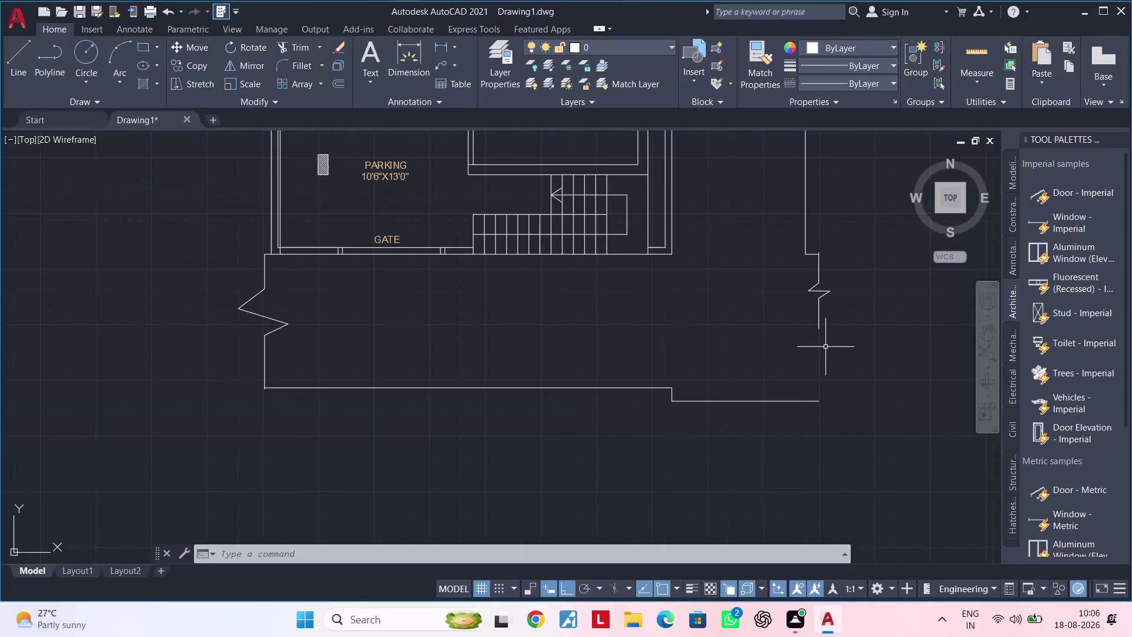
Trim a line near the plot boundary's break symbol.
middle_drag(791, 361, 698, 383)
scroll(up, 3)
middle_drag(704, 371, 660, 495)
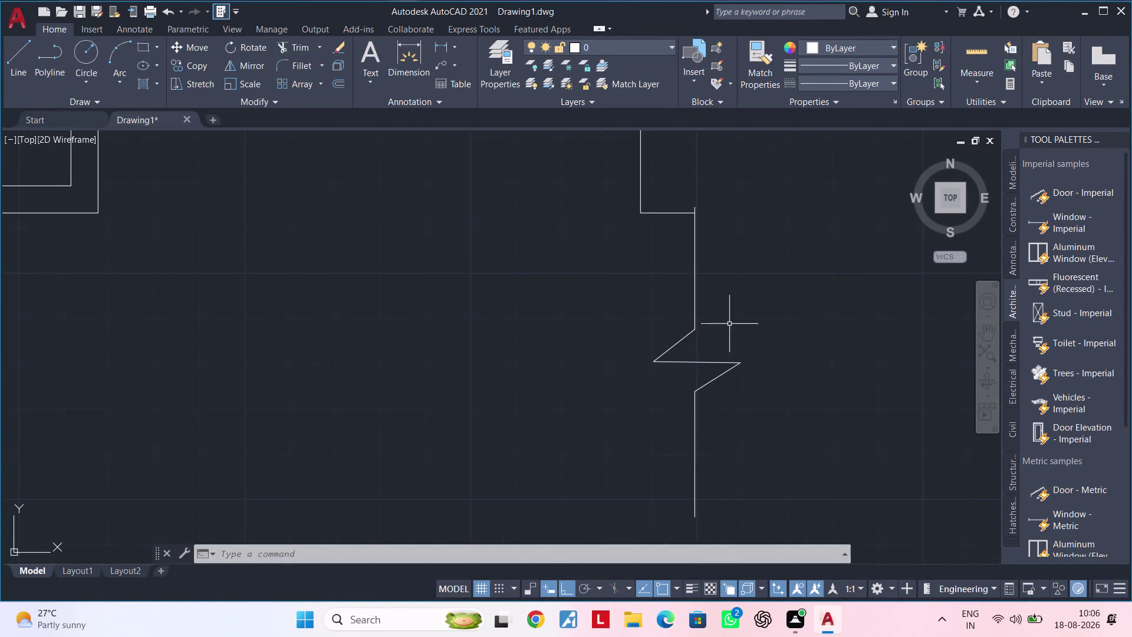
scroll(up, 3)
middle_drag(687, 217, 655, 305)
key(Escape)
key(Escape)
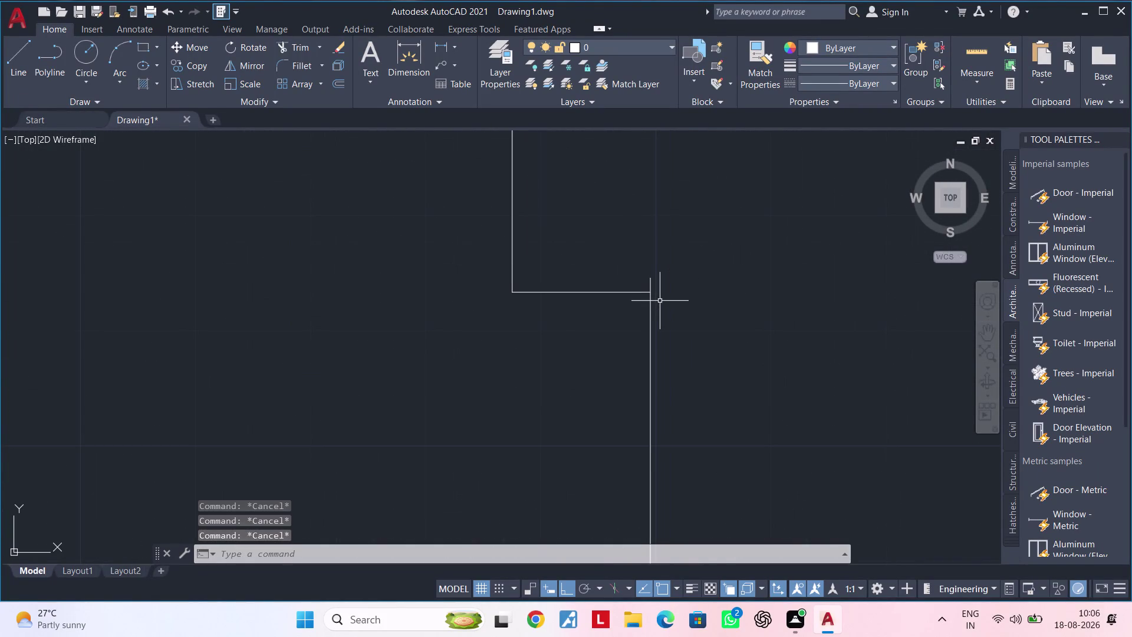
key(t)
text(R)
key(space)
click(650, 281)
scroll(down, 3)
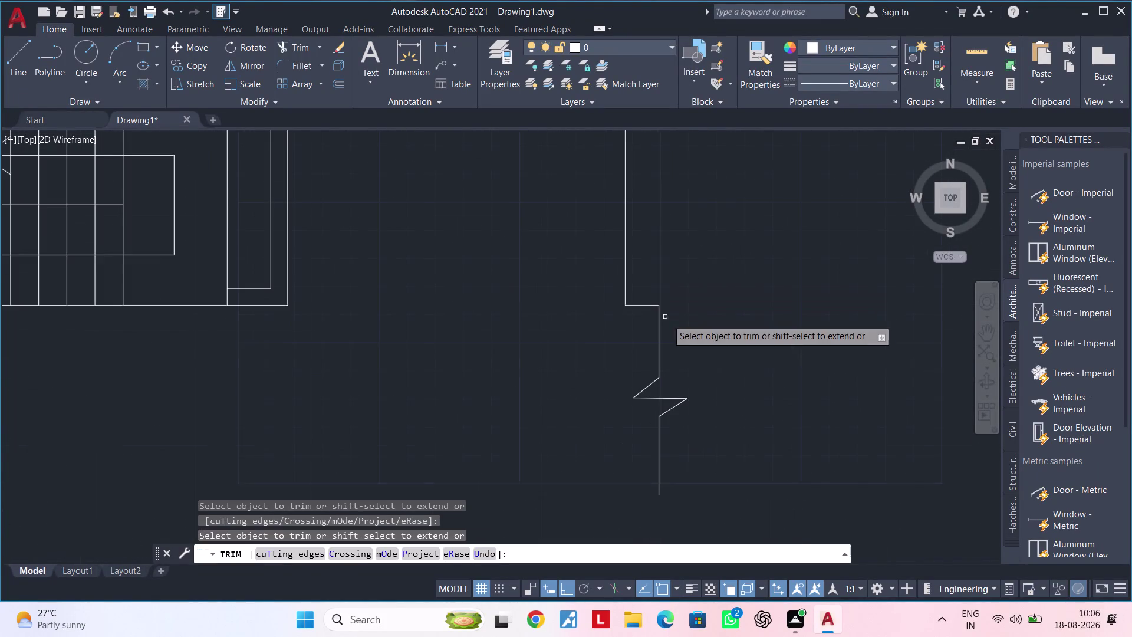
middle_drag(702, 365, 660, 382)
key(Escape)
key(Escape)
key(Escape)
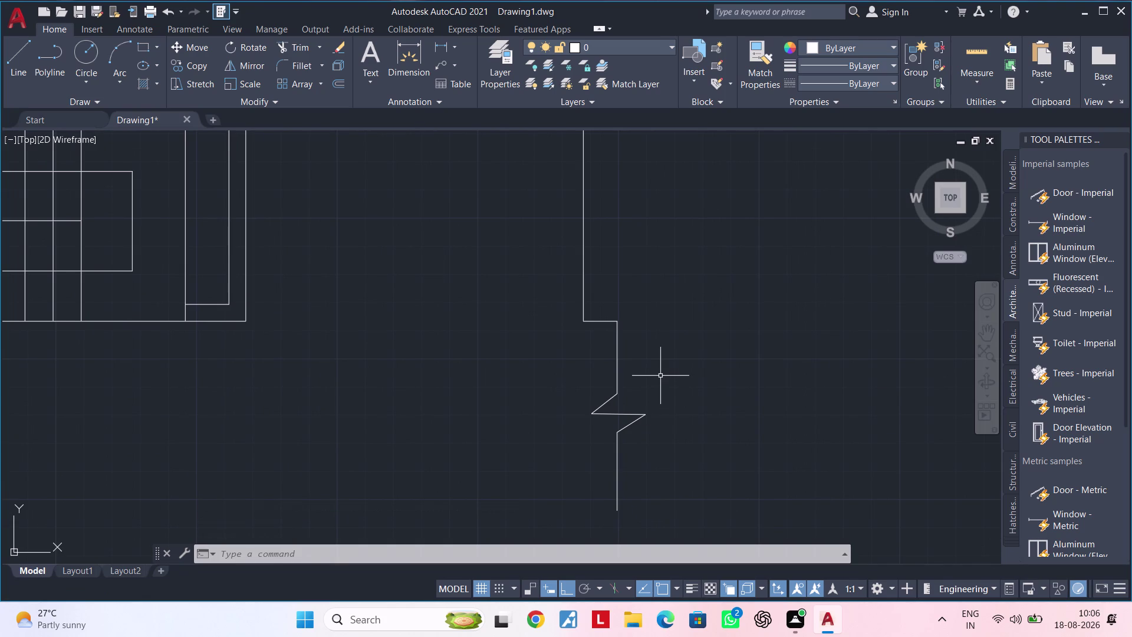
Pan across the plan to the boundary's bottom right corner.
scroll(down, 3)
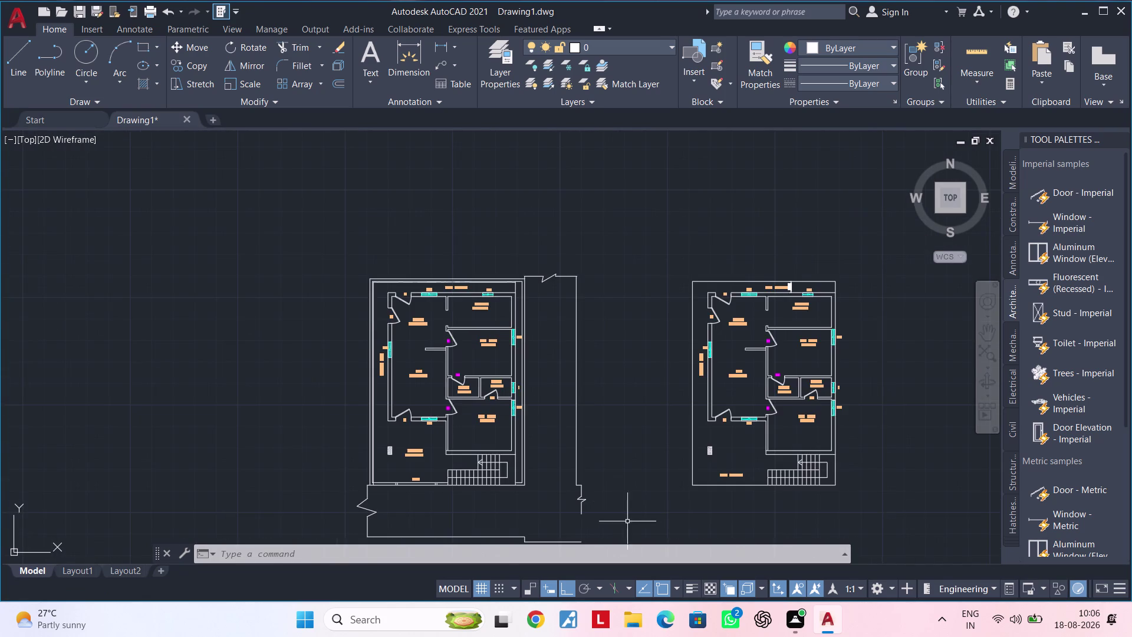
middle_drag(622, 512, 593, 417)
middle_click(595, 384)
scroll(up, 3)
middle_drag(565, 440, 576, 376)
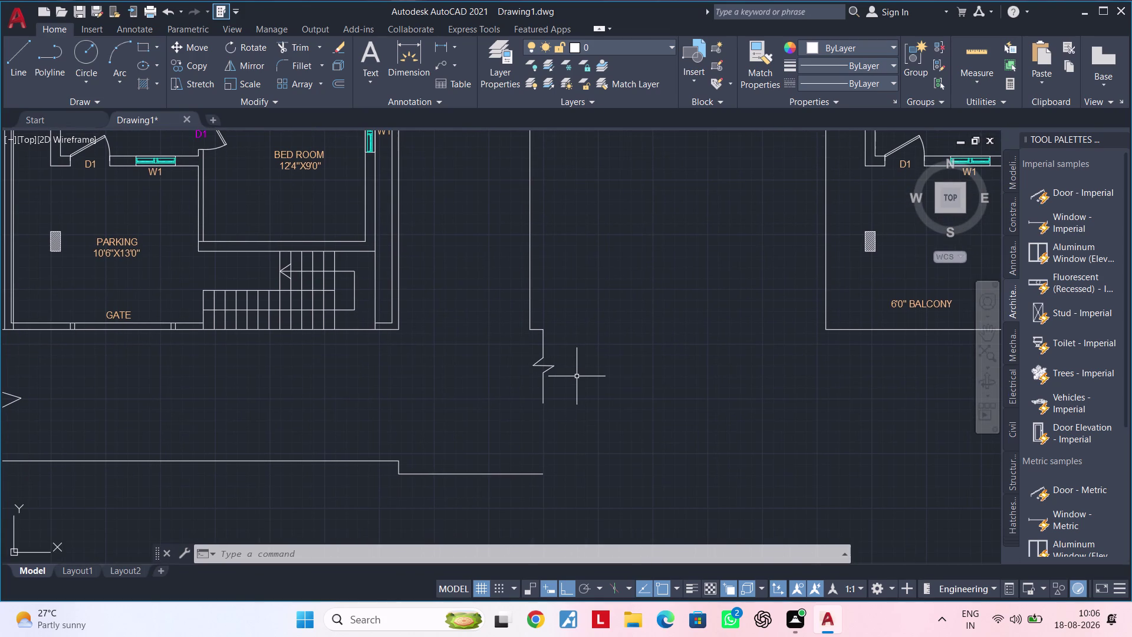
middle_drag(594, 465, 605, 368)
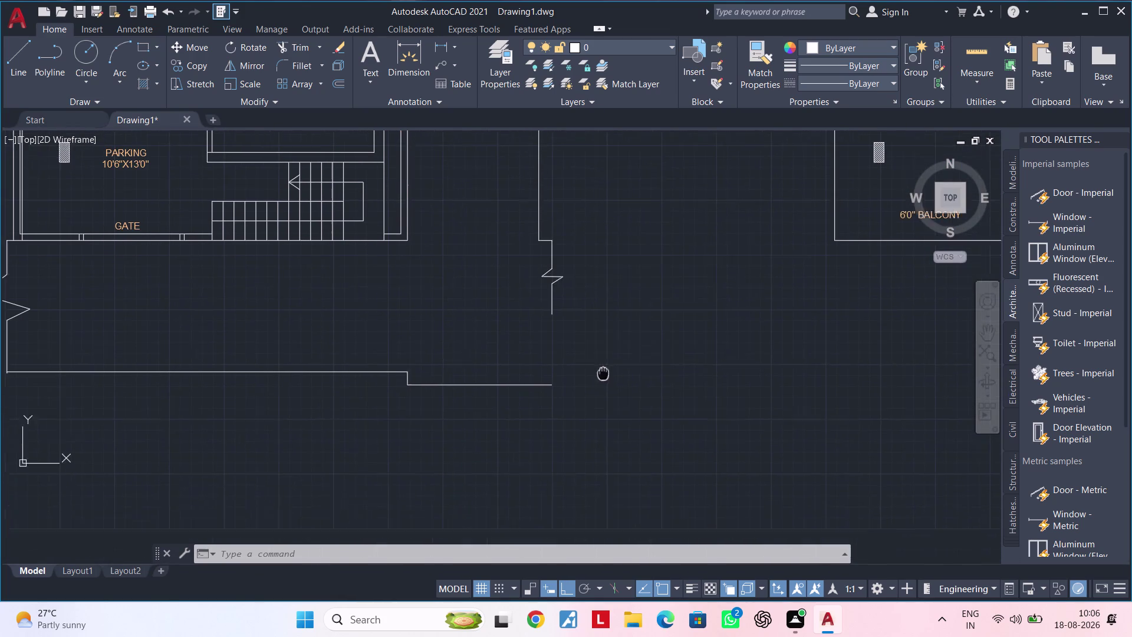
middle_drag(606, 368, 607, 364)
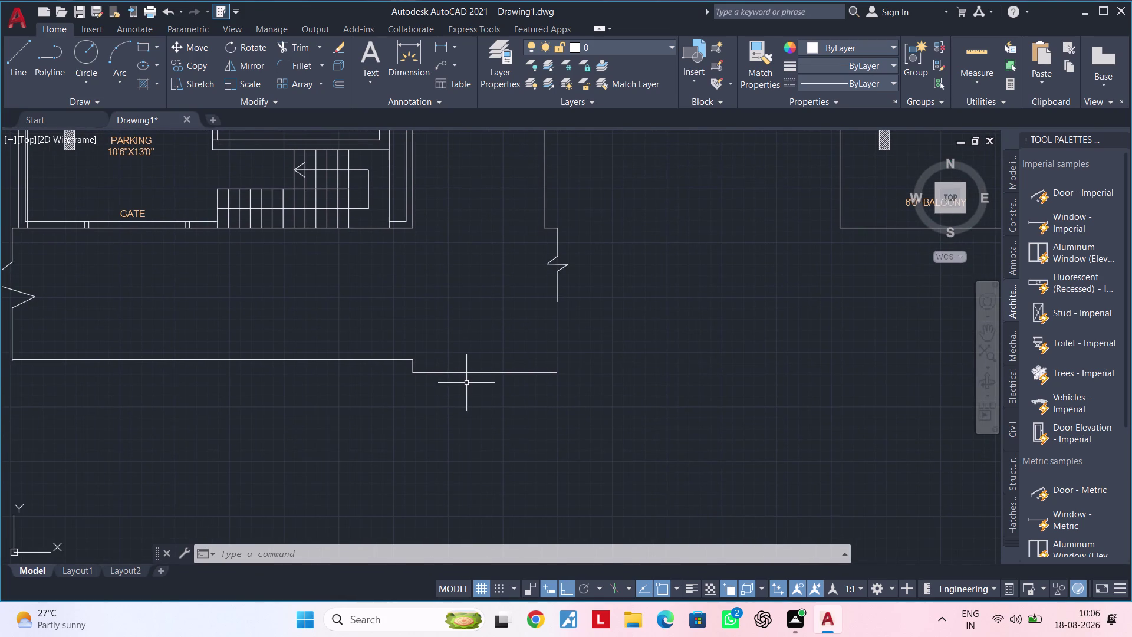
scroll(up, 3)
key(Escape)
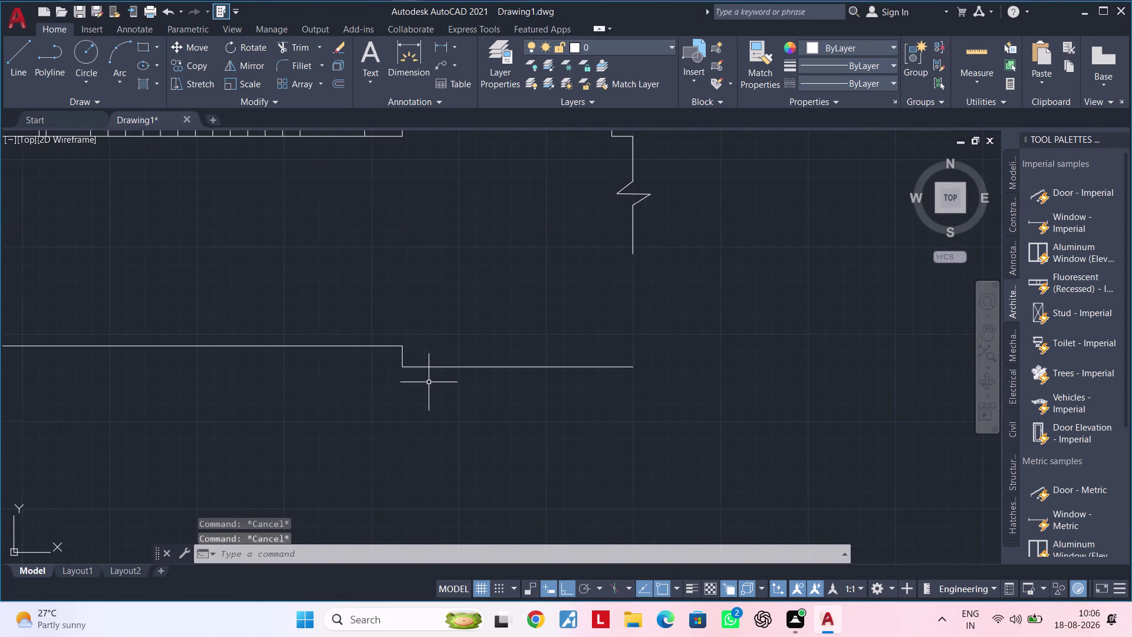
key(Escape)
key(Escape)
key(Escape)
key(Escape)
key(Escape)
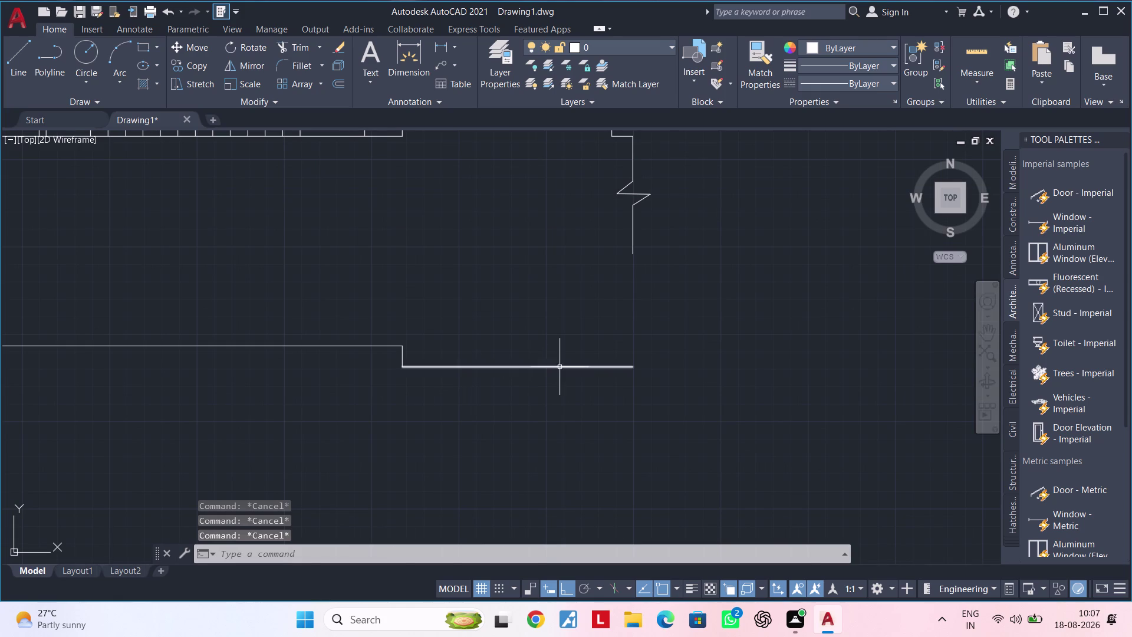
middle_drag(569, 351, 559, 381)
middle_drag(572, 373, 570, 382)
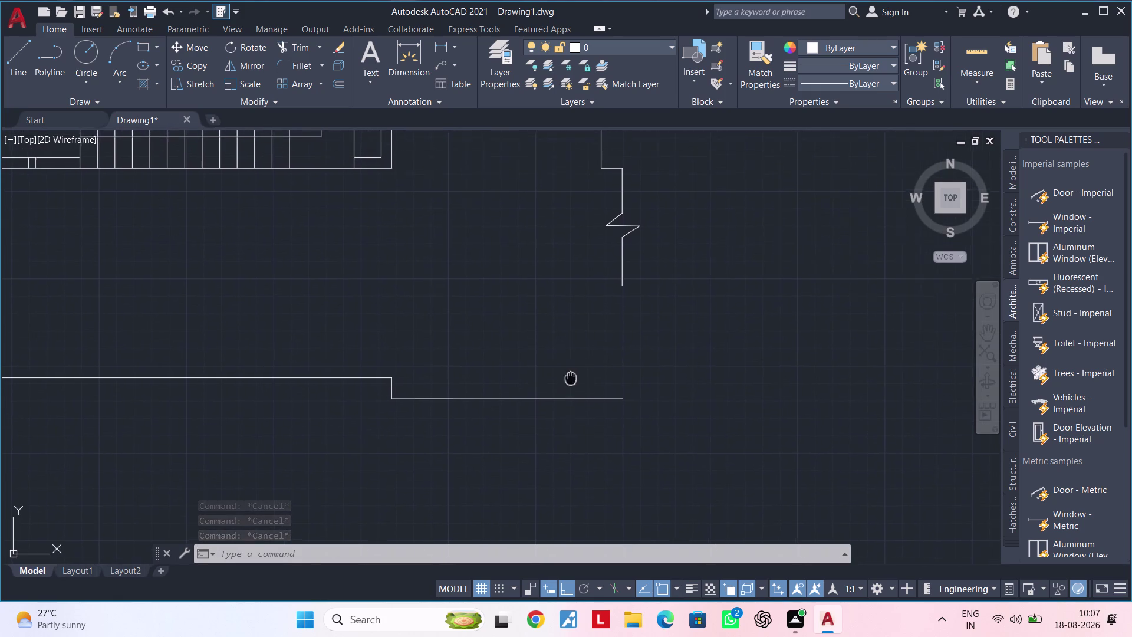
middle_drag(570, 382, 568, 392)
Draw the stepped edge as a horizontal line with a short downward segment.
text(L)
key(space)
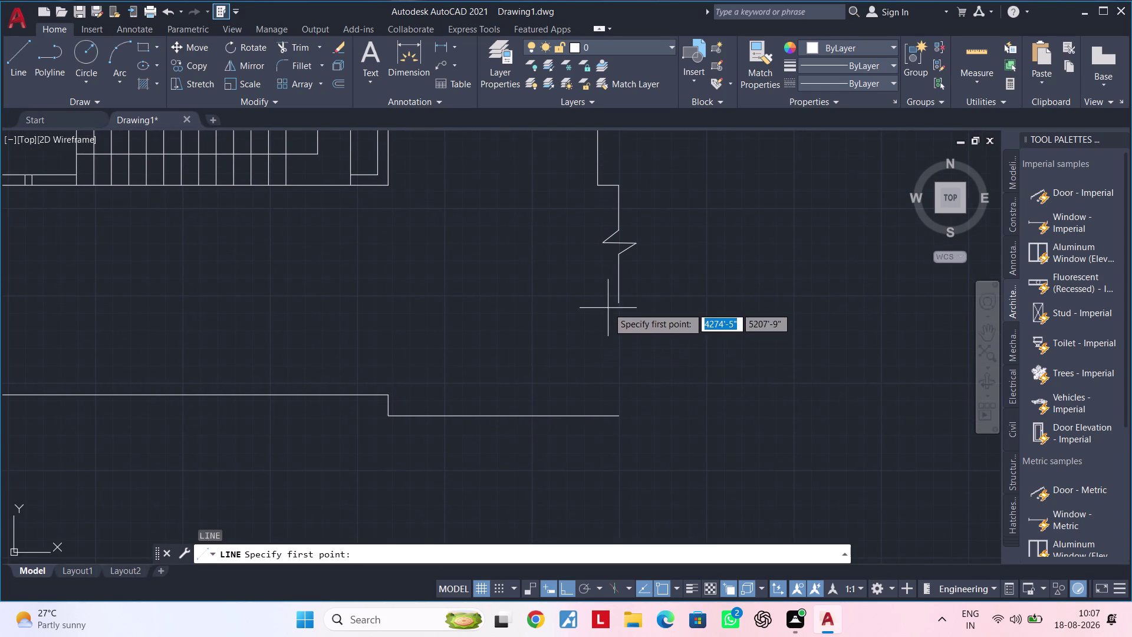
click(623, 303)
click(564, 303)
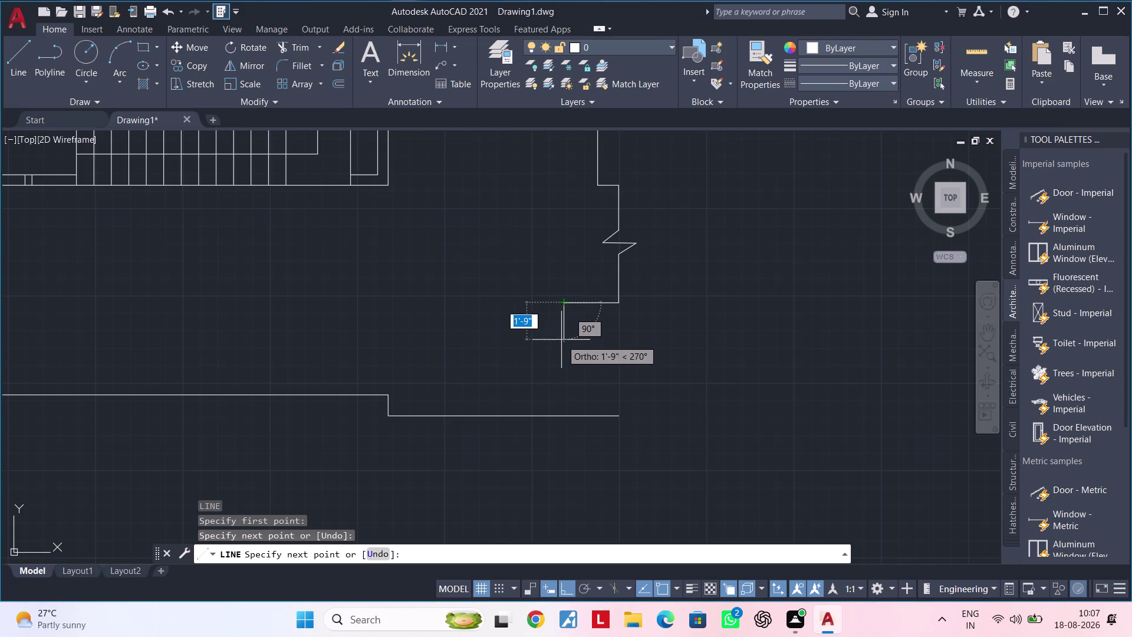
click(561, 342)
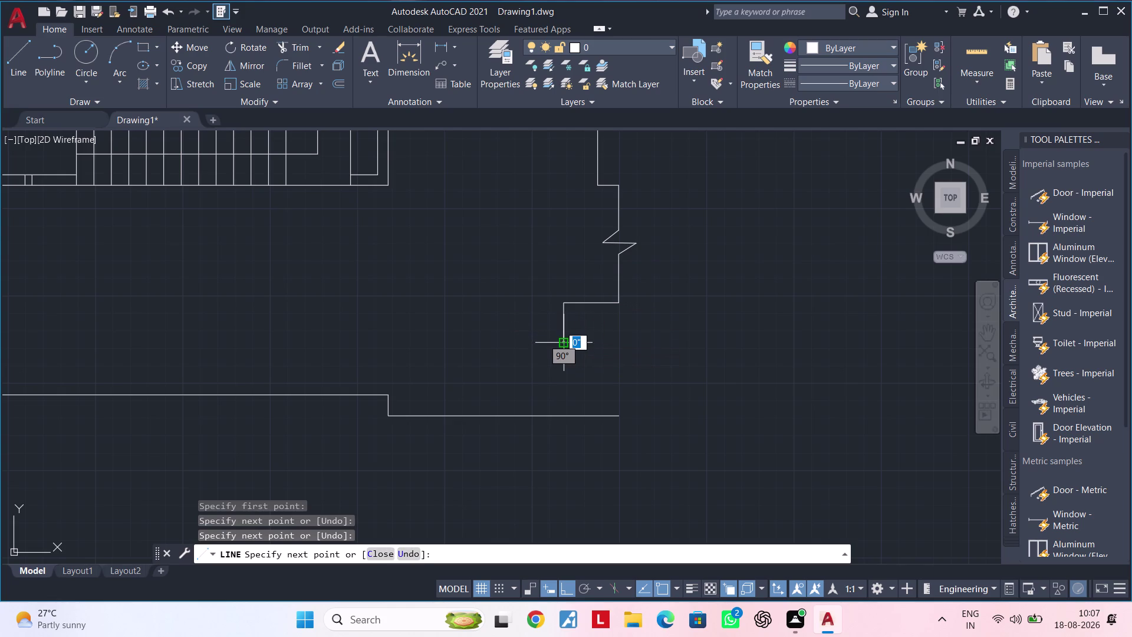
scroll(down, 3)
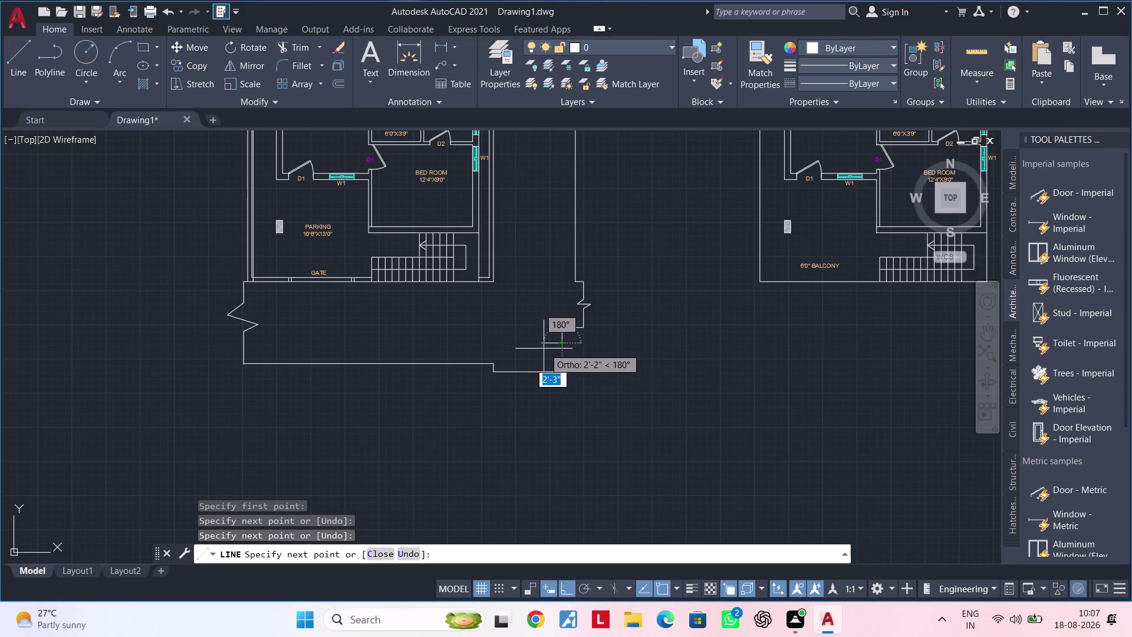
scroll(up, 3)
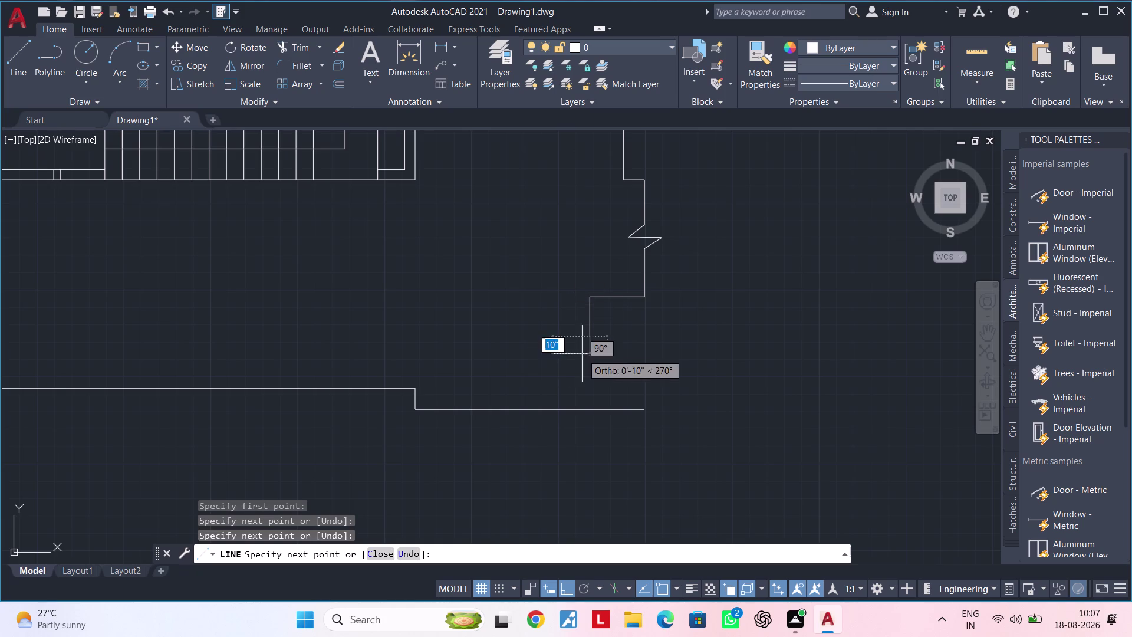
key(Escape)
key(Escape)
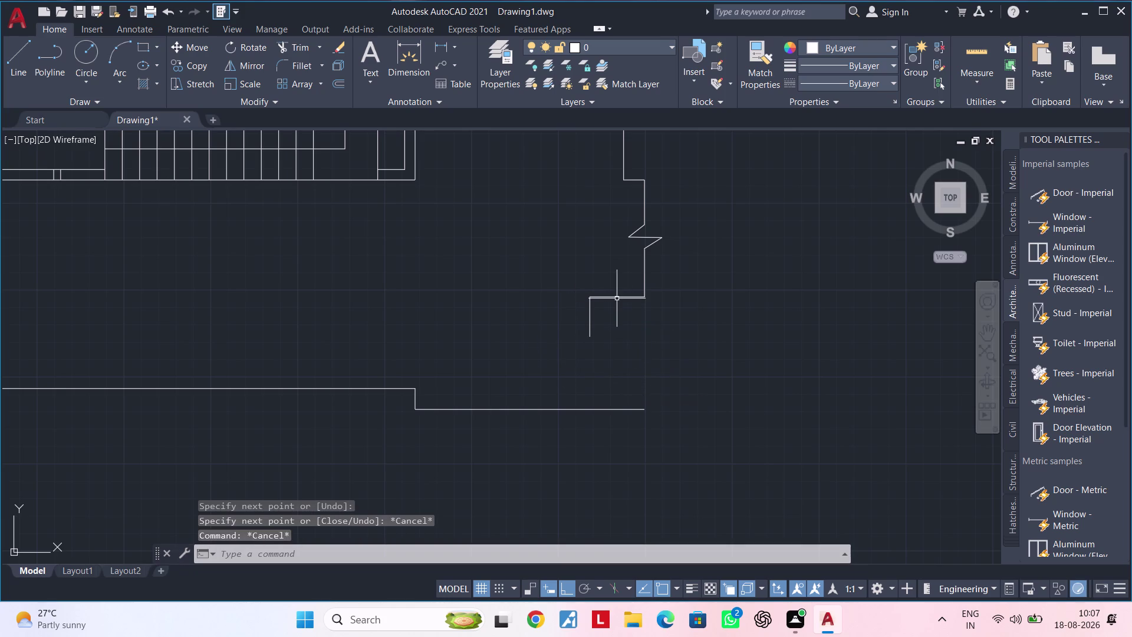
Grip-stretch the short vertical line down to the bottom boundary line.
middle_drag(633, 370, 646, 361)
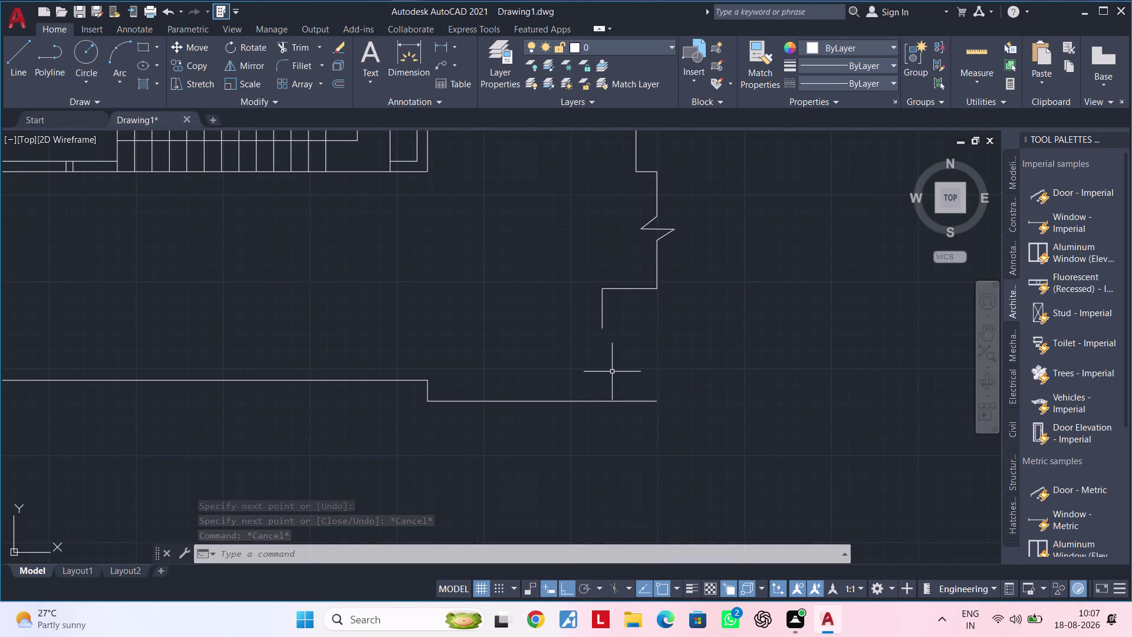
click(603, 316)
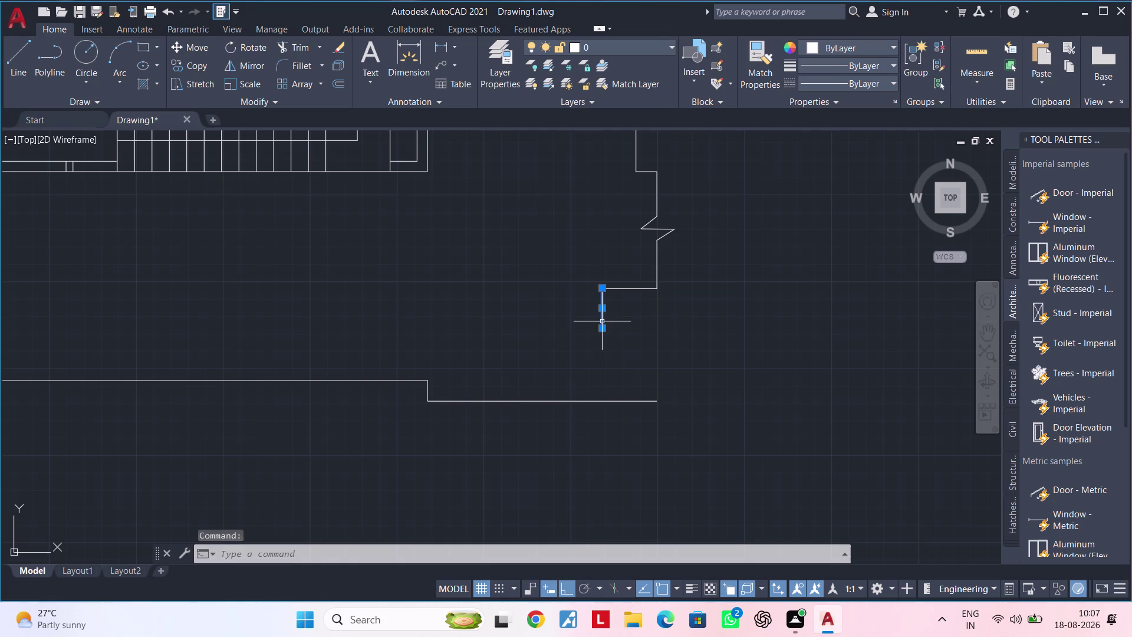
click(602, 328)
click(601, 401)
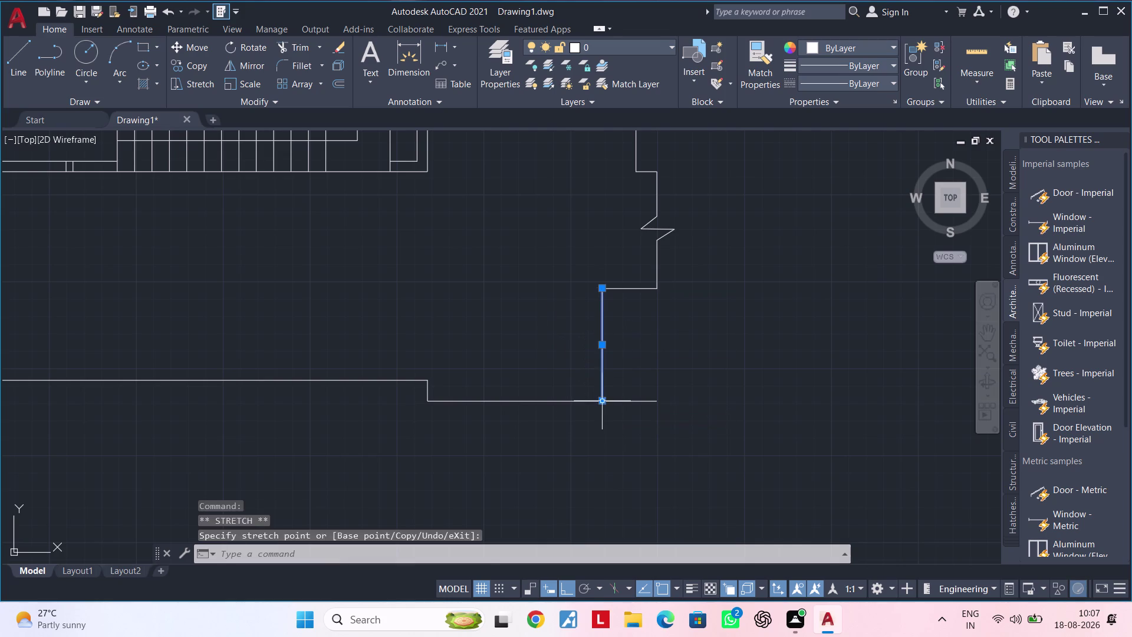
key(Escape)
key(Escape)
Trim the bottom line's overhang beyond the new edge.
key(t)
text(R)
key(space)
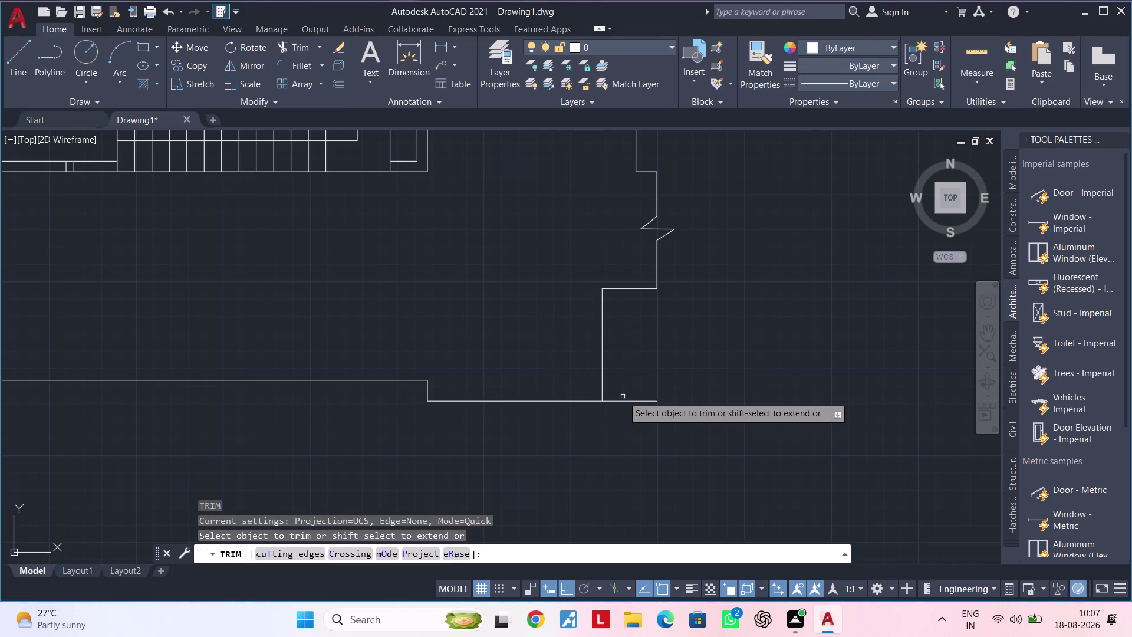
click(623, 403)
scroll(down, 3)
middle_drag(620, 385, 634, 315)
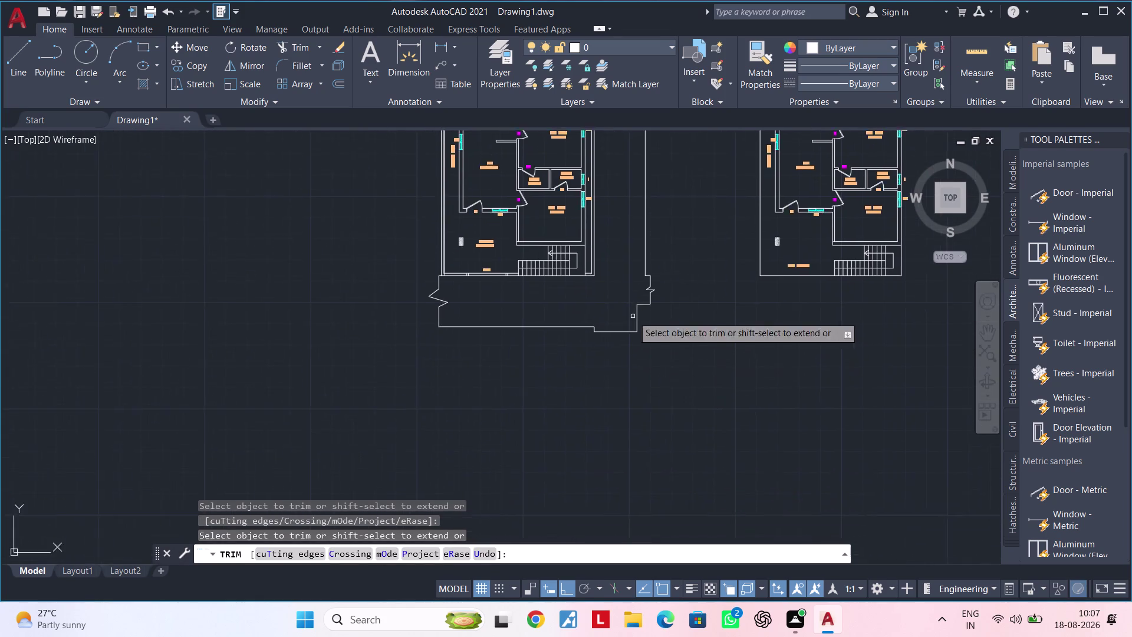
scroll(up, 3)
key(Escape)
key(Escape)
key(Escape)
middle_drag(600, 351, 561, 366)
key(Escape)
key(Escape)
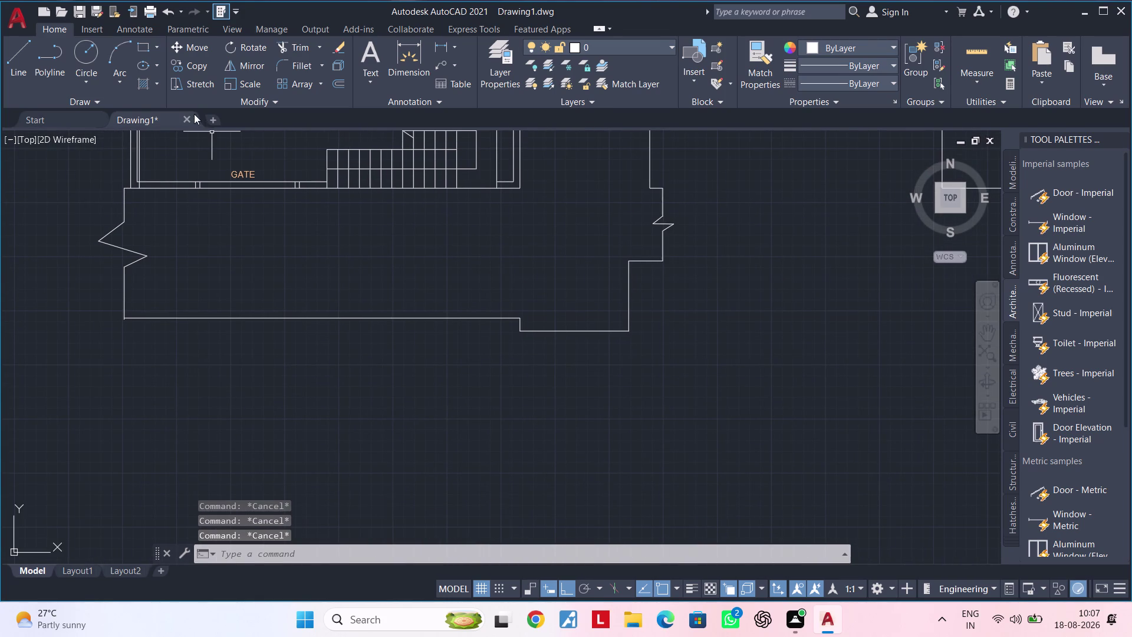
Place a break-line symbol on the boundary's bottom edge below the right-side step.
key(b)
text(RE)
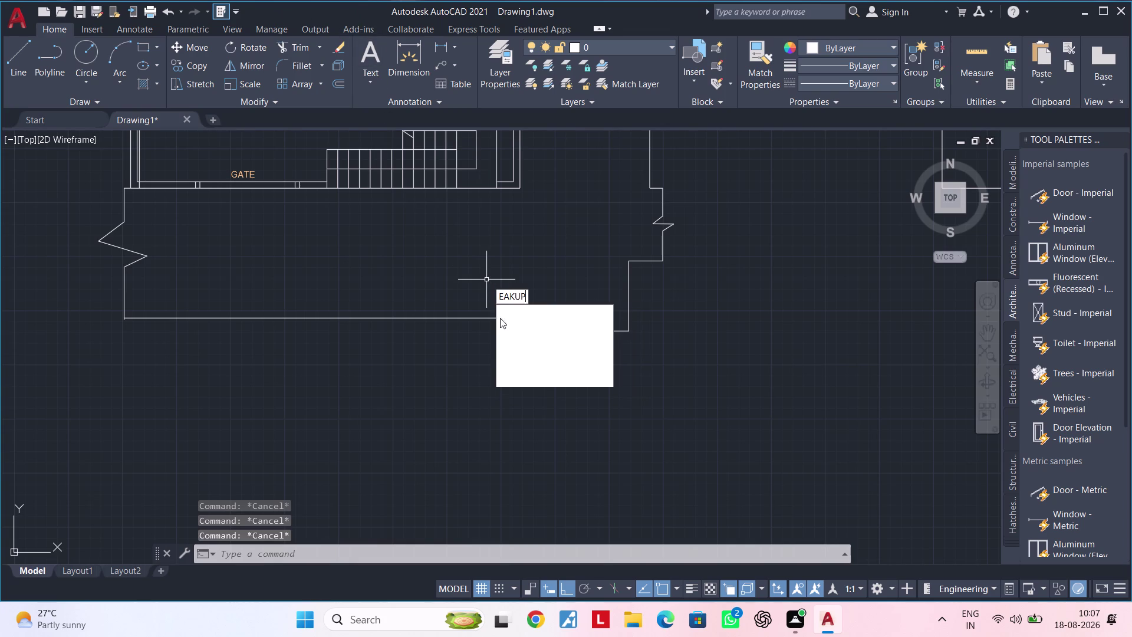
click(515, 320)
click(521, 333)
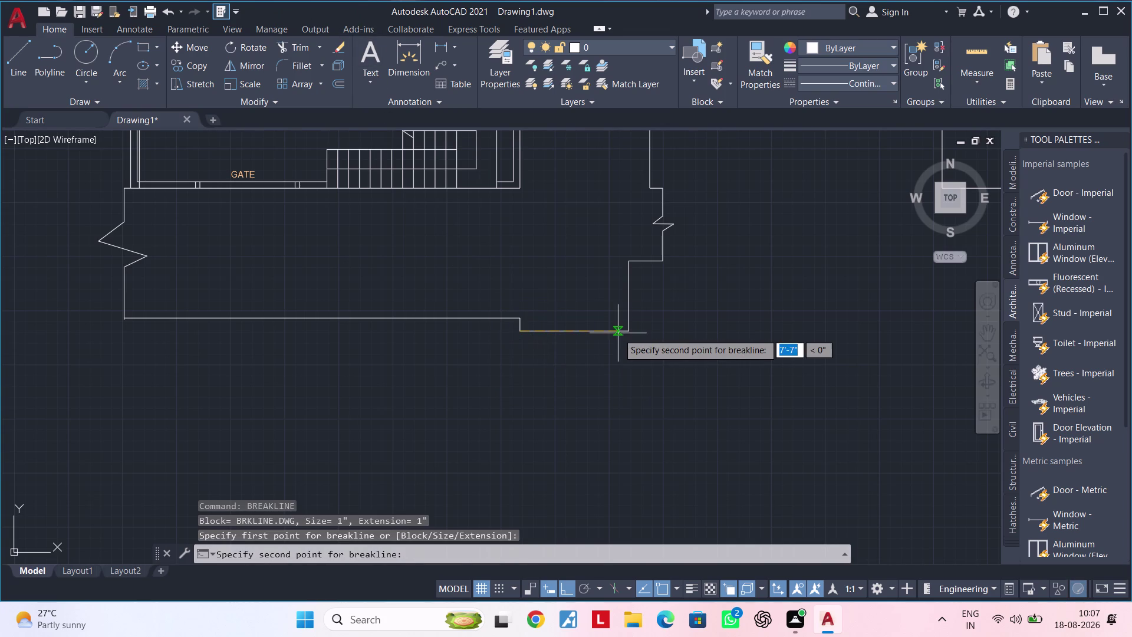
click(630, 330)
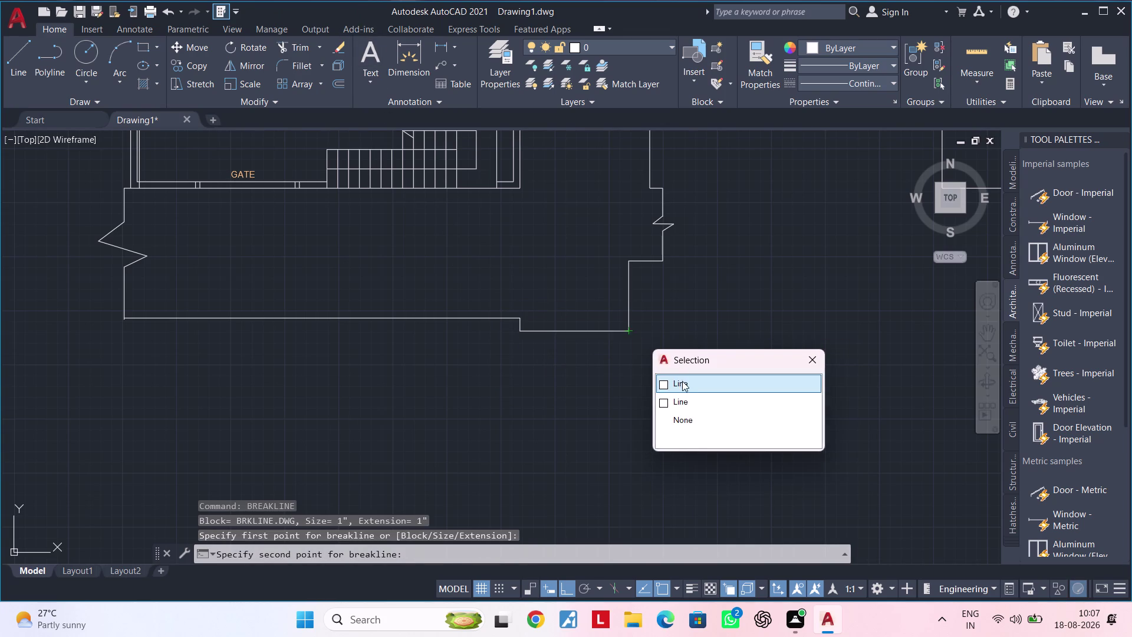
click(682, 383)
click(575, 333)
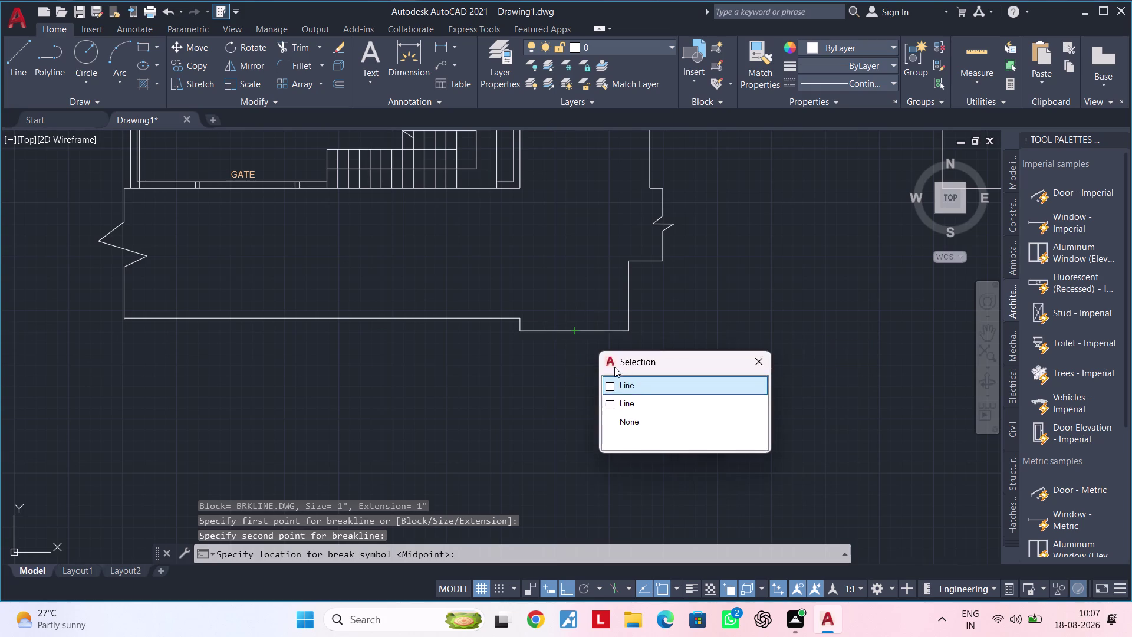
click(623, 382)
scroll(up, 3)
scroll(up, 3)
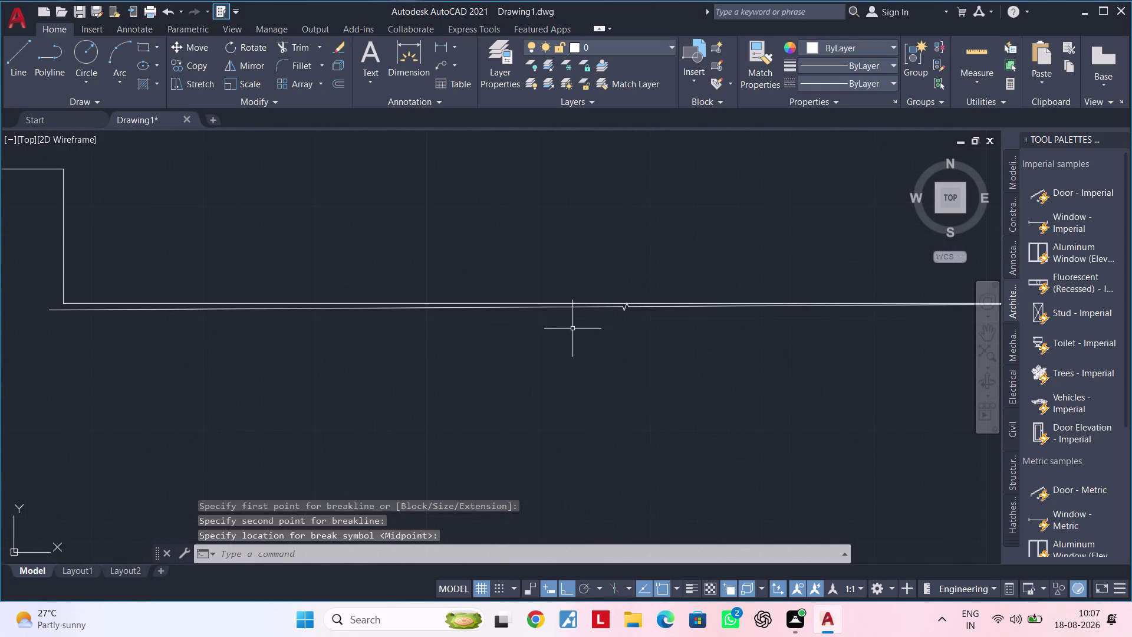
middle_drag(585, 355, 587, 367)
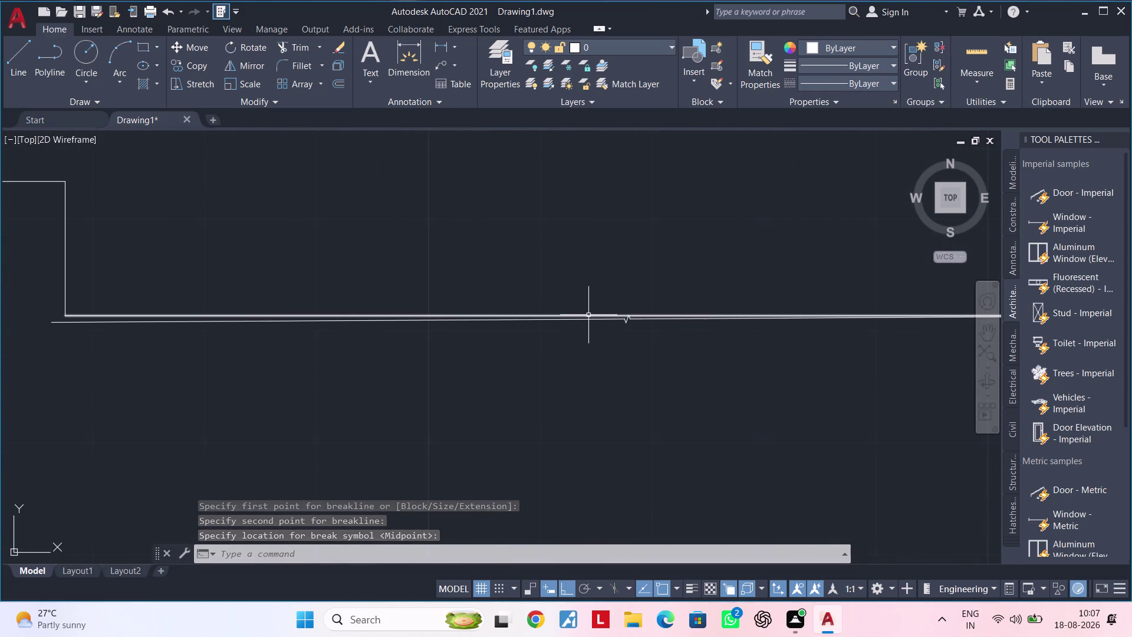
Trim away the old line pieces overlapping the break line.
key(Escape)
key(Escape)
text(TR)
key(space)
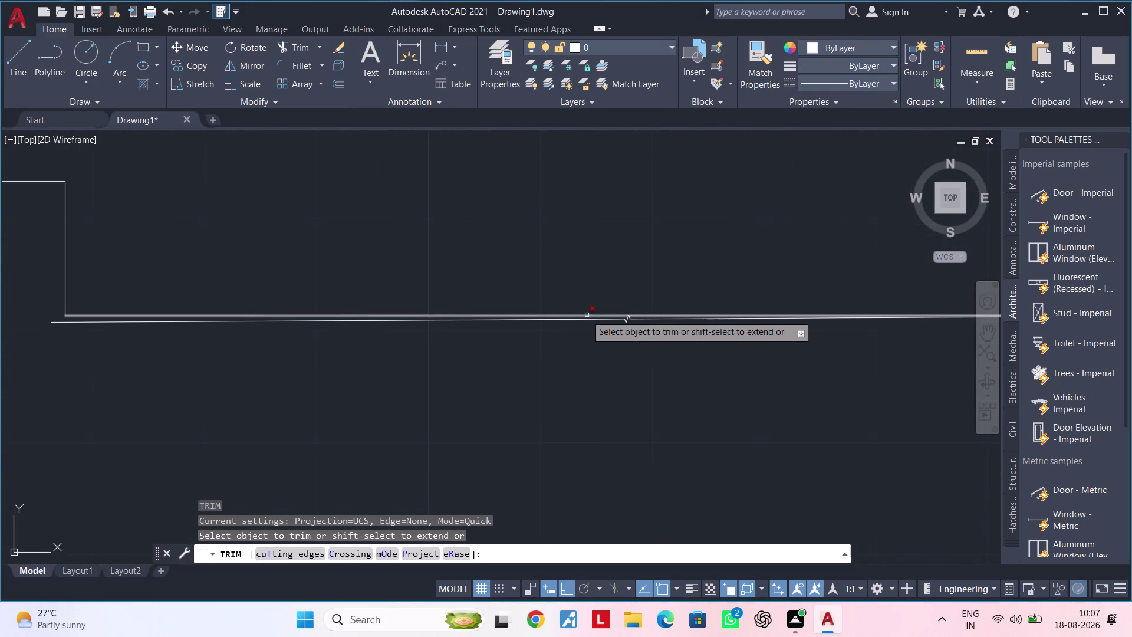
click(585, 315)
scroll(up, 3)
click(645, 315)
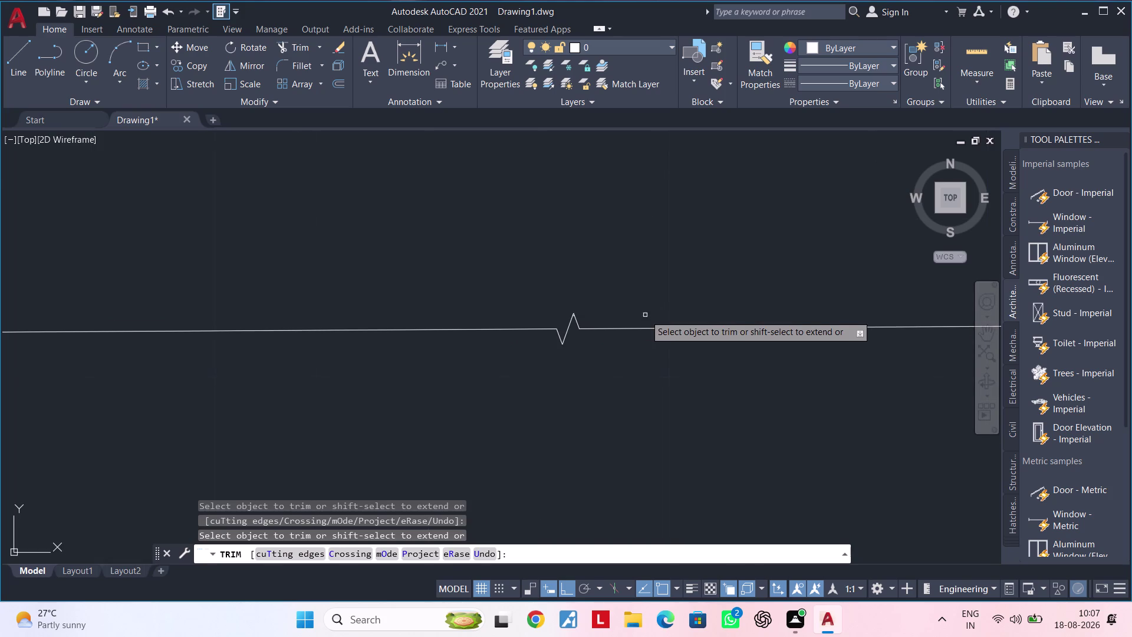
scroll(down, 3)
key(Escape)
Select the horizontal boundary line at the plot's corner.
middle_drag(762, 338, 637, 345)
key(Escape)
middle_drag(518, 347, 646, 346)
scroll(up, 3)
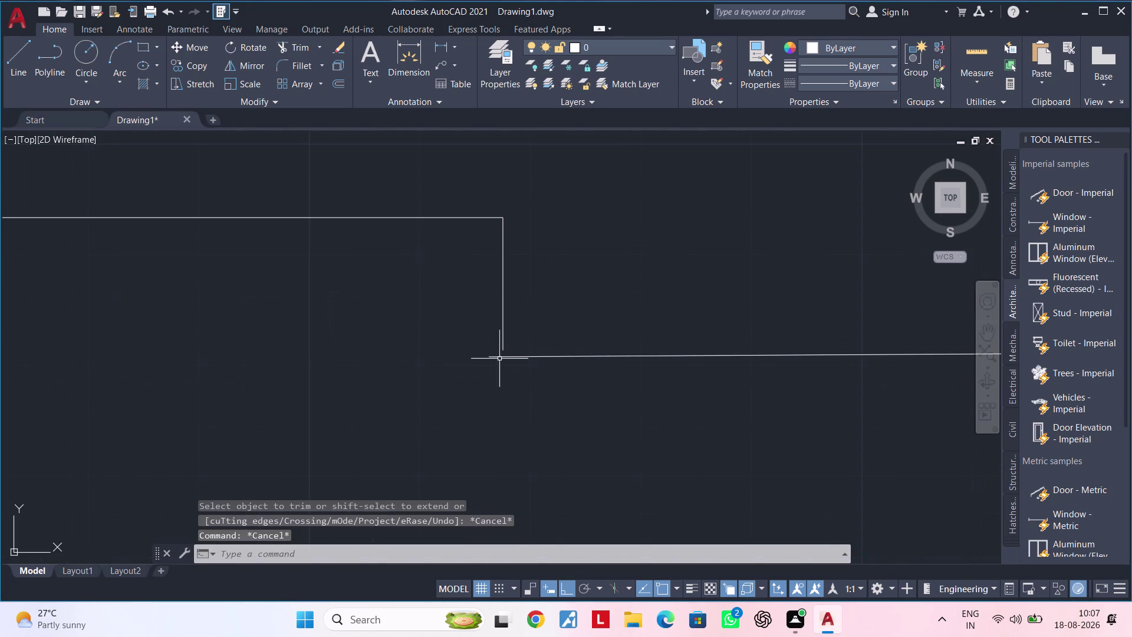
click(516, 356)
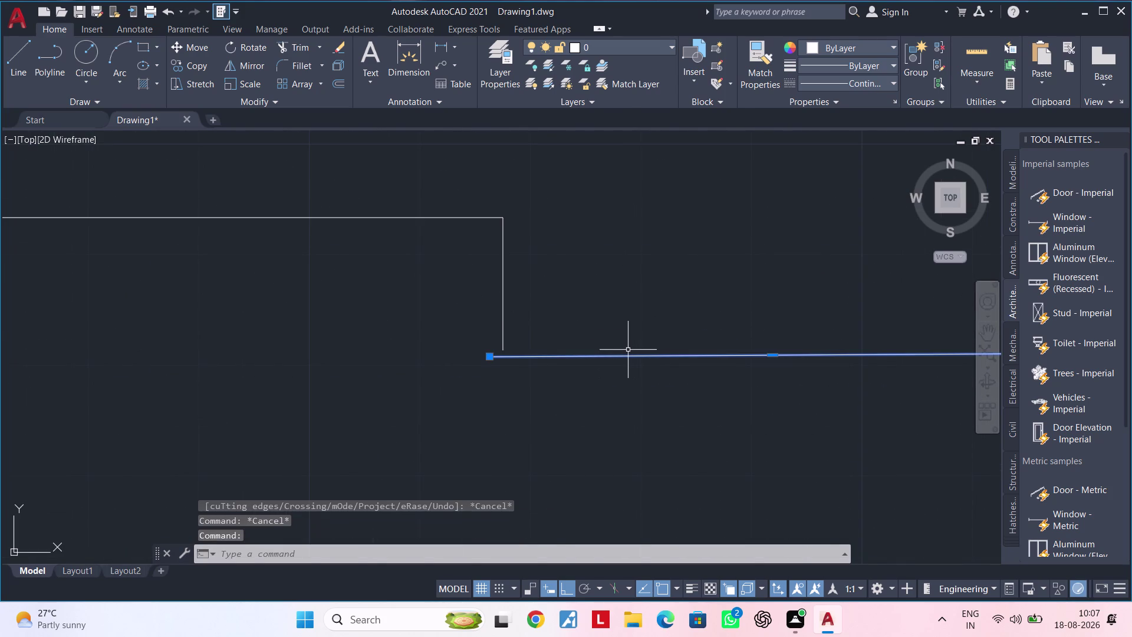
Move the boundary line up so it sits level with the plot corner.
text(M)
key(space)
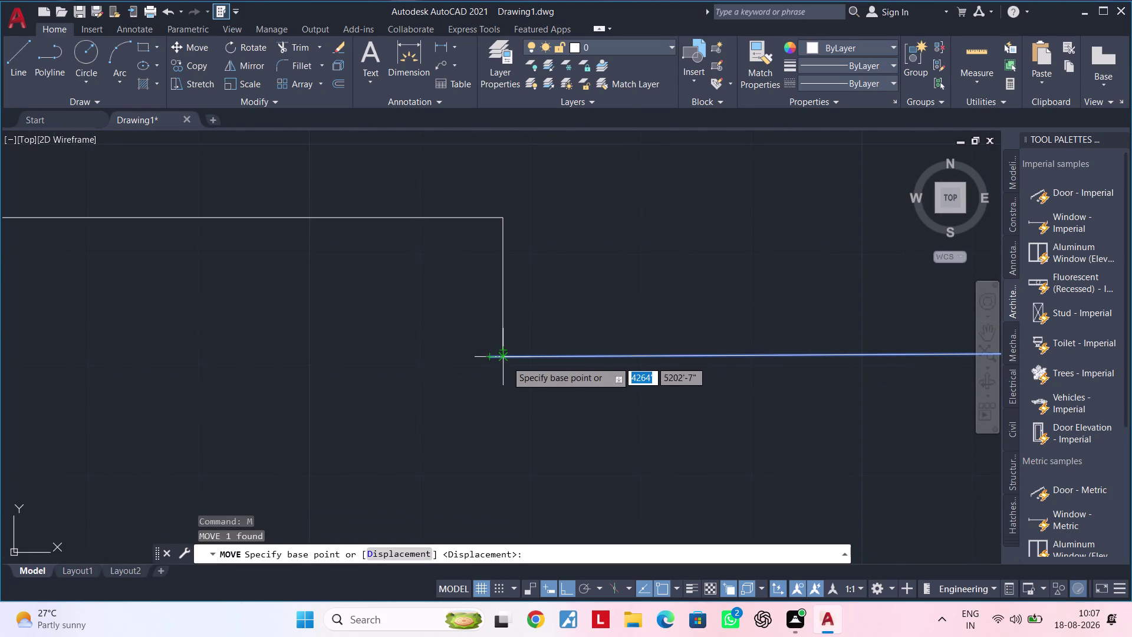
click(507, 361)
scroll(up, 3)
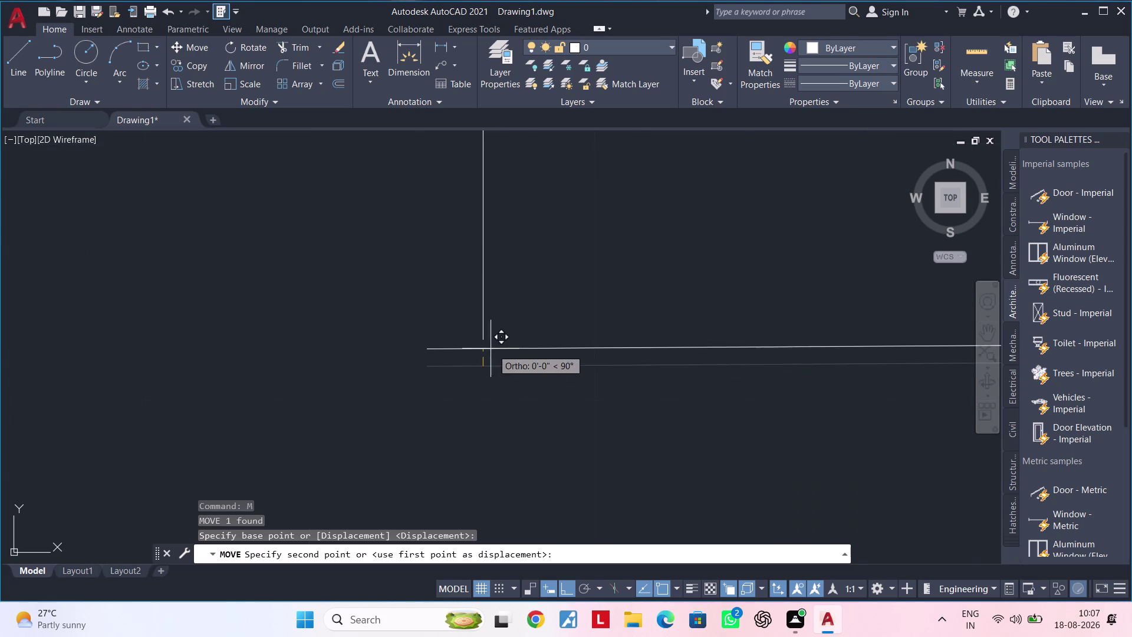
click(480, 341)
scroll(down, 3)
middle_drag(711, 365, 621, 365)
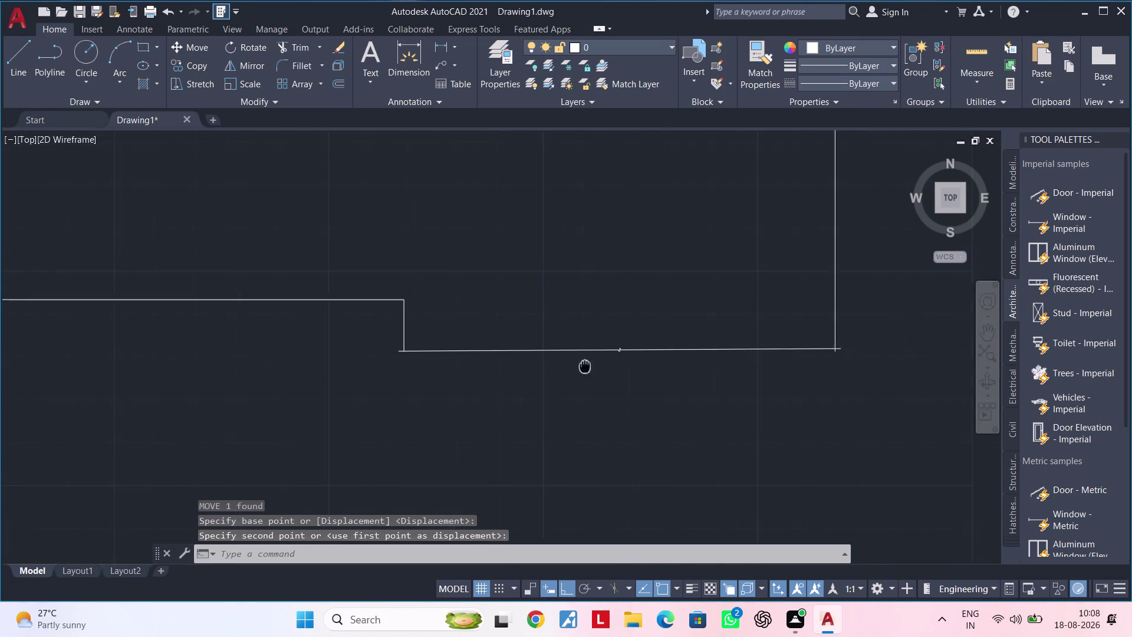
middle_drag(622, 365, 506, 371)
key(Escape)
key(Escape)
middle_drag(466, 366, 529, 369)
key(Escape)
scroll(up, 3)
key(Escape)
Trim the boundary line's overhangs at the left and right corners.
text(T)
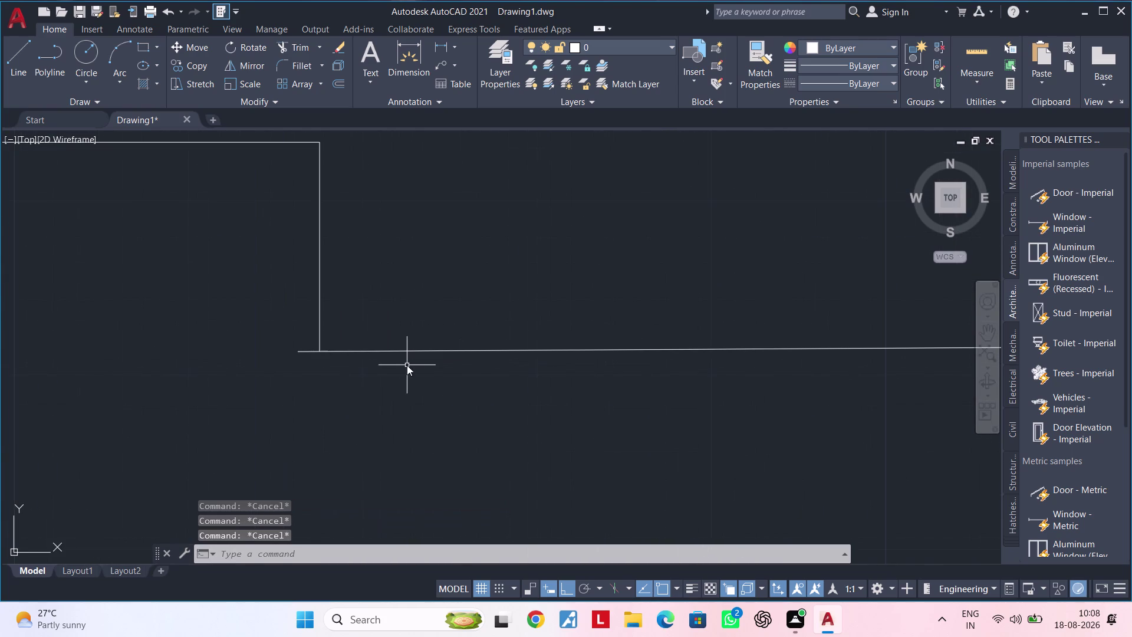
text(R)
key(space)
scroll(up, 3)
click(255, 345)
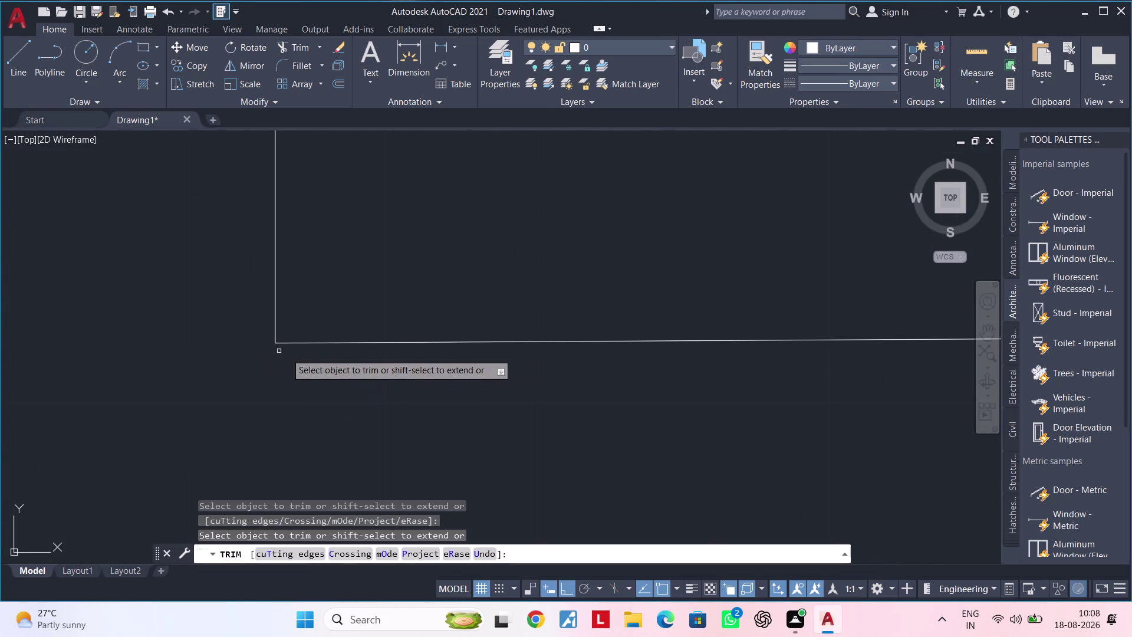
scroll(down, 3)
middle_drag(880, 404, 408, 384)
scroll(up, 3)
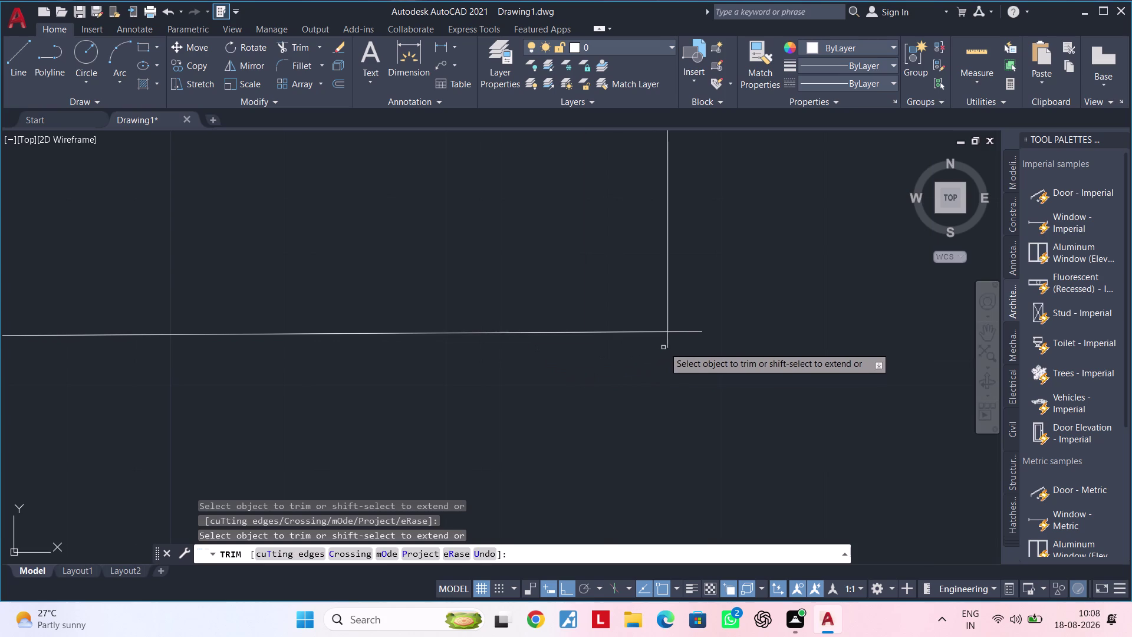
click(666, 344)
click(687, 332)
scroll(down, 3)
middle_drag(587, 379, 711, 378)
key(Escape)
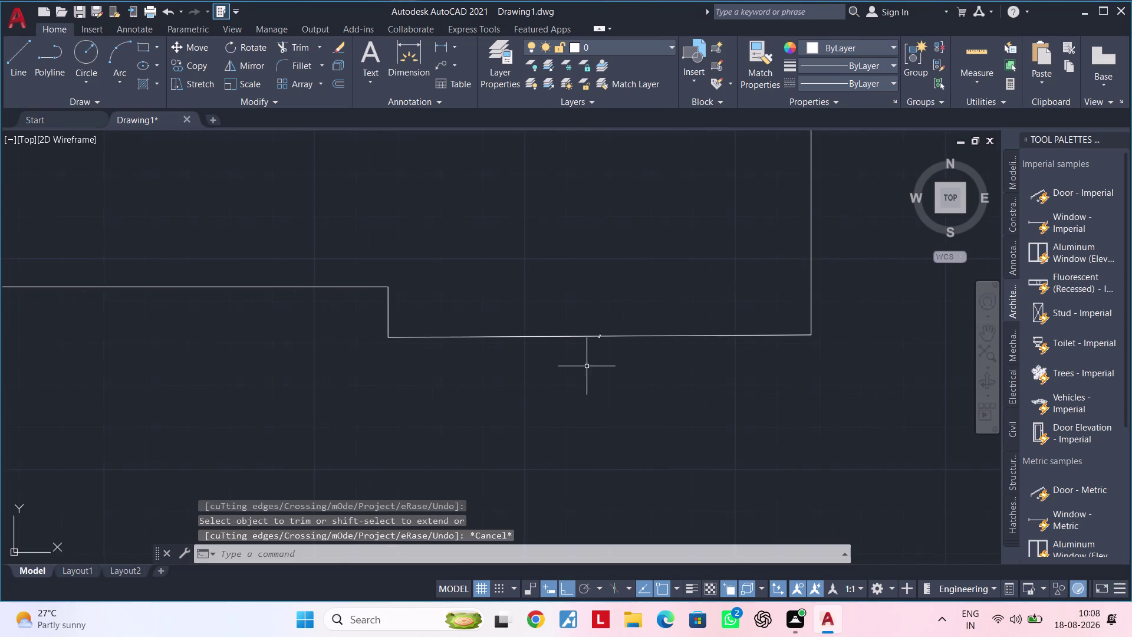
Select the break-line zigzag and delete a small stray segment from it.
scroll(up, 3)
click(645, 290)
scroll(up, 3)
middle_drag(647, 262, 645, 274)
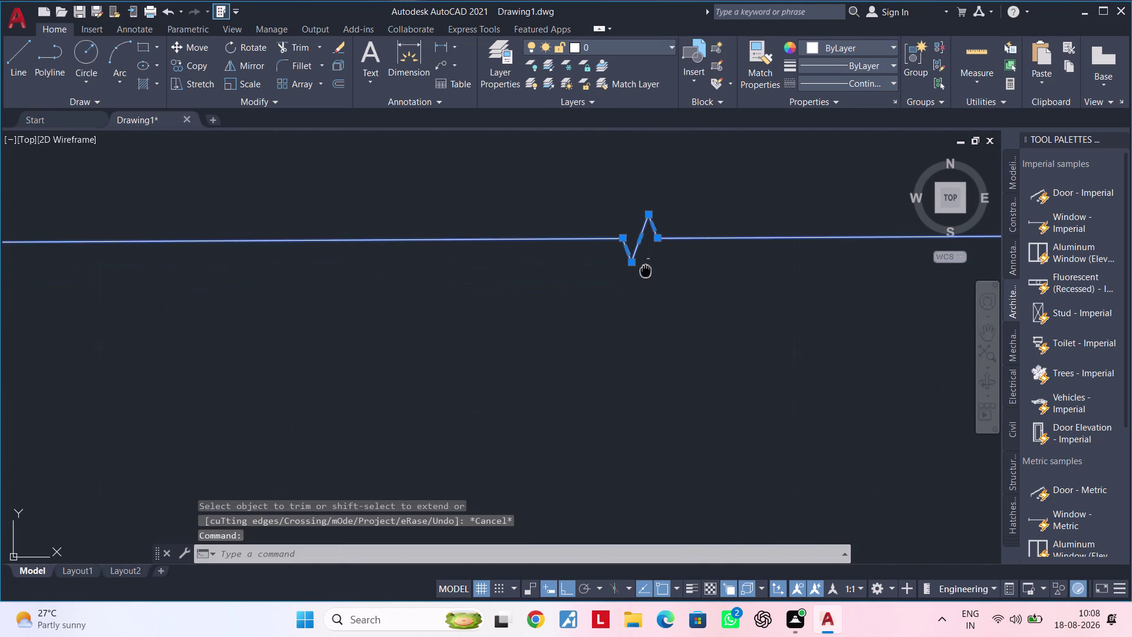
middle_drag(645, 275, 589, 395)
scroll(up, 3)
click(584, 422)
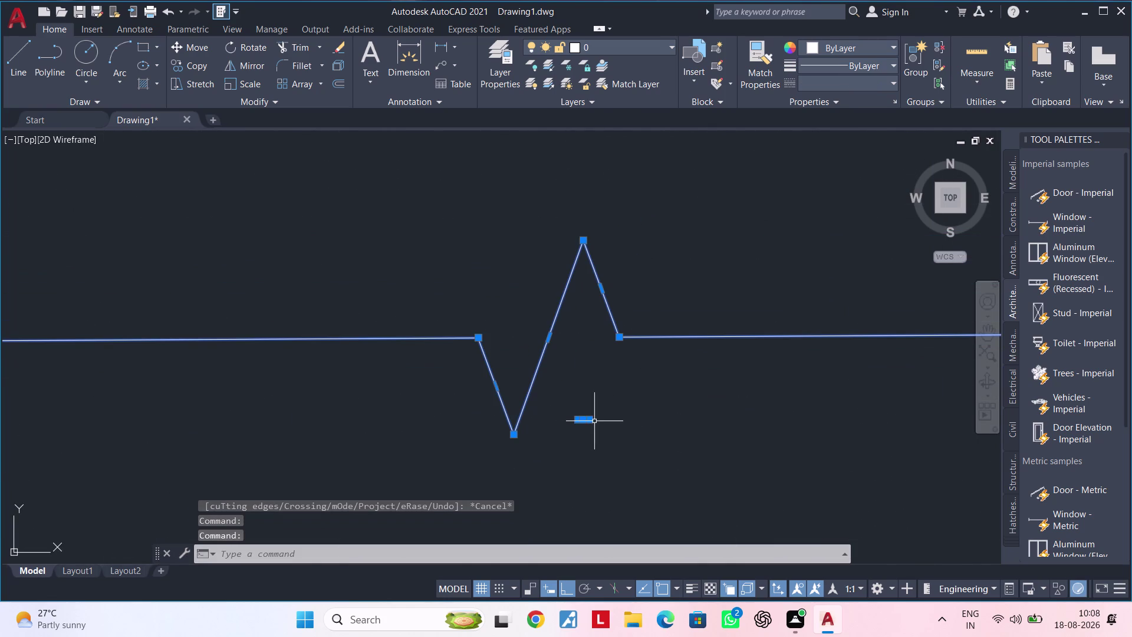
key(Escape)
key(Escape)
click(589, 419)
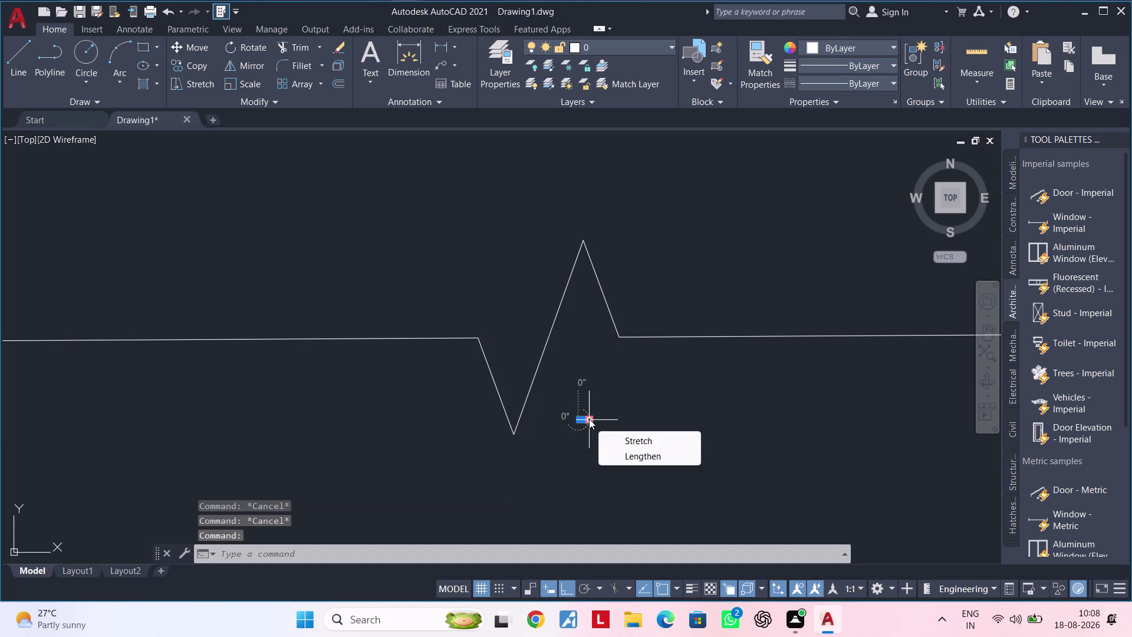
key(Delete)
key(Delete)
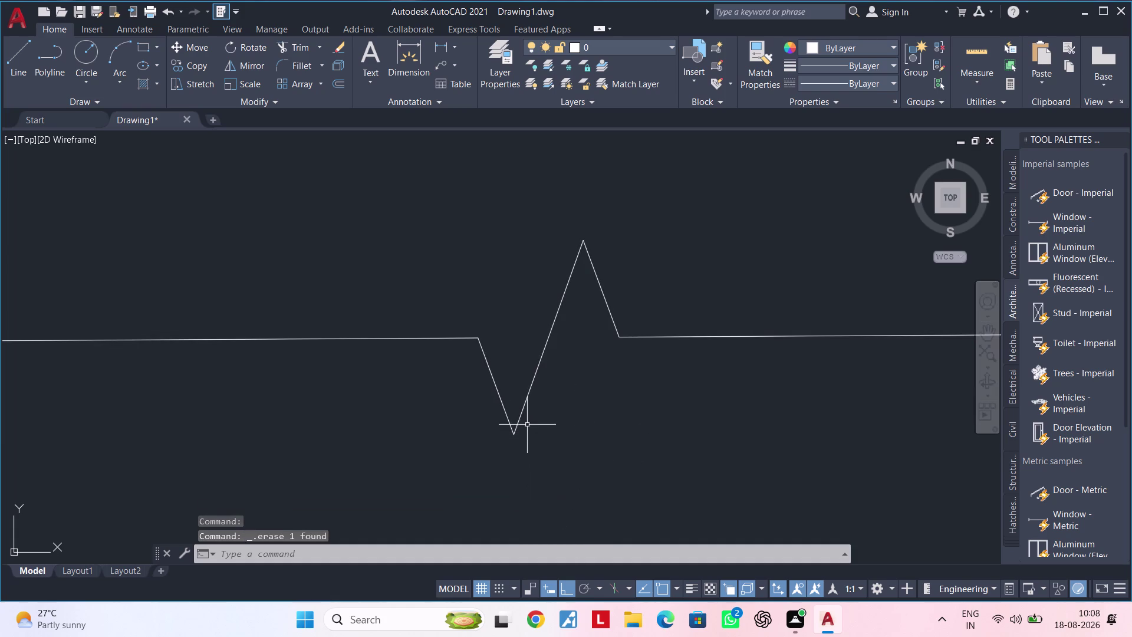
click(518, 417)
click(516, 432)
middle_drag(520, 455, 635, 255)
scroll(down, 3)
click(544, 477)
click(608, 181)
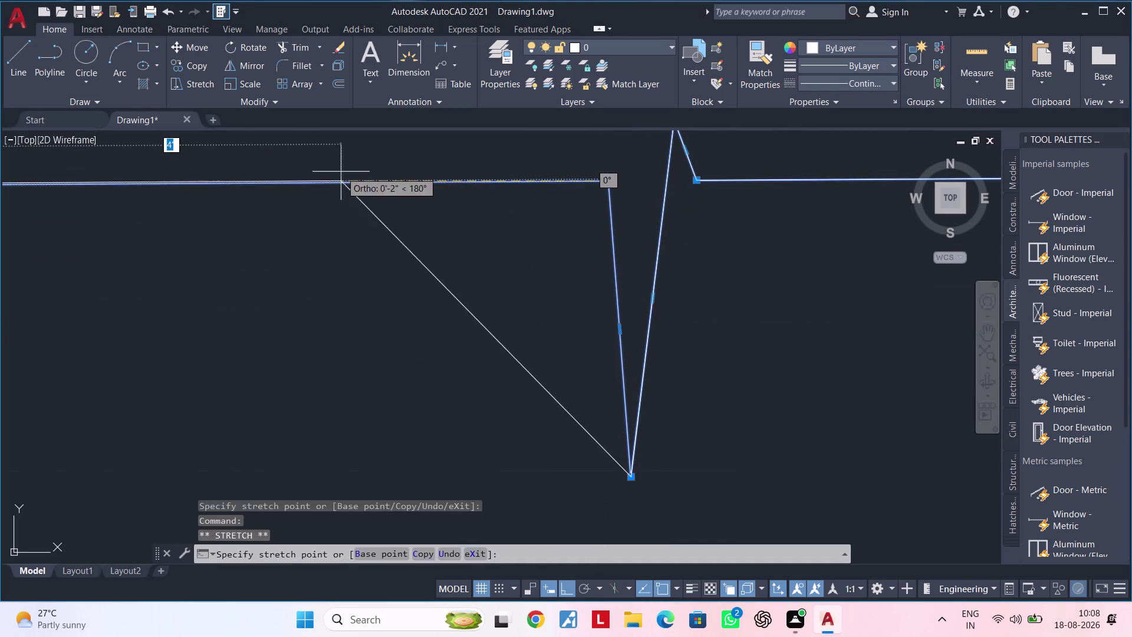
Grip-stretch the first two zigzag vertices to start reshaping the break line.
double_click(325, 174)
scroll(down, 3)
middle_drag(649, 245, 477, 298)
scroll(up, 3)
drag(494, 238, 503, 239)
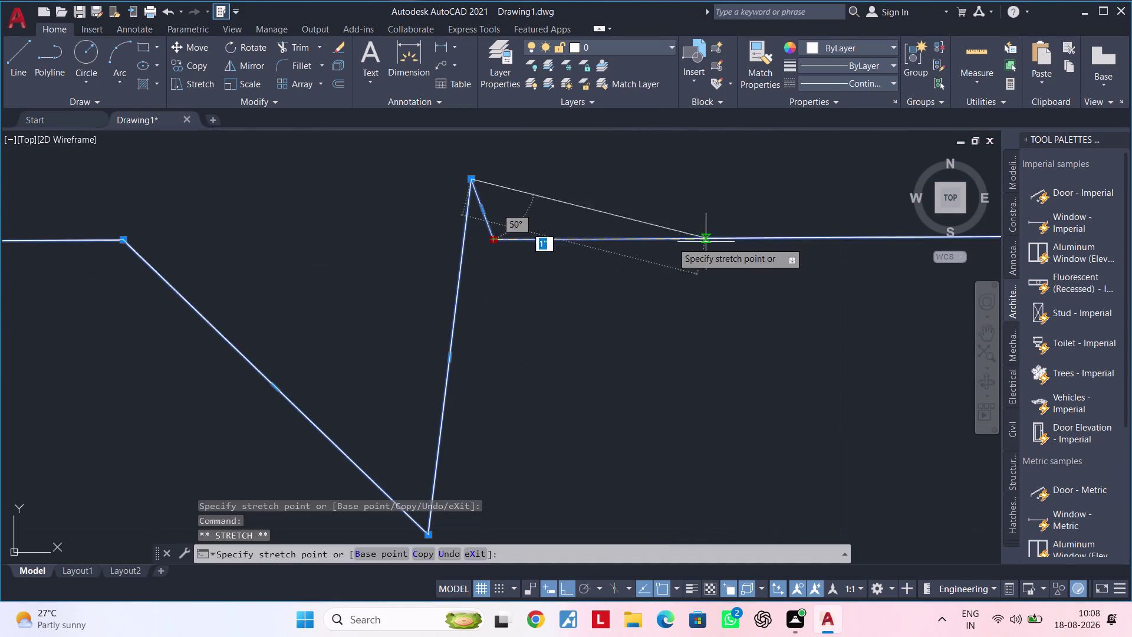
click(897, 243)
click(468, 180)
scroll(down, 3)
middle_drag(474, 177, 457, 331)
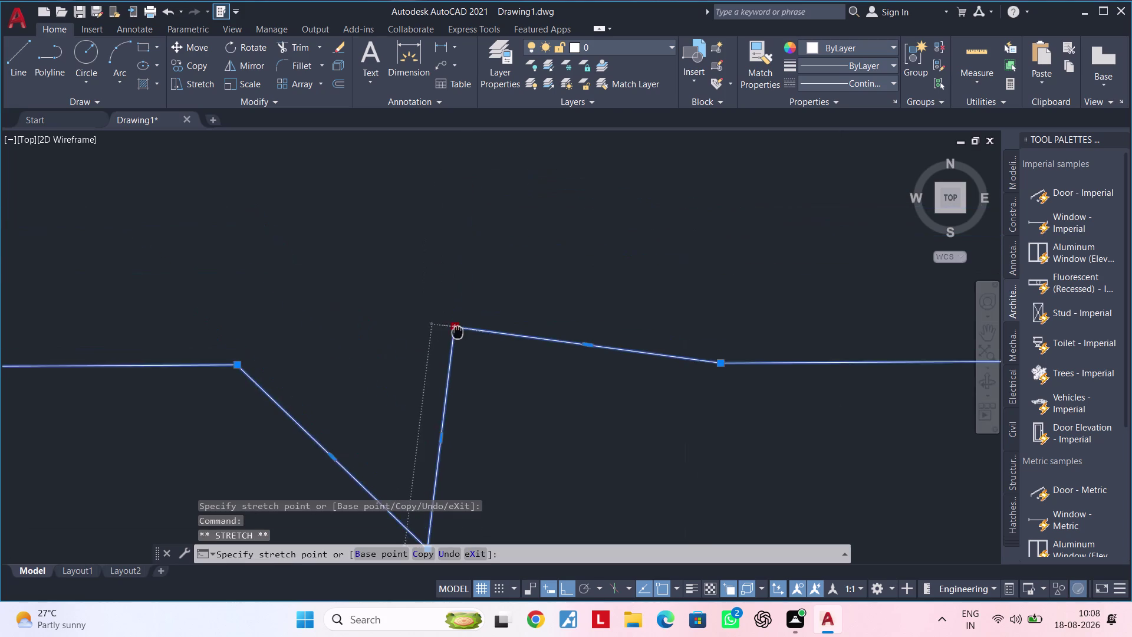
middle_drag(458, 331, 457, 337)
middle_drag(495, 142, 474, 257)
double_click(486, 182)
scroll(down, 3)
scroll(down, 3)
middle_drag(582, 315, 541, 338)
scroll(up, 3)
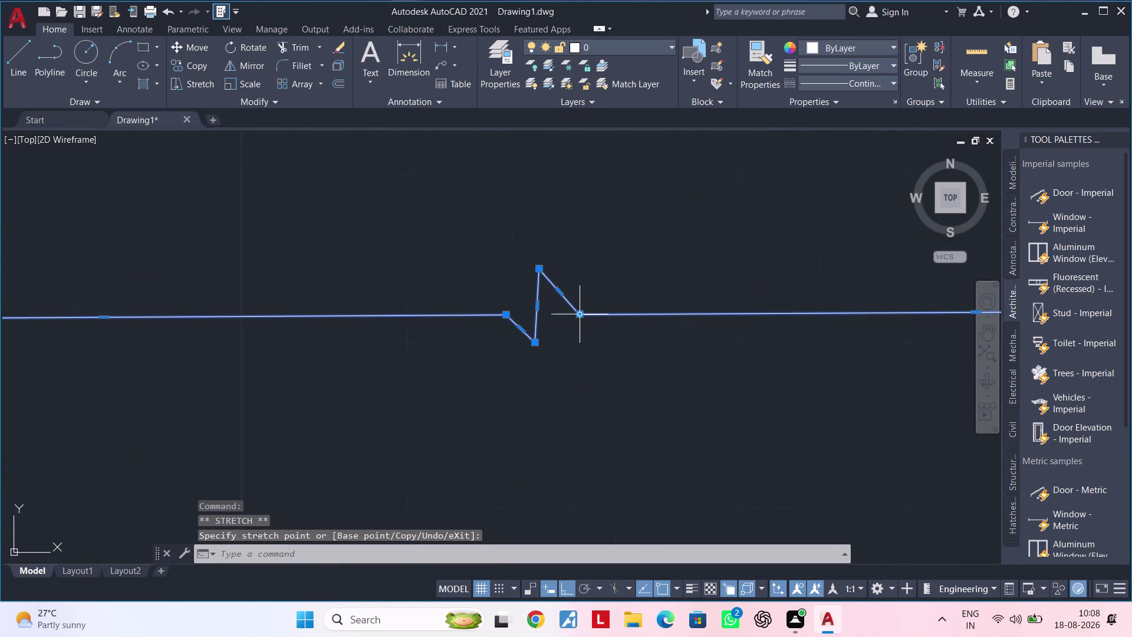
Widen the zigzag by pushing its side vertices outward and raising the top vertex.
click(581, 312)
click(662, 397)
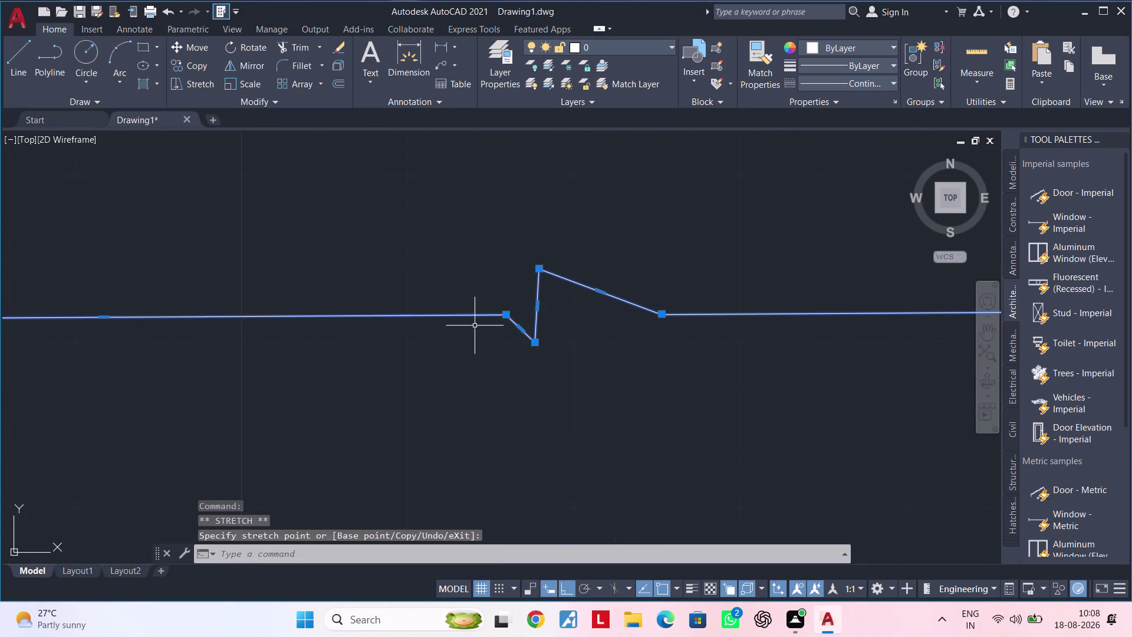
click(503, 315)
click(343, 313)
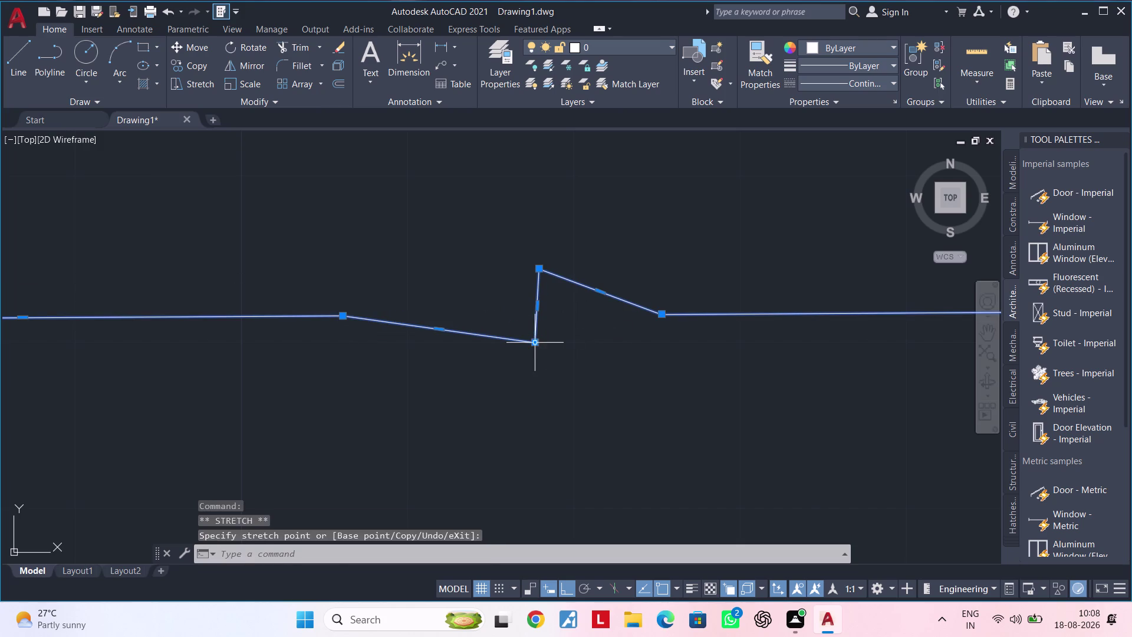
click(536, 342)
click(437, 378)
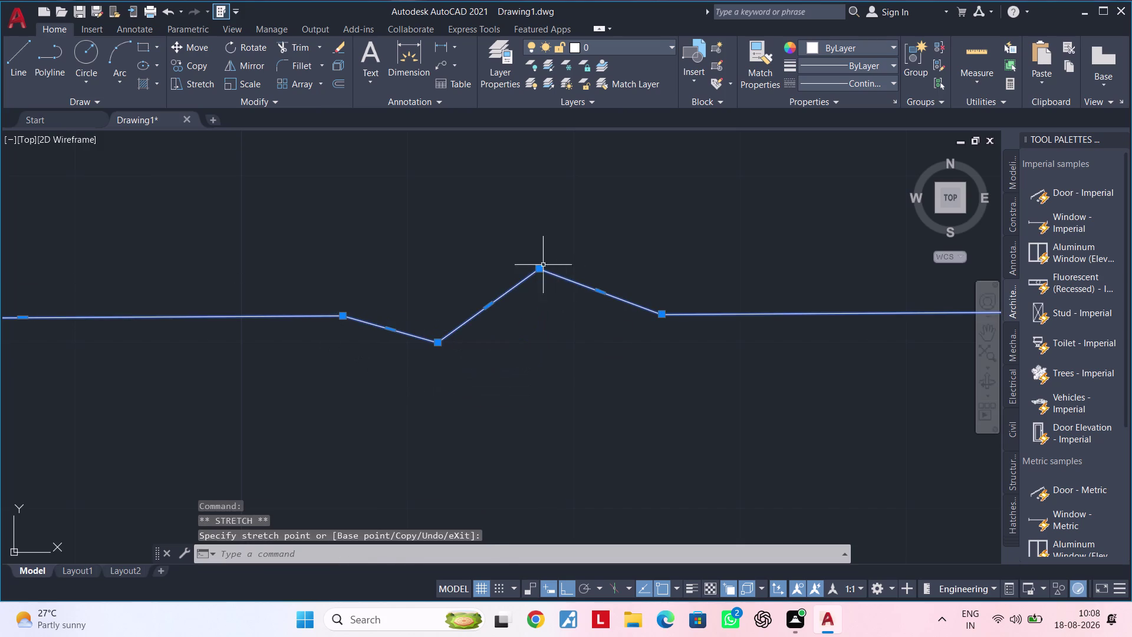
drag(542, 269, 542, 261)
click(539, 163)
scroll(down, 3)
middle_drag(557, 240, 557, 287)
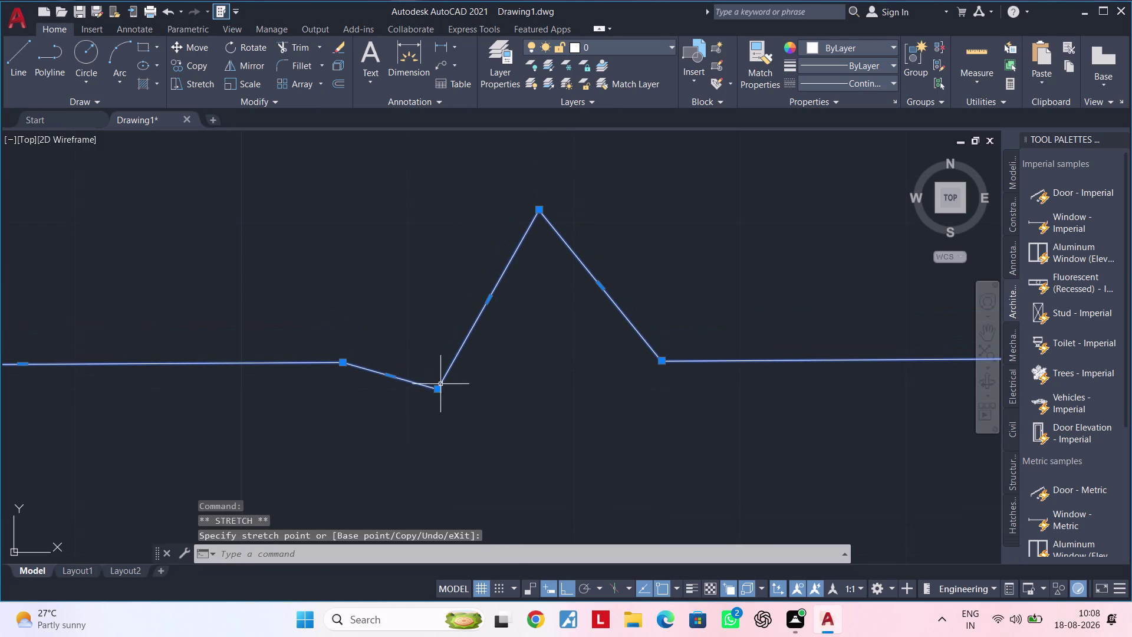
Pull the zigzag's lower vertex downward to finish the taller peak.
click(433, 386)
drag(439, 391, 439, 398)
click(445, 469)
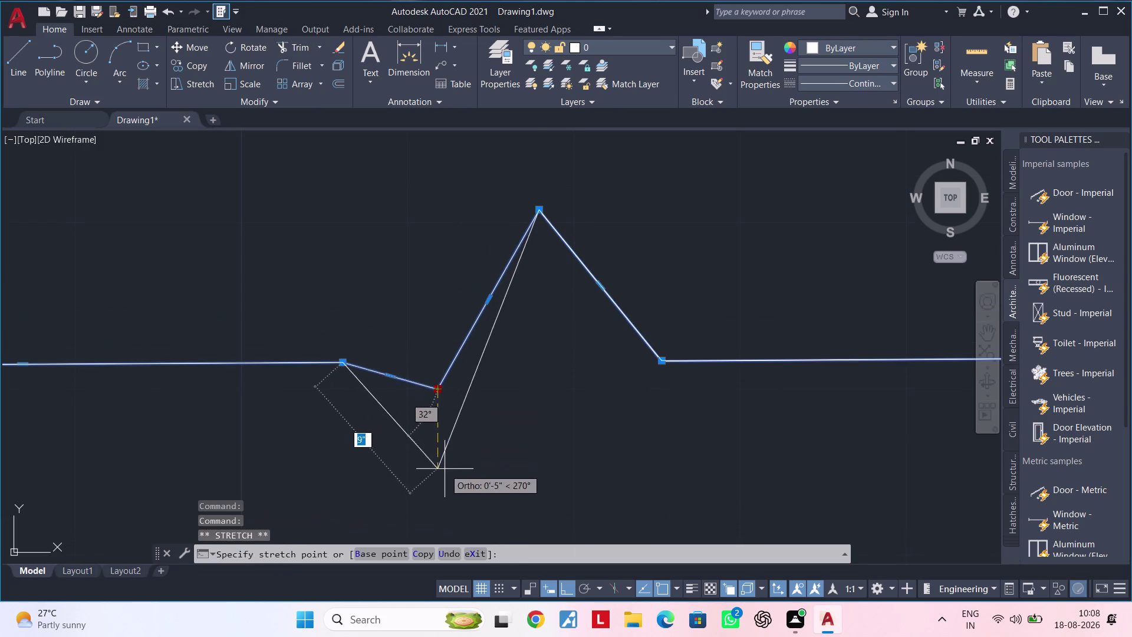
scroll(down, 3)
middle_drag(518, 399, 469, 297)
key(Escape)
key(Escape)
scroll(down, 3)
middle_drag(551, 333, 431, 340)
scroll(down, 3)
middle_drag(437, 341, 508, 337)
middle_drag(461, 288, 470, 411)
key(Escape)
key(Escape)
middle_drag(472, 382, 552, 394)
key(Escape)
key(Escape)
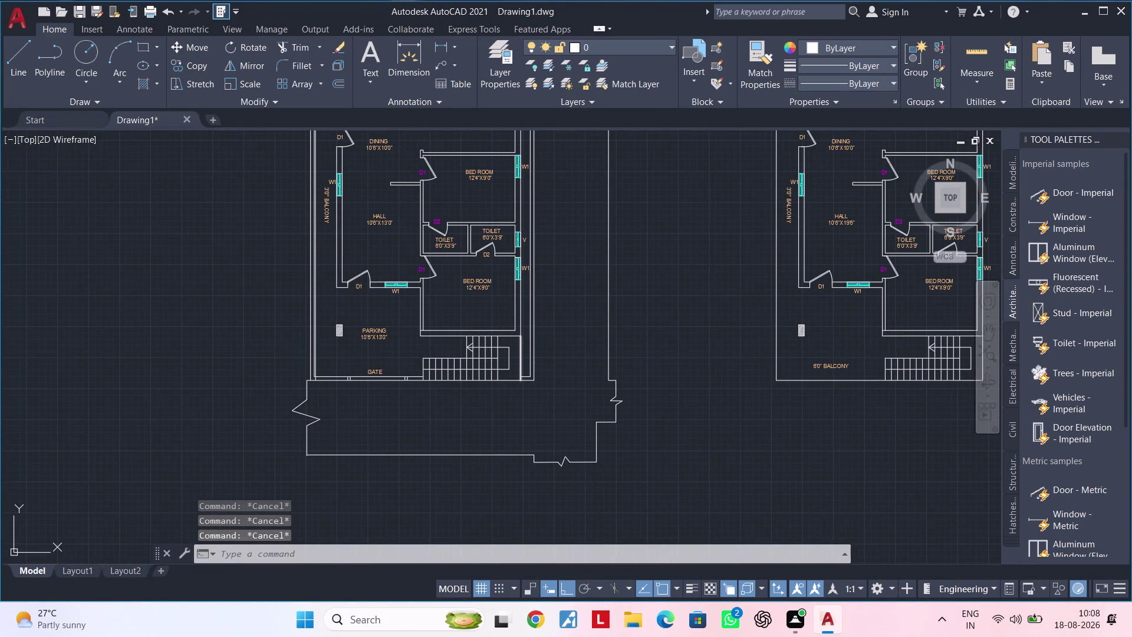
Center the left floor plan and select the 3'0" BALCONY label.
key(Escape)
key(Escape)
key(Escape)
key(Escape)
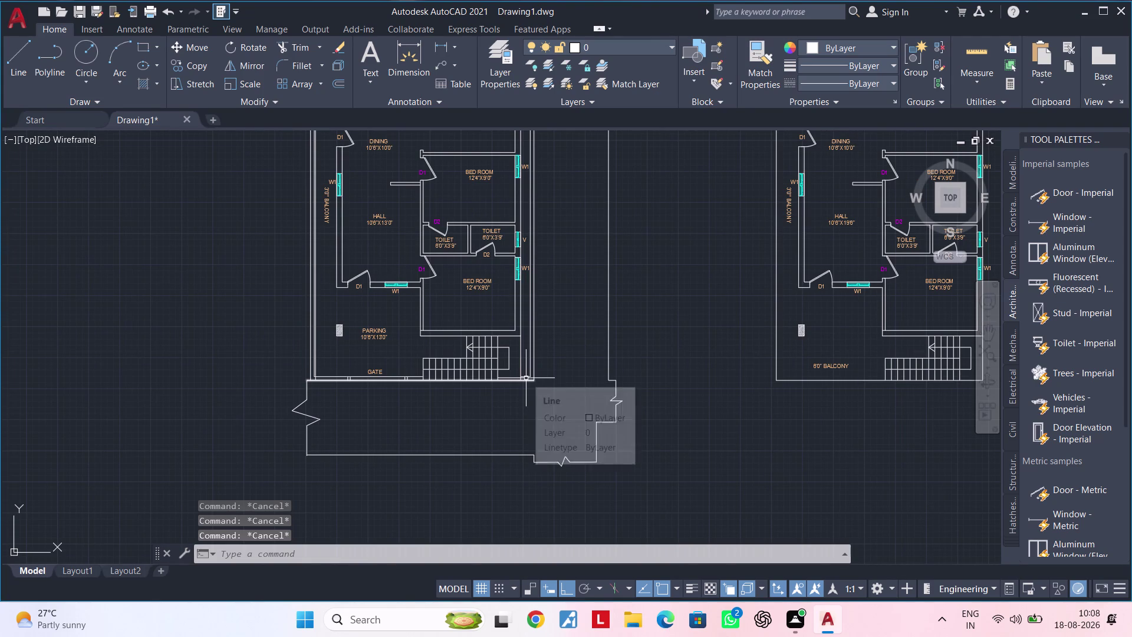
key(Escape)
key(Escape)
middle_drag(580, 269, 573, 381)
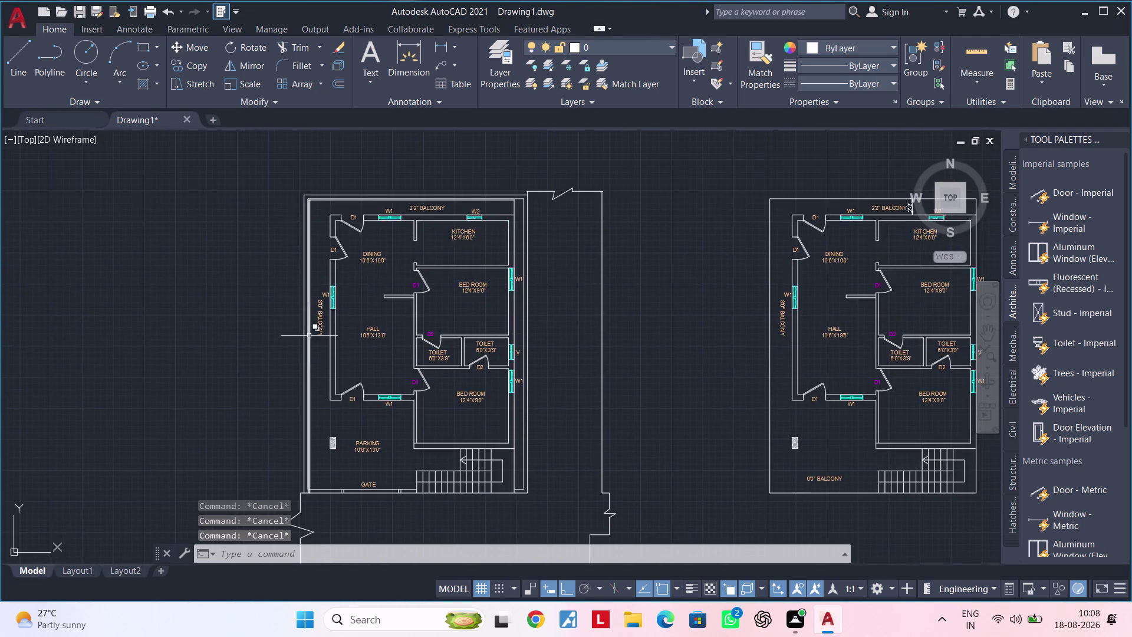
scroll(up, 3)
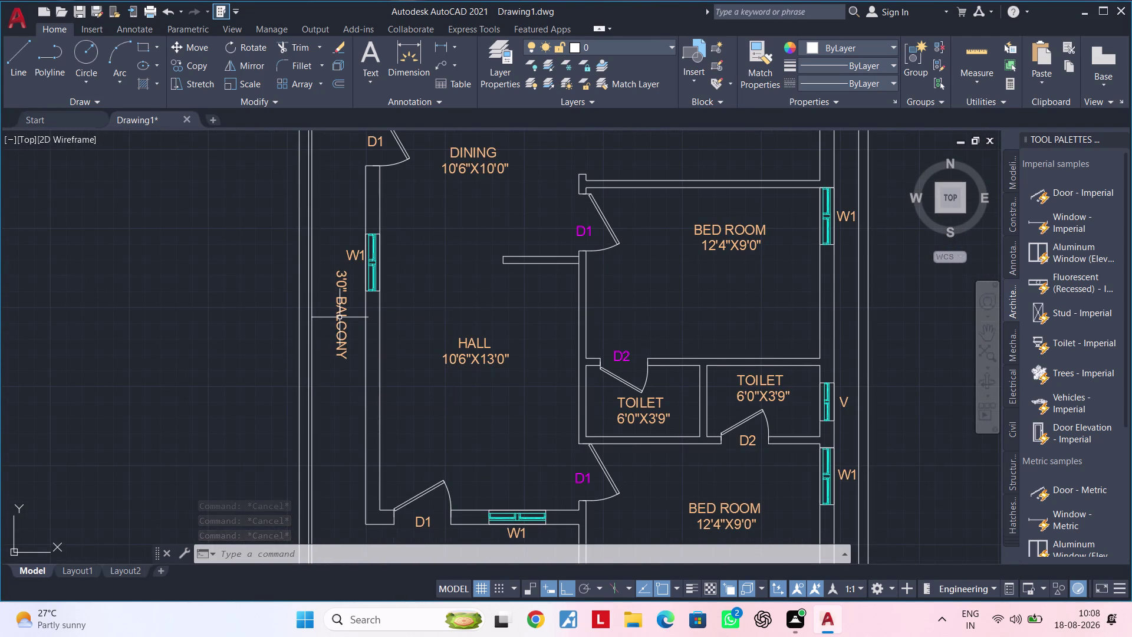
click(341, 319)
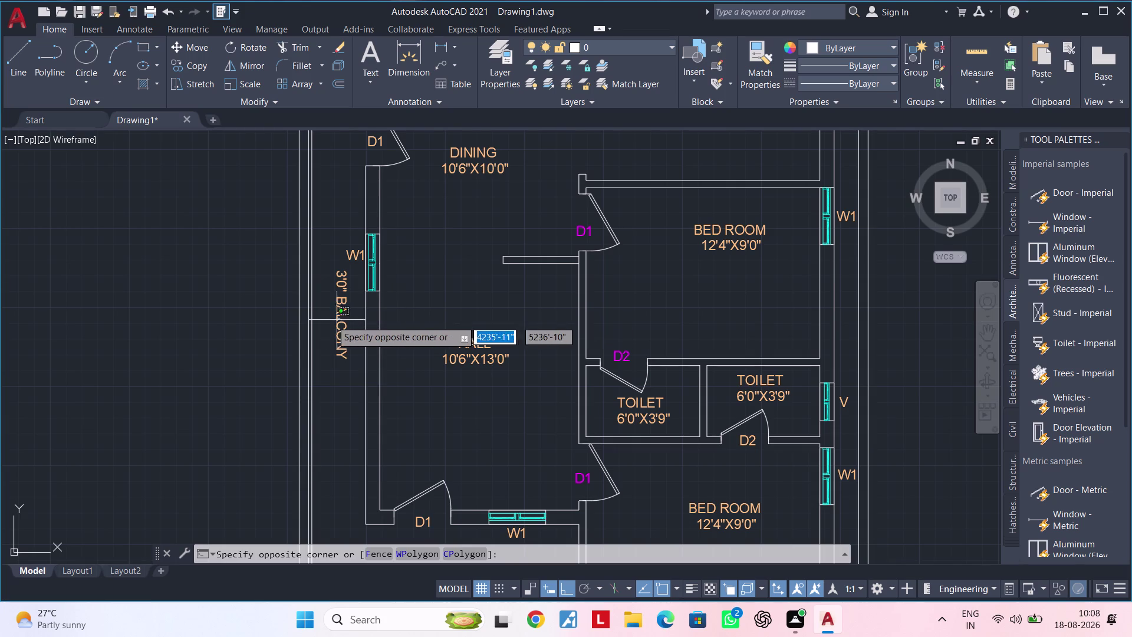
key(grave)
key(grave)
key(Escape)
key(Escape)
key(Escape)
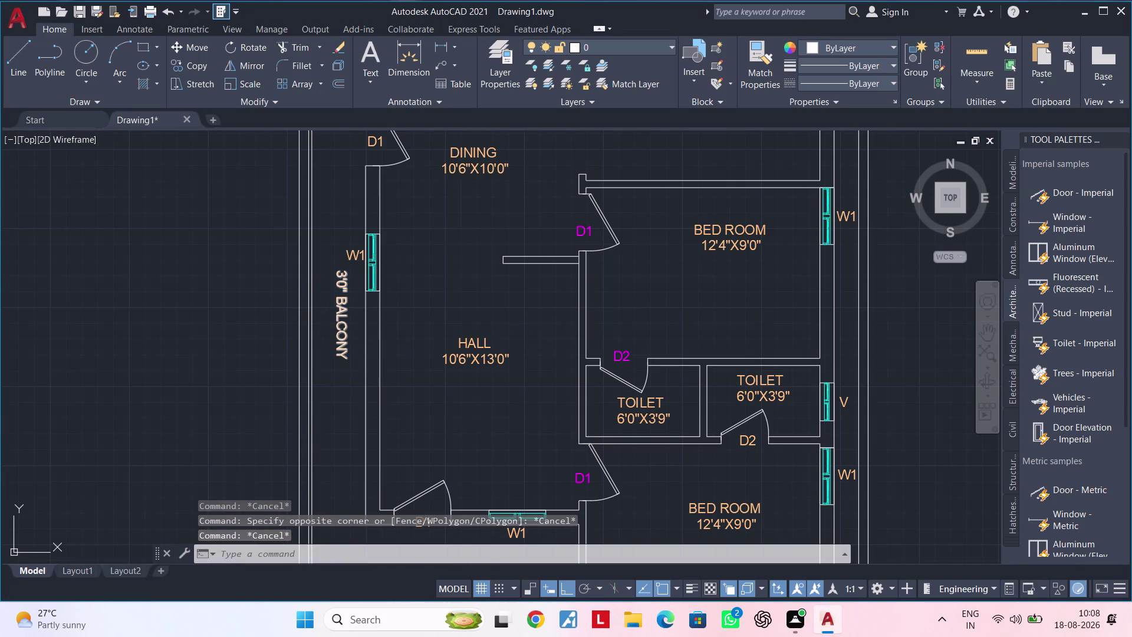
click(344, 320)
middle_drag(425, 304, 374, 314)
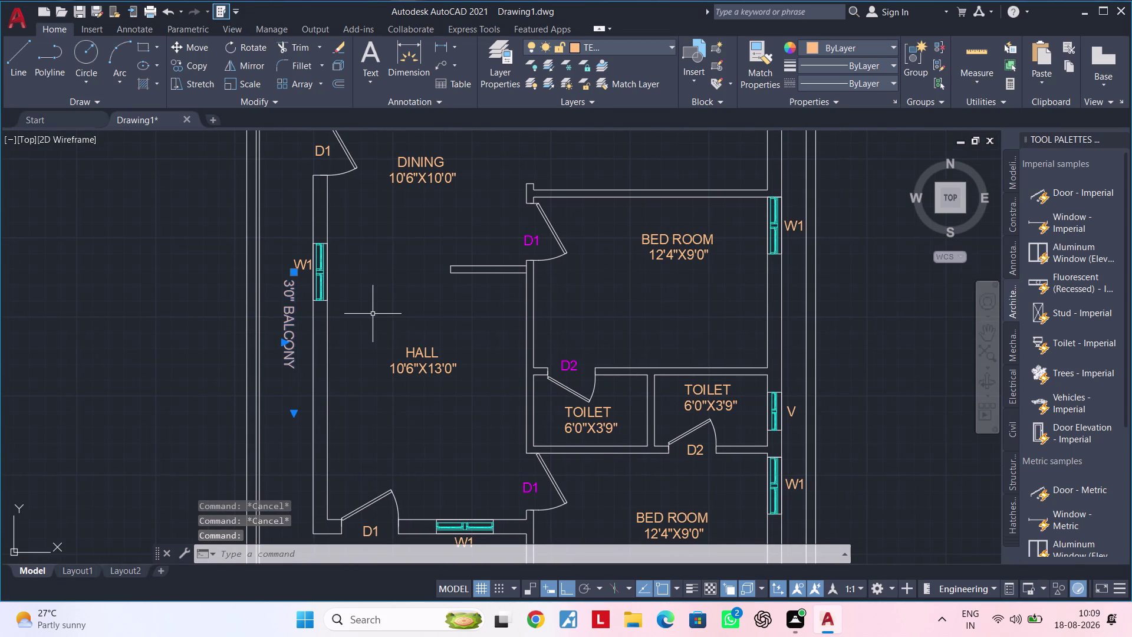
Copy the 3'0" BALCONY label with CO into the setback beside the building.
key(c)
key(o)
key(space)
click(287, 322)
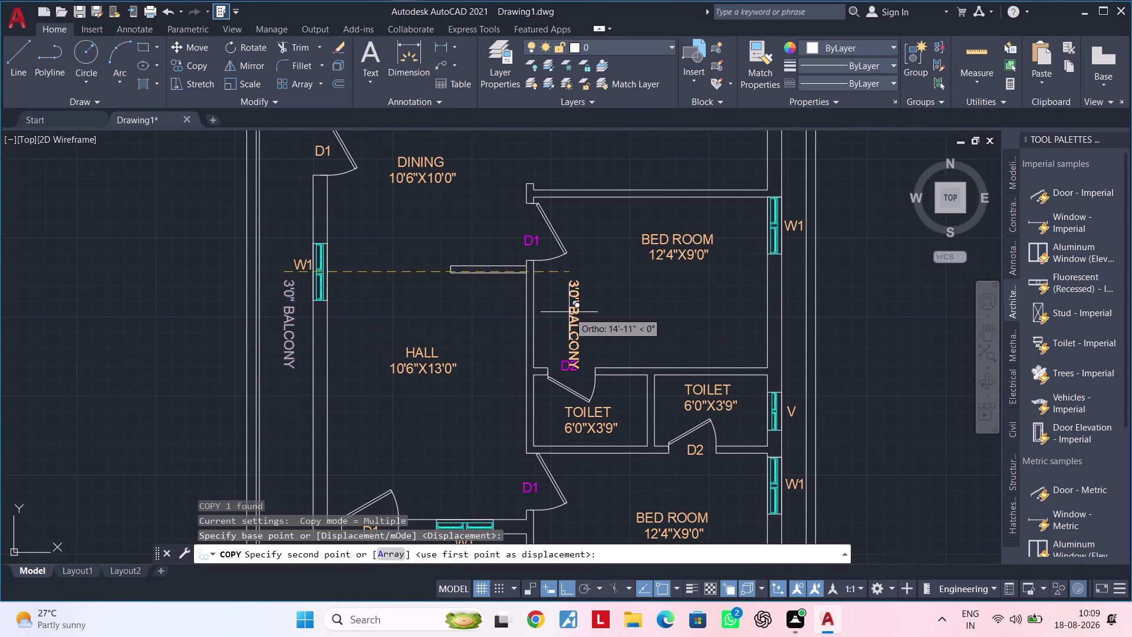
middle_drag(621, 310, 122, 310)
click(438, 286)
key(Escape)
key(Escape)
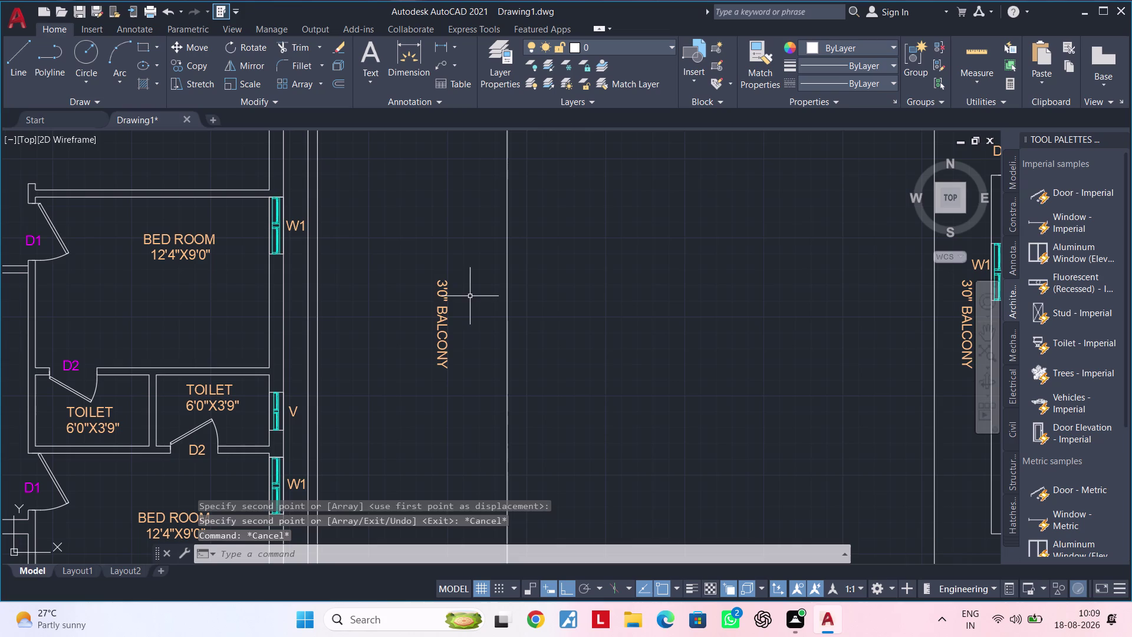
key(Escape)
Select the copied balcony label and try rotating it, then cancel the rotation.
double_click(447, 336)
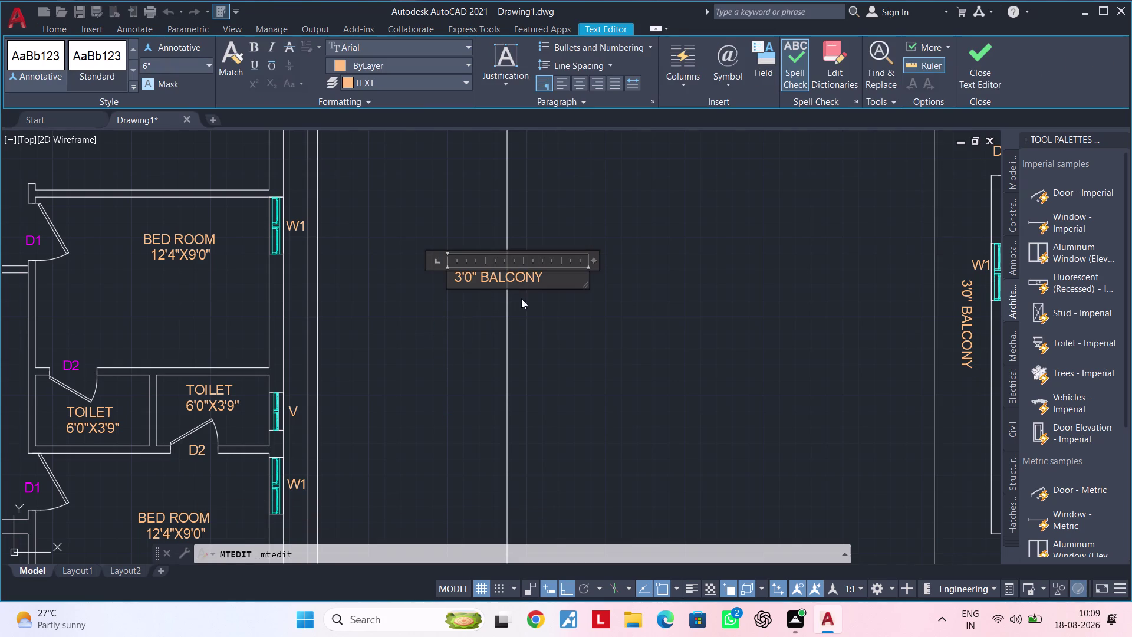
key(Escape)
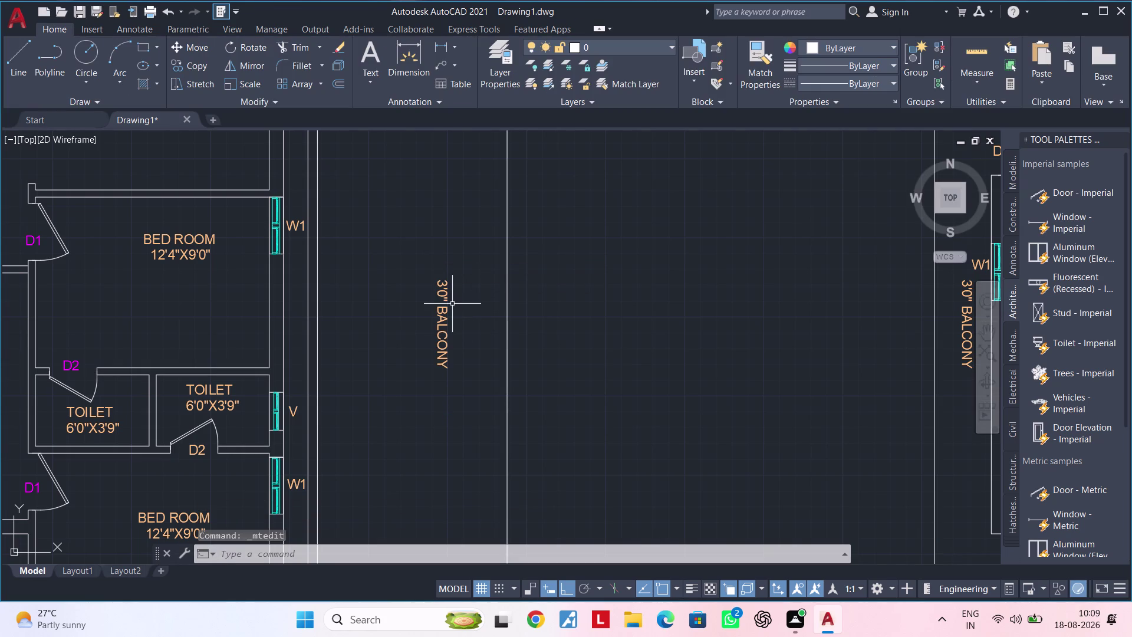
click(447, 309)
text(RO)
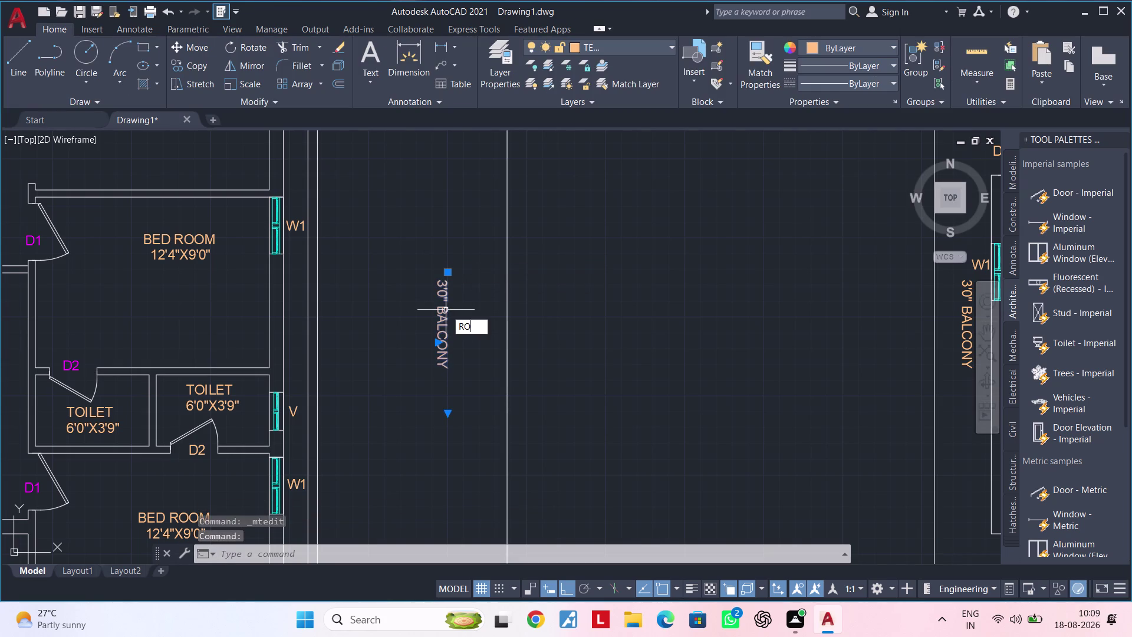
key(space)
click(442, 319)
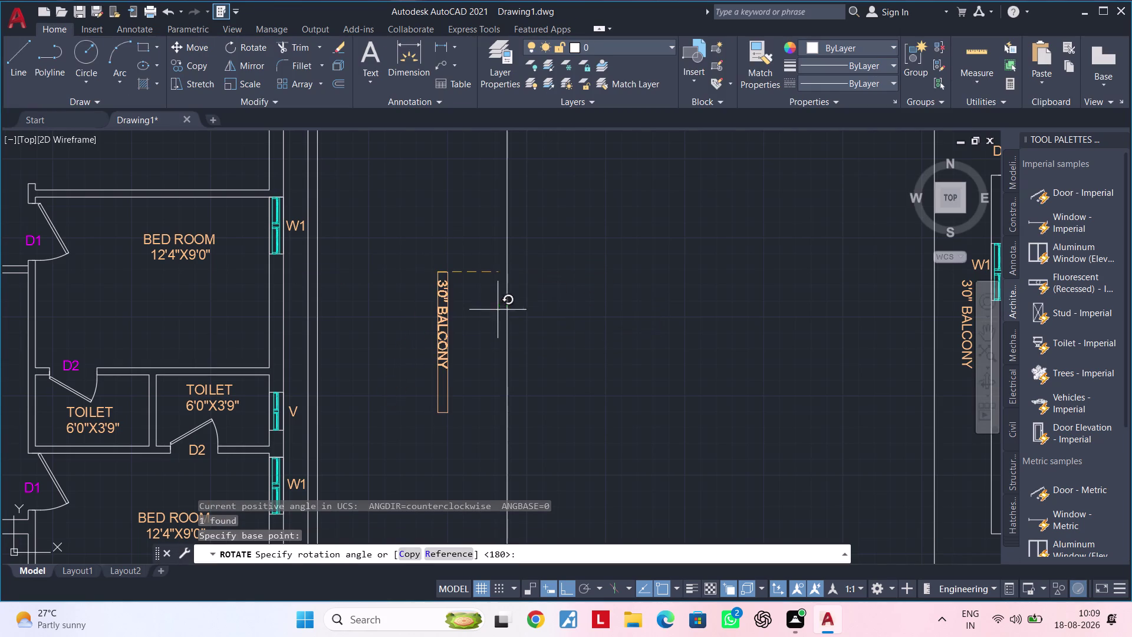
click(386, 251)
key(Escape)
key(Escape)
middle_drag(432, 257, 421, 289)
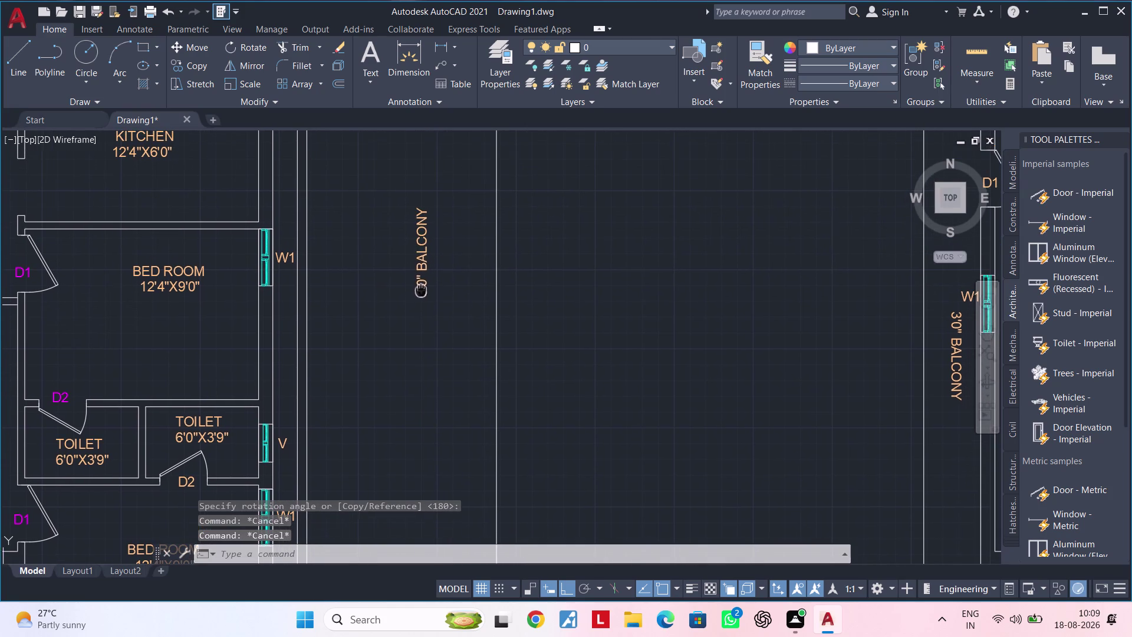
Move the copied balcony label down beside the plot.
click(421, 266)
key(m)
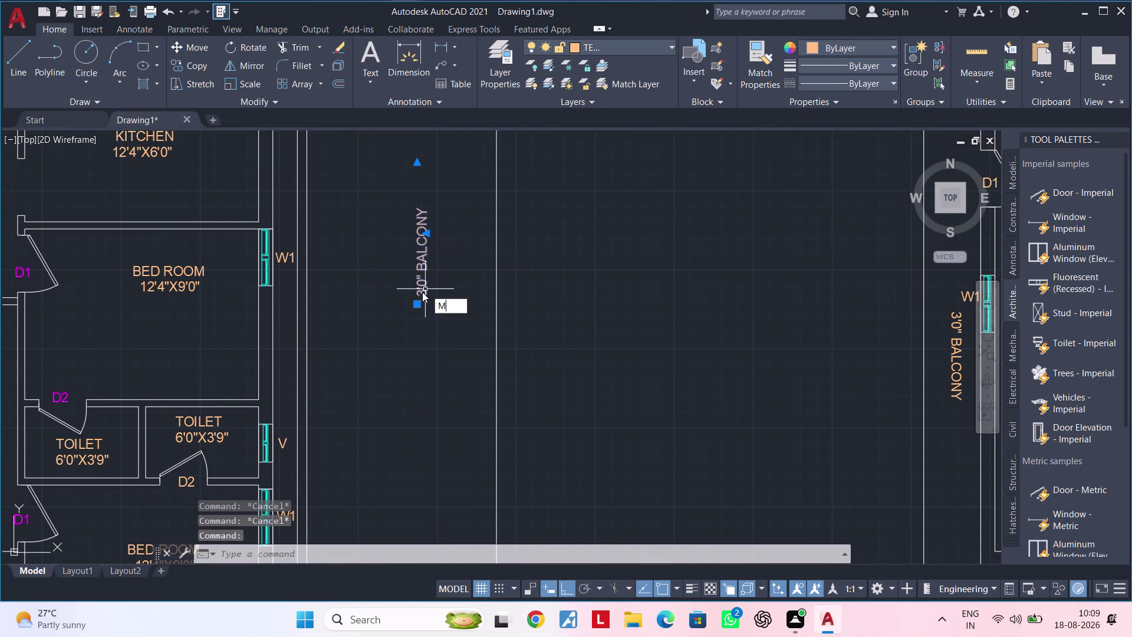
key(space)
click(422, 283)
click(416, 402)
key(Escape)
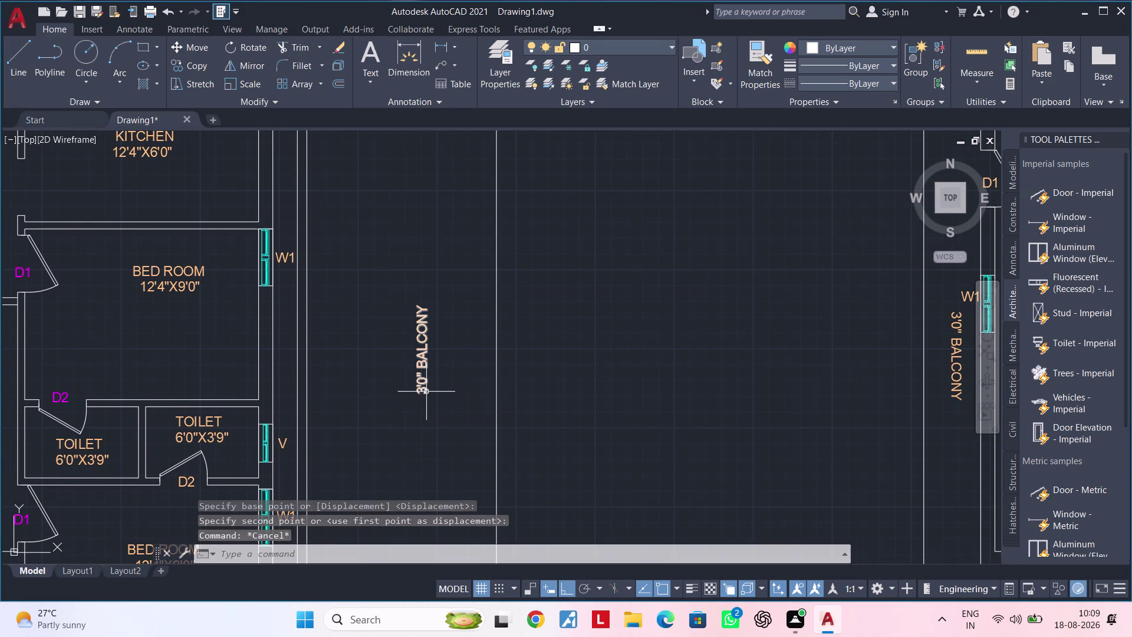
Open the label in the Text Editor and attempt to drag its ruler, cancelling stray selections.
double_click(425, 391)
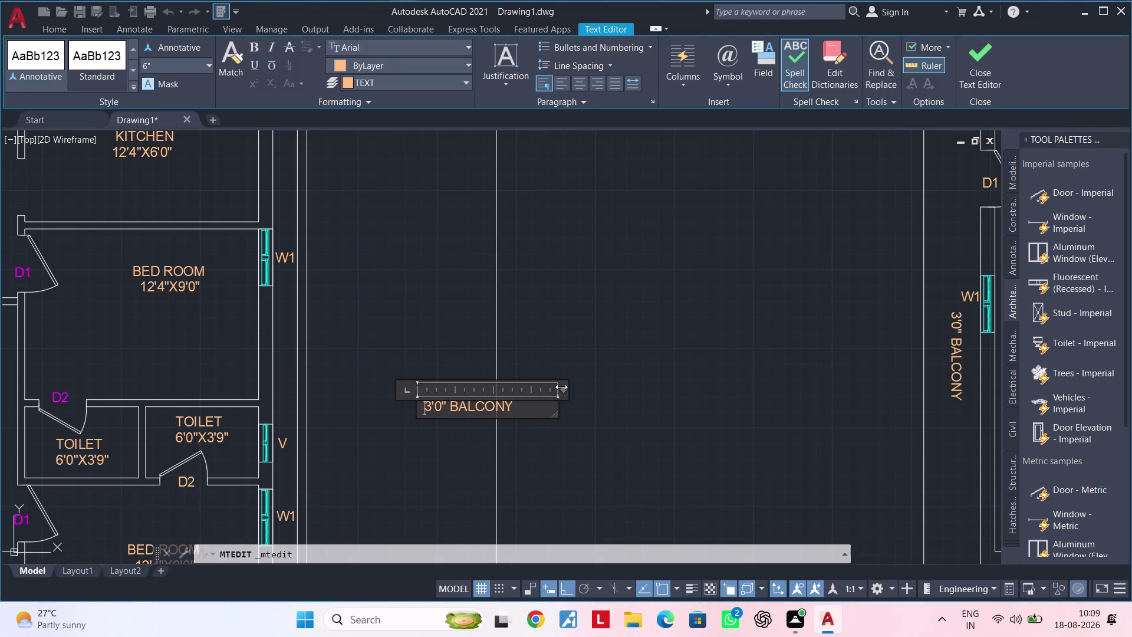
click(563, 387)
drag(566, 387, 573, 387)
drag(574, 387, 594, 386)
drag(607, 387, 642, 387)
click(642, 386)
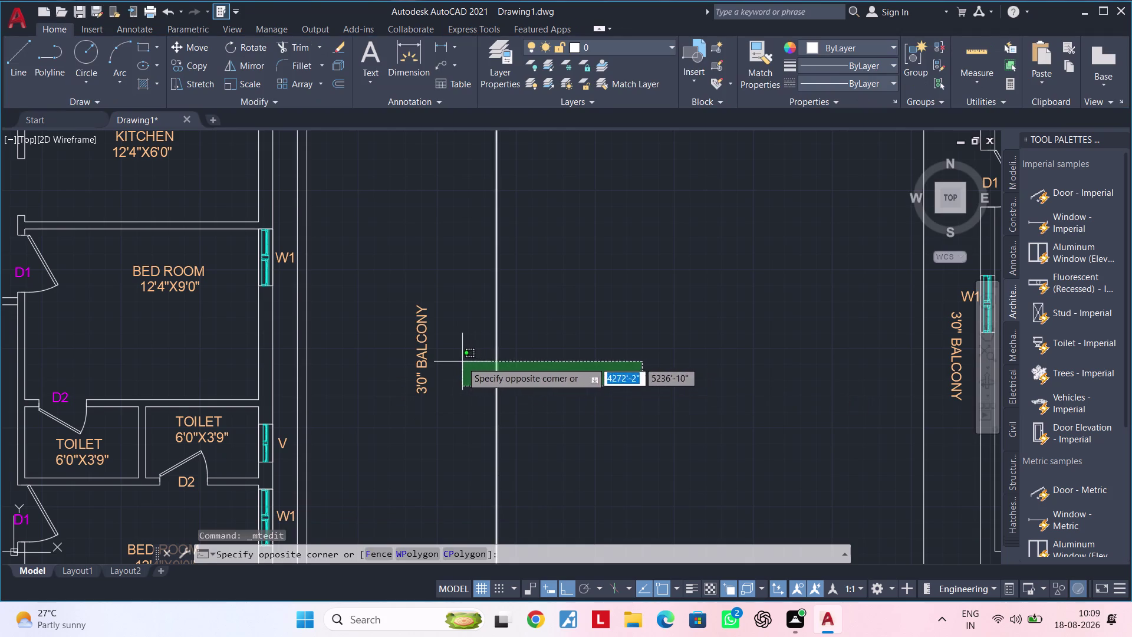
key(Escape)
key(Escape)
double_click(425, 360)
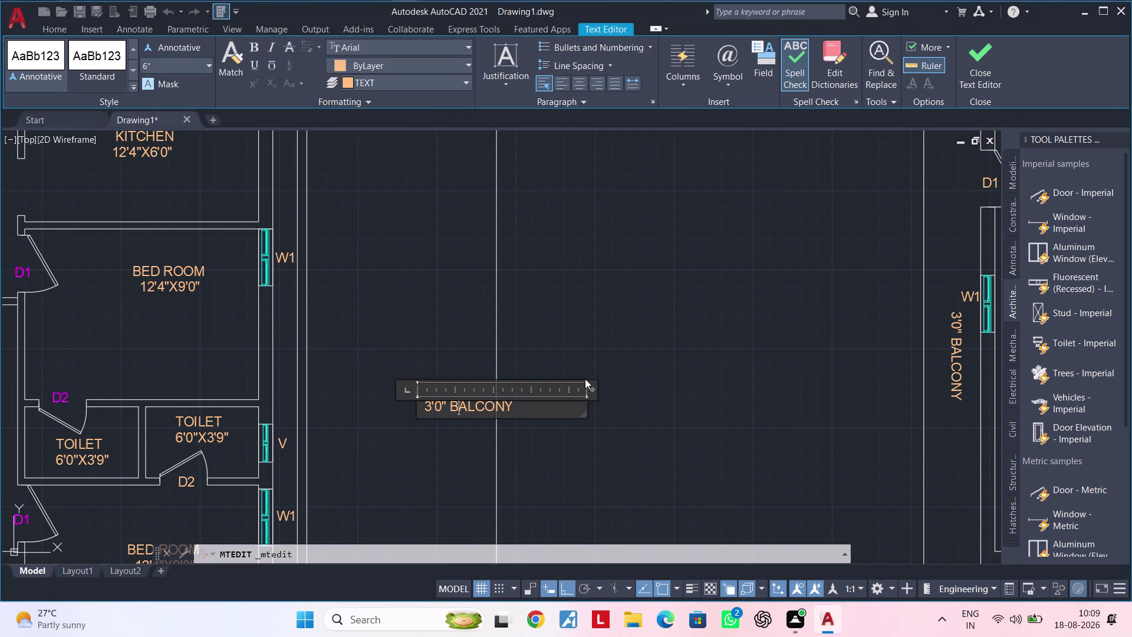
double_click(591, 390)
drag(600, 389, 612, 390)
double_click(618, 390)
key(Escape)
key(Escape)
click(413, 364)
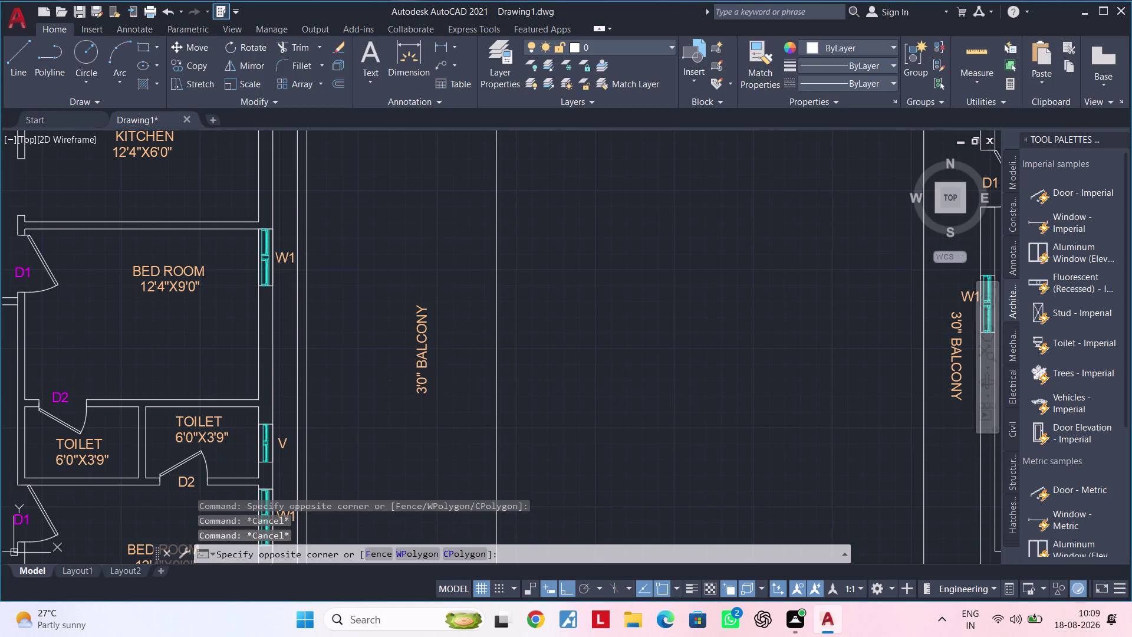
triple_click(424, 363)
key(Escape)
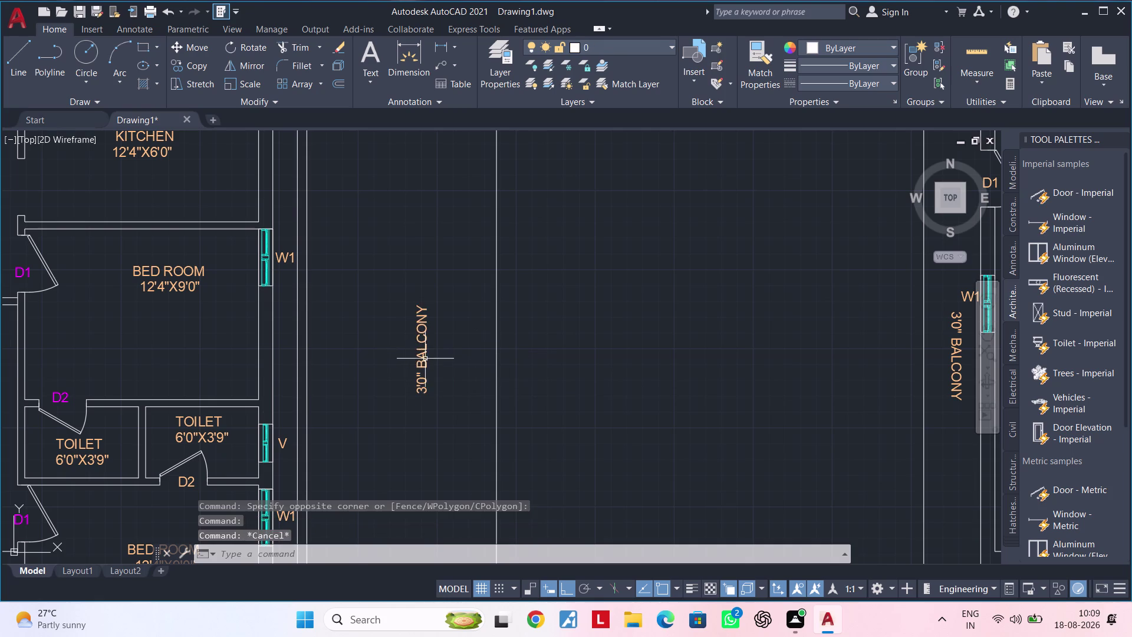
triple_click(425, 360)
key(Escape)
Reopen the label and drag the ruler's width handle out to about 14 feet.
double_click(423, 359)
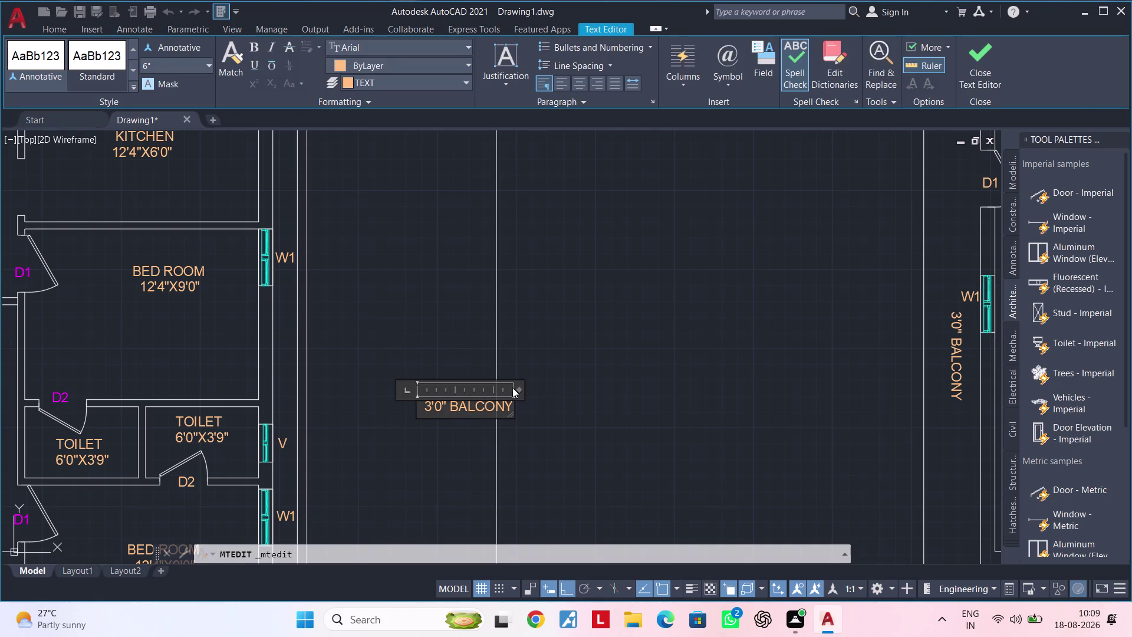
click(518, 388)
drag(518, 387, 536, 387)
click(537, 388)
key(Escape)
key(Escape)
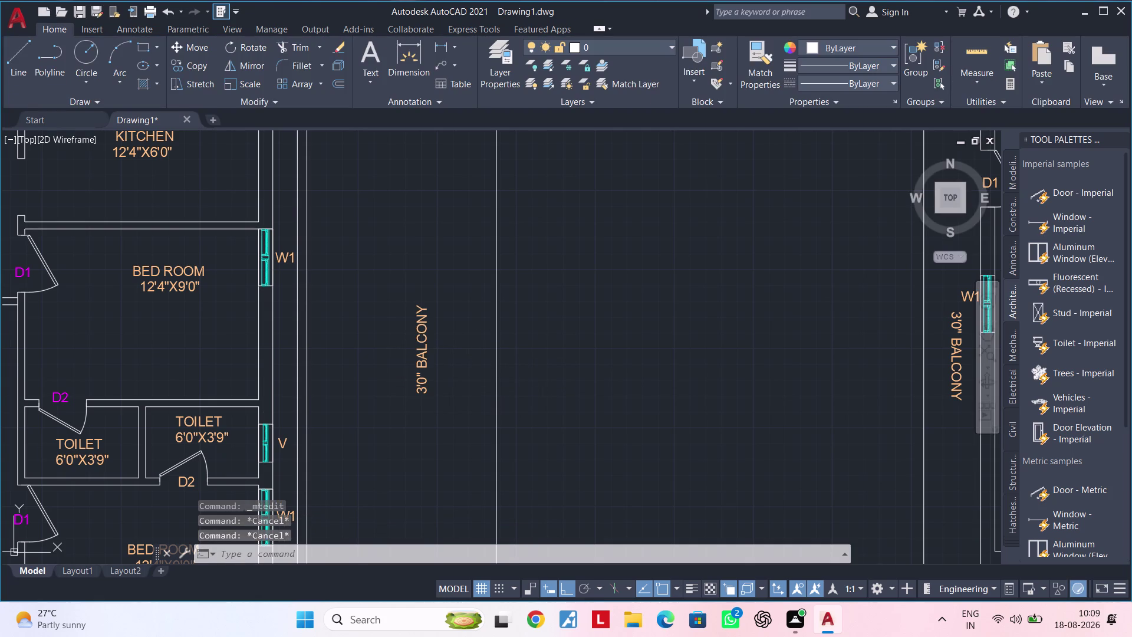
double_click(426, 367)
click(519, 390)
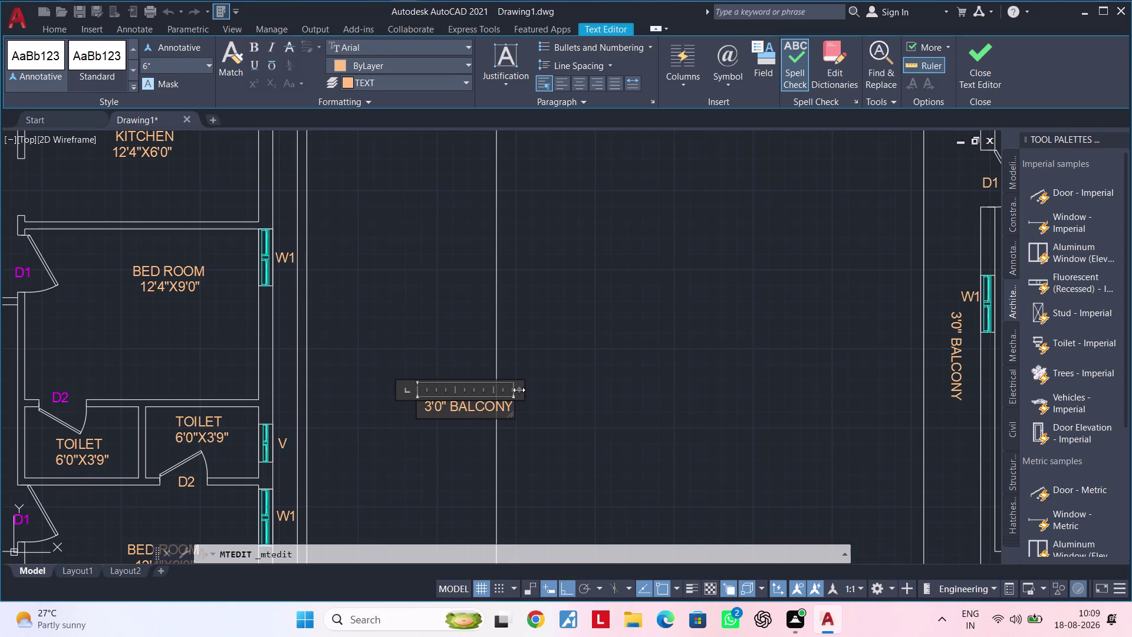
drag(524, 390, 537, 390)
click(537, 390)
key(Escape)
key(Escape)
double_click(426, 366)
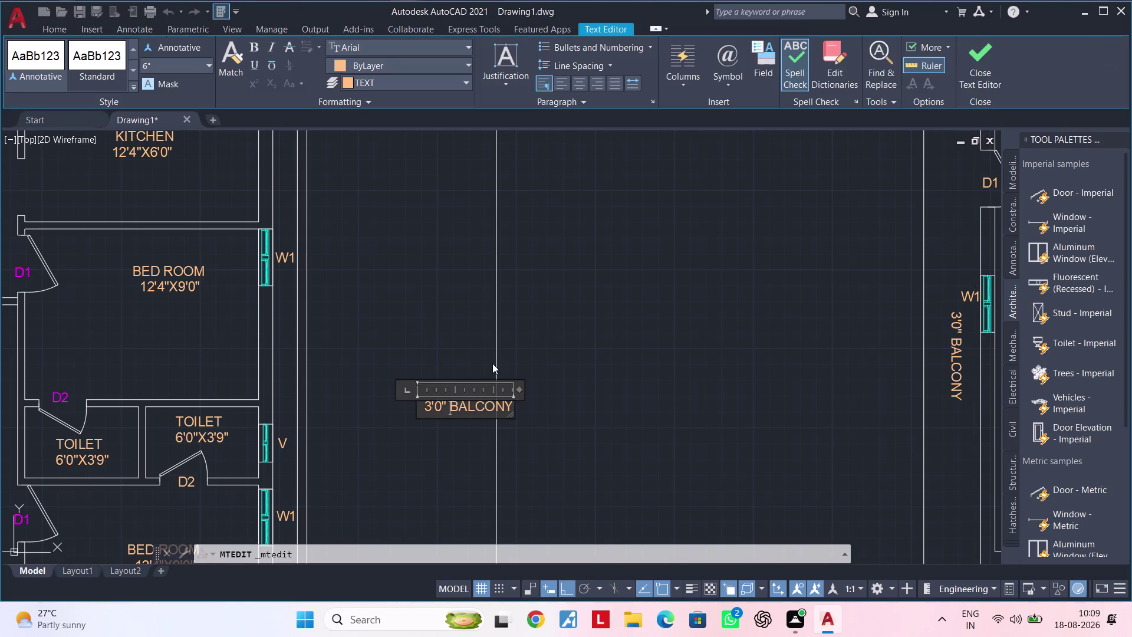
drag(519, 390, 541, 389)
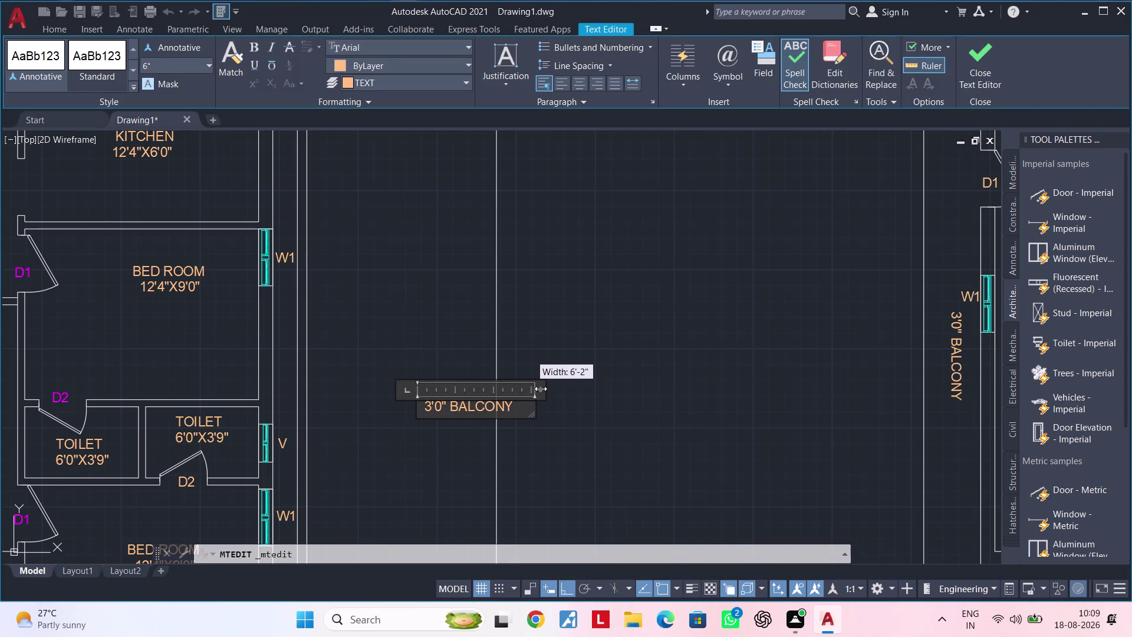
drag(541, 389, 691, 389)
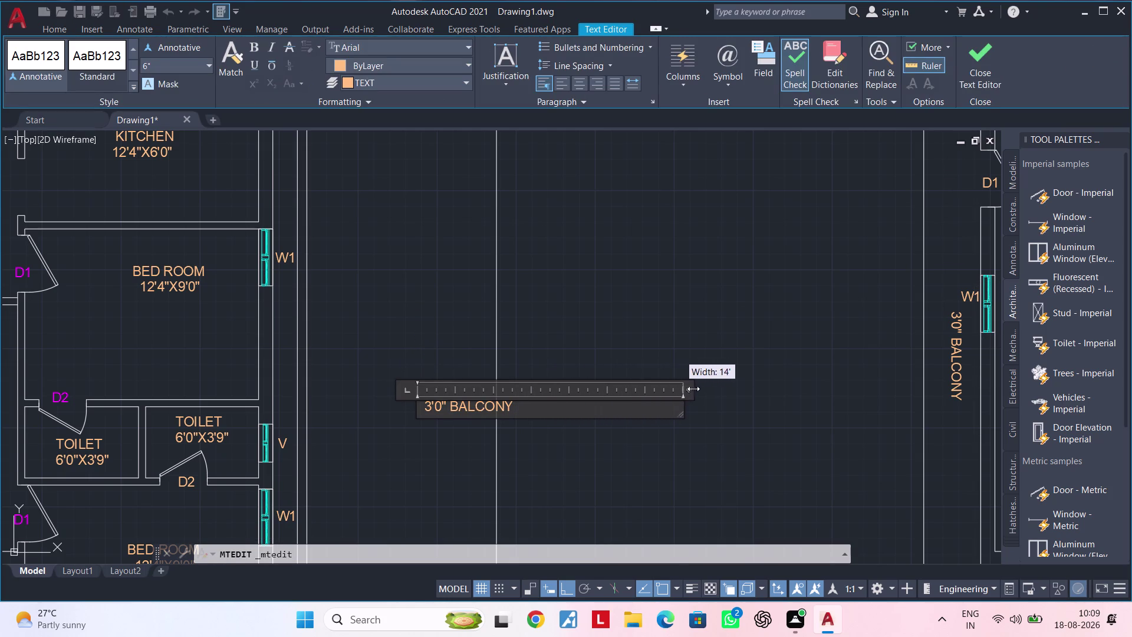
drag(691, 389, 782, 387)
key(Escape)
click(518, 402)
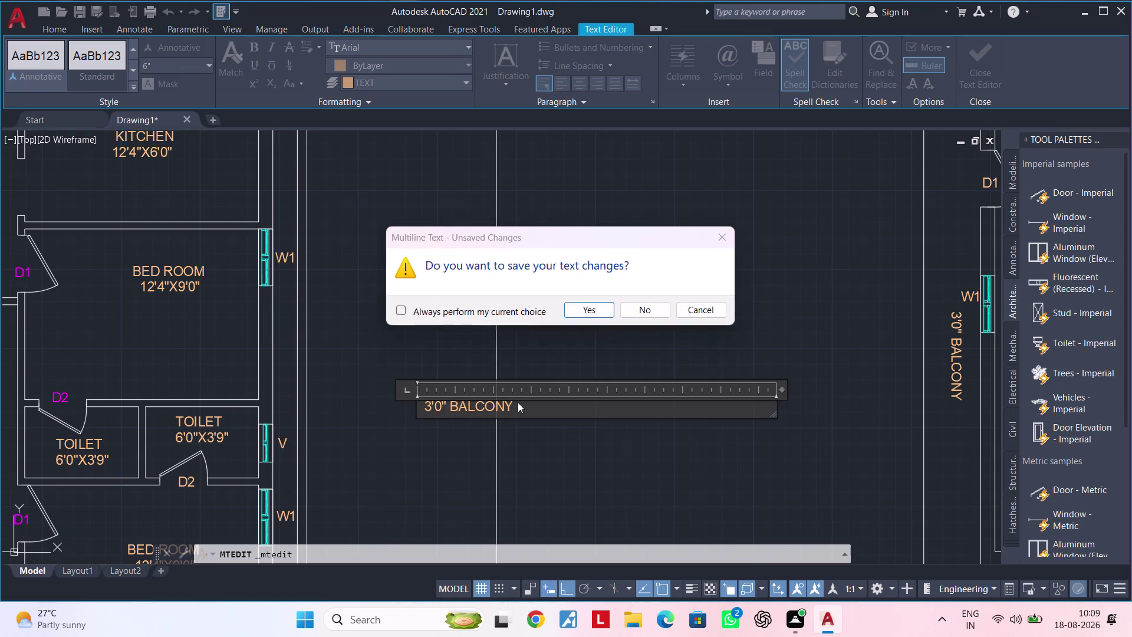
Dismiss the save prompt and erase BALCONY and the old dimension text.
key(Escape)
click(524, 404)
key(BackSpace)
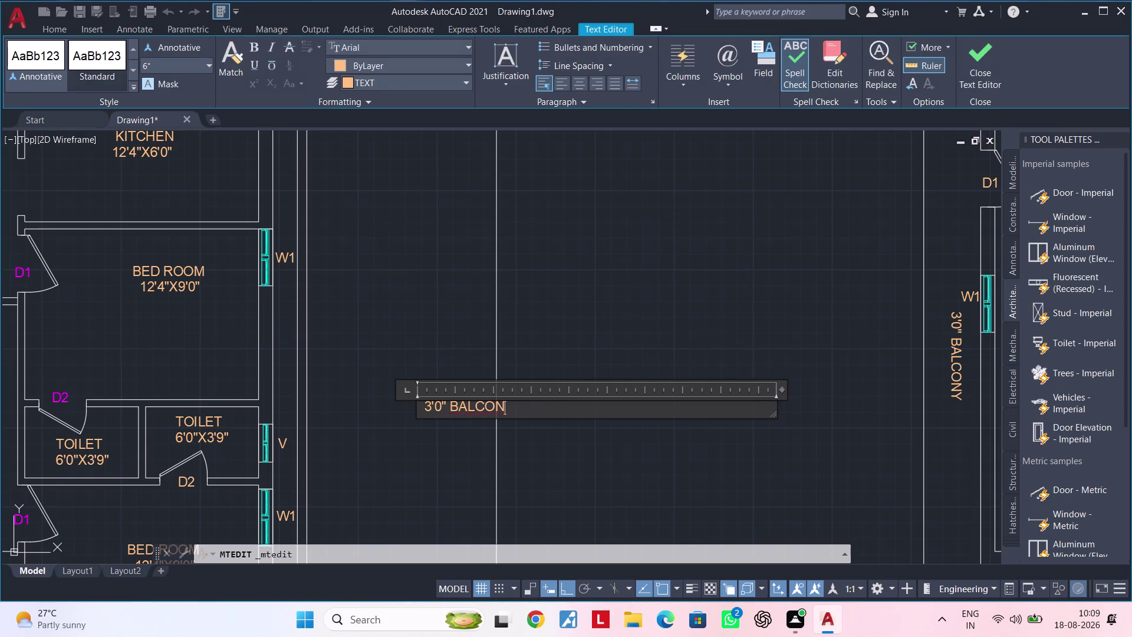
key(BackSpace)
key(BackSpace)
key(BackSpace)
key(BackSpace)
key(BackSpace)
key(BackSpace)
key(BackSpace)
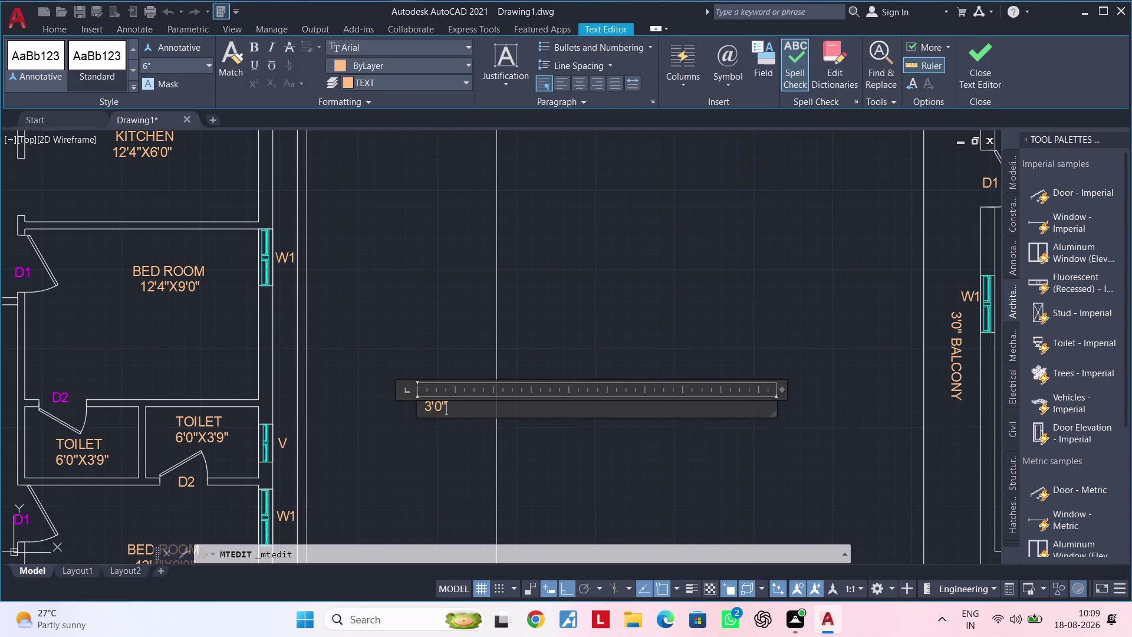
key(BackSpace)
key(BackSpace)
key(BackSpace)
Type 33'0" followed by the spaced-out letters W I D E.
key(3)
text('0")
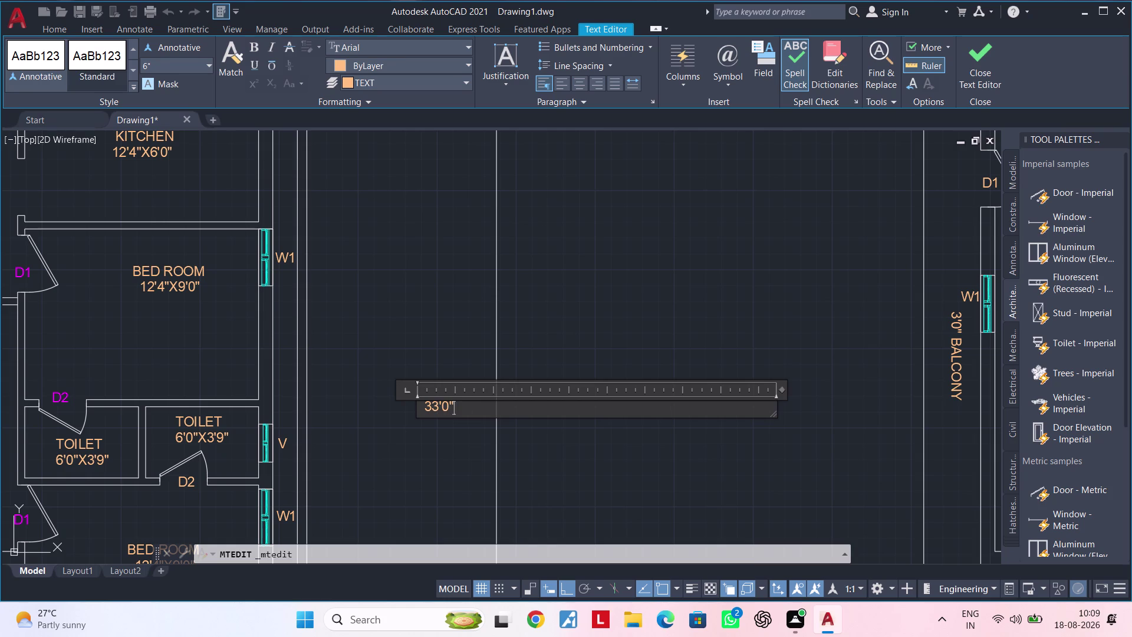
key(space)
key(space)
text(W)
key(space)
text(I)
key(space)
text(DE)
key(BackSpace)
key(space)
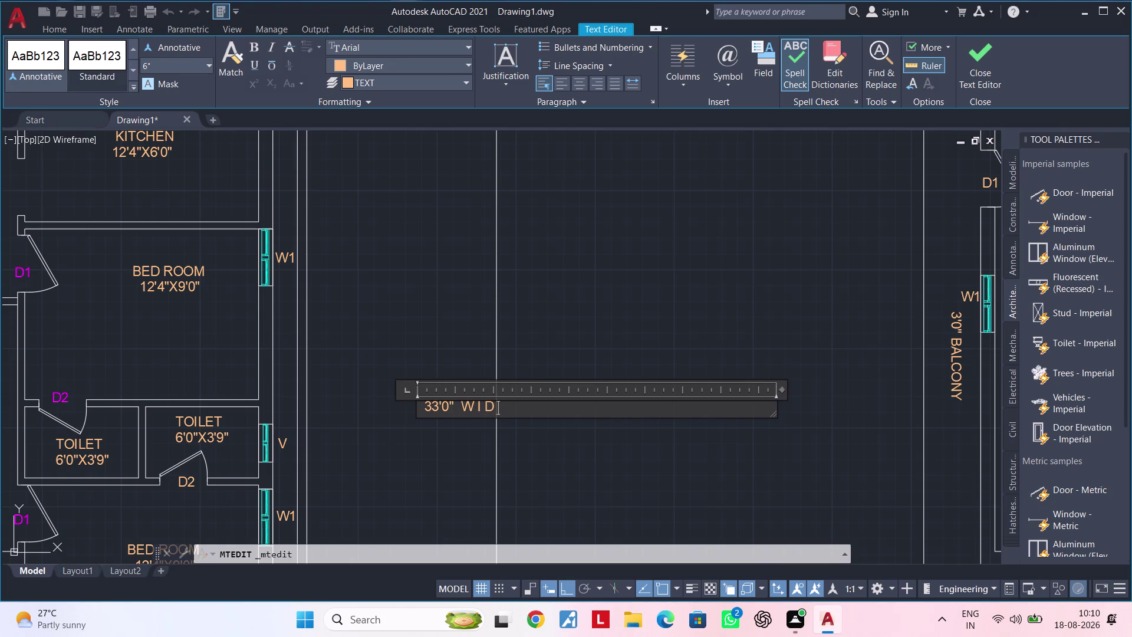
text(E)
Add a wide gap and spaced-out R O A D, then close the Text Editor.
key(space)
key(space)
key(space)
key(space)
key(space)
key(space)
text(R)
key(space)
text(O)
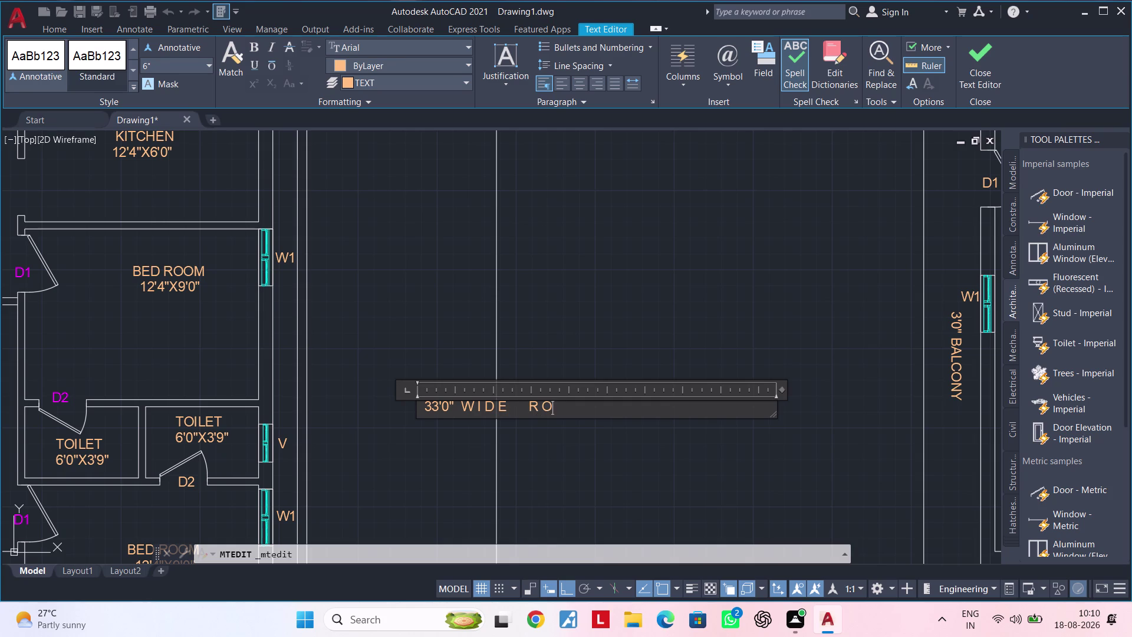
key(space)
text(A D)
click(577, 457)
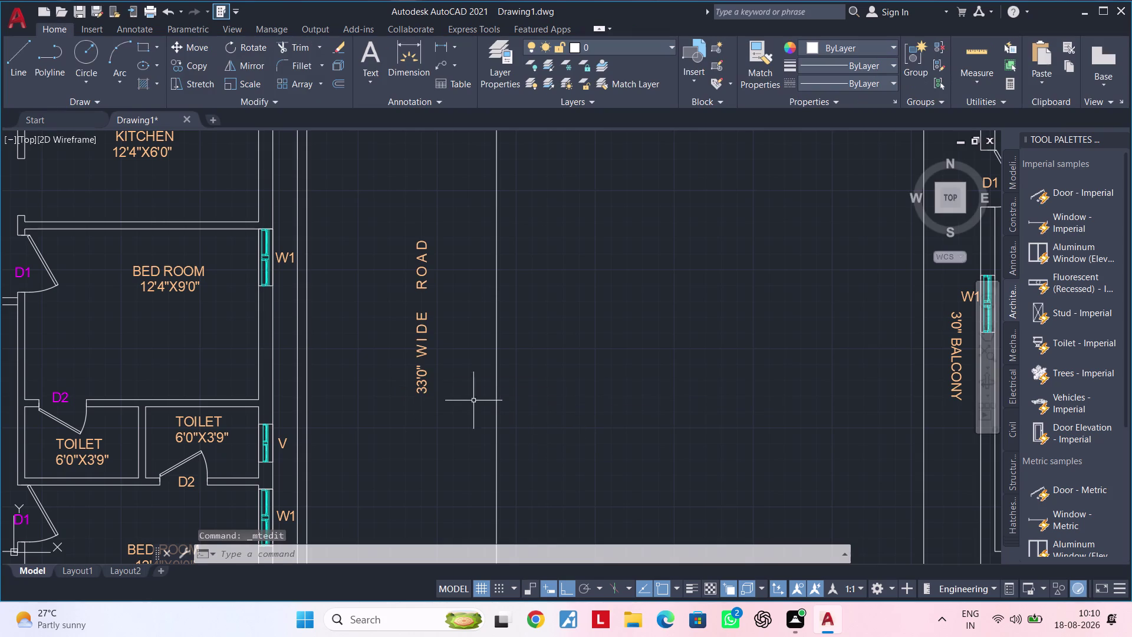
click(420, 335)
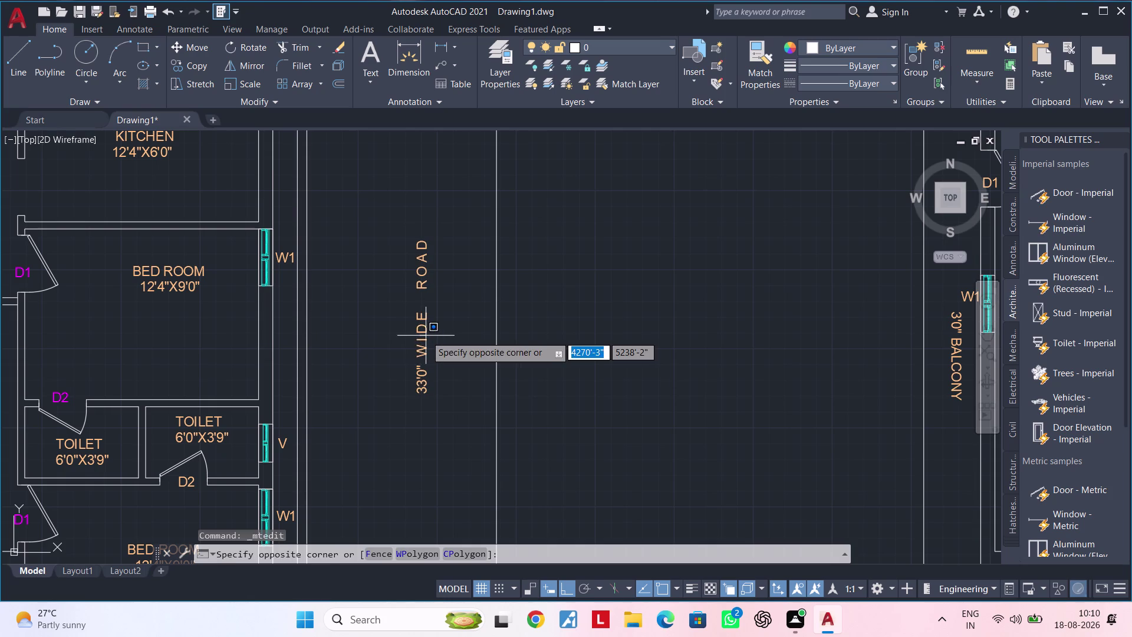
Set the 33'0" WIDE ROAD label's text height to 1' in the Properties palette.
key(Escape)
click(420, 338)
right_click(424, 338)
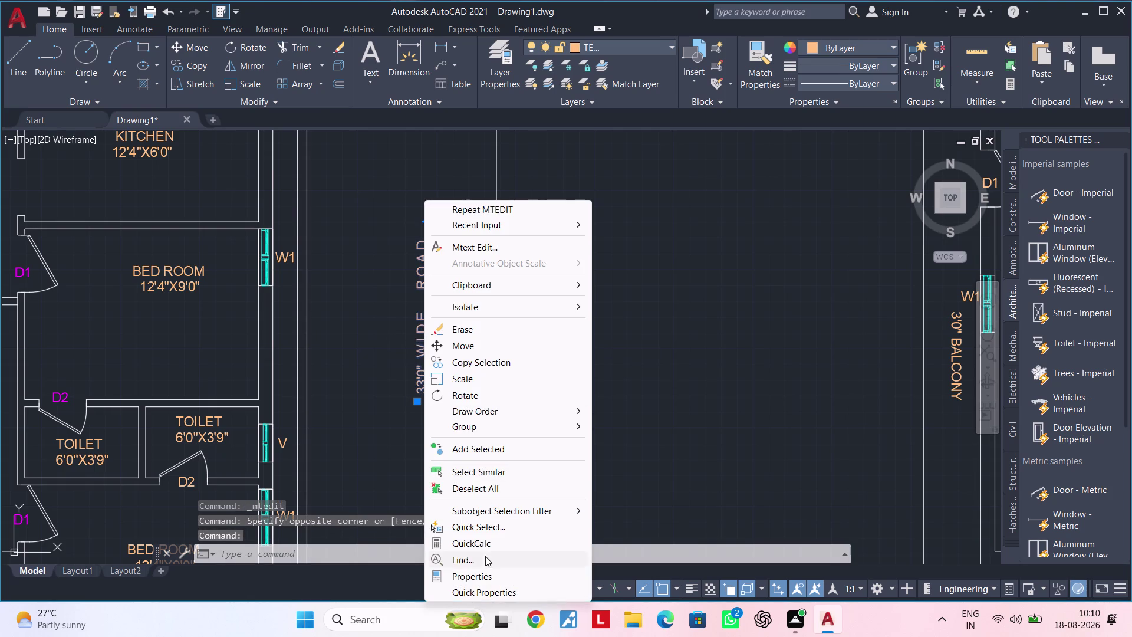
click(484, 577)
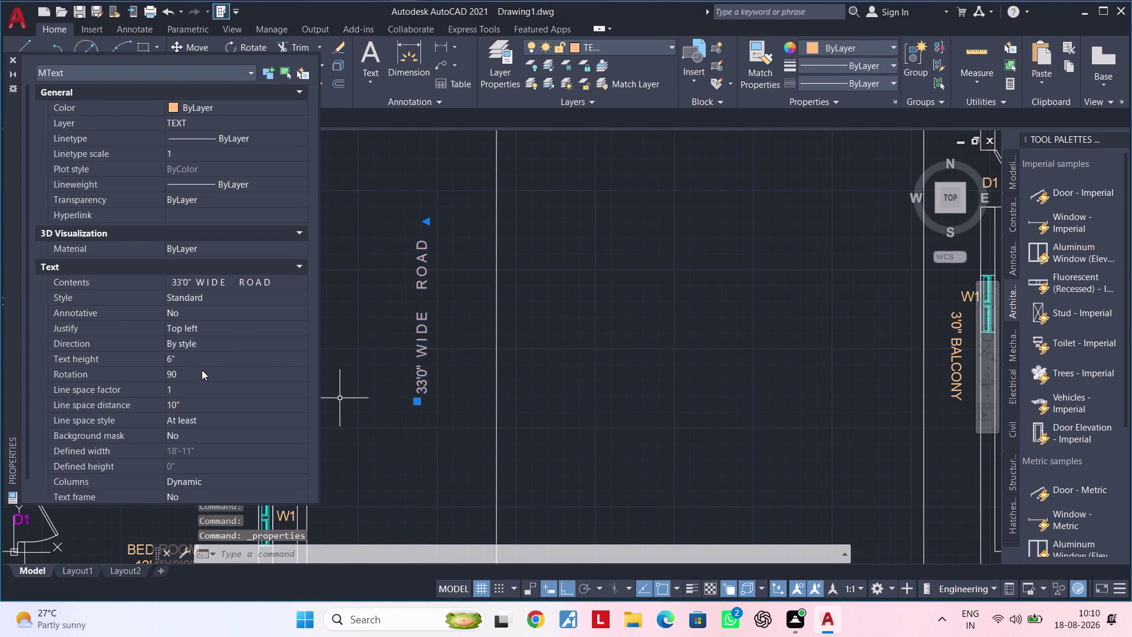
click(199, 359)
key(BackSpace)
text(1)
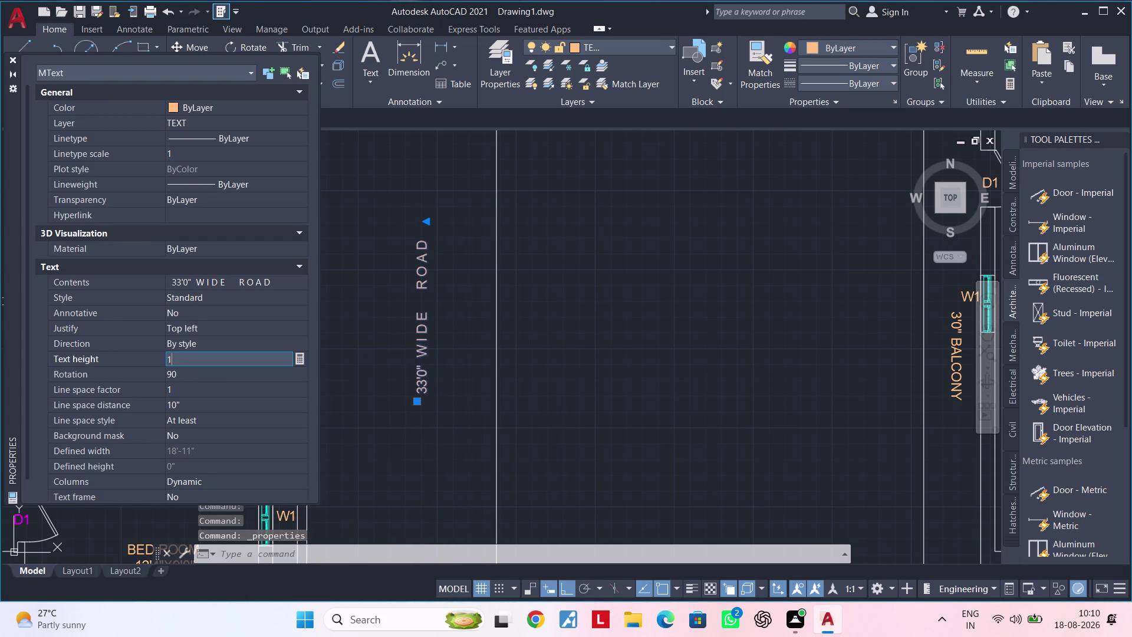
text(')
key(Return)
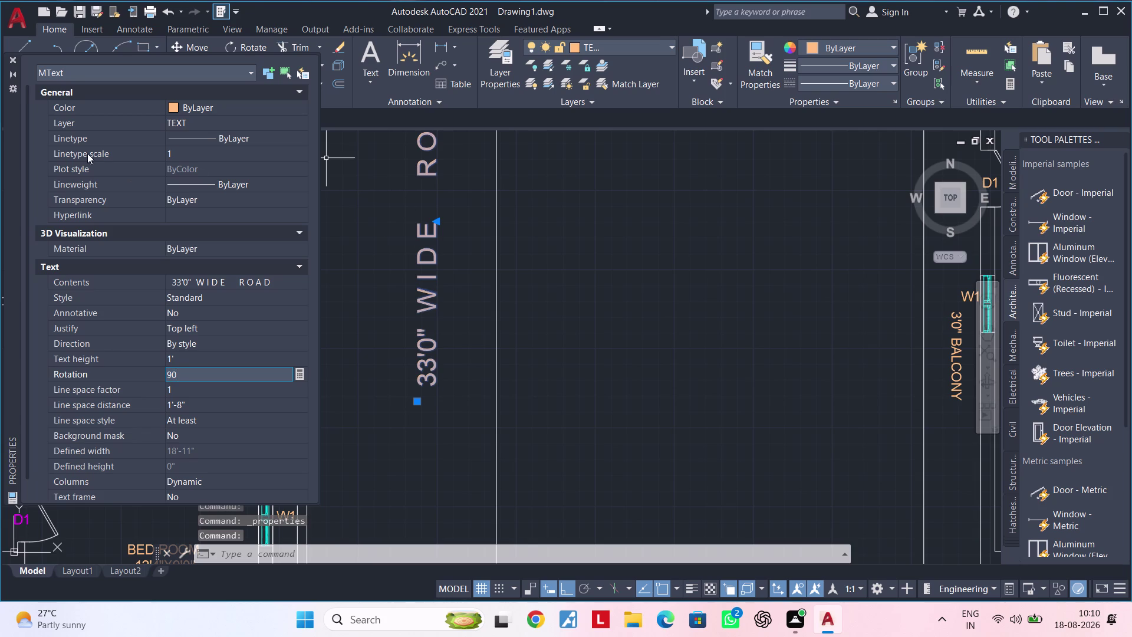
click(13, 60)
scroll(down, 3)
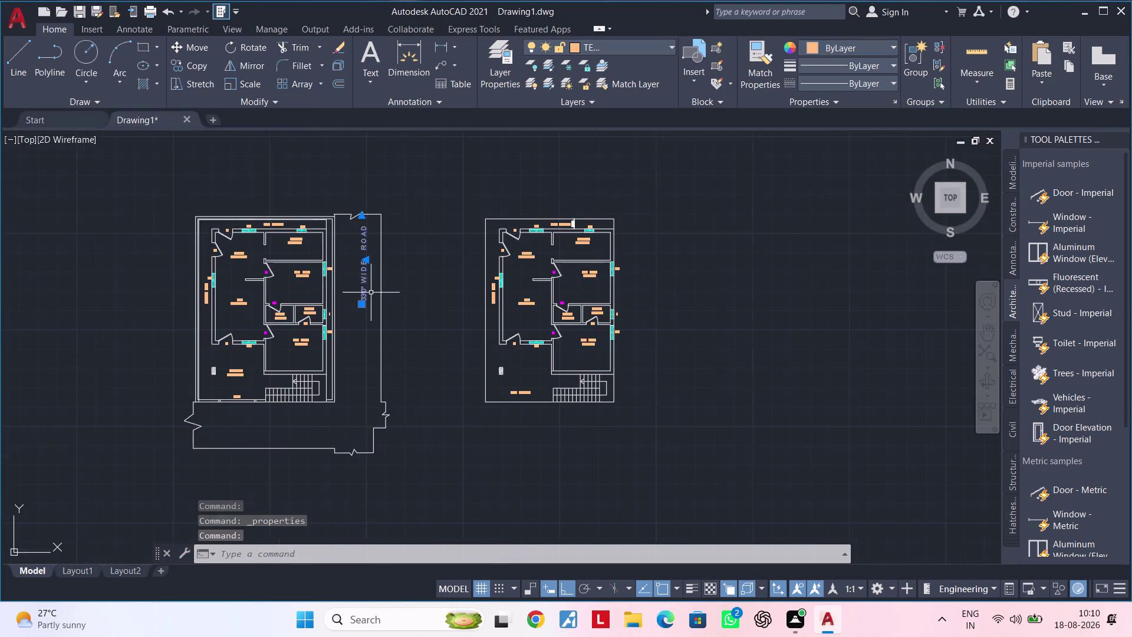
middle_drag(376, 292, 461, 293)
key(Escape)
click(453, 286)
key(Escape)
click(445, 286)
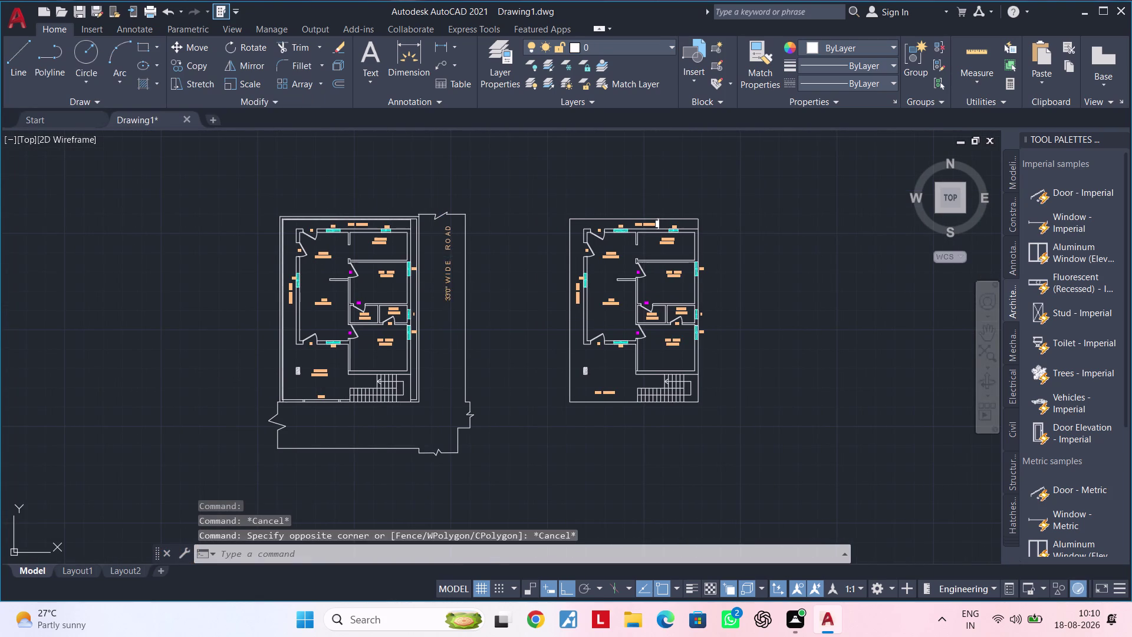
key(m)
key(space)
text(N)
key(Escape)
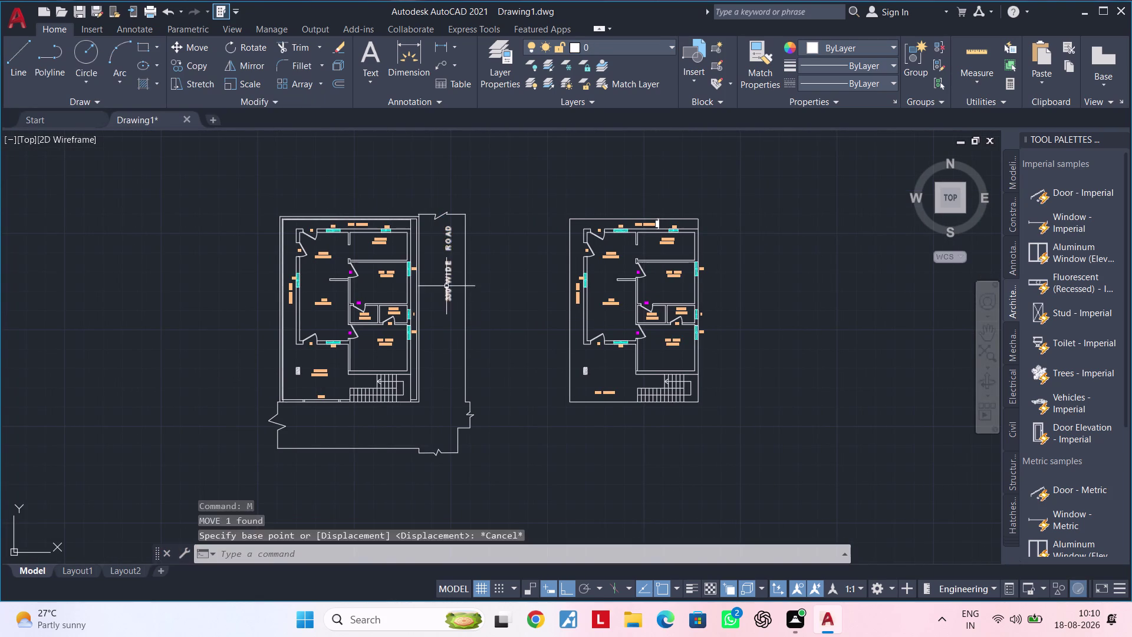
key(Escape)
click(447, 285)
key(m)
key(space)
click(445, 284)
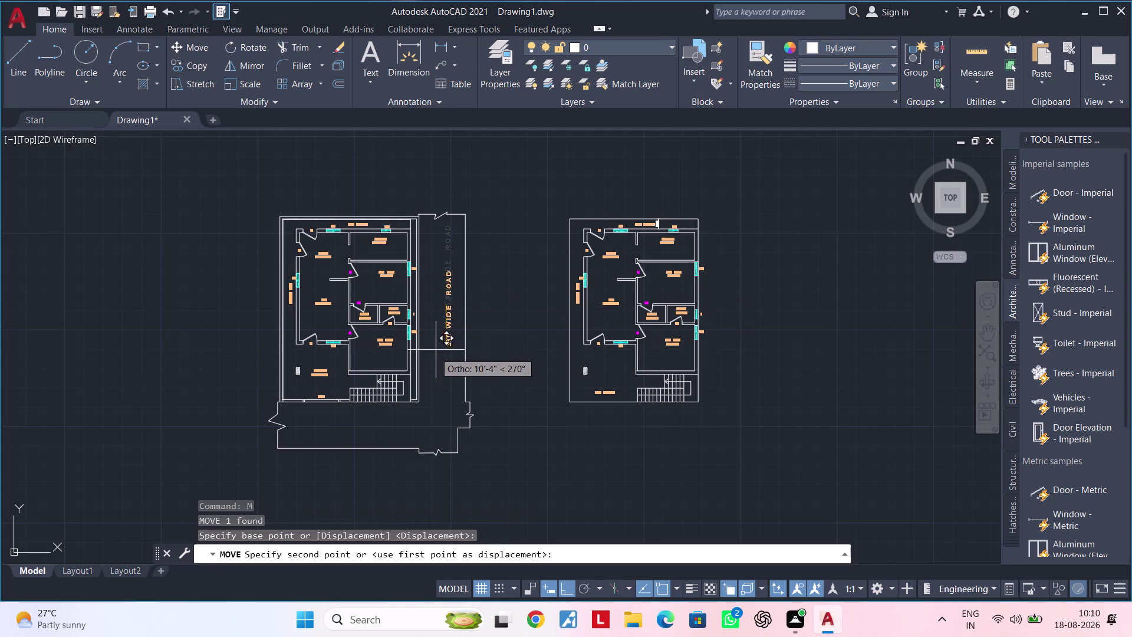
click(433, 362)
middle_drag(467, 362, 592, 355)
key(Escape)
scroll(up, 3)
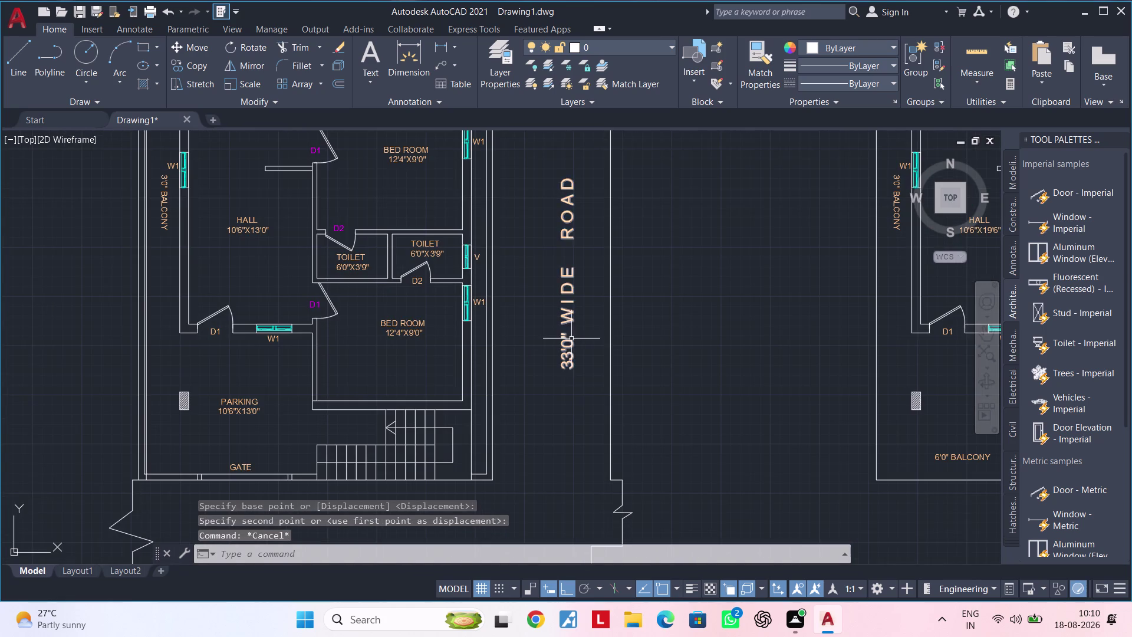
click(569, 339)
scroll(down, 3)
middle_drag(576, 358, 609, 325)
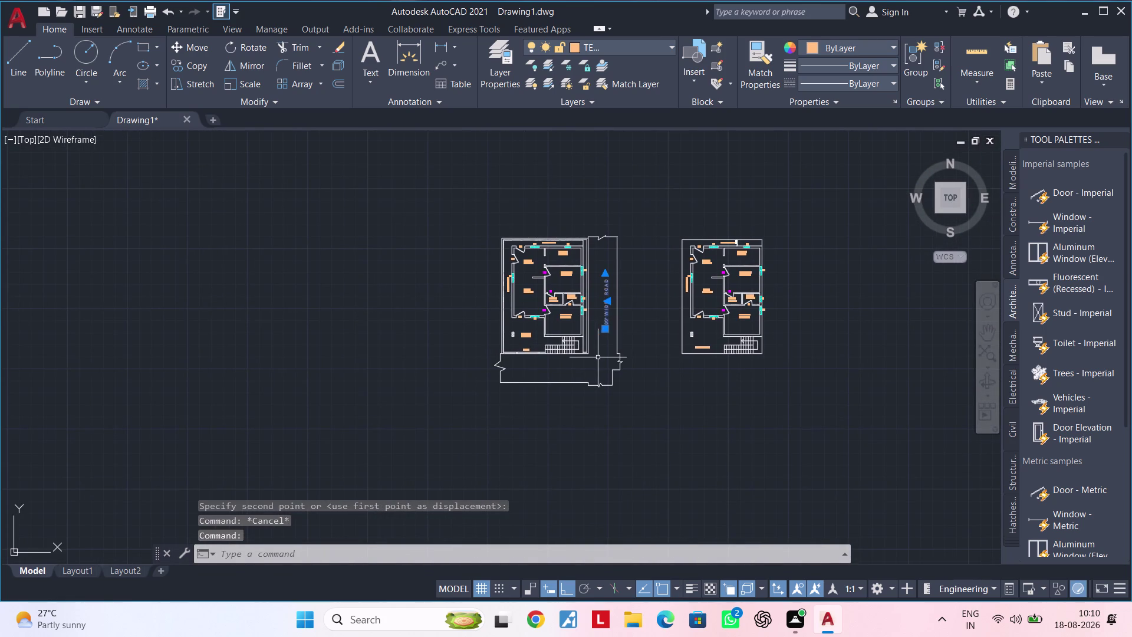
key(Escape)
key(Escape)
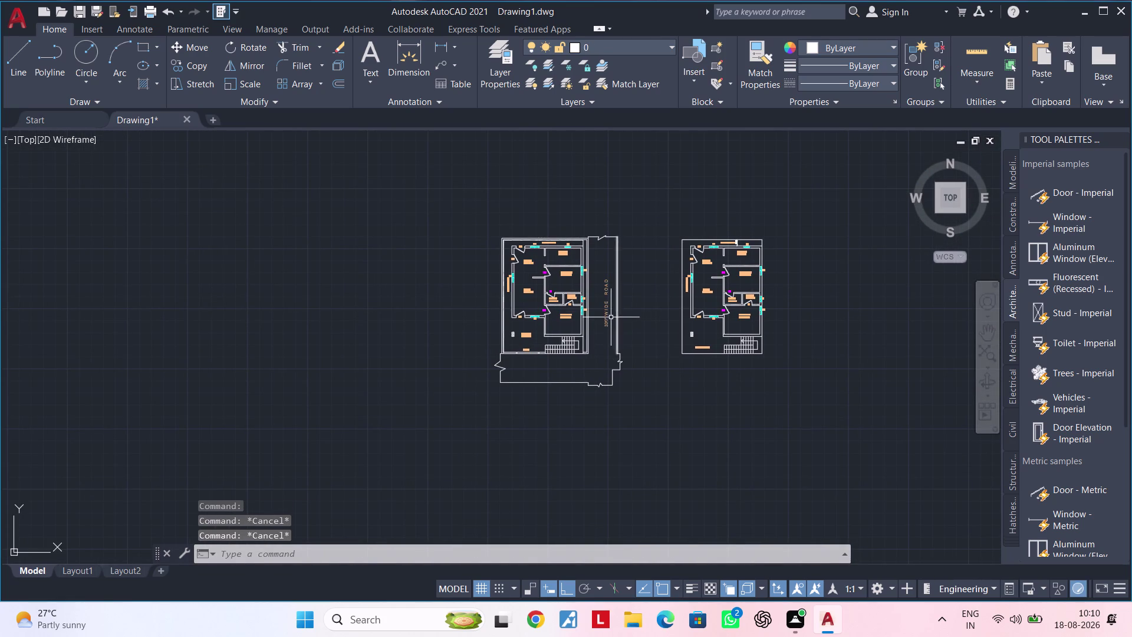
click(606, 317)
key(c)
key(o)
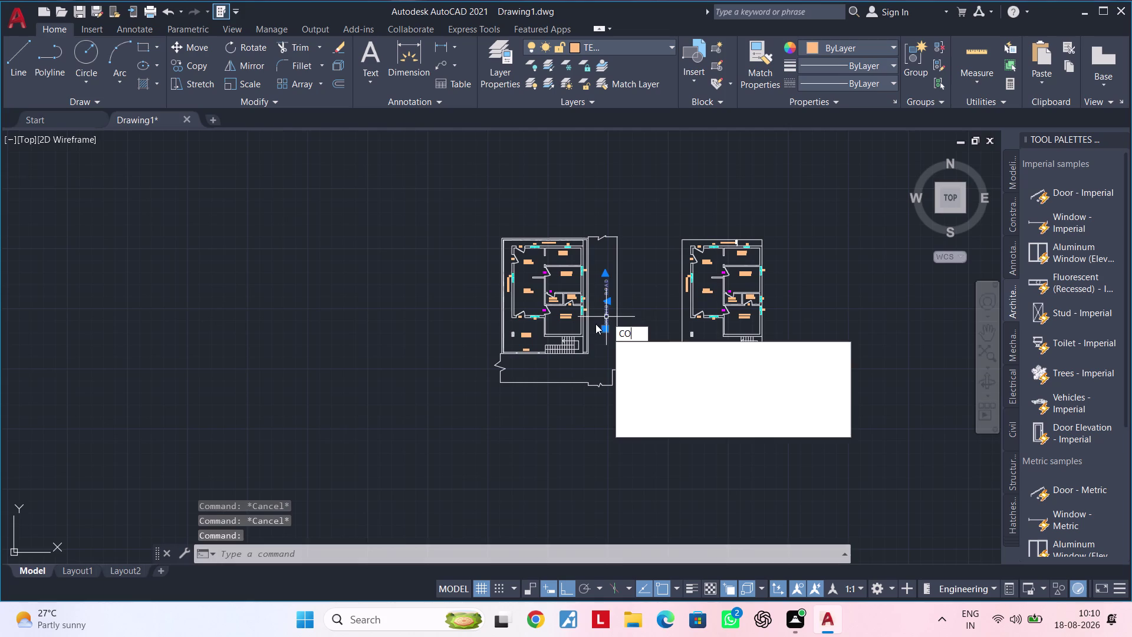
Copy the road label straight down below the first floor plan.
key(space)
drag(608, 313, 607, 352)
middle_drag(587, 408, 627, 381)
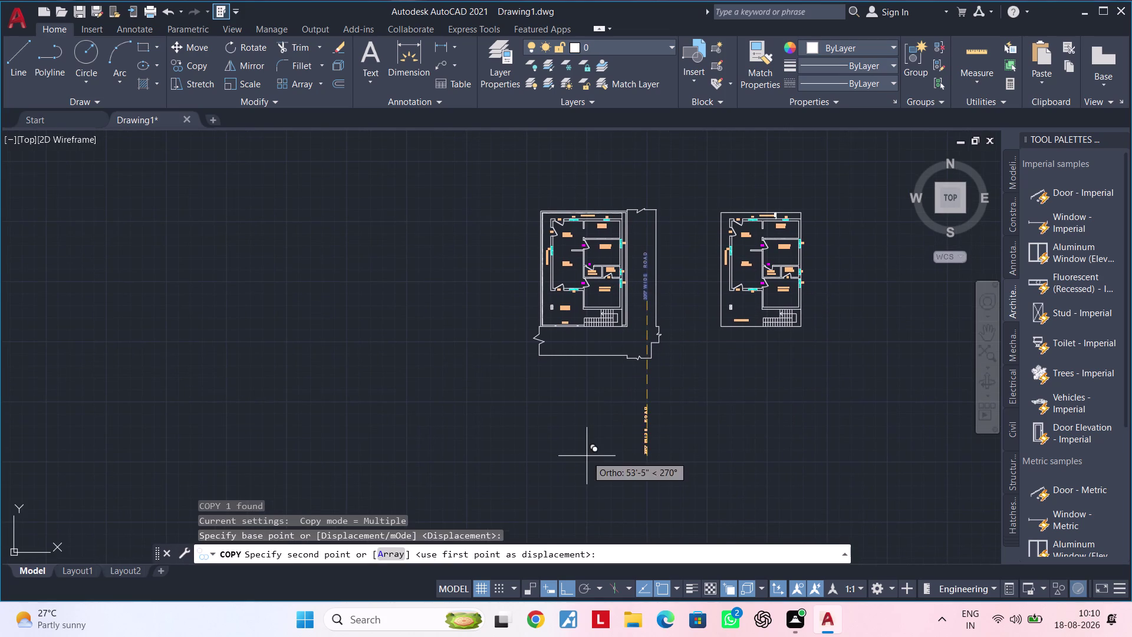
double_click(587, 456)
key(Escape)
scroll(up, 3)
middle_drag(681, 437, 666, 428)
key(Escape)
Rotate the copied label to read horizontally, then undo that rotation.
click(598, 346)
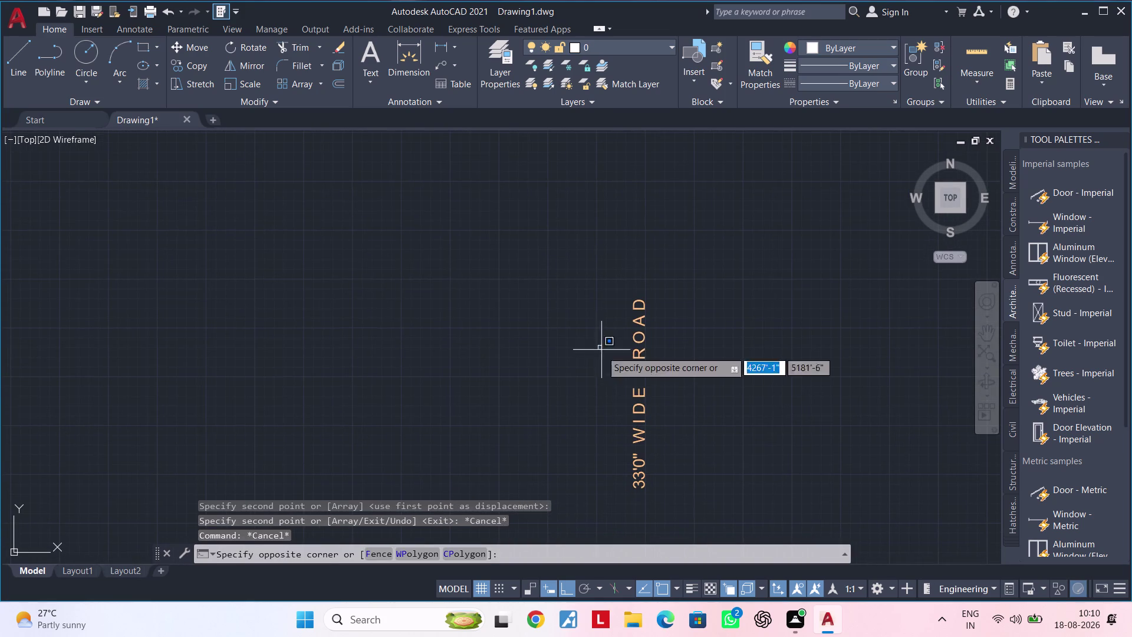
key(Escape)
click(644, 350)
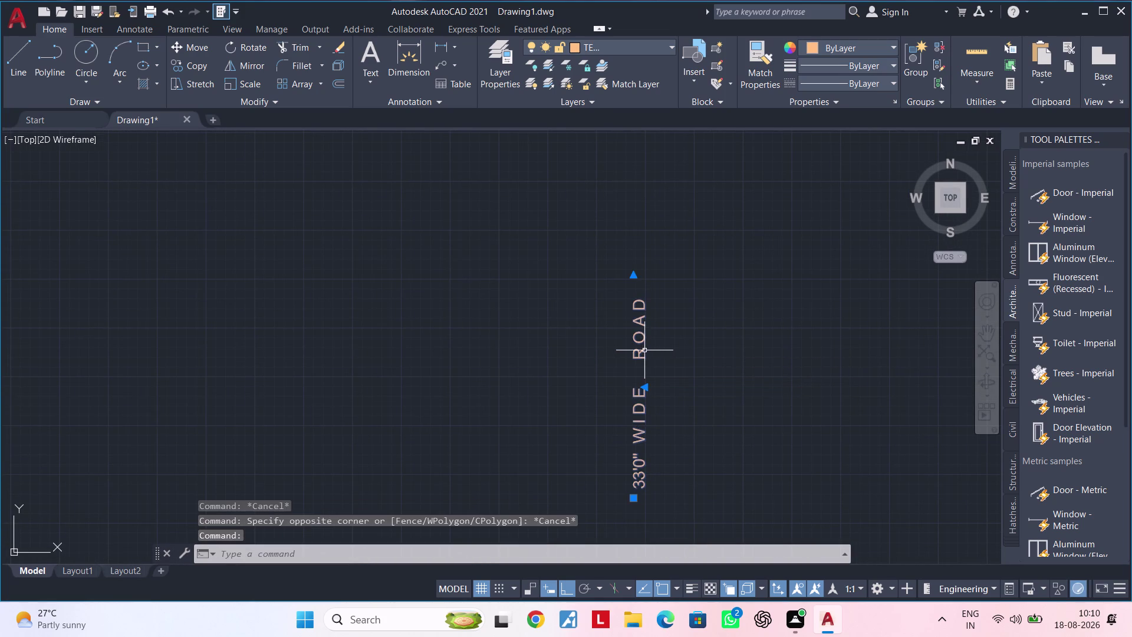
text(RO)
key(space)
click(640, 378)
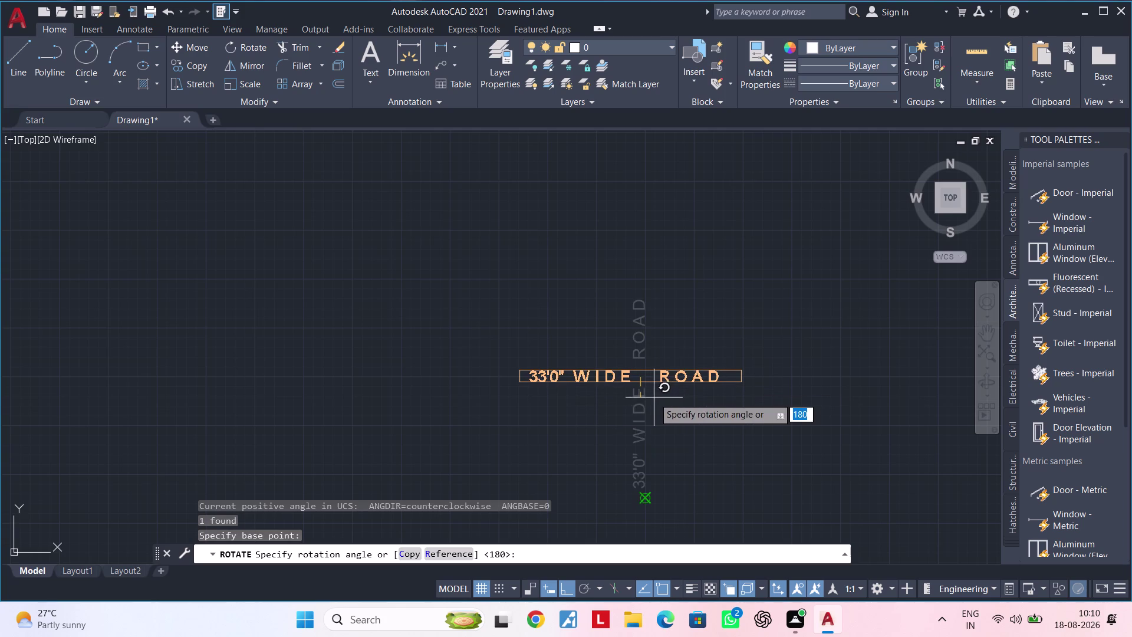
click(623, 398)
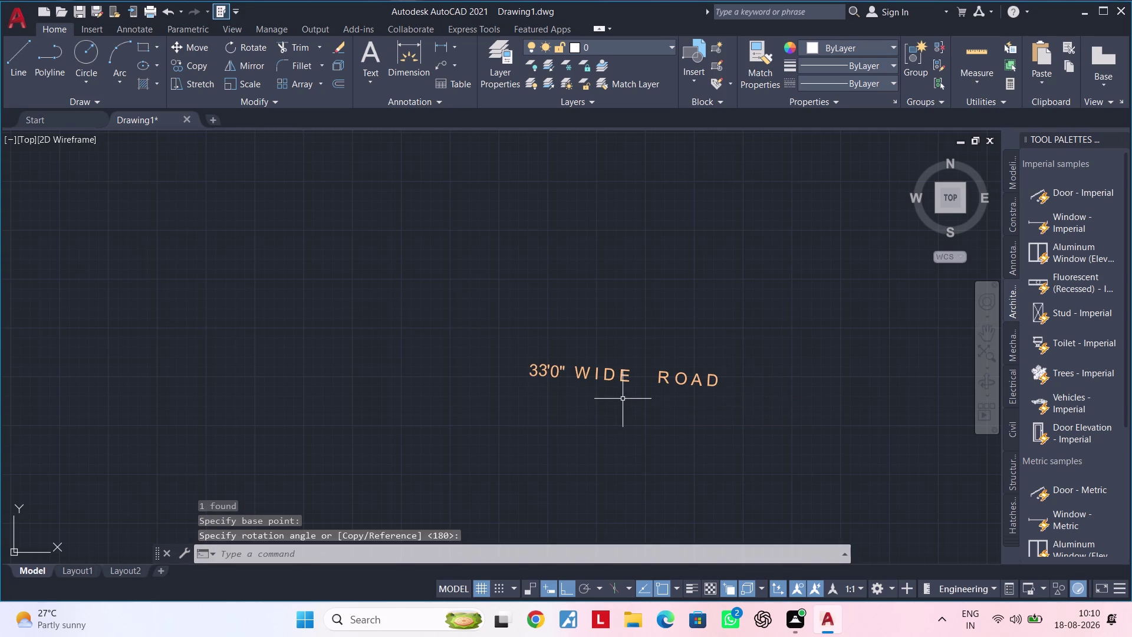
key(ctrl+z)
key(Escape)
Rotate the copied label again from its lower end so it reads horizontally.
drag(608, 291, 615, 294)
click(668, 499)
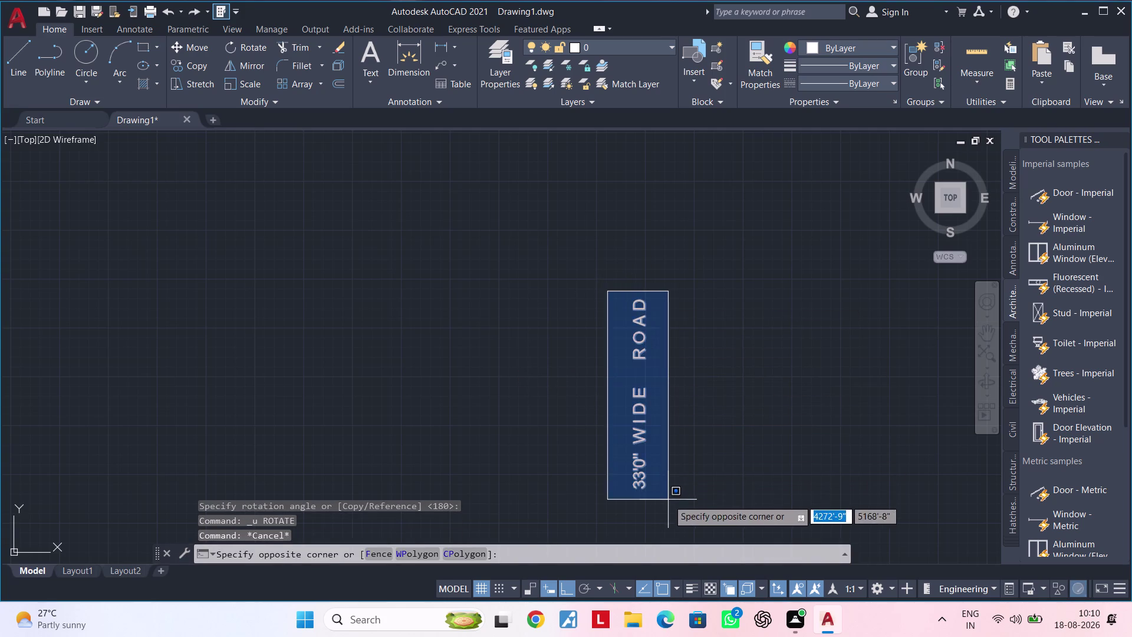
text(RO)
key(space)
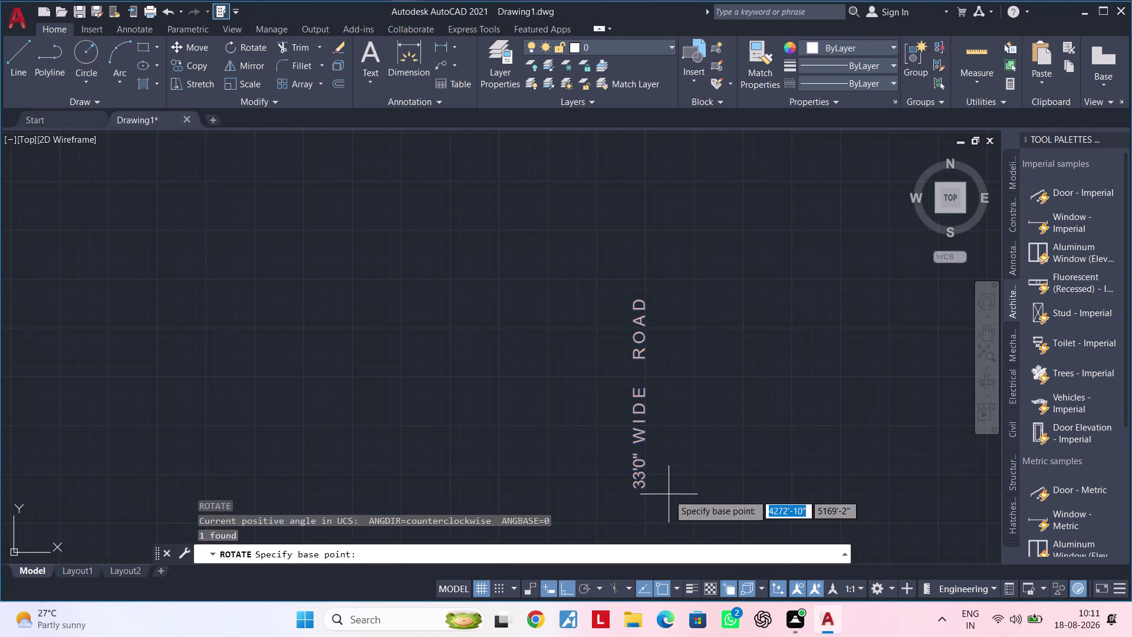
click(669, 494)
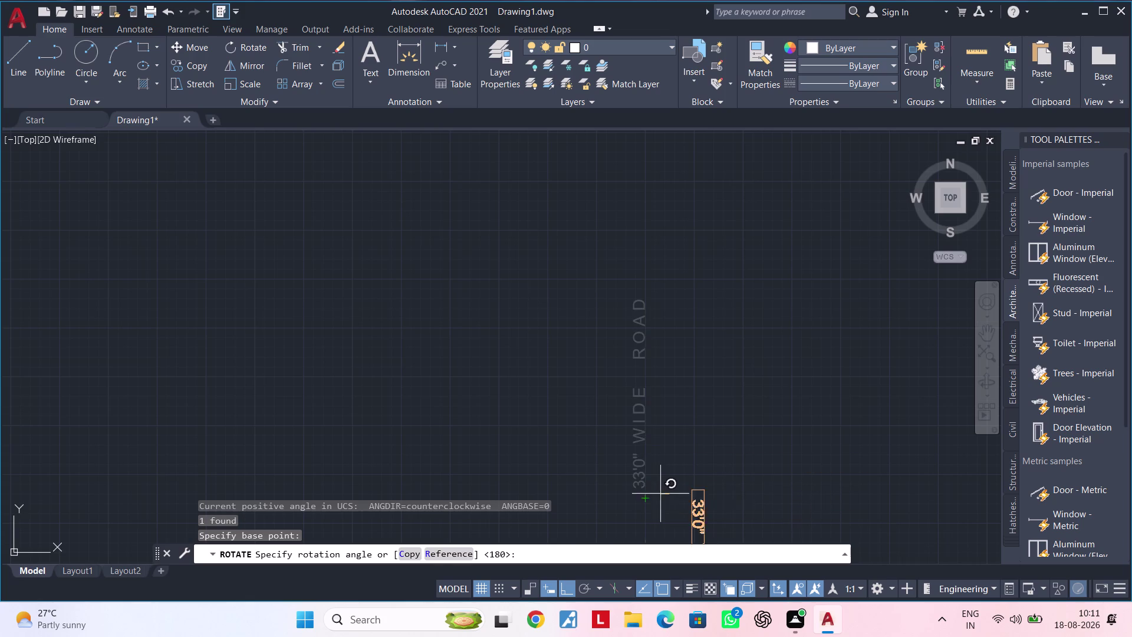
middle_drag(684, 471, 679, 384)
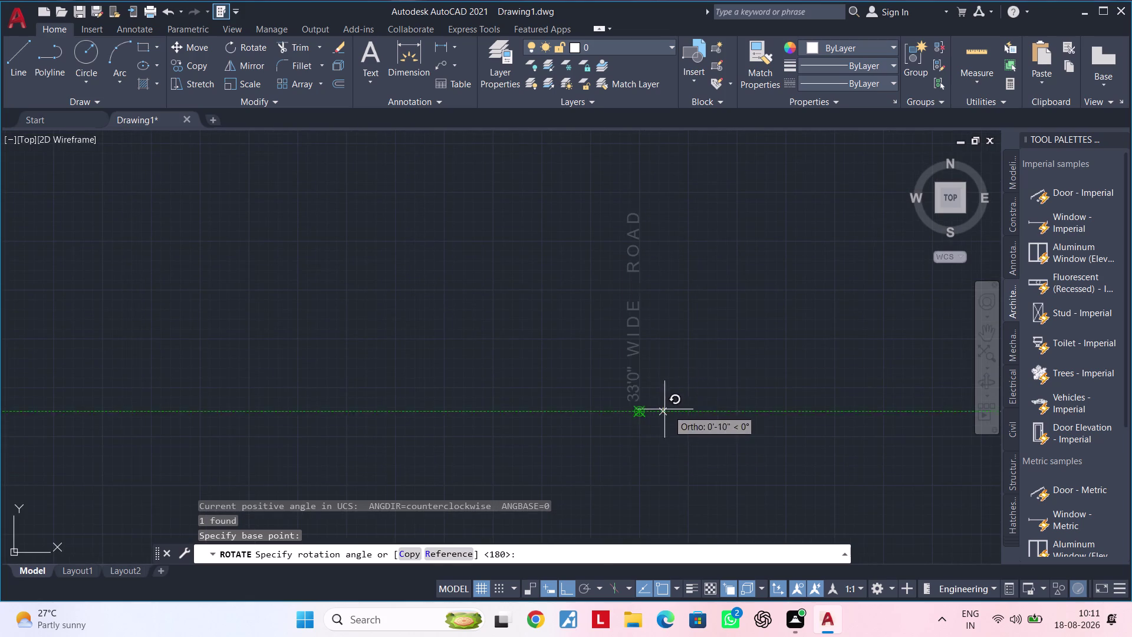
click(691, 412)
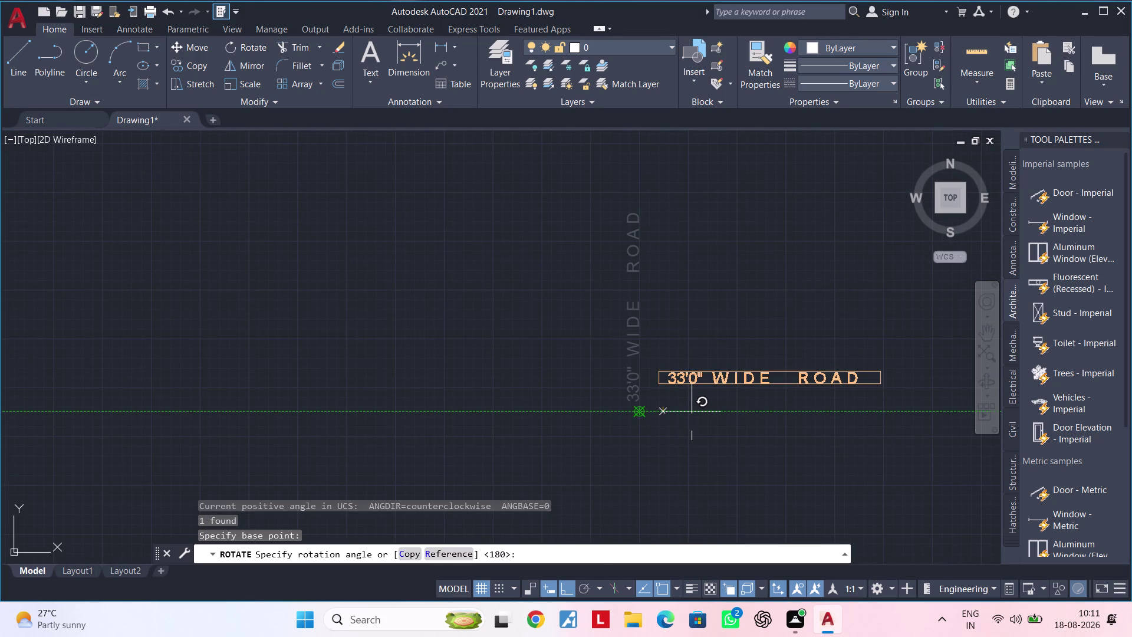
scroll(down, 3)
middle_drag(688, 407, 650, 406)
key(Escape)
click(661, 389)
drag(666, 389, 687, 400)
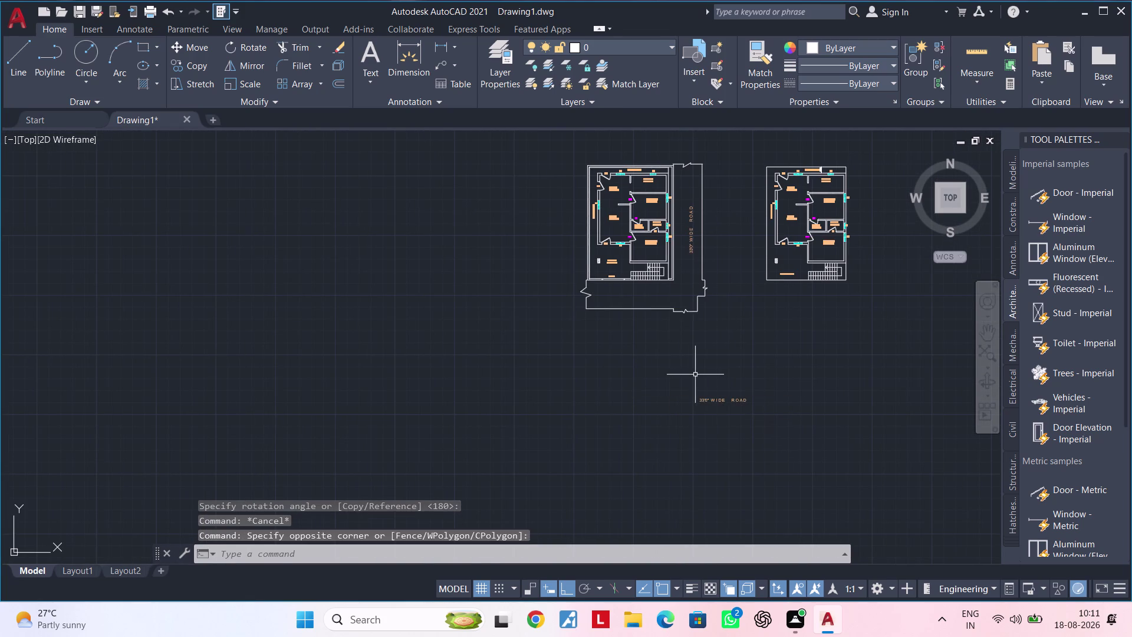
key(Escape)
Select the horizontal road label and start the MOVE command.
click(692, 374)
click(790, 418)
text(M)
key(space)
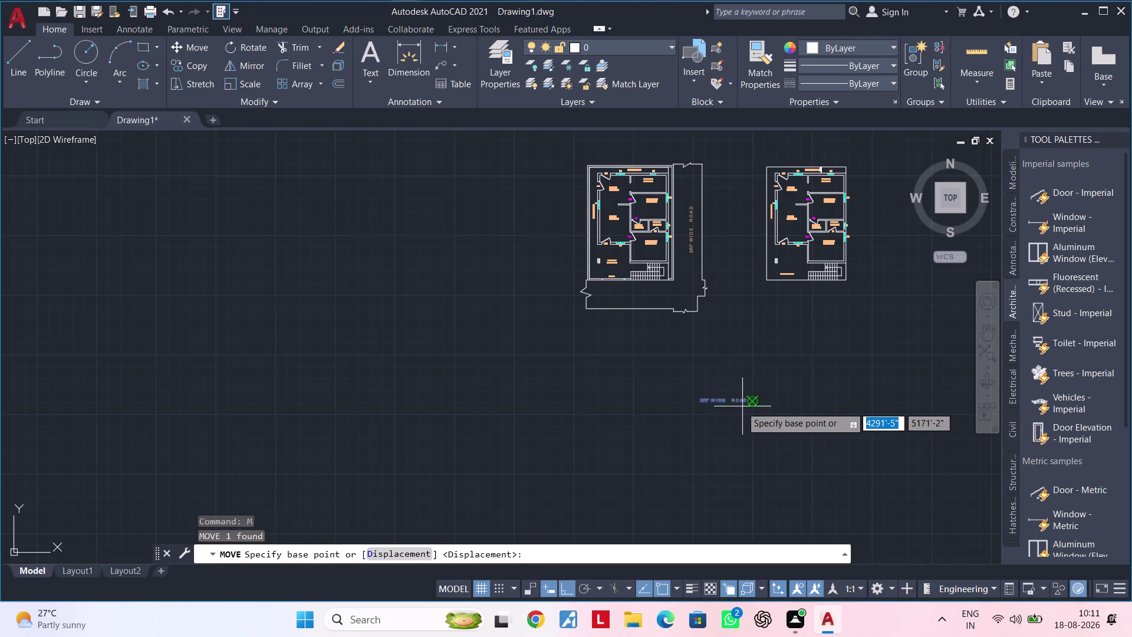
Move the horizontal road label down into the front road strip below the gate.
click(740, 406)
click(571, 590)
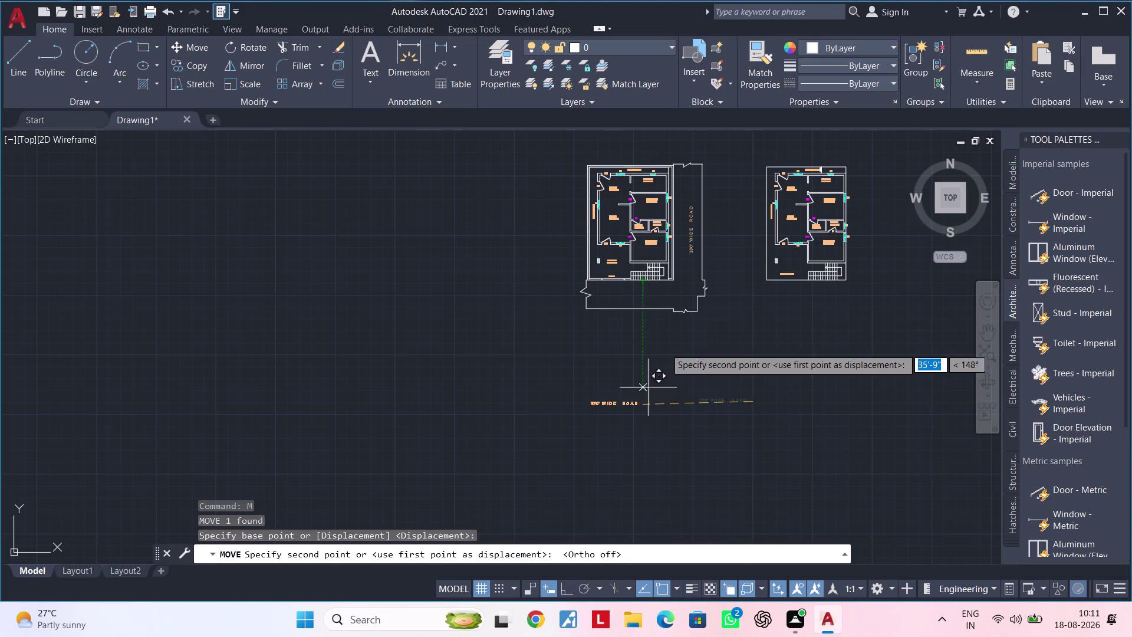
scroll(up, 3)
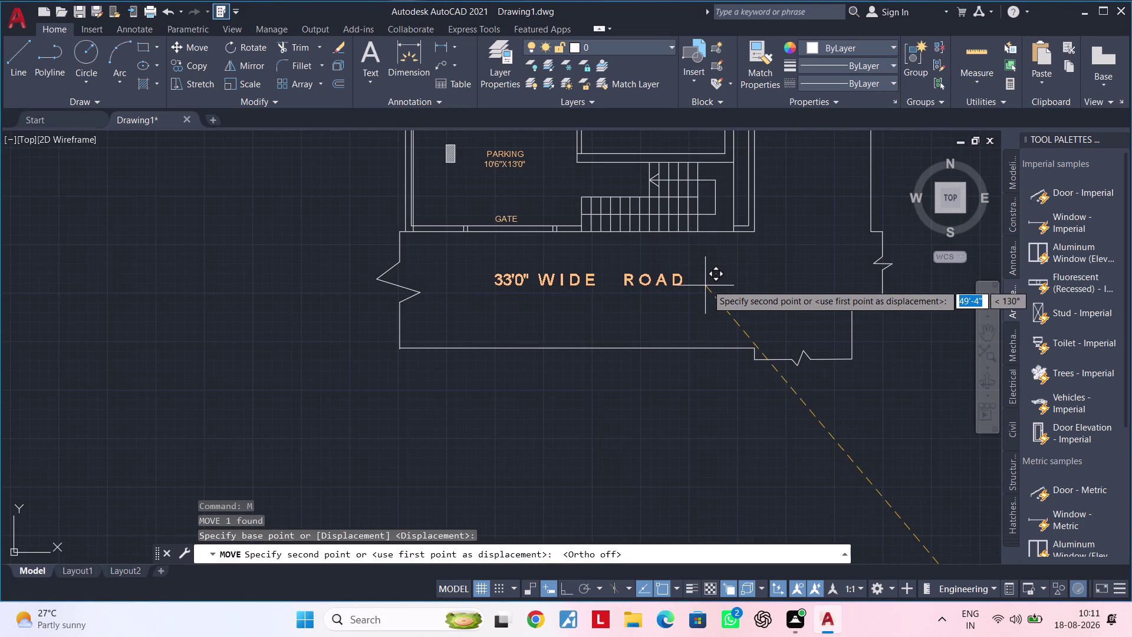
click(708, 284)
key(Escape)
key(Escape)
scroll(up, 3)
middle_drag(624, 301, 734, 295)
key(Escape)
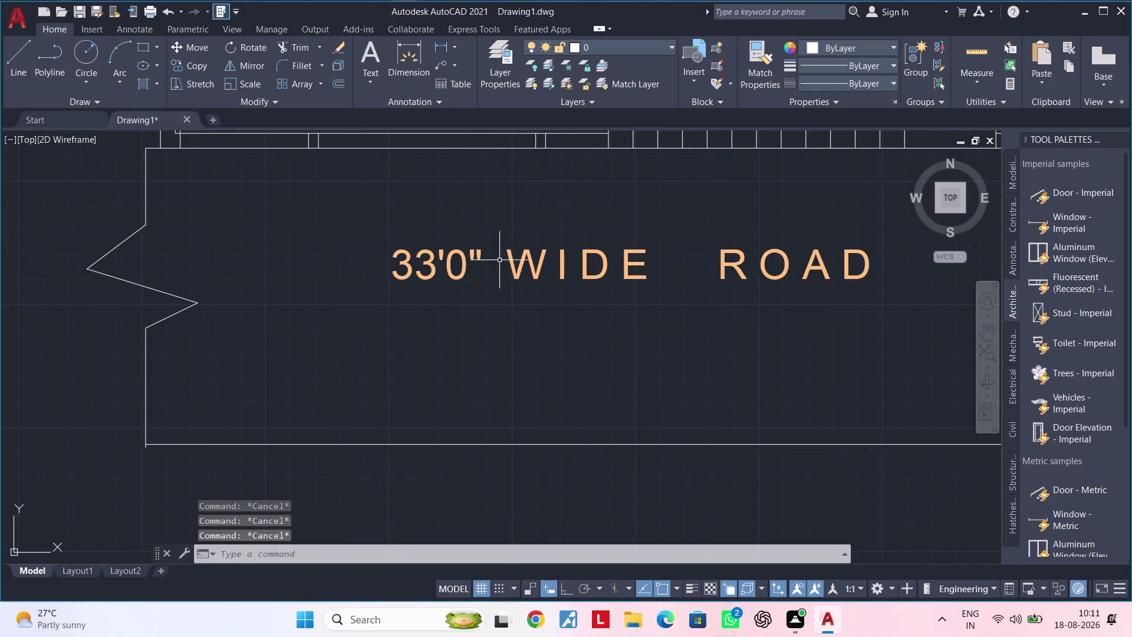
Edit the road label's width from 33 to 25 so it reads 25'0" WIDE ROAD.
double_click(464, 265)
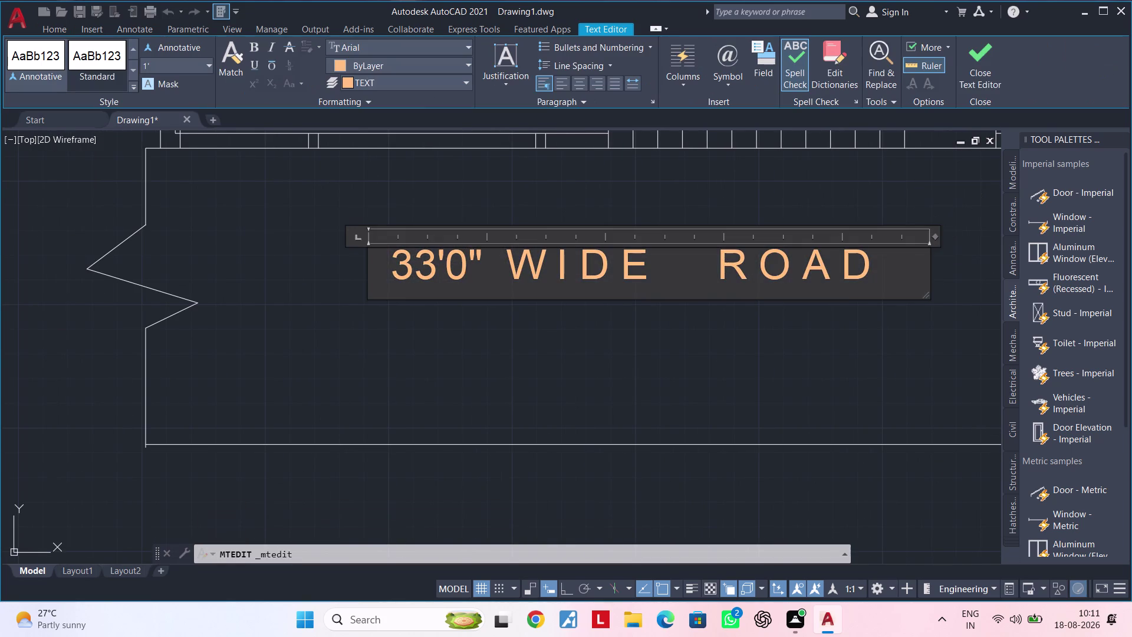
click(439, 264)
key(BackSpace)
key(BackSpace)
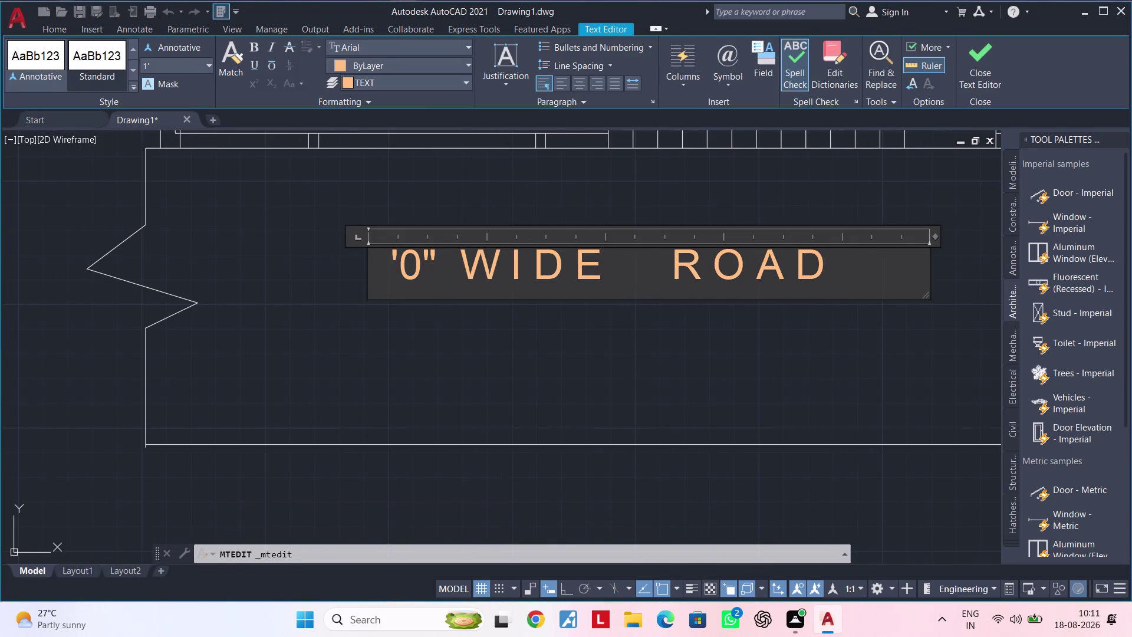
text(25)
click(712, 381)
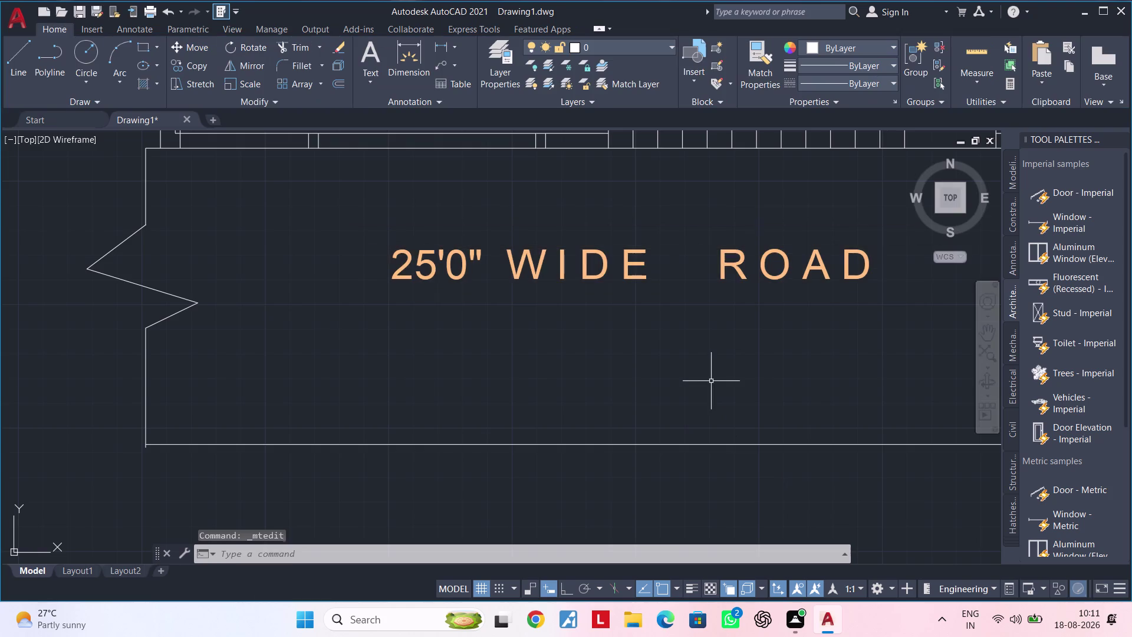
scroll(down, 3)
middle_drag(691, 373, 602, 364)
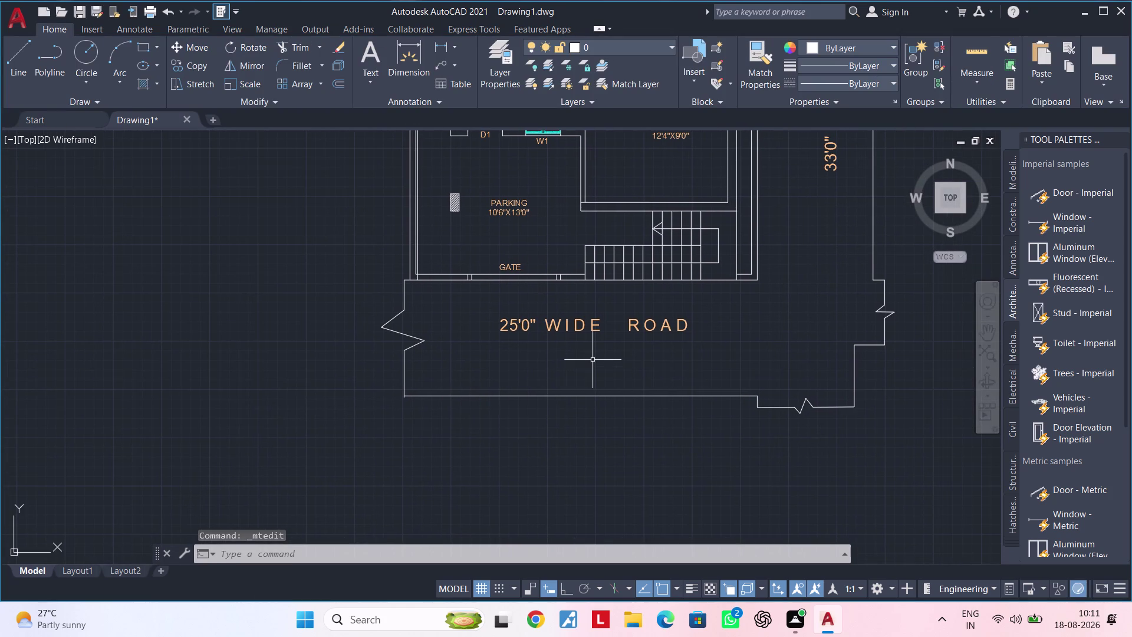
key(Escape)
key(Escape)
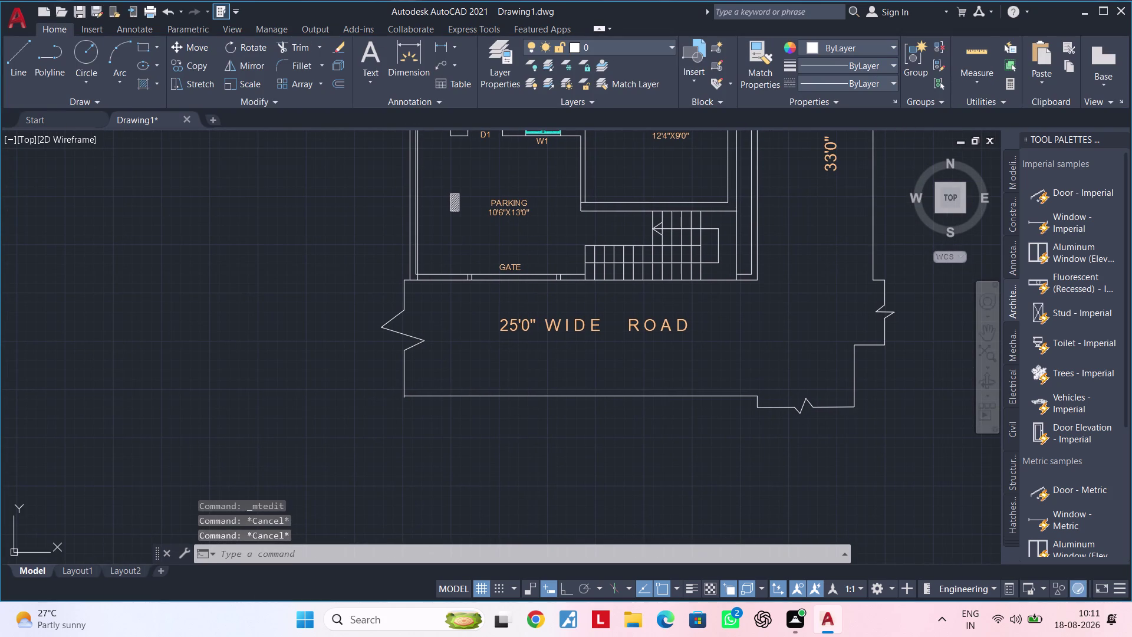
key(Escape)
key(Escape)
Check the GATE label and insert spaces into its text, then recentre on the front road.
middle_drag(547, 341, 640, 298)
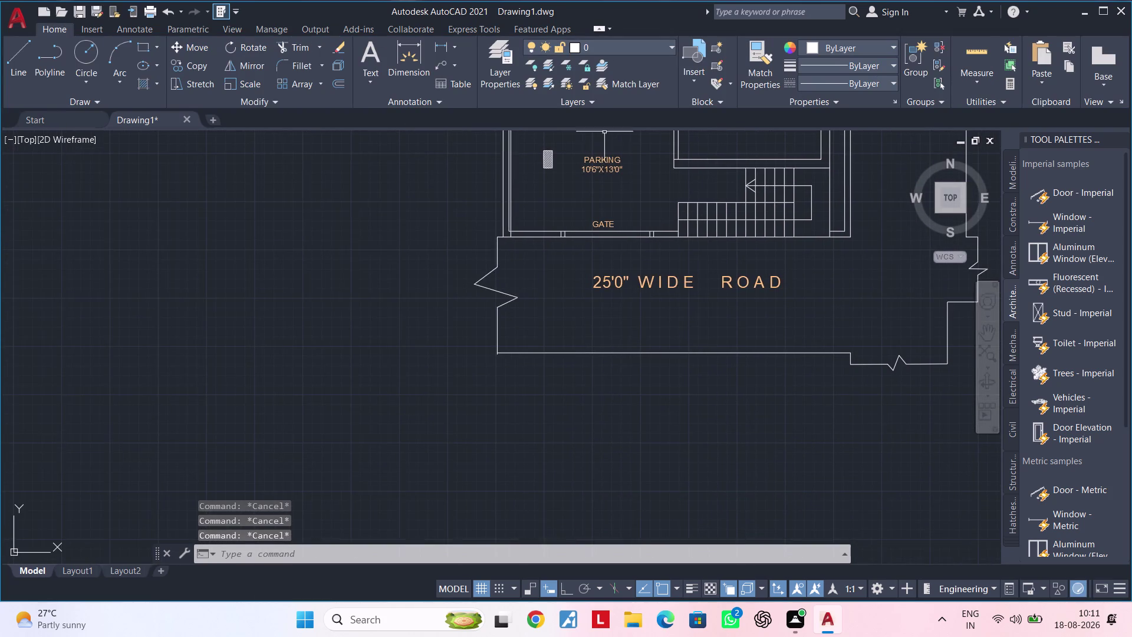
scroll(up, 3)
double_click(608, 269)
key(space)
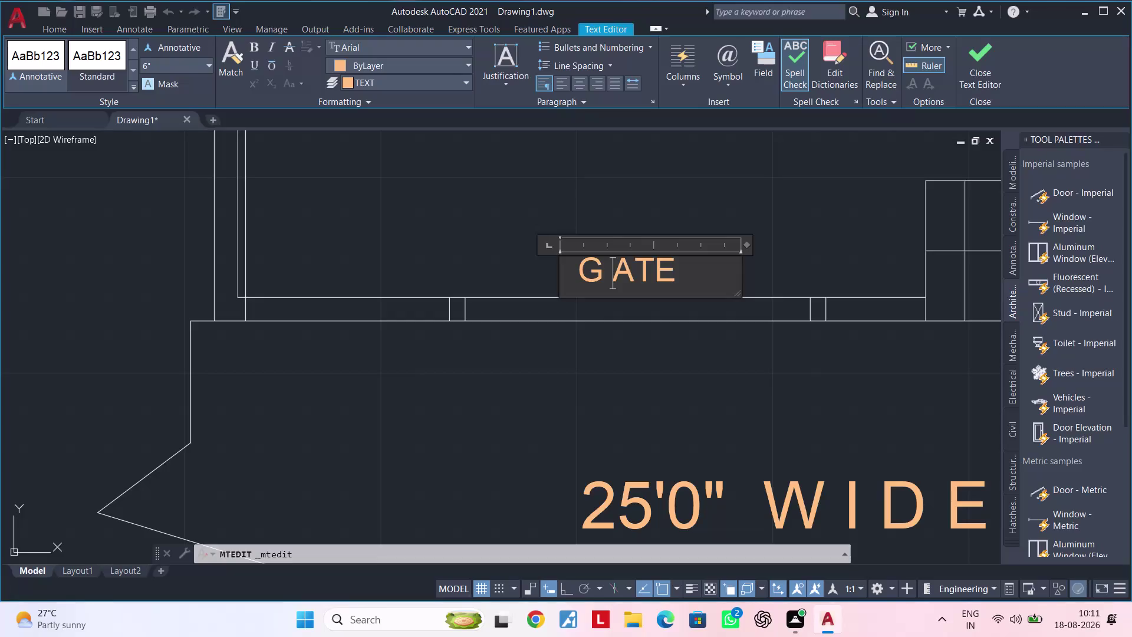
click(639, 268)
key(space)
click(664, 270)
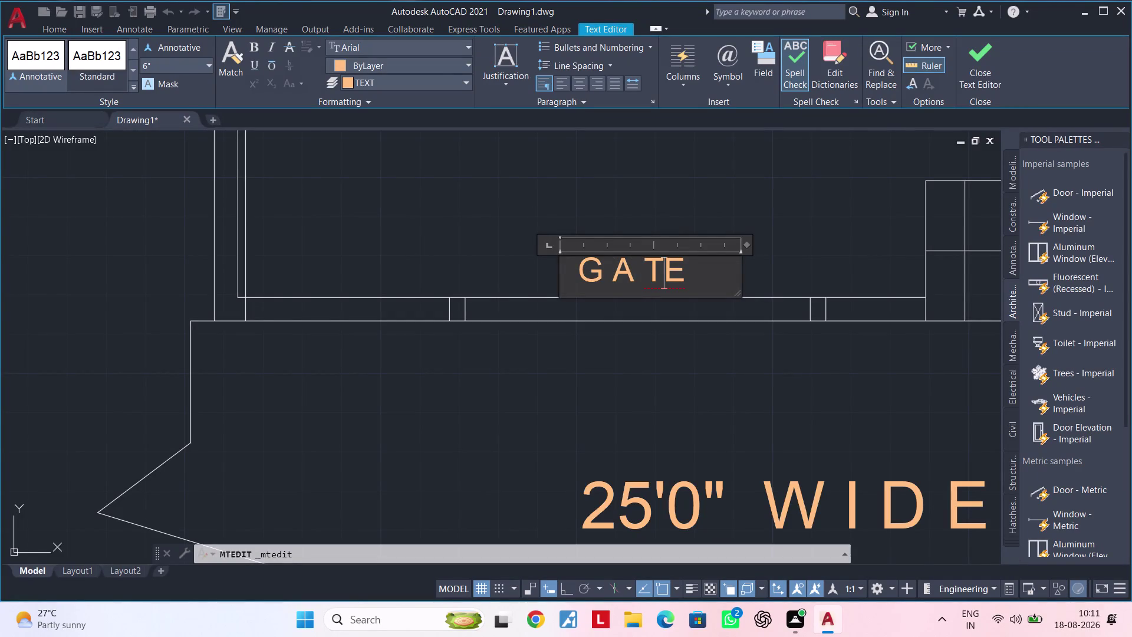
key(space)
scroll(down, 3)
click(736, 349)
scroll(down, 3)
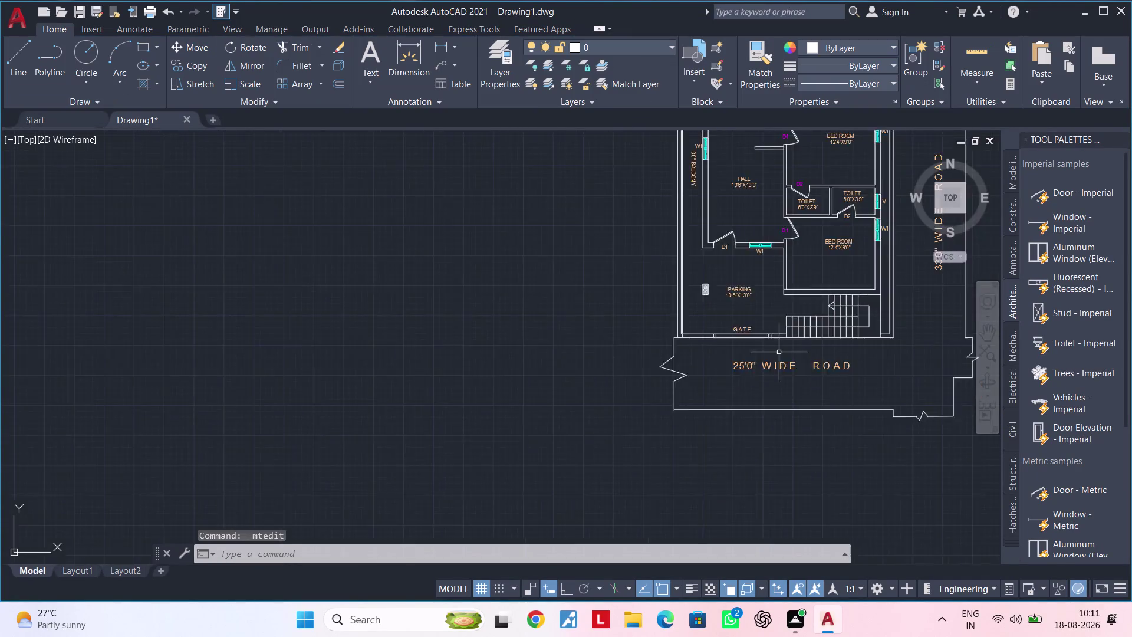
middle_drag(762, 348, 481, 324)
key(Escape)
key(Escape)
click(557, 342)
middle_drag(629, 299, 628, 299)
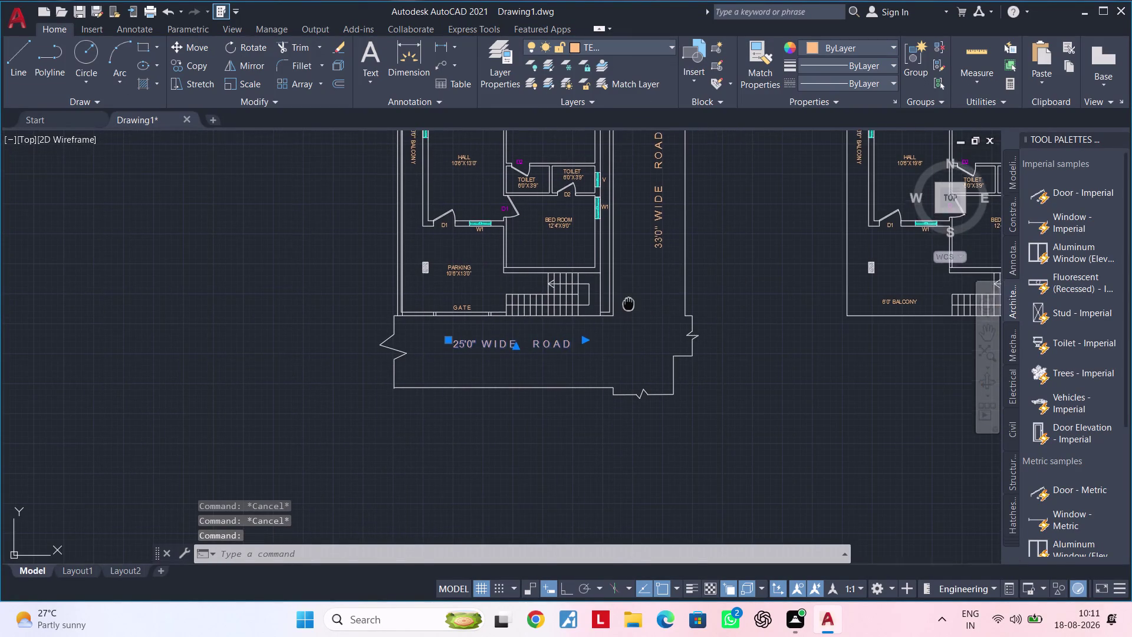
Set the 25'0" and vertical road-width labels to Cyan in Properties.
middle_drag(629, 300, 624, 347)
click(652, 272)
click(665, 46)
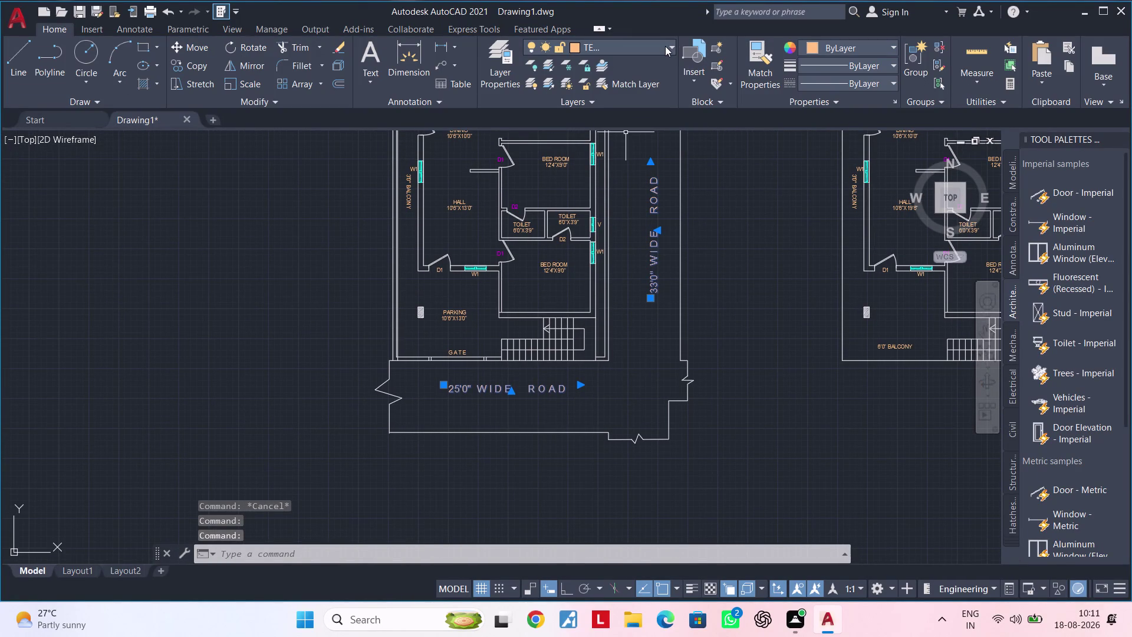
click(833, 45)
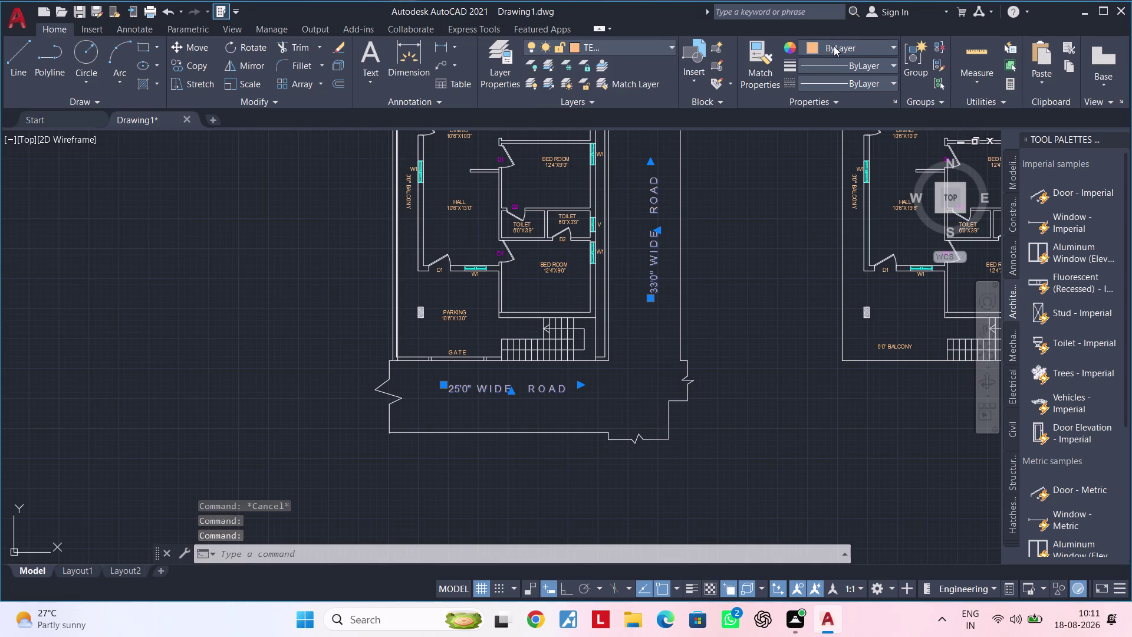
click(834, 46)
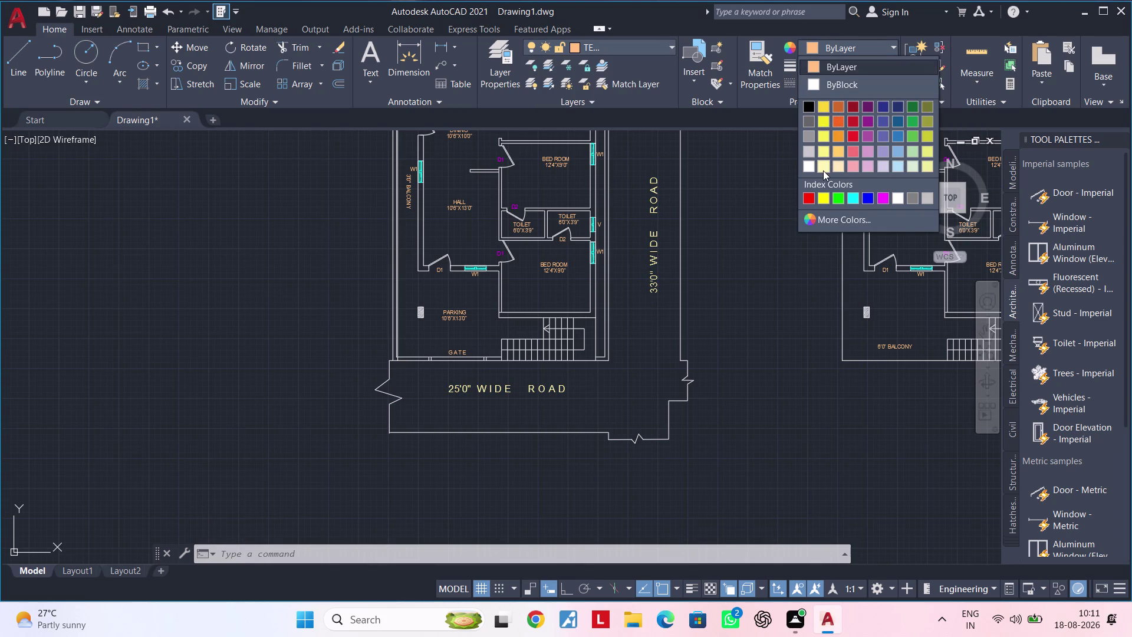
click(852, 198)
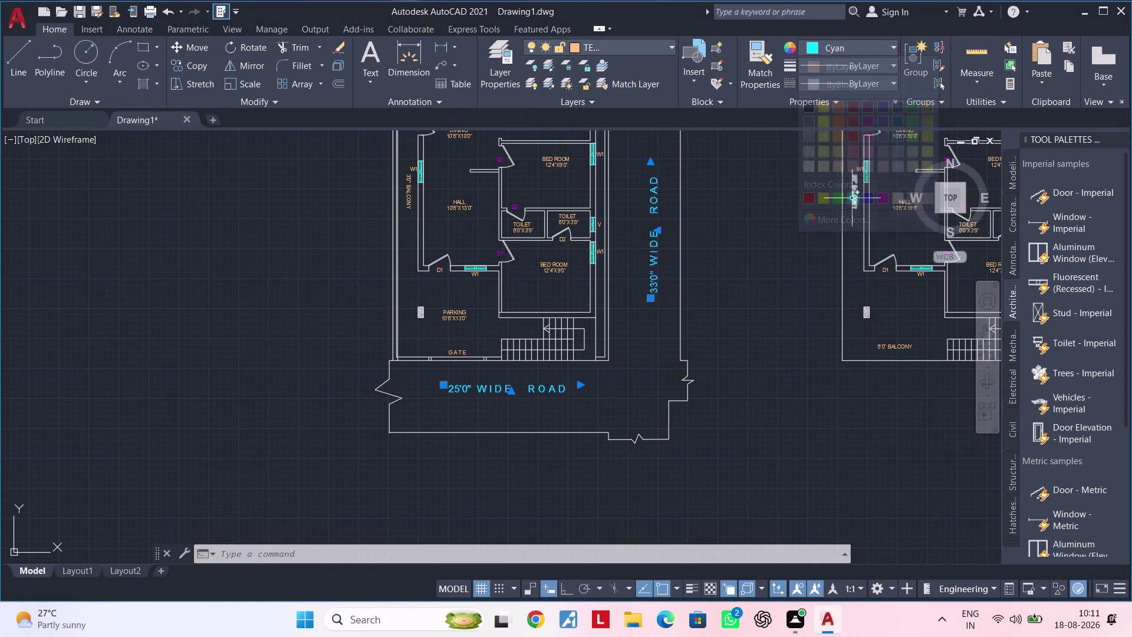
key(Escape)
key(Escape)
Pan to the empty area below the ground floor plot and select the 25'0" WIDE ROAD label.
middle_drag(785, 438, 863, 408)
key(Escape)
middle_drag(850, 412, 680, 408)
key(Escape)
middle_drag(700, 382, 760, 314)
key(Escape)
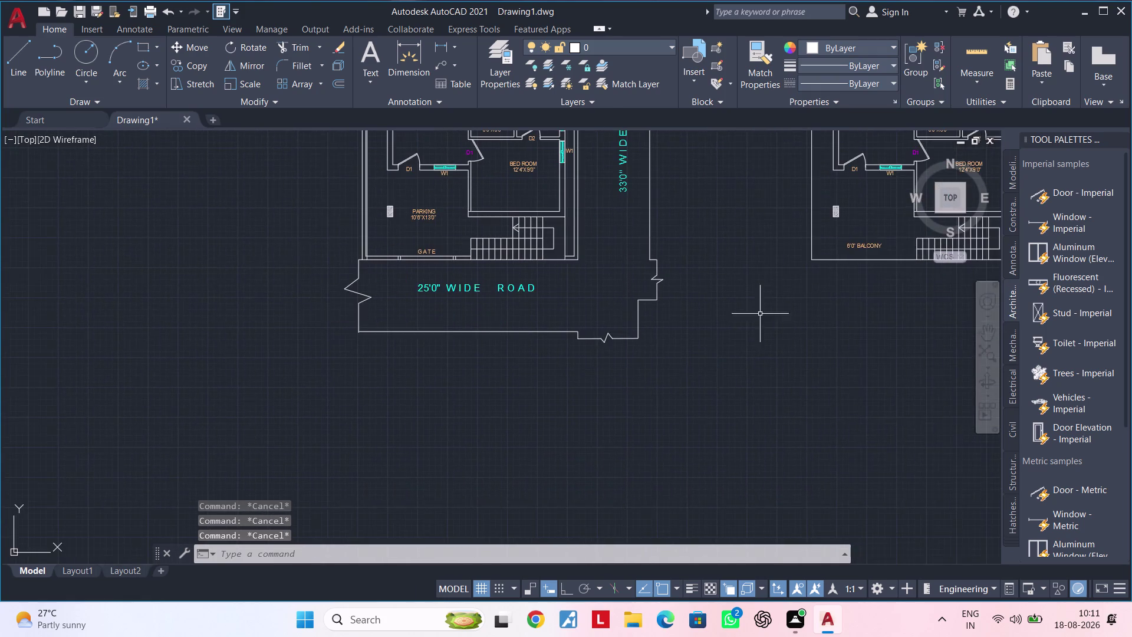
key(Escape)
middle_drag(699, 357, 694, 378)
key(Escape)
key(Escape)
key(Escape)
key(Escape)
key(Escape)
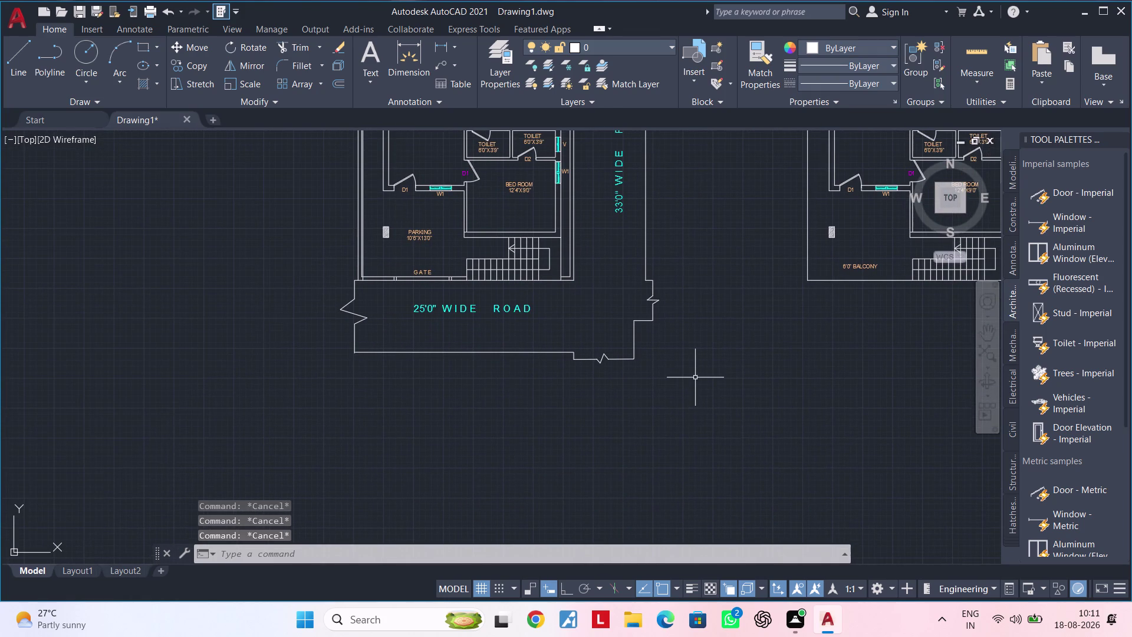
click(475, 309)
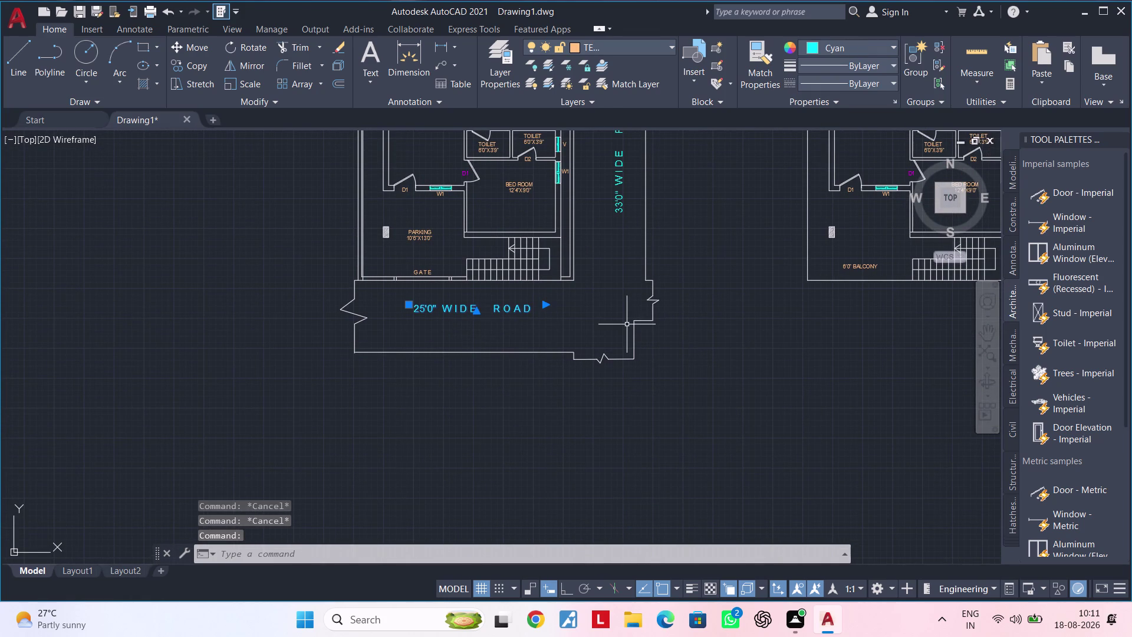
Copy the 25'0" WIDE ROAD label to a spot below the plot outline.
key(c)
key(o)
key(space)
click(478, 306)
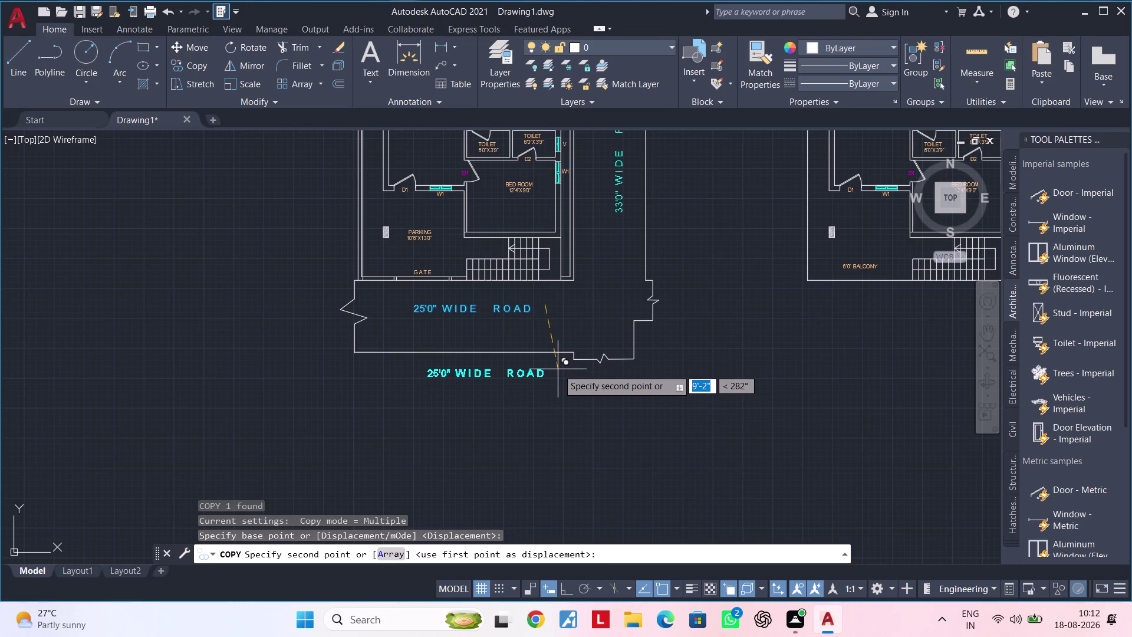
click(557, 375)
key(Escape)
key(grave)
key(Escape)
middle_drag(546, 395, 627, 375)
key(Escape)
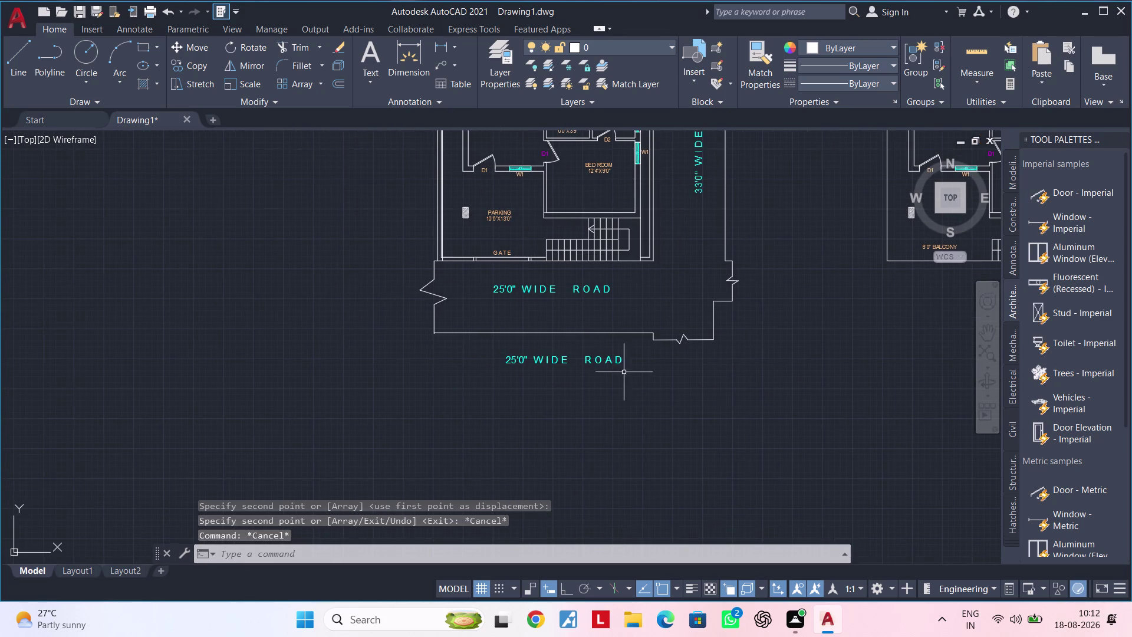
Replace the copied label's wording with GROUND FLOOR PLAN.
double_click(620, 360)
click(623, 360)
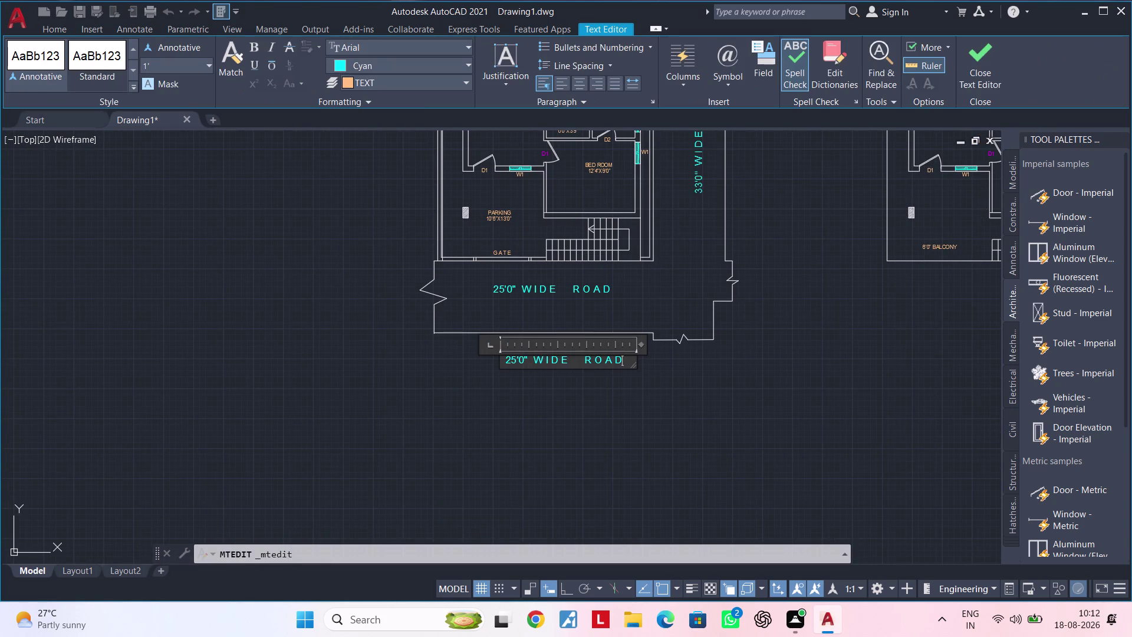
key(BackSpace)
key(BackSpace)
key(BackSpace)
key(BackSpace)
key(BackSpace)
key(BackSpace)
key(BackSpace)
key(BackSpace)
key(BackSpace)
key(BackSpace)
key(BackSpace)
key(BackSpace)
text(G)
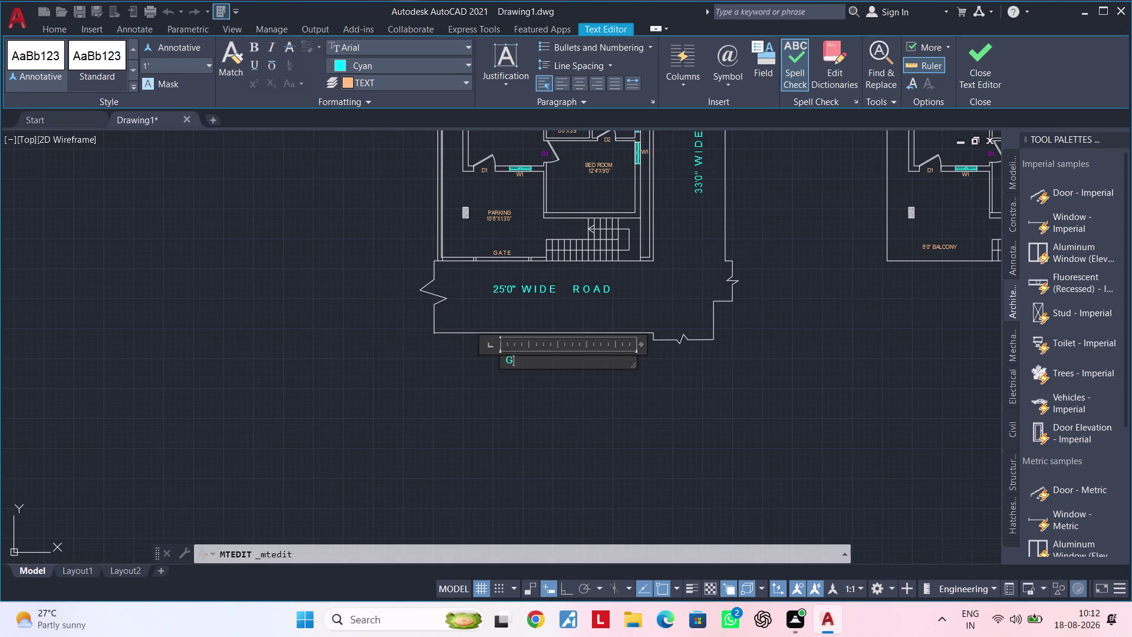
text(ROUN)
text(D)
key(space)
text(FLOOR)
key(space)
text(P)
text(LAN)
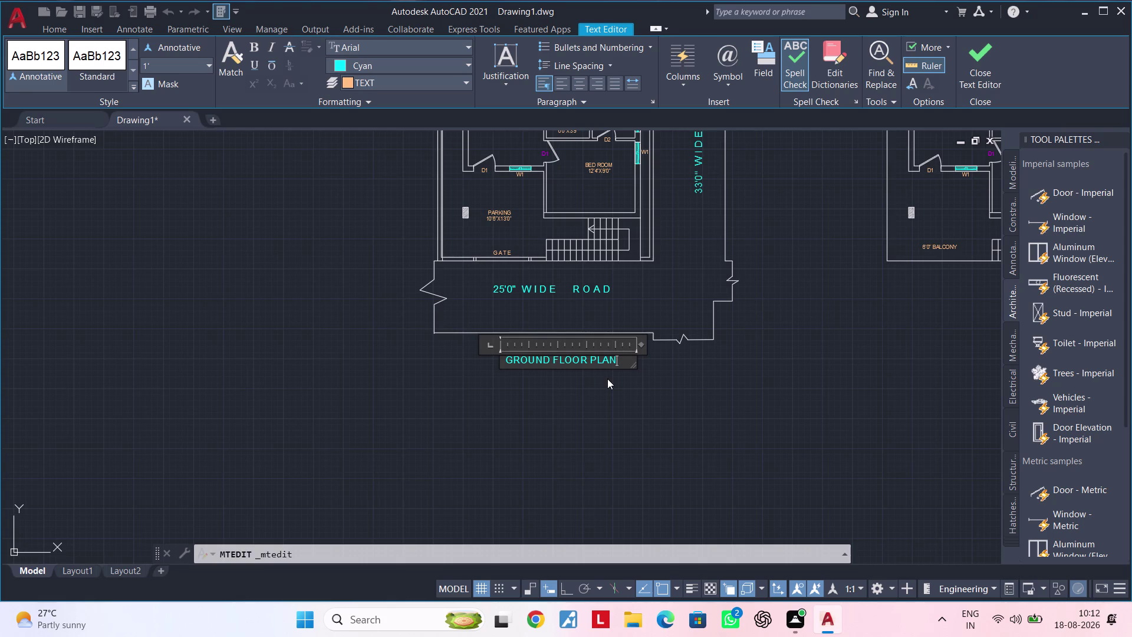
click(608, 378)
key(Escape)
key(Escape)
Change the GROUND FLOOR PLAN title's text height to 1'6" in the Properties palette.
click(591, 361)
right_click(591, 361)
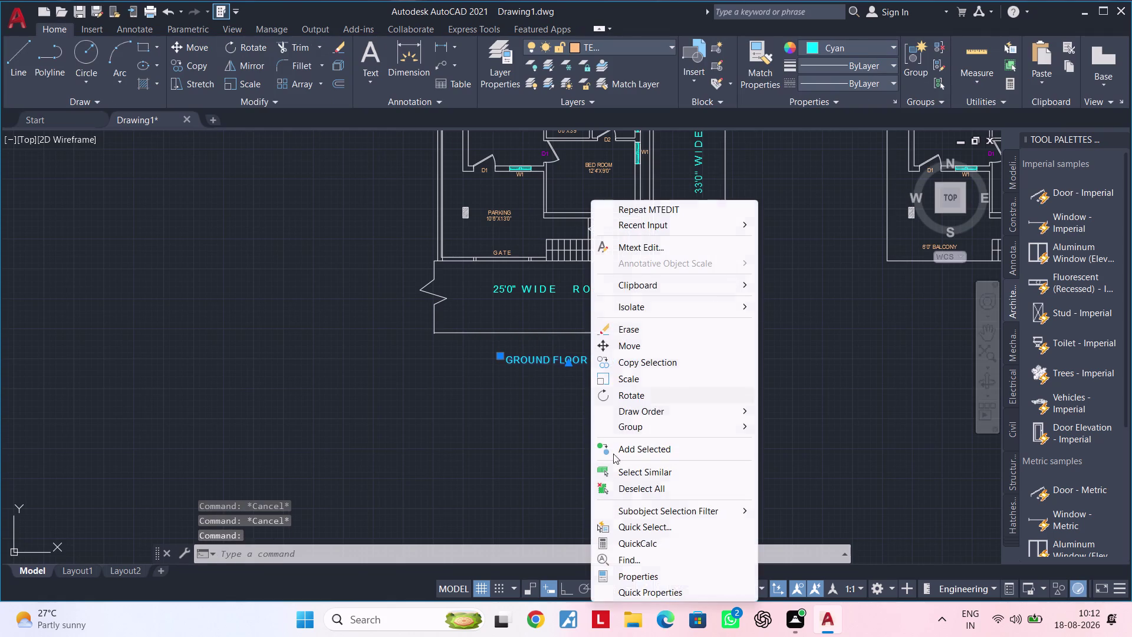
click(665, 577)
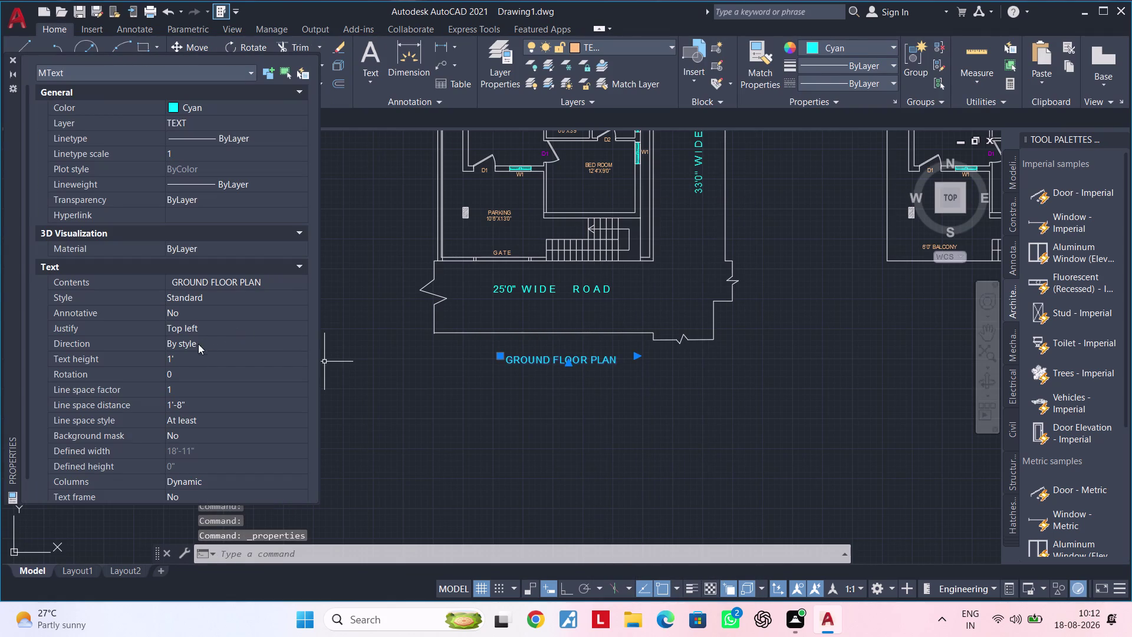
click(189, 359)
key(BackSpace)
text(1)
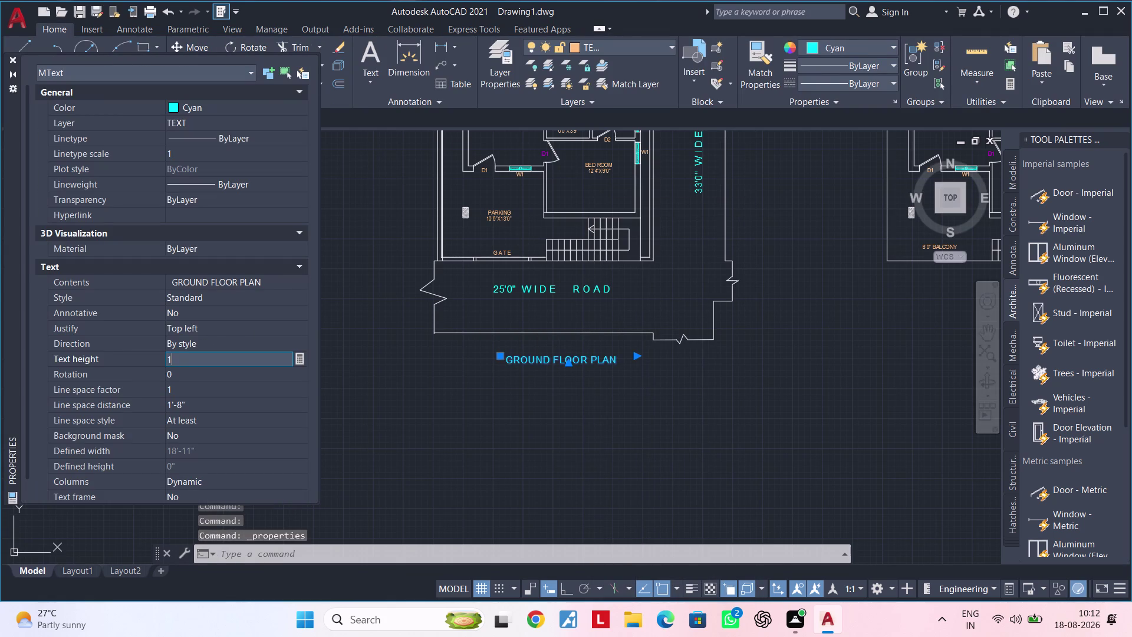
text('6")
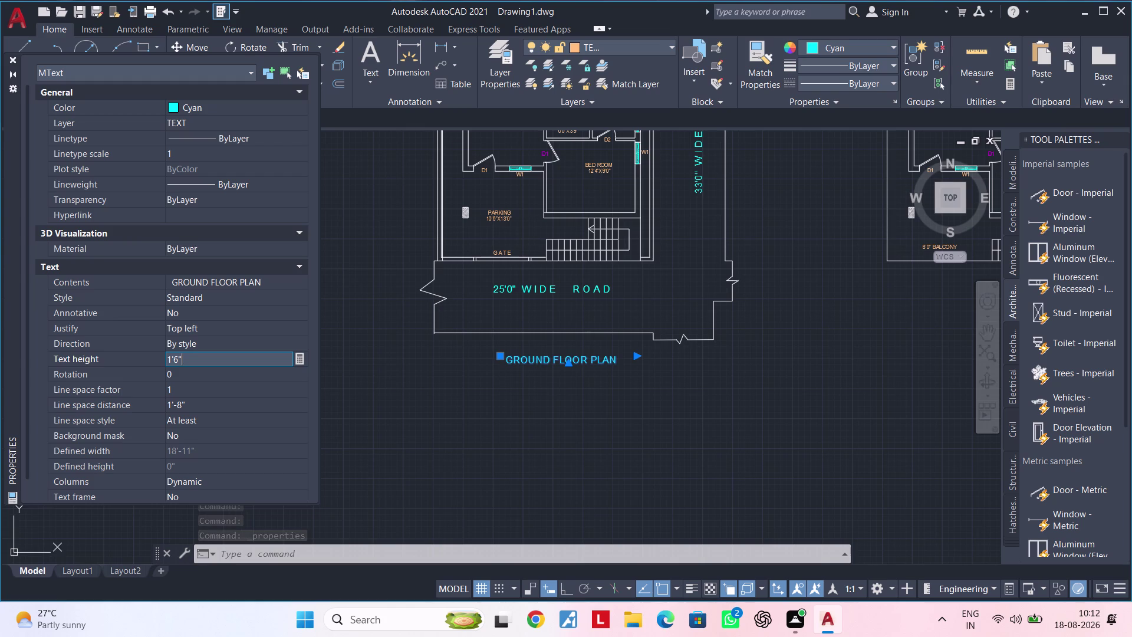
key(Return)
key(Escape)
key(Escape)
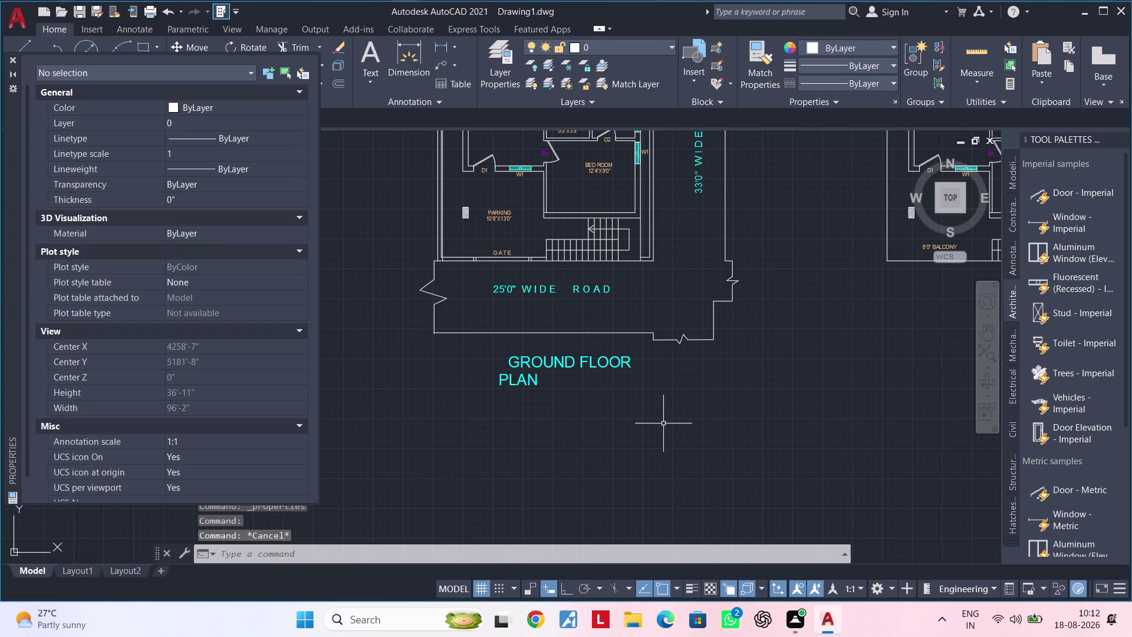
click(10, 62)
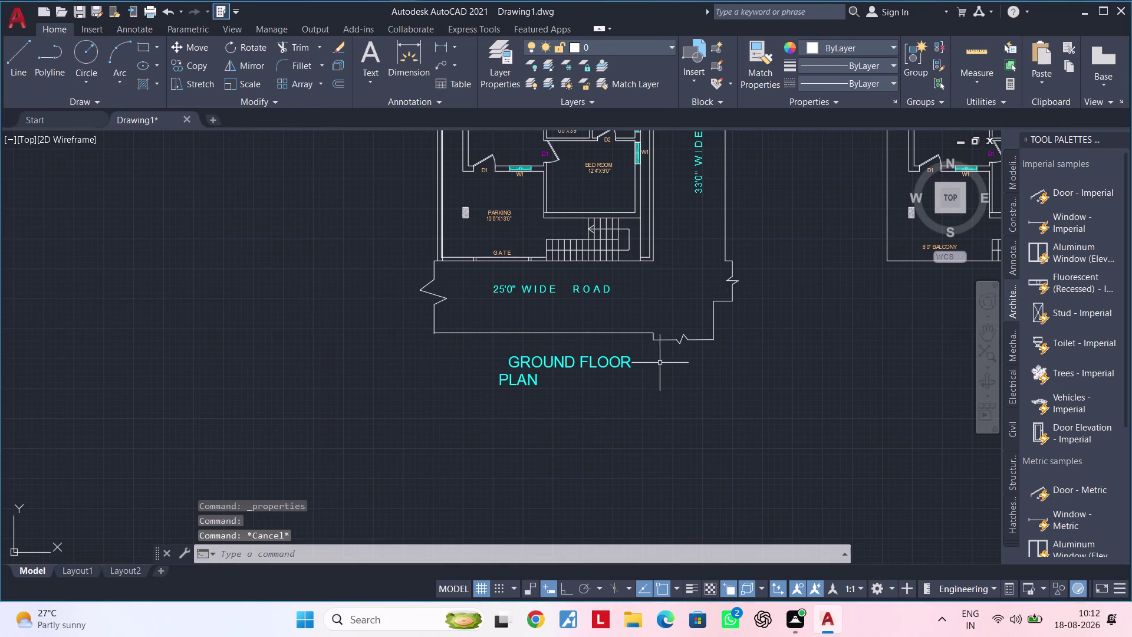
double_click(629, 360)
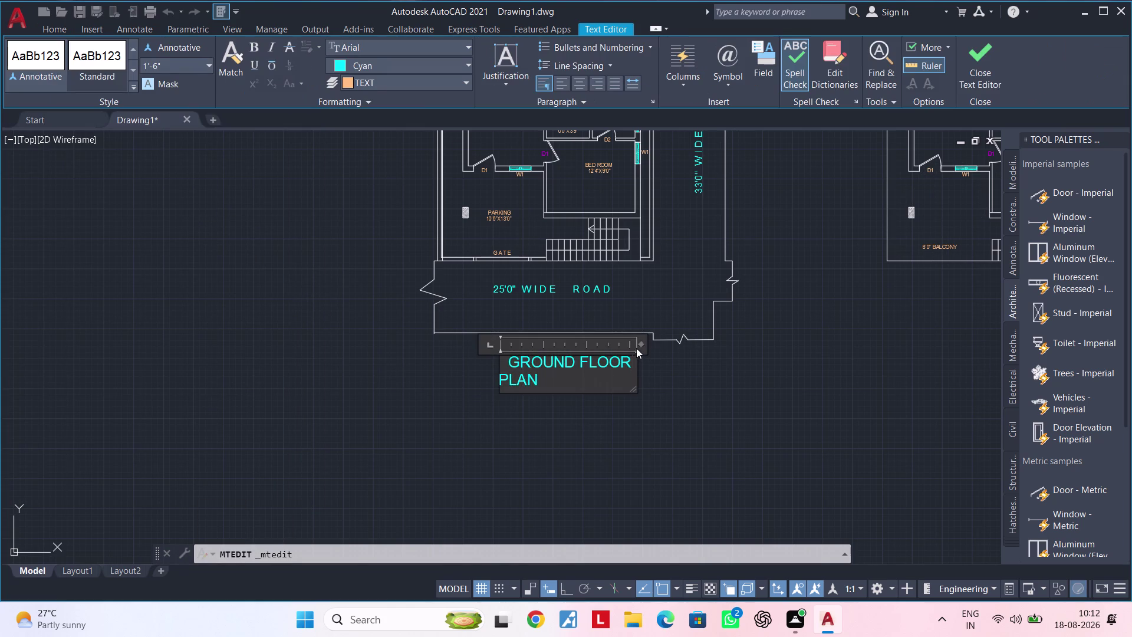
Stretch the title's MText box wider so GROUND FLOOR PLAN fits on one line, keeping changes.
click(641, 347)
drag(660, 346, 677, 346)
middle_drag(645, 368, 546, 375)
scroll(up, 3)
double_click(528, 368)
drag(547, 344, 548, 344)
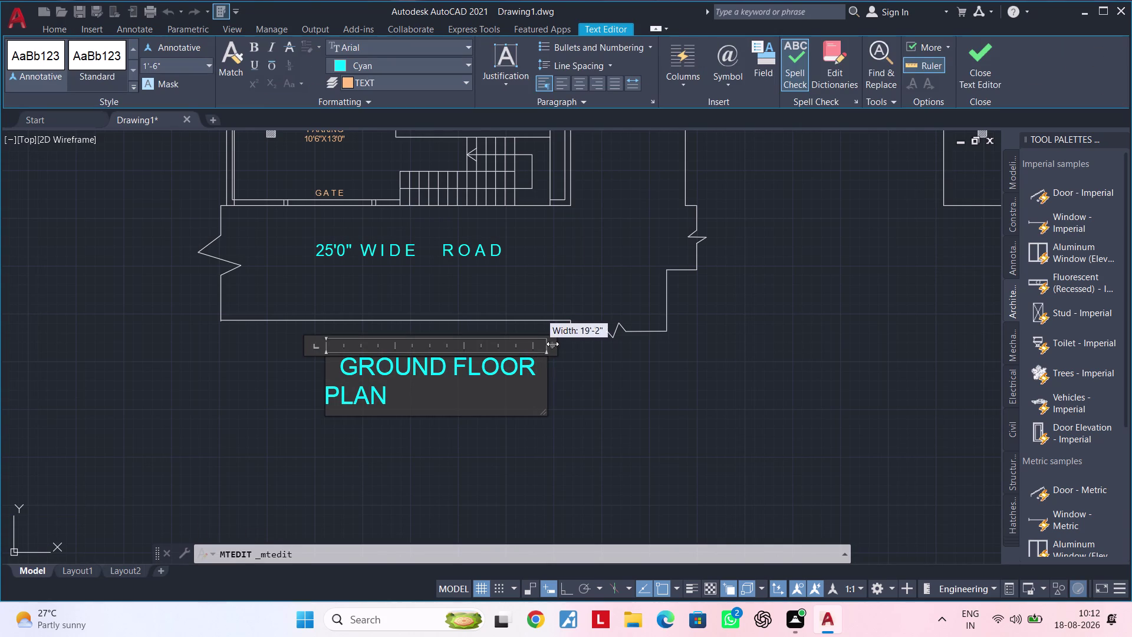
drag(548, 345, 657, 343)
key(Escape)
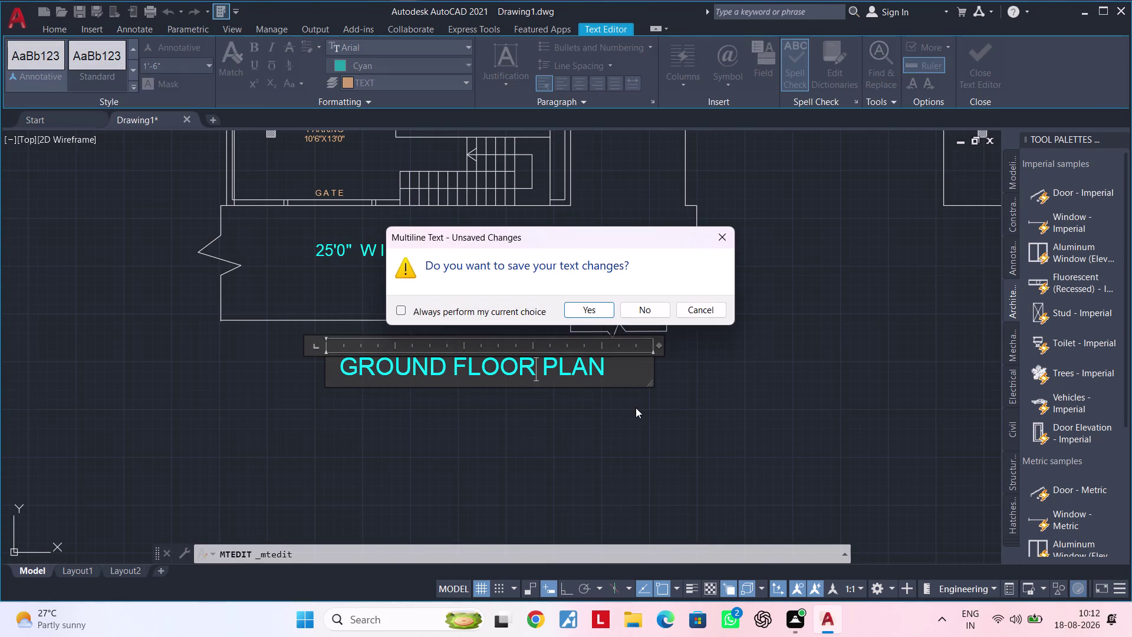
click(727, 236)
Zoom out and pan to frame both floor plans.
click(724, 399)
scroll(down, 3)
middle_drag(733, 398, 621, 392)
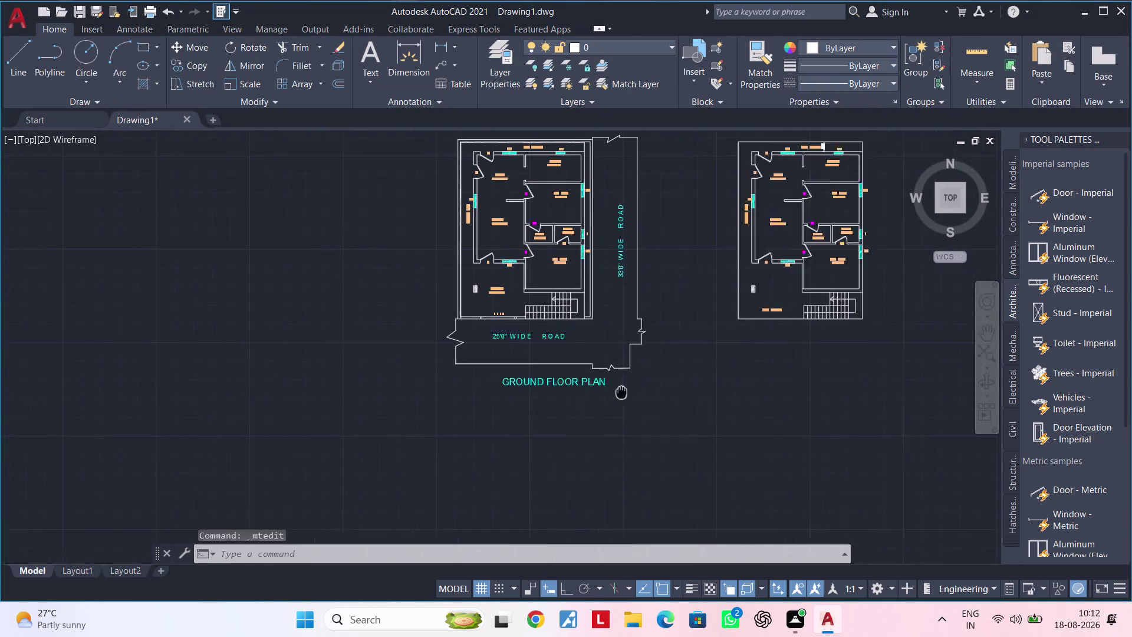
middle_drag(622, 393, 541, 393)
click(448, 378)
middle_drag(519, 377, 427, 382)
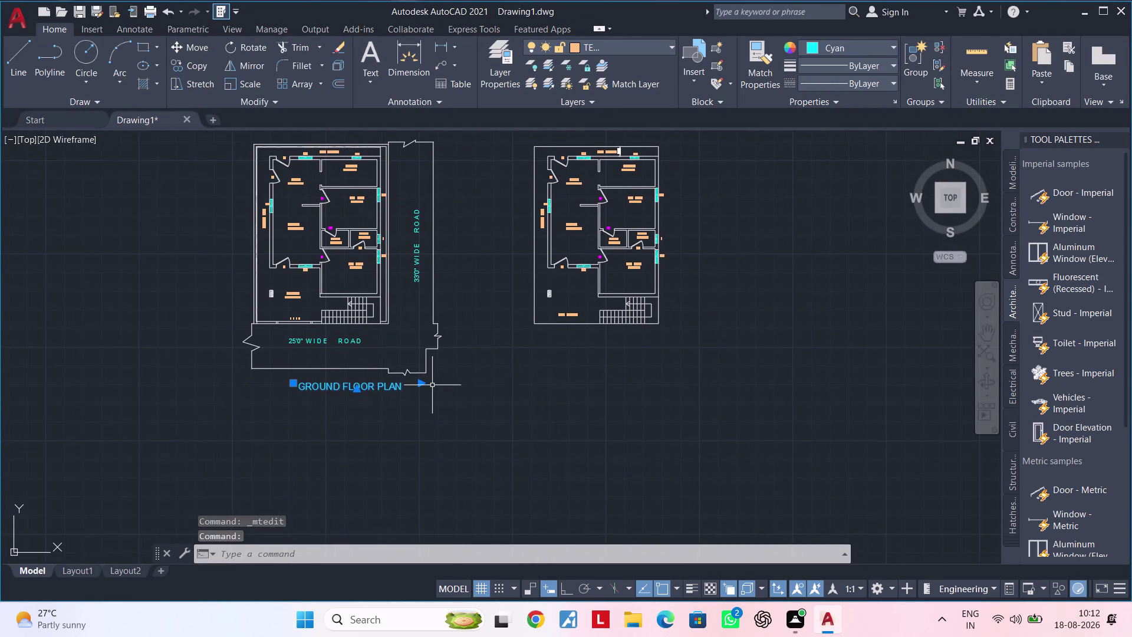
Move the GROUND FLOOR PLAN title to sit centred just below the left plot boundary.
text(M)
key(space)
click(362, 391)
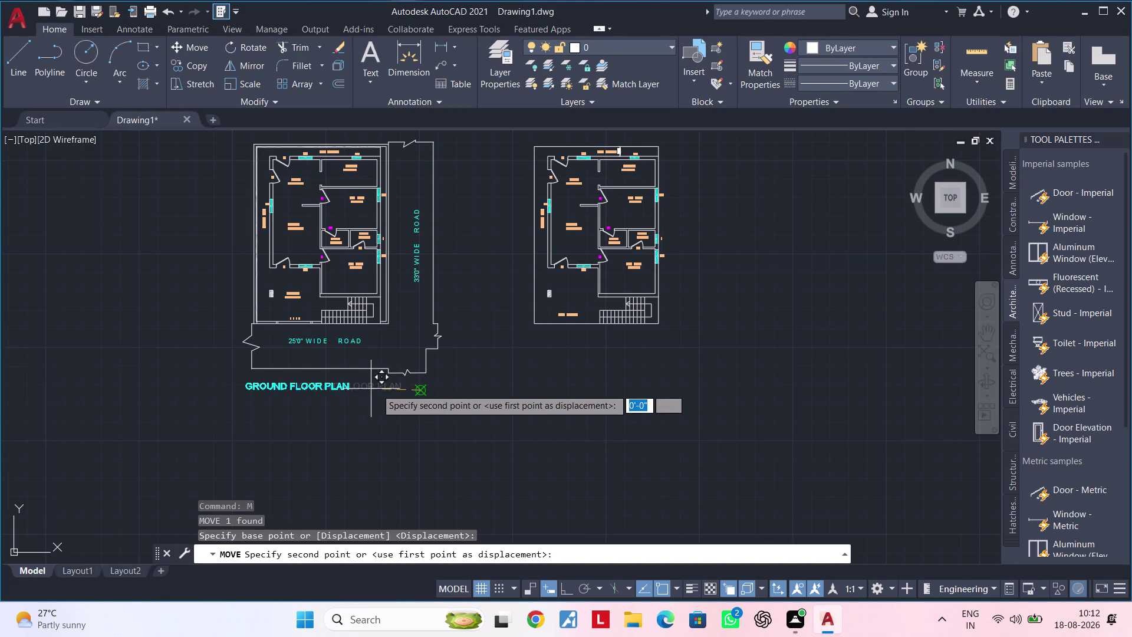
click(394, 387)
click(382, 389)
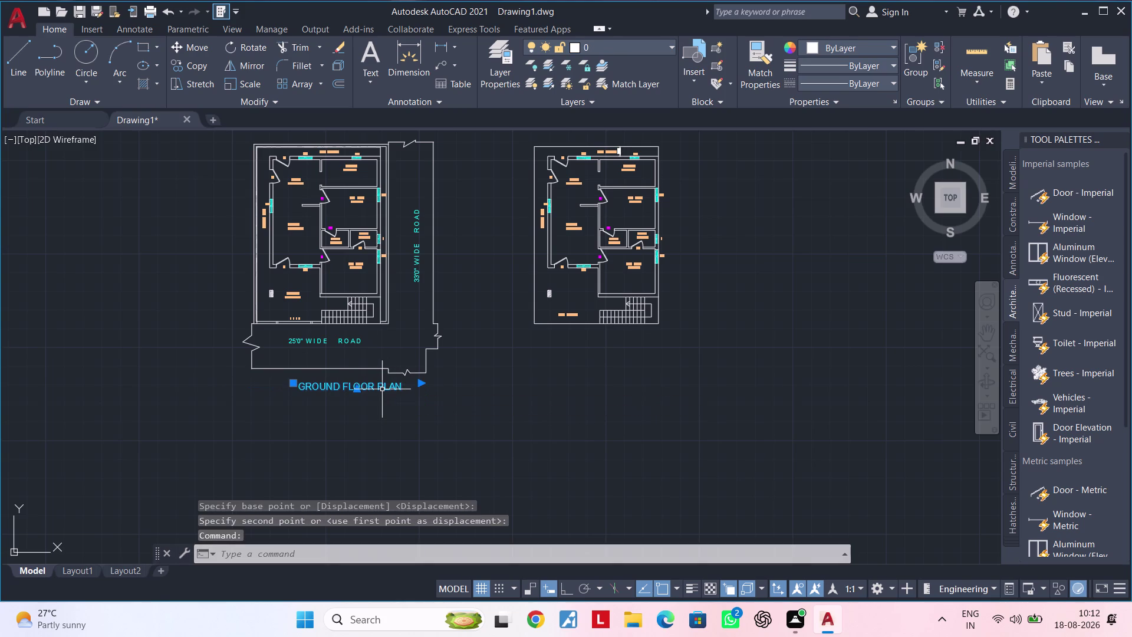
text(M)
key(space)
click(370, 386)
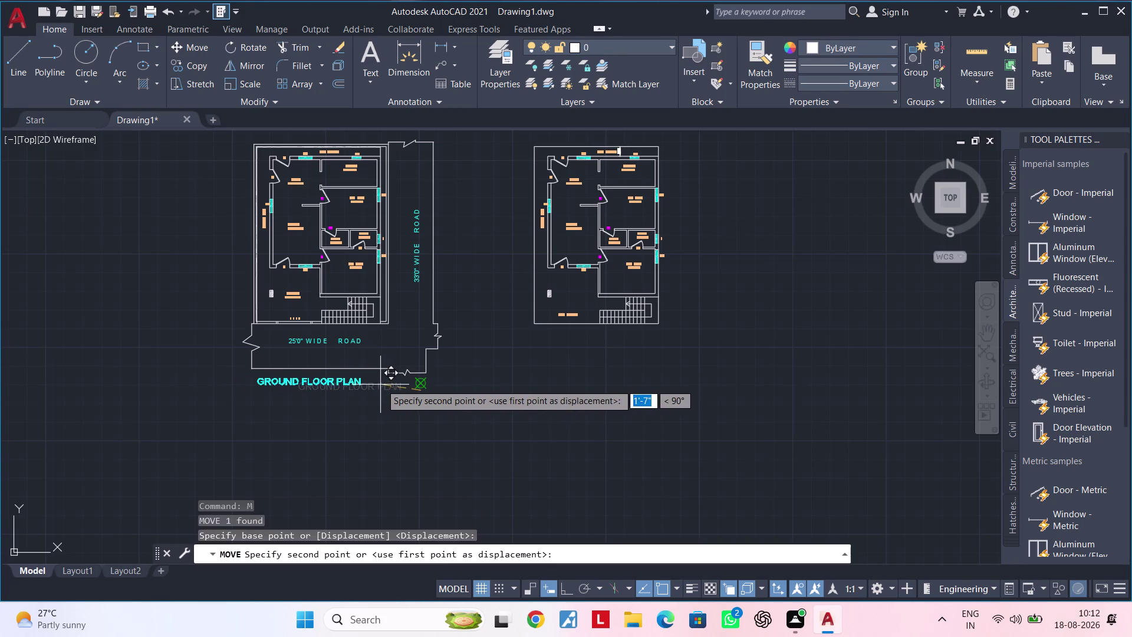
click(383, 384)
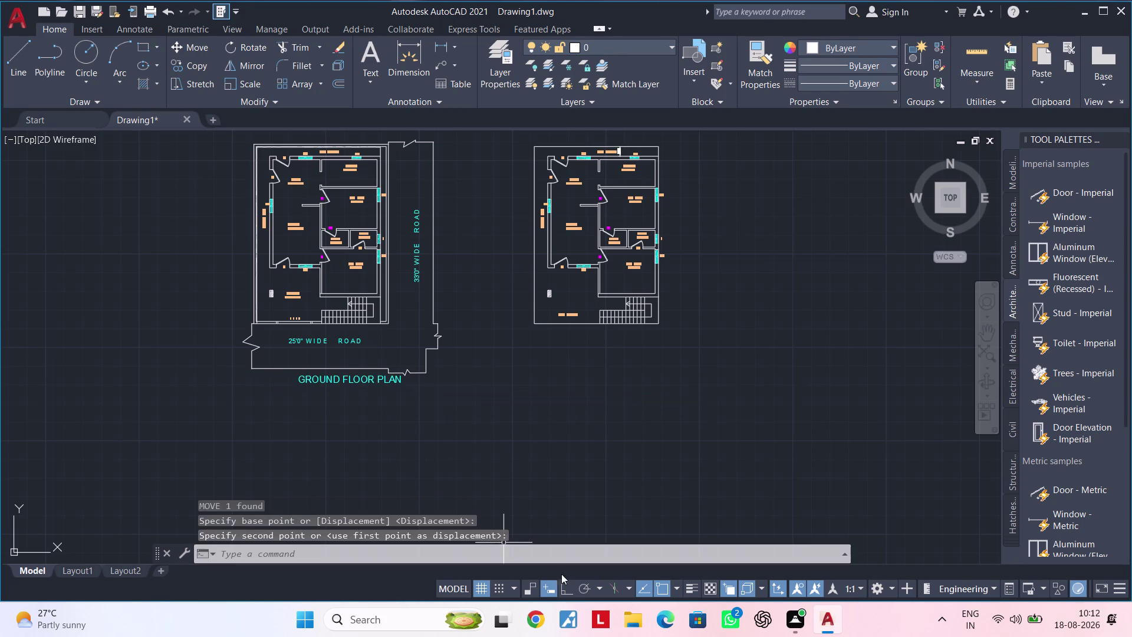
scroll(up, 3)
click(366, 375)
key(m)
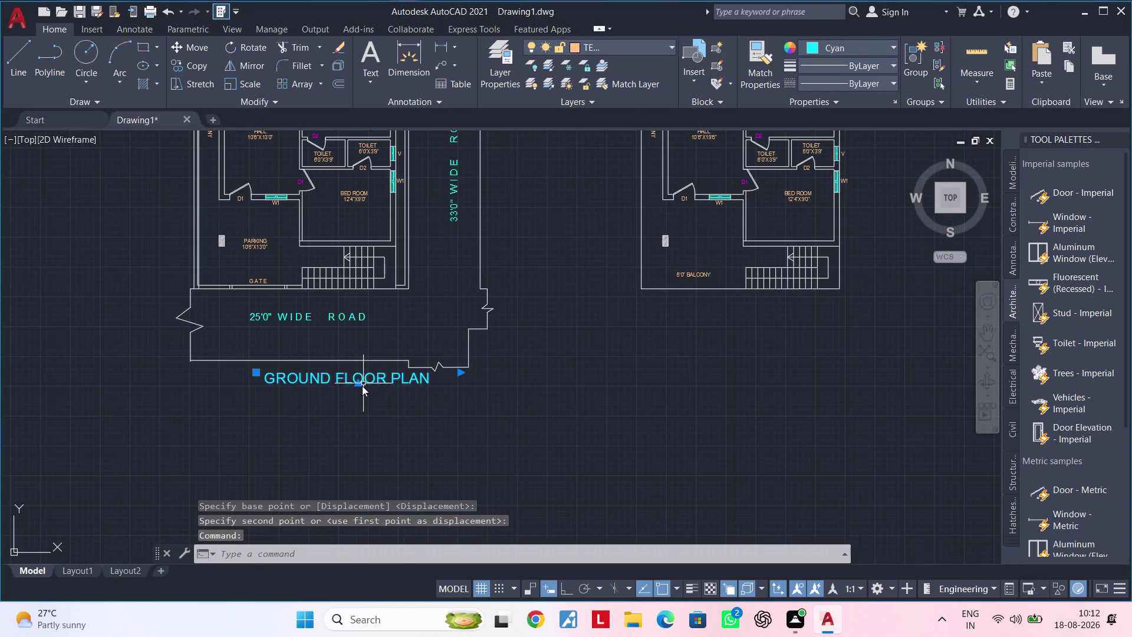
key(space)
click(362, 379)
double_click(330, 378)
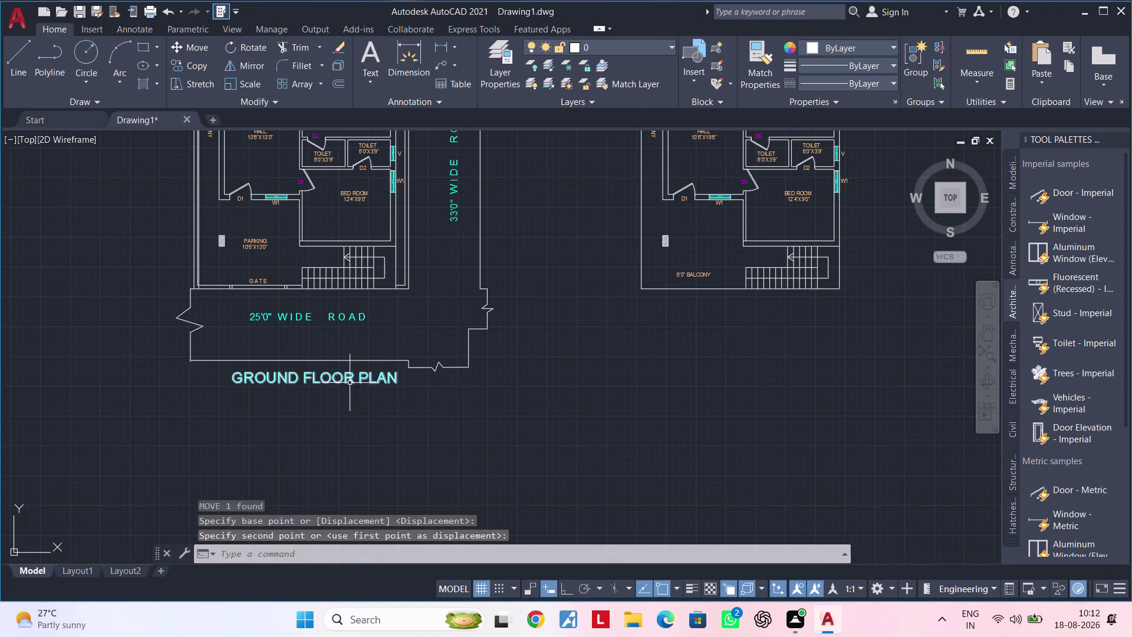
Copy the GROUND FLOOR PLAN title with CO beneath the right-hand plan and open it for editing.
click(347, 380)
key(c)
key(o)
key(space)
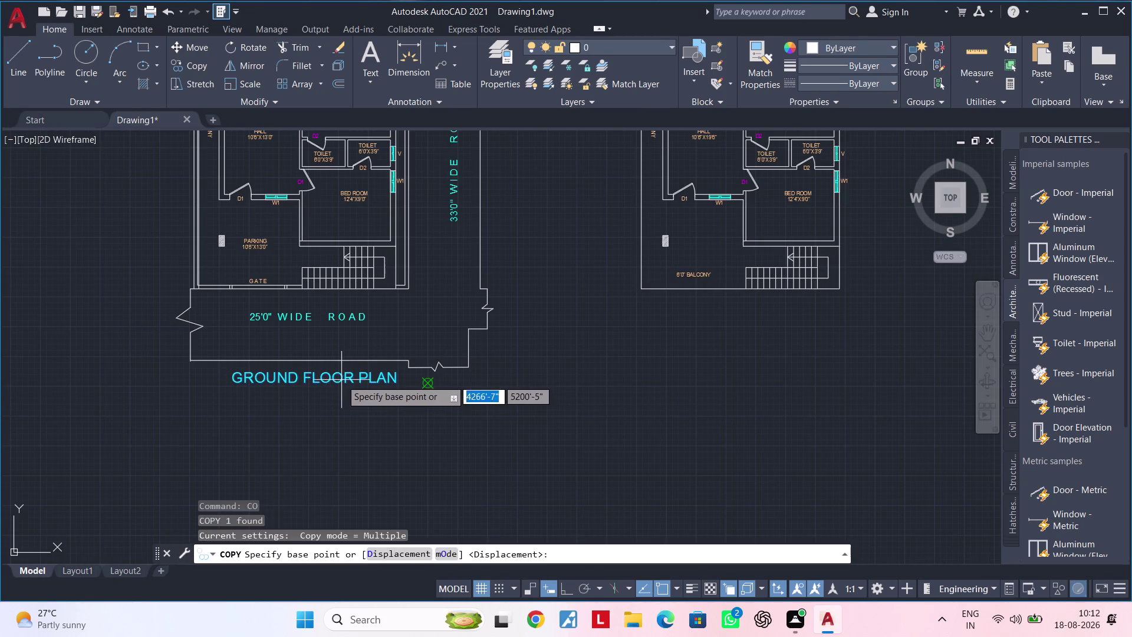
drag(340, 379, 348, 379)
middle_drag(679, 380, 561, 418)
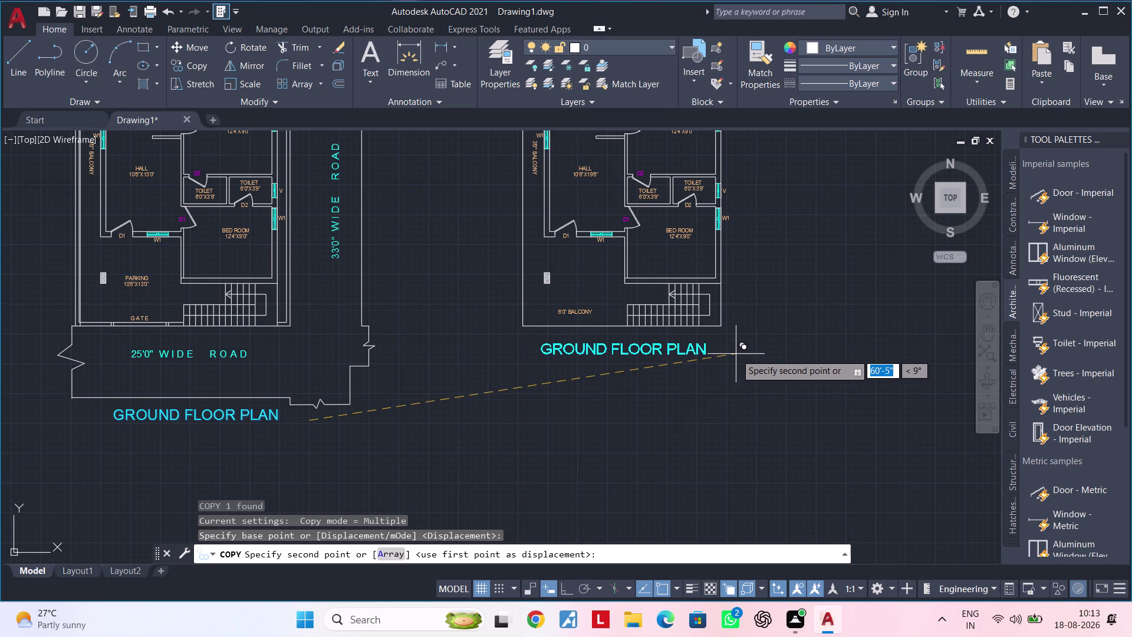
click(736, 354)
key(Escape)
key(Escape)
key(Escape)
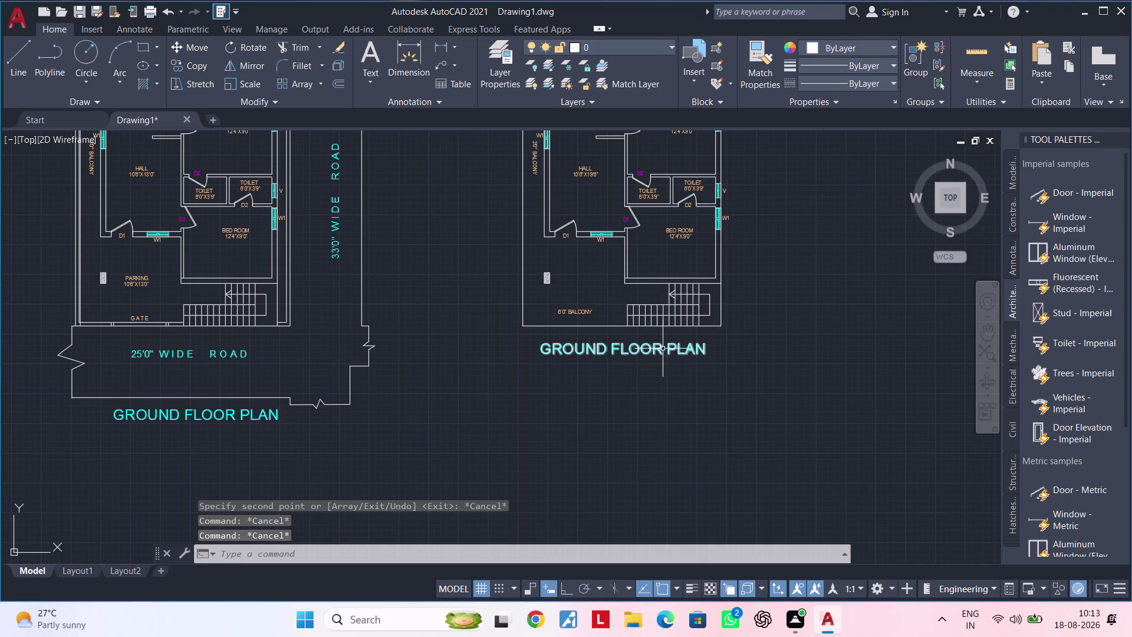
double_click(662, 349)
Replace GROUND with TYPICAL so the copied title reads TYPICAL FLOOR PLAN.
click(606, 349)
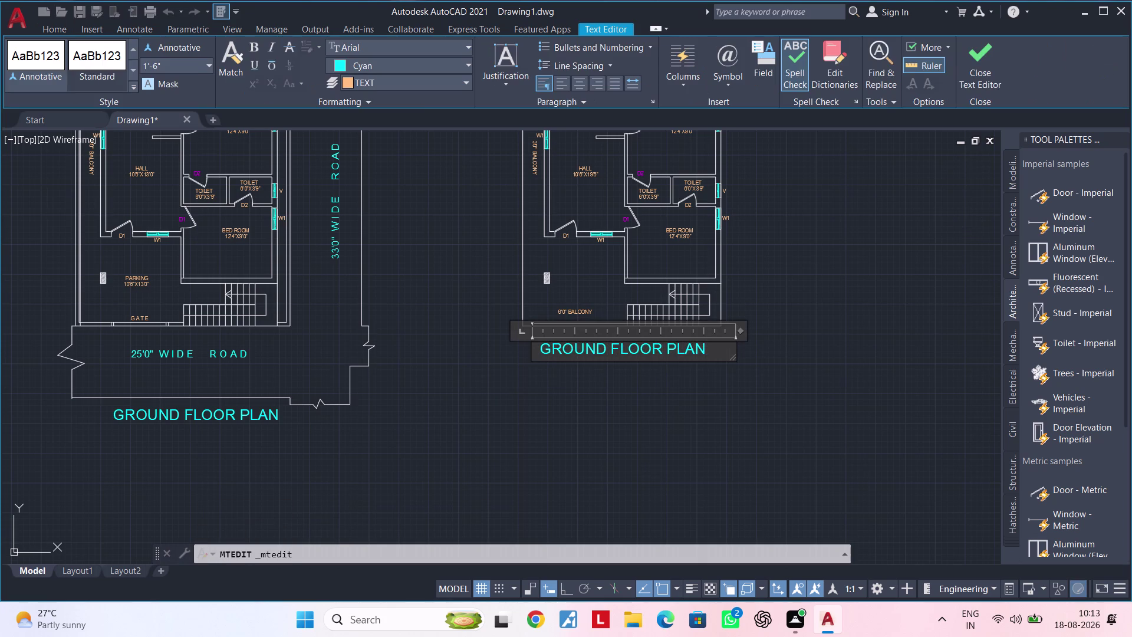
key(BackSpace)
key(BackSpace)
key(BackSpace)
key(BackSpace)
key(BackSpace)
key(BackSpace)
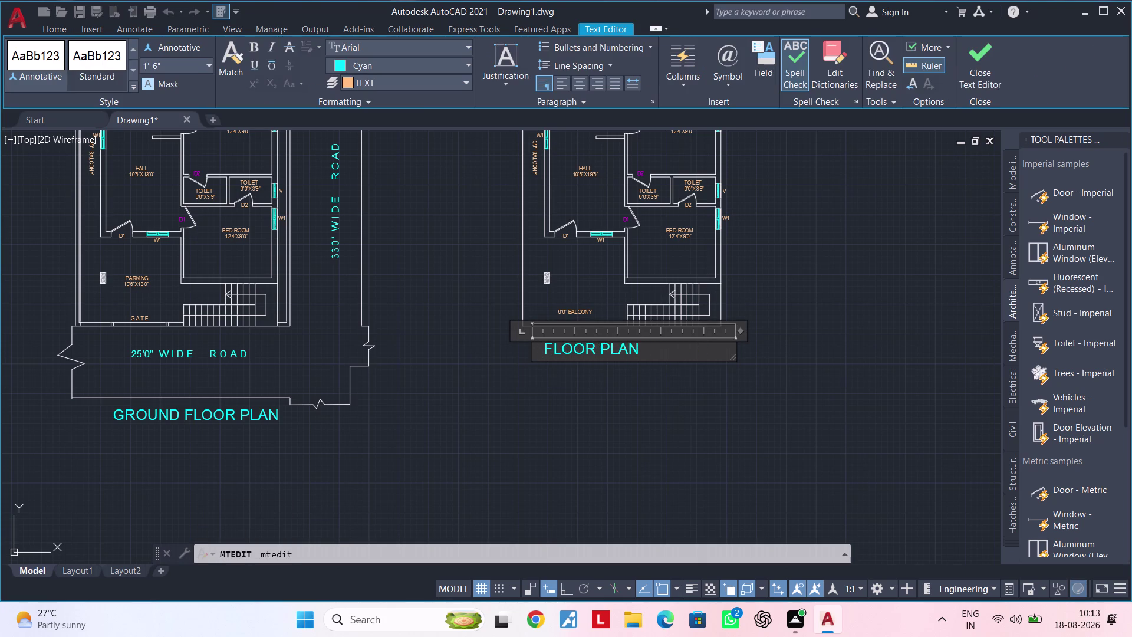
key(t)
text(YP)
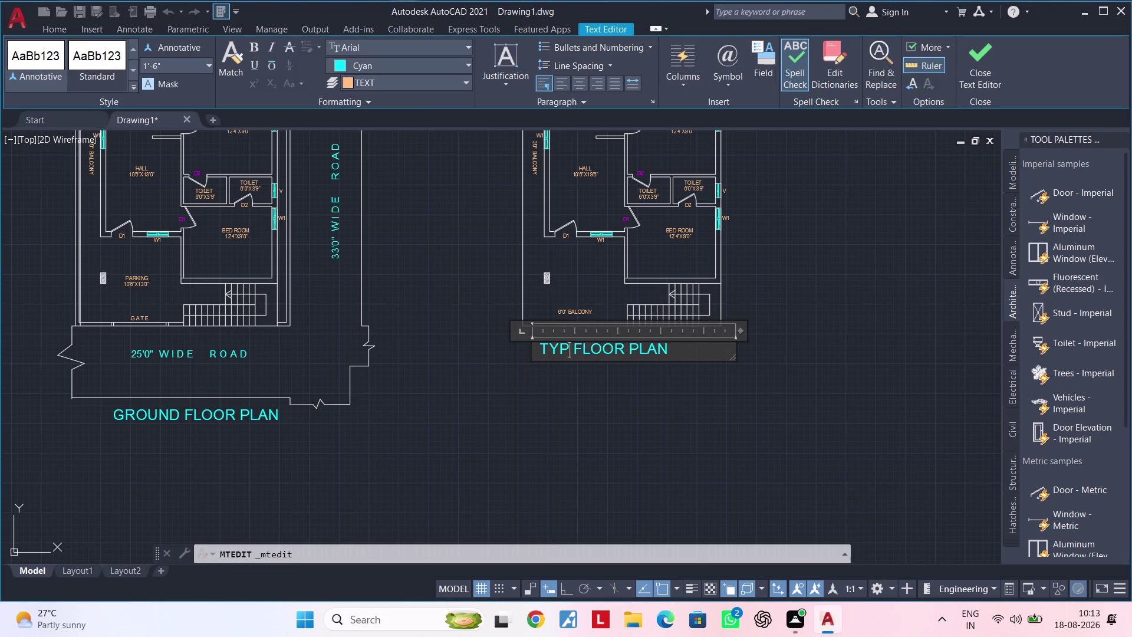
text(ICAL)
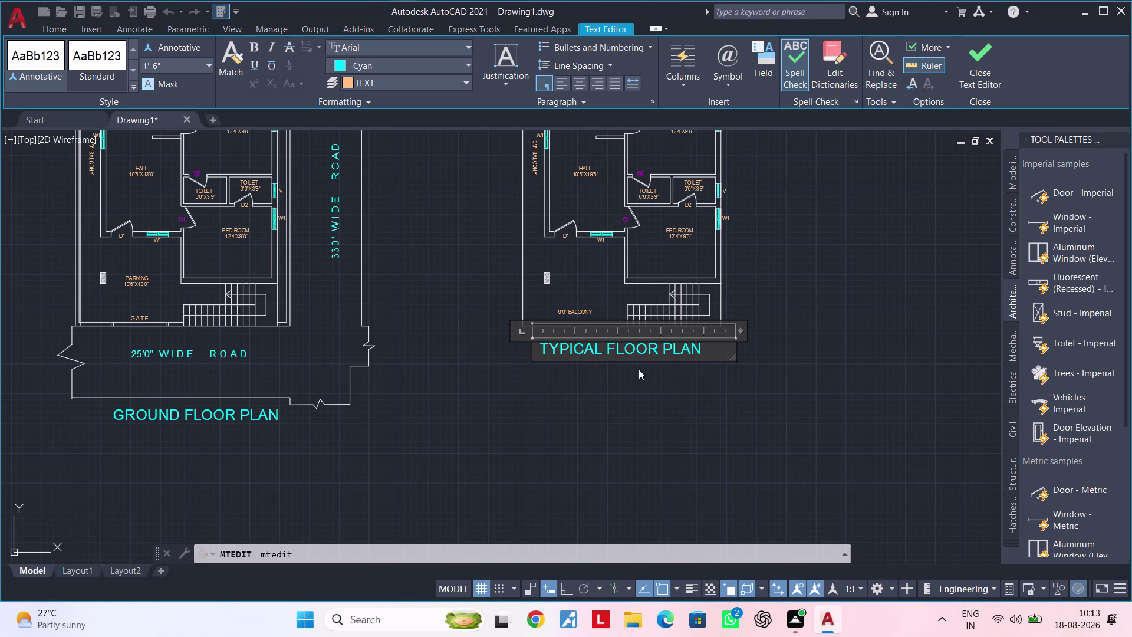
double_click(718, 368)
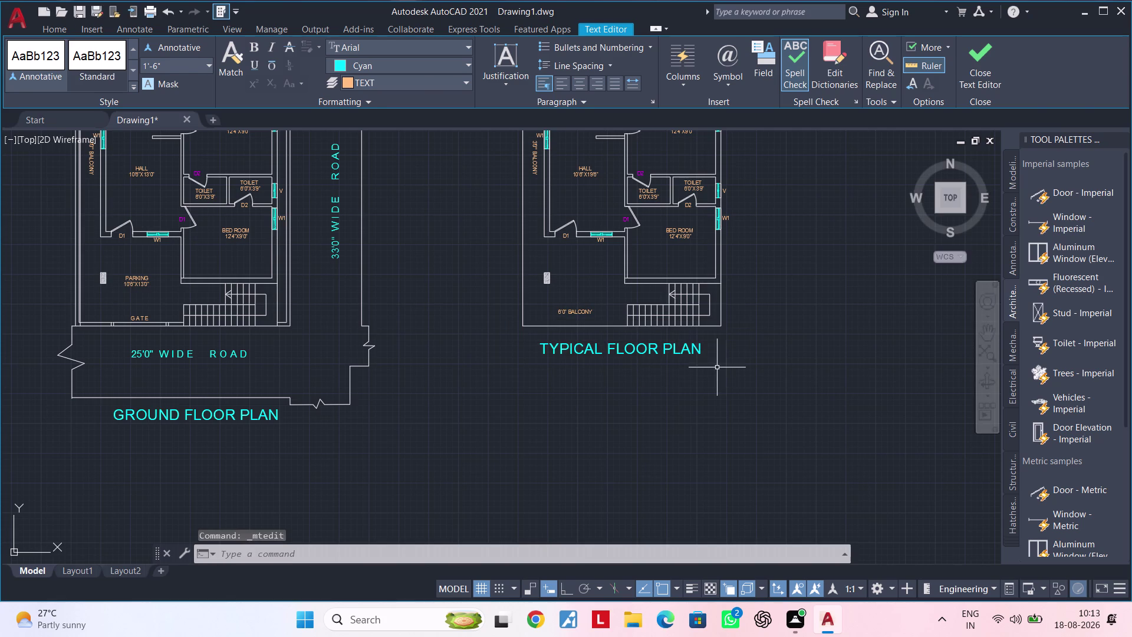
Copy the TYPICAL FLOOR PLAN label to a spot just below it.
click(677, 348)
key(c)
key(o)
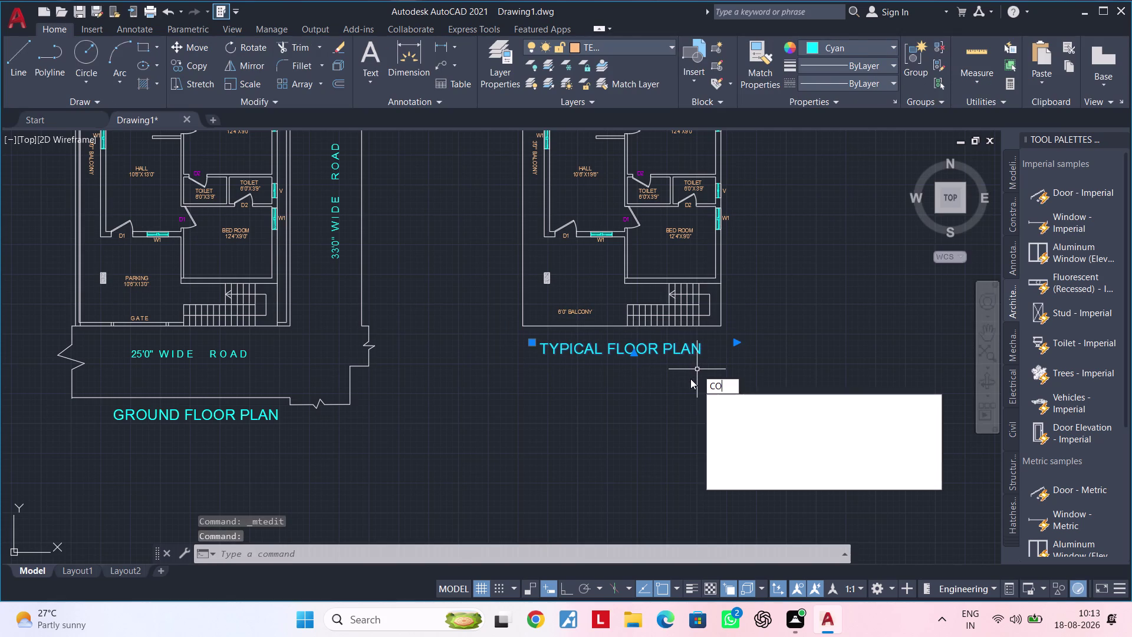
key(space)
click(637, 358)
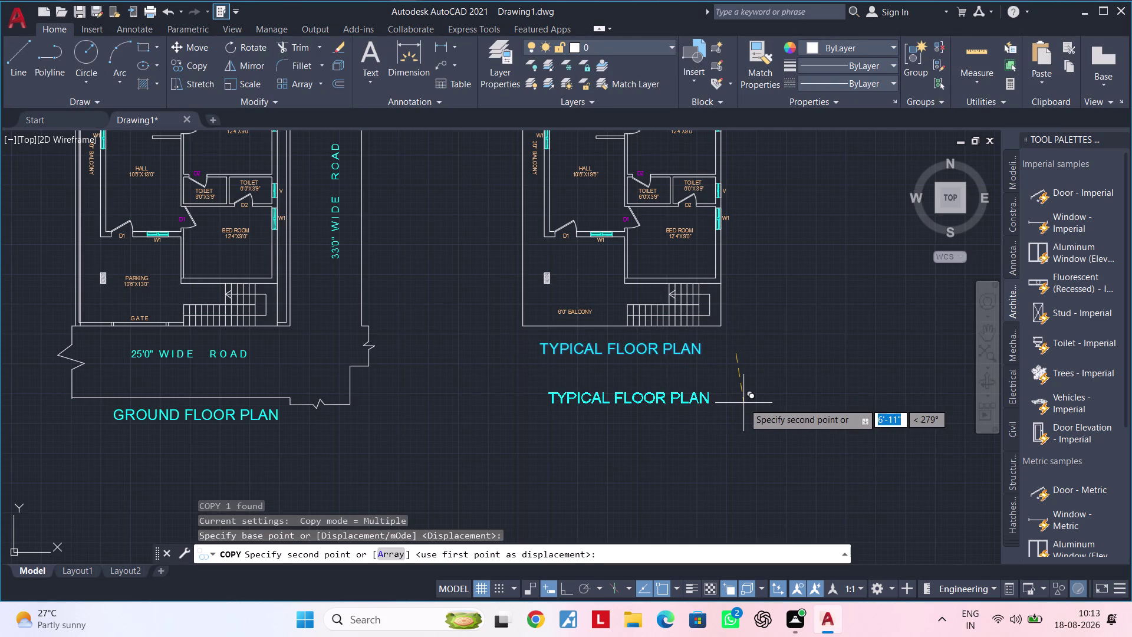
click(740, 397)
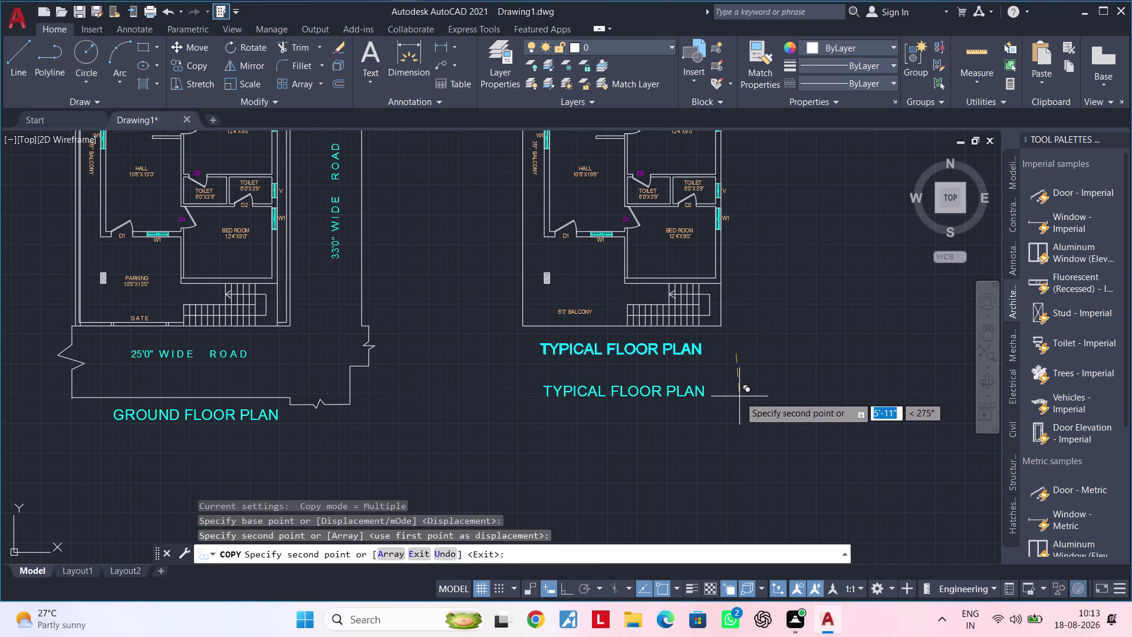
key(Escape)
key(Escape)
In the duplicated label, replace TYPICAL with 'FIRST FLOOR'.
scroll(up, 3)
double_click(705, 394)
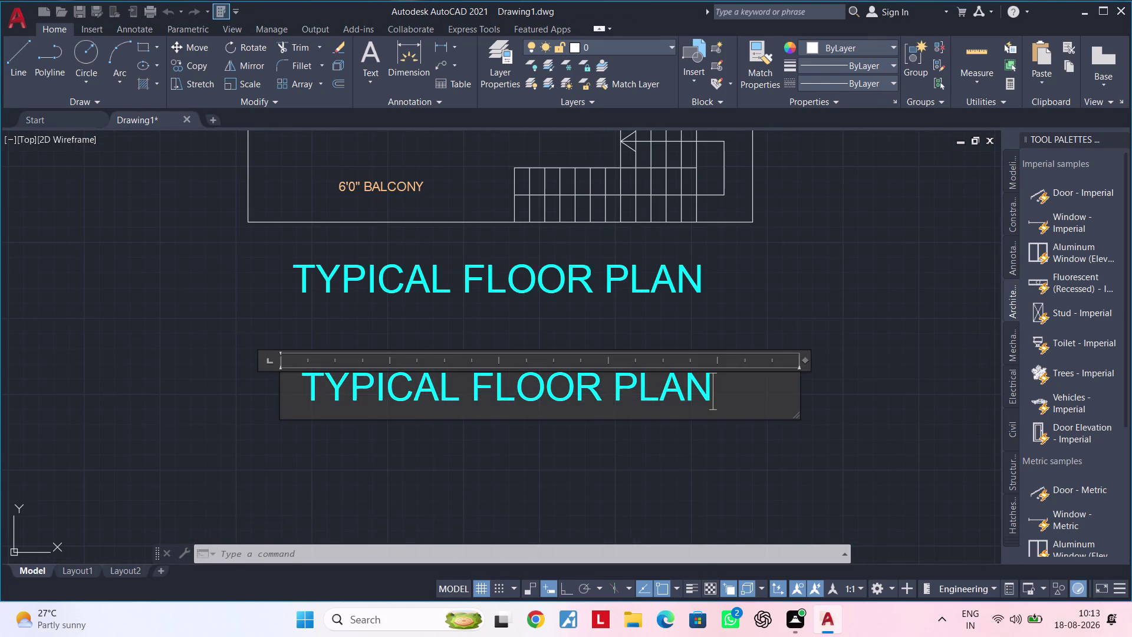
click(460, 393)
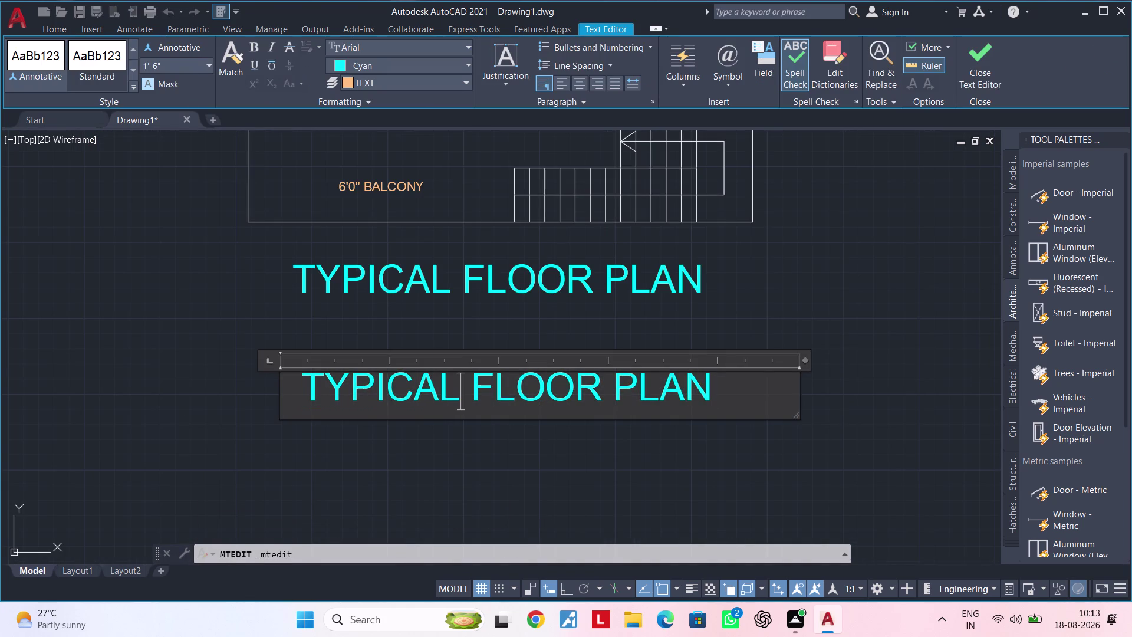
key(BackSpace)
key(BackSpace)
key(BackSpace)
key(BackSpace)
key(BackSpace)
key(BackSpace)
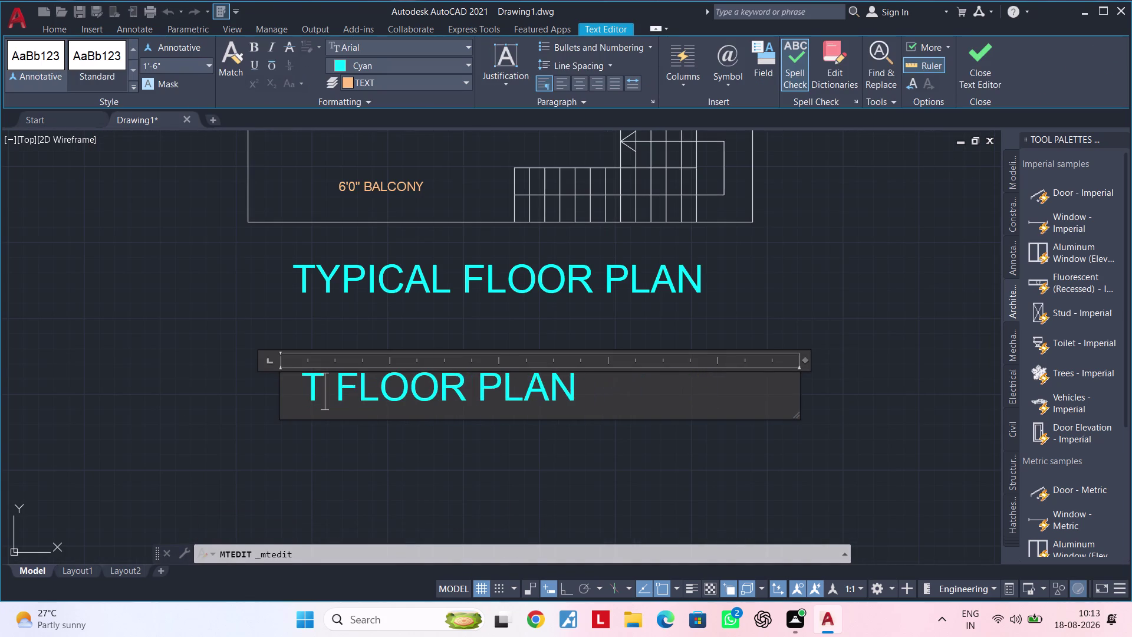
key(BackSpace)
text(FI)
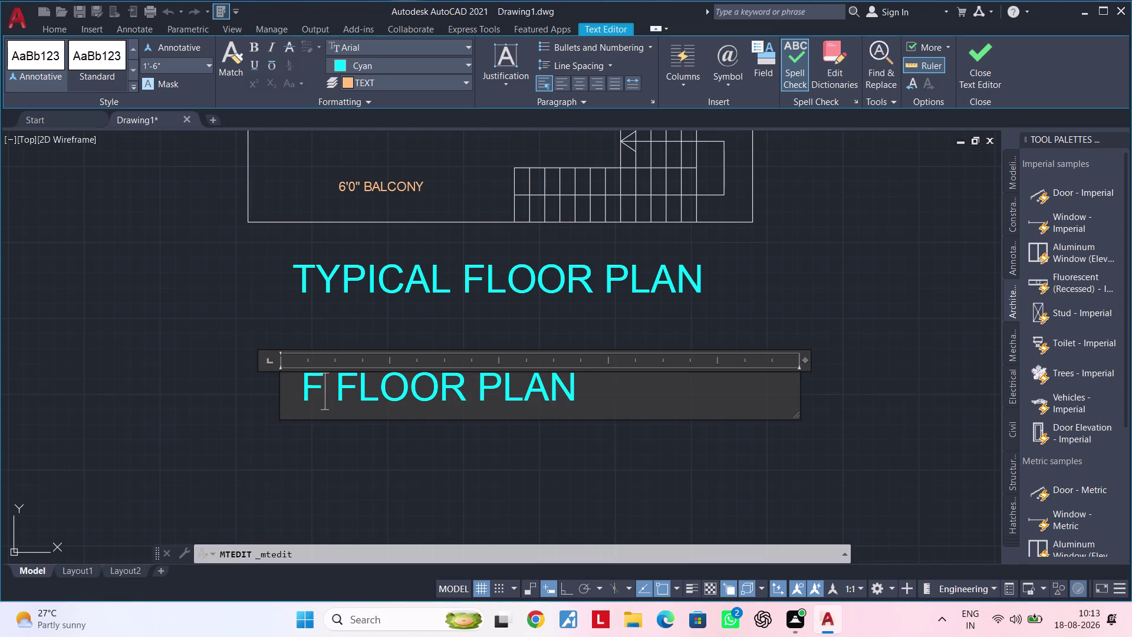
text(RST)
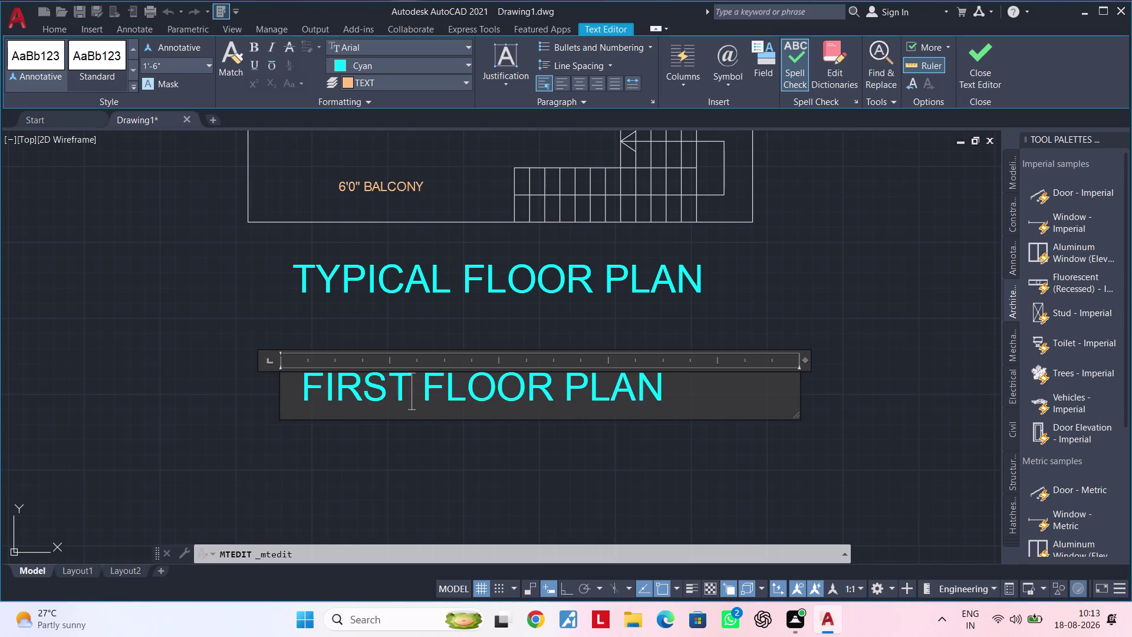
key(space)
text(F)
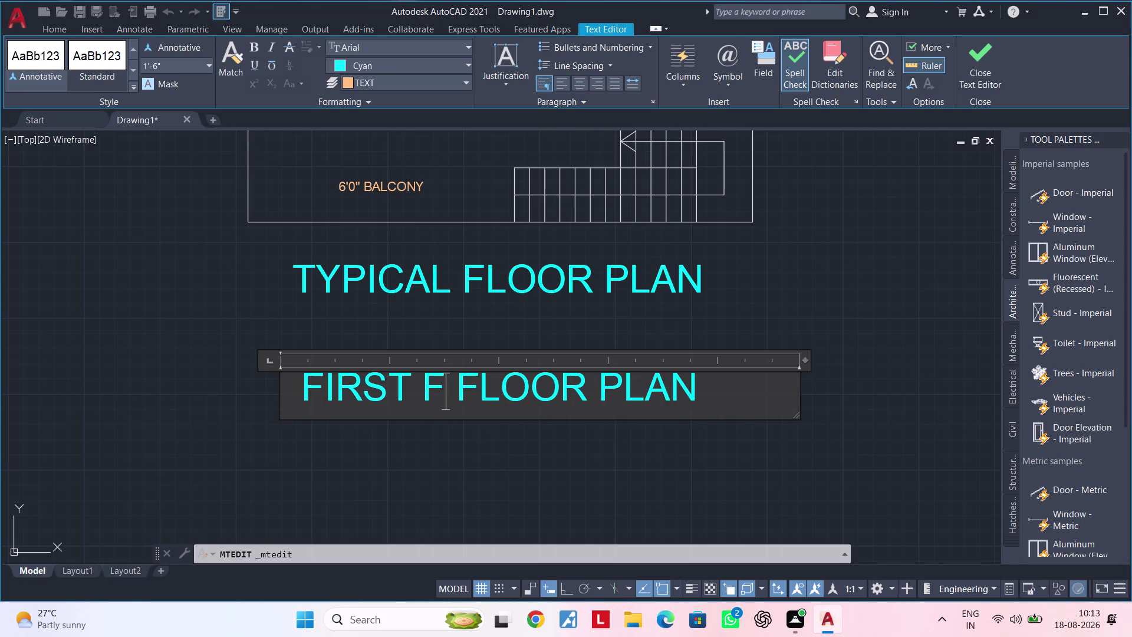
text(LOOR)
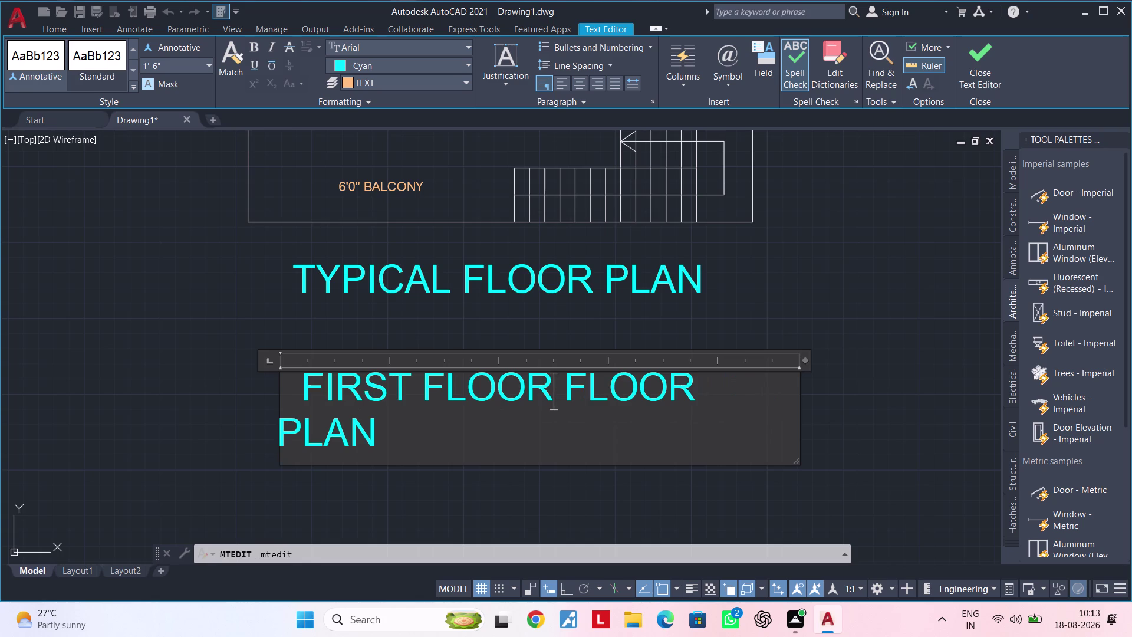
Add '& SECOND' so the label reads FIRST FLOOR & SECOND FLOOR PLAN, then close the editor.
key(space)
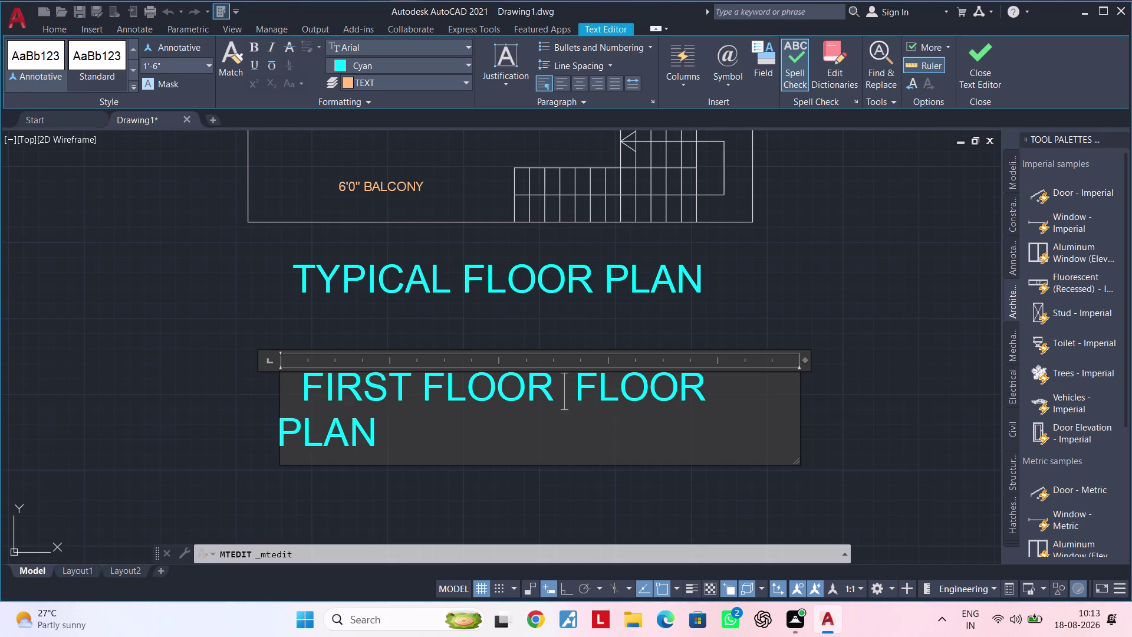
key(shift+ampersand)
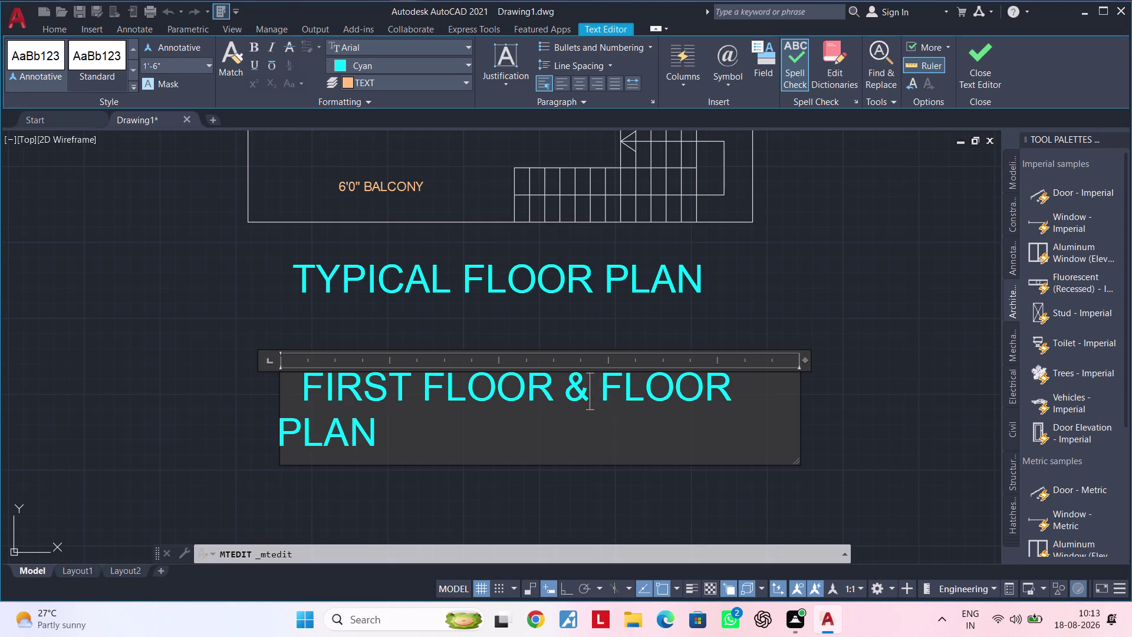
key(space)
text(S)
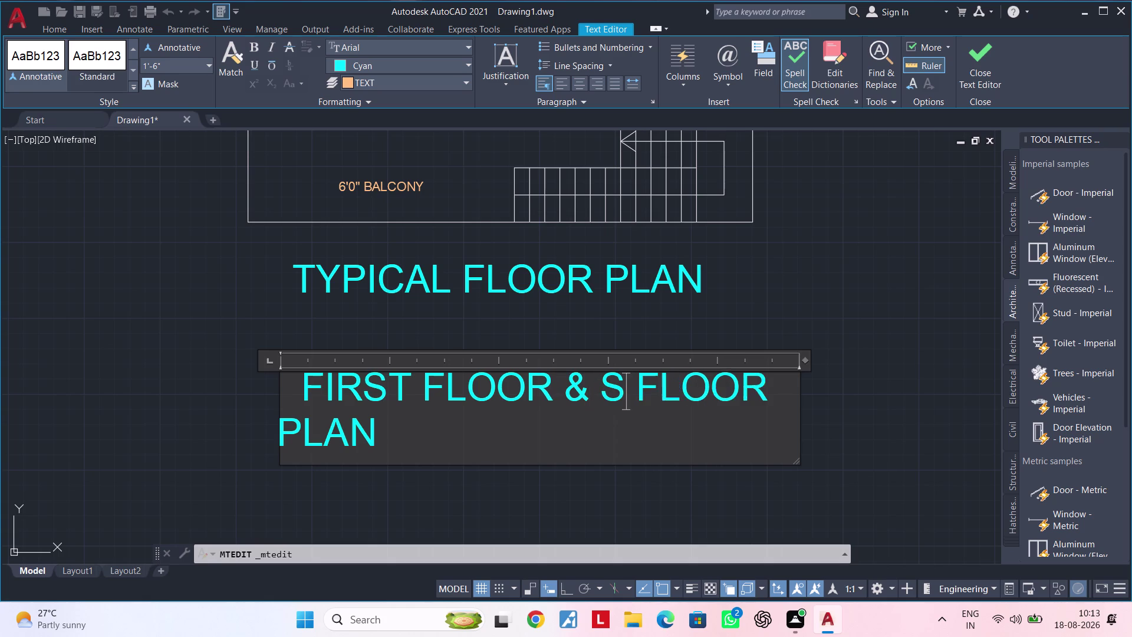
text(ECON)
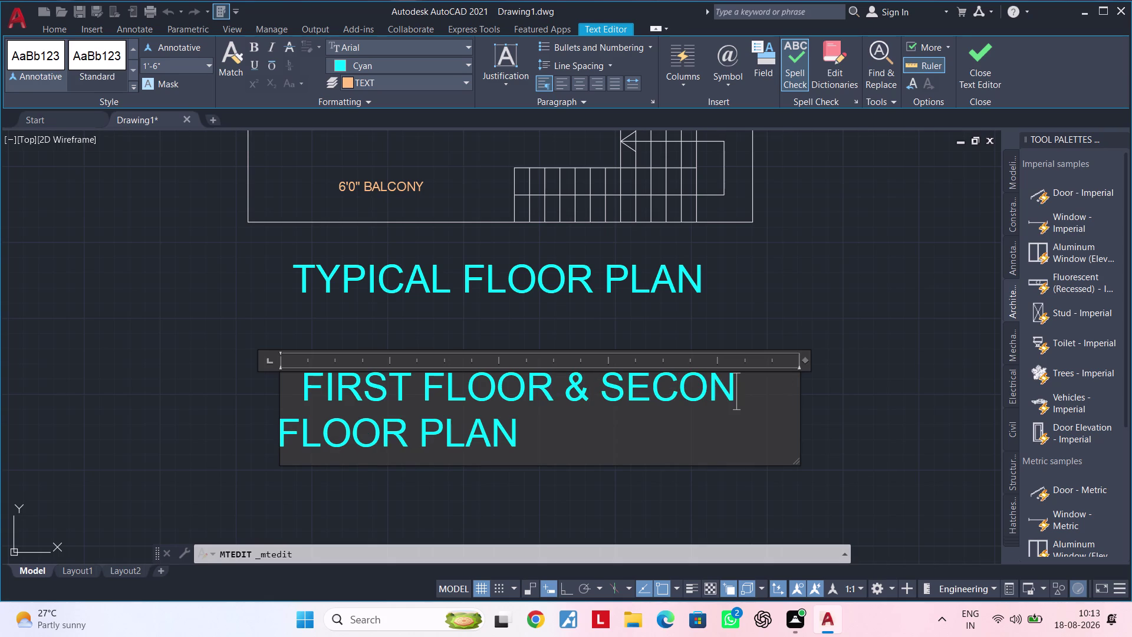
text(D)
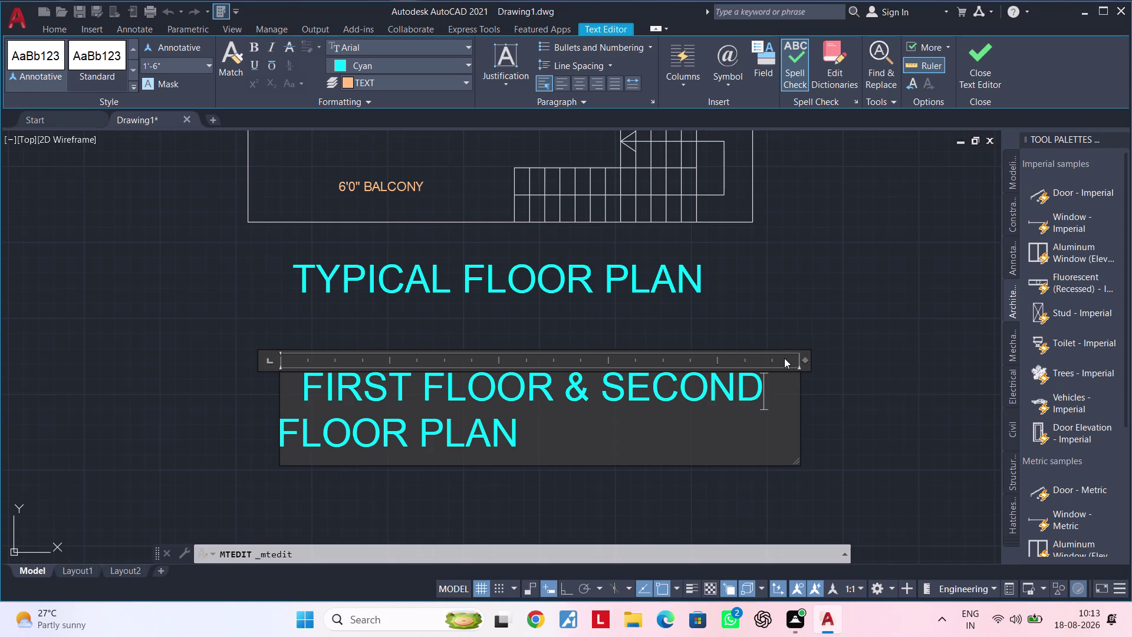
click(804, 358)
drag(807, 358, 813, 358)
Pan to show both plans and repeatedly try reopening the two-line label for editing.
double_click(858, 358)
scroll(down, 3)
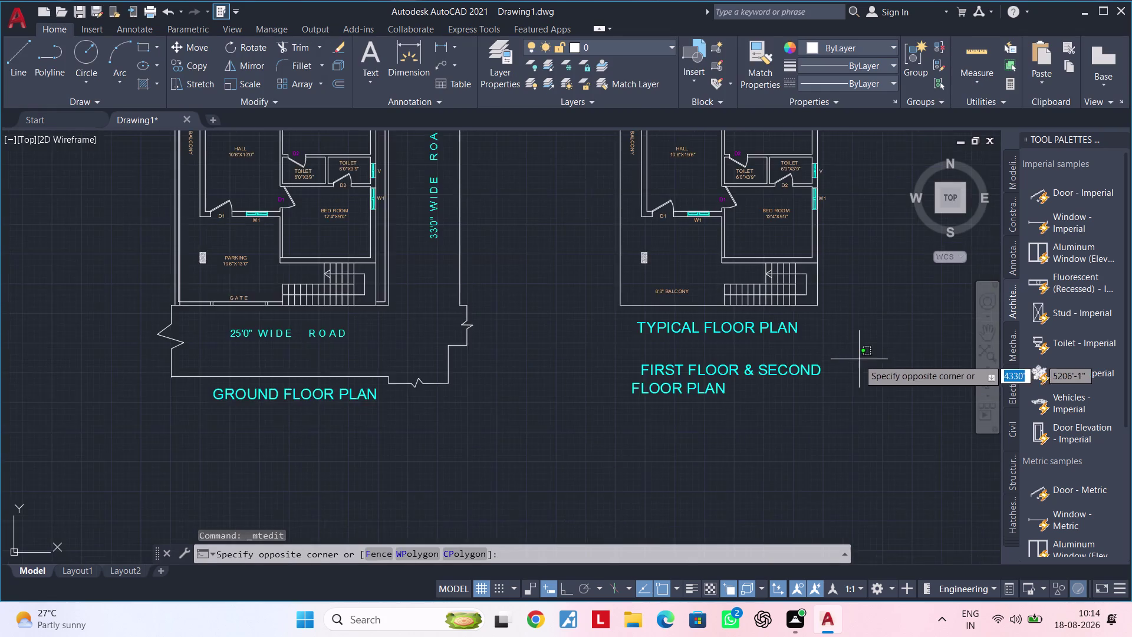
middle_drag(834, 359, 671, 335)
key(Escape)
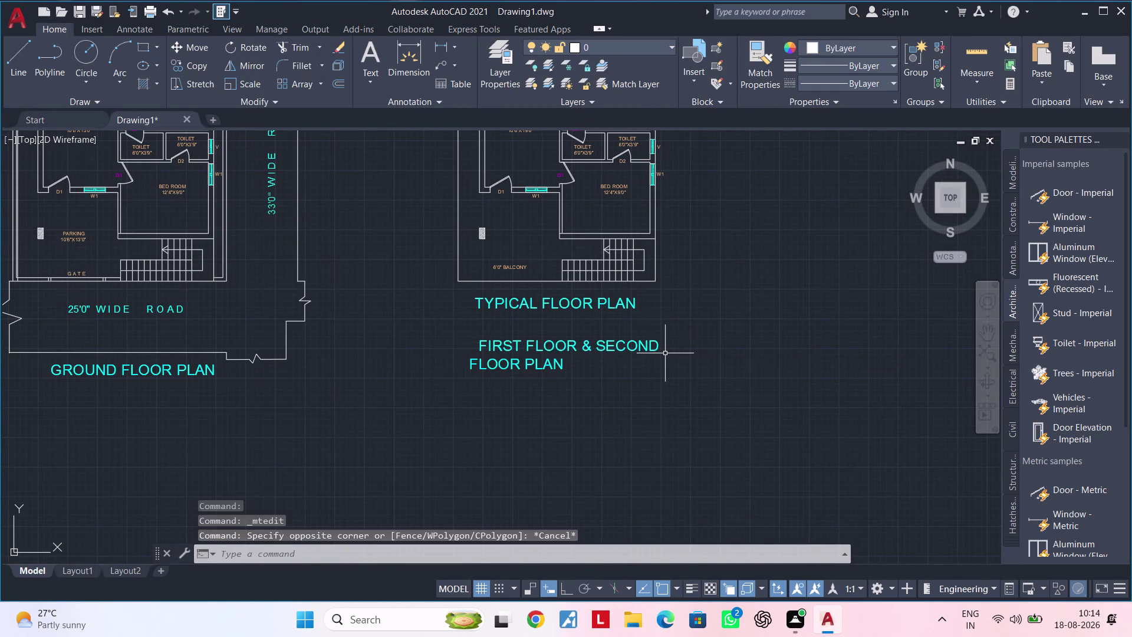
key(Escape)
key(Escape)
double_click(656, 348)
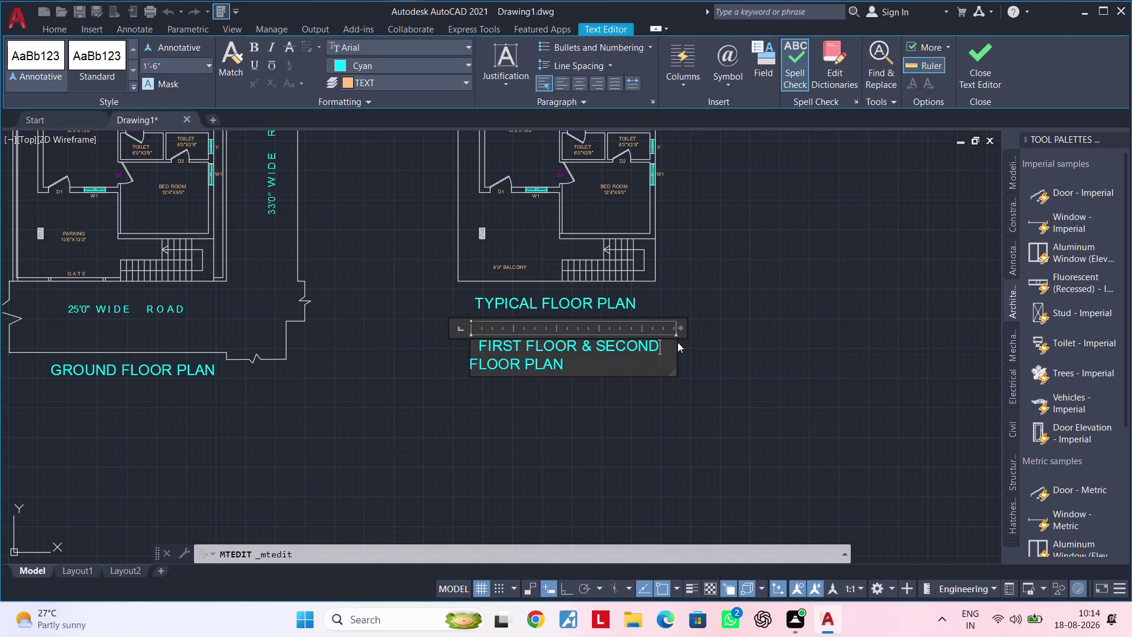
click(683, 327)
double_click(742, 325)
key(Escape)
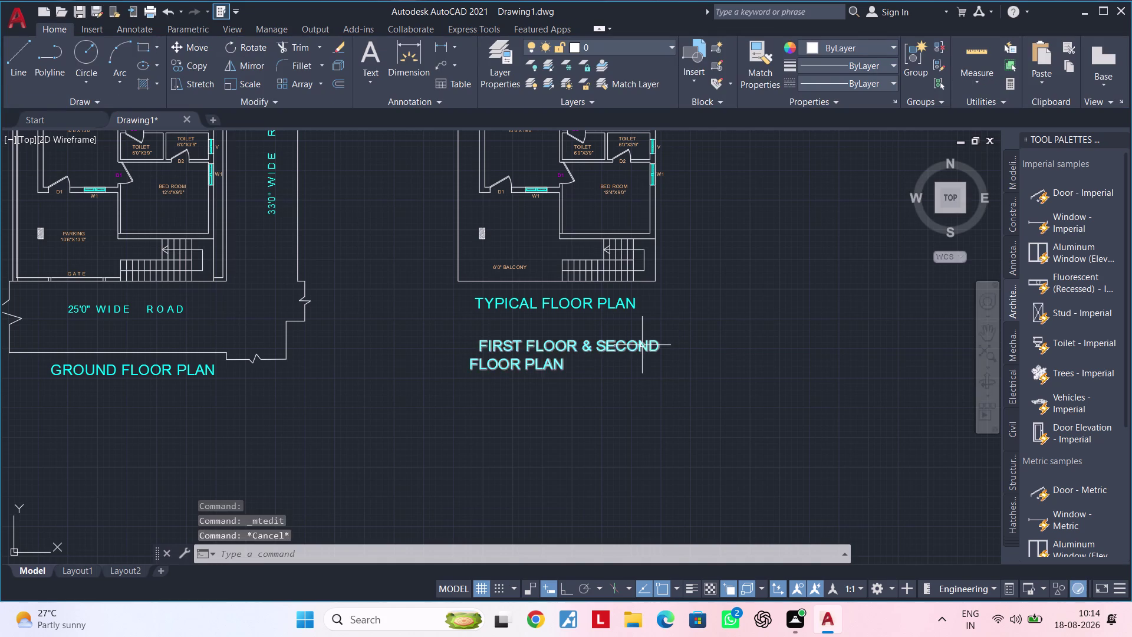
double_click(643, 345)
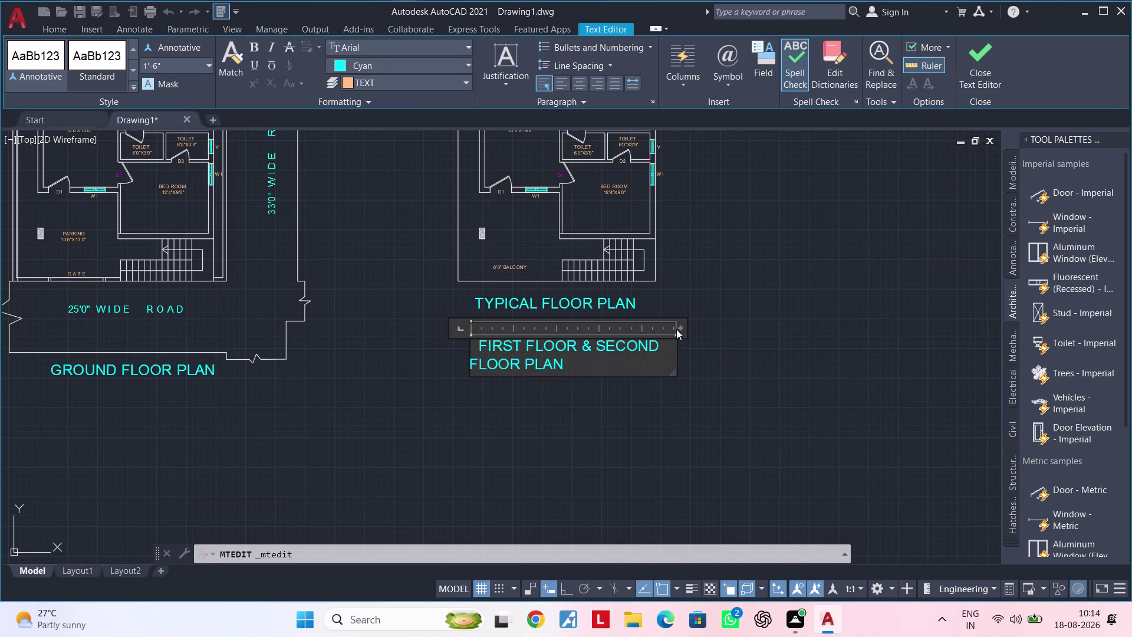
click(681, 326)
drag(680, 326, 697, 326)
click(696, 326)
key(Escape)
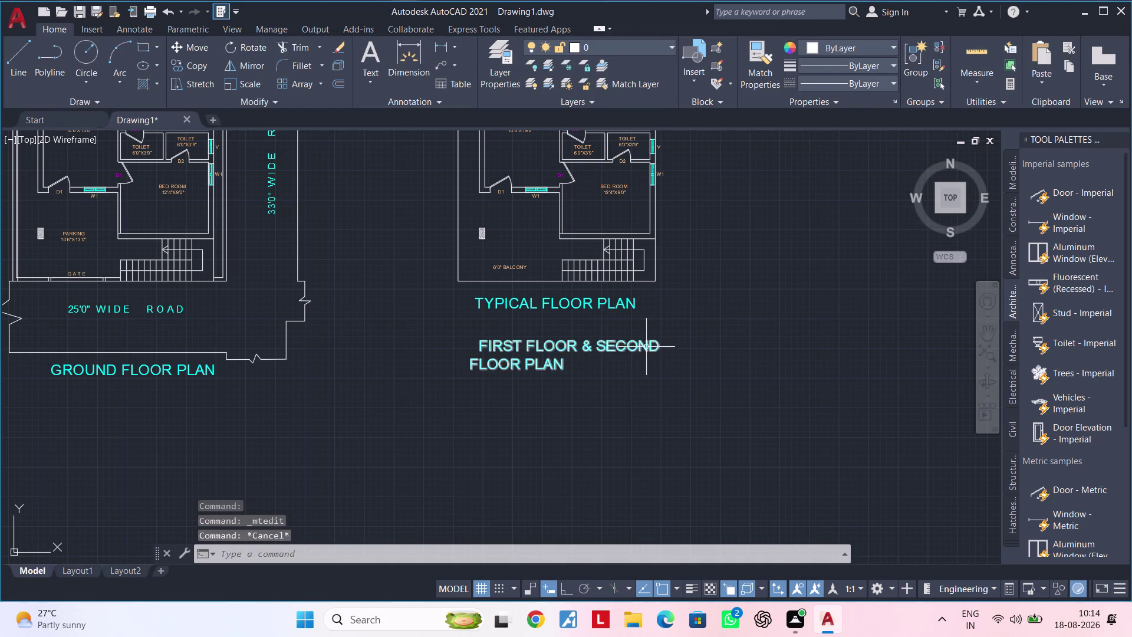
double_click(647, 347)
key(Escape)
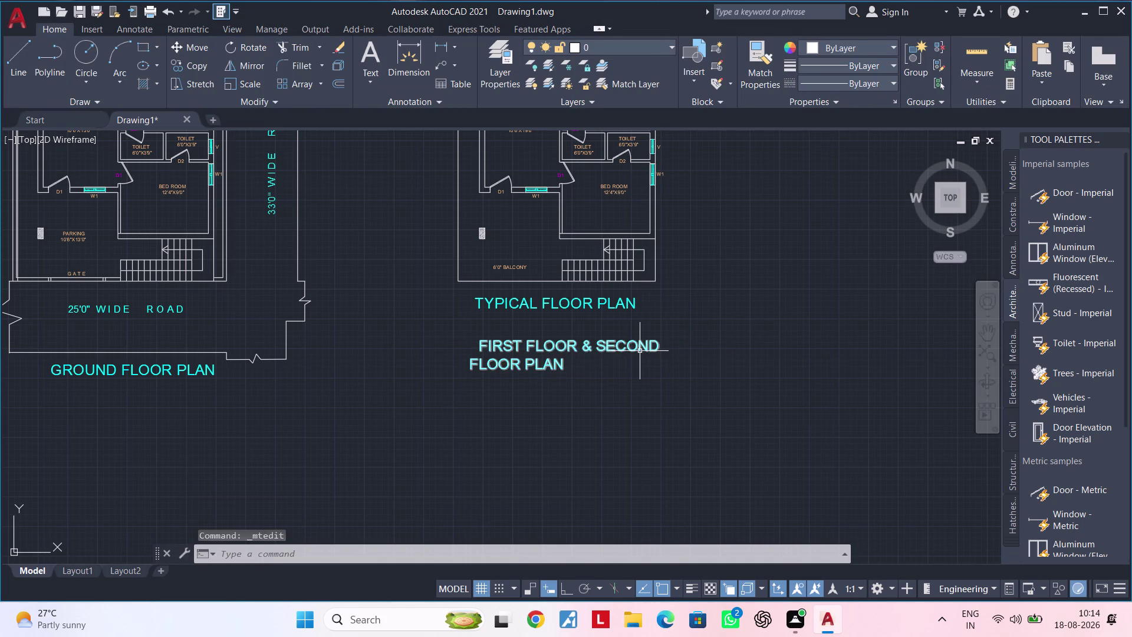
click(640, 350)
key(Escape)
double_click(654, 349)
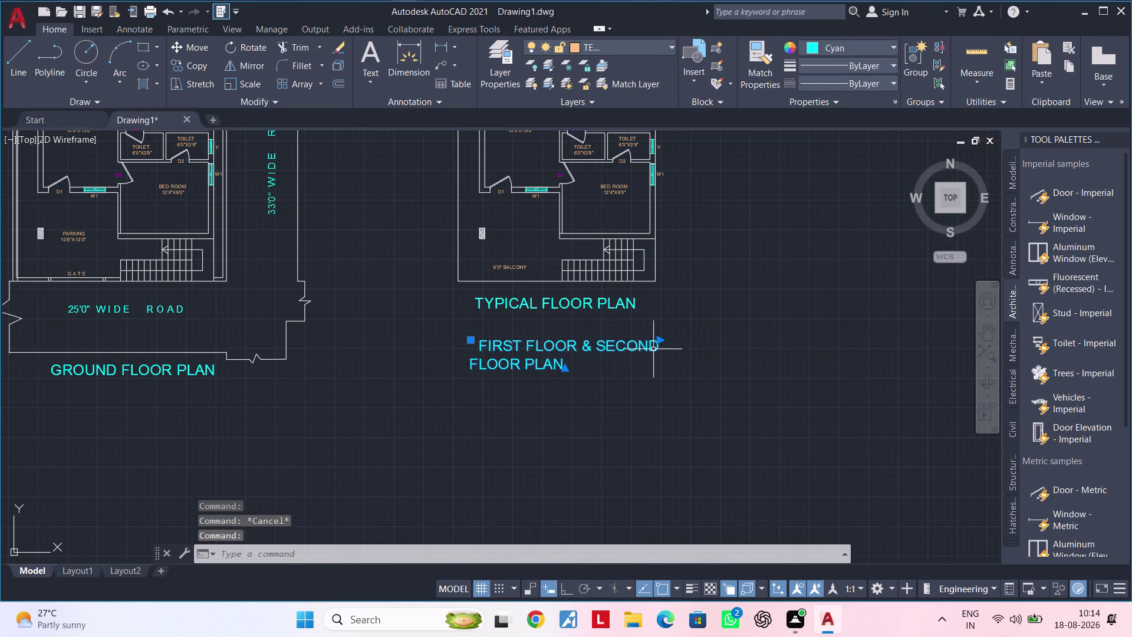
key(Escape)
key(Escape)
Open the label editor, insert spaces in the text, and try dragging the ruler width handle.
double_click(540, 367)
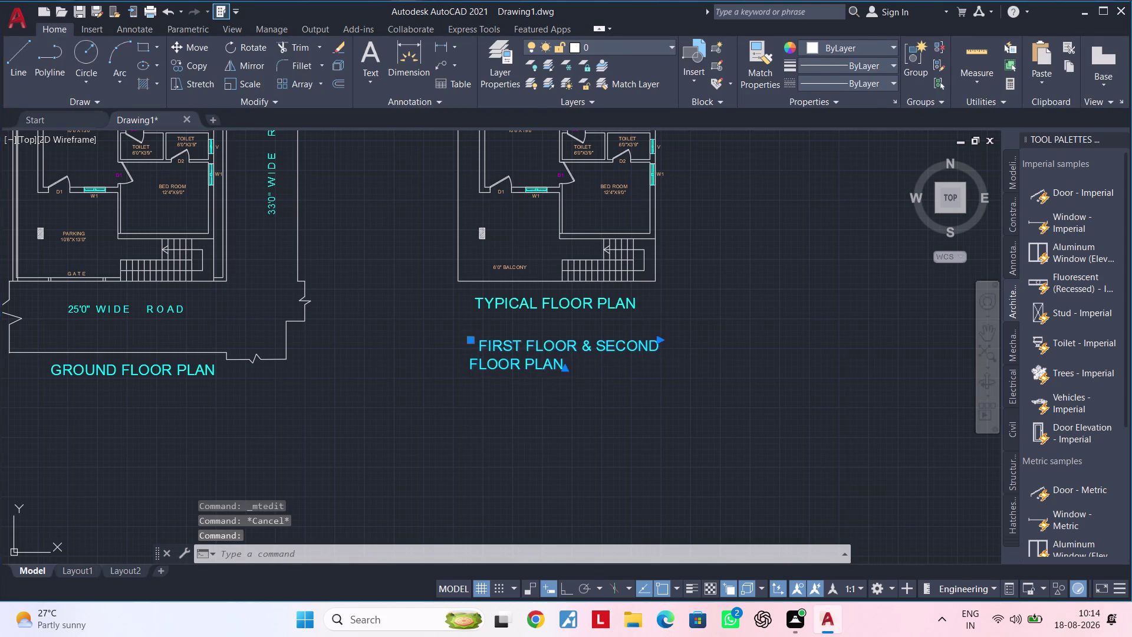
click(470, 366)
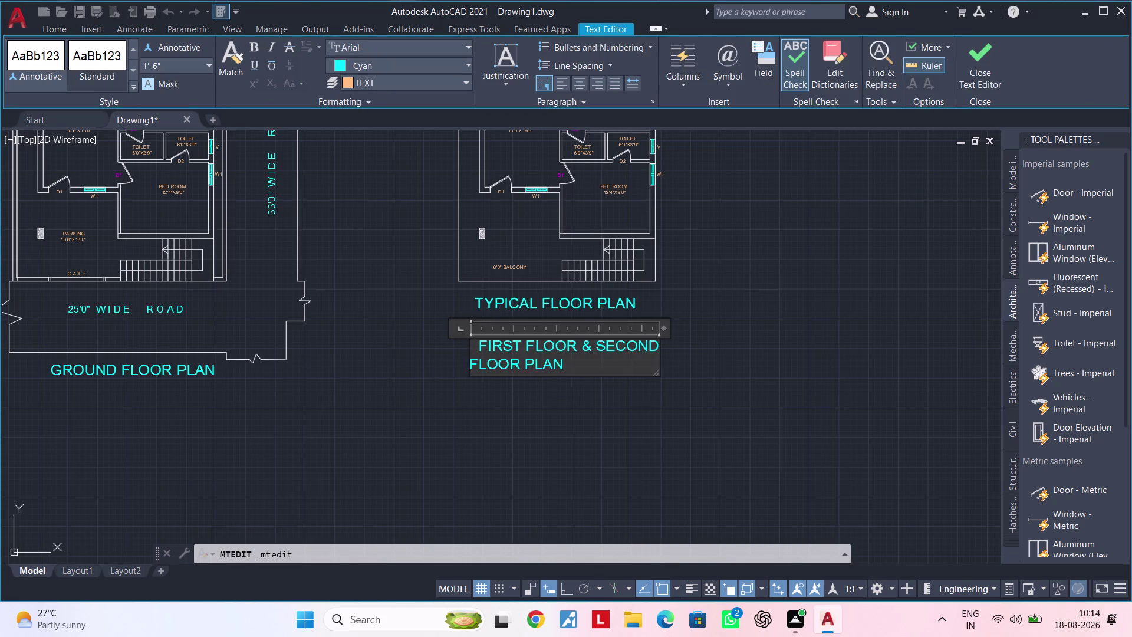
key(space)
key(space)
key(space)
key(space)
key(space)
key(space)
key(space)
key(space)
scroll(up, 3)
key(space)
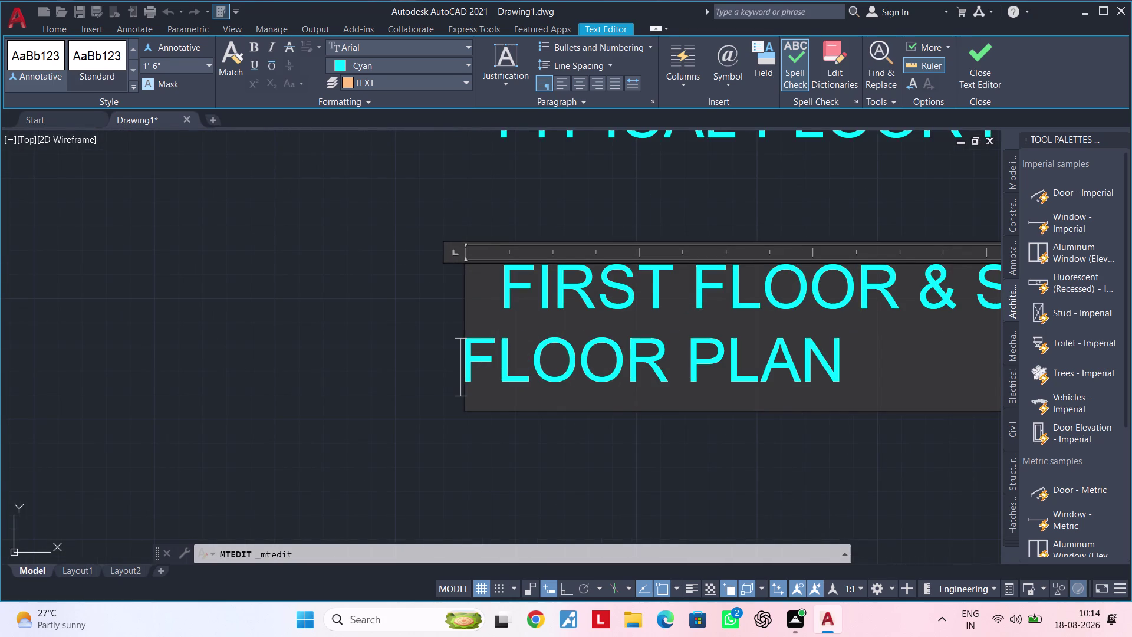
click(475, 326)
scroll(down, 3)
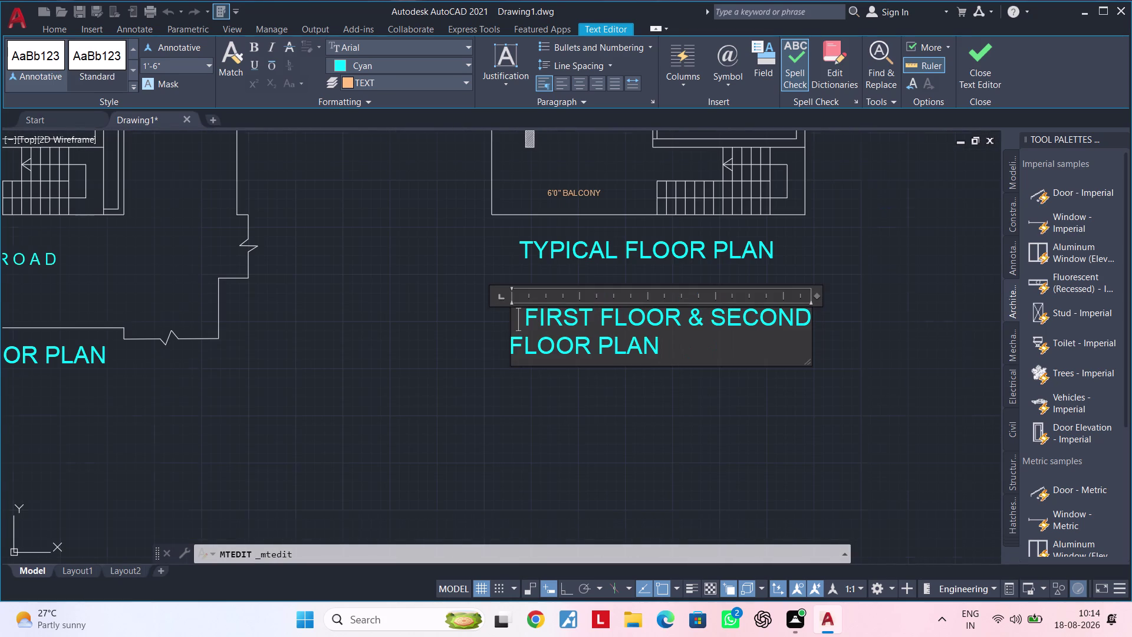
click(819, 297)
drag(820, 297, 851, 290)
drag(851, 290, 852, 290)
click(814, 294)
drag(814, 294, 843, 289)
drag(818, 297, 892, 278)
click(891, 279)
click(806, 322)
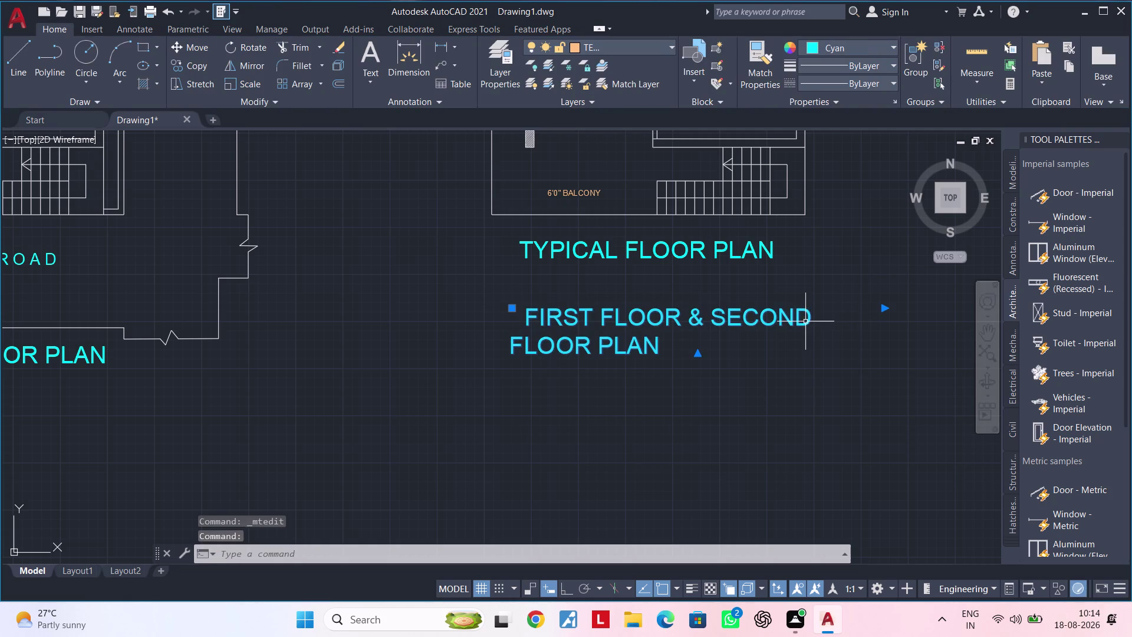
Reopen the label and insert more spaces after its first word.
double_click(807, 321)
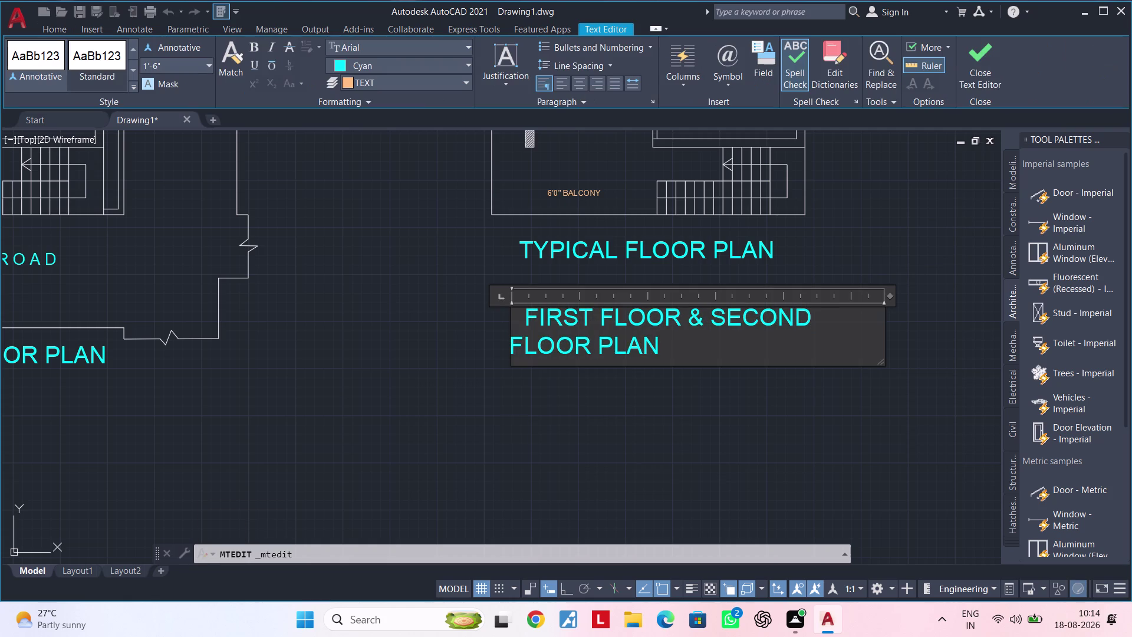
key(Left)
key(Right)
key(Right)
key(Right)
key(Right)
key(Right)
key(Right)
key(Right)
key(space)
key(space)
key(space)
scroll(down, 3)
middle_drag(802, 320, 586, 326)
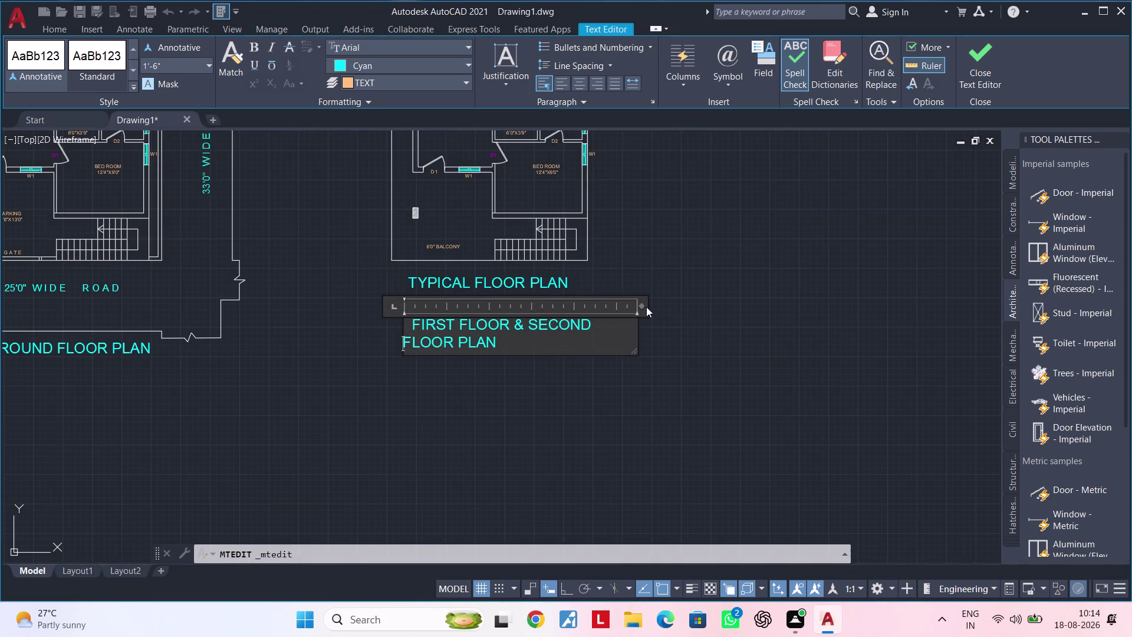
Widen the label's text box and delete the extra spaces so it fits one line.
drag(643, 305, 752, 286)
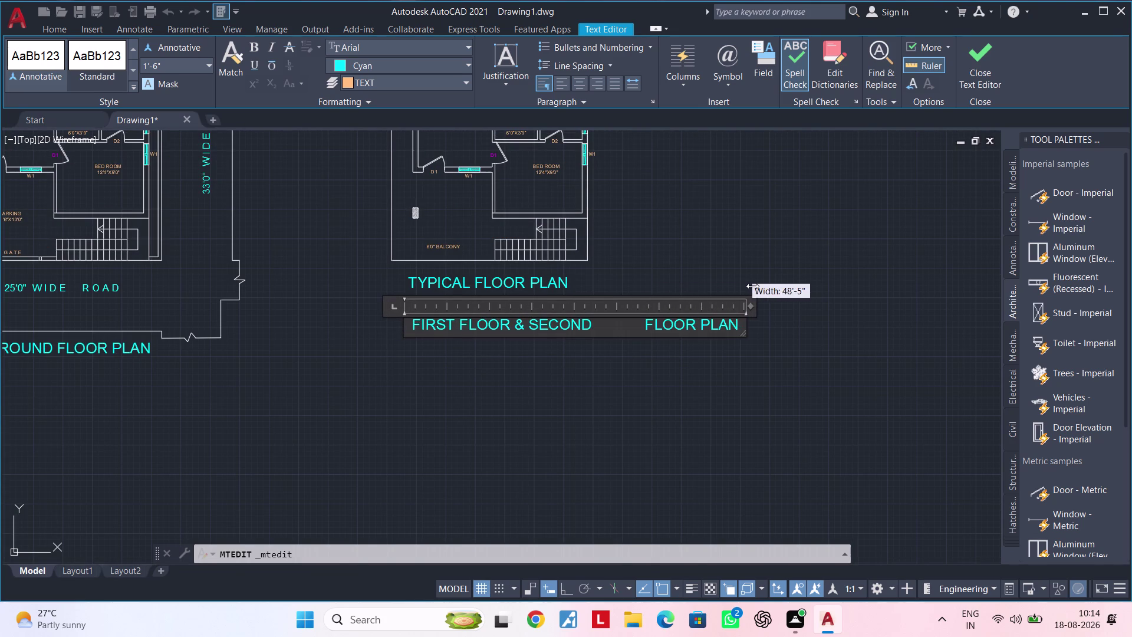
drag(752, 286, 777, 281)
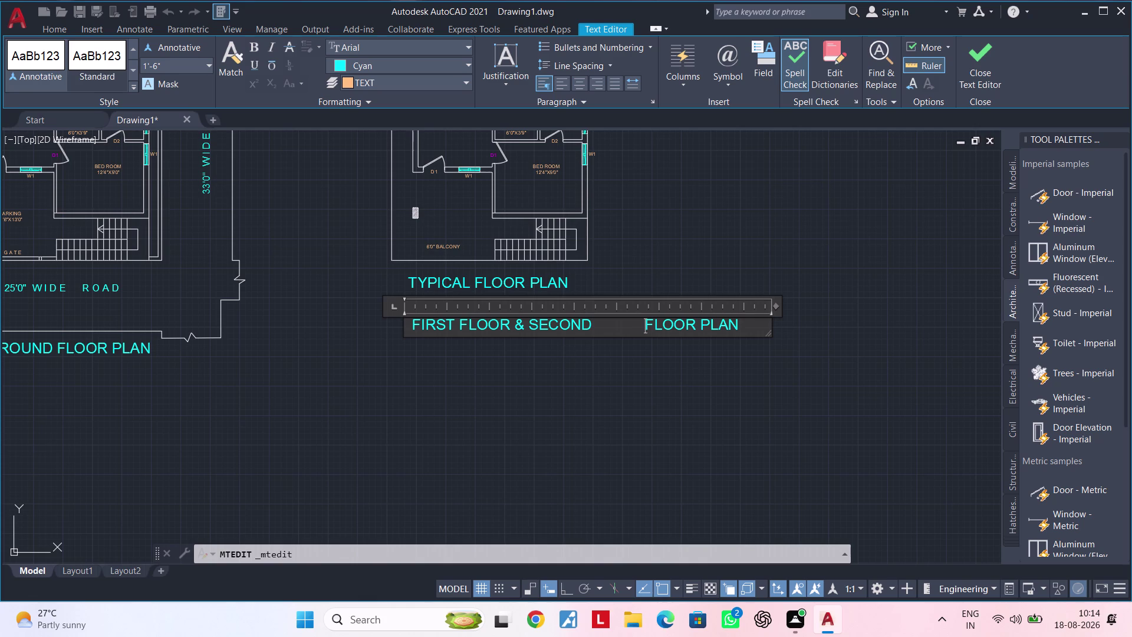
key(space)
key(BackSpace)
key(BackSpace)
key(BackSpace)
key(BackSpace)
key(BackSpace)
key(BackSpace)
key(BackSpace)
key(BackSpace)
key(BackSpace)
key(BackSpace)
key(BackSpace)
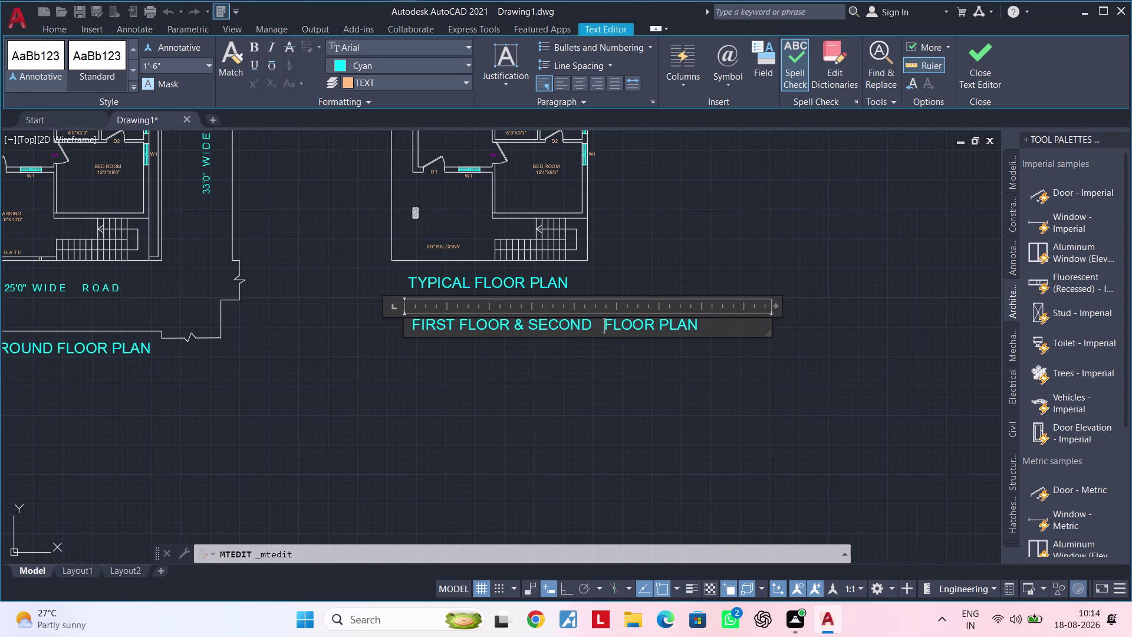
key(BackSpace)
key(BackSpace)
click(666, 385)
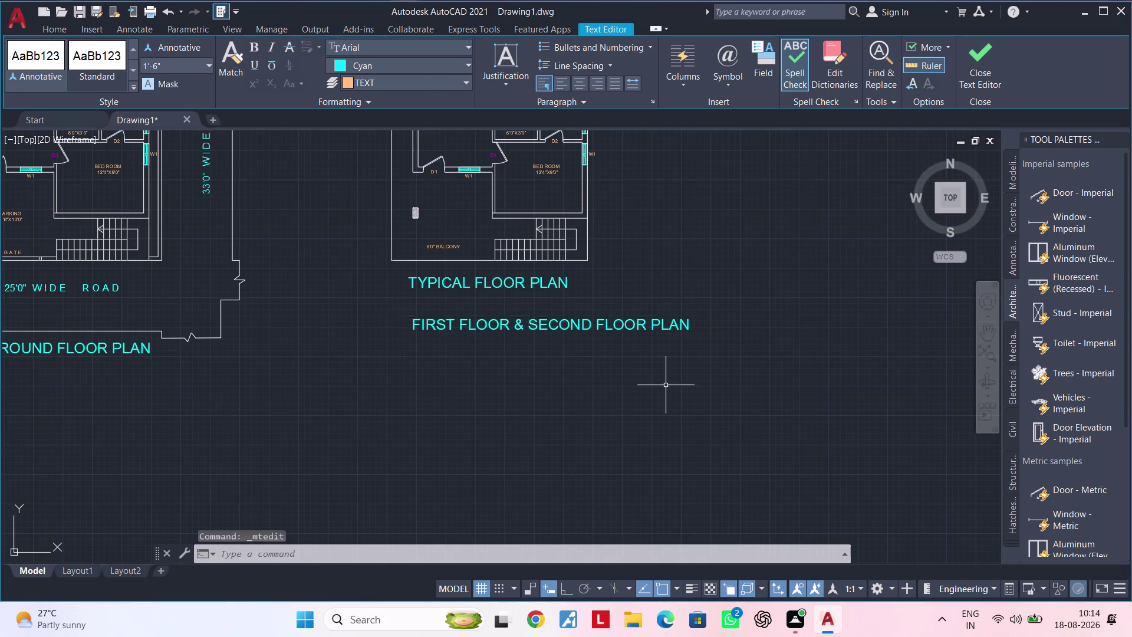
middle_drag(648, 385, 765, 376)
key(Escape)
click(739, 320)
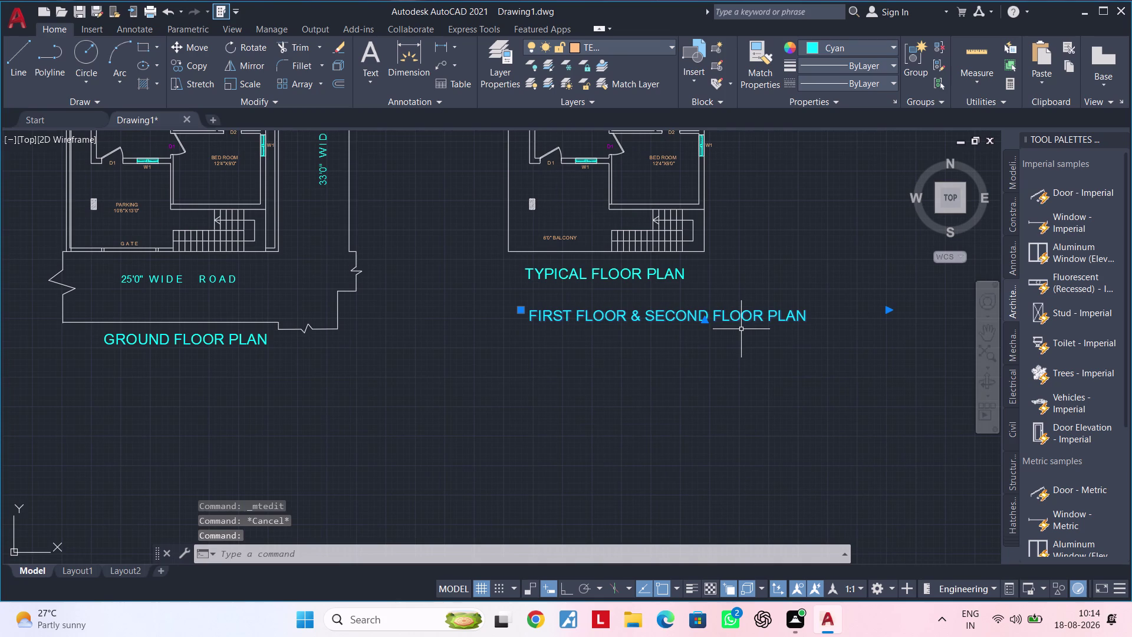
Move the FIRST FLOOR & SECOND FLOOR PLAN label under TYPICAL FLOOR PLAN.
key(m)
key(space)
click(735, 316)
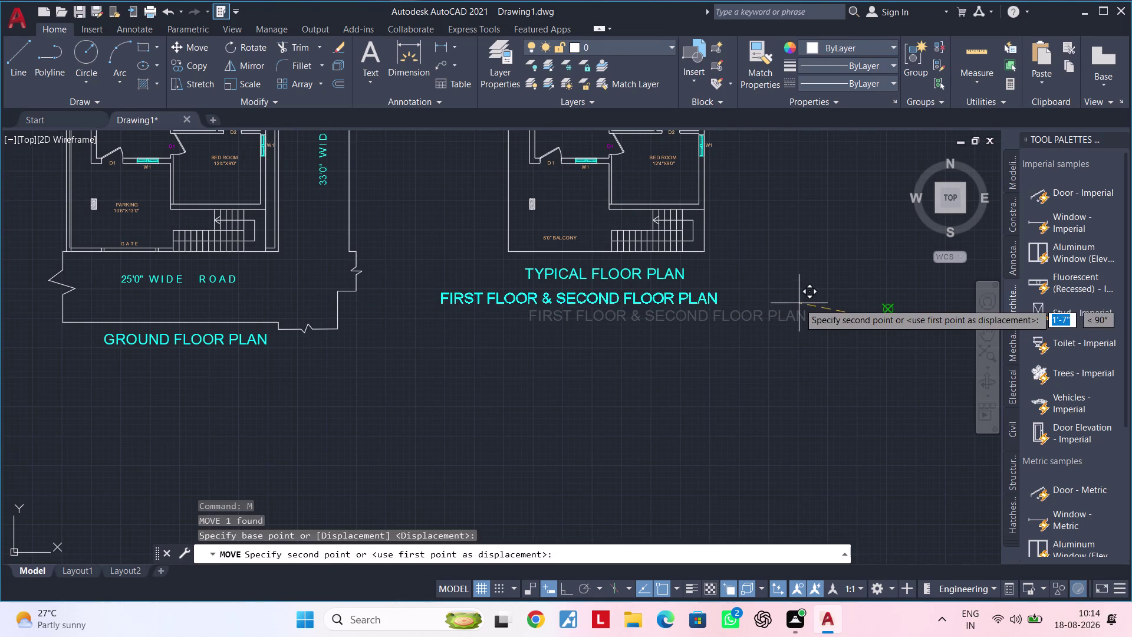
click(819, 308)
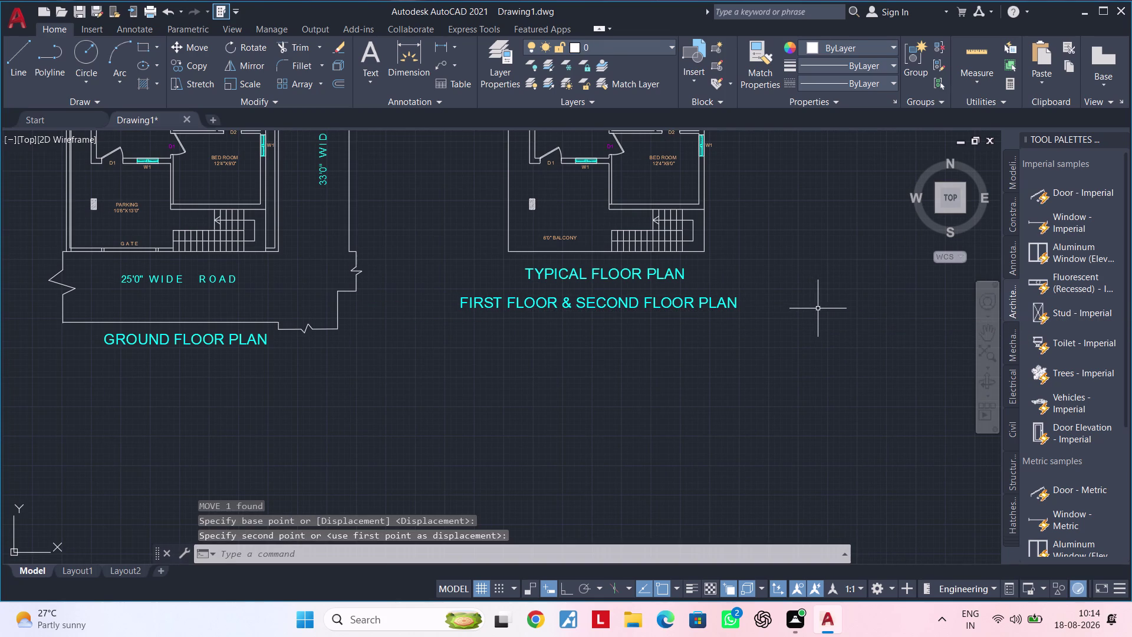
middle_drag(771, 331, 827, 335)
Start a line near the two plan labels while zooming and panning around them.
key(Escape)
key(Escape)
text(L)
key(space)
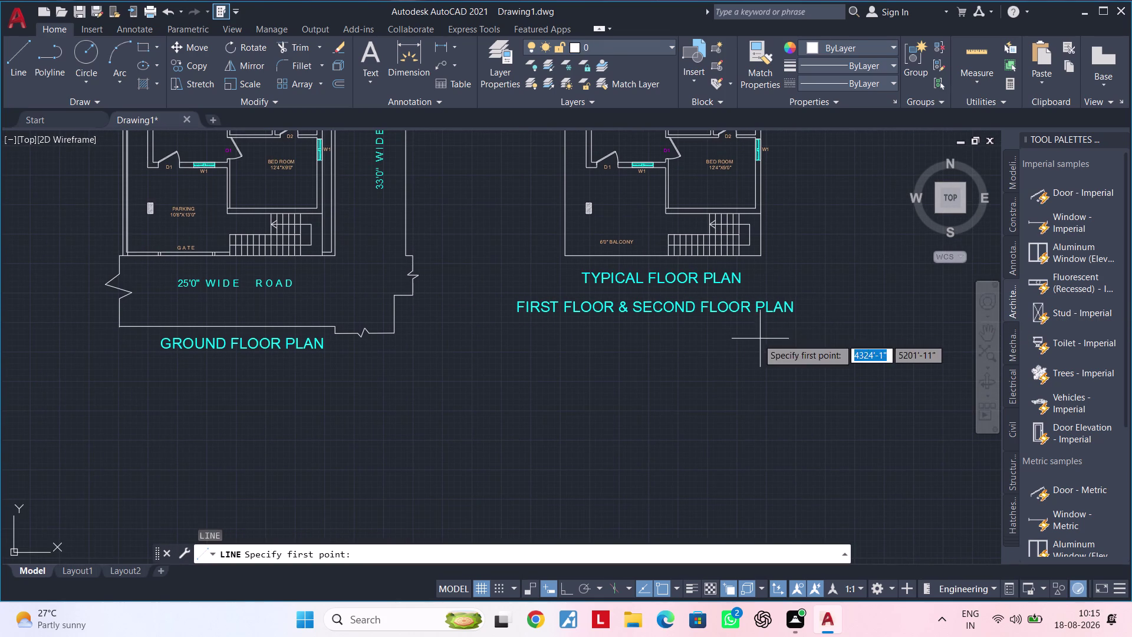
scroll(up, 3)
scroll(up, 3)
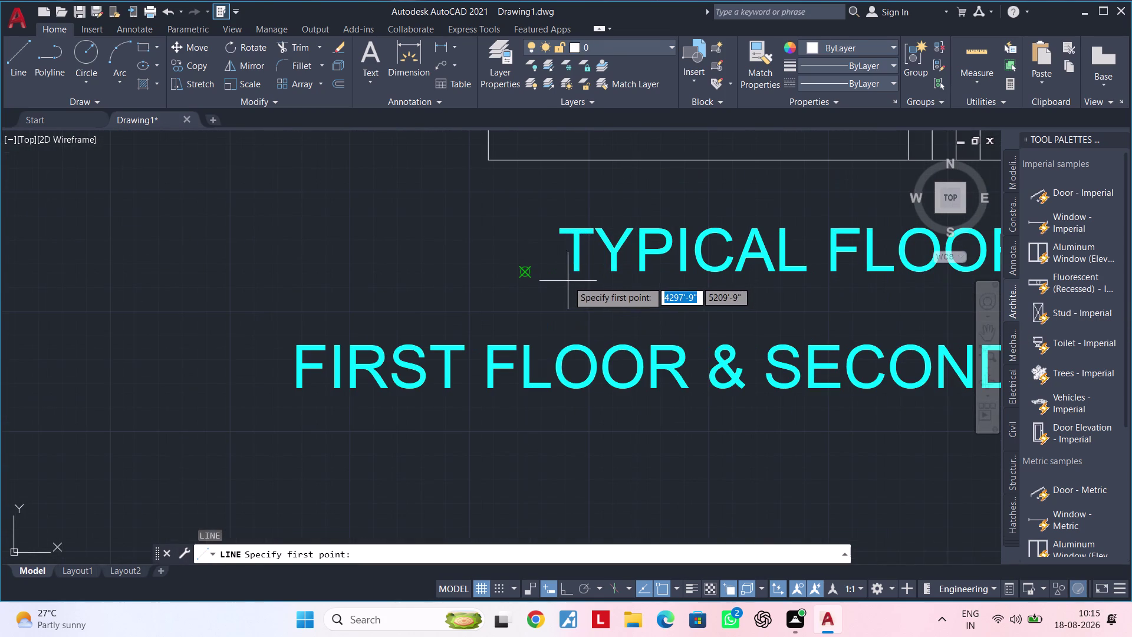
click(567, 281)
key(Escape)
key(space)
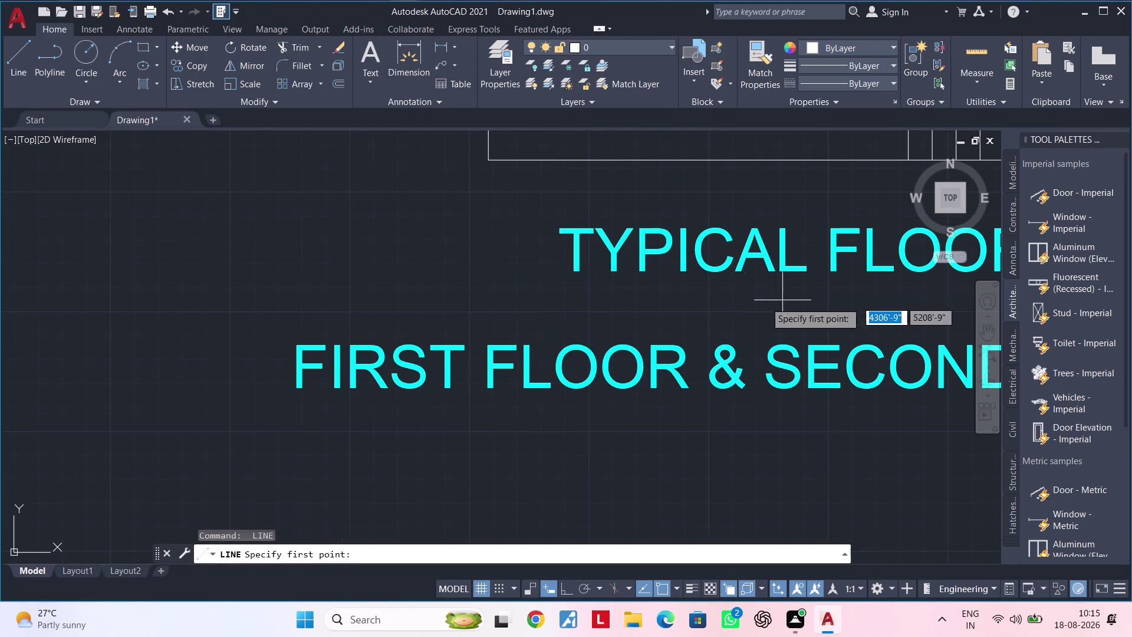
click(549, 297)
scroll(down, 3)
middle_drag(831, 298, 576, 300)
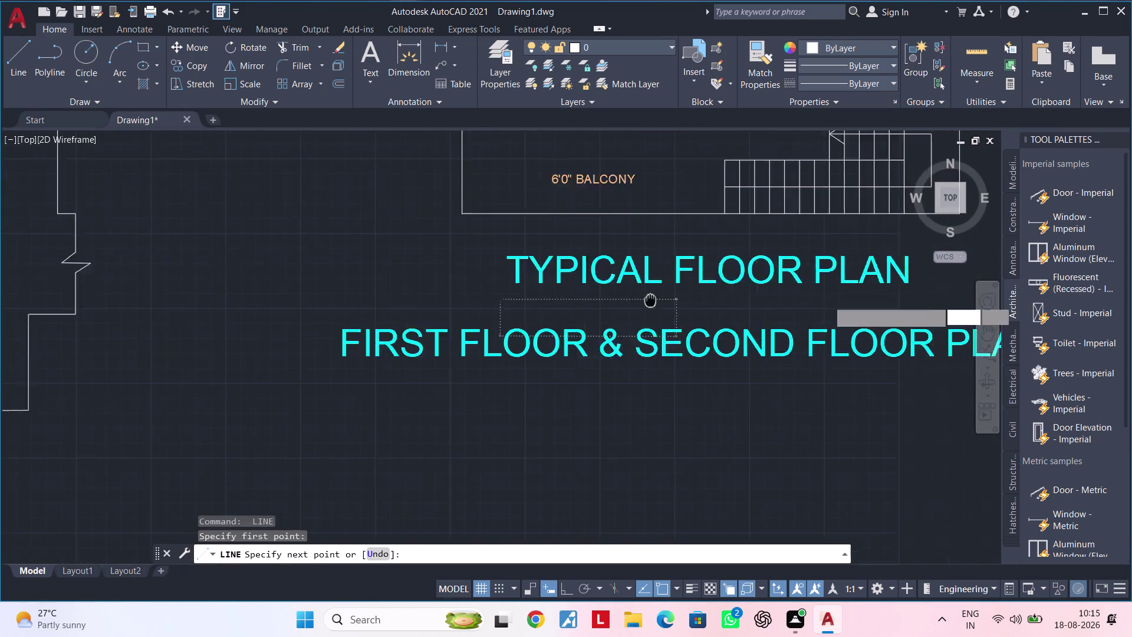
middle_drag(576, 301, 480, 302)
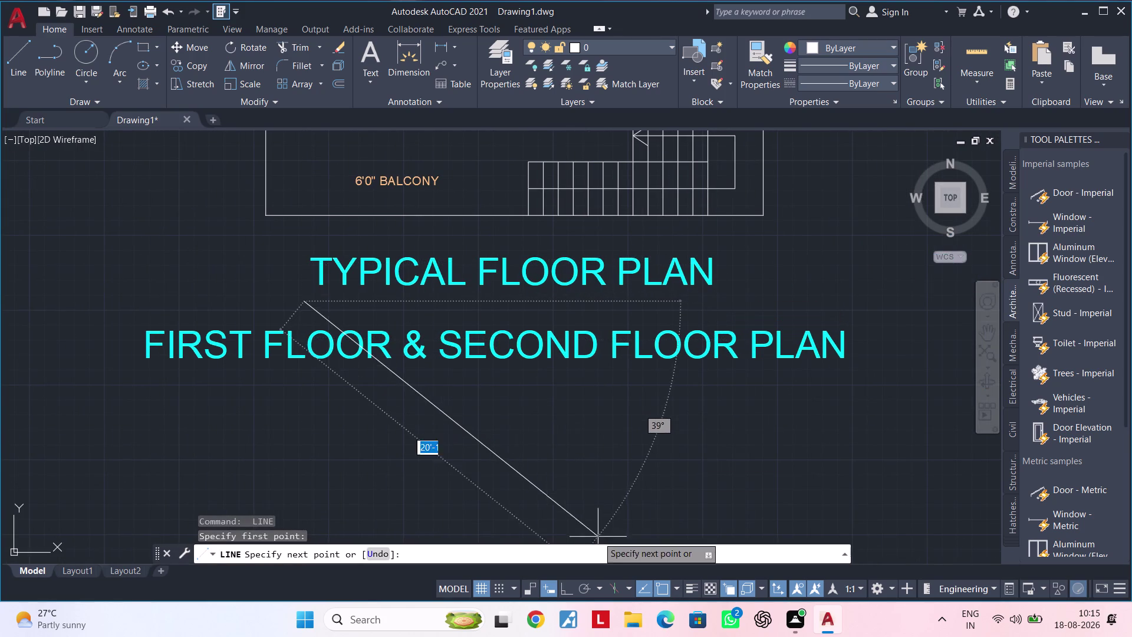
click(564, 590)
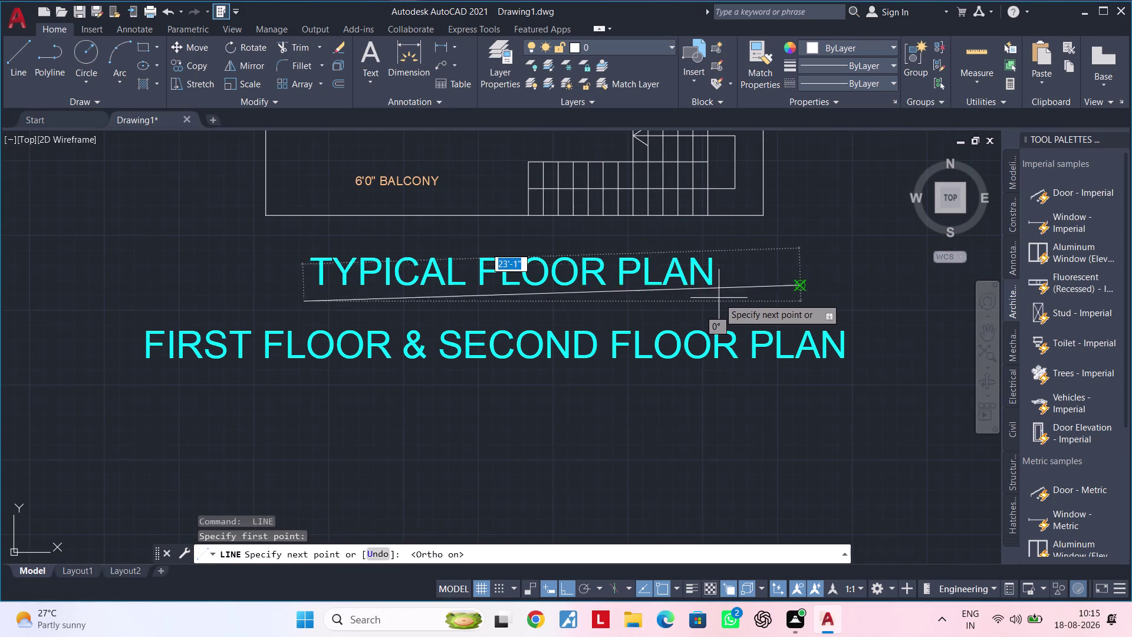
key(Escape)
scroll(down, 3)
middle_drag(722, 364, 692, 415)
Abandon the line, clear pending commands, and pan to the upper floor plan.
key(Escape)
key(Escape)
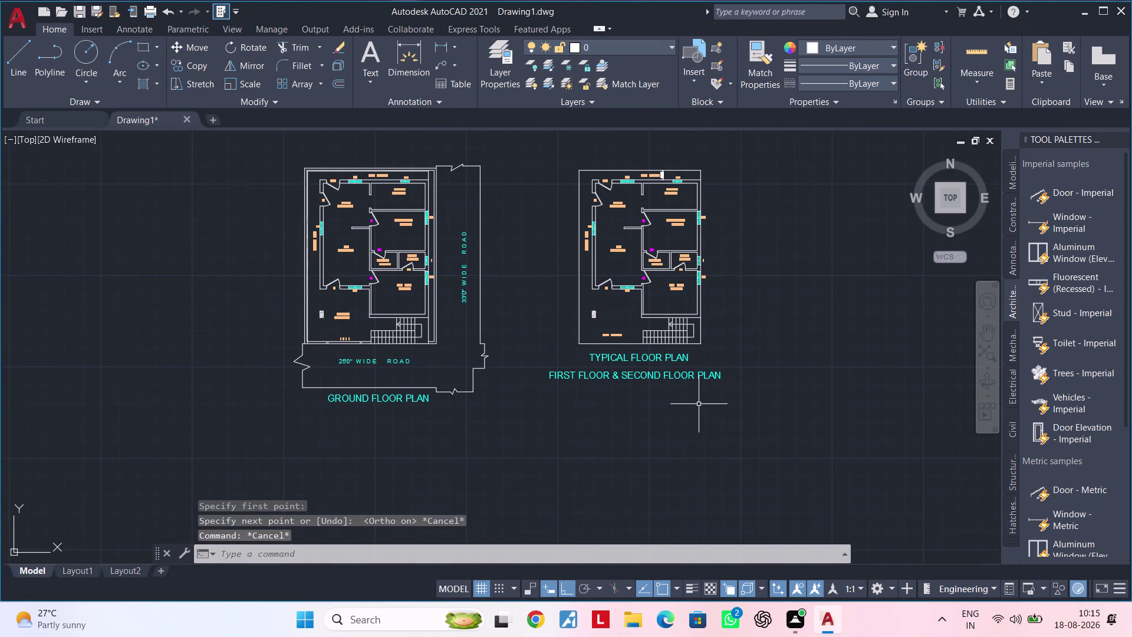
key(Escape)
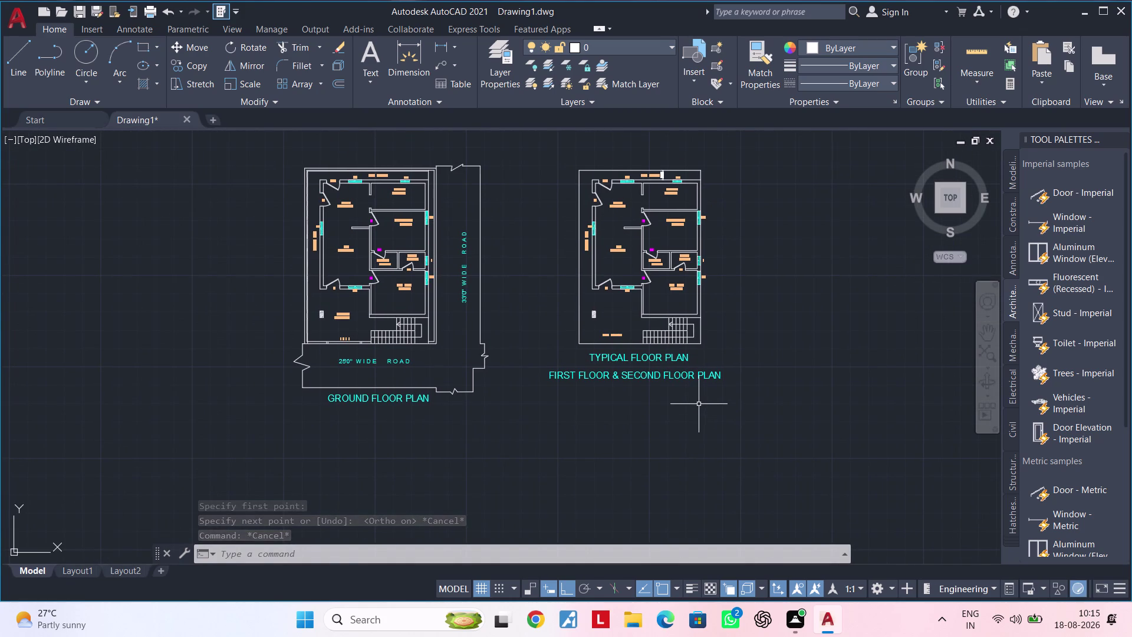
key(Escape)
key(Escape)
key(Escape)
key(Escape)
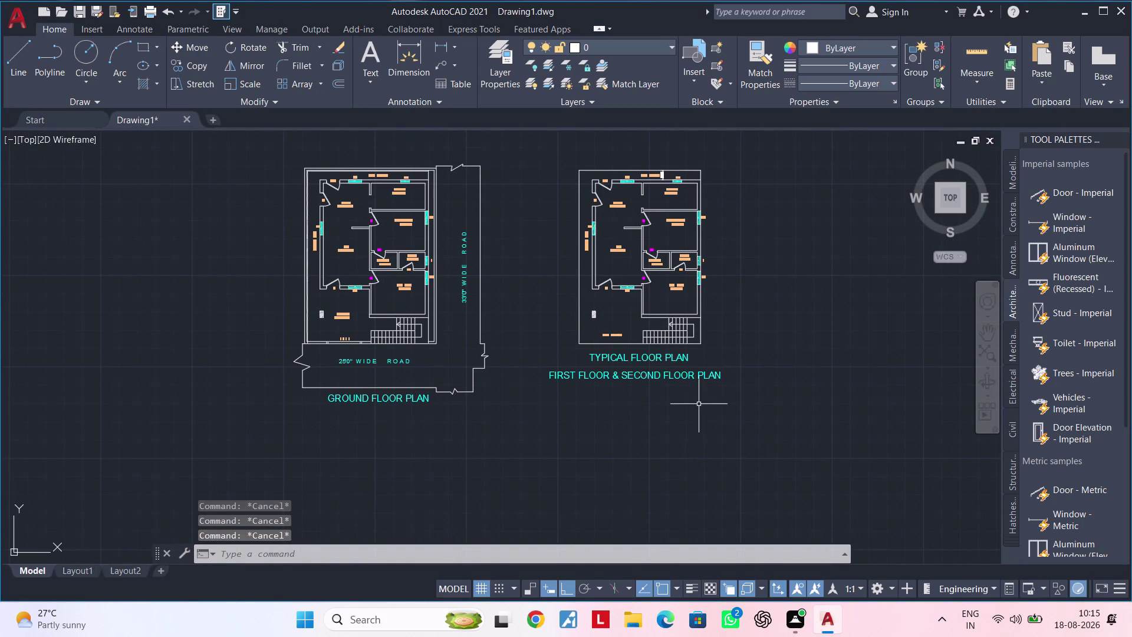
key(Escape)
key(Escape)
scroll(up, 3)
middle_drag(380, 220, 607, 278)
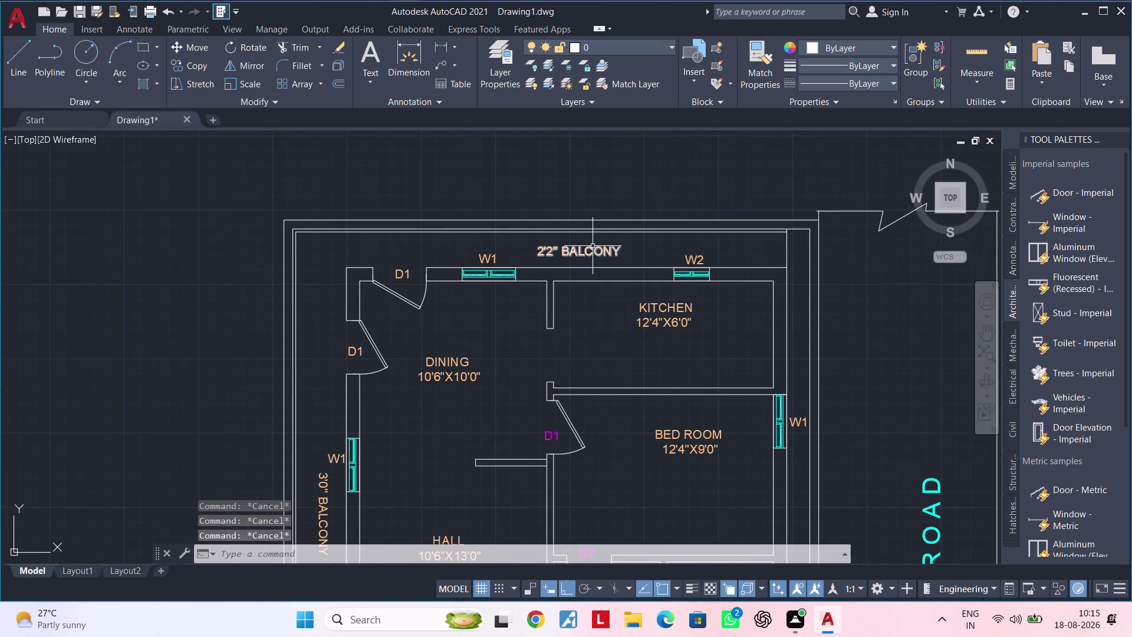
Begin a linear dimension from the outer wall edge down to the balcony wall.
scroll(up, 3)
middle_drag(593, 246, 667, 268)
key(Escape)
key(Escape)
click(440, 44)
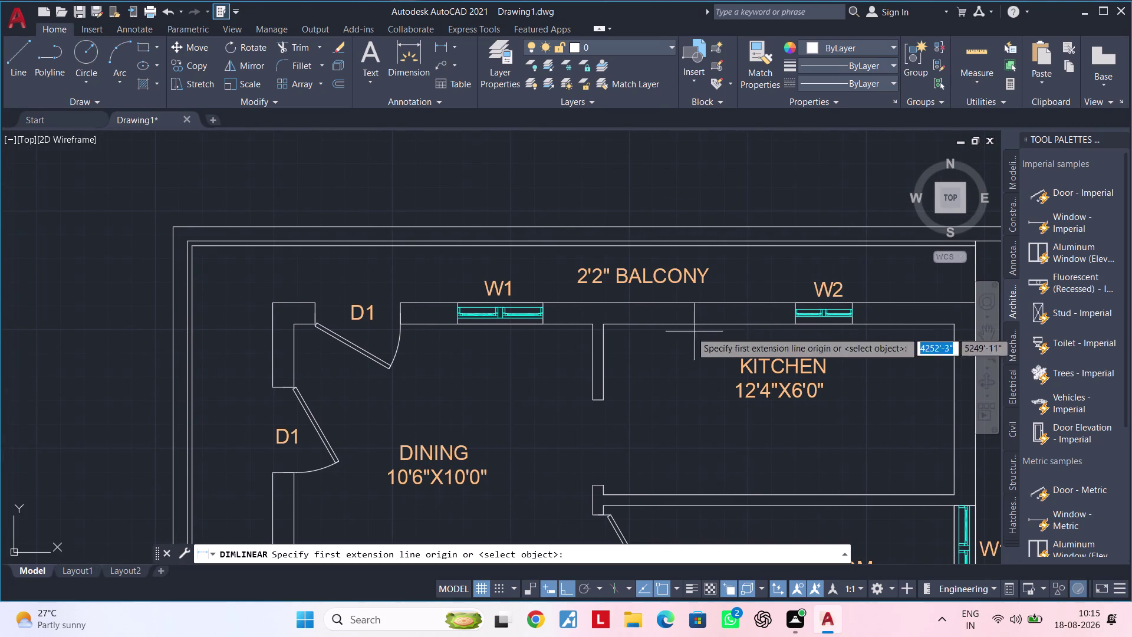
scroll(up, 3)
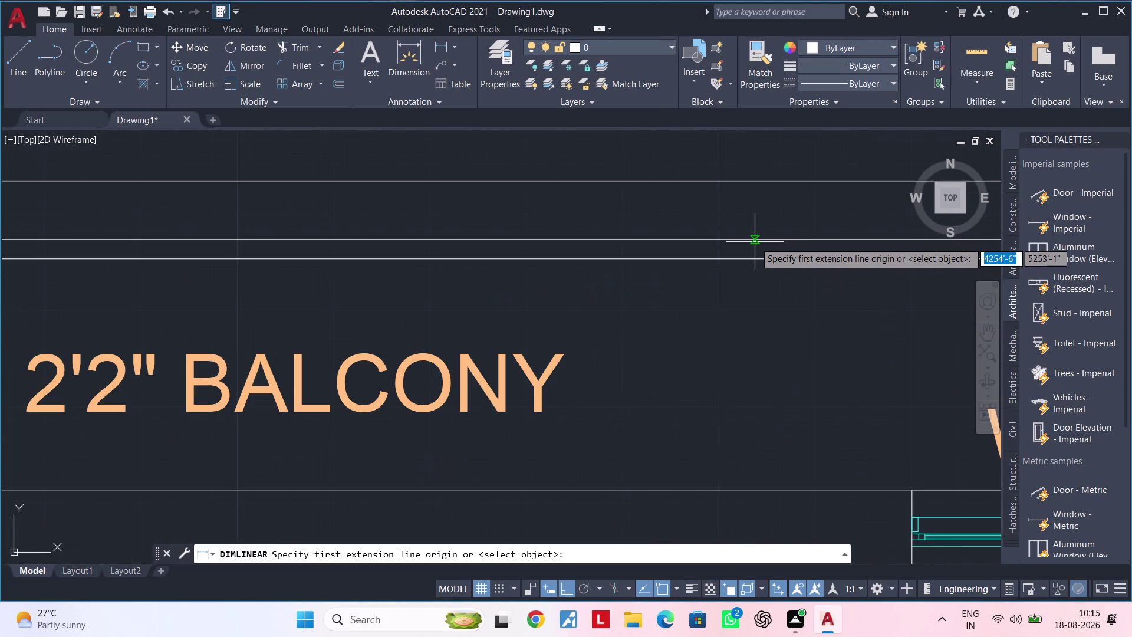
click(755, 242)
scroll(down, 3)
middle_drag(771, 351, 770, 225)
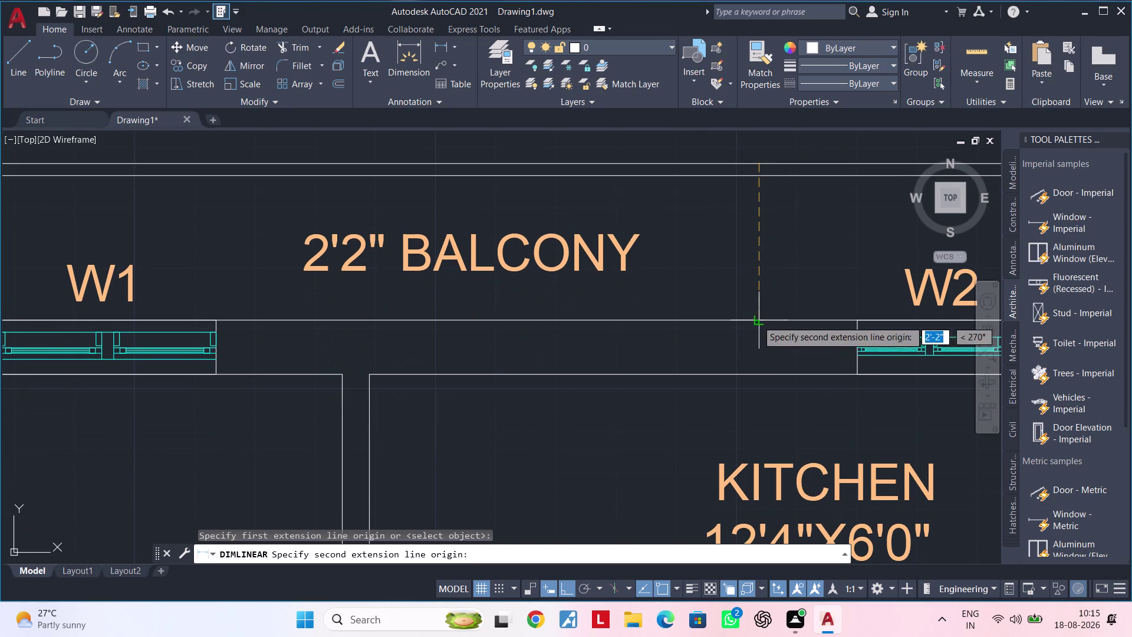
click(757, 321)
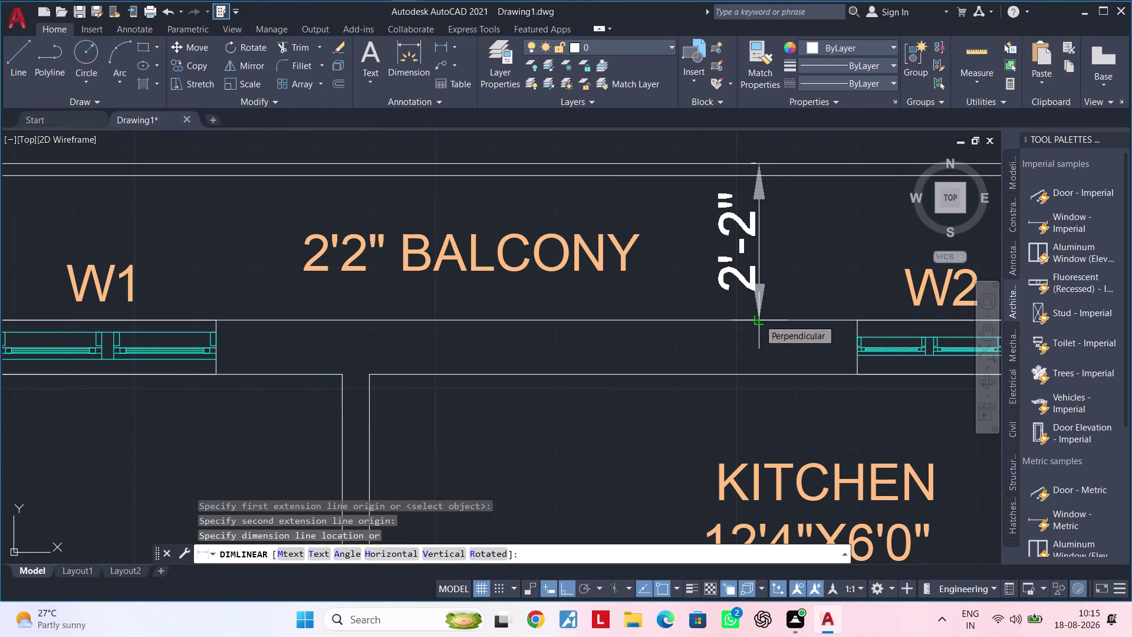
Redo and place the 2'-8" balcony setback dimension from the outermost boundary line.
key(Escape)
key(space)
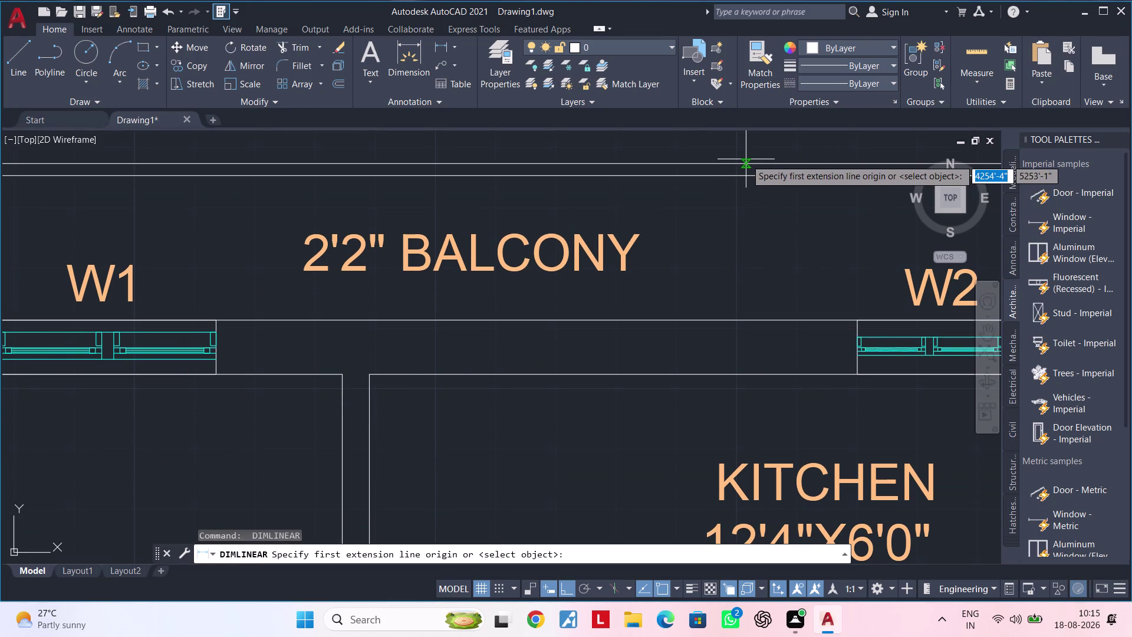
click(746, 163)
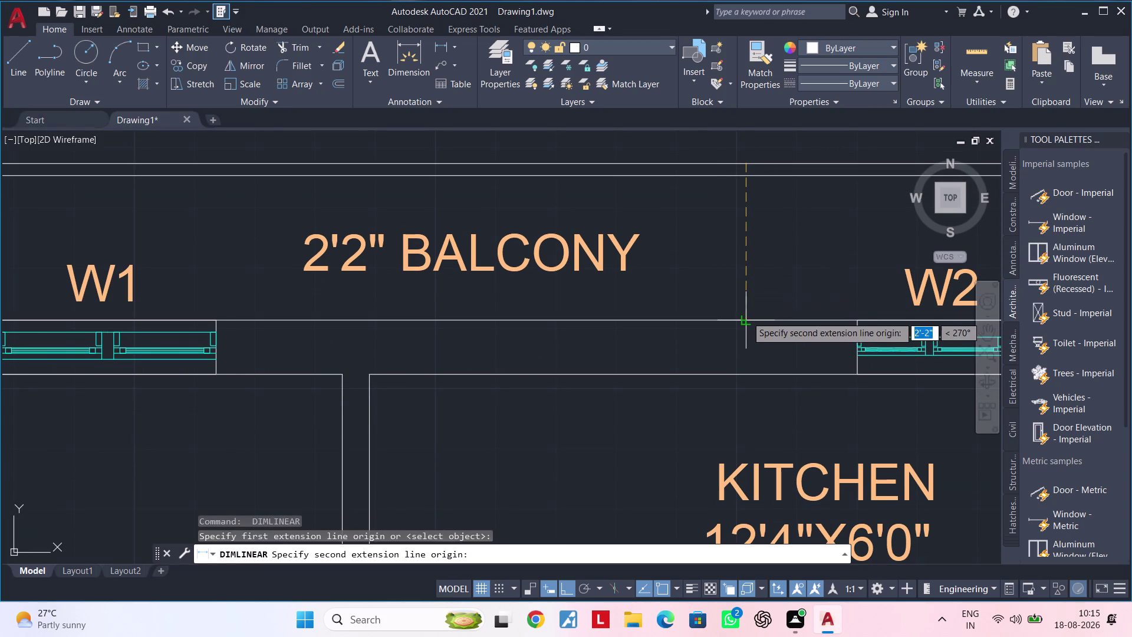
click(746, 316)
scroll(down, 3)
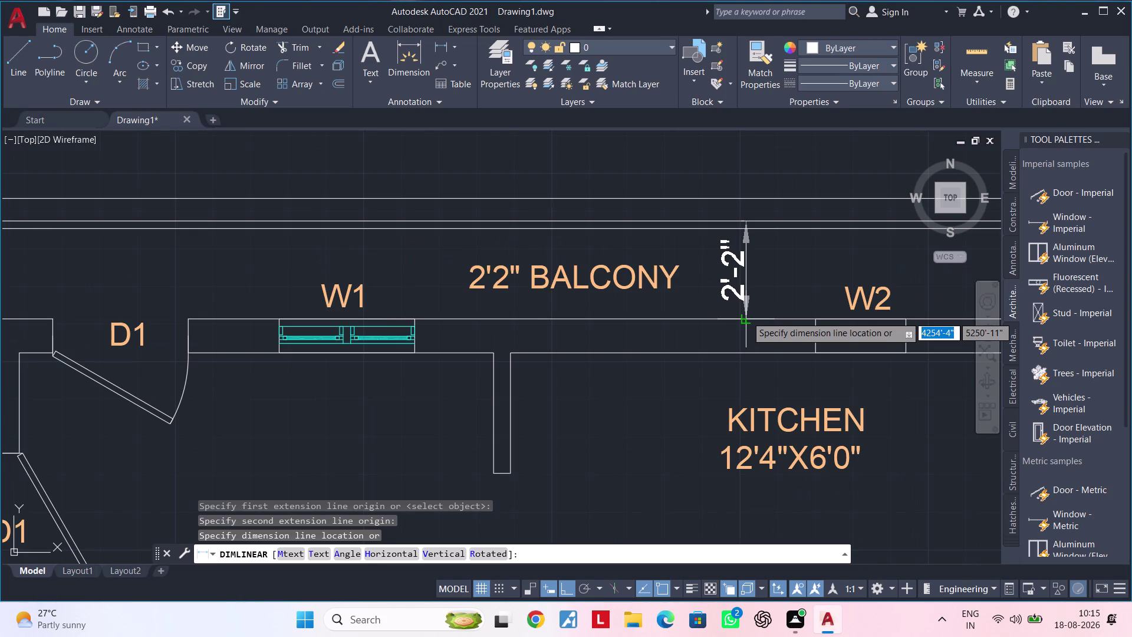
scroll(down, 3)
key(Escape)
key(space)
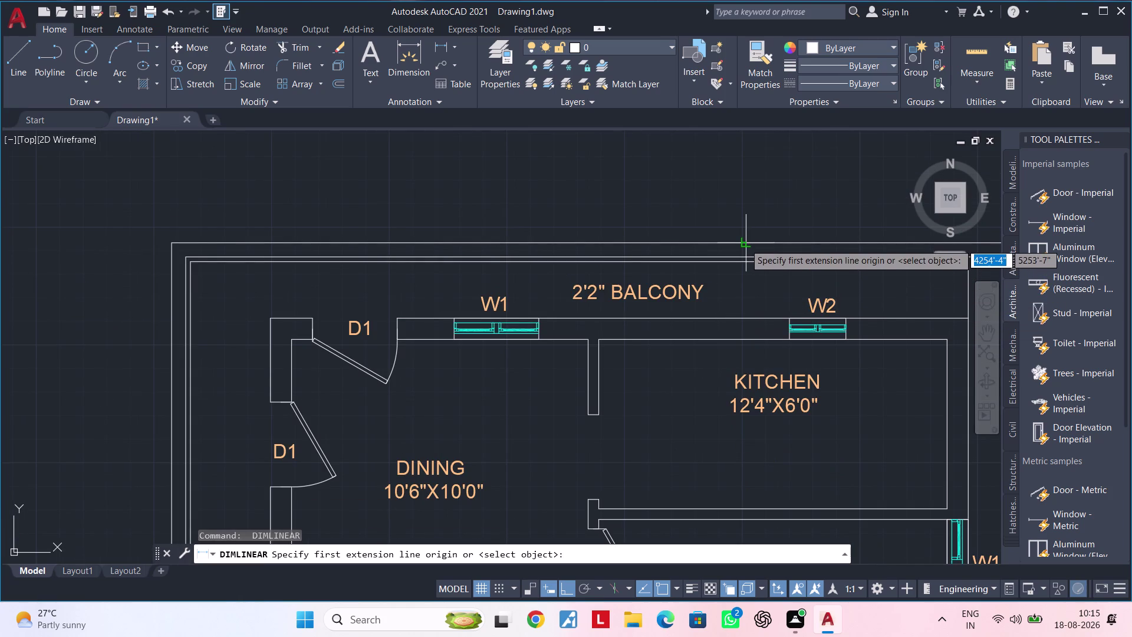
click(745, 244)
click(747, 318)
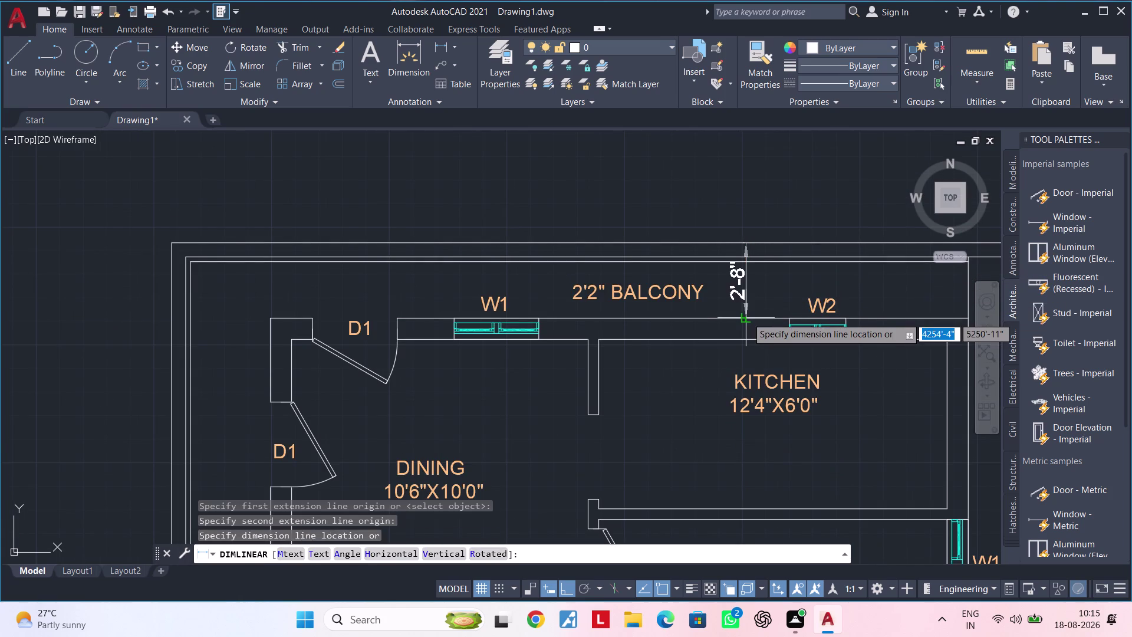
scroll(up, 3)
click(760, 317)
Dimension the 1'-10" right-hand setback from boundary line to the building's right wall.
scroll(down, 3)
middle_drag(787, 310, 542, 284)
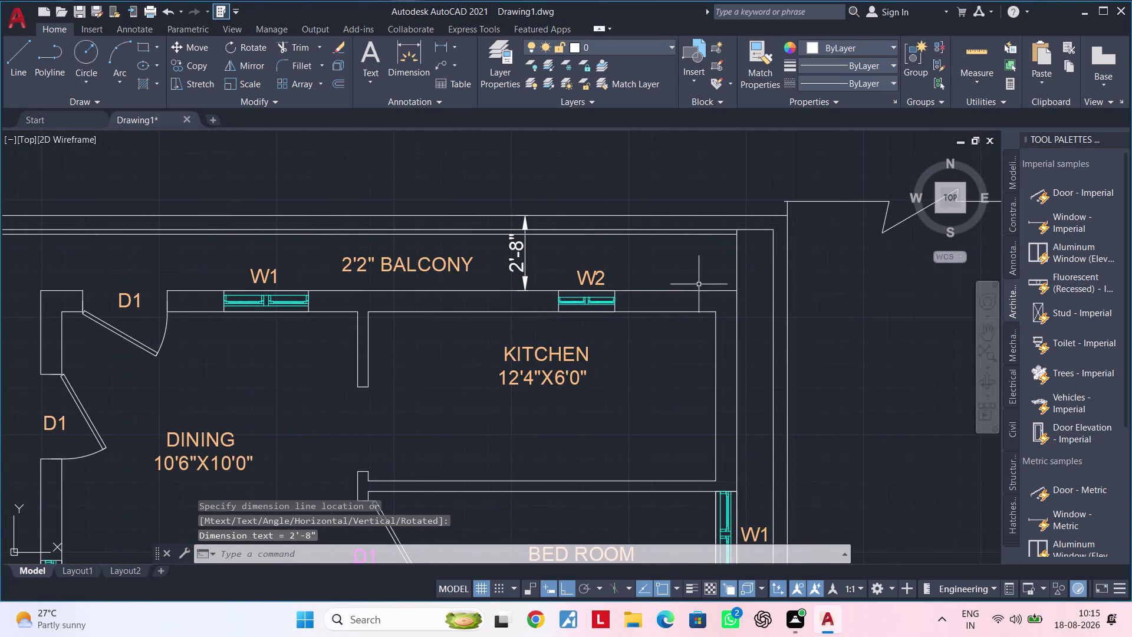
middle_drag(730, 279, 643, 271)
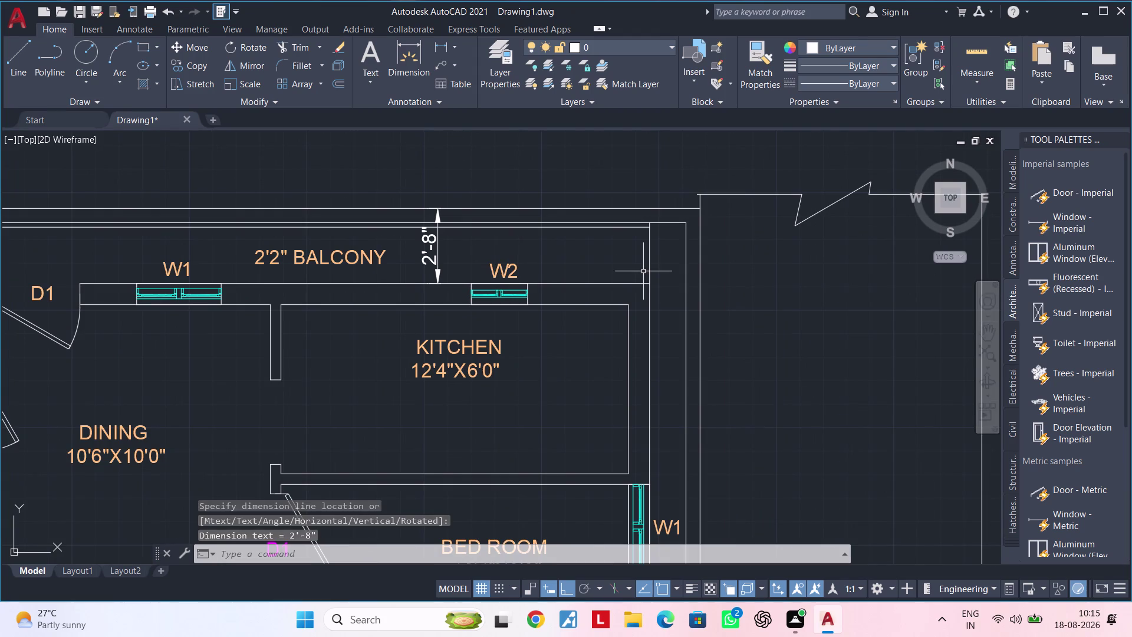
key(space)
scroll(up, 3)
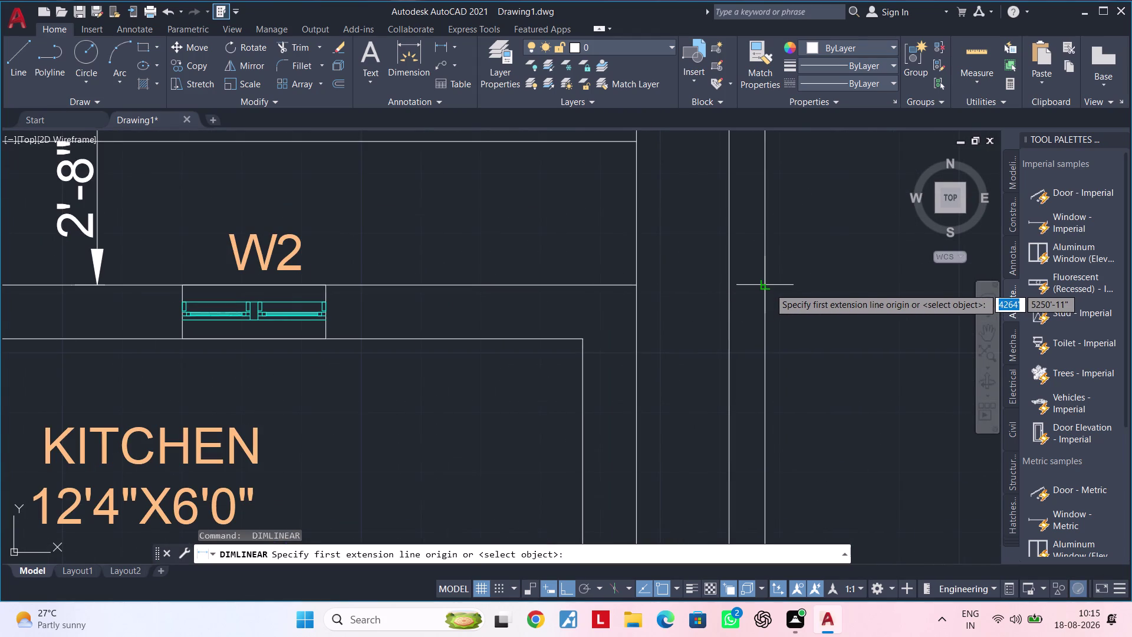
click(770, 288)
click(639, 285)
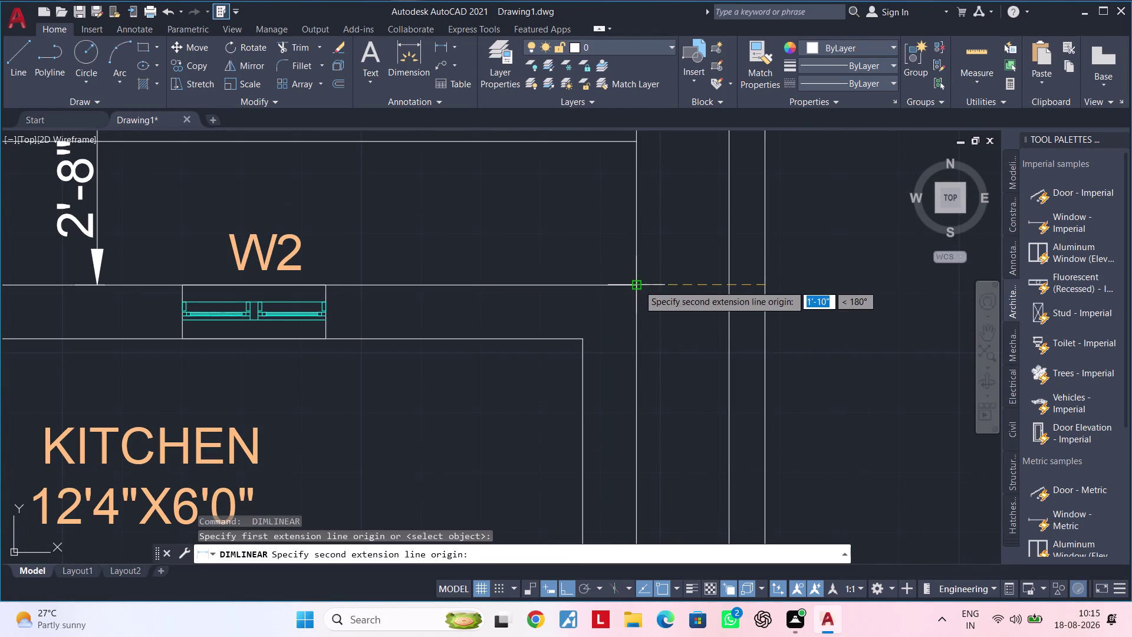
click(659, 339)
scroll(down, 3)
middle_drag(669, 346, 716, 289)
scroll(up, 3)
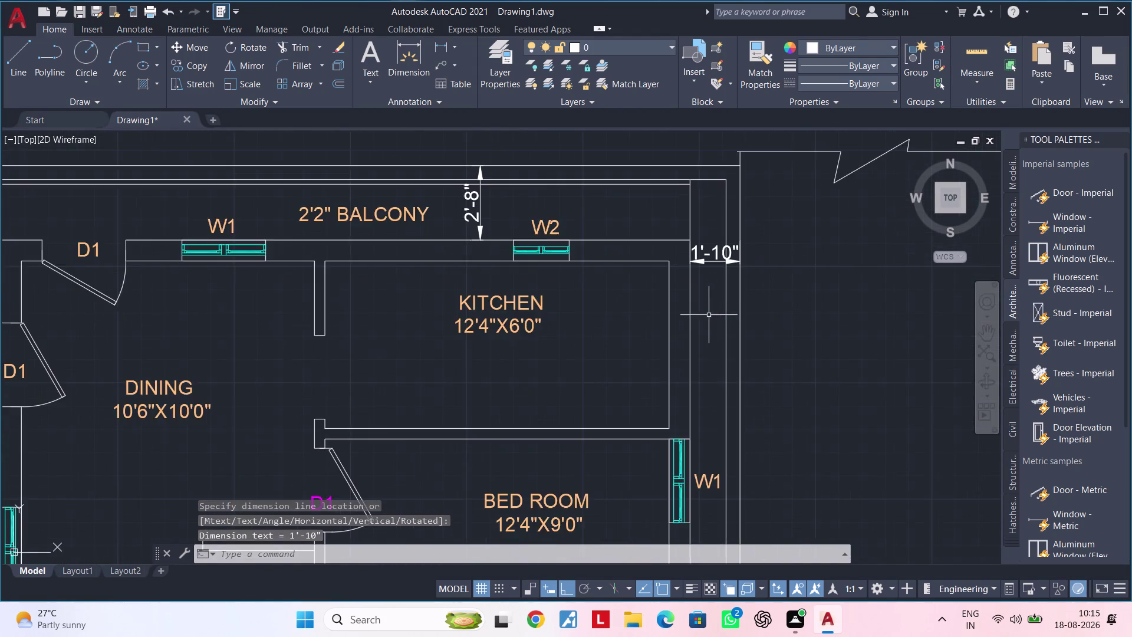
middle_drag(708, 316, 816, 311)
middle_drag(715, 338, 729, 344)
middle_drag(640, 349, 764, 339)
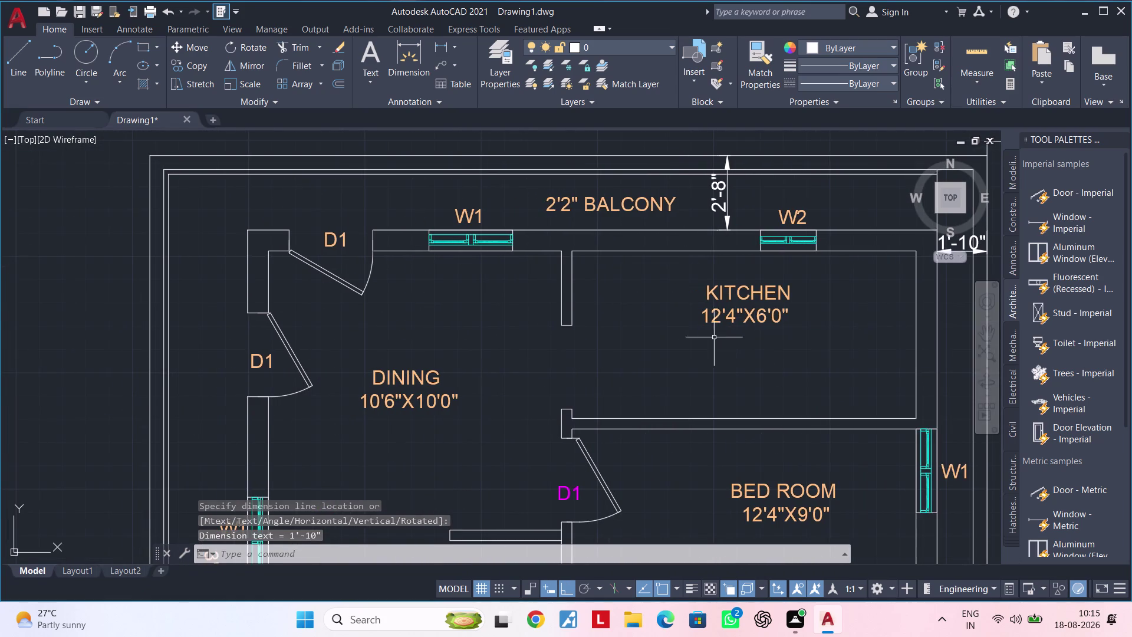
Dimension the 3'-6" left setback from the boundary line to the dining wall corner.
key(space)
scroll(down, 3)
middle_drag(644, 338, 800, 333)
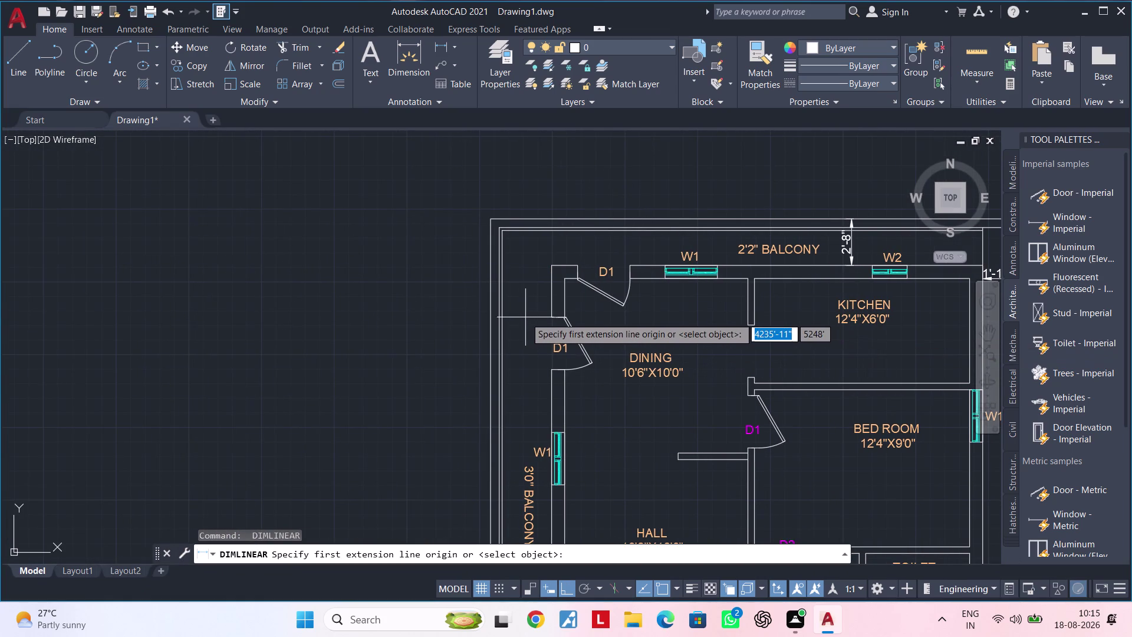
scroll(up, 3)
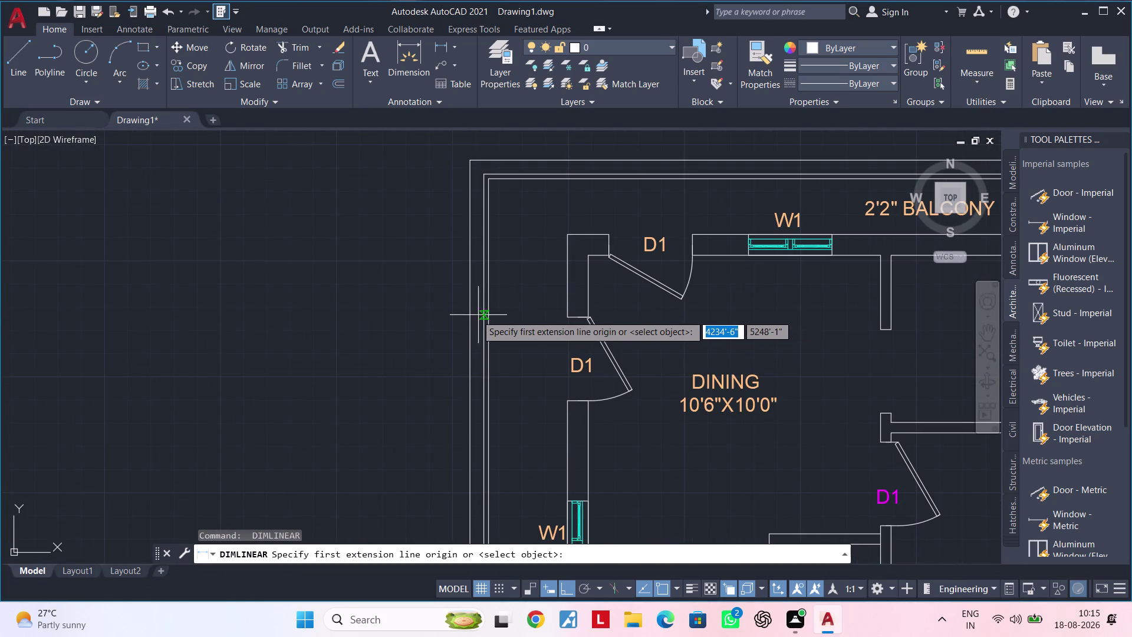
click(470, 315)
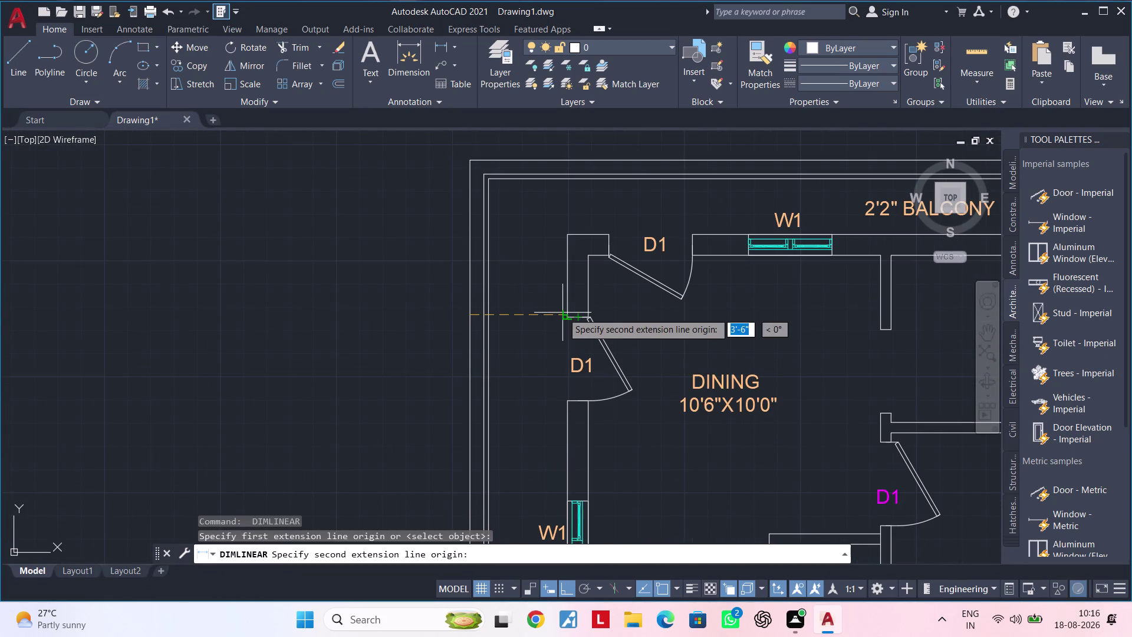
click(563, 316)
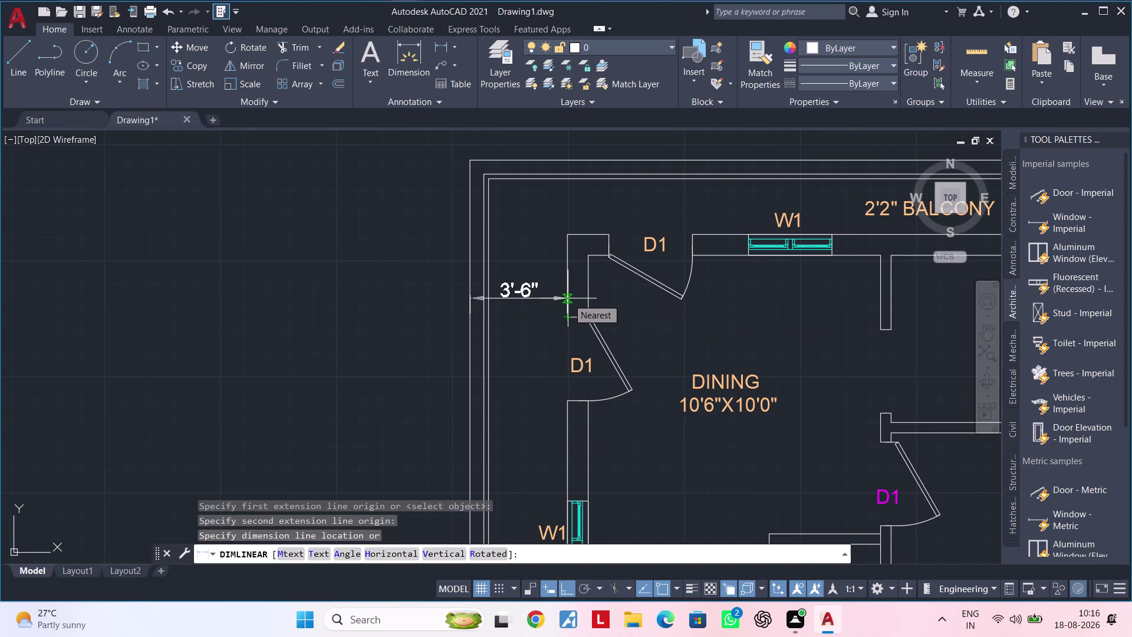
click(568, 298)
middle_drag(538, 352, 540, 346)
scroll(up, 3)
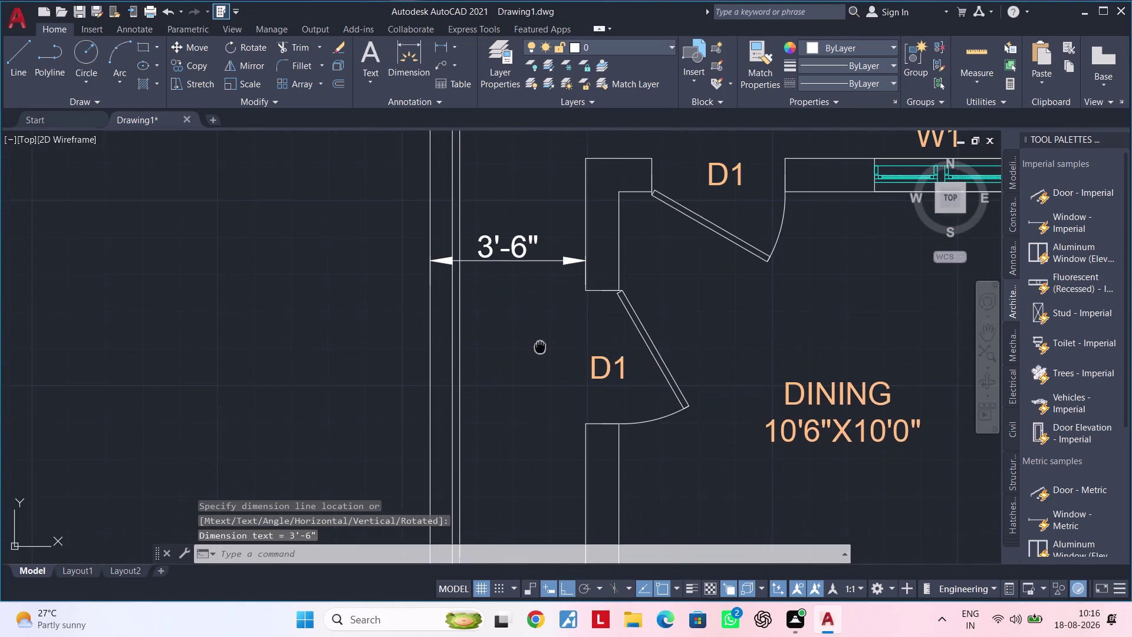
middle_drag(540, 346, 540, 345)
Dimension the 40' plot depth along the left side of the plot.
key(space)
scroll(down, 3)
middle_drag(457, 252, 461, 319)
click(445, 223)
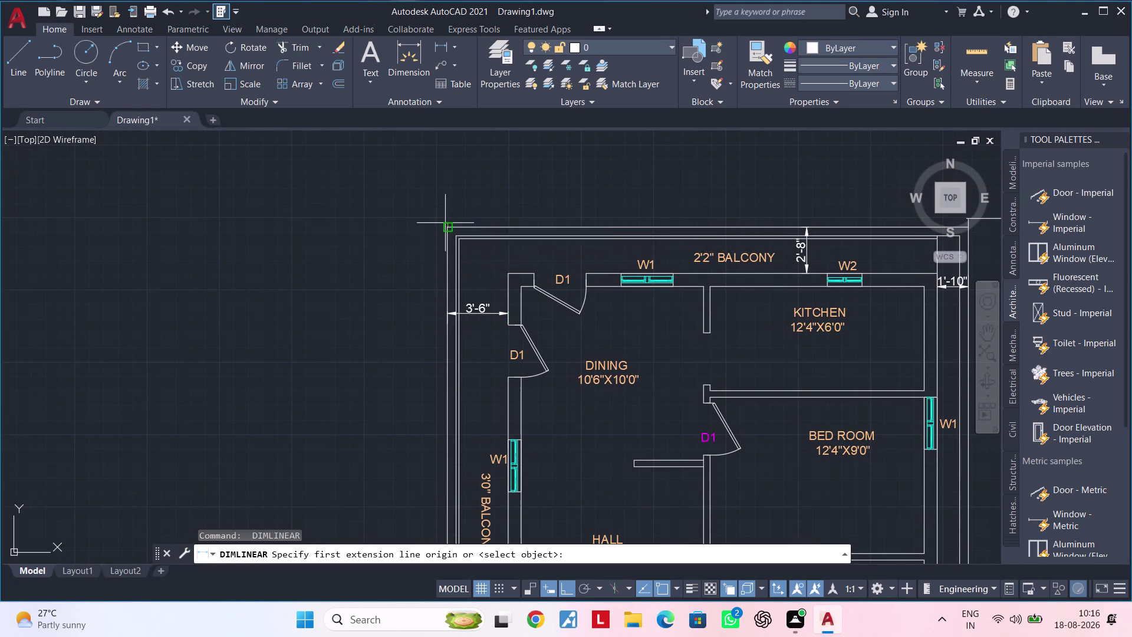
scroll(down, 3)
middle_drag(472, 329, 488, 193)
scroll(down, 3)
middle_drag(509, 415, 529, 305)
scroll(up, 3)
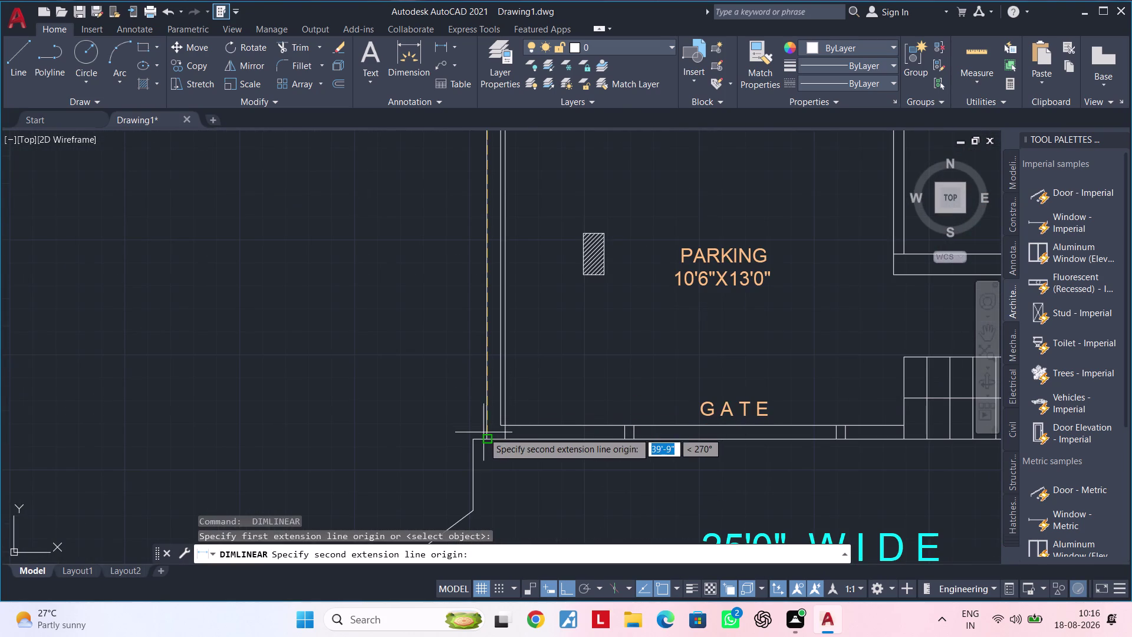
click(488, 440)
scroll(down, 3)
scroll(down, 3)
middle_drag(444, 424, 449, 499)
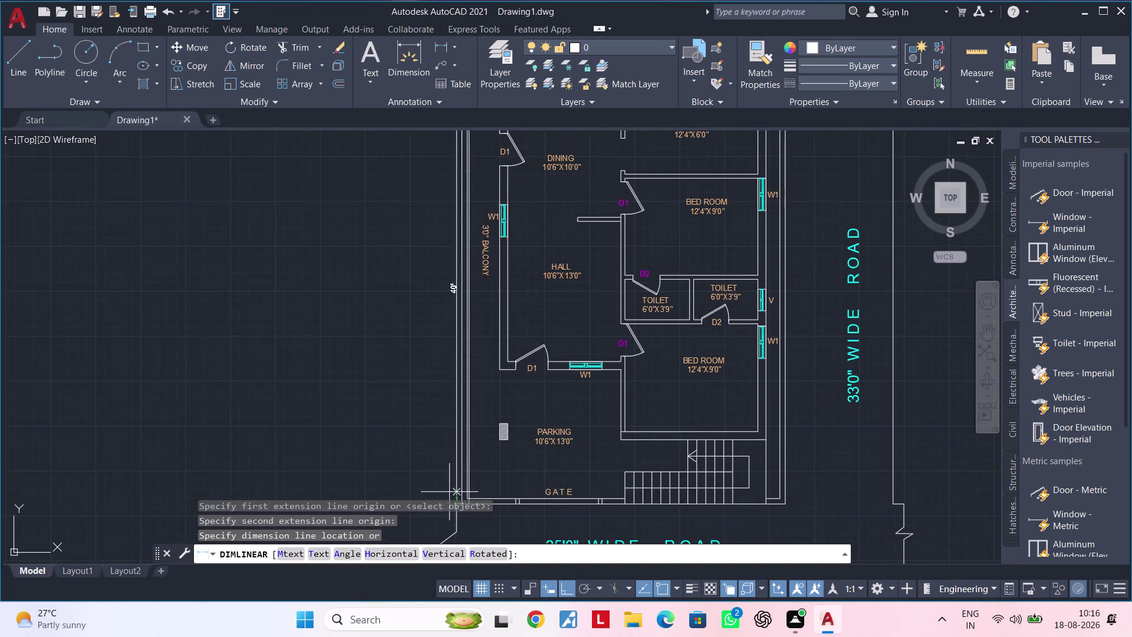
click(447, 474)
middle_drag(543, 375, 448, 557)
Dimension the 30'-1" plot width across the top of the plot.
key(space)
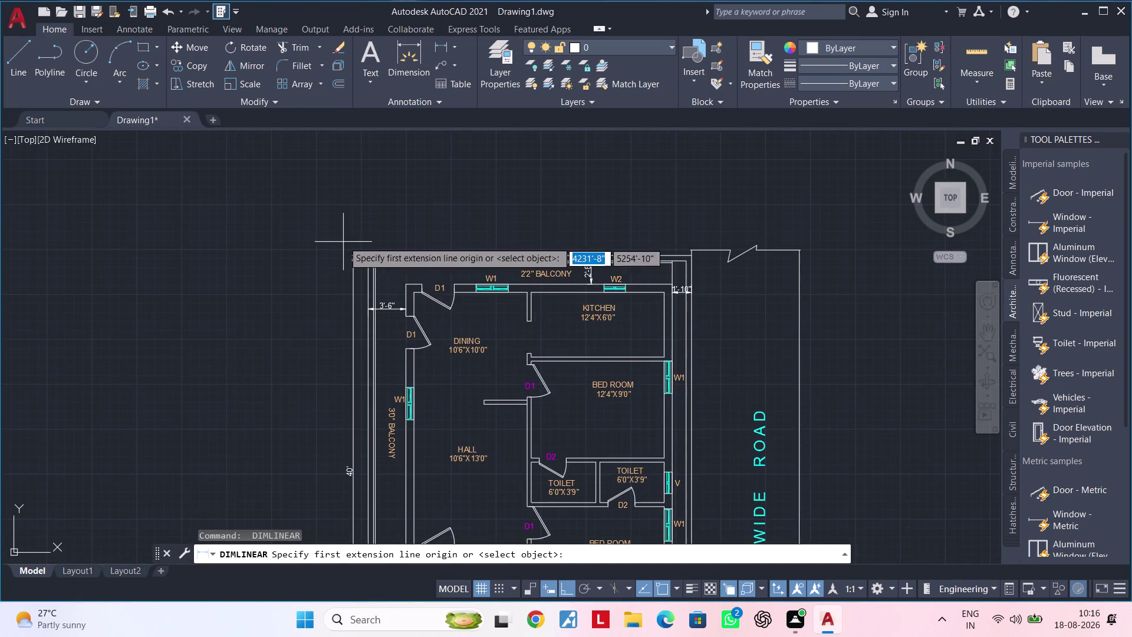
scroll(up, 3)
click(356, 266)
scroll(down, 3)
middle_drag(692, 260, 384, 266)
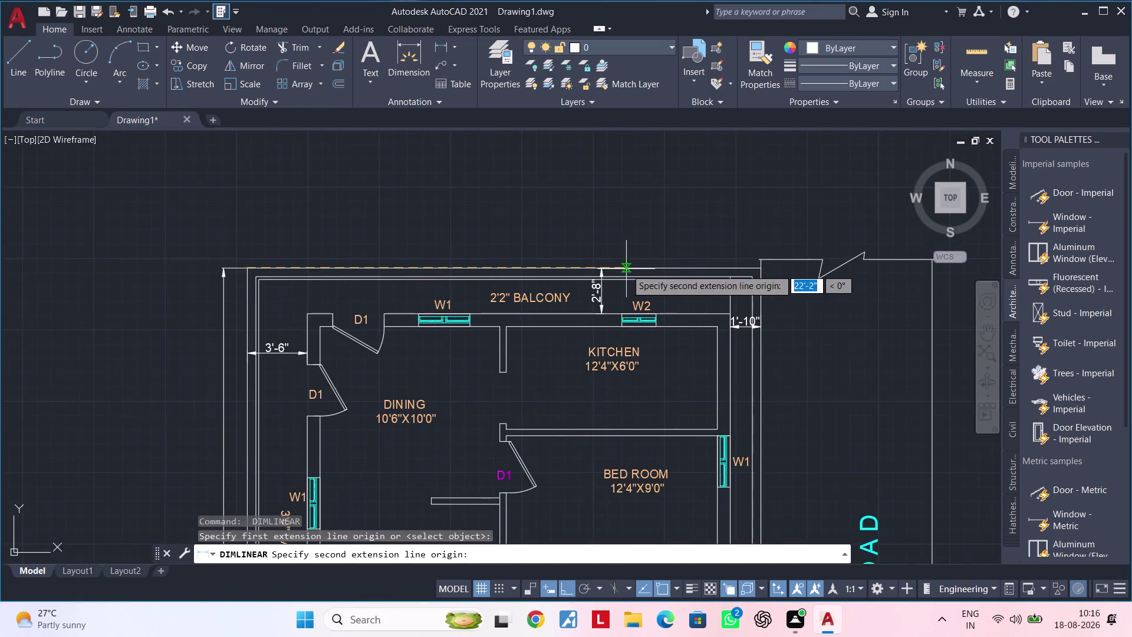
scroll(up, 3)
click(893, 269)
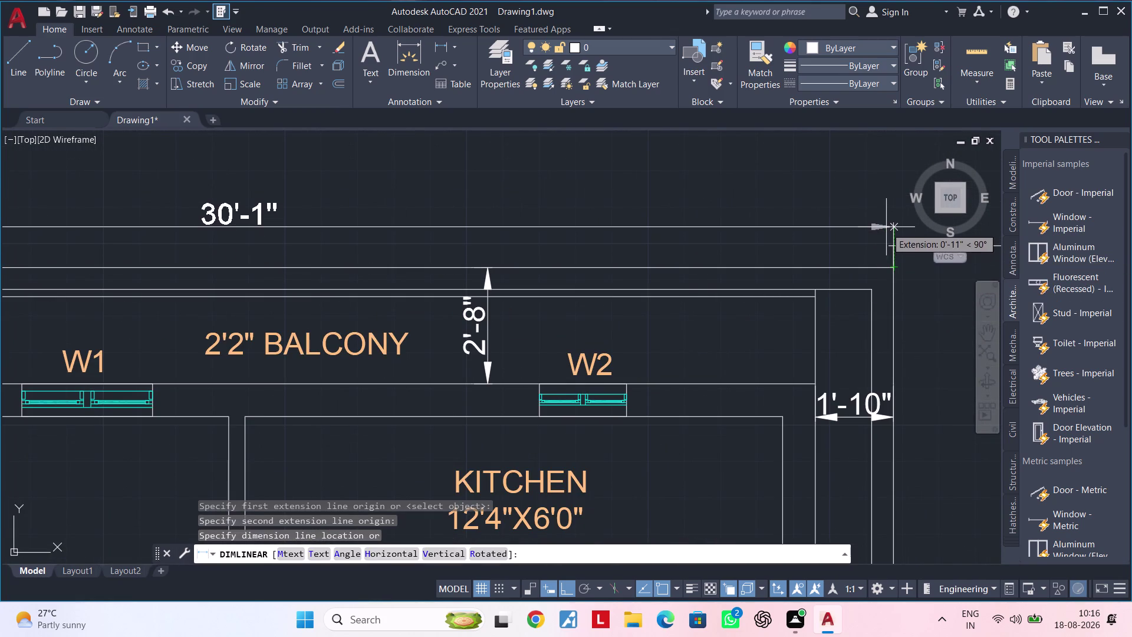
click(886, 226)
scroll(down, 3)
Select the 30'-1" and 40' dimensions and bring up their shortcut menu.
key(Escape)
click(643, 236)
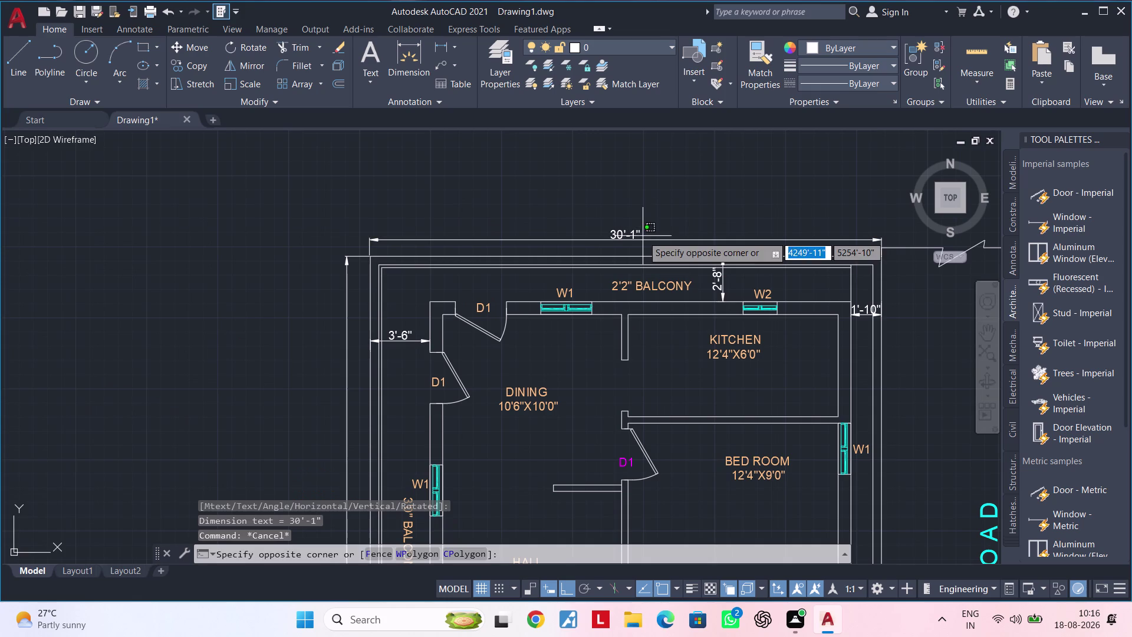
key(Escape)
click(627, 237)
scroll(down, 3)
middle_drag(650, 212, 717, 155)
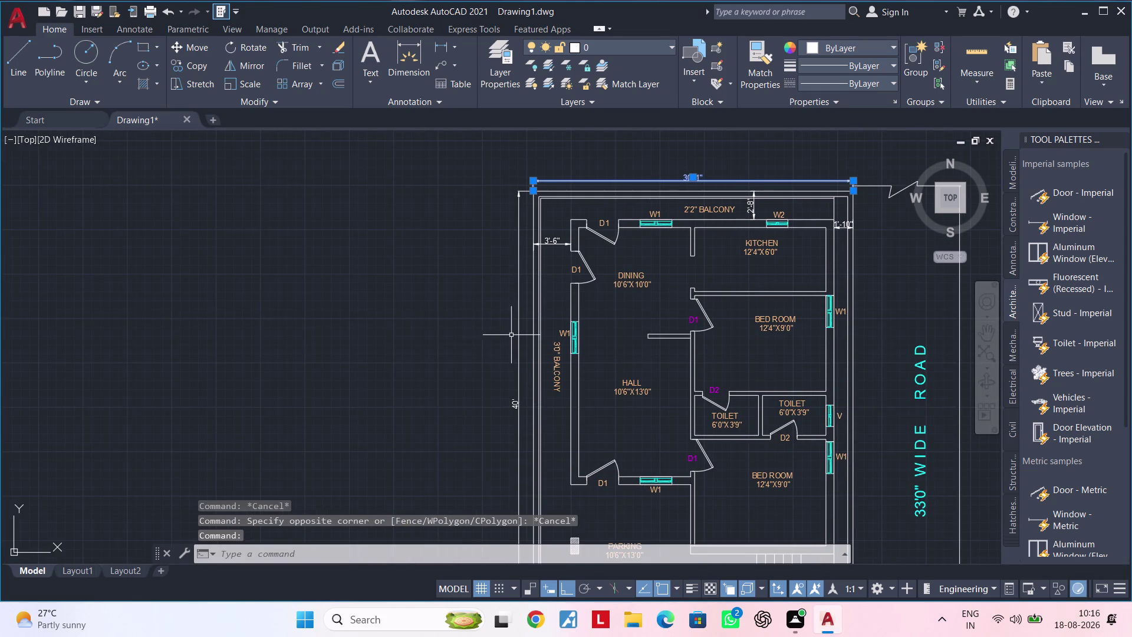
click(520, 331)
right_click(467, 309)
Open Properties for both dimensions and enter an arrow size of 1'.
click(529, 578)
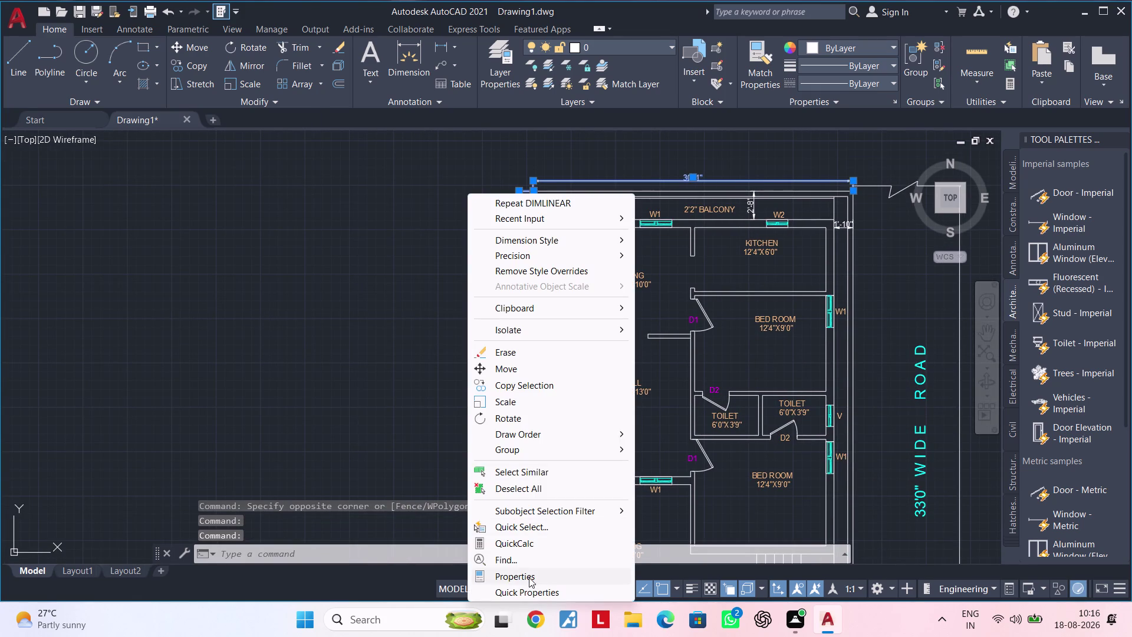
click(178, 341)
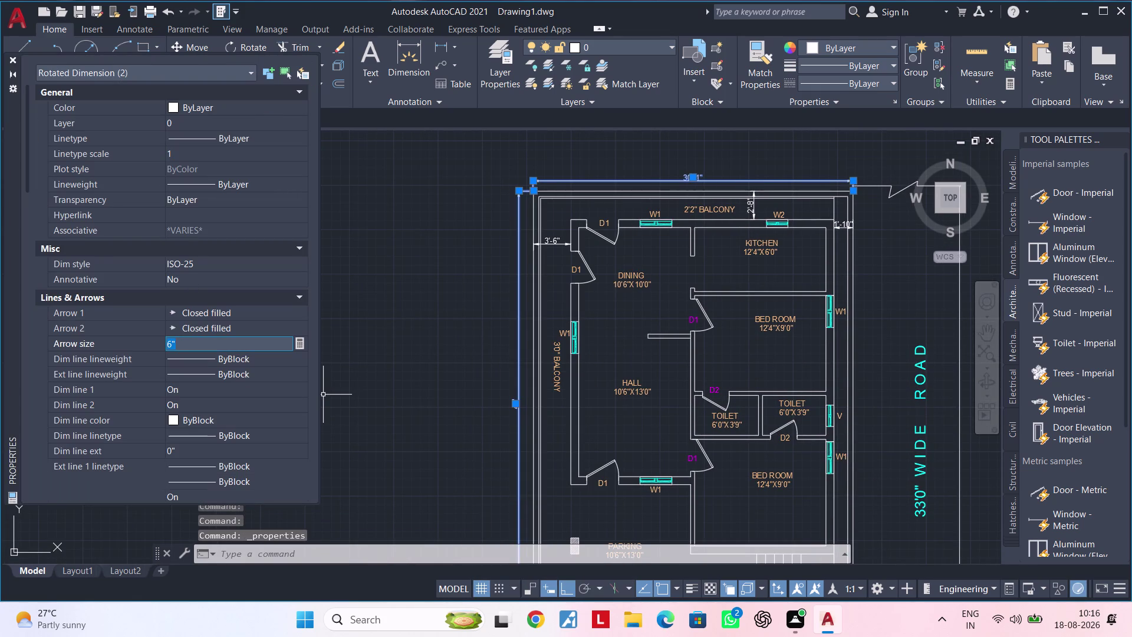
key(BackSpace)
text(1')
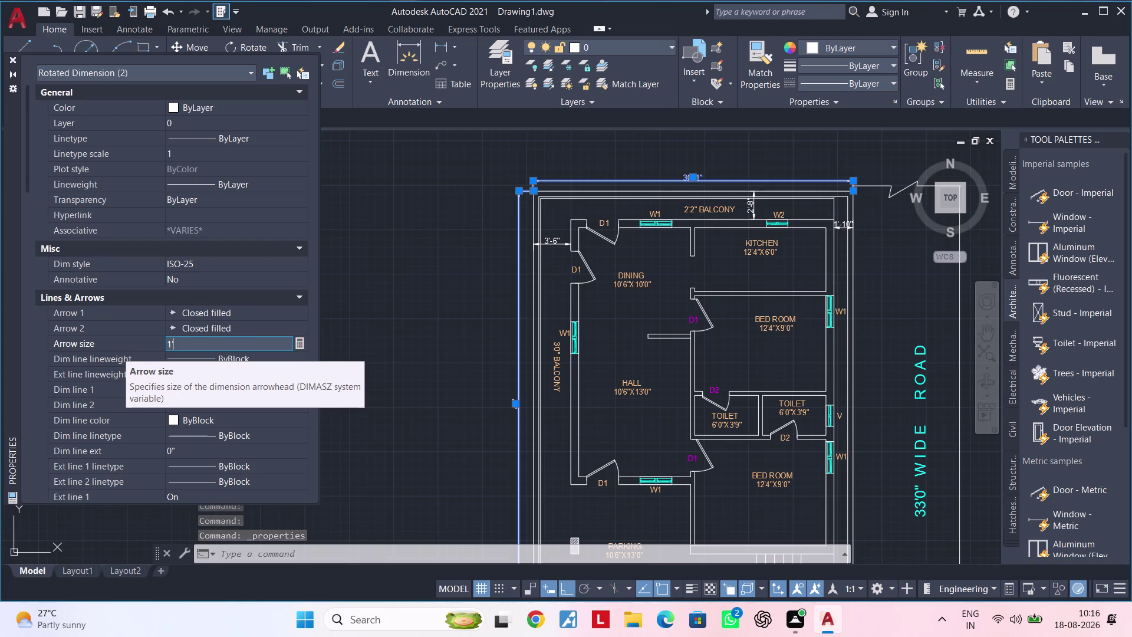
key(Return)
Clear the selection, close the Properties palette, and reselect the 40' dimension.
click(401, 374)
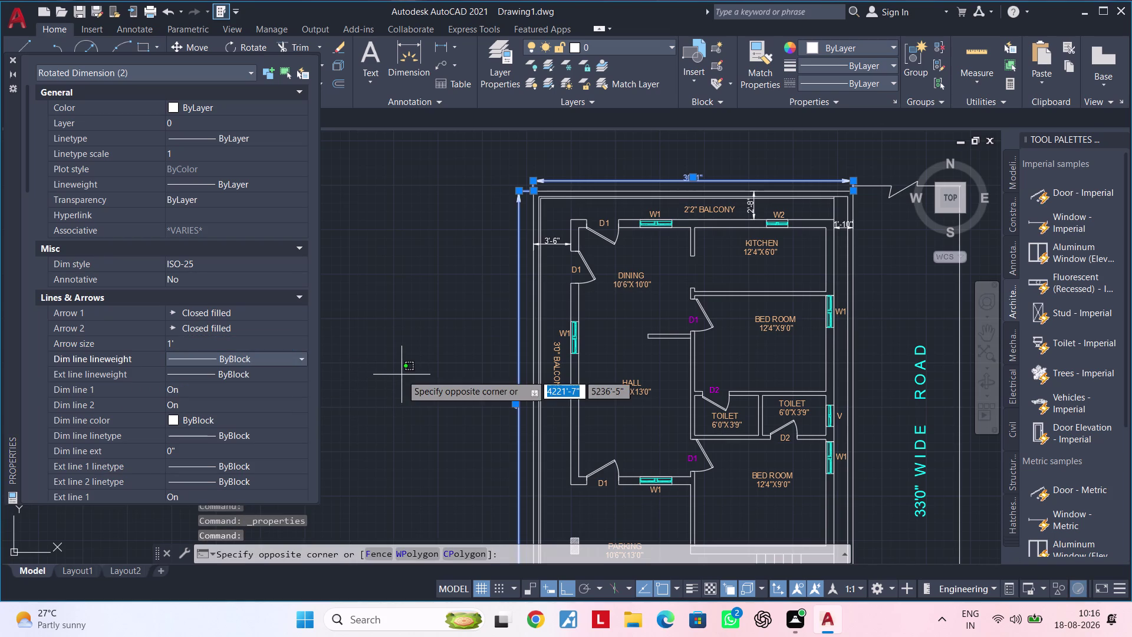
key(Escape)
key(Escape)
key(Escape)
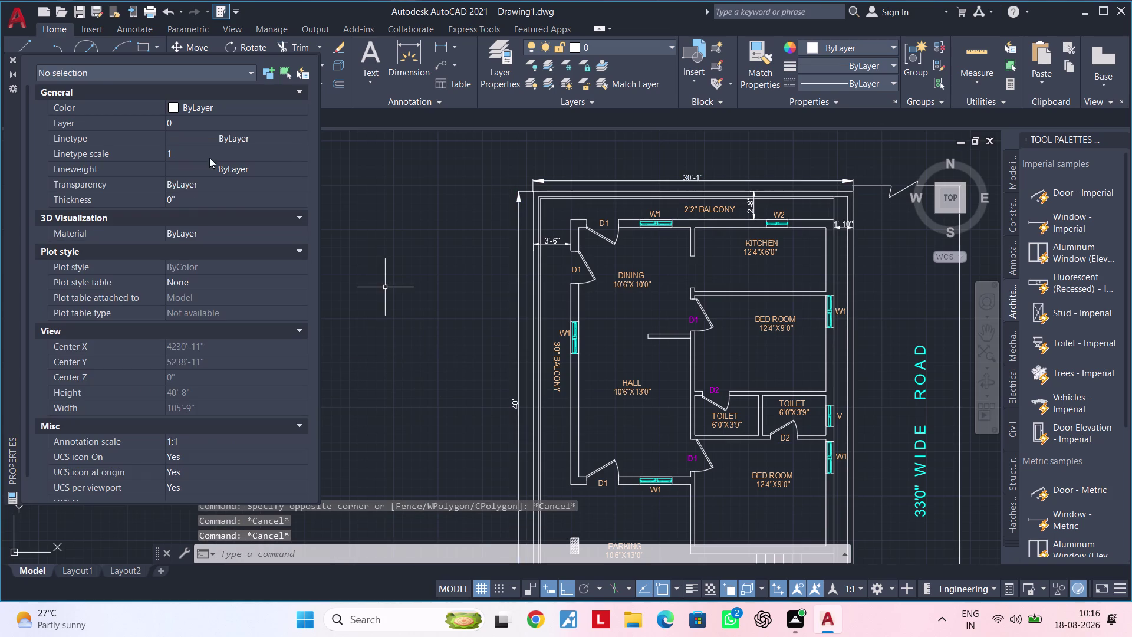
click(10, 61)
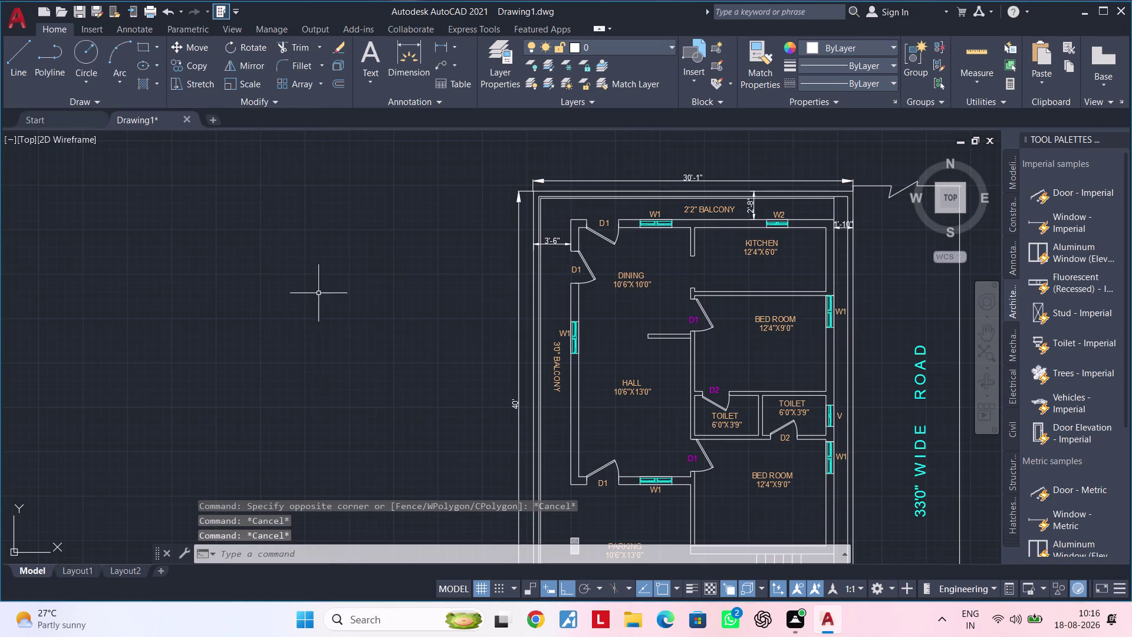
middle_drag(496, 412, 467, 325)
scroll(up, 3)
click(523, 326)
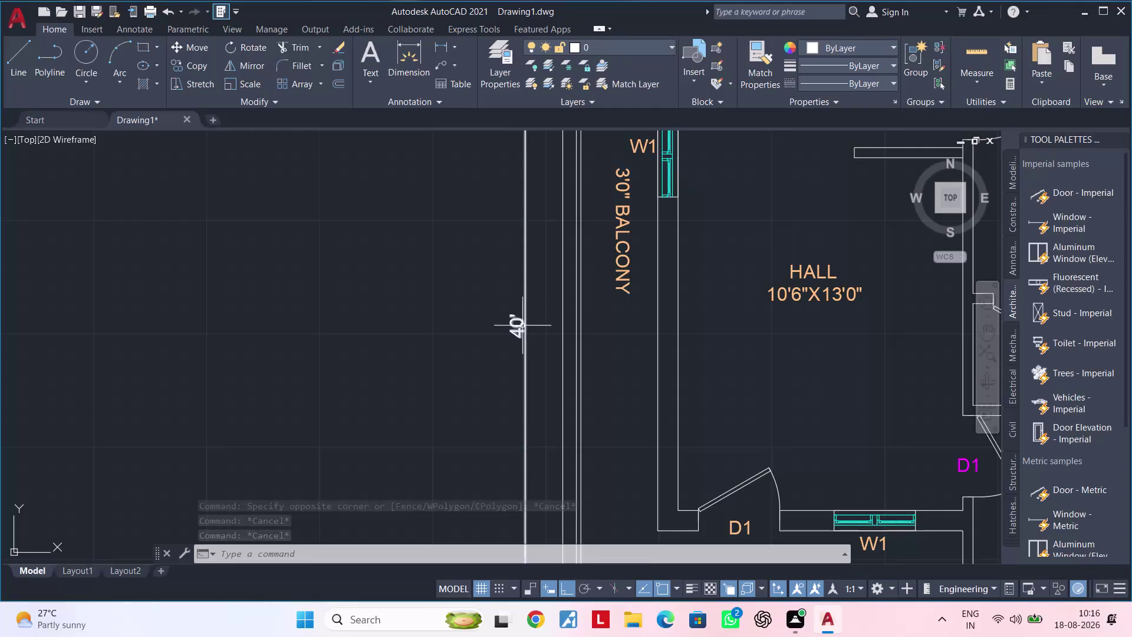
Open Quick Properties for the 40' dimension, then dismiss them.
right_click(430, 326)
click(510, 588)
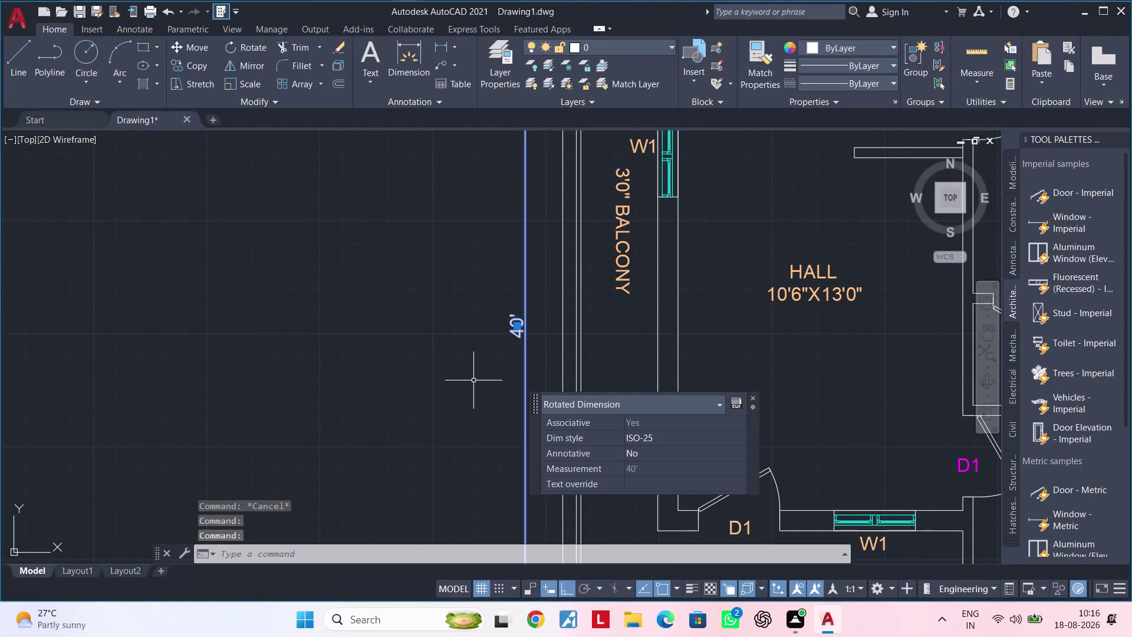
click(653, 464)
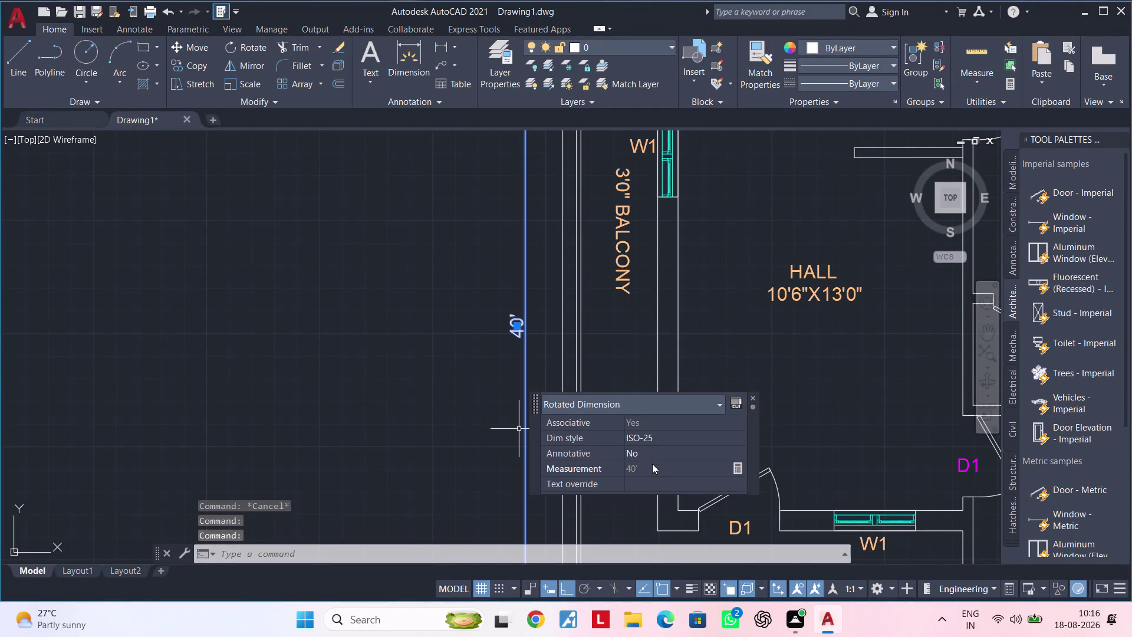
click(652, 463)
click(648, 467)
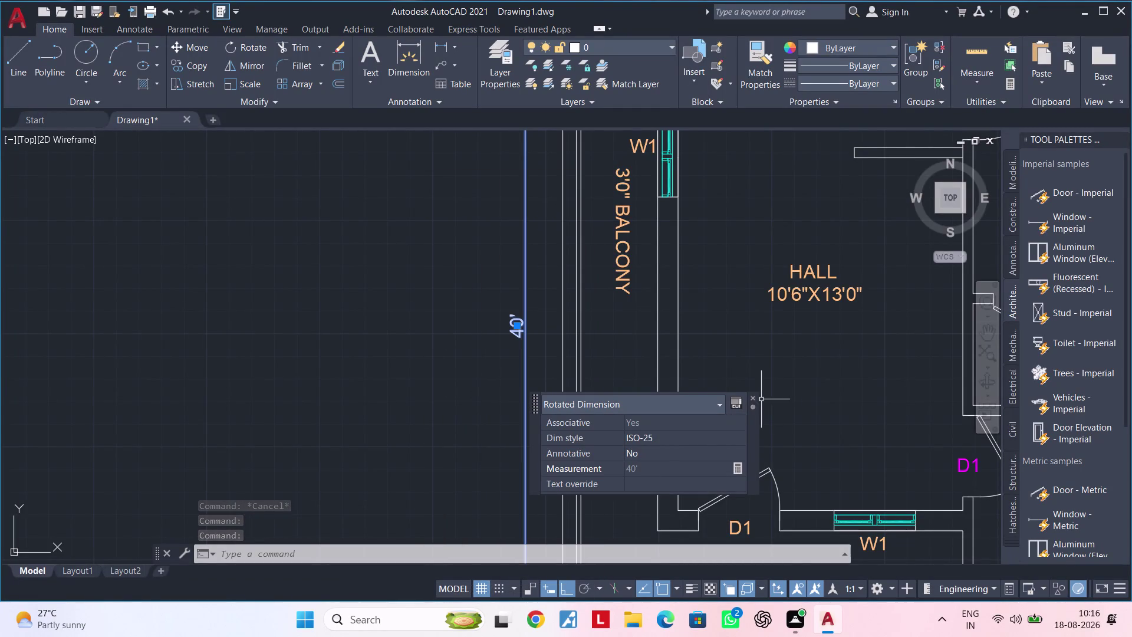
click(754, 399)
Set the 40' dimension's text height to 1' in the Properties palette.
right_drag(519, 370, 513, 370)
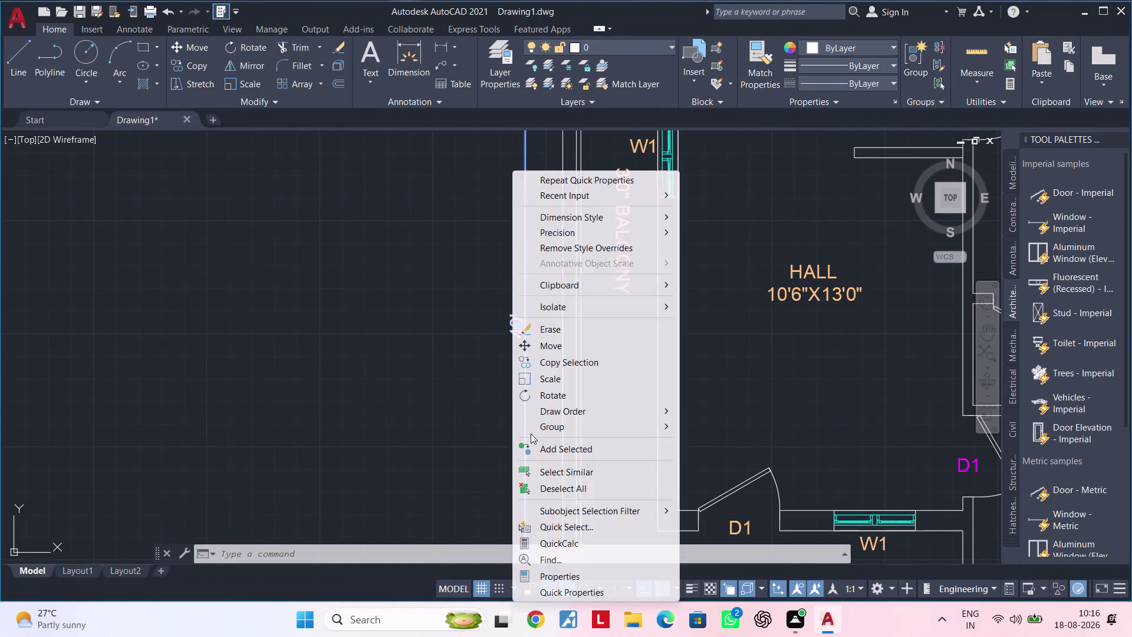
click(567, 578)
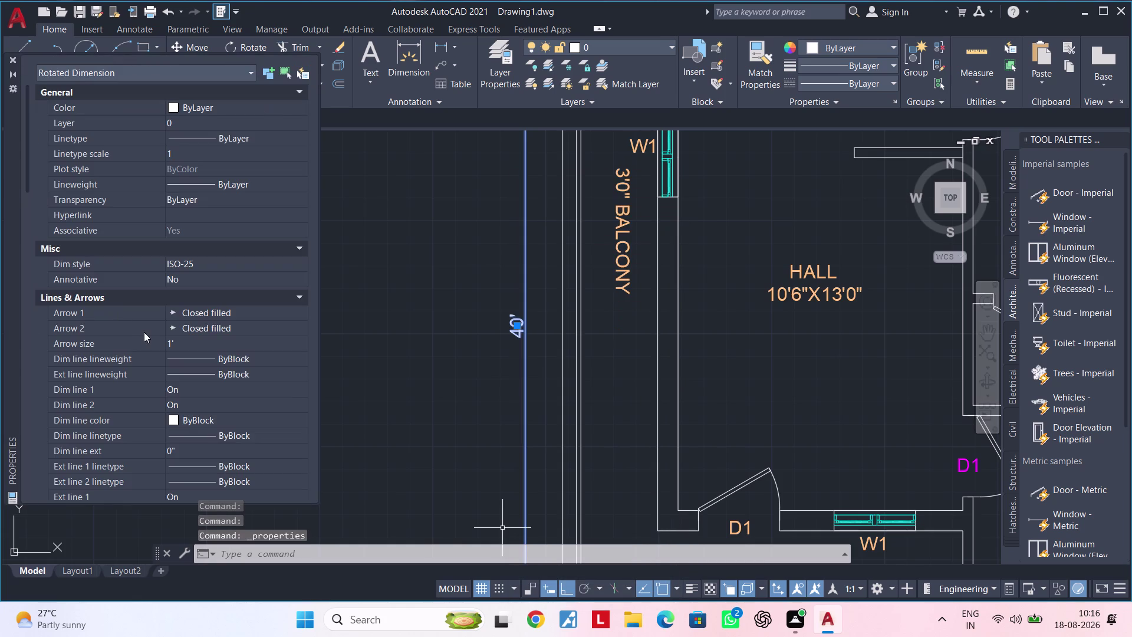
scroll(down, 3)
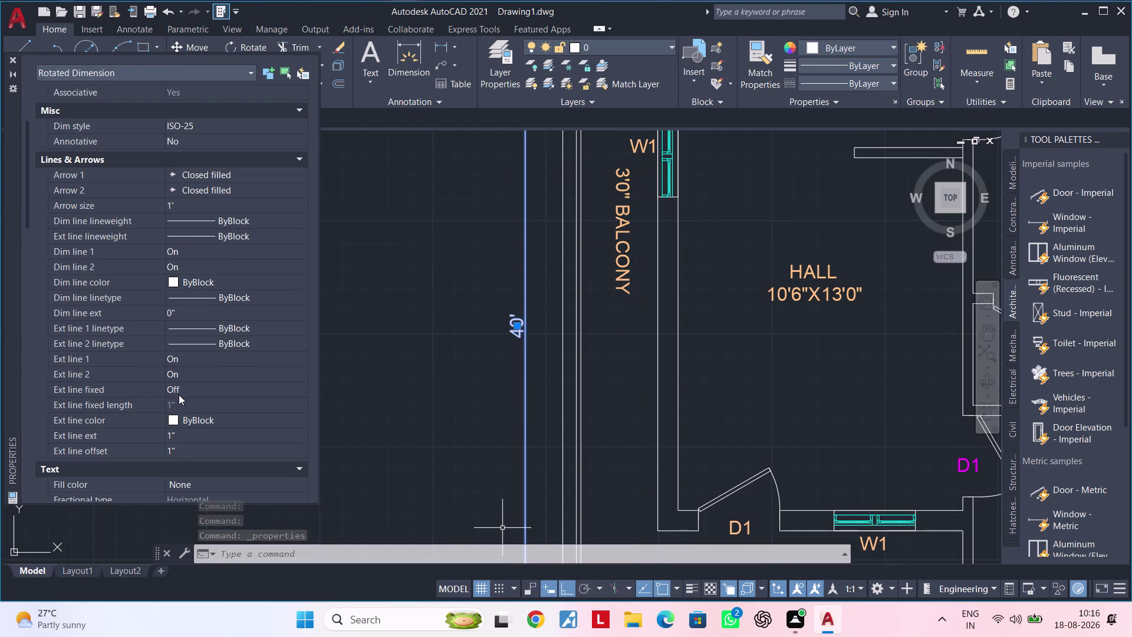
scroll(down, 3)
scroll(up, 3)
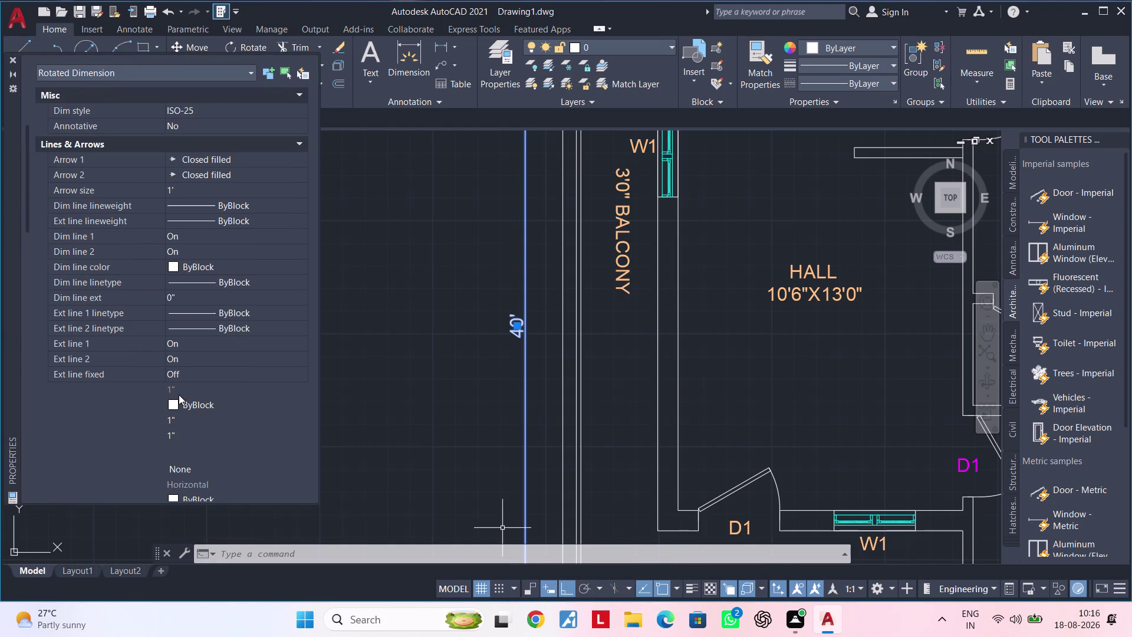
scroll(down, 3)
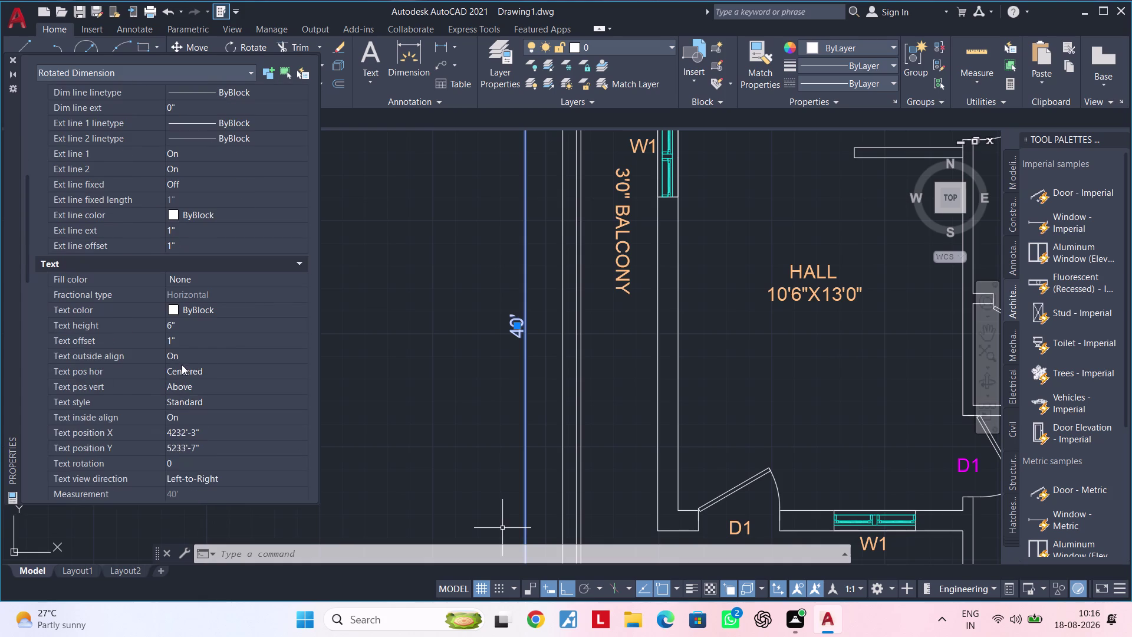
click(188, 322)
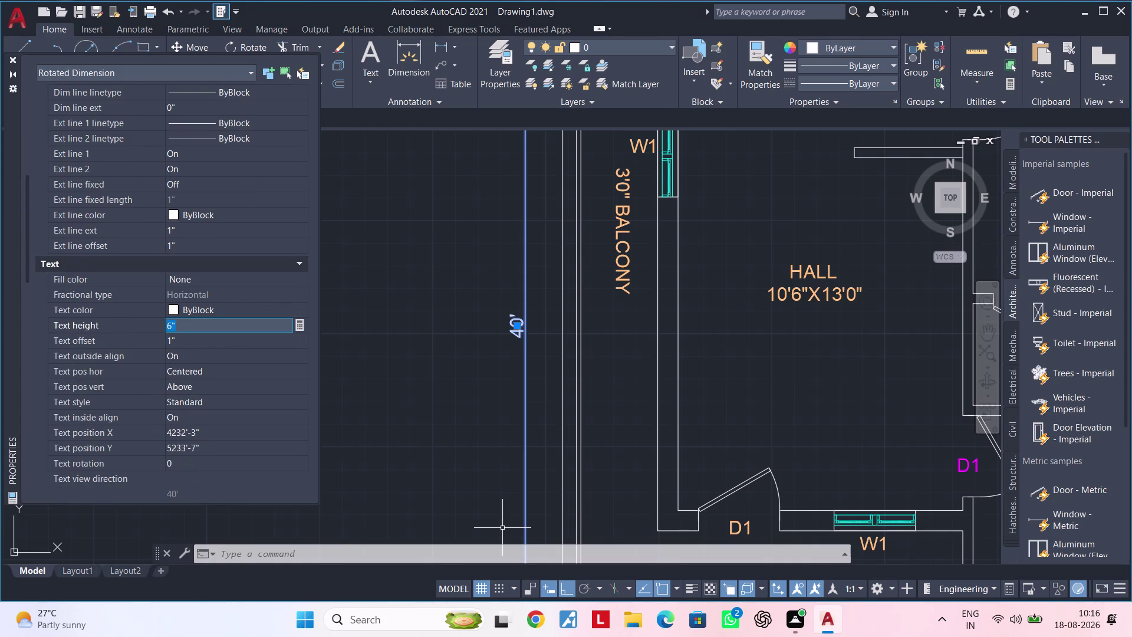
key(BackSpace)
text(1')
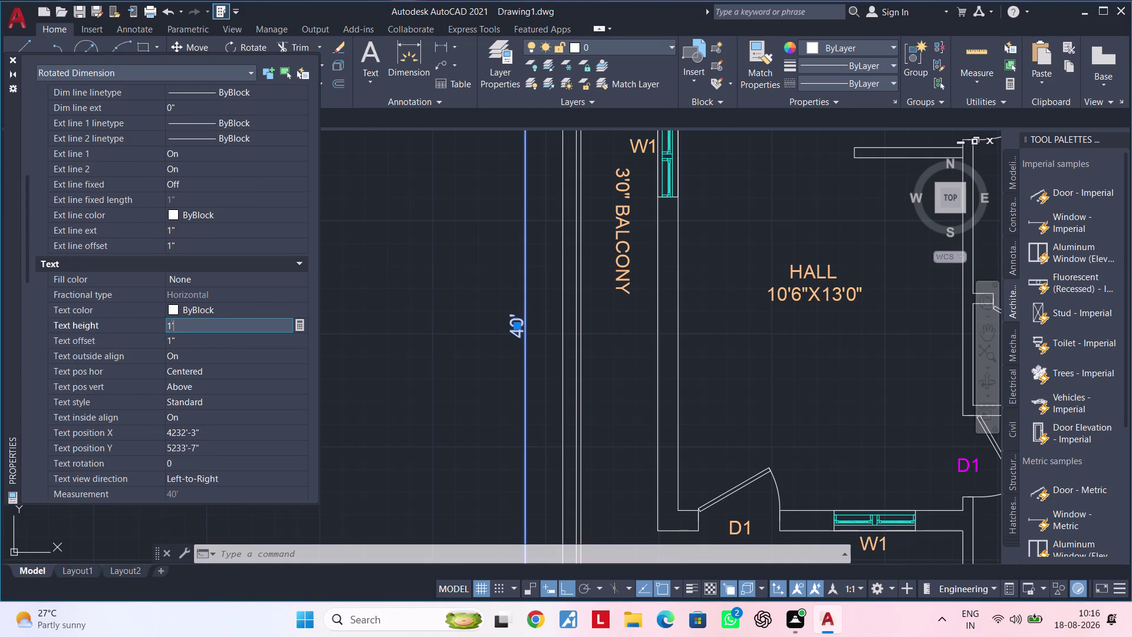
key(Return)
key(Escape)
scroll(down, 3)
middle_drag(358, 347, 352, 354)
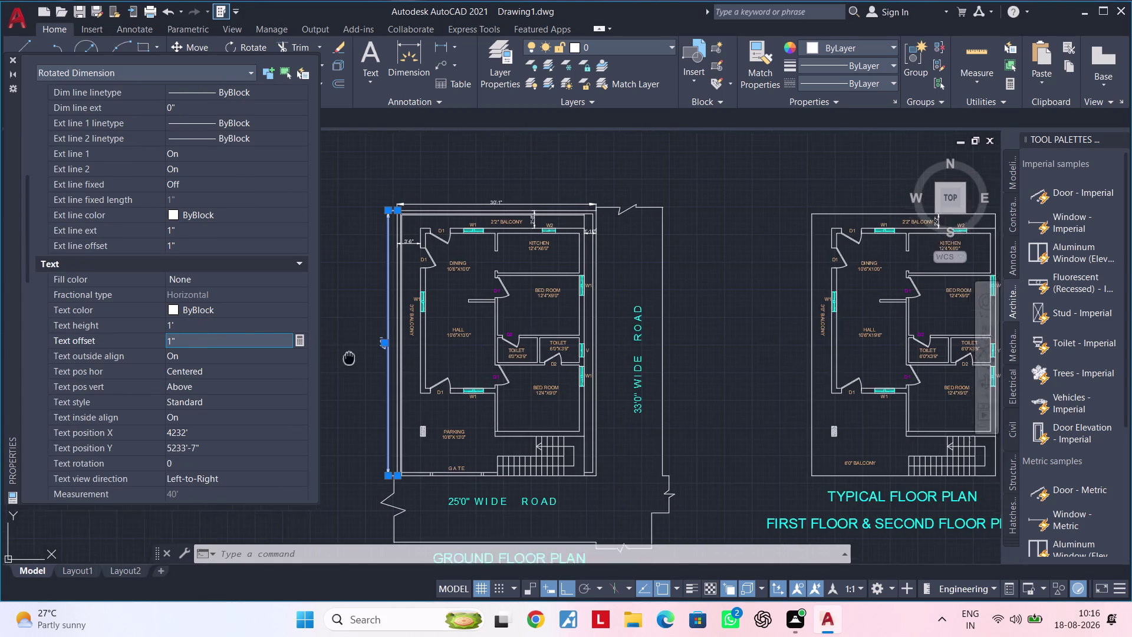
middle_drag(352, 354, 316, 392)
scroll(up, 3)
Select the top dimensions to review their properties, then clear the selection.
click(429, 305)
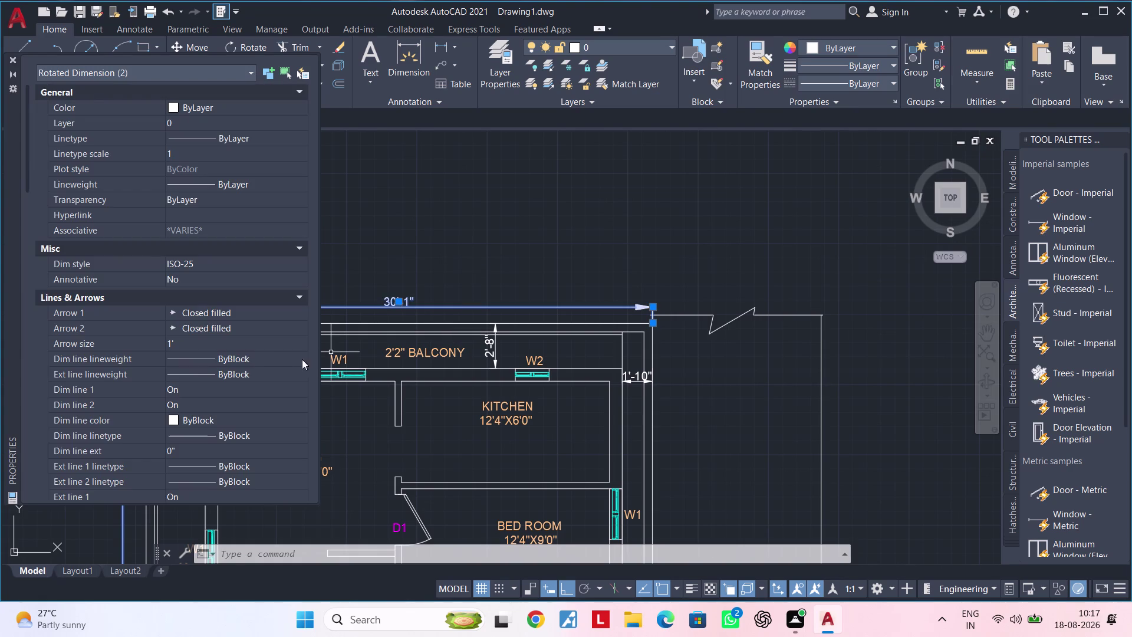
scroll(down, 3)
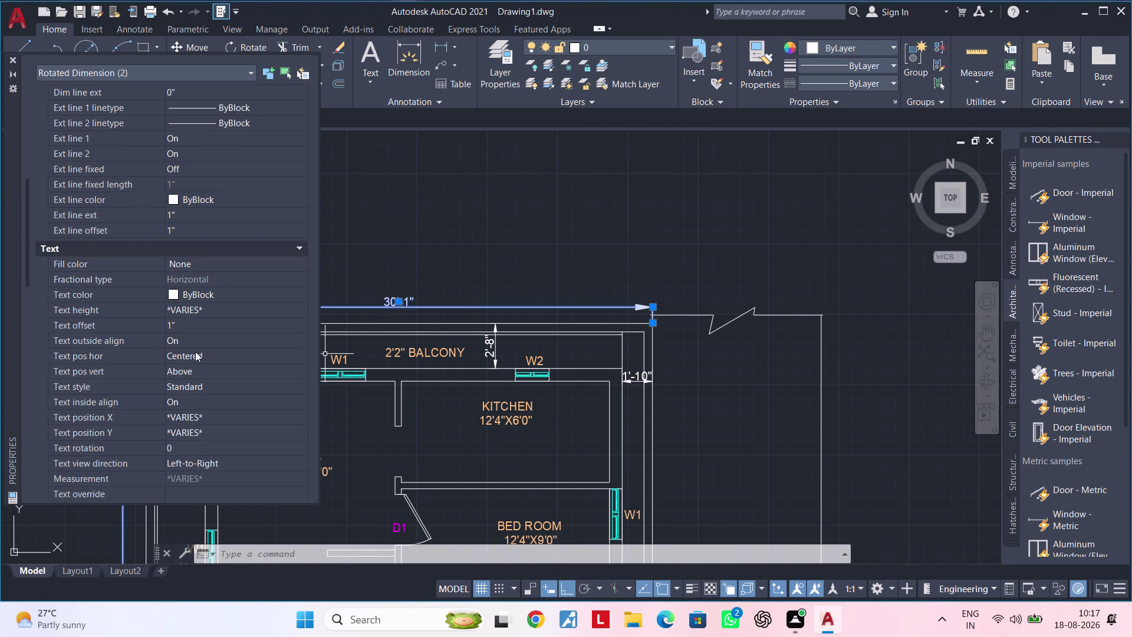
scroll(down, 3)
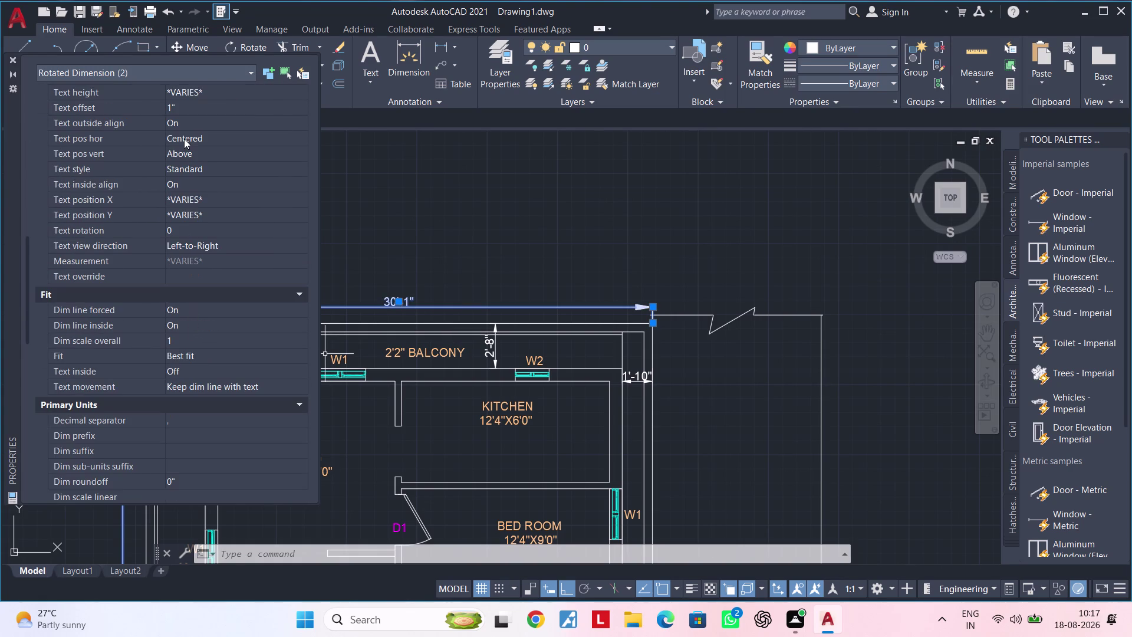
scroll(down, 3)
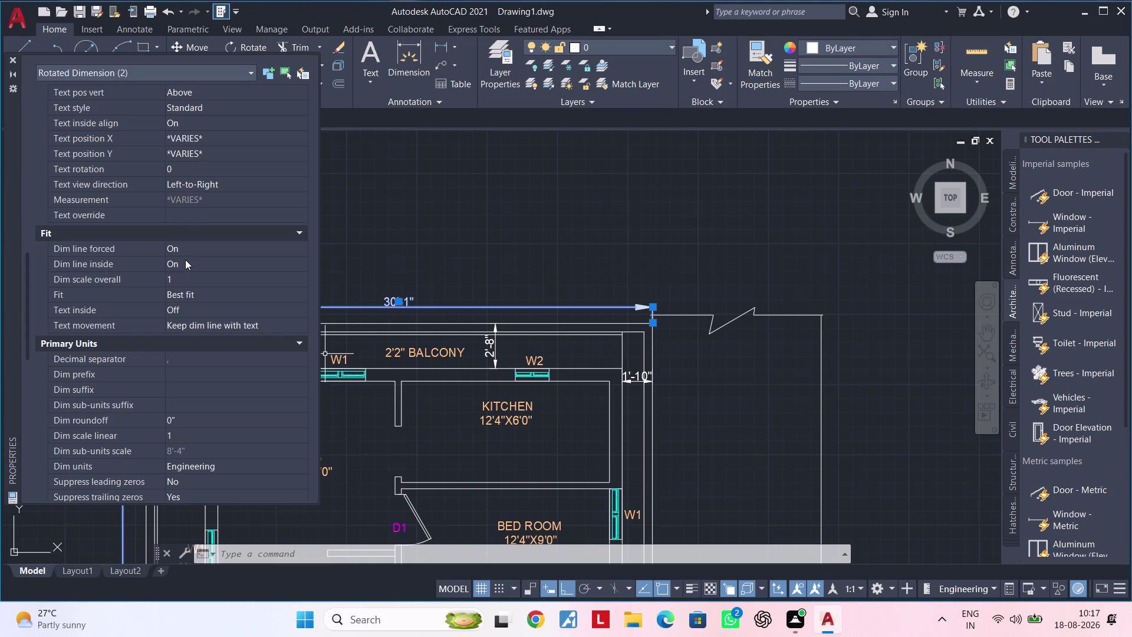
scroll(down, 3)
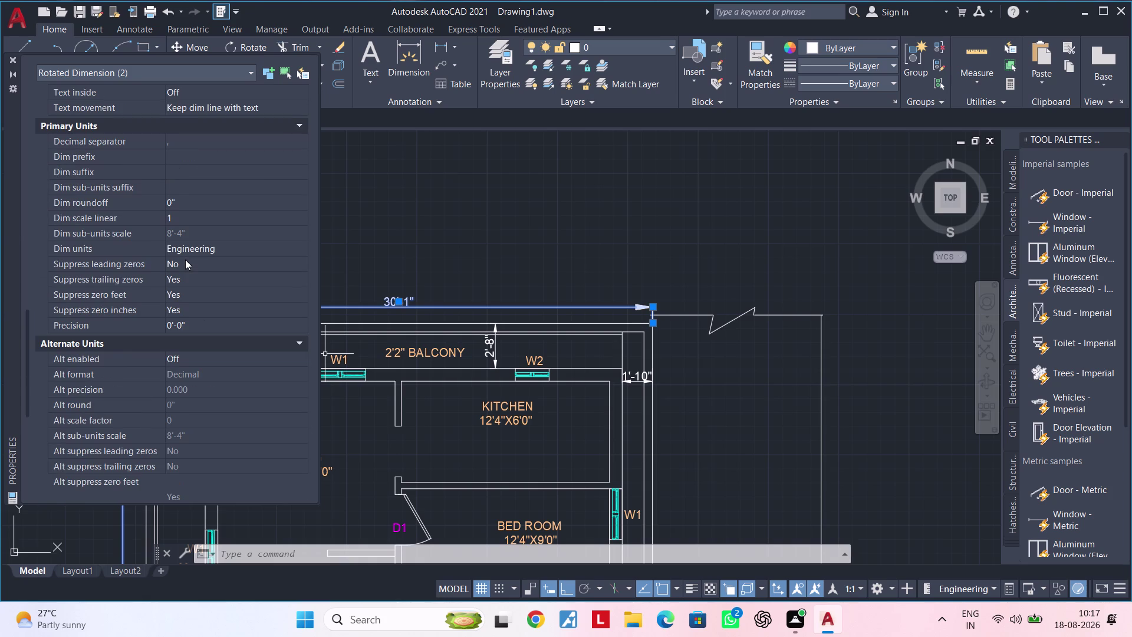
scroll(down, 3)
scroll(down, 3)
key(Escape)
key(Escape)
key(Escape)
key(Escape)
key(Escape)
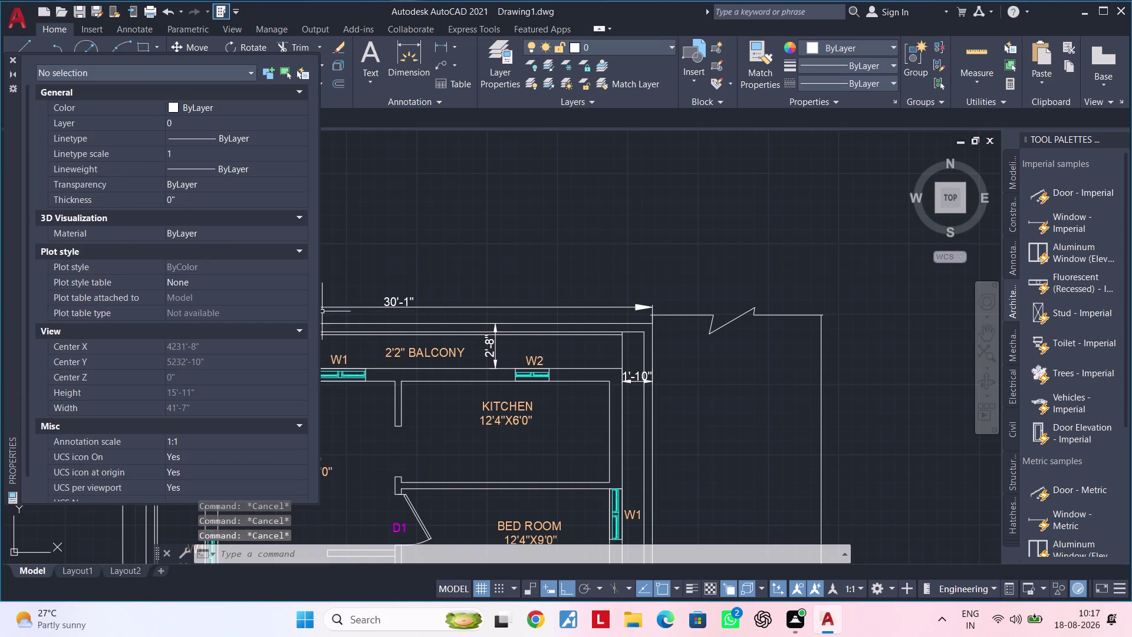
Set the 30'-1" width dimension's text height to 1' and deselect it.
click(447, 306)
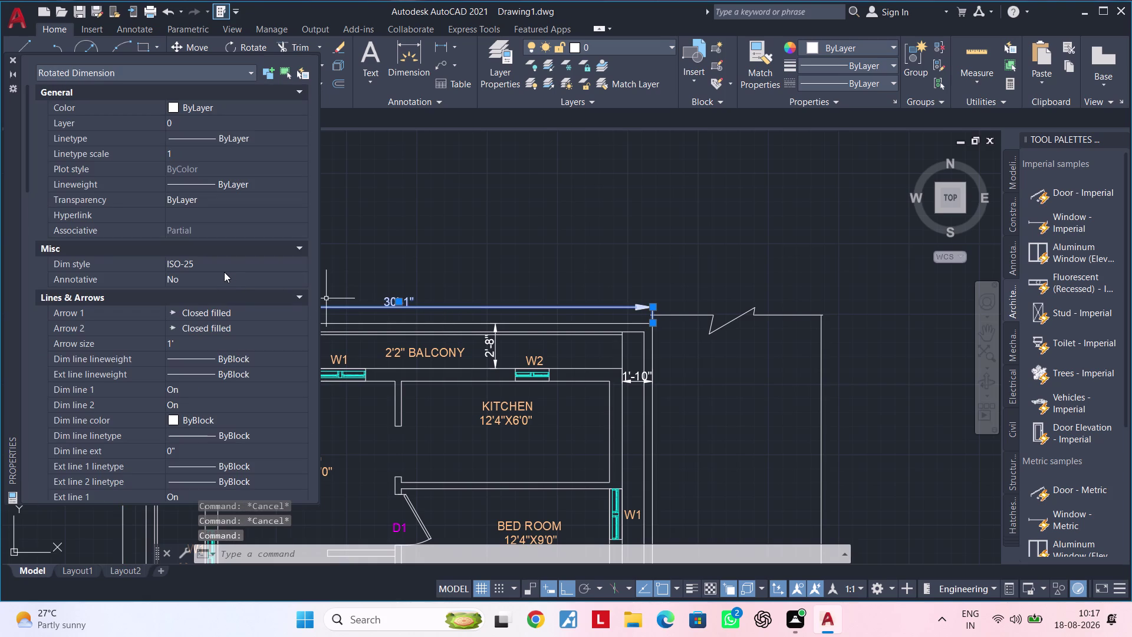
scroll(down, 3)
scroll(down, 3)
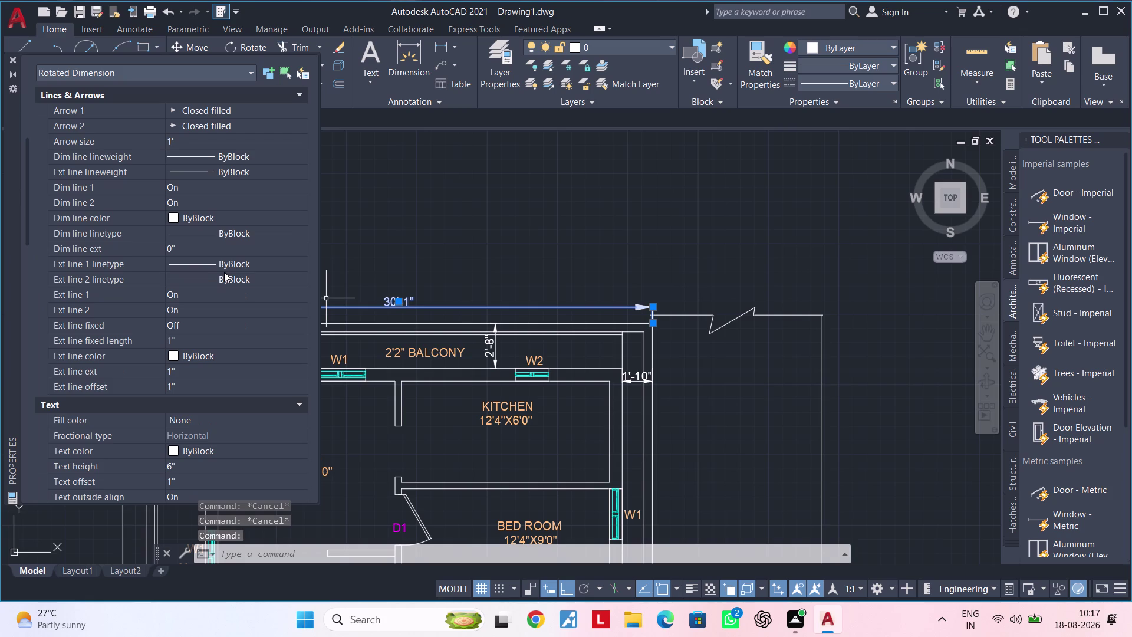
scroll(down, 3)
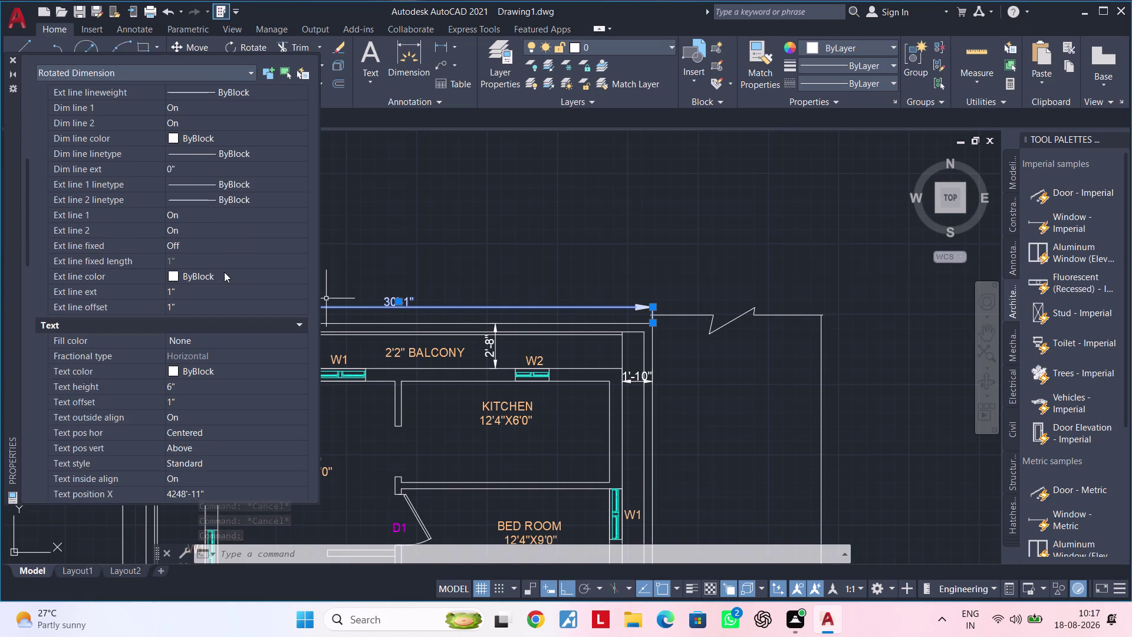
click(179, 381)
key(BackSpace)
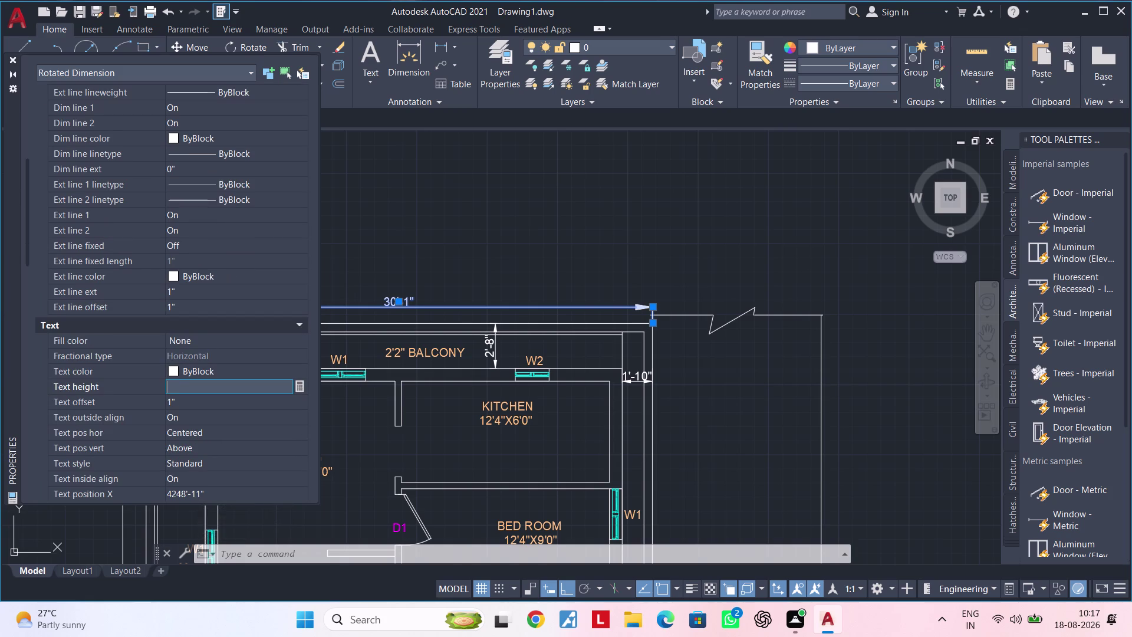
text(1')
key(Return)
key(Escape)
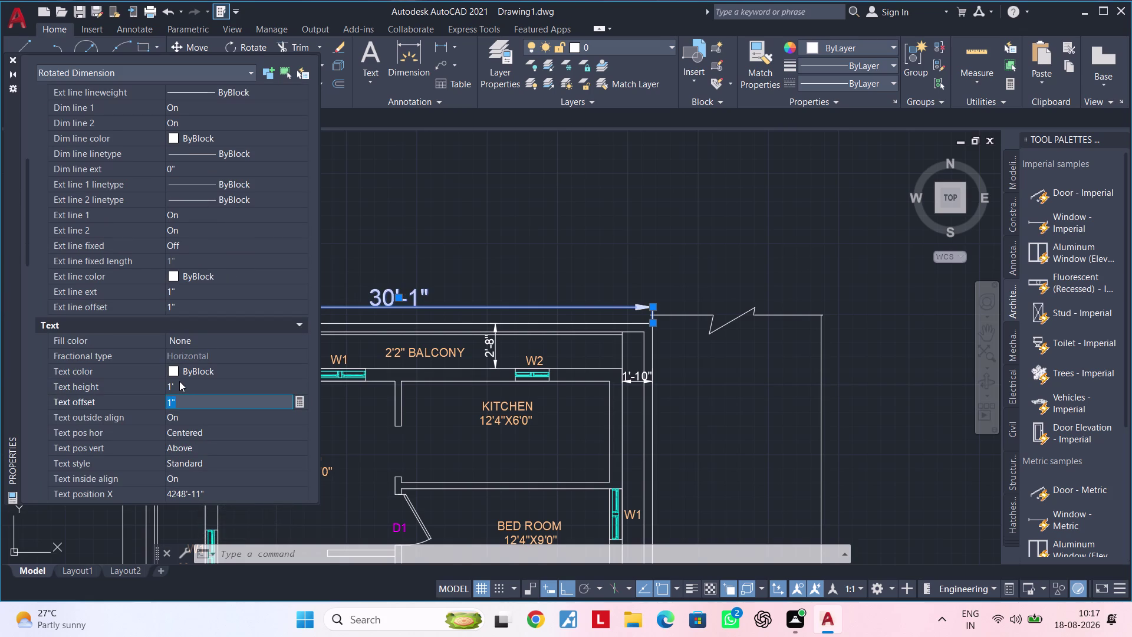
key(Escape)
key(Escape)
key(Escape)
Pan across the floor plans to bring the top balcony into view.
scroll(down, 3)
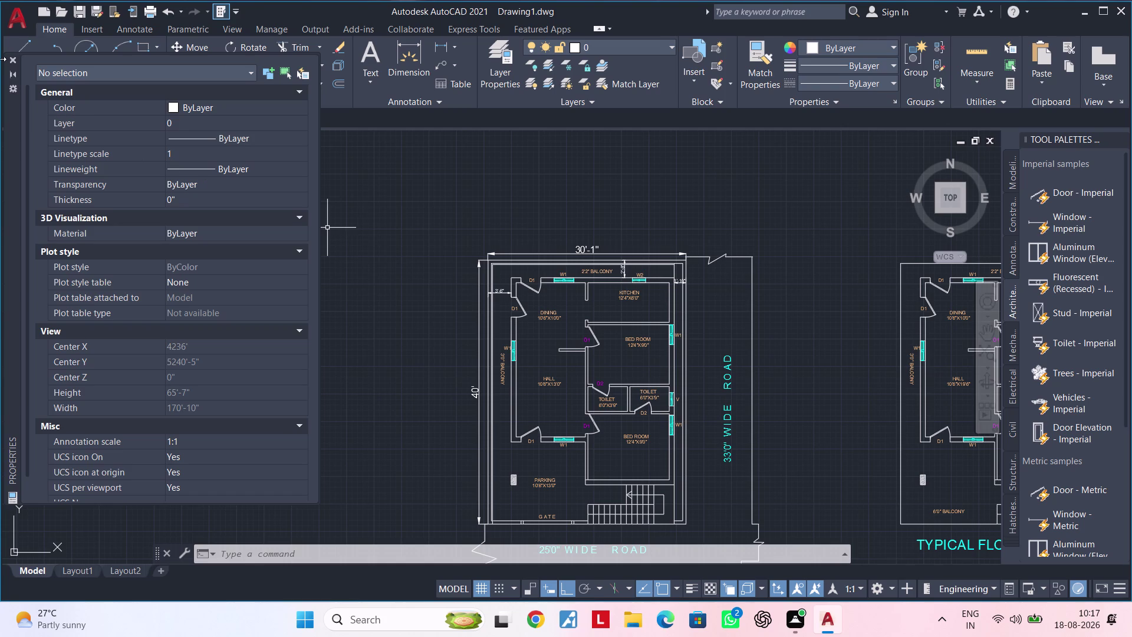
click(12, 60)
middle_drag(578, 317, 462, 308)
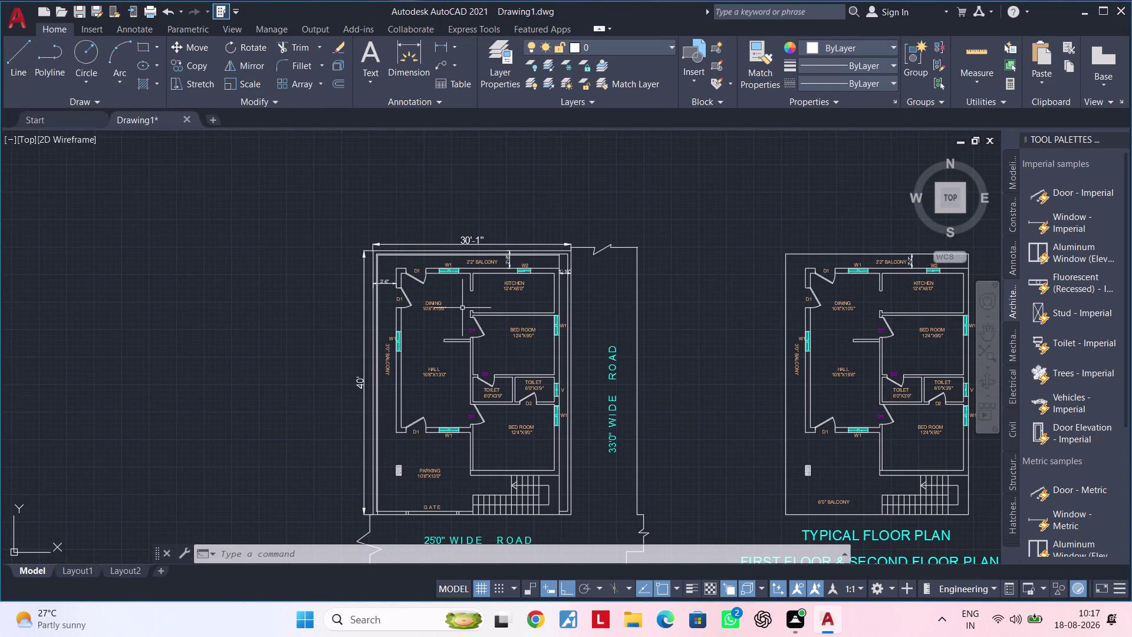
key(Escape)
key(Escape)
key(Escape)
key(Escape)
middle_drag(737, 317, 626, 339)
scroll(up, 3)
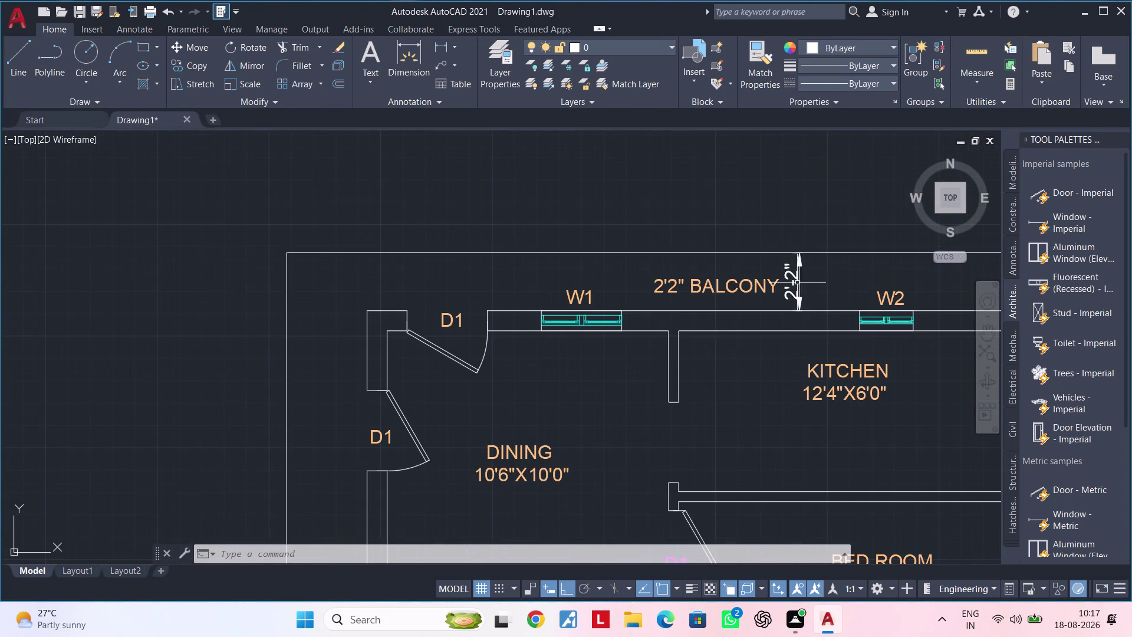
Pick the small balcony dimension, then pan to the parking area and gate.
click(796, 283)
key(Delete)
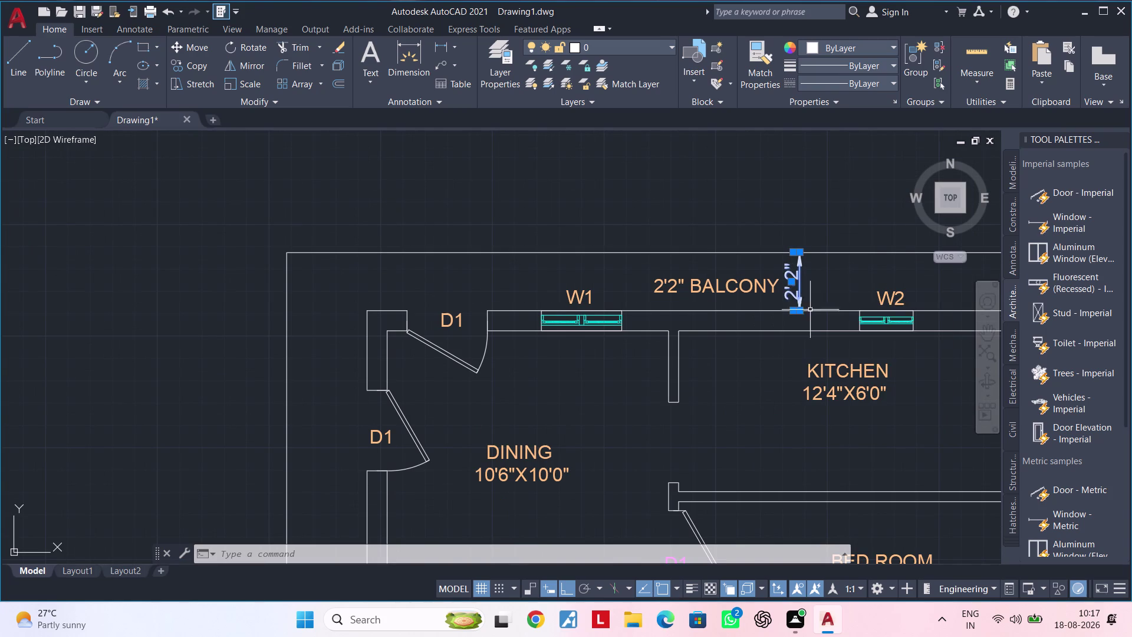
key(Delete)
scroll(down, 3)
middle_drag(834, 271, 742, 258)
middle_drag(764, 342, 839, 290)
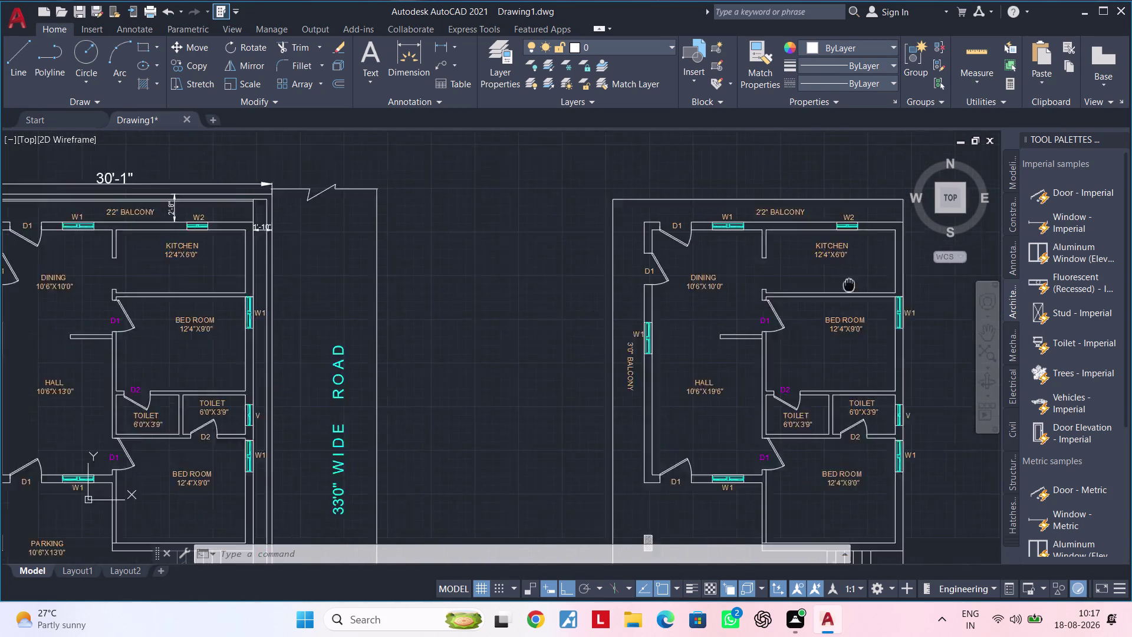
middle_drag(838, 290, 882, 267)
key(Escape)
middle_drag(469, 306, 636, 276)
middle_drag(563, 273, 642, 375)
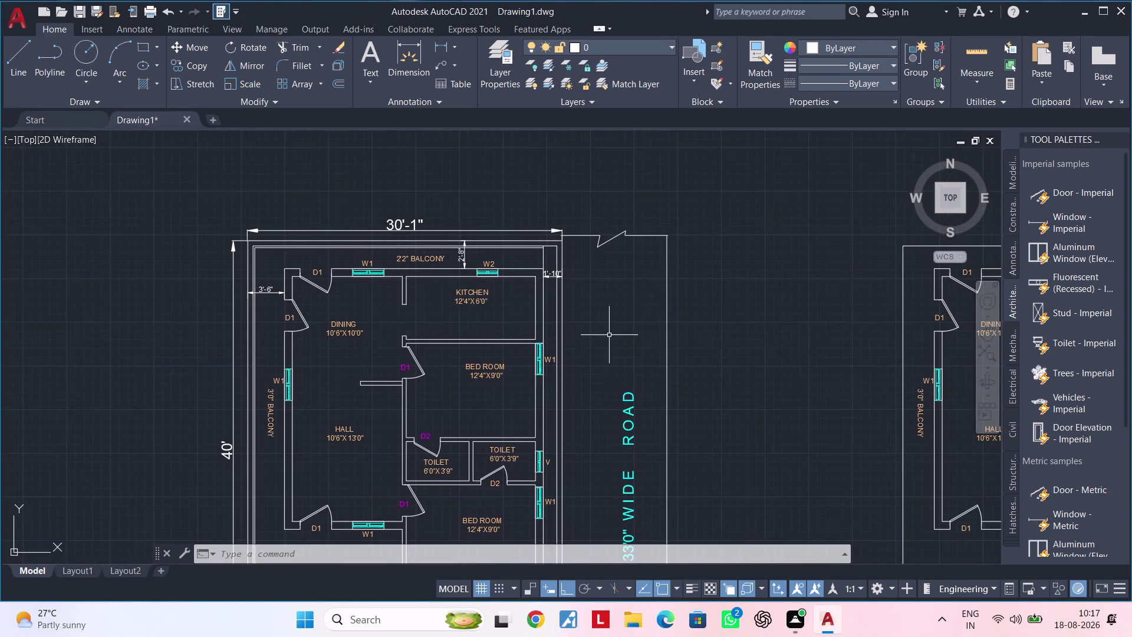
middle_drag(611, 333, 695, 252)
middle_drag(715, 274, 715, 232)
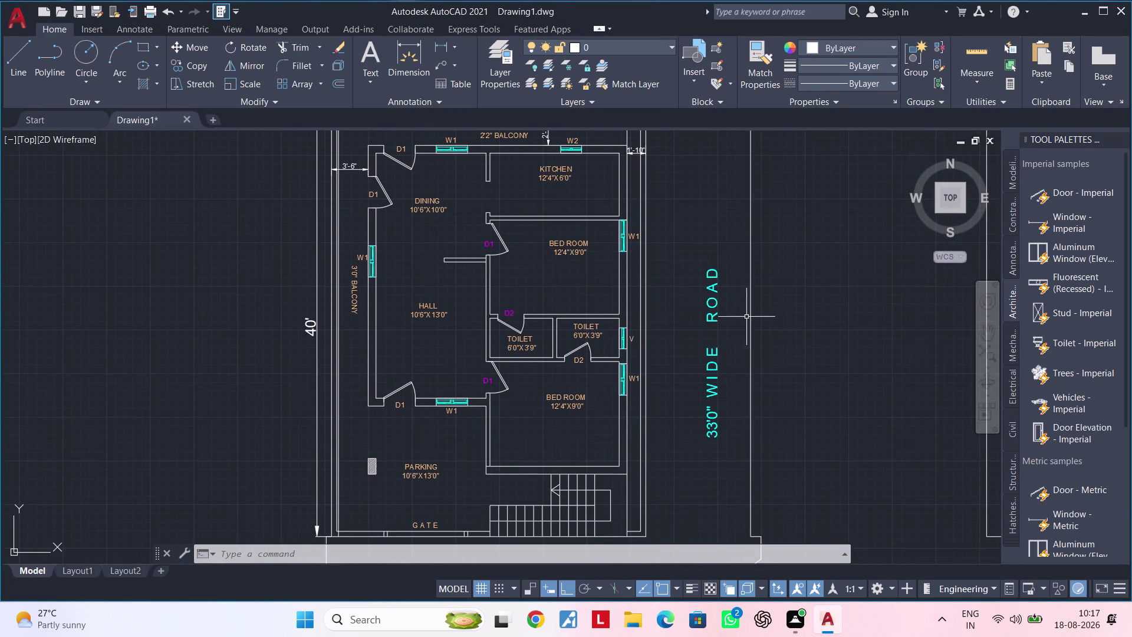
middle_drag(387, 418, 419, 343)
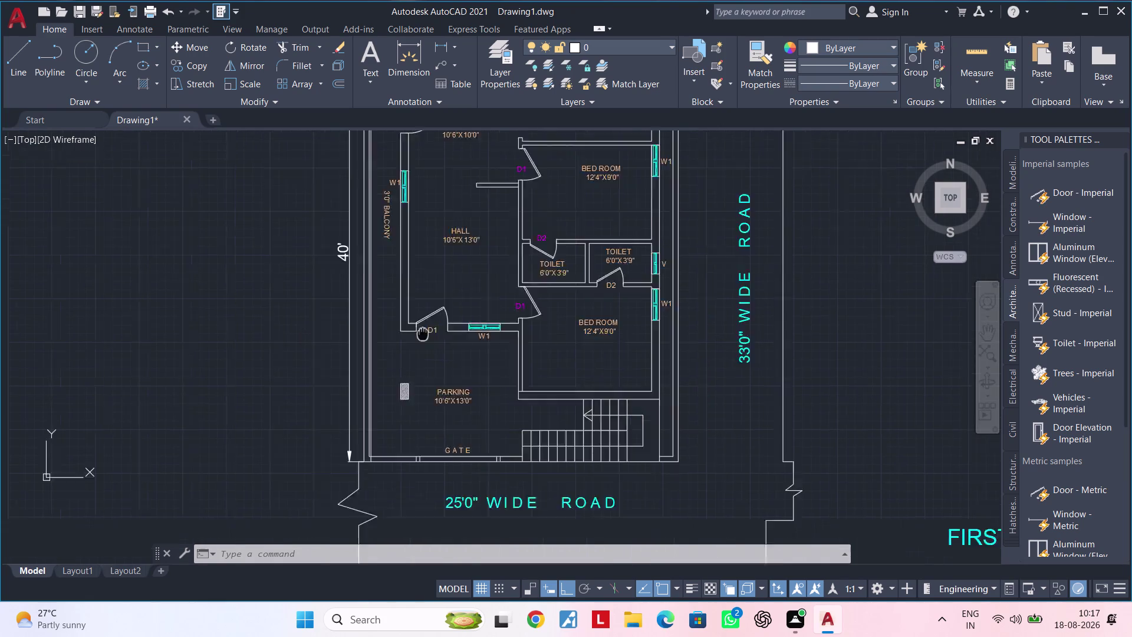
middle_drag(419, 344, 431, 311)
scroll(up, 3)
middle_drag(433, 387, 471, 373)
Try a linear dimension from the hatched block to the gate line, then cancel it.
click(443, 49)
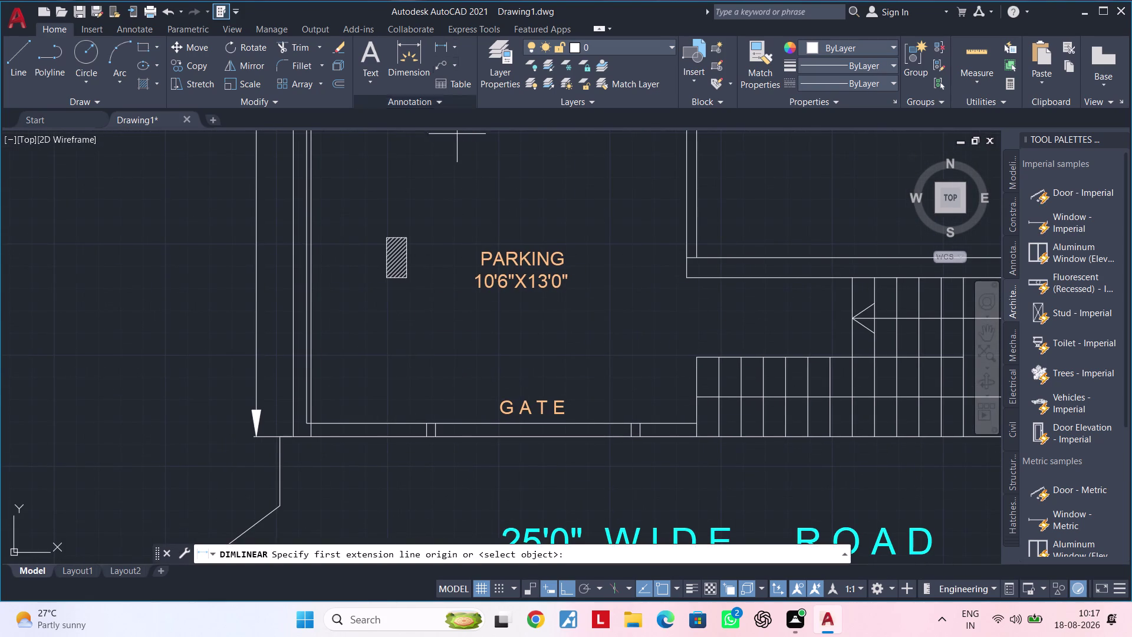
scroll(up, 3)
click(395, 215)
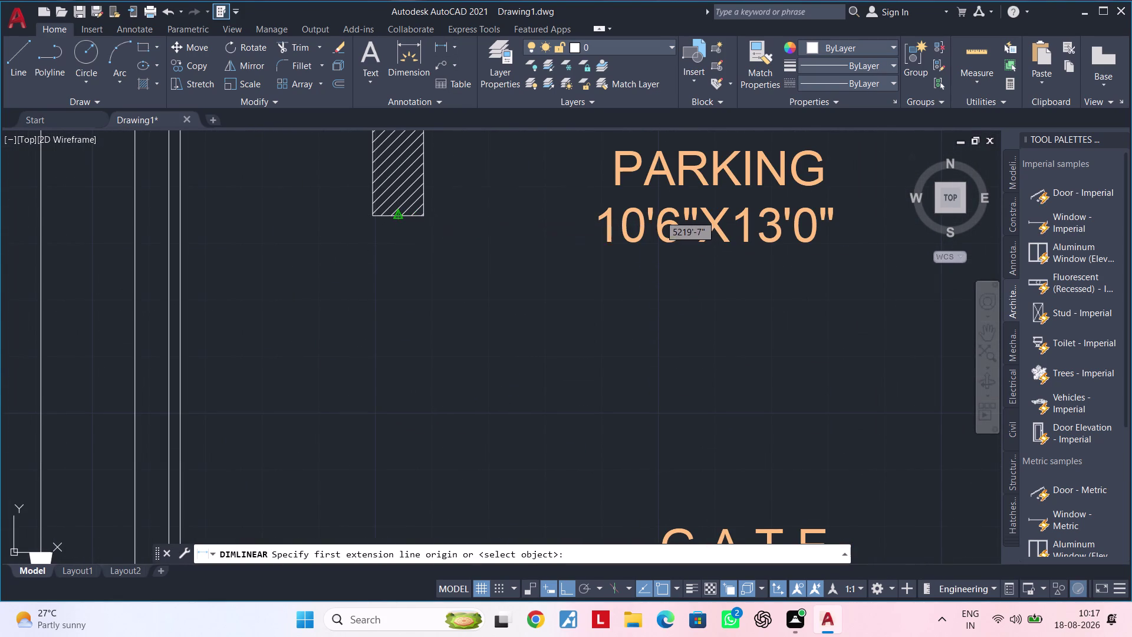
middle_drag(400, 427, 420, 385)
scroll(down, 3)
middle_drag(450, 450, 464, 377)
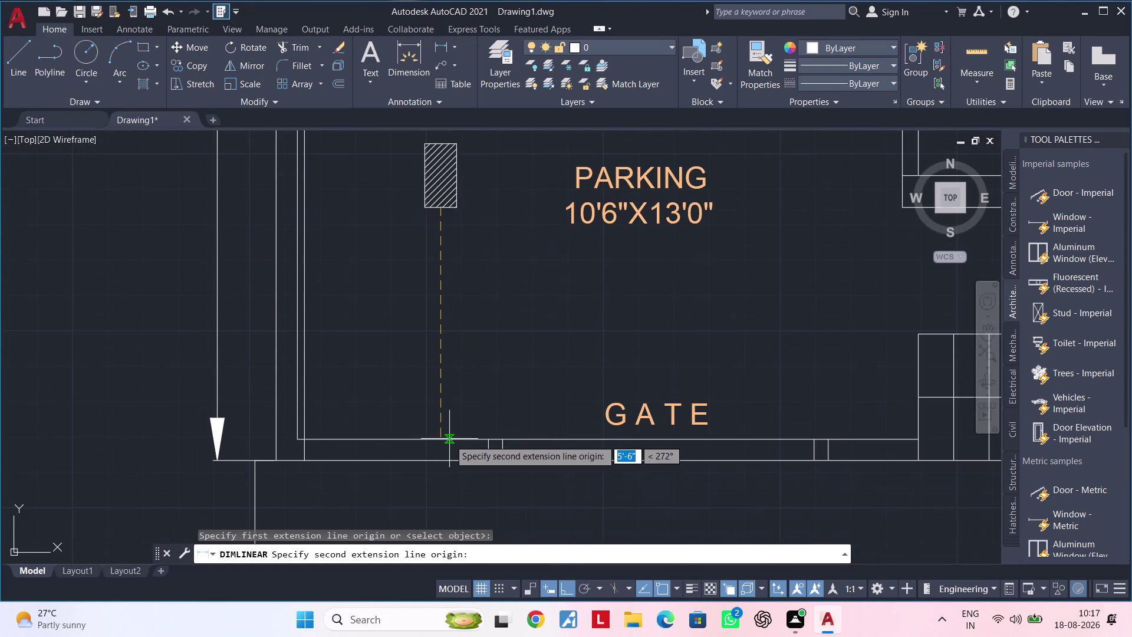
click(438, 440)
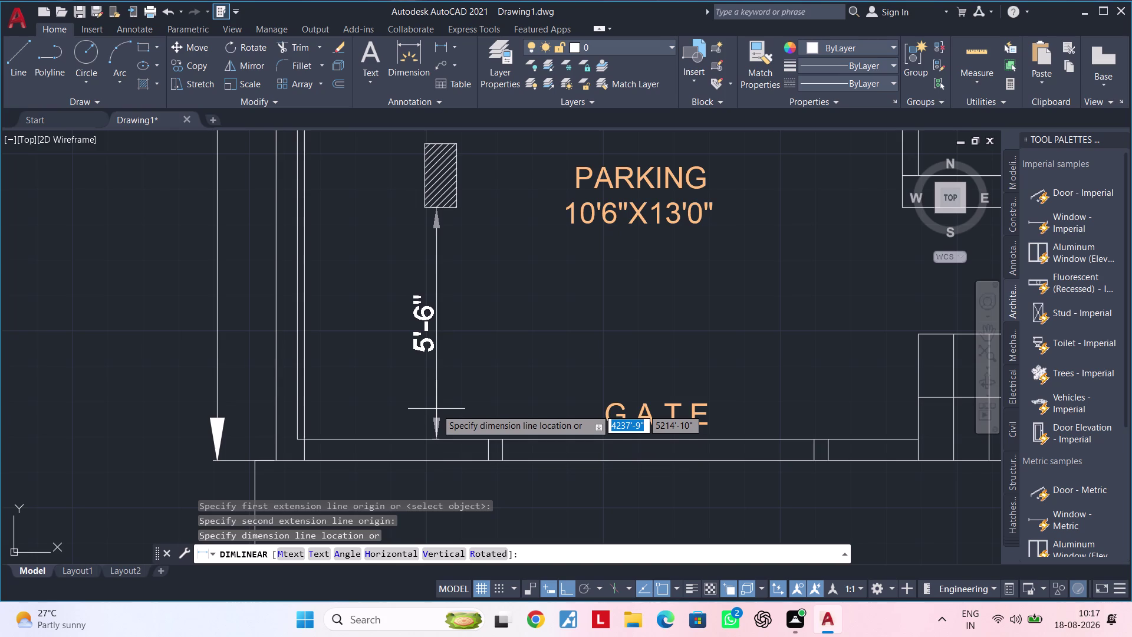
key(Escape)
Dimension the hatched block's base to the gate line at 6'.
key(space)
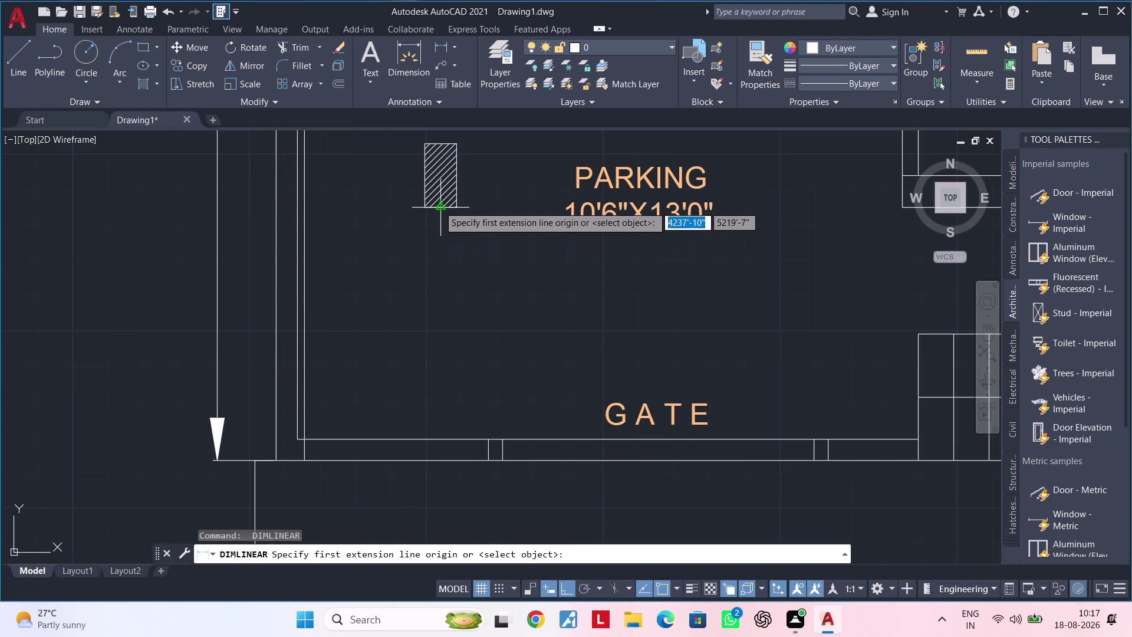
click(439, 206)
click(443, 463)
click(443, 428)
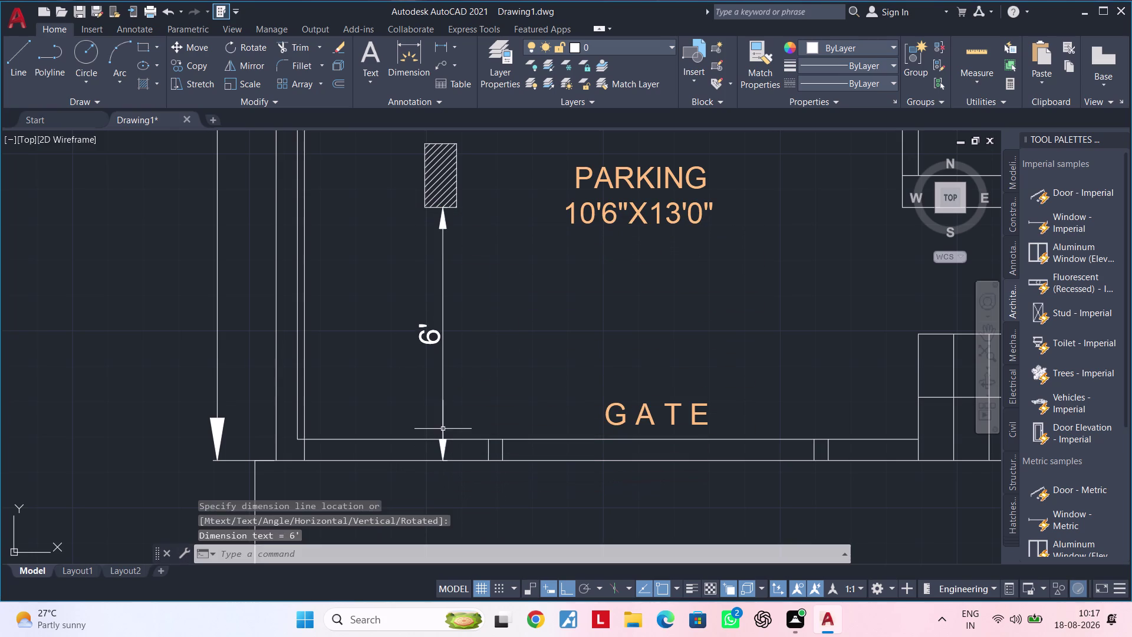
key(Escape)
scroll(down, 3)
middle_drag(482, 406, 362, 415)
key(Escape)
scroll(down, 3)
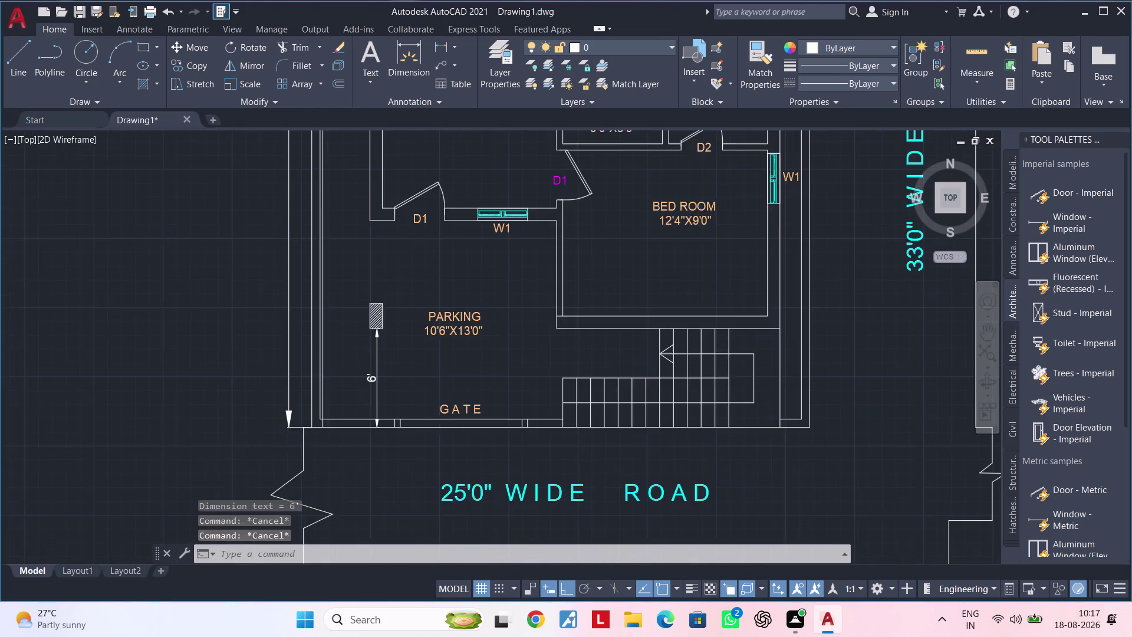
Pan and zoom until both floor plans fit in the view.
middle_drag(424, 392, 374, 400)
key(Escape)
key(Escape)
key(Escape)
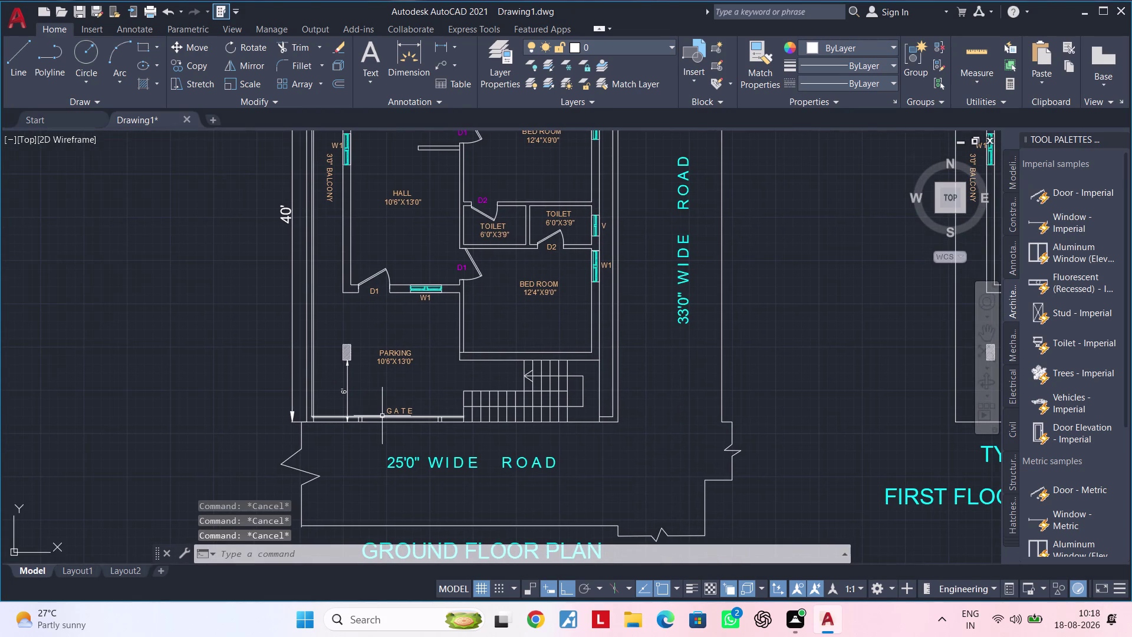
middle_drag(778, 424, 603, 352)
scroll(down, 3)
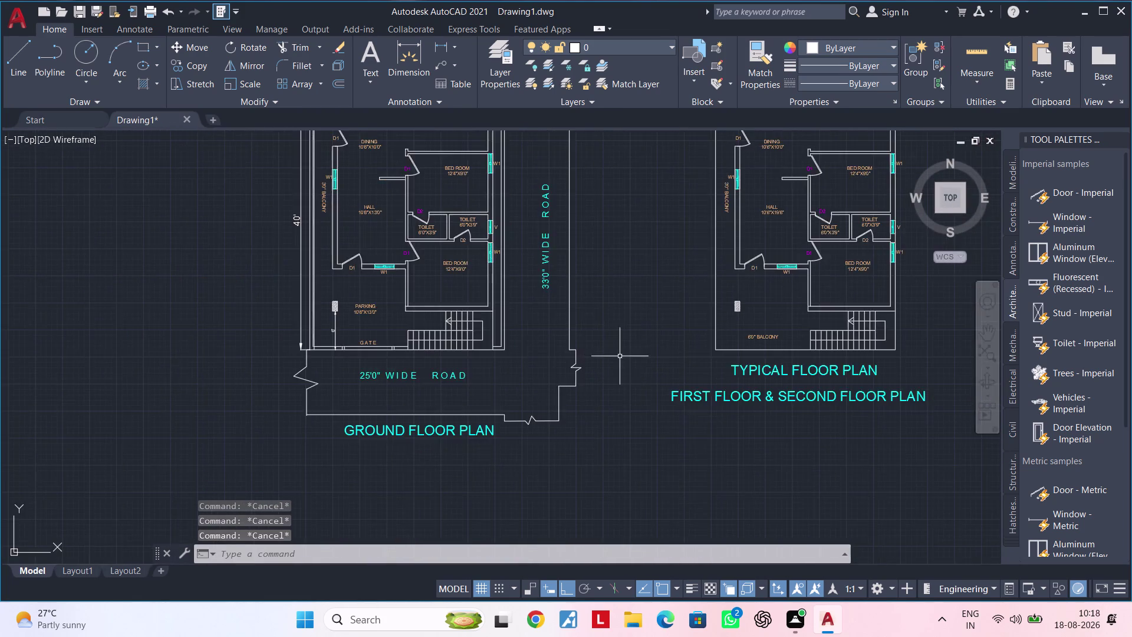
middle_drag(636, 355, 482, 465)
middle_drag(801, 381, 703, 384)
key(Escape)
key(Escape)
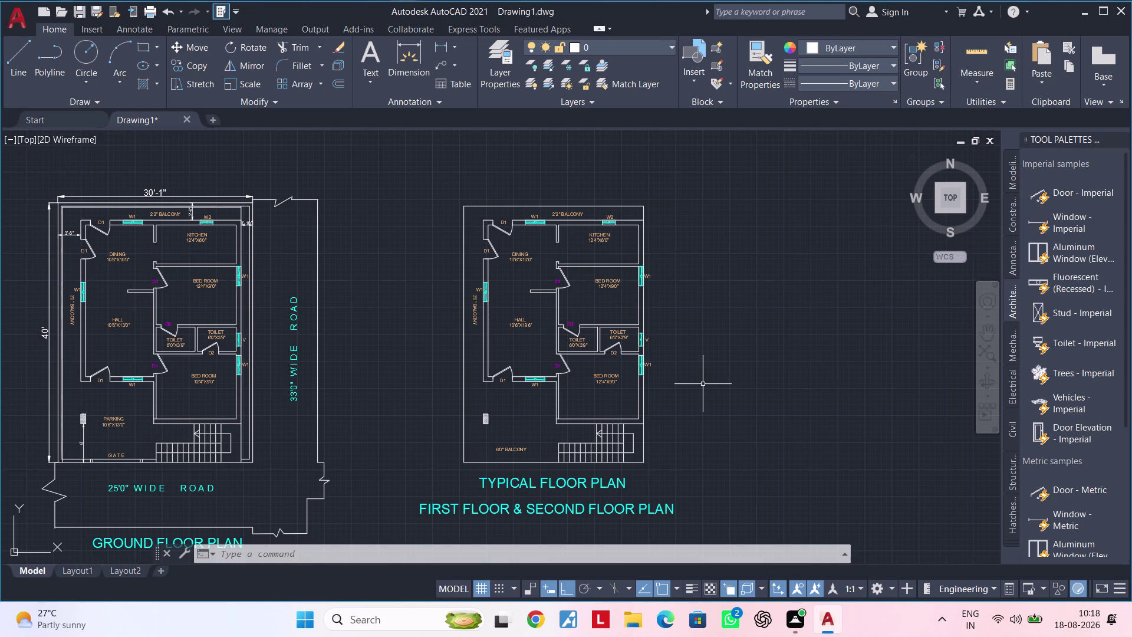
key(Escape)
key(Escape)
scroll(down, 3)
middle_drag(762, 413, 698, 351)
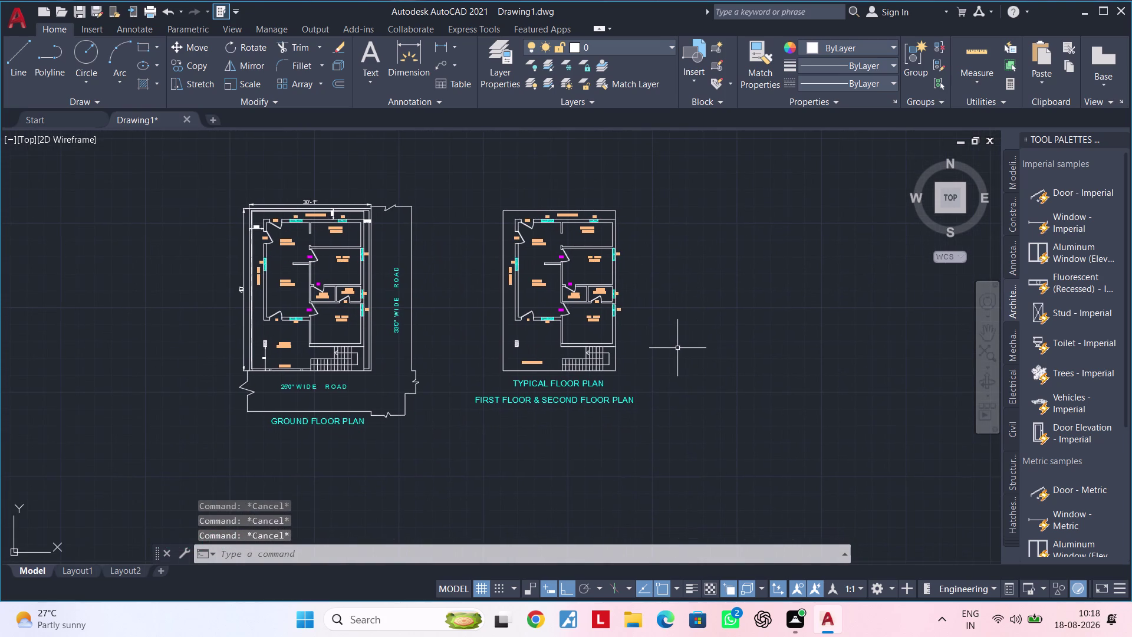
middle_drag(661, 365, 547, 376)
key(Escape)
key(Escape)
key(Escape)
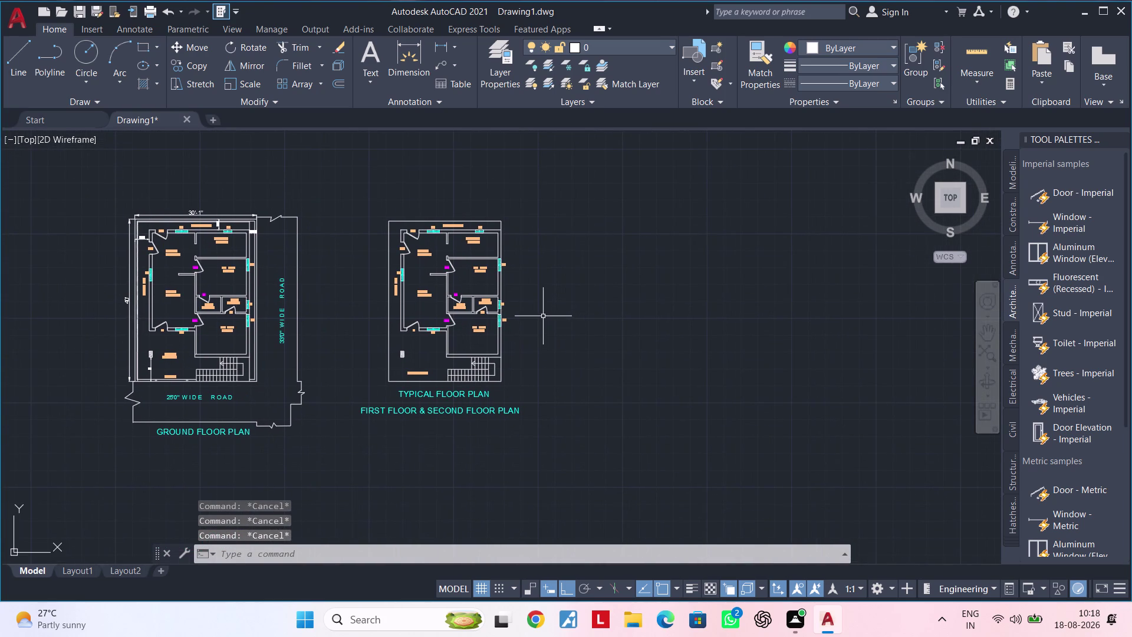
key(Escape)
key(Escape)
key(Escape)
key(Escape)
scroll(down, 3)
scroll(up, 3)
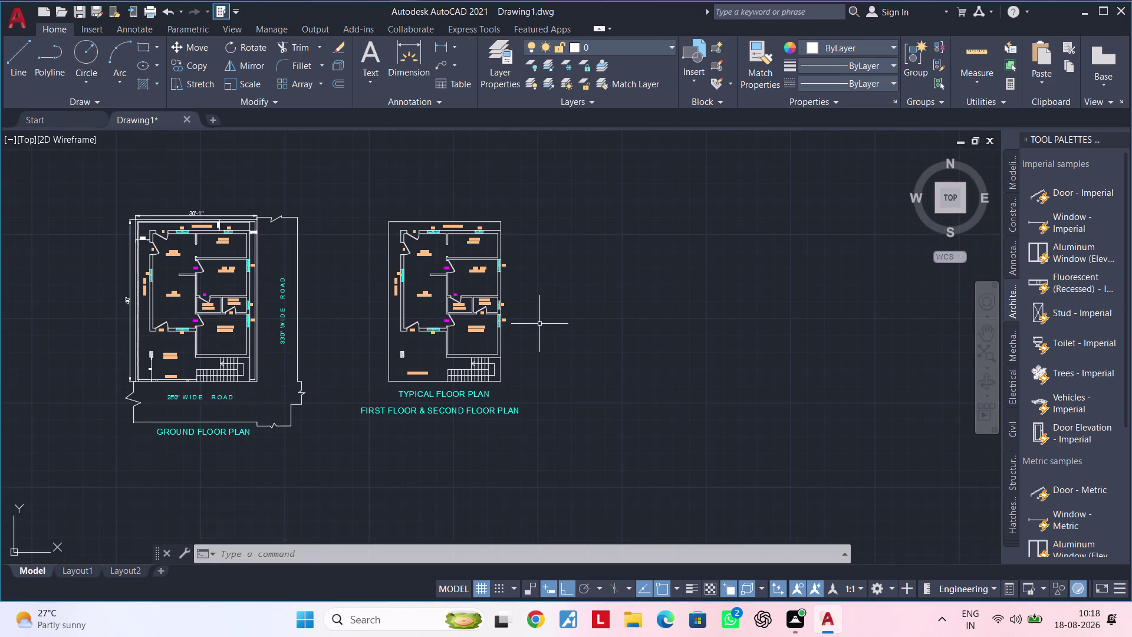
Start the RECTANG command beside the typical floor plan.
middle_drag(554, 323, 505, 325)
key(Escape)
key(Escape)
key(r)
text(EC)
key(space)
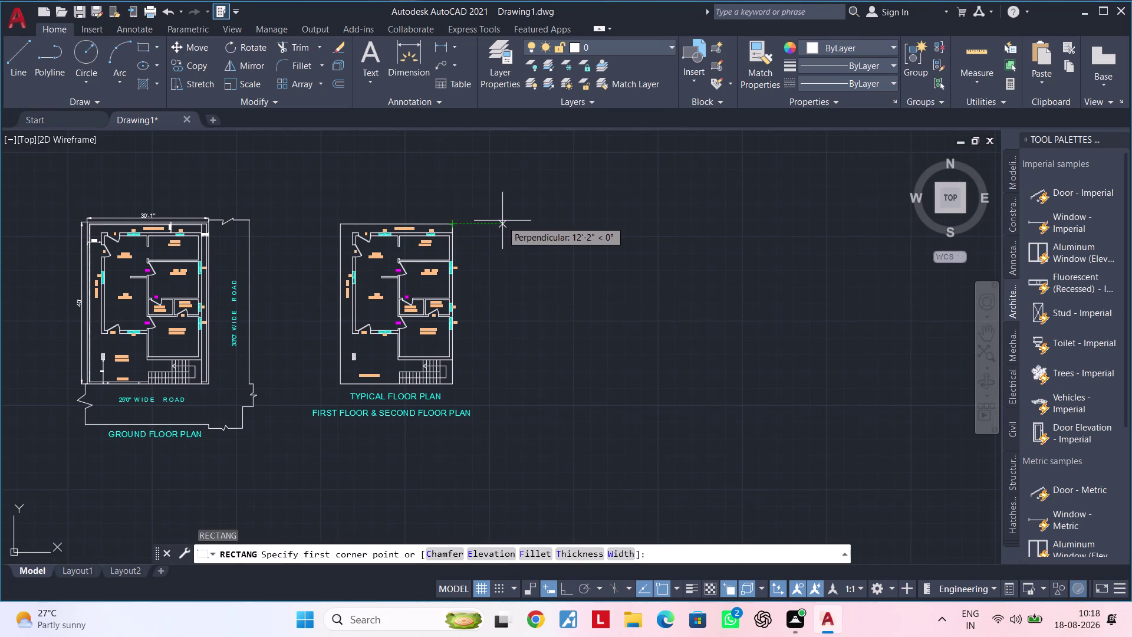
Turn on orthogonal drawing and abandon a first rectangle attempt.
click(564, 586)
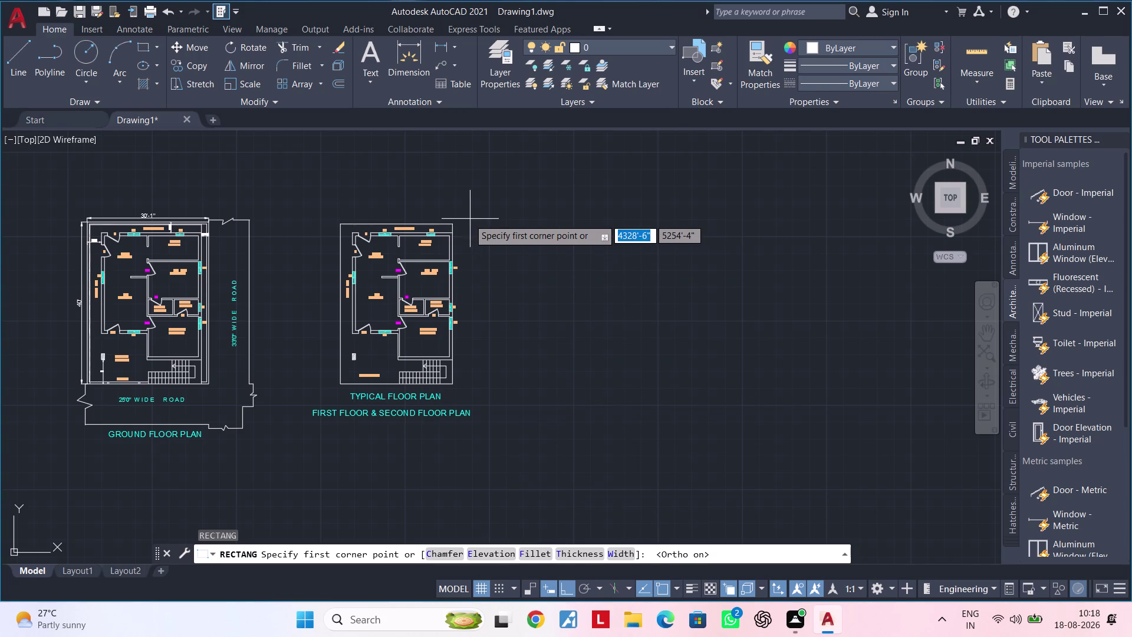
click(531, 224)
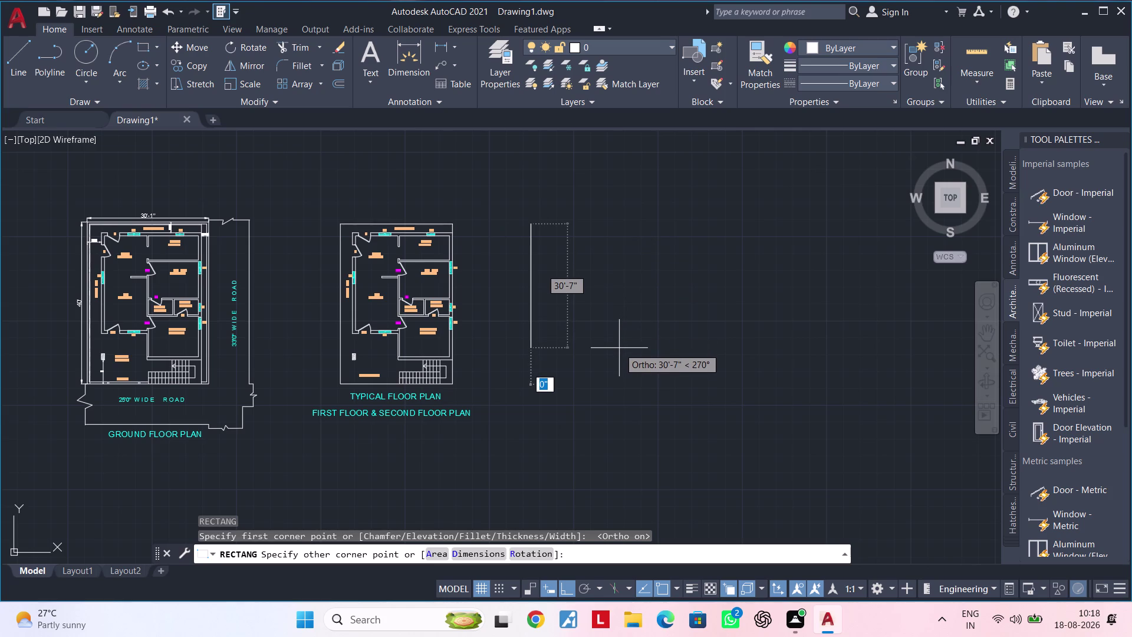
key(Escape)
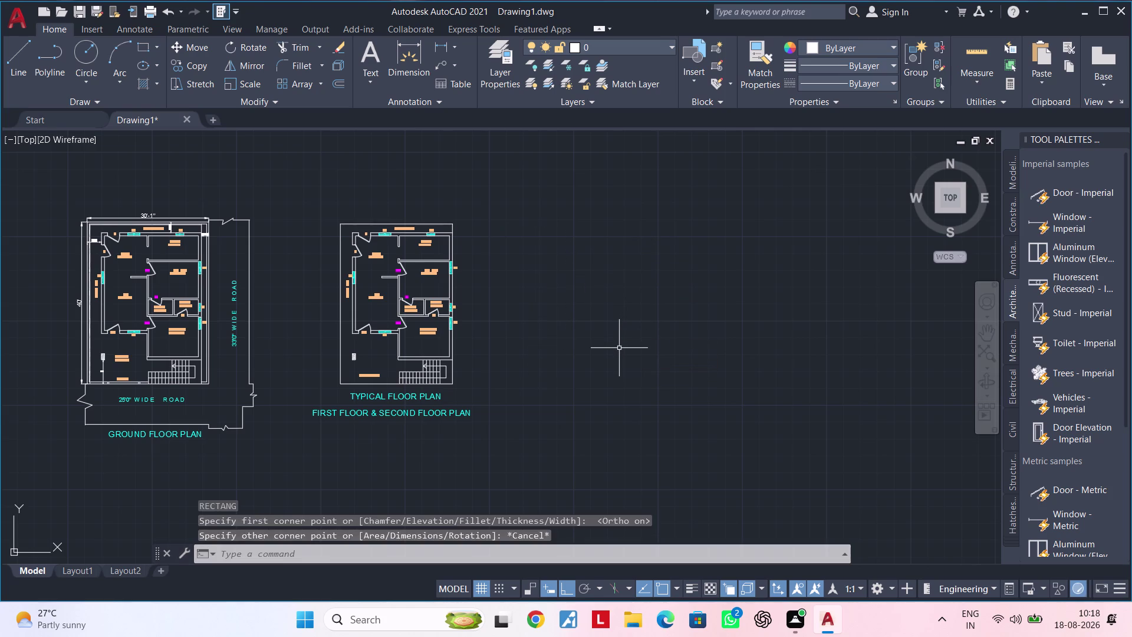
key(Escape)
key(Escape)
Start a plot rectangle beside the typical plan with a 30-foot length.
key(r)
text(EC)
key(space)
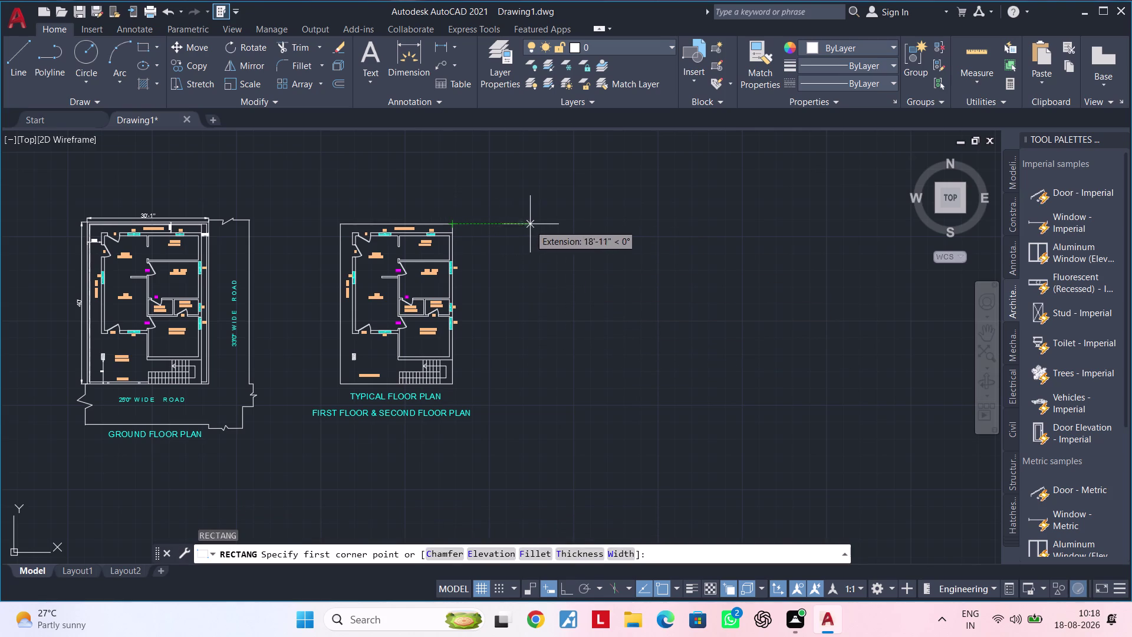
click(531, 221)
text(D)
key(space)
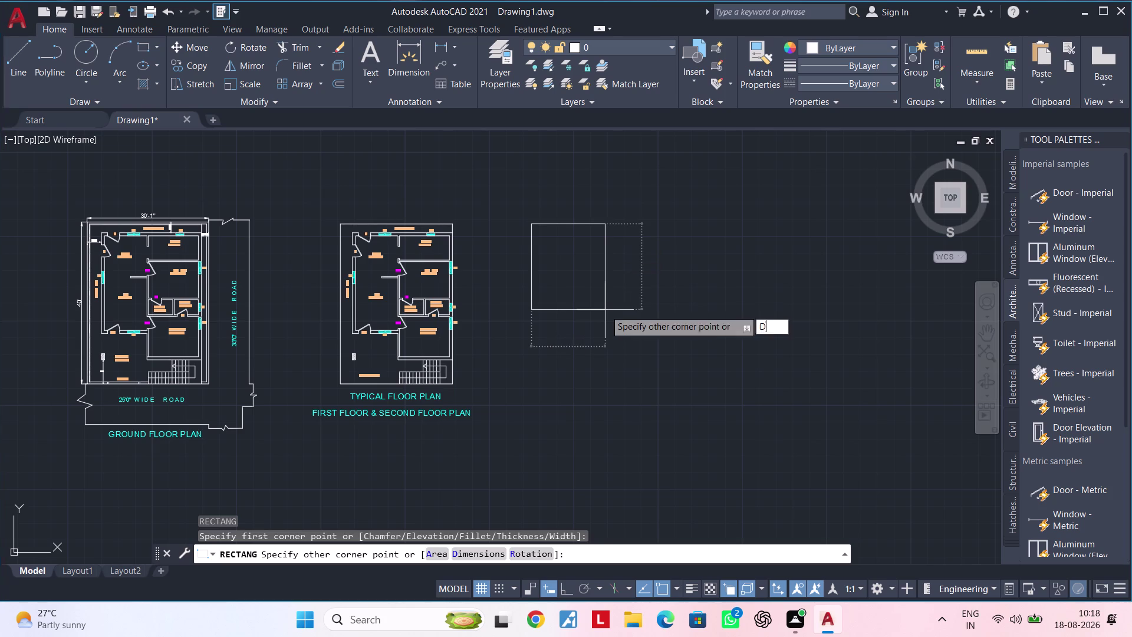
text(30)
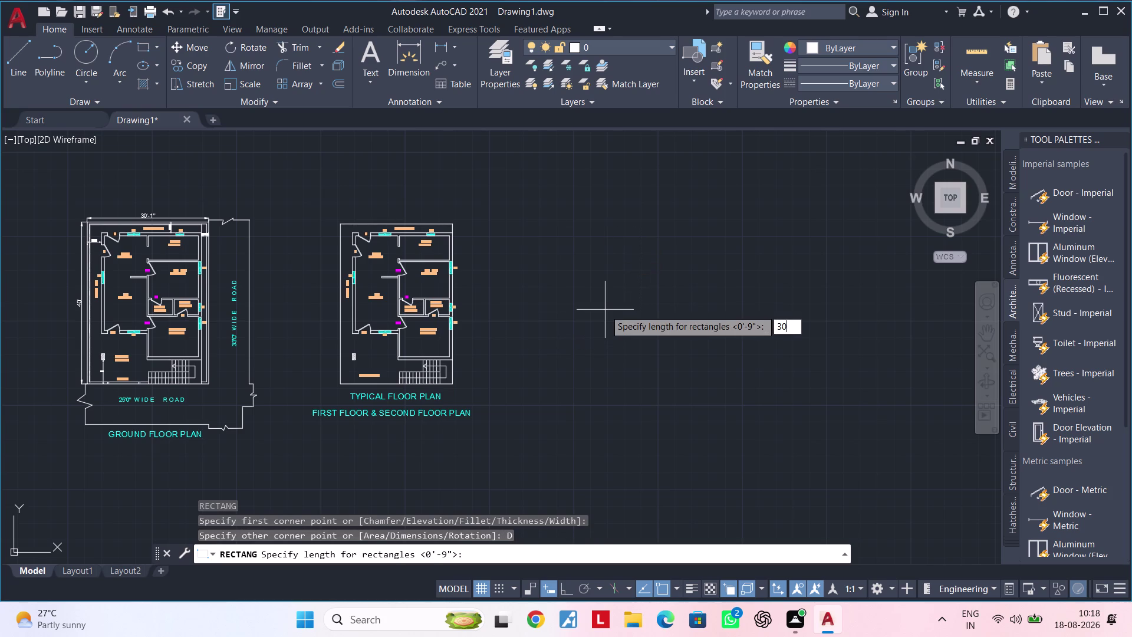
text(')
key(Return)
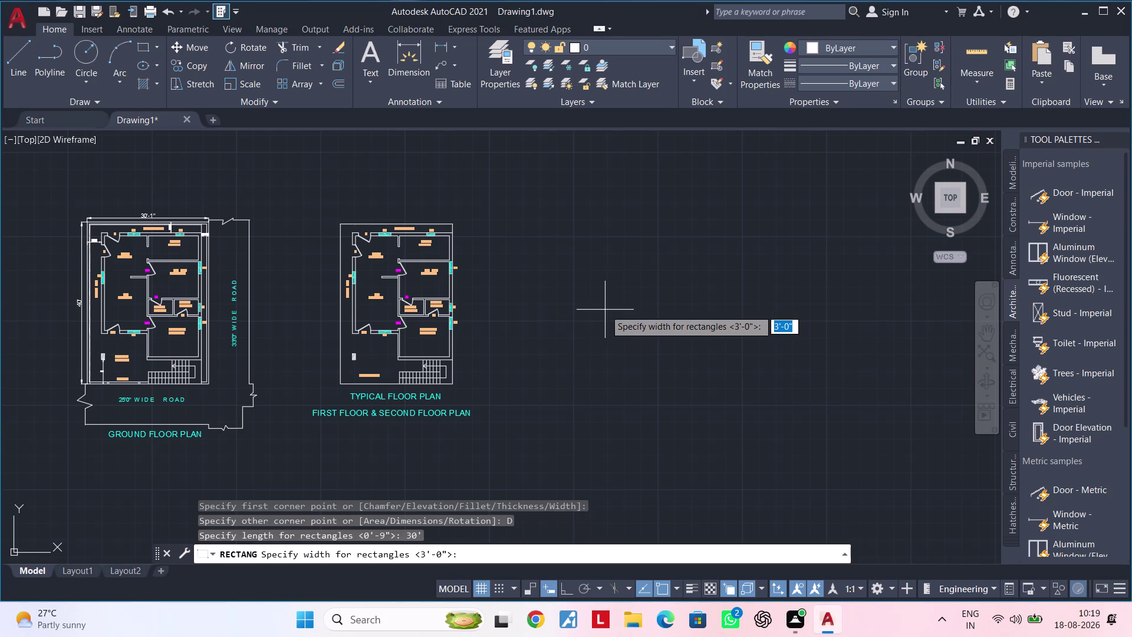
Give the rectangle a 40-foot width, place it, and recentre the view on it.
text(40)
key(apostrophe)
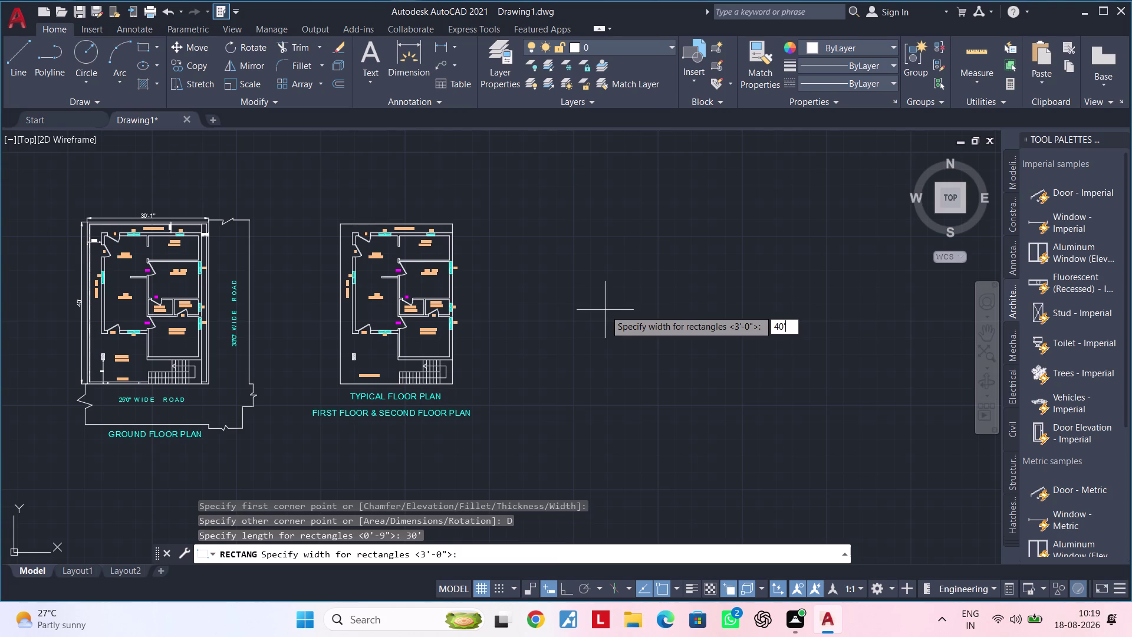
key(Return)
click(605, 310)
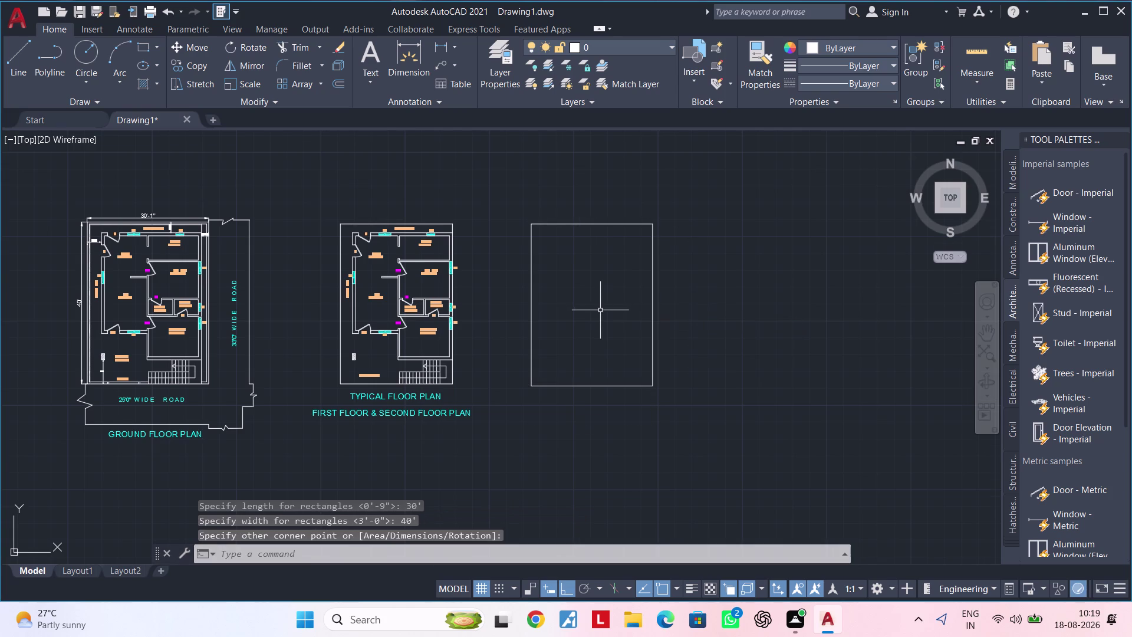
middle_drag(602, 313, 633, 330)
key(Escape)
key(Escape)
key(Escape)
middle_drag(638, 301, 628, 354)
key(Escape)
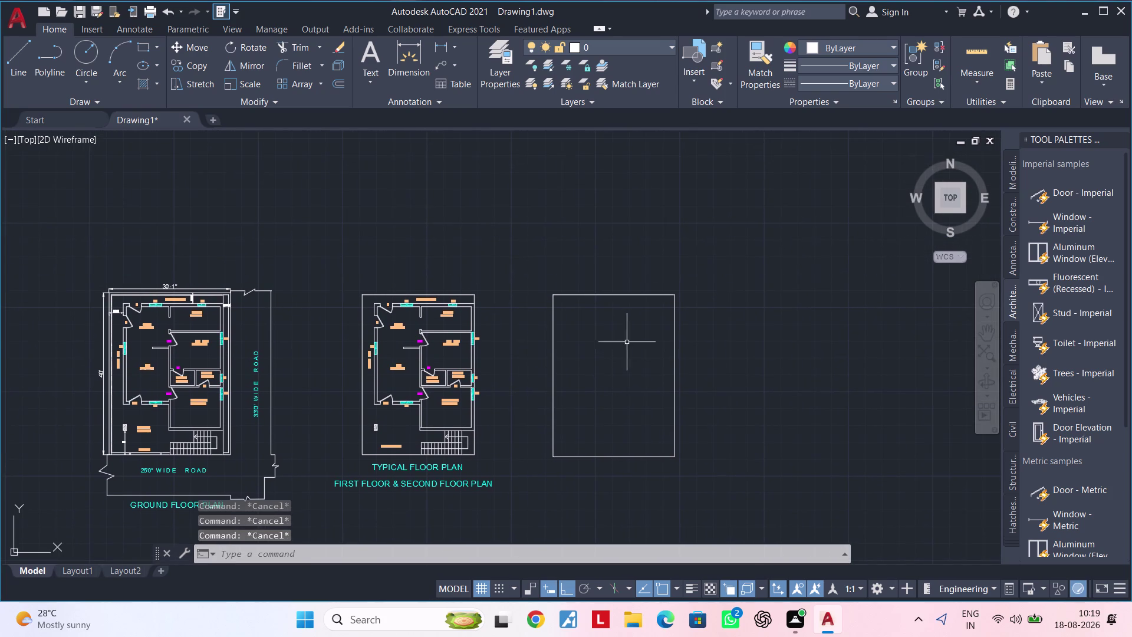
Offset the plot rectangle 6 inches inward.
middle_drag(652, 339, 670, 335)
middle_drag(642, 341, 681, 331)
scroll(up, 3)
middle_drag(677, 332, 667, 375)
key(Escape)
key(Escape)
text(O)
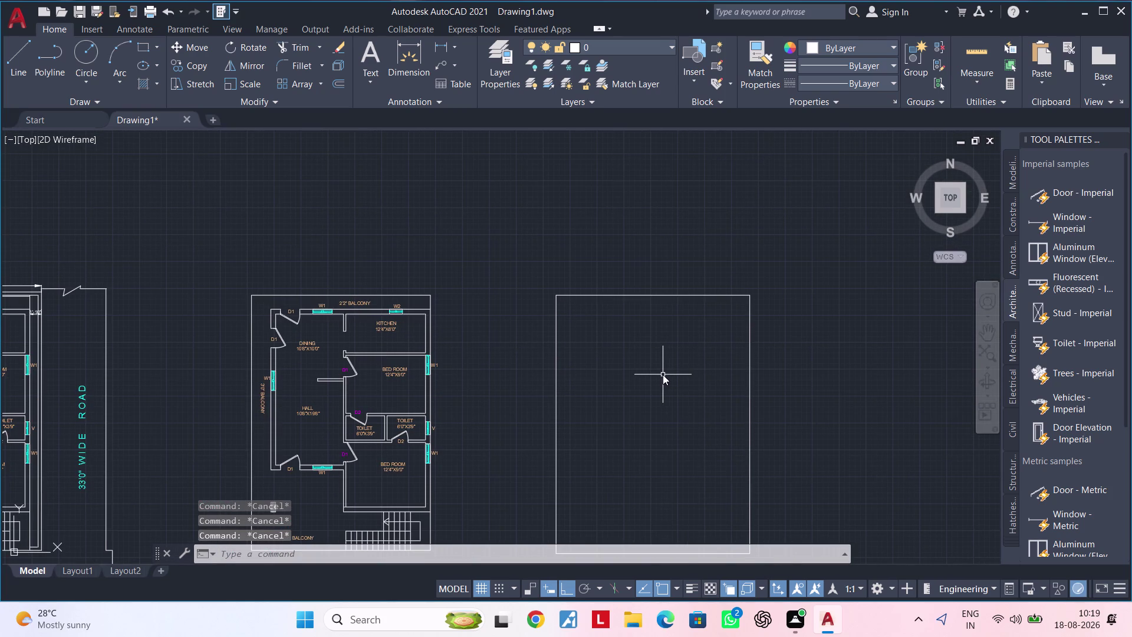
text(F)
key(space)
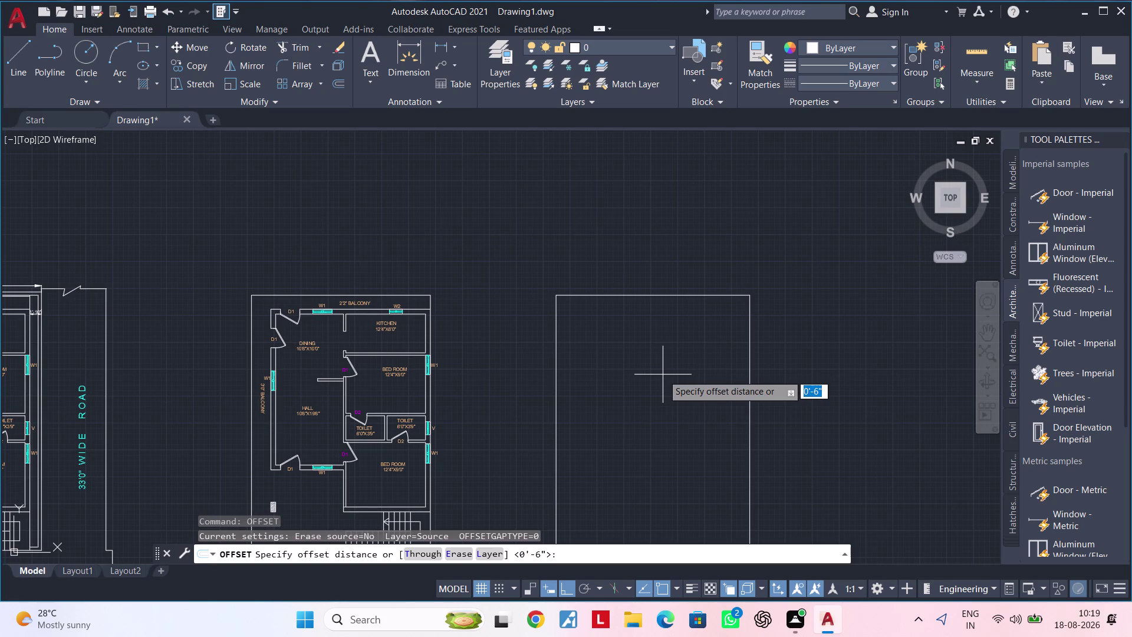
text(6")
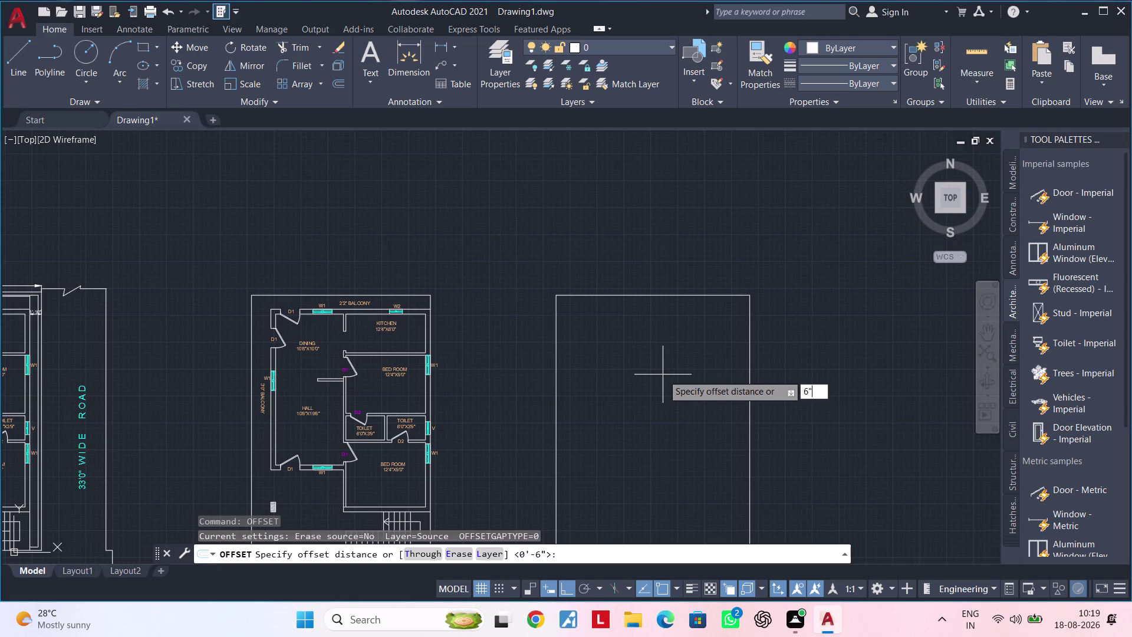
key(Return)
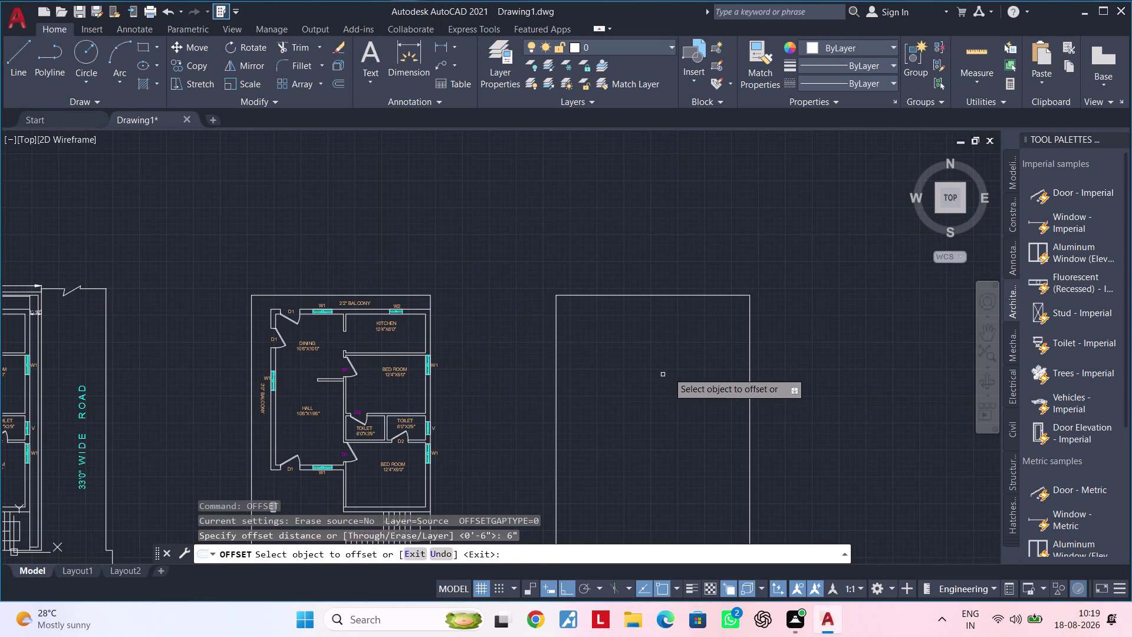
click(687, 295)
click(688, 326)
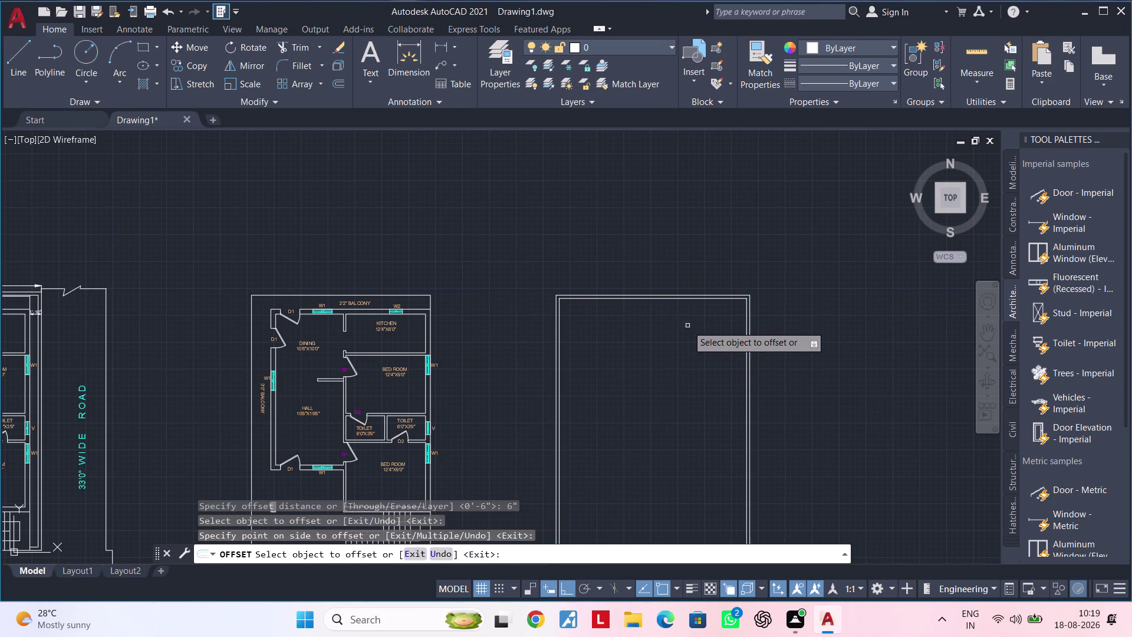
key(Escape)
Explode the outer plot rectangle into separate lines with X.
scroll(up, 3)
middle_drag(684, 311, 677, 332)
key(Escape)
key(Escape)
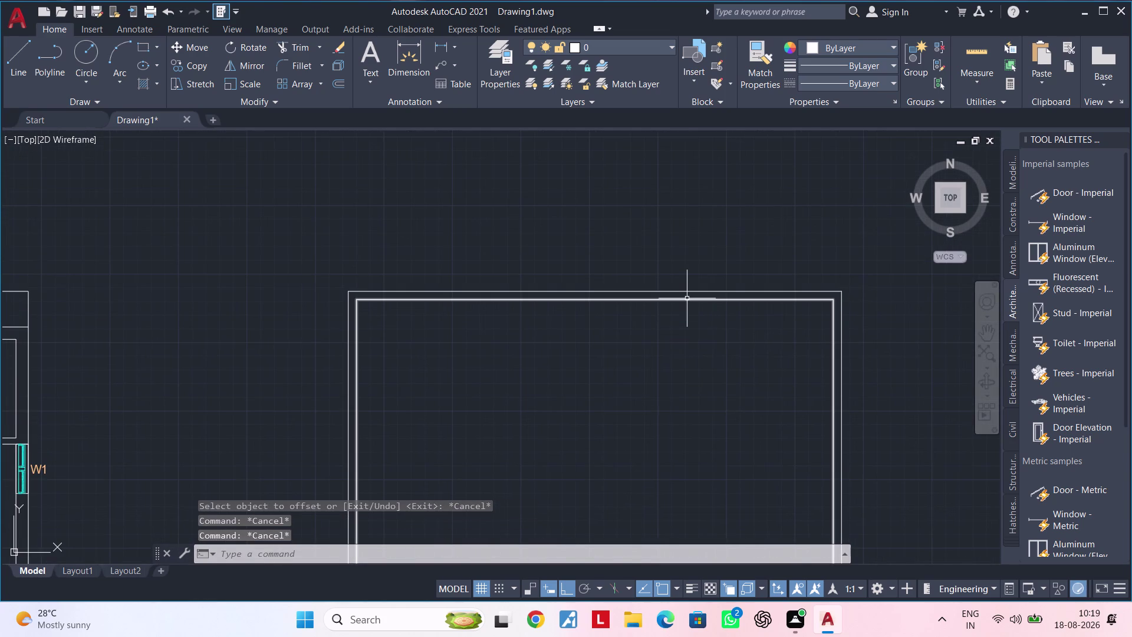
key(Escape)
key(Escape)
key(Escape)
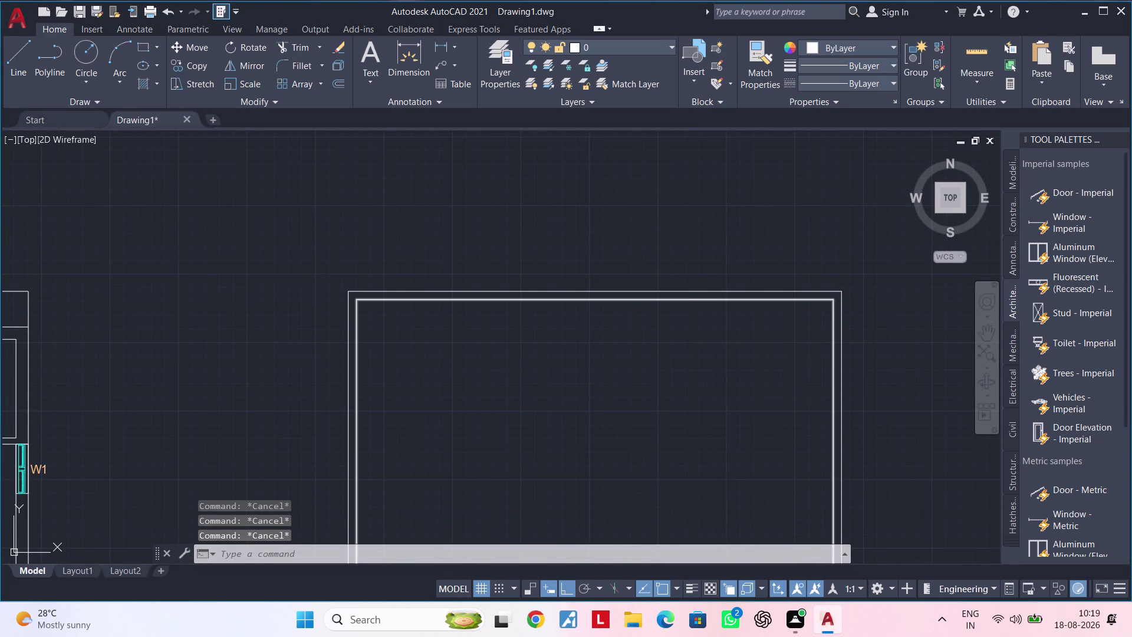
key(Escape)
key(Escape)
key(Escape)
key(Escape)
key(Escape)
key(Escape)
key(Escape)
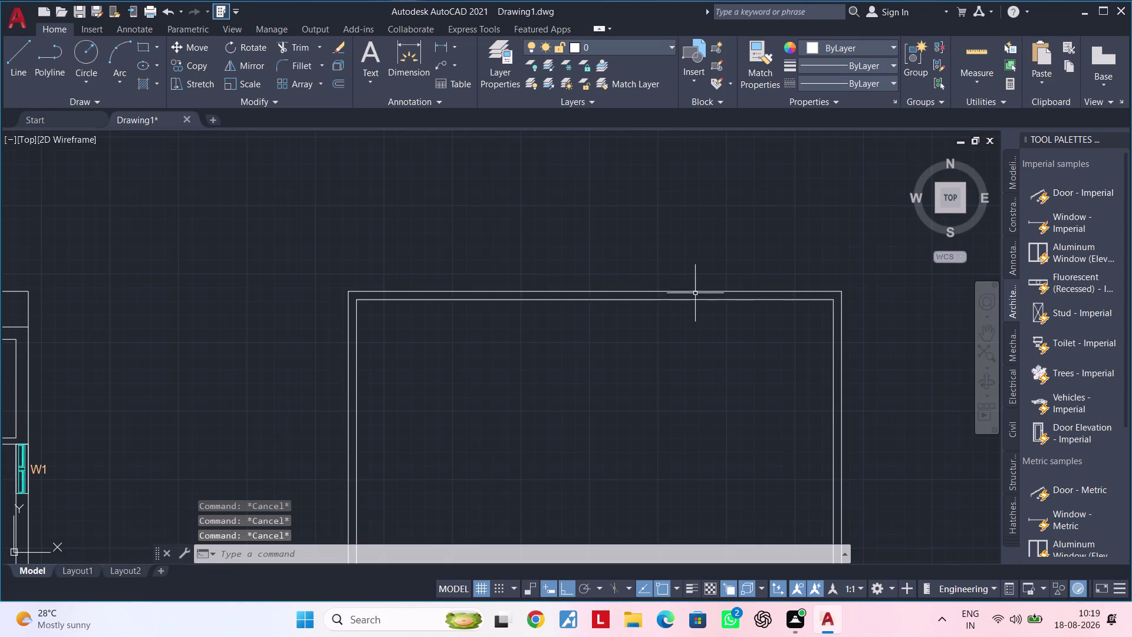
click(694, 290)
text(X)
key(space)
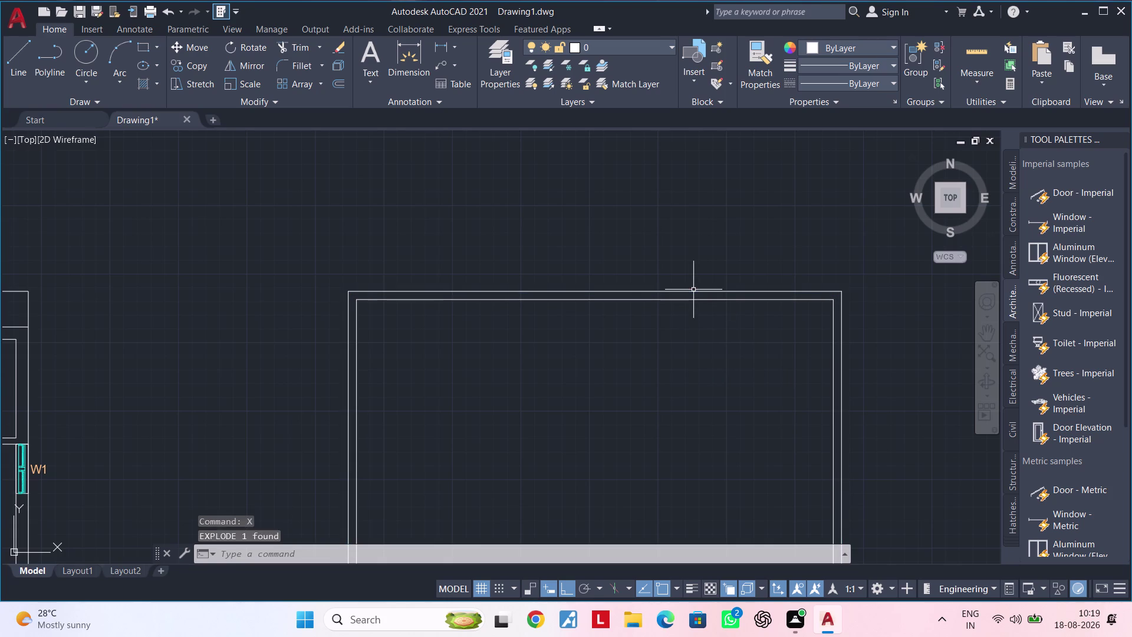
key(Escape)
key(Escape)
text(OF)
key(space)
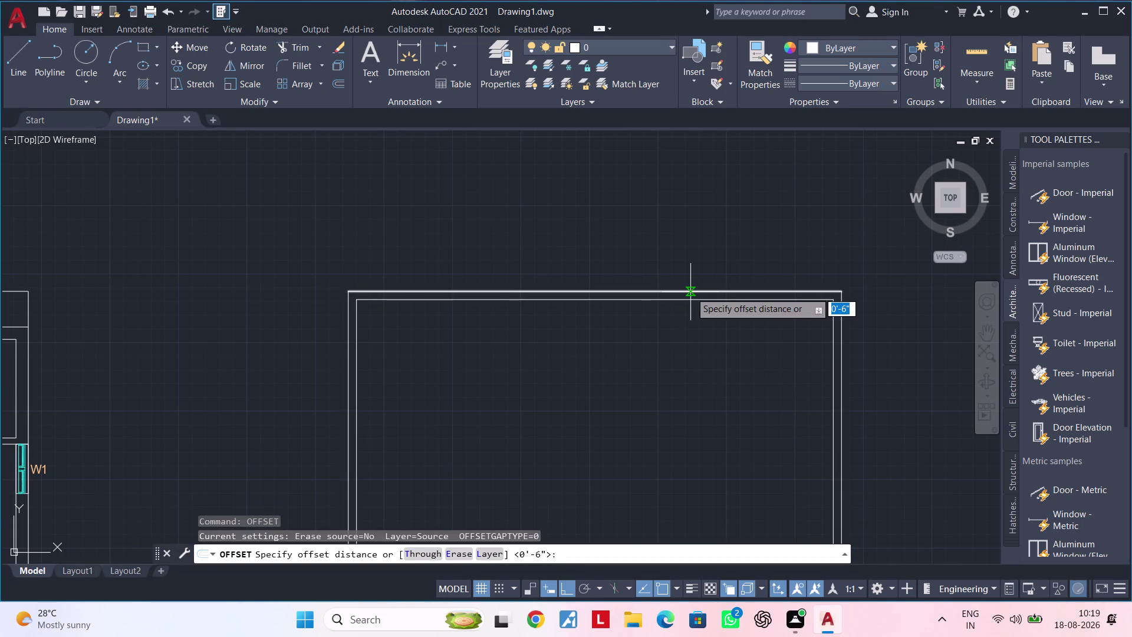
Offset the plot's top edge 2'2" downward.
text(2)
text('2")
key(Return)
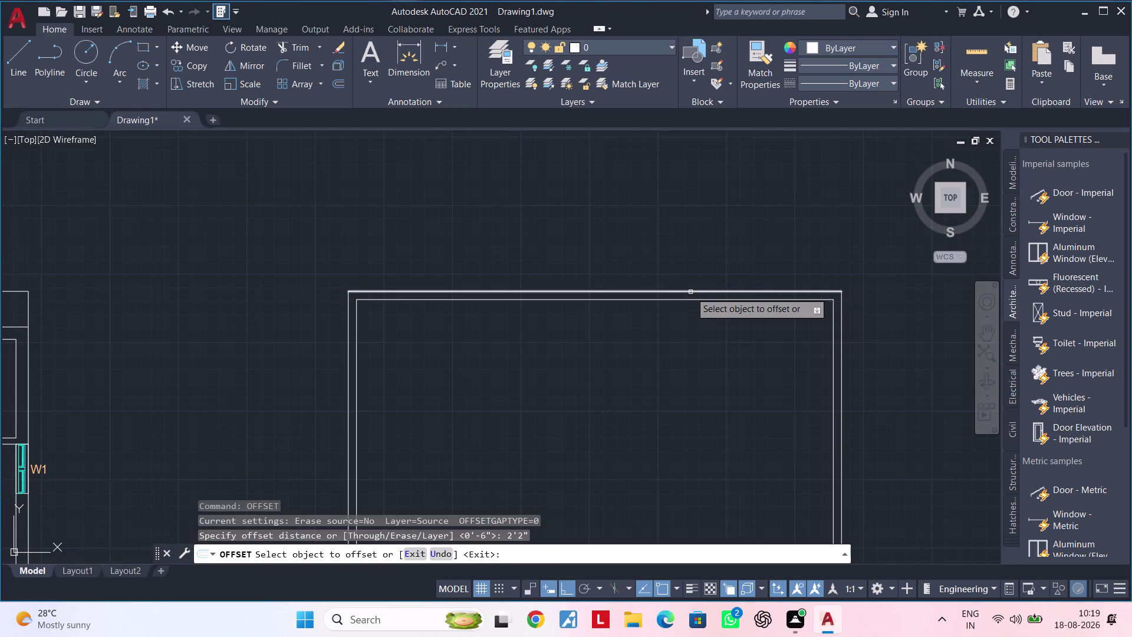
click(701, 290)
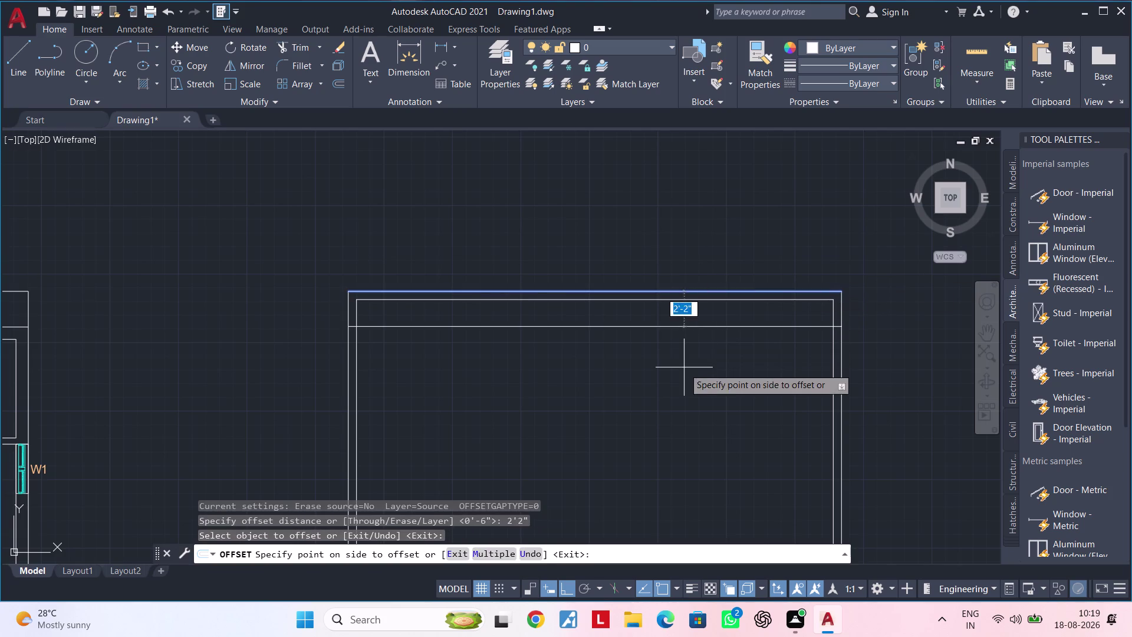
click(684, 368)
middle_drag(695, 373, 691, 323)
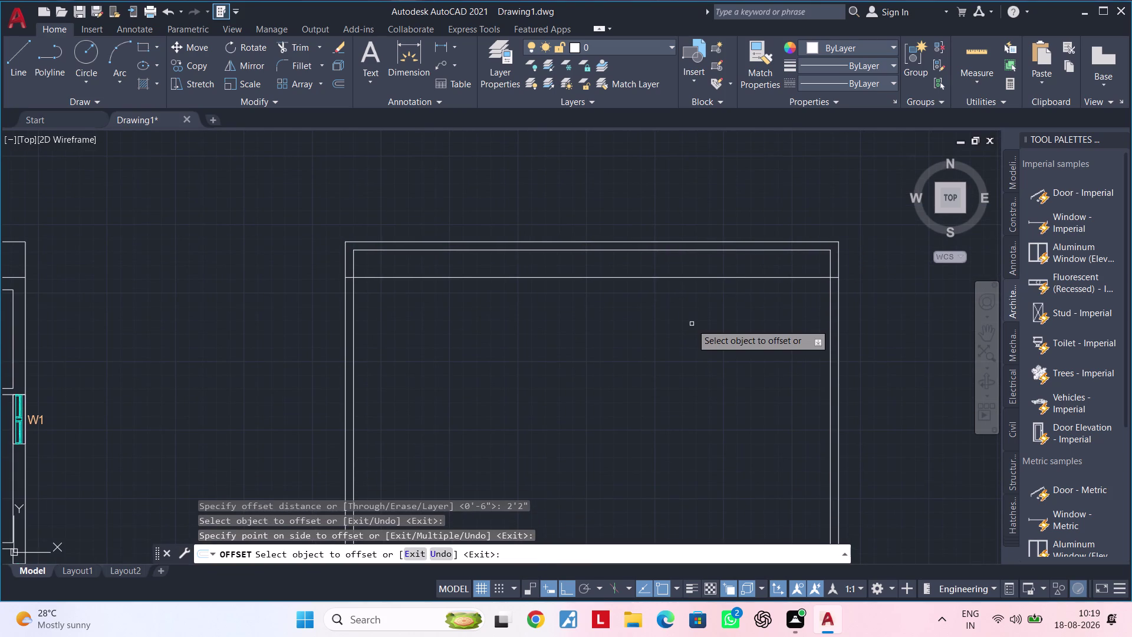
key(space)
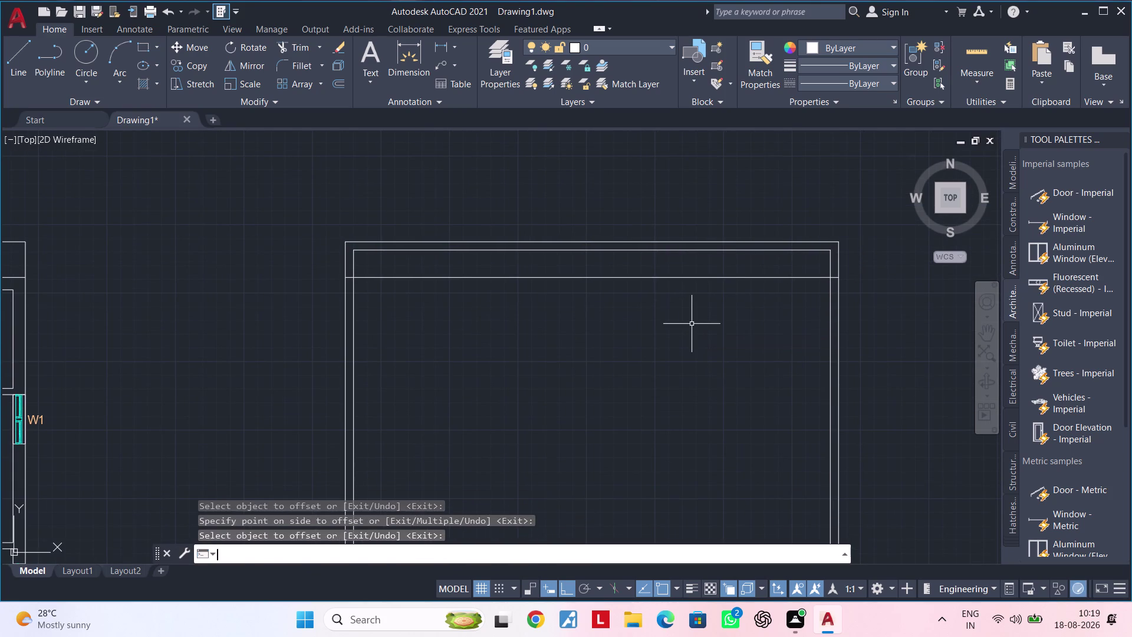
Offset the plot's right edge 1'9" inward.
key(space)
text(1')
text(9)
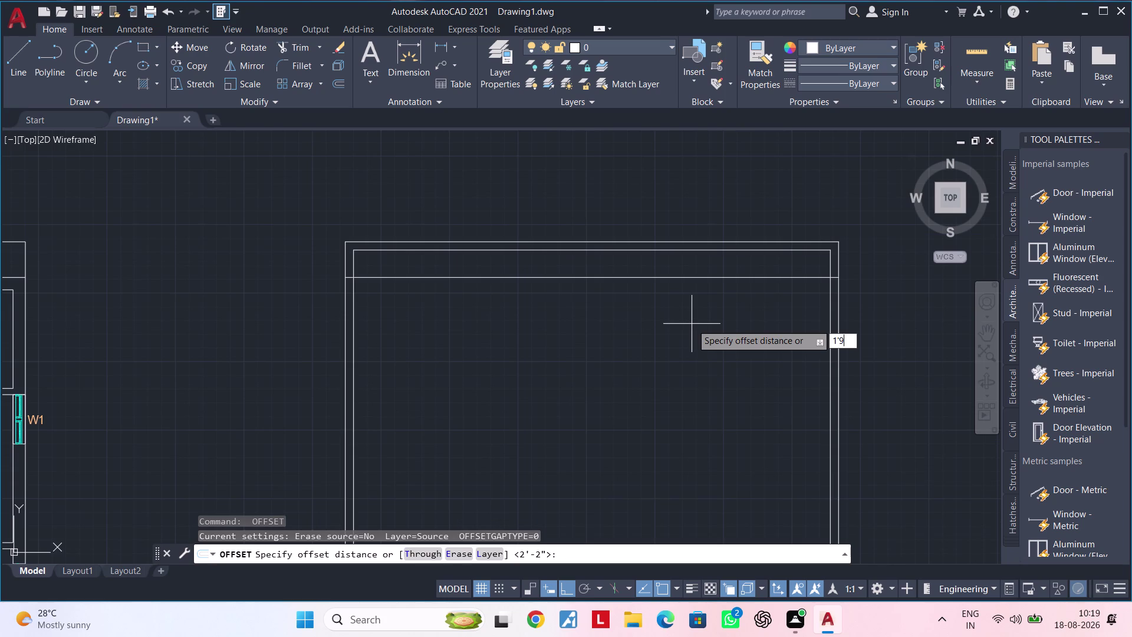
text(")
key(Return)
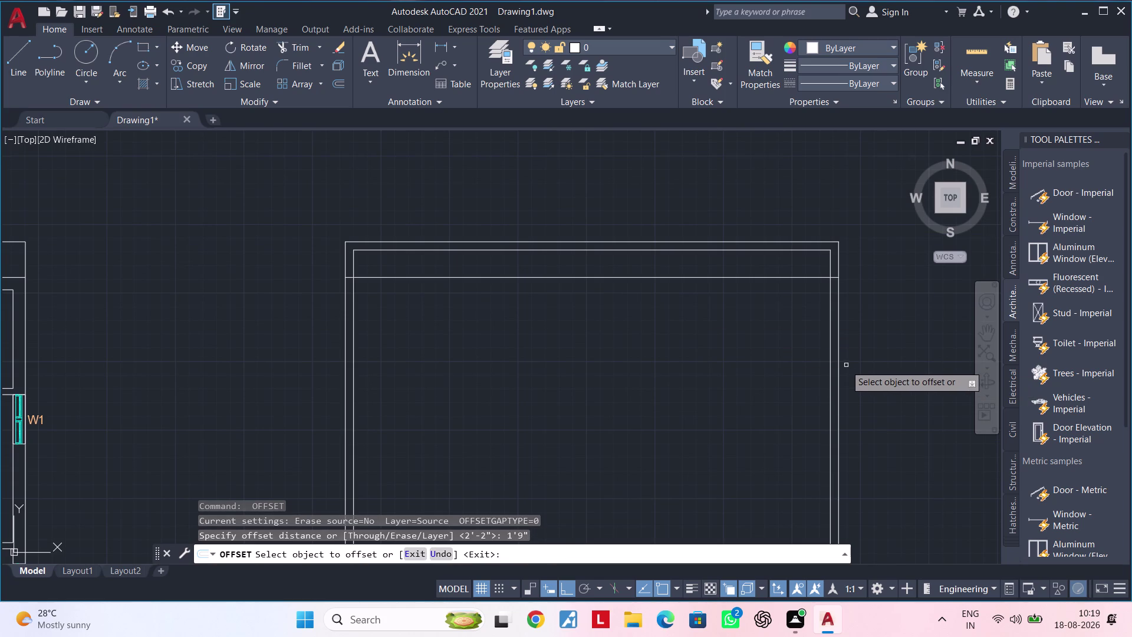
click(839, 365)
click(781, 366)
middle_drag(688, 381, 775, 360)
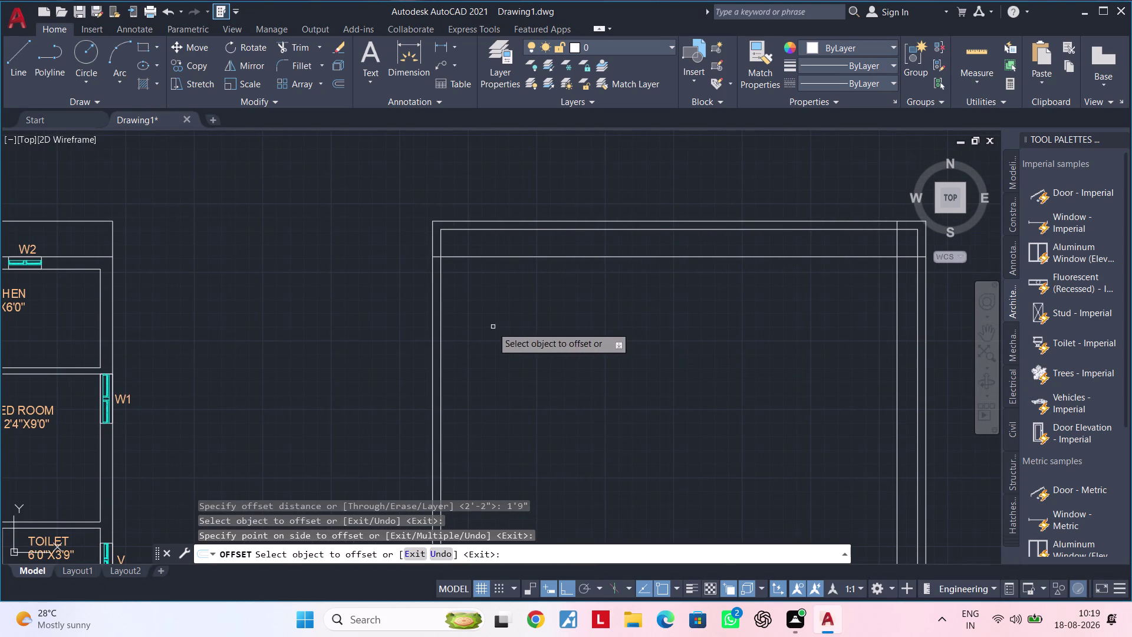
key(space)
Offset the plot's left edge 3'6" inward.
key(space)
text(3')
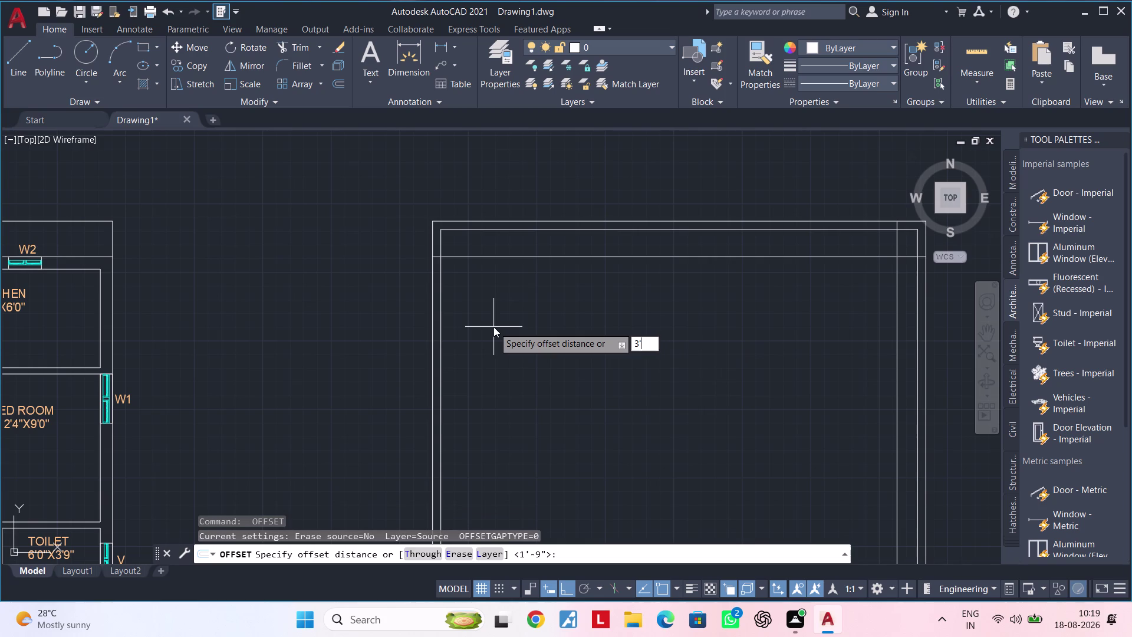
text(6")
key(Return)
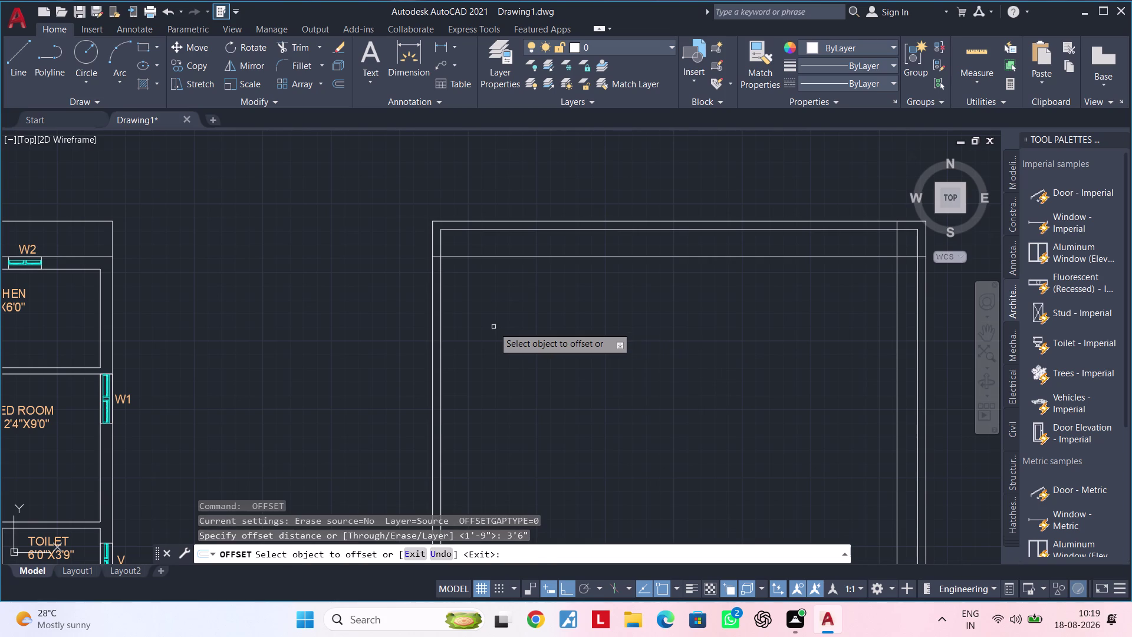
click(432, 324)
click(583, 326)
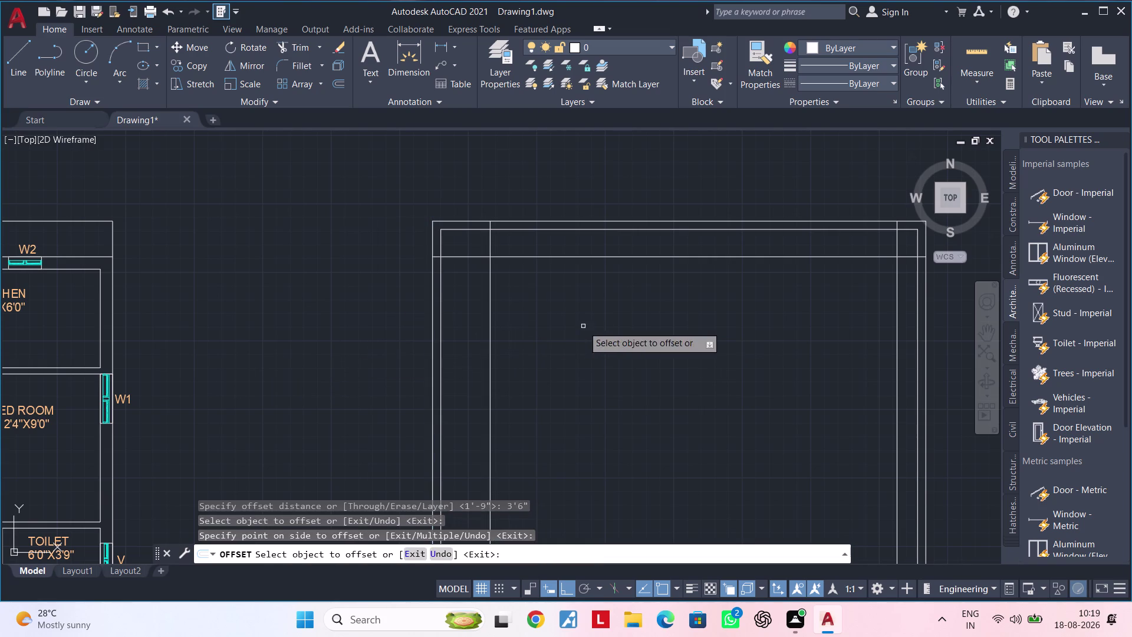
key(Escape)
key(Escape)
key(Escape)
text(TR)
key(space)
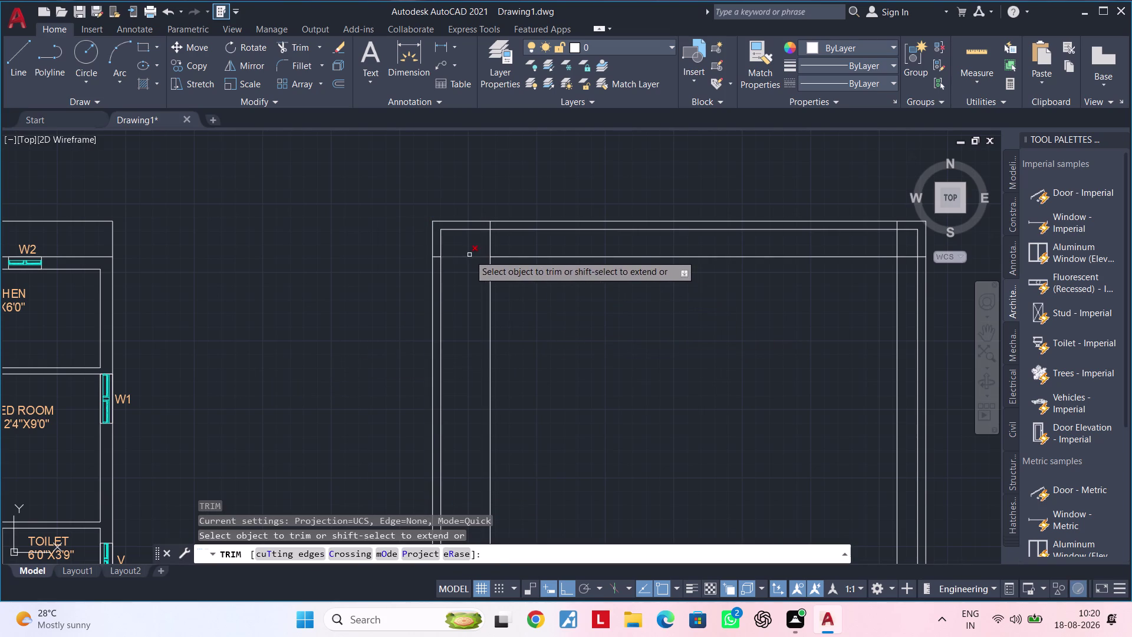
Trim overlapping setback line ends near the outline's corners, then cancel Trim.
click(466, 259)
click(489, 243)
middle_drag(809, 297, 769, 313)
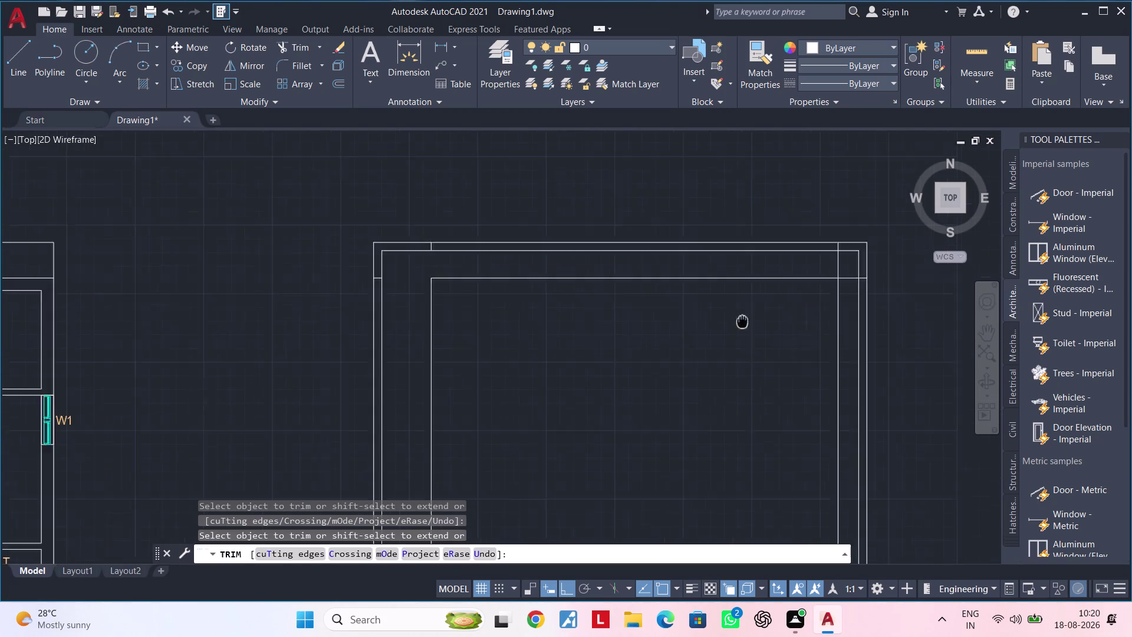
middle_drag(769, 313, 695, 334)
scroll(up, 3)
click(773, 285)
click(789, 298)
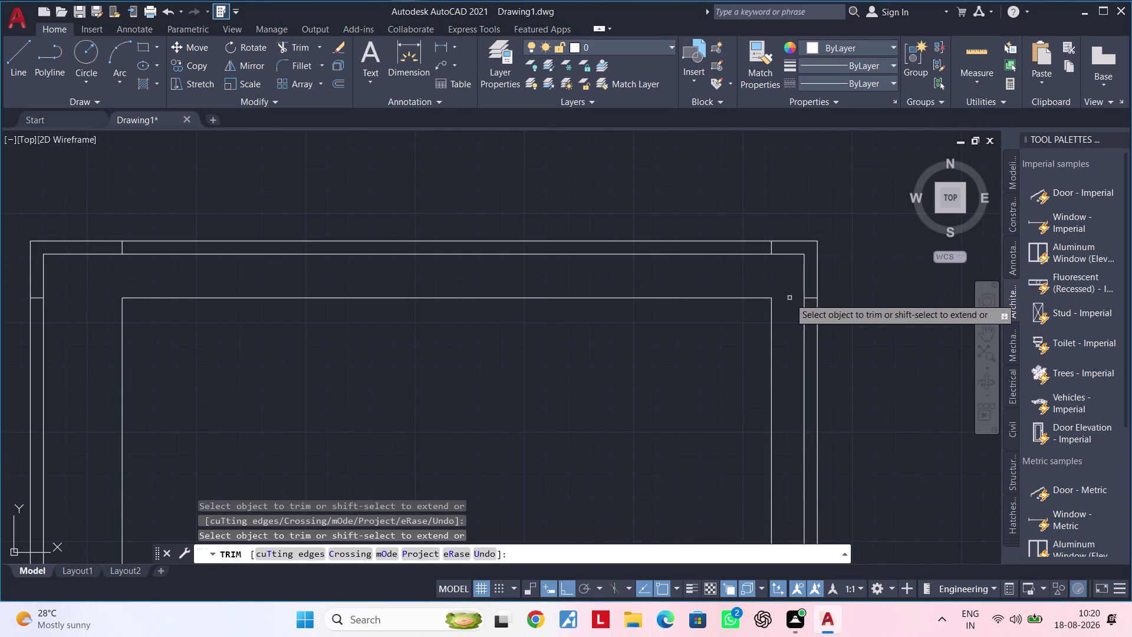
key(Escape)
key(Escape)
Erase the short stub line at the top-right corner and another stray line.
scroll(up, 3)
drag(760, 244, 750, 245)
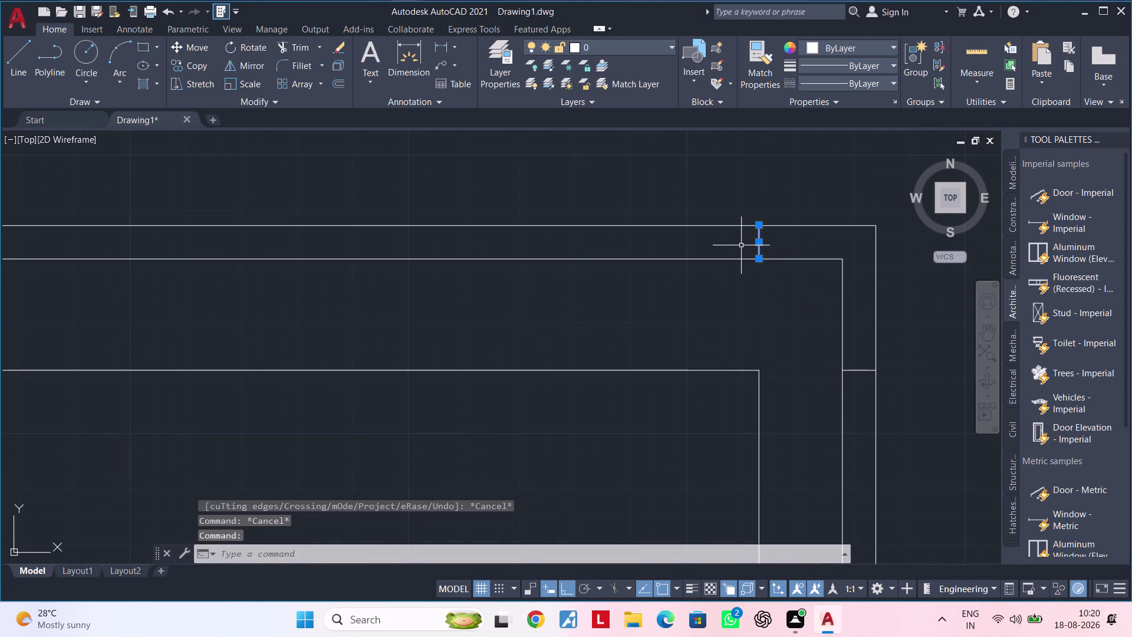
key(Delete)
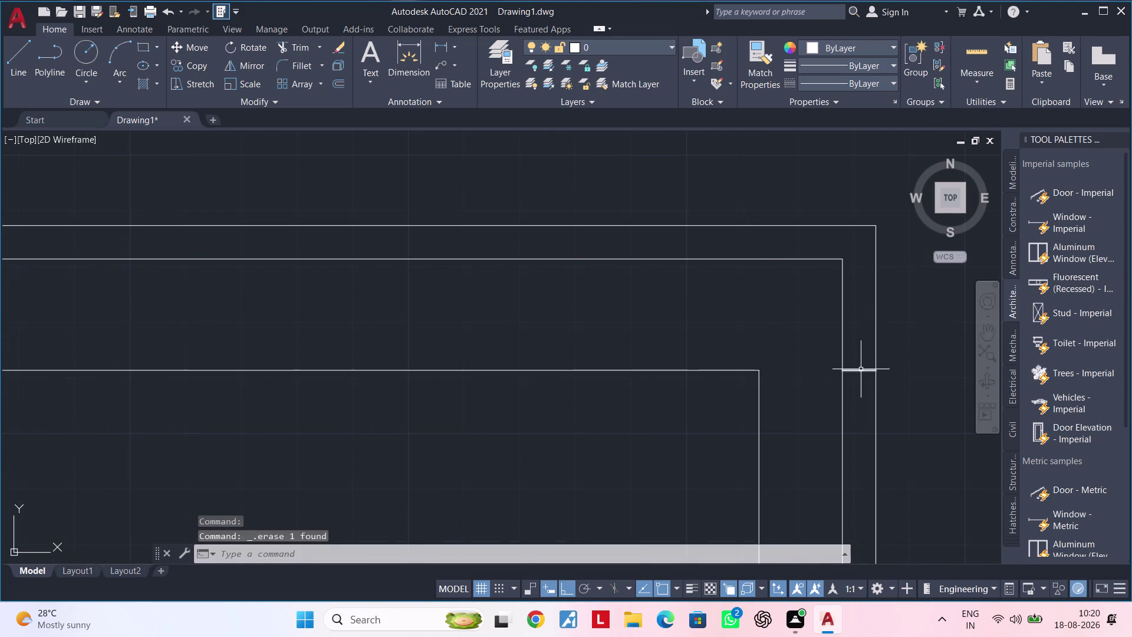
click(861, 369)
key(Delete)
Delete two more stray lines near the outline's left corners.
scroll(down, 3)
middle_drag(740, 356, 833, 354)
scroll(up, 3)
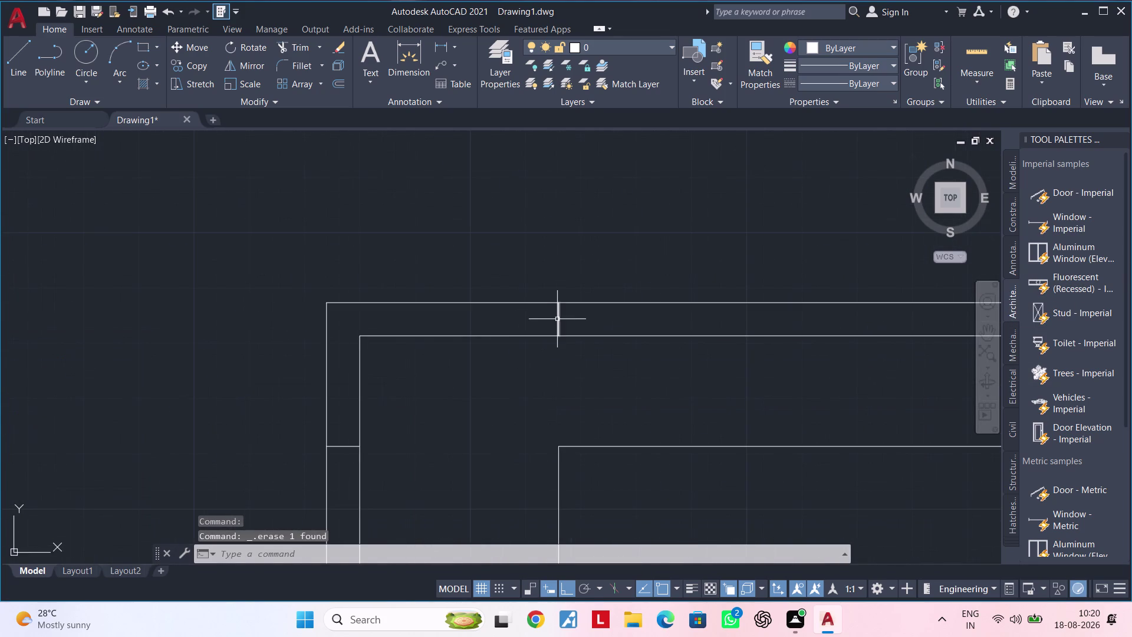
click(558, 319)
key(Delete)
scroll(down, 3)
middle_drag(467, 365, 552, 301)
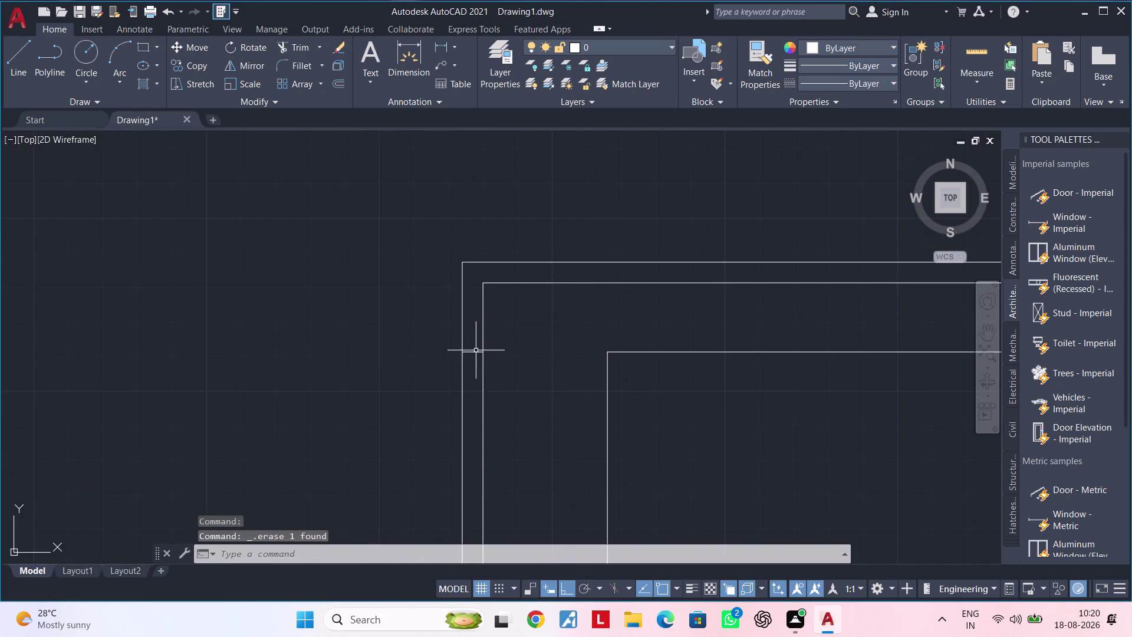
scroll(up, 3)
click(475, 352)
key(Delete)
Pan and zoom around to review the plot outline beside the floor plan.
scroll(down, 3)
middle_drag(610, 398, 595, 285)
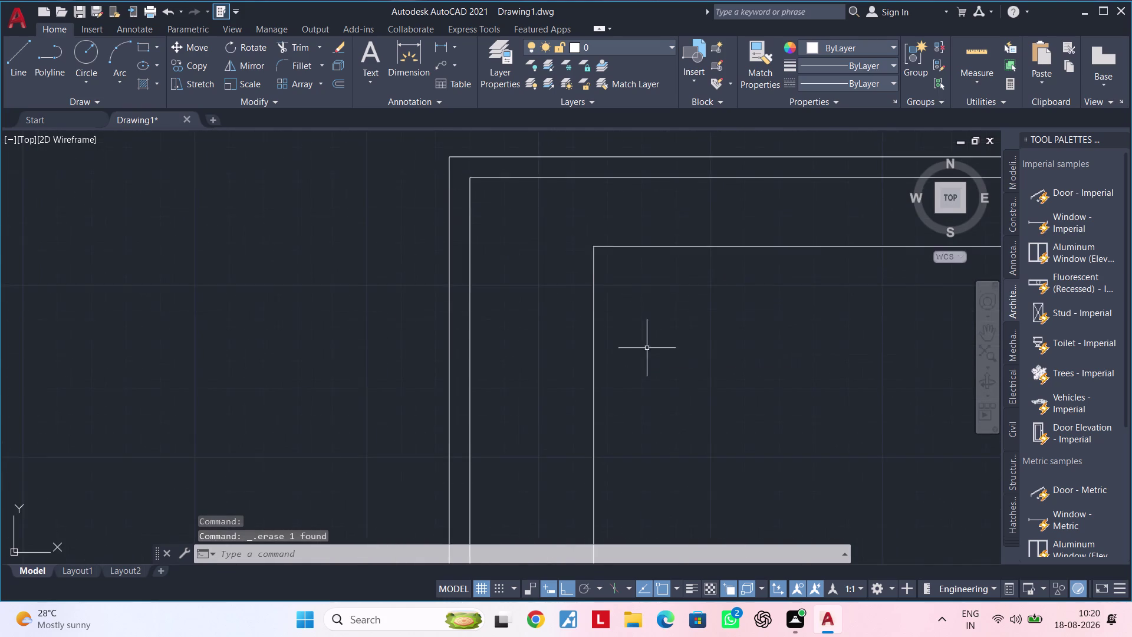
scroll(down, 3)
middle_drag(716, 384, 470, 341)
middle_drag(590, 373, 515, 356)
scroll(down, 3)
middle_drag(517, 356, 586, 311)
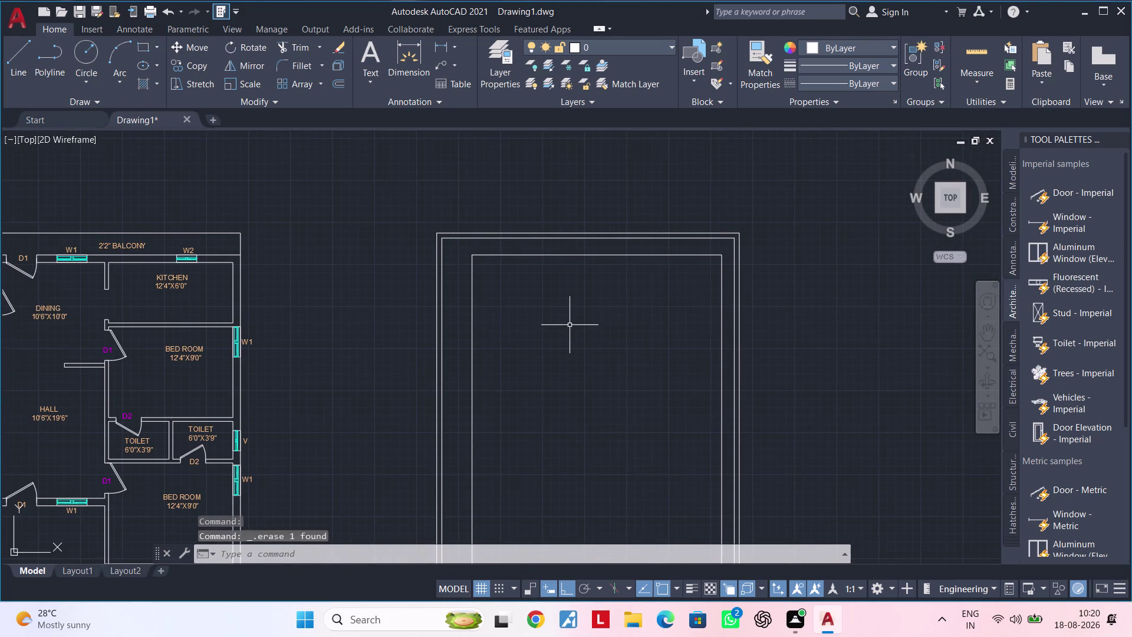
middle_drag(600, 355, 550, 310)
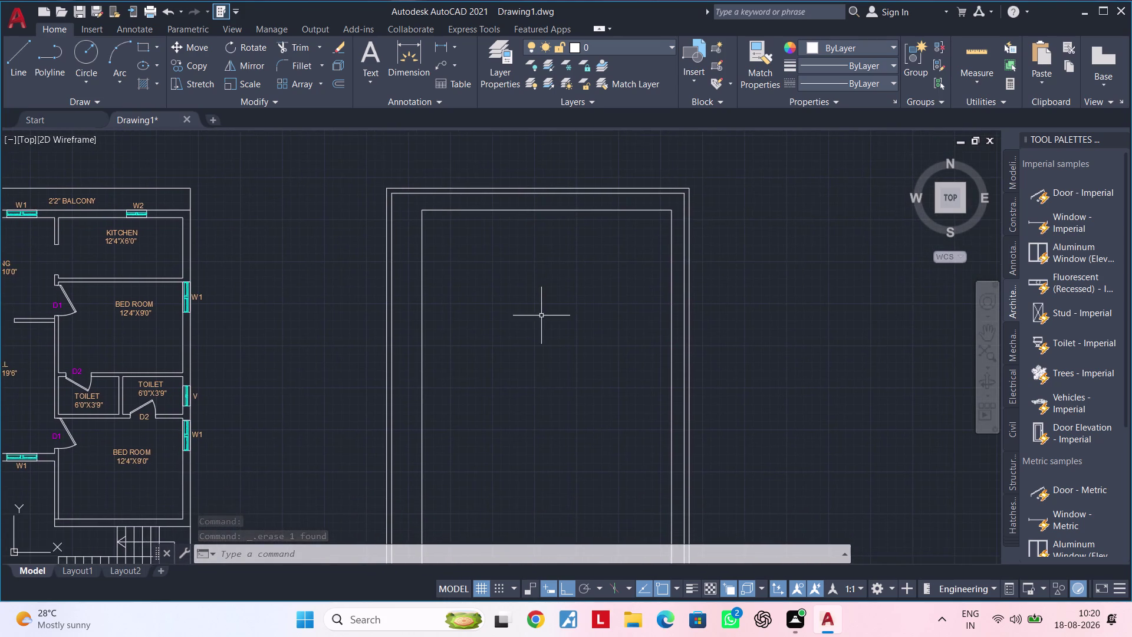
middle_drag(542, 316, 490, 307)
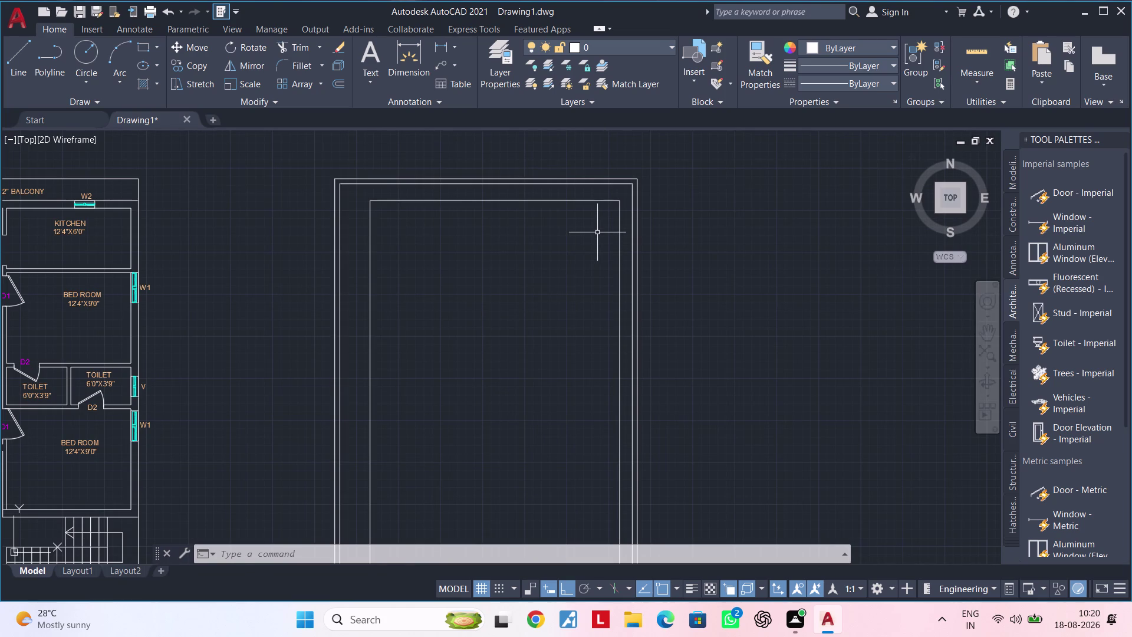
middle_drag(597, 233, 568, 289)
scroll(up, 3)
middle_drag(567, 273, 545, 299)
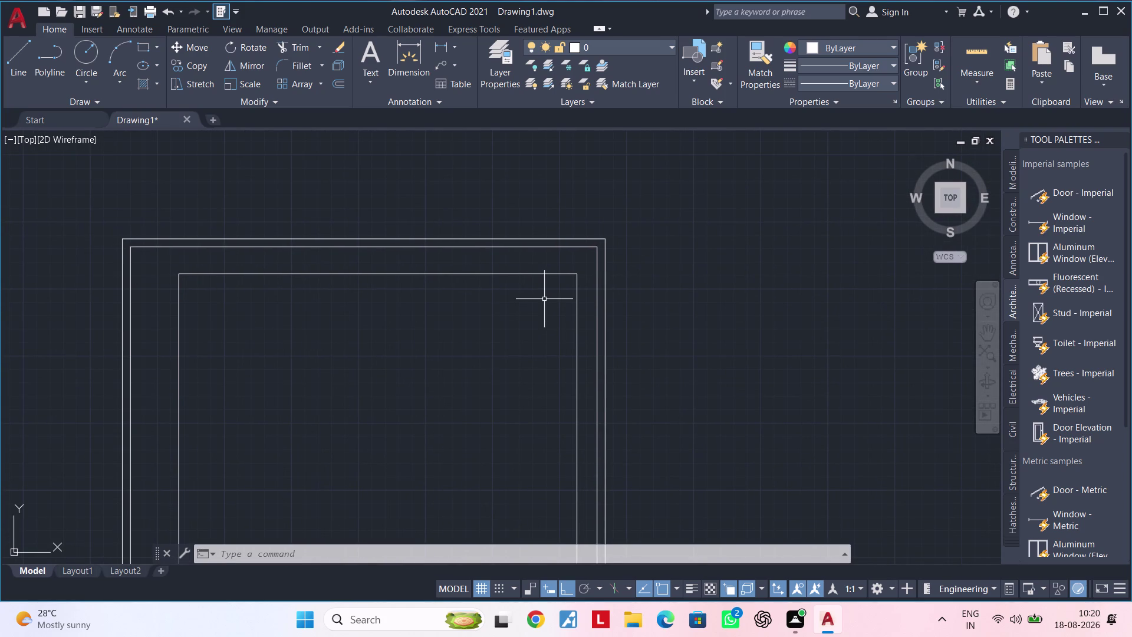
Delete the inner outline's top edge.
middle_drag(544, 300, 691, 300)
key(Escape)
key(Escape)
key(Escape)
key(Escape)
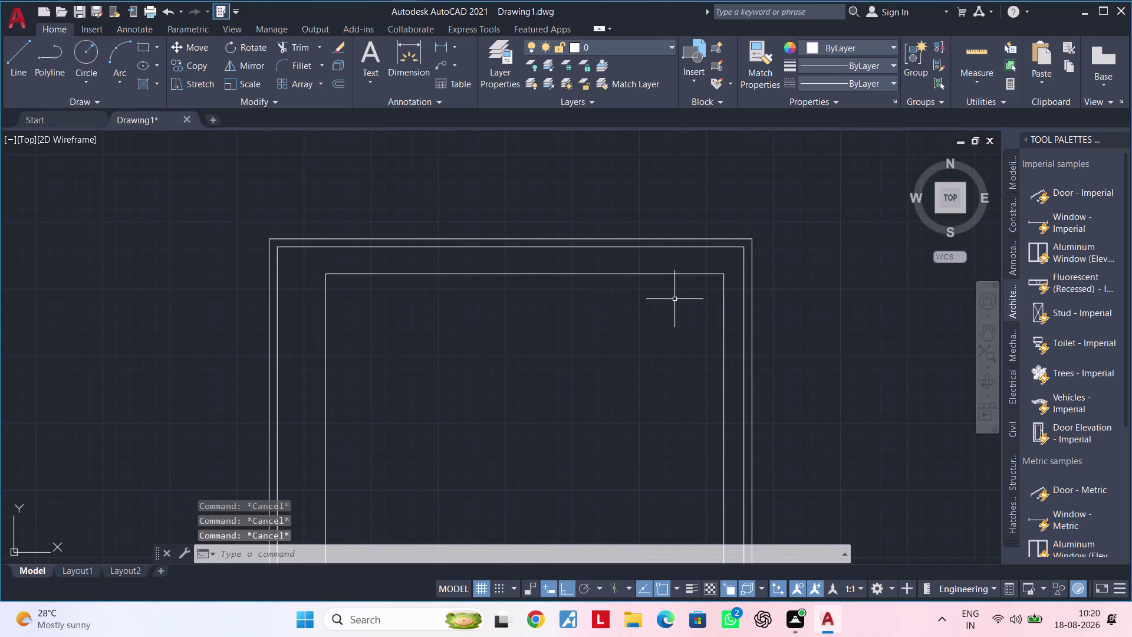
key(Escape)
key(Escape)
click(638, 275)
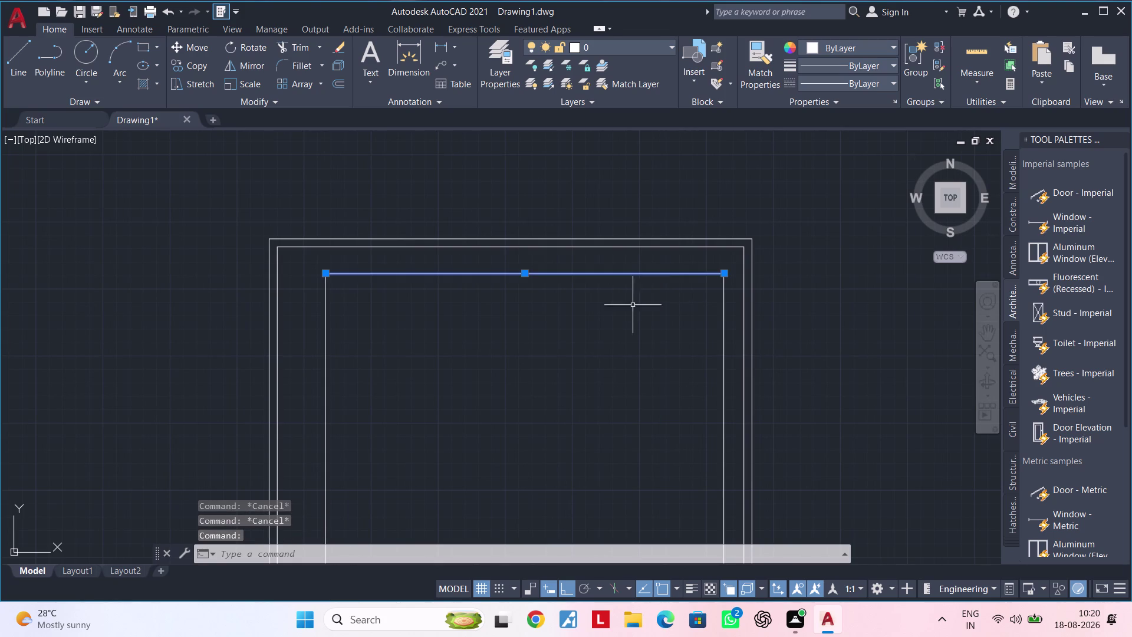
key(Delete)
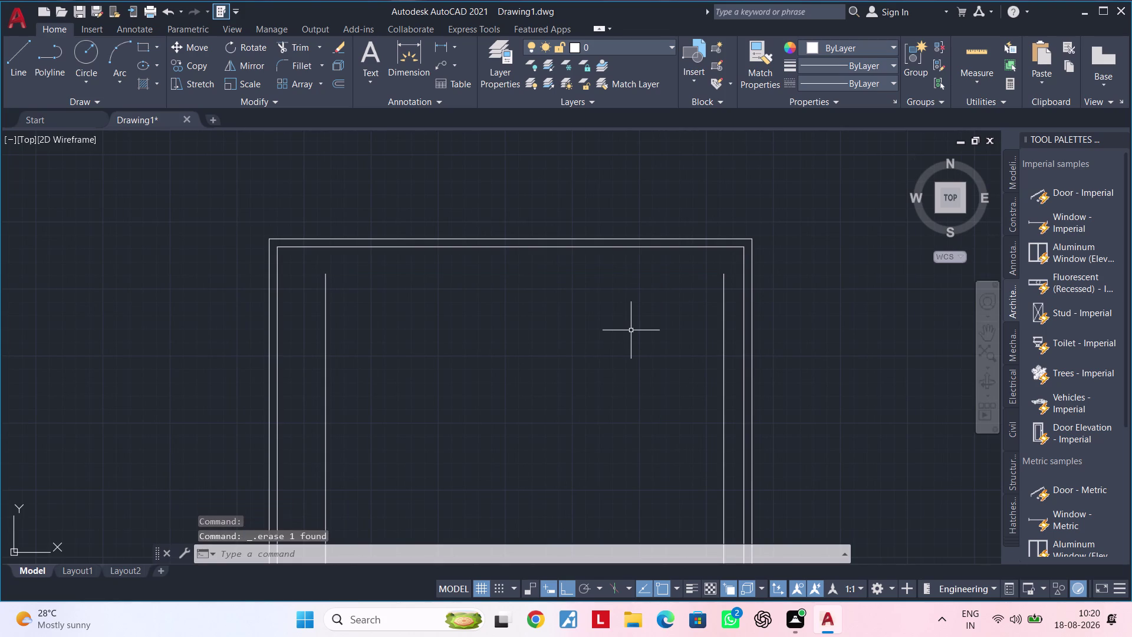
Offset the boundary's top line 2'8" inward to make the new top edge.
text(OF)
key(space)
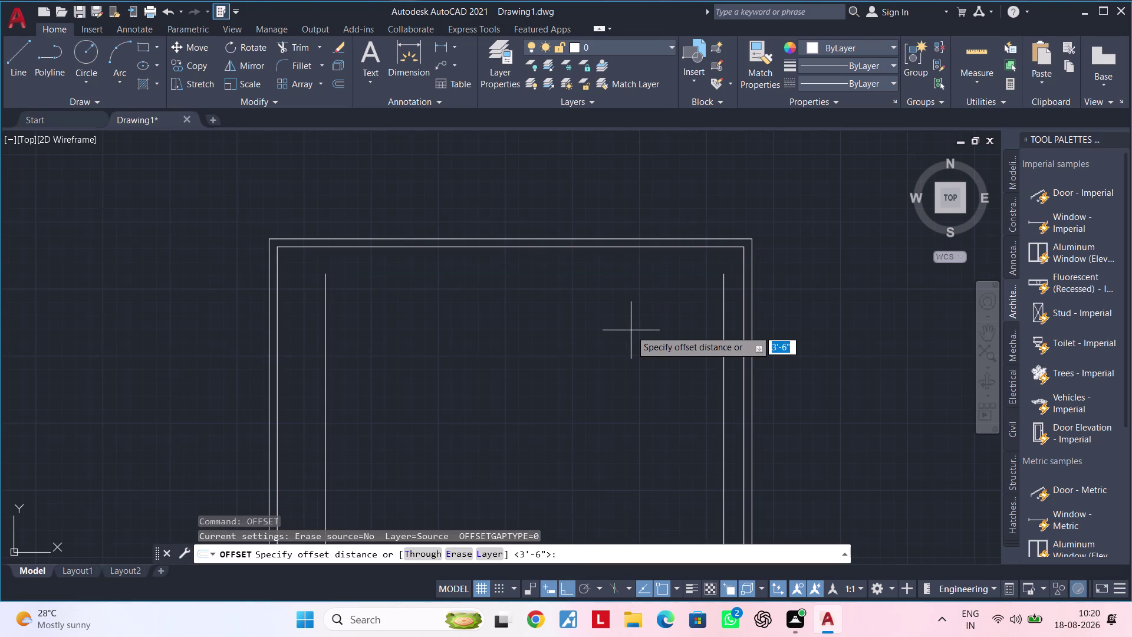
text(2')
text(8")
key(Return)
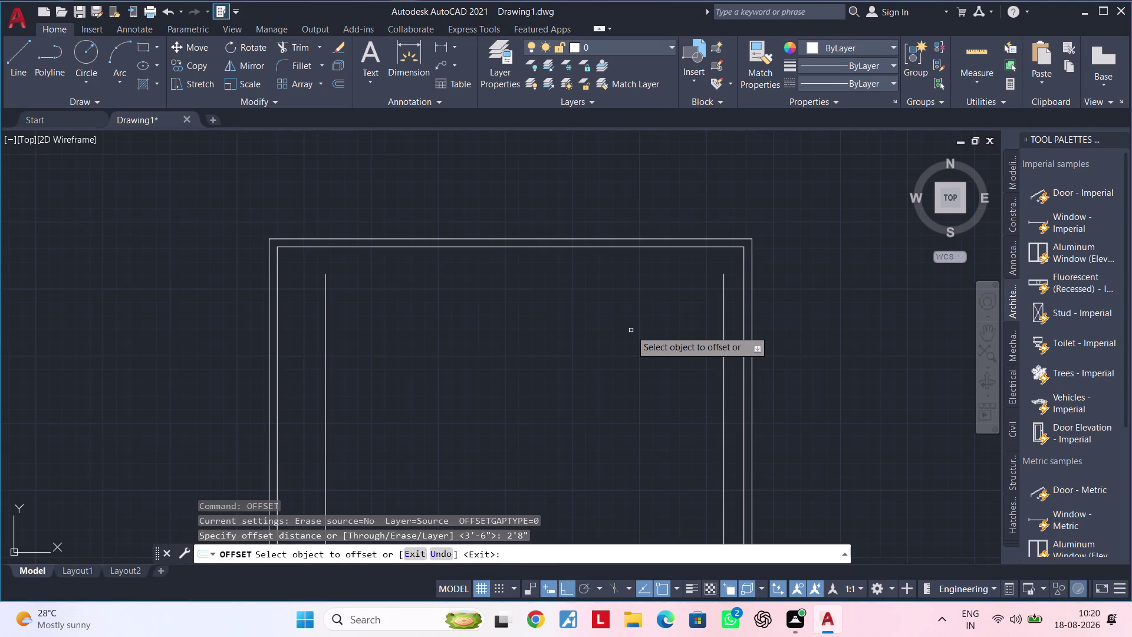
click(558, 237)
click(560, 313)
key(Escape)
key(Escape)
key(Escape)
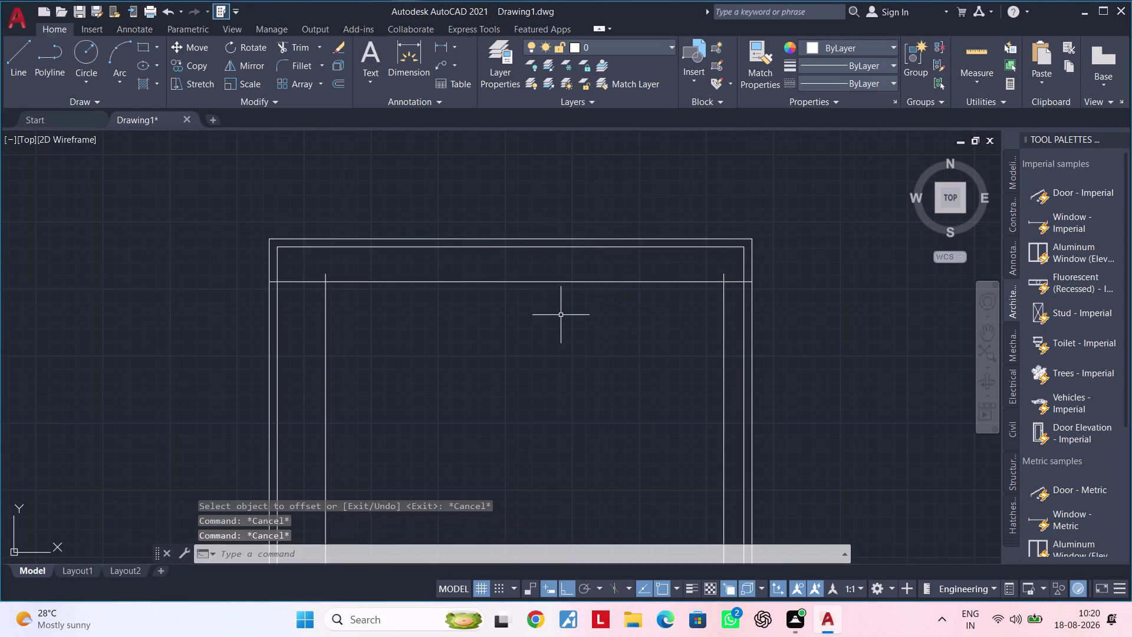
Fillet the new top line with the left side line into a sharp corner.
text(F)
key(space)
click(323, 323)
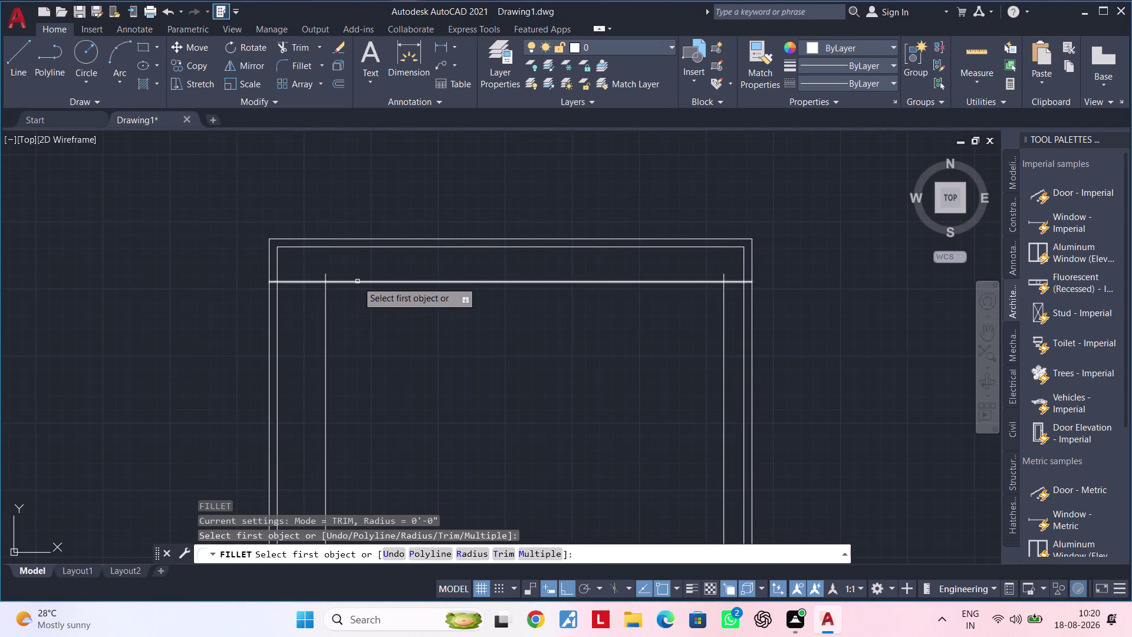
click(357, 281)
click(325, 317)
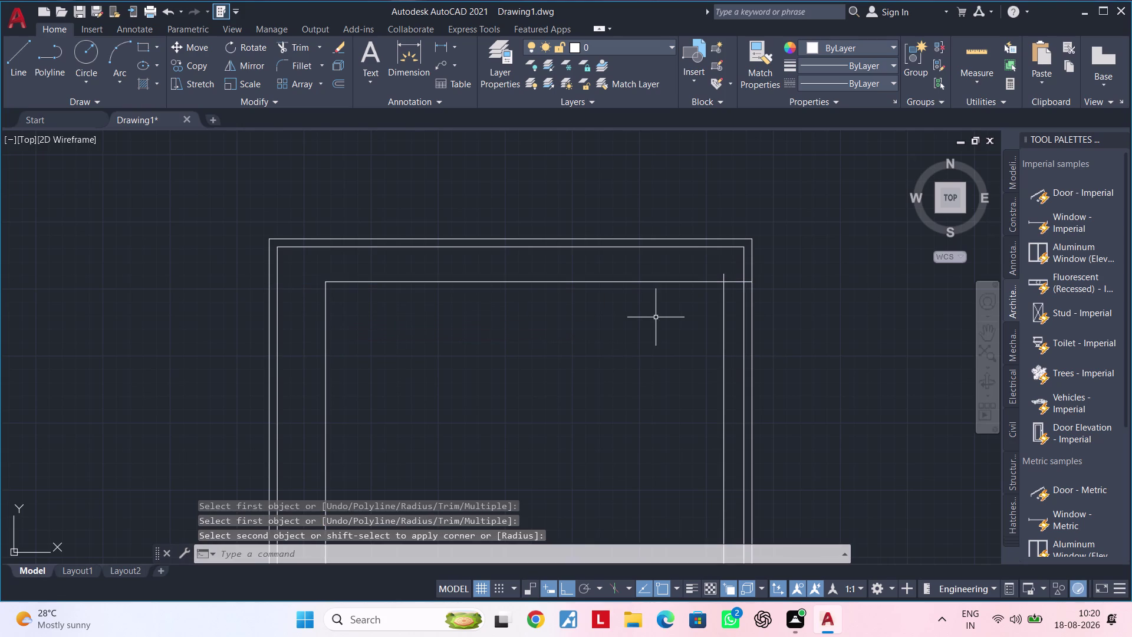
Fillet the new top line with the right side line into a sharp corner.
key(space)
click(724, 302)
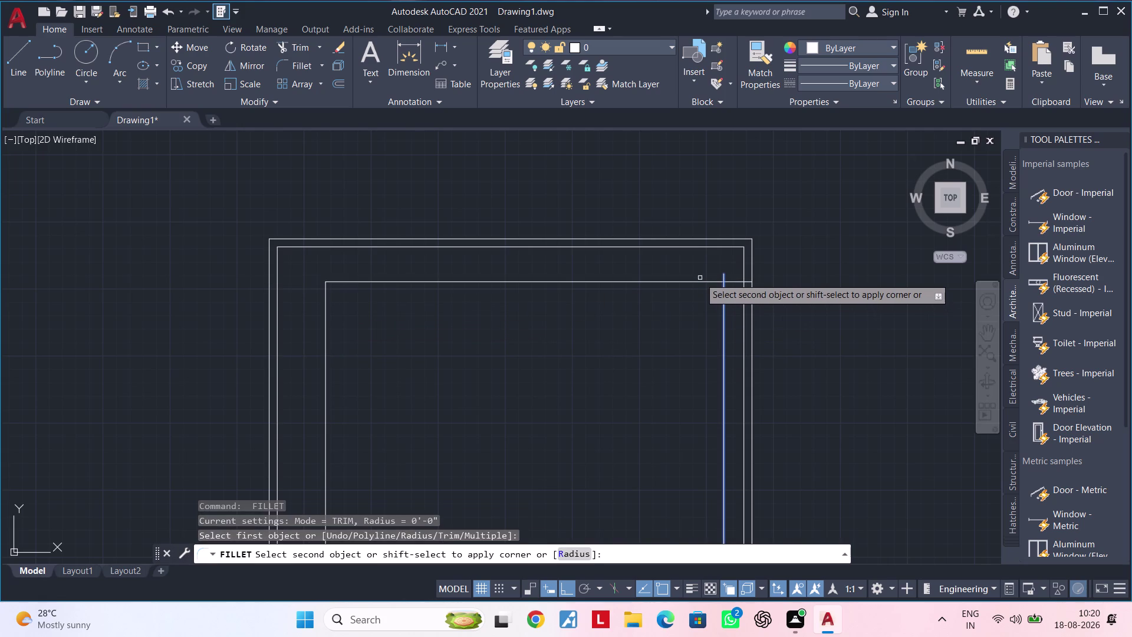
click(699, 283)
key(Escape)
key(Escape)
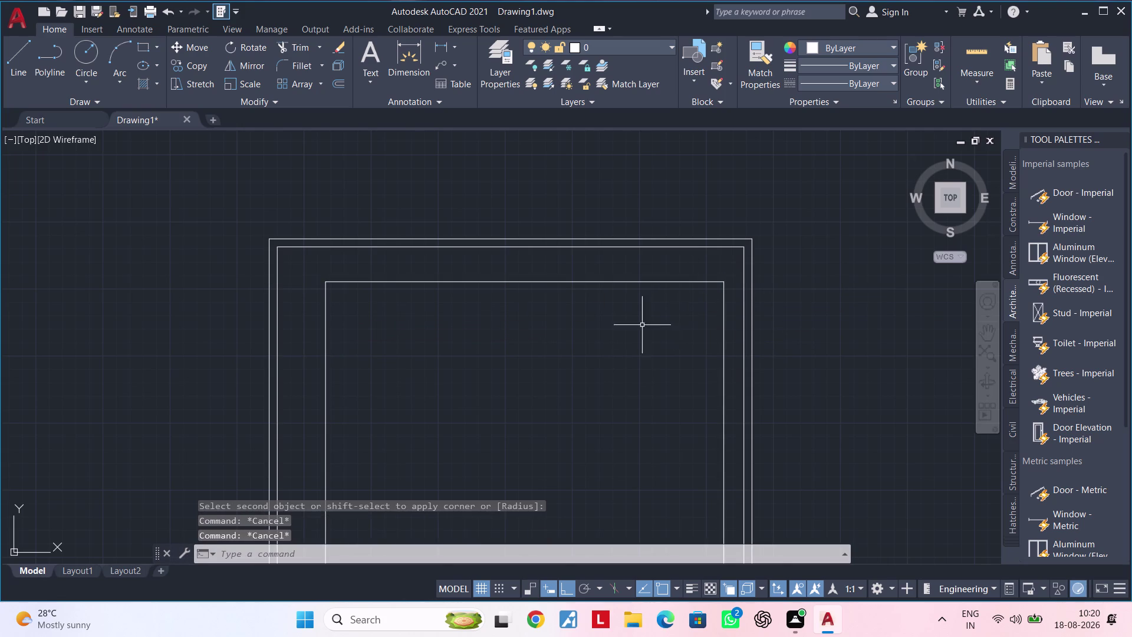
middle_drag(631, 326, 739, 300)
key(Escape)
key(Escape)
middle_drag(668, 301, 649, 329)
key(Escape)
key(Escape)
Start a 2'2" offset of the inner top edge, then cancel without placing a copy.
text(O)
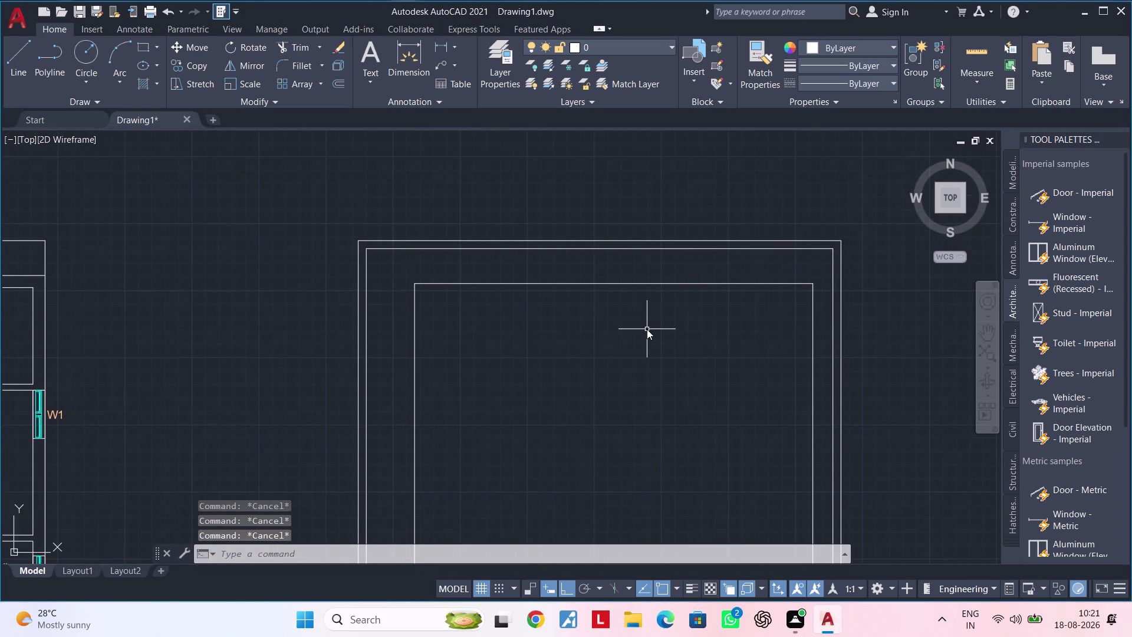
text(F)
key(space)
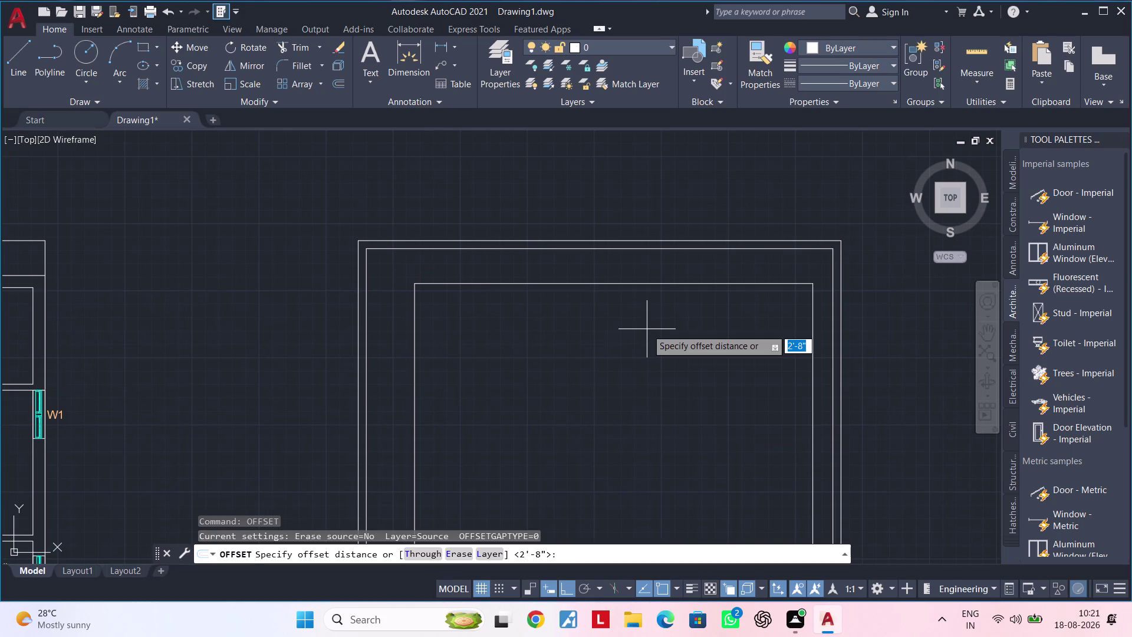
text(2'2)
text(")
key(Return)
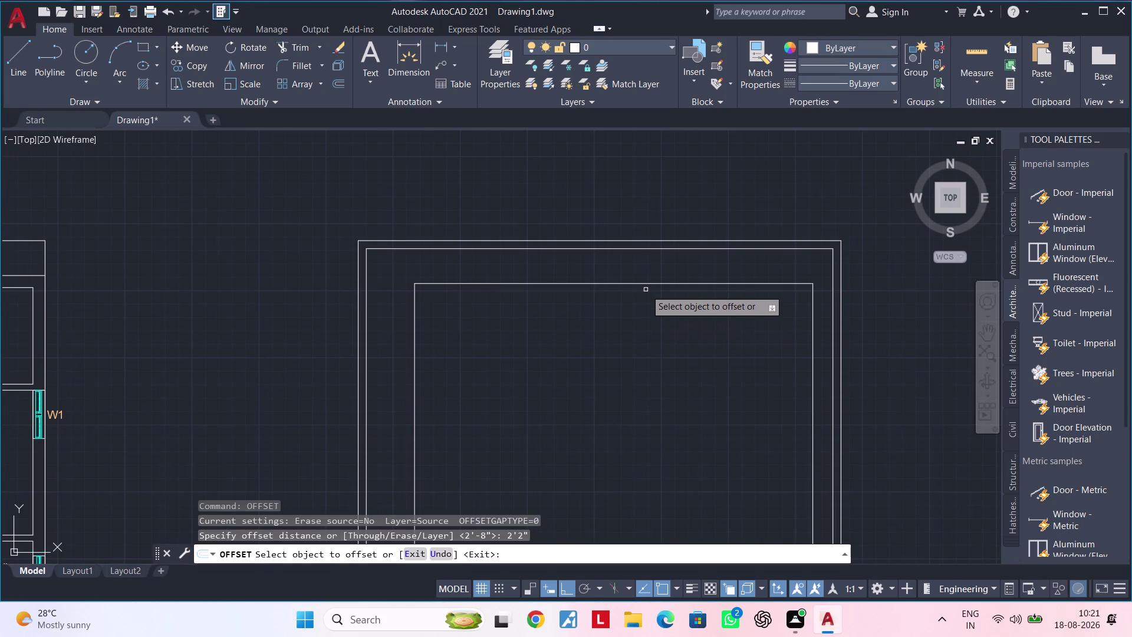
click(646, 285)
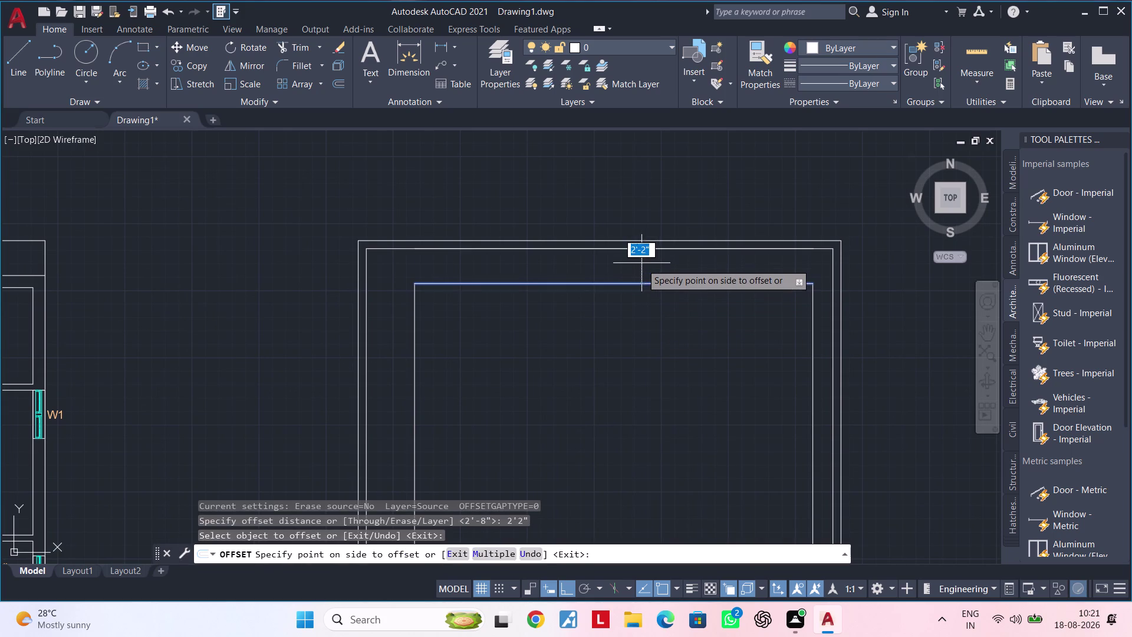
key(Escape)
key(Escape)
key(Escape)
key(Escape)
key(Escape)
key(Escape)
key(Escape)
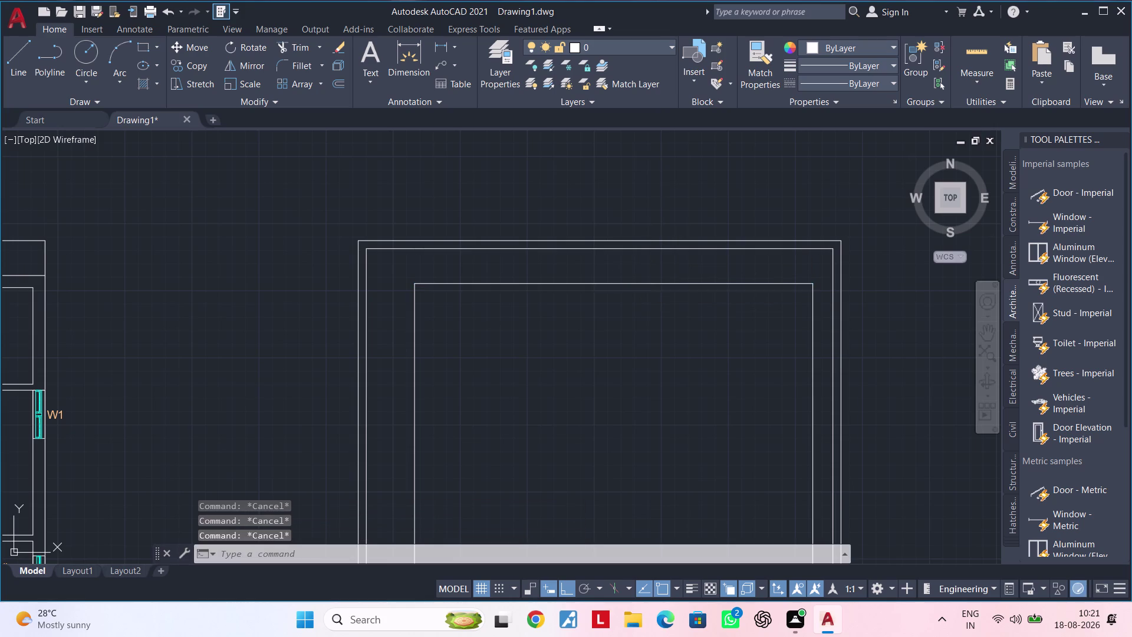
Offset the top boundary line 2" downward.
middle_drag(640, 254, 633, 298)
scroll(up, 3)
middle_drag(640, 311, 634, 336)
key(Escape)
key(Escape)
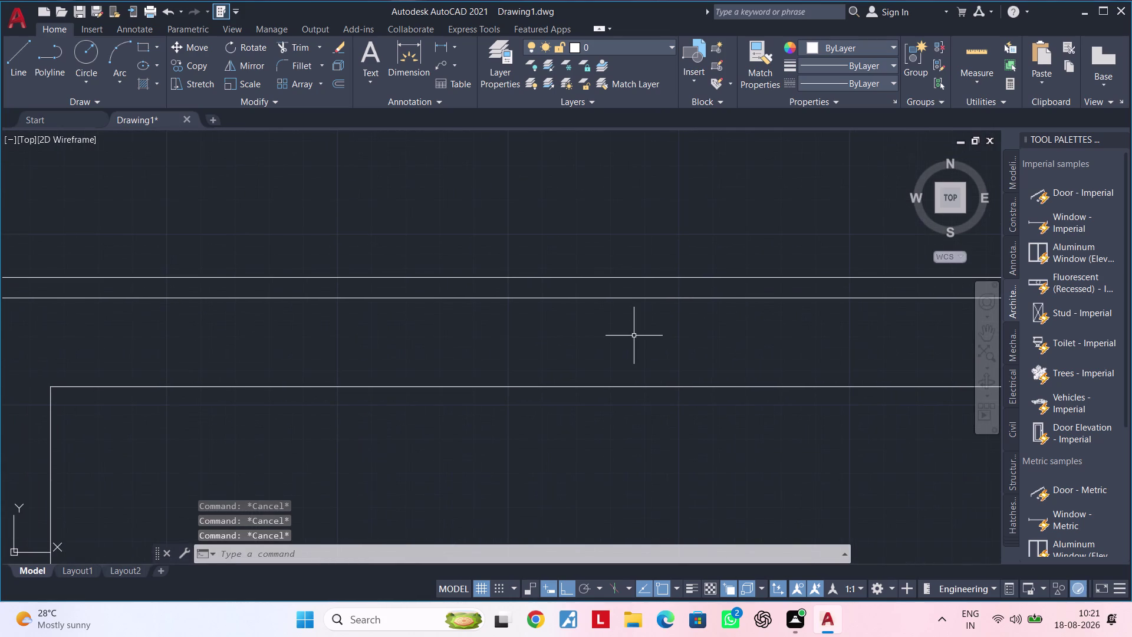
text(OF 2")
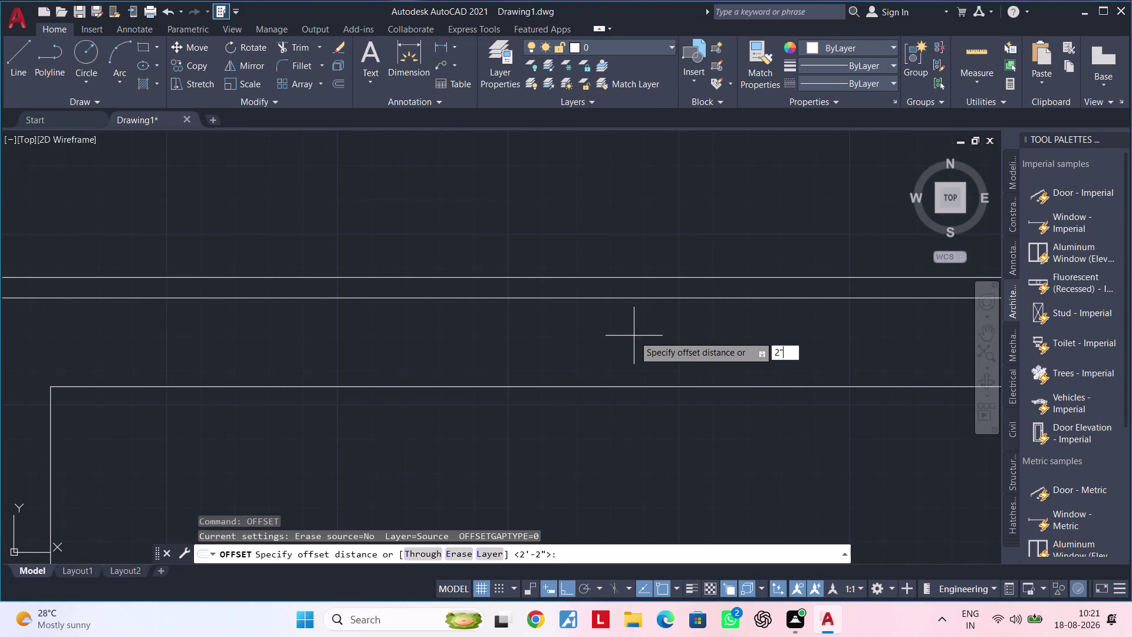
key(Return)
click(678, 298)
click(679, 316)
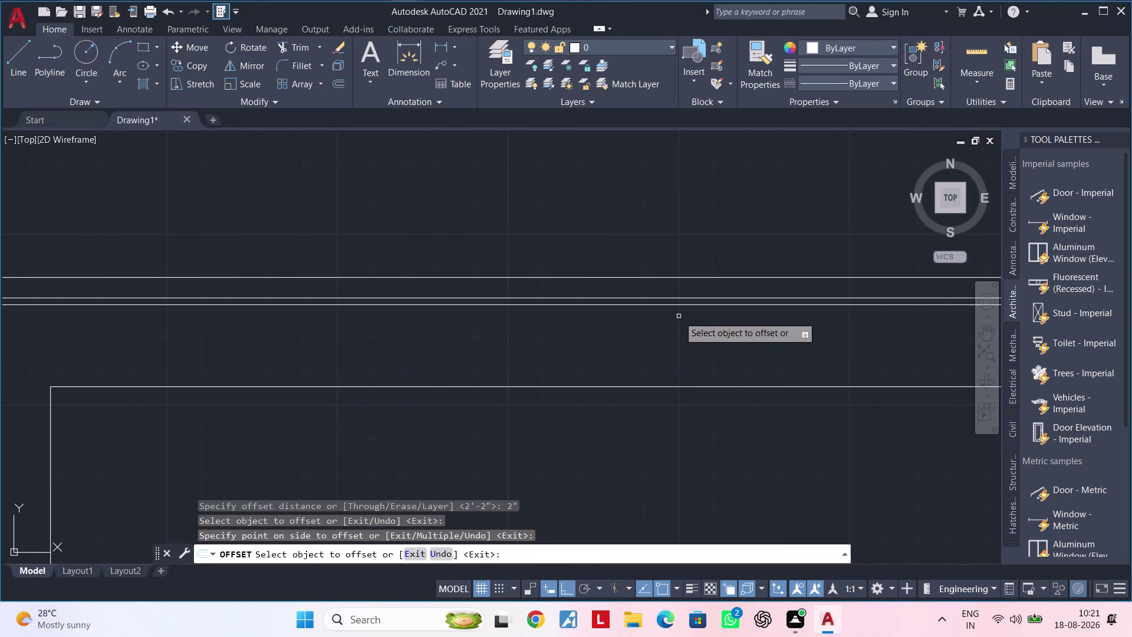
Pan to bring the outline's right corner into view.
scroll(down, 3)
middle_drag(749, 338, 669, 341)
scroll(up, 3)
middle_drag(751, 340, 625, 342)
key(Escape)
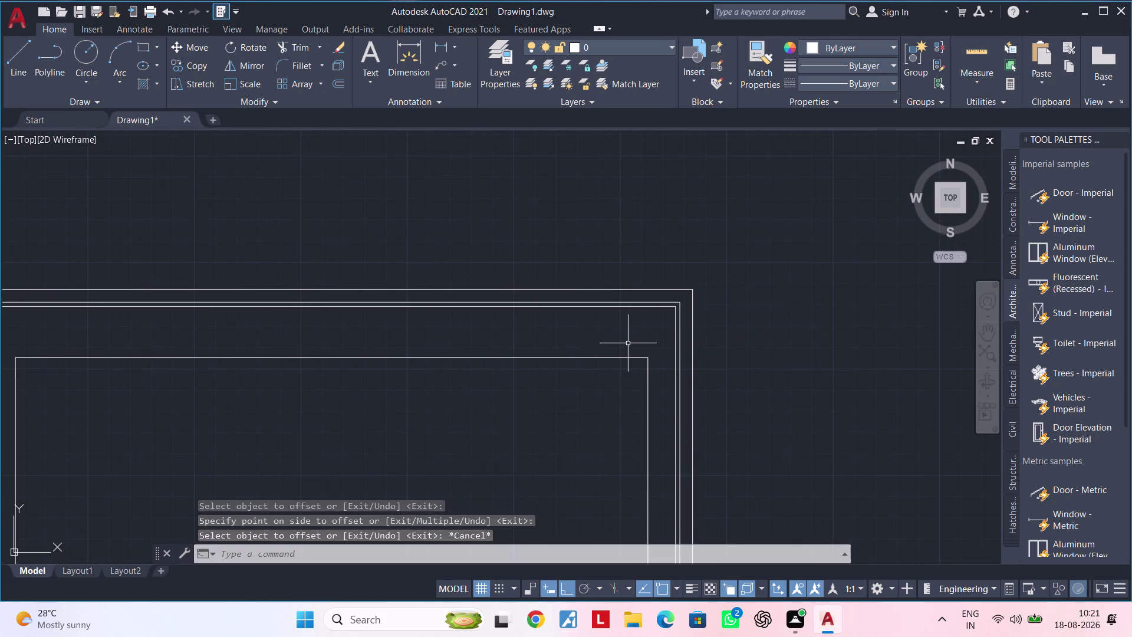
key(Escape)
key(Escape)
key(Escape)
key(Escape)
key(Escape)
middle_drag(637, 343, 579, 354)
key(Escape)
key(Escape)
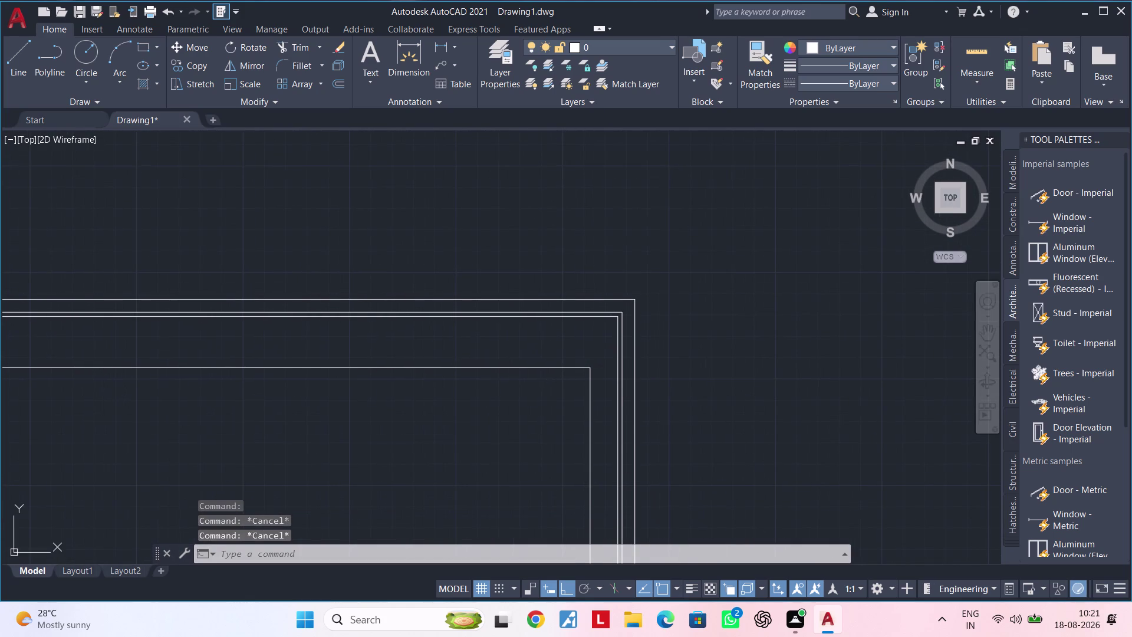
Try extending the inner right side line, then cancel.
text(EX)
key(space)
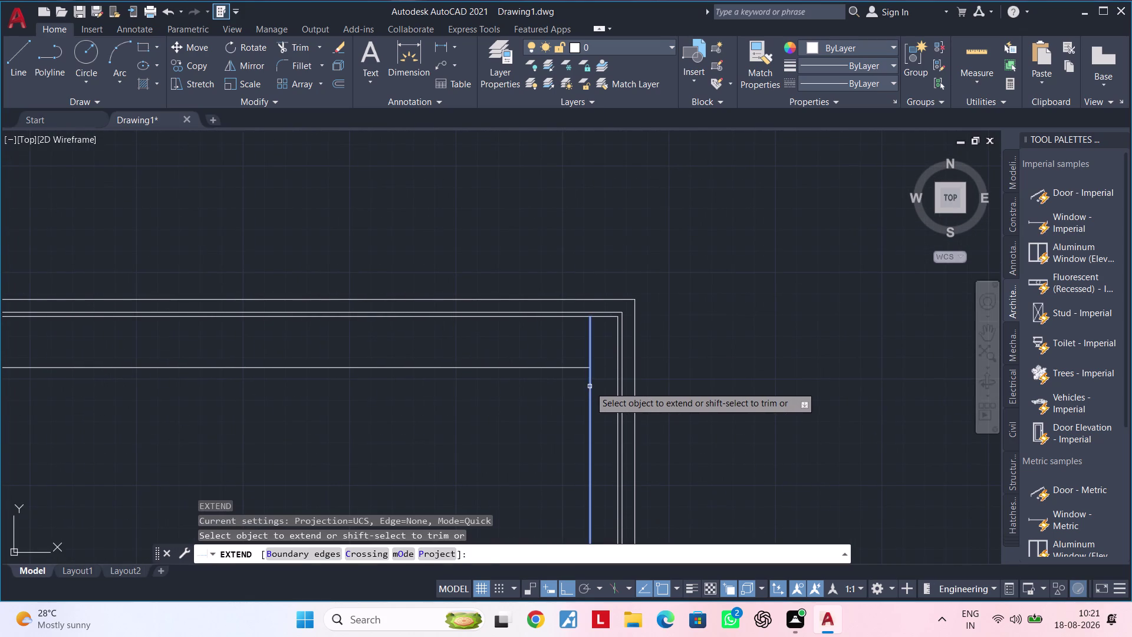
click(589, 387)
click(592, 352)
key(Escape)
key(Escape)
key(Escape)
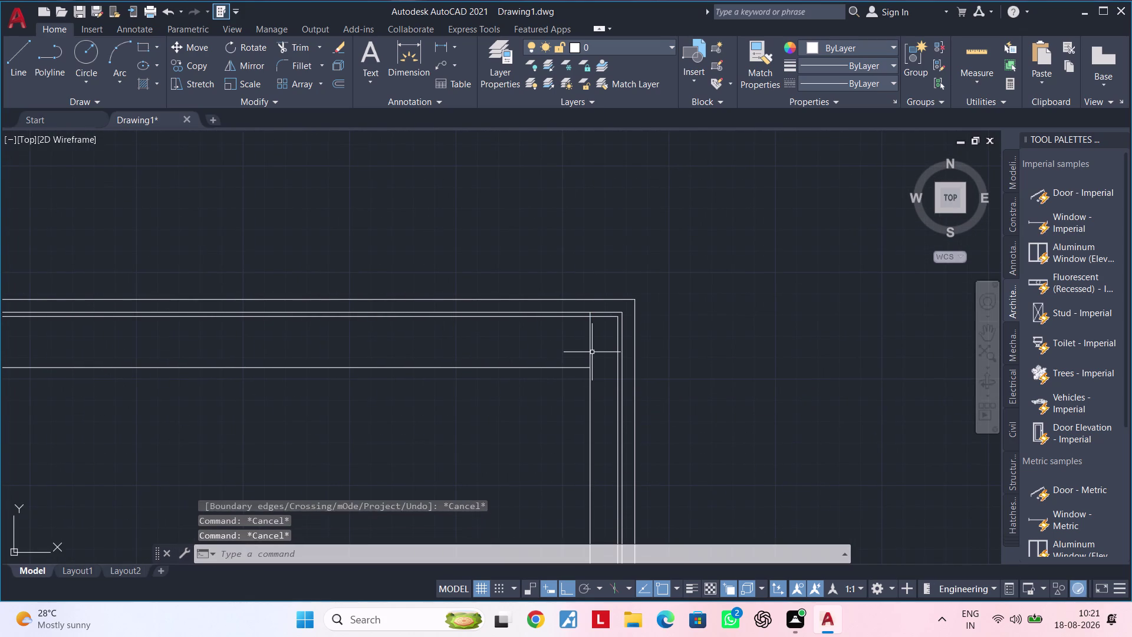
key(Escape)
key(Escape)
middle_drag(603, 351, 591, 363)
key(Escape)
Trim the two overshooting line ends at the top corner.
scroll(up, 3)
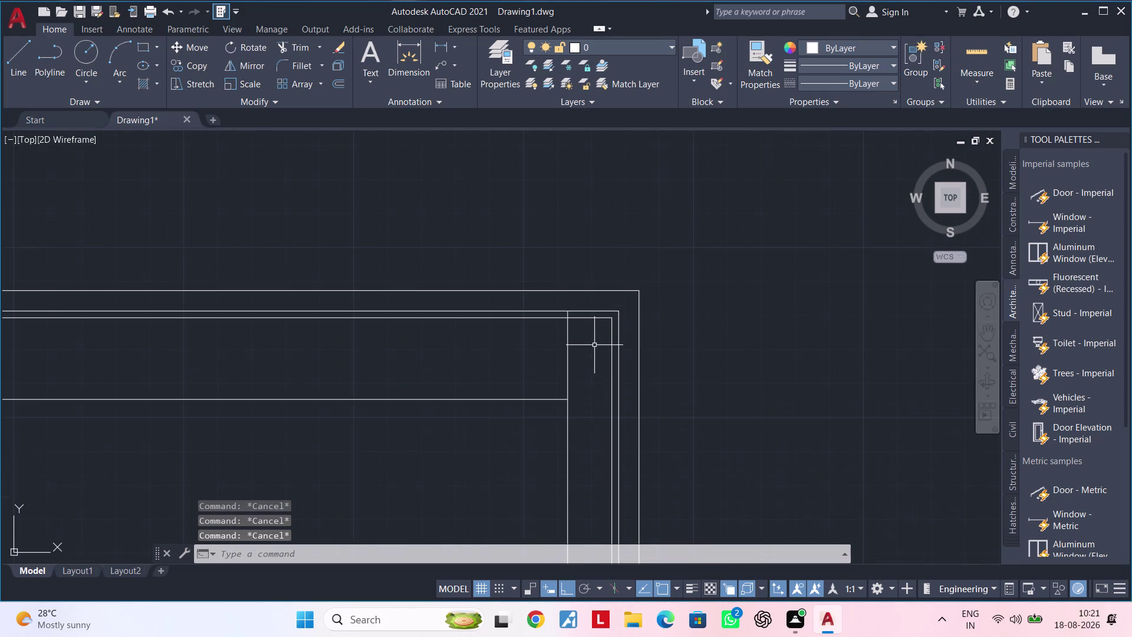
text(TR)
key(space)
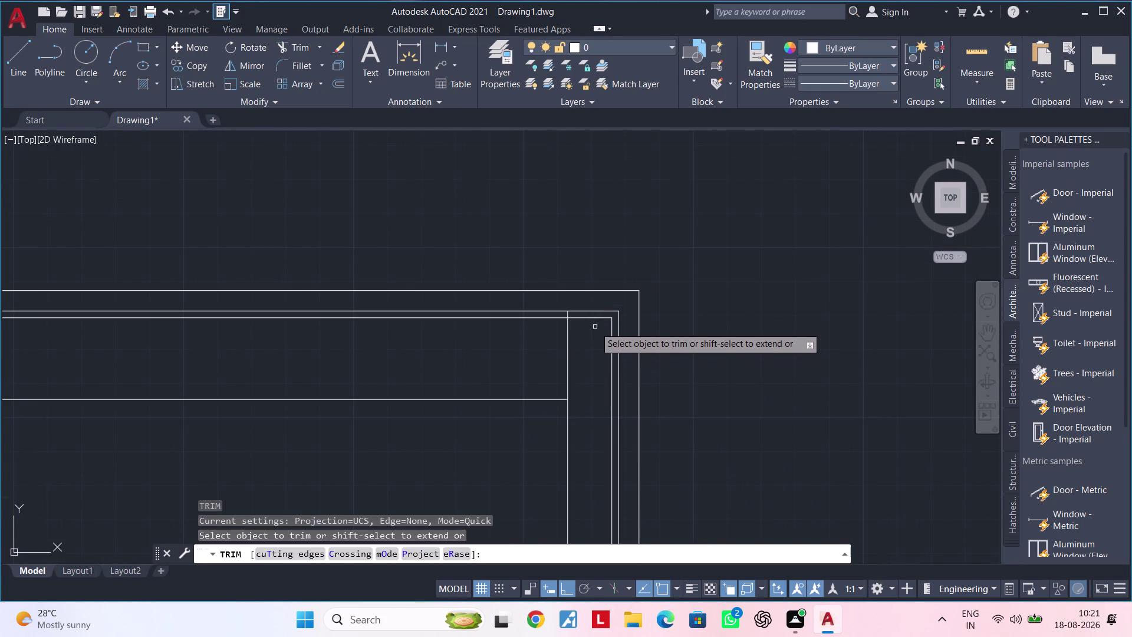
click(595, 319)
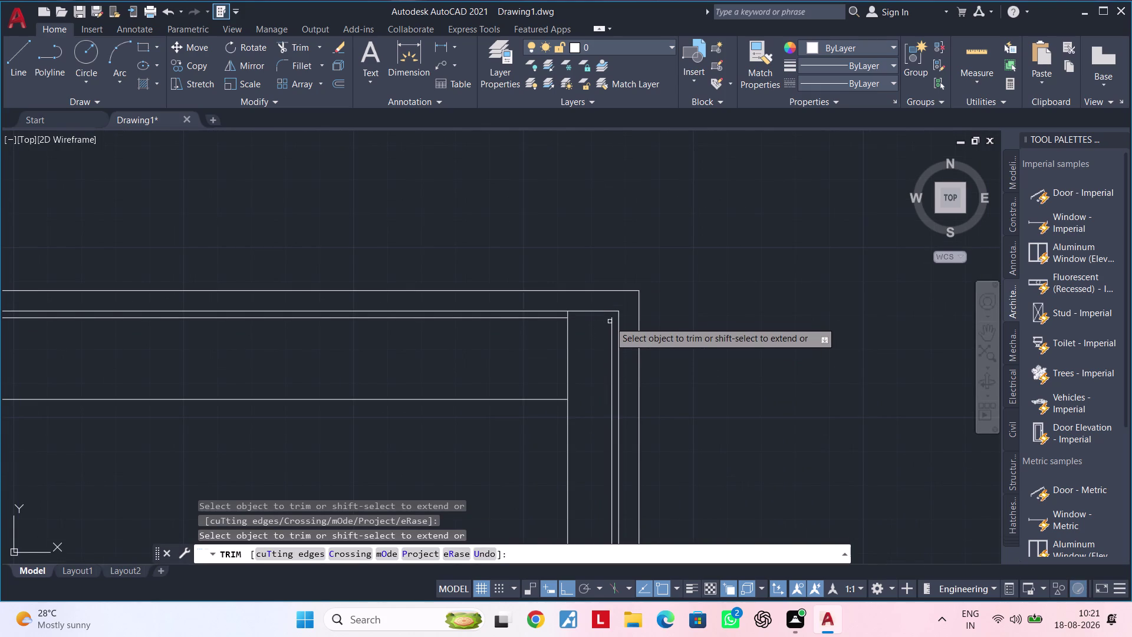
click(611, 323)
Pan along the outline's top edge to review the trimmed corners.
scroll(down, 3)
middle_drag(596, 354, 616, 332)
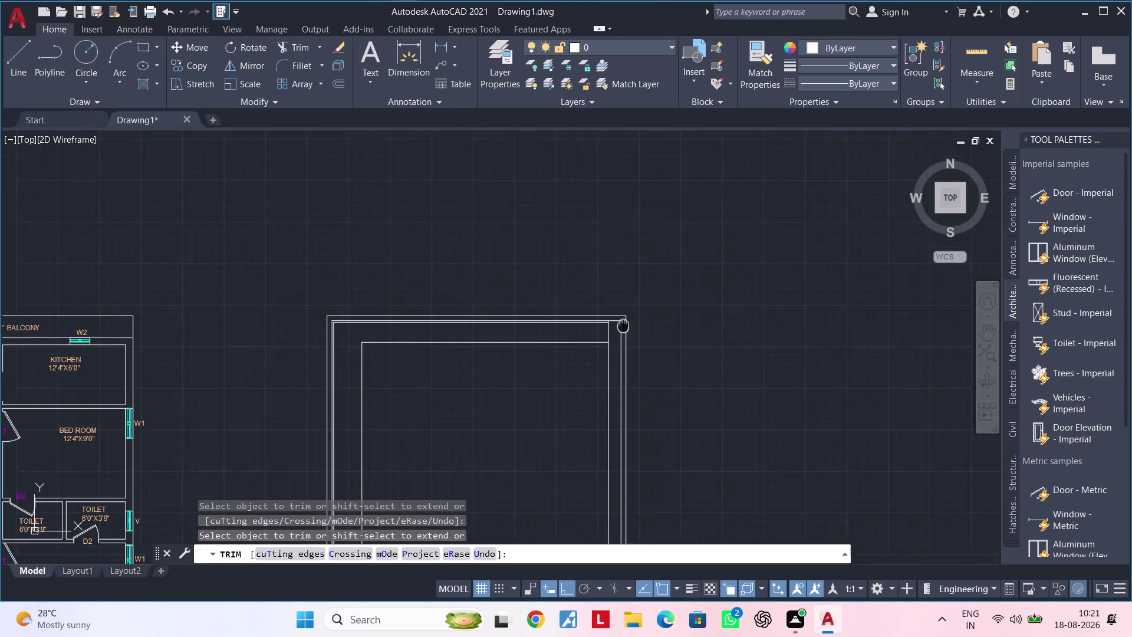
middle_drag(616, 333, 699, 265)
middle_drag(638, 339, 638, 423)
scroll(up, 3)
middle_drag(543, 361, 831, 340)
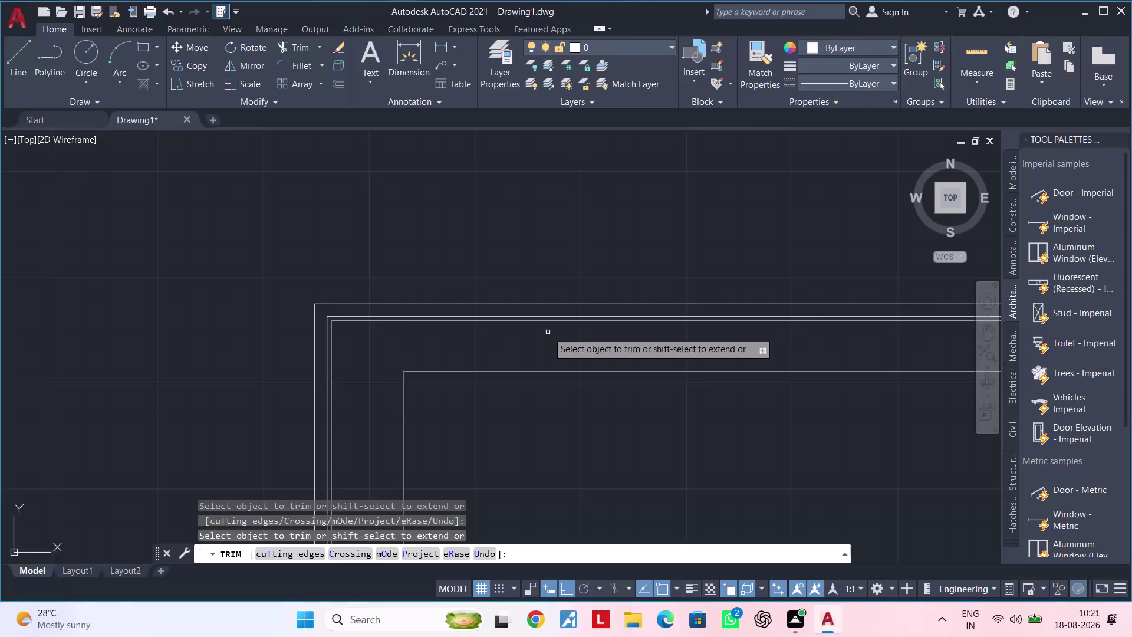
middle_drag(627, 335, 324, 339)
middle_drag(490, 344, 782, 341)
middle_drag(546, 337, 657, 338)
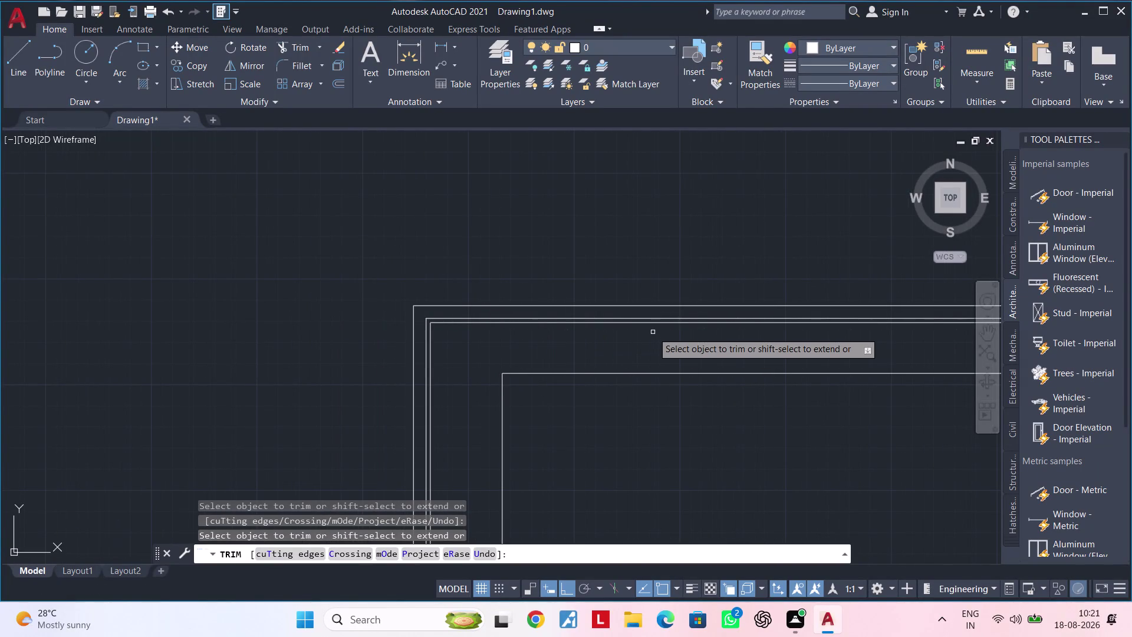
scroll(down, 3)
middle_drag(720, 430, 644, 345)
middle_drag(670, 386, 669, 308)
End trimming and pan to the new outline.
key(Escape)
key(Escape)
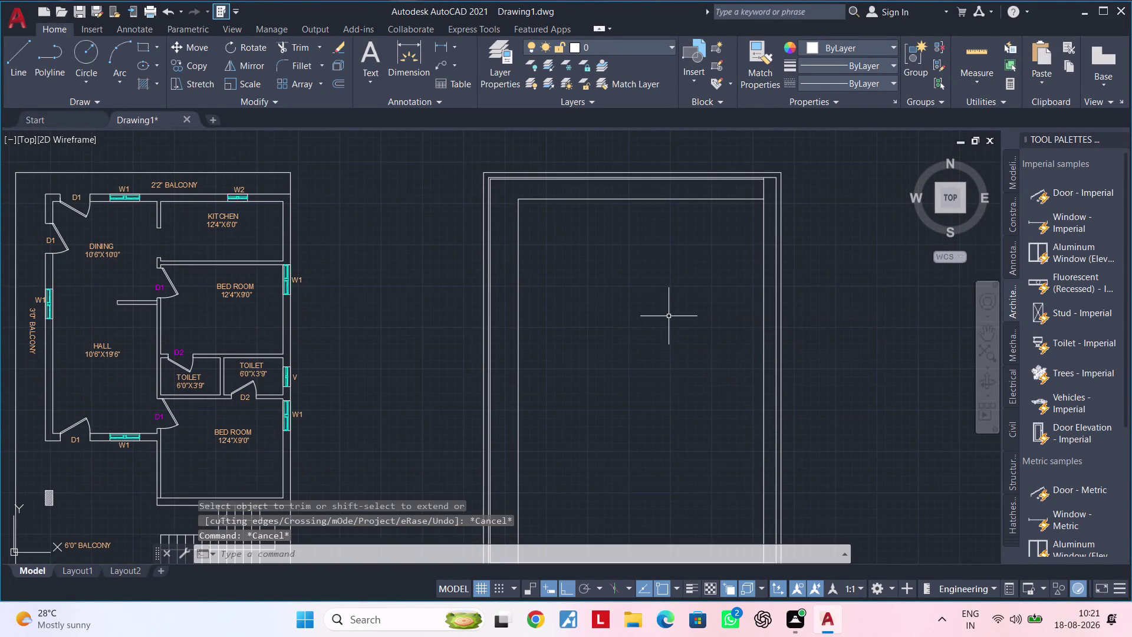
middle_drag(669, 316, 683, 306)
key(Escape)
scroll(down, 3)
middle_drag(683, 305, 648, 286)
key(Escape)
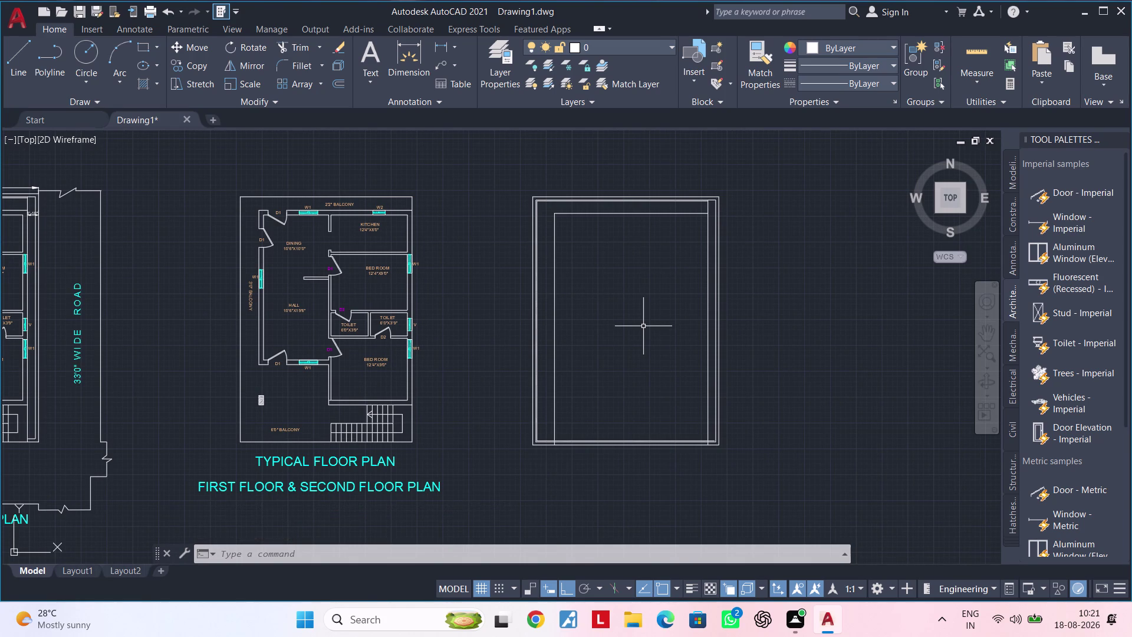
Pan along the outline's bottom edge to its bottom right corner.
scroll(up, 3)
middle_drag(578, 438, 582, 414)
scroll(up, 3)
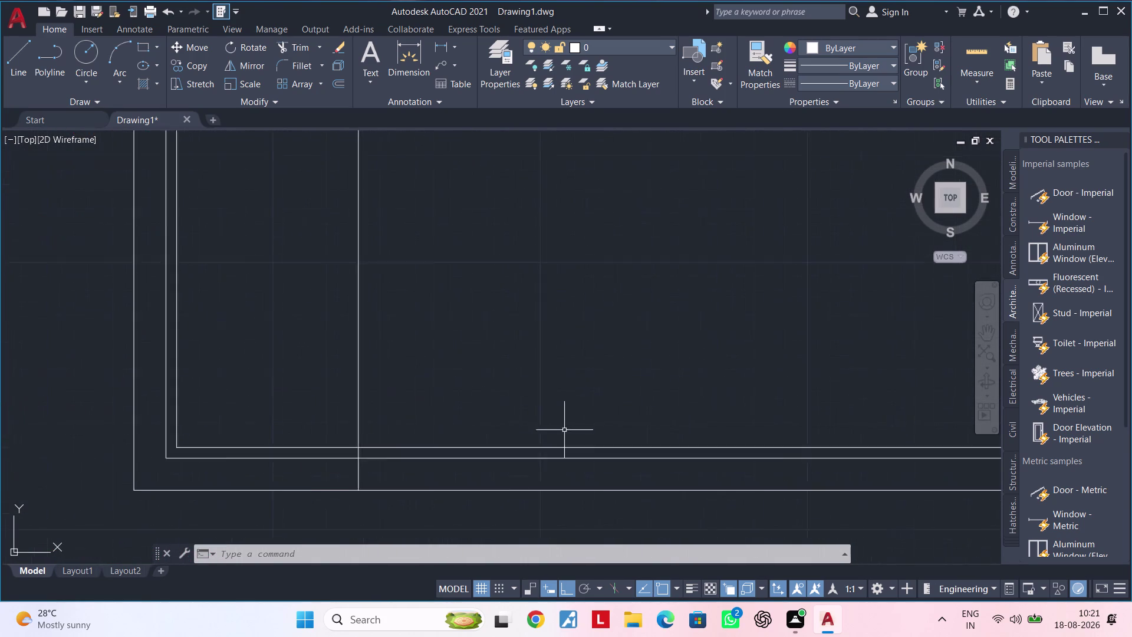
scroll(up, 3)
middle_drag(552, 449, 576, 414)
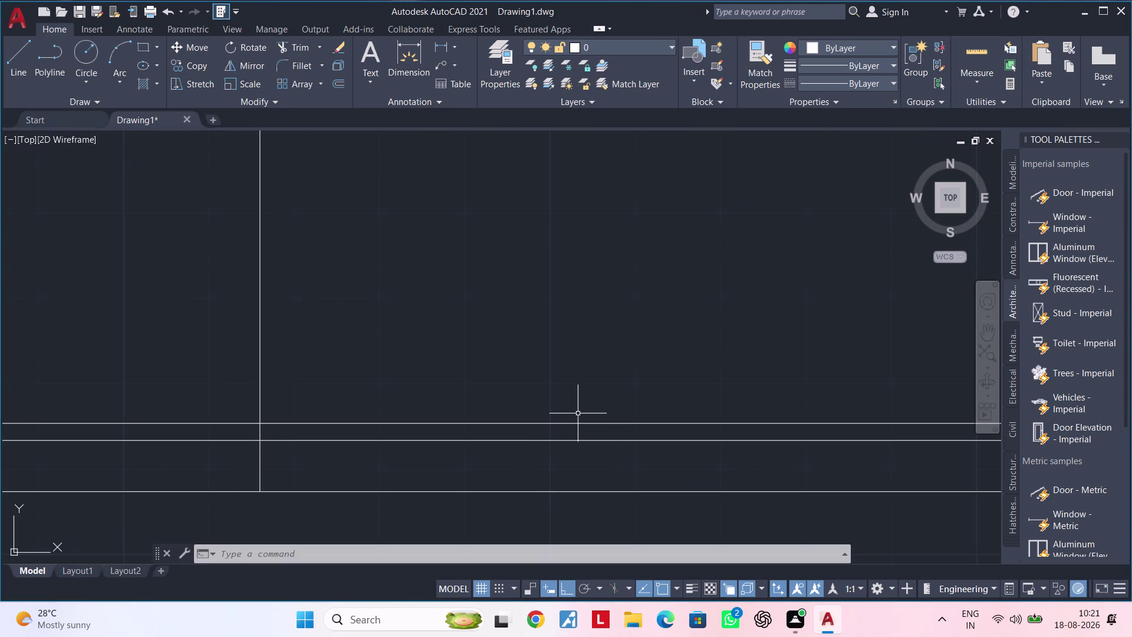
scroll(down, 3)
middle_drag(415, 445, 459, 405)
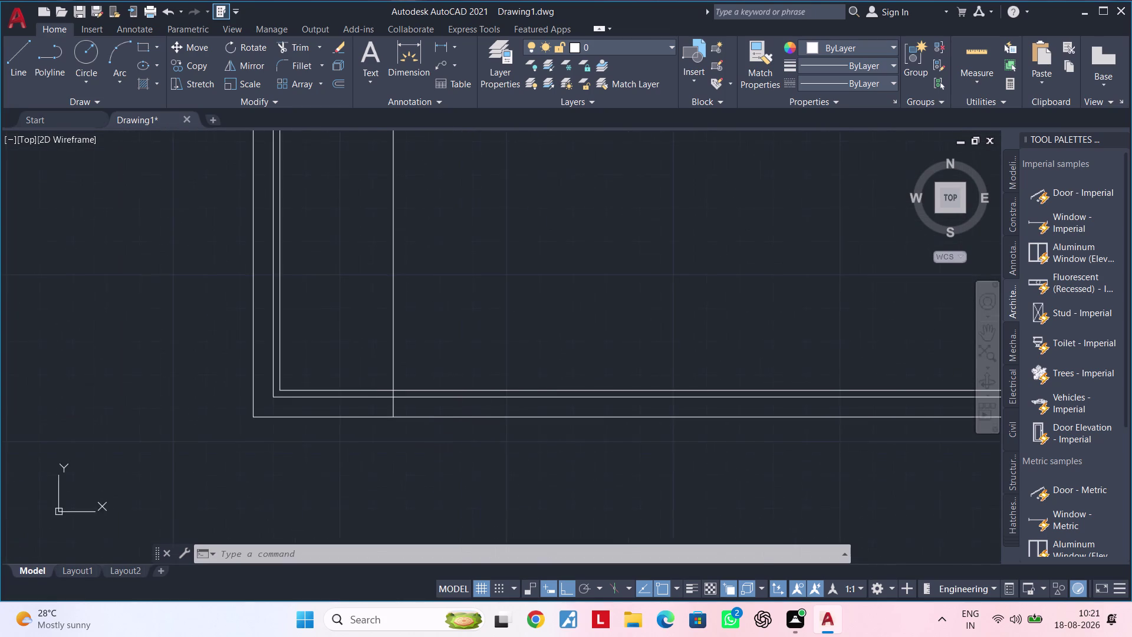
scroll(up, 3)
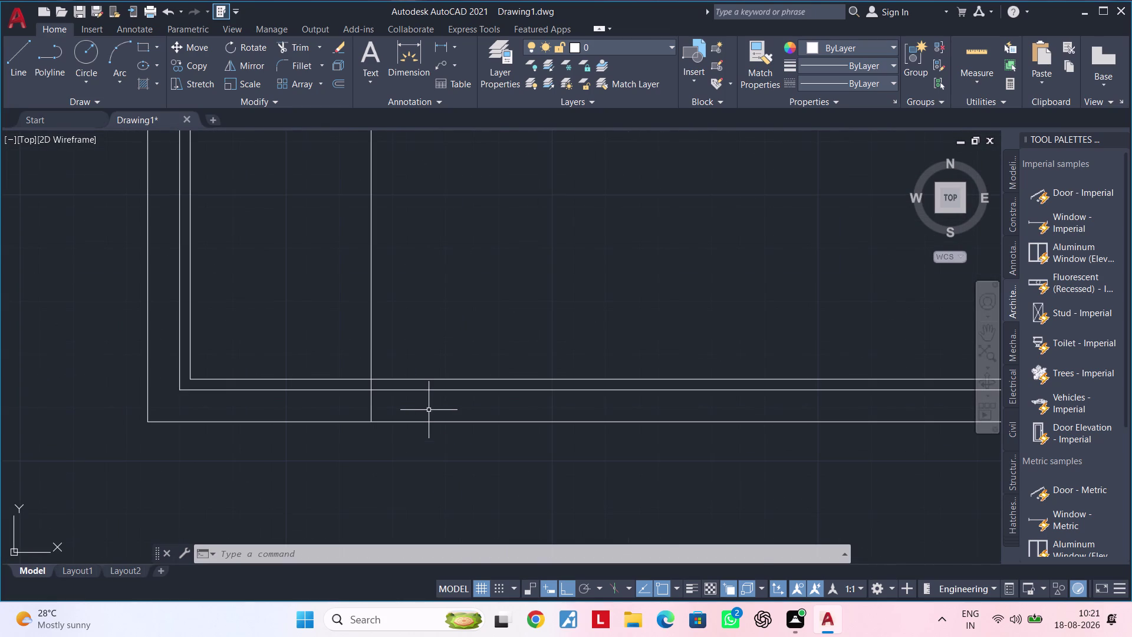
scroll(down, 3)
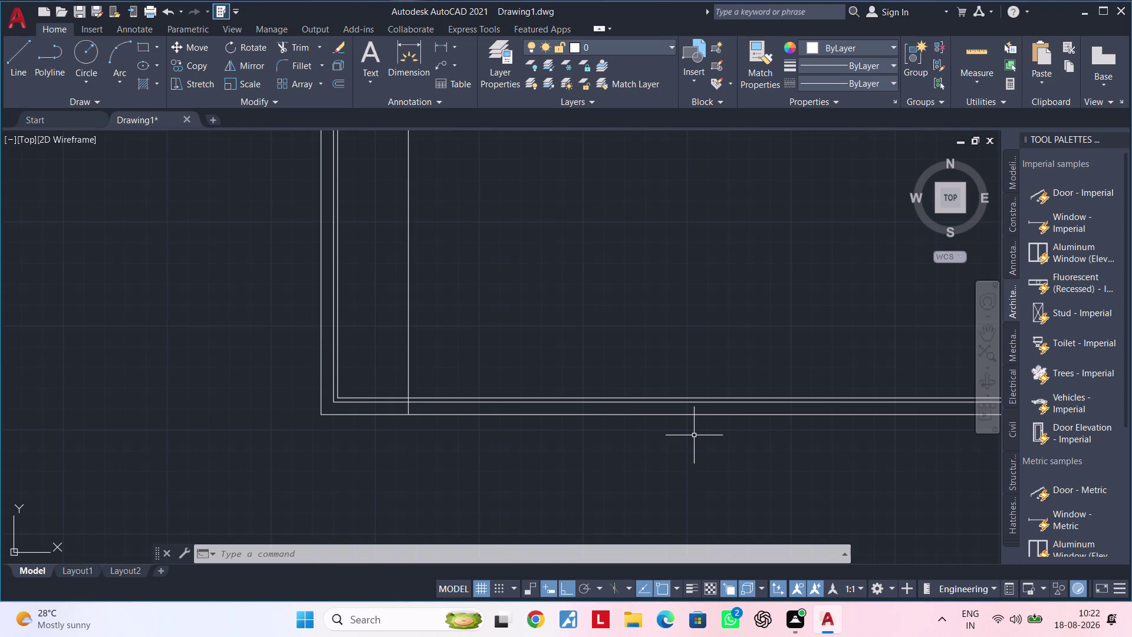
scroll(down, 3)
middle_drag(705, 451, 383, 458)
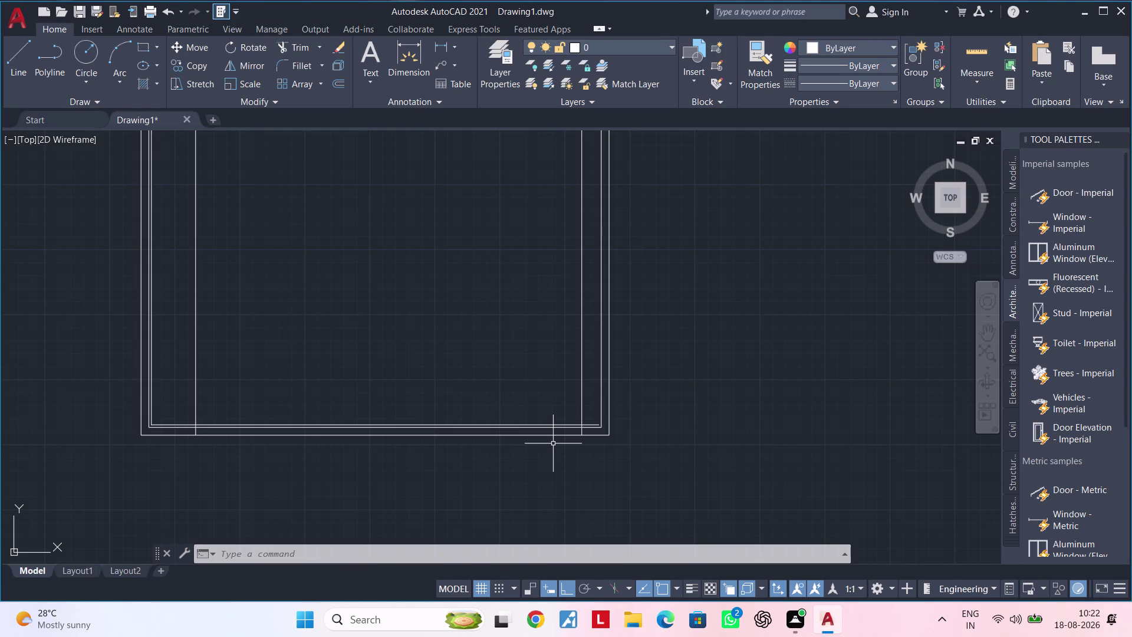
scroll(up, 3)
scroll(up, 3)
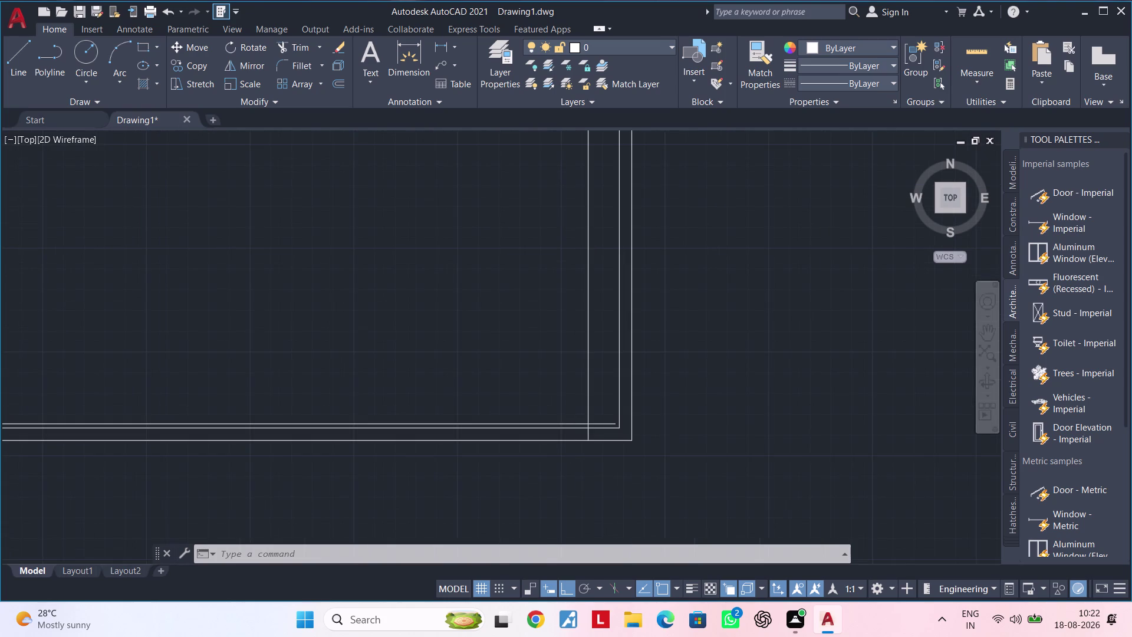
scroll(up, 3)
Trim the extra line ends at the bottom corners.
text(TR)
key(space)
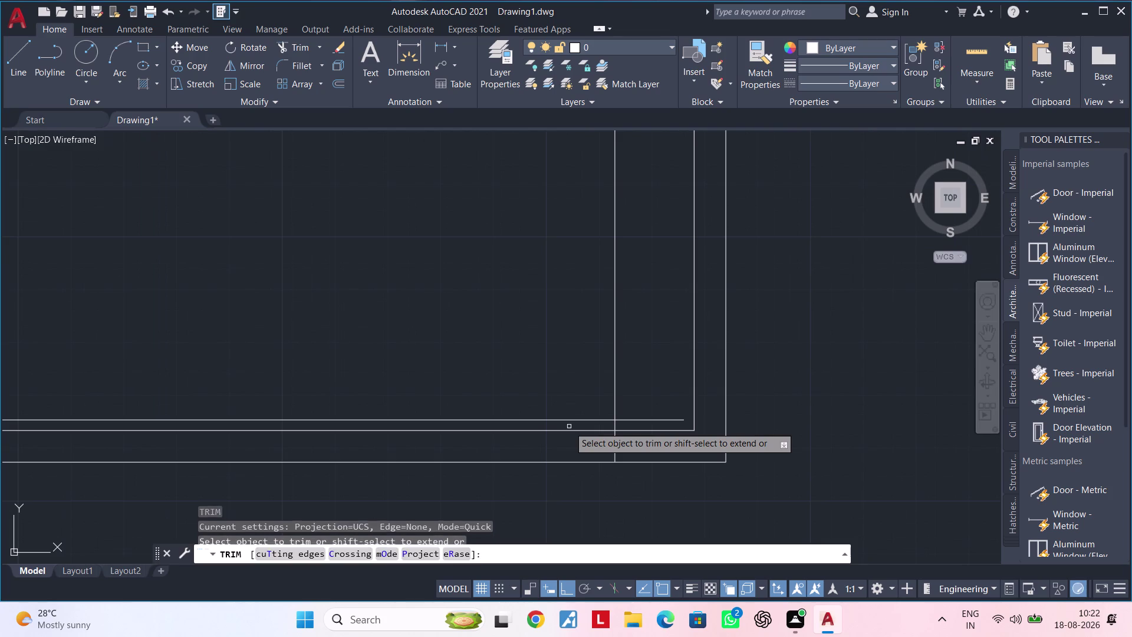
drag(568, 440, 568, 433)
click(570, 403)
scroll(down, 3)
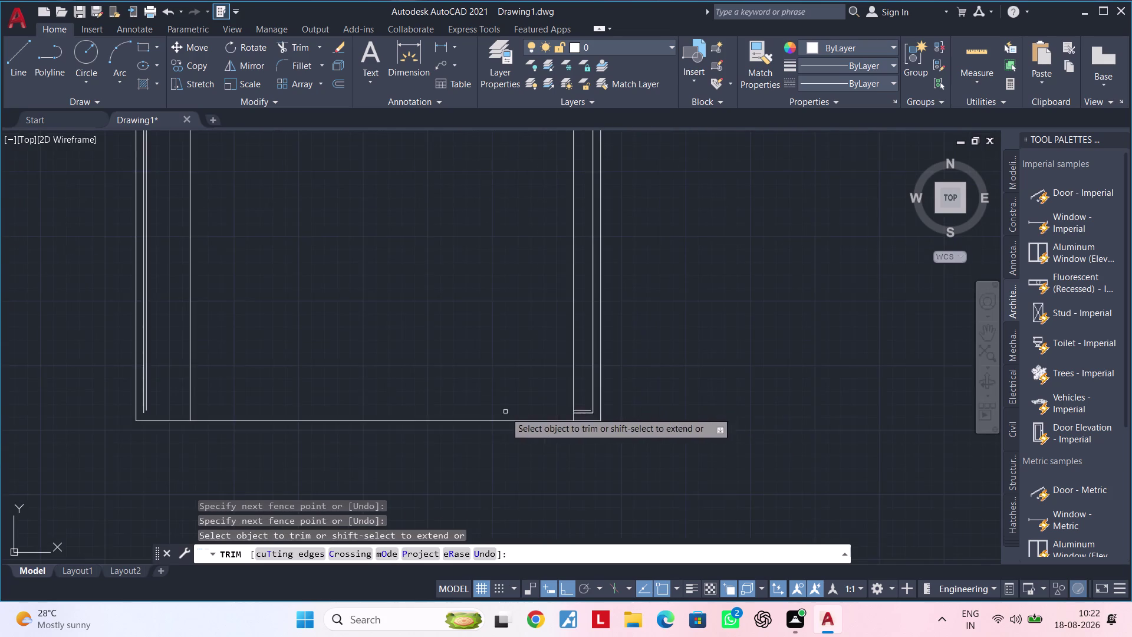
middle_drag(505, 411, 737, 386)
key(Escape)
key(Escape)
key(Escape)
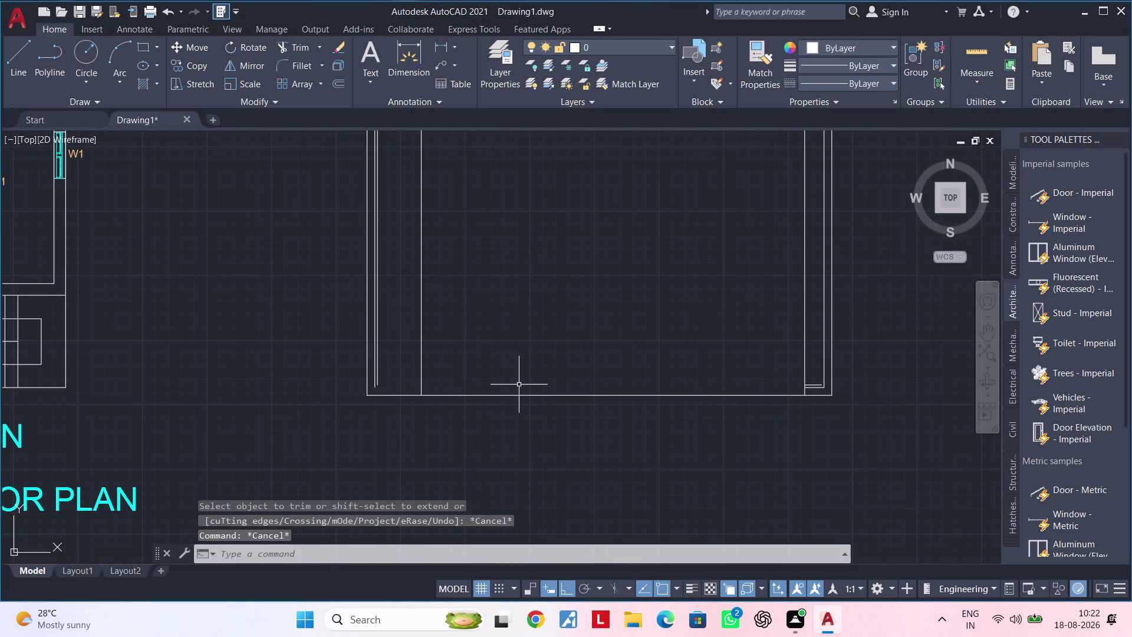
key(Escape)
Offset the bottom outline line 6' upward to create the setback line.
text(OF)
key(space)
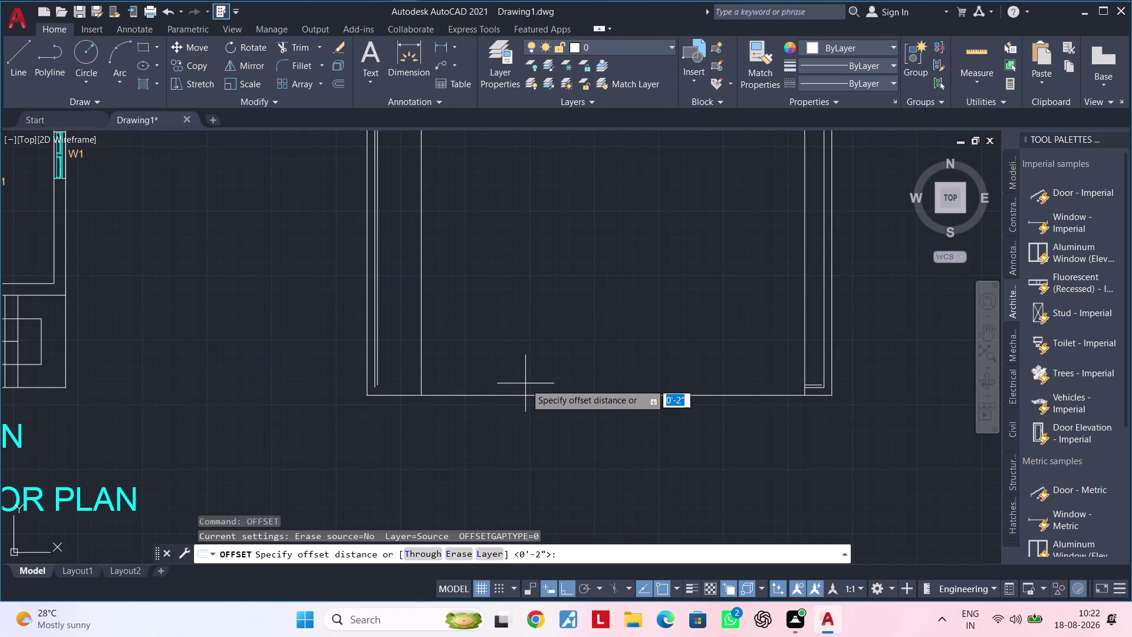
text(6')
key(Return)
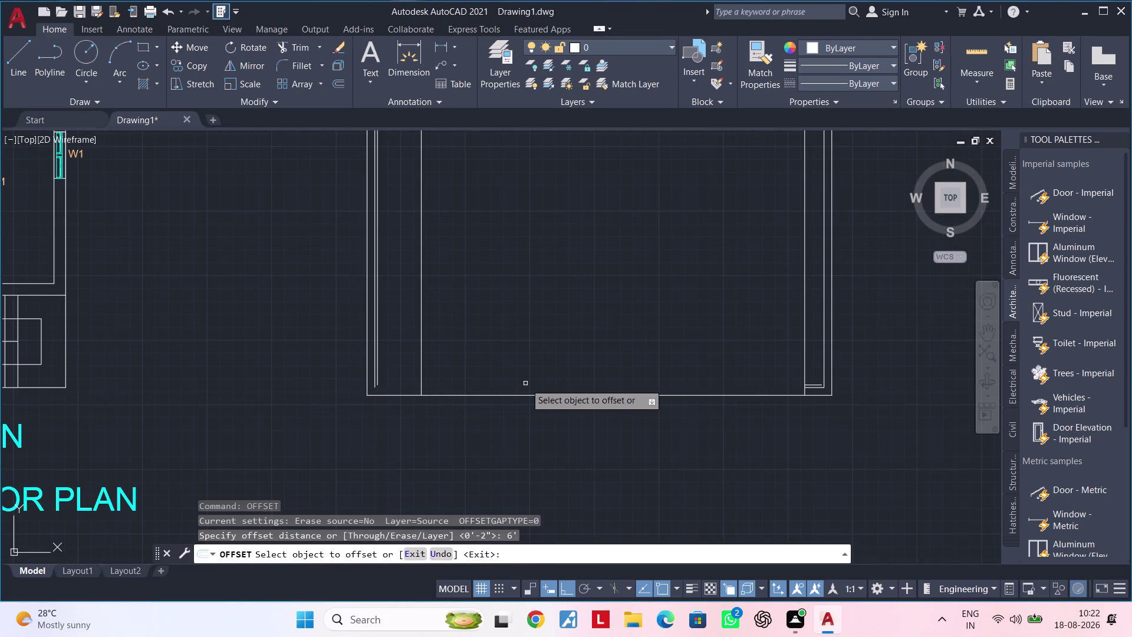
click(544, 394)
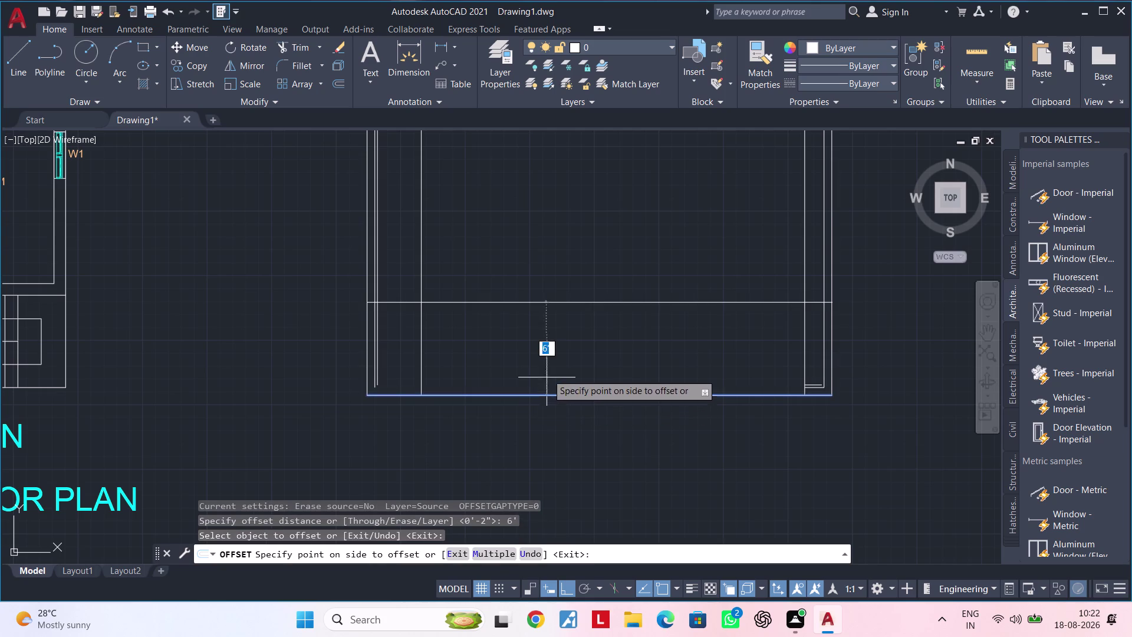
click(552, 277)
middle_drag(547, 334, 418, 349)
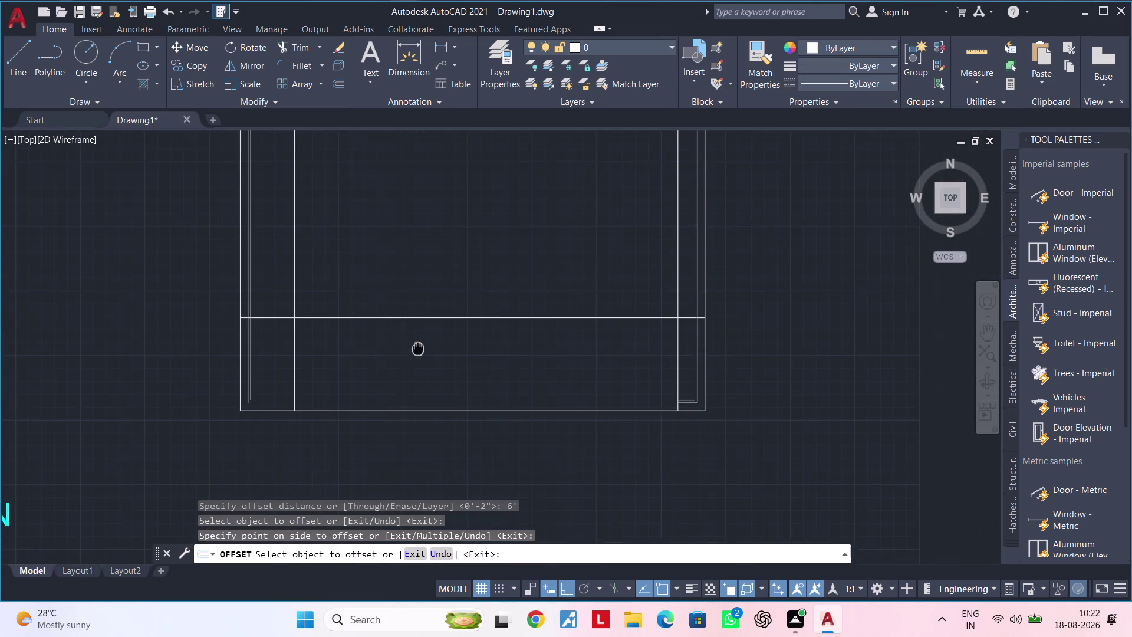
middle_drag(418, 350, 420, 349)
middle_drag(574, 341, 521, 346)
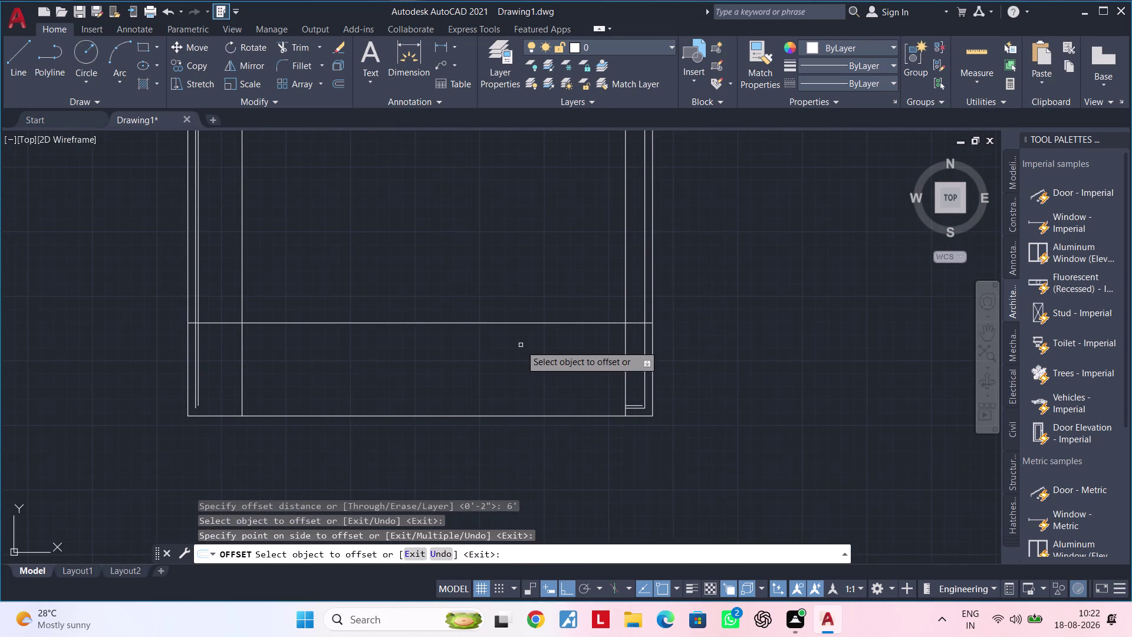
key(Escape)
key(Escape)
key(Escape)
Trim the new setback line's end past the wall and delete the leftover stub.
text(TR)
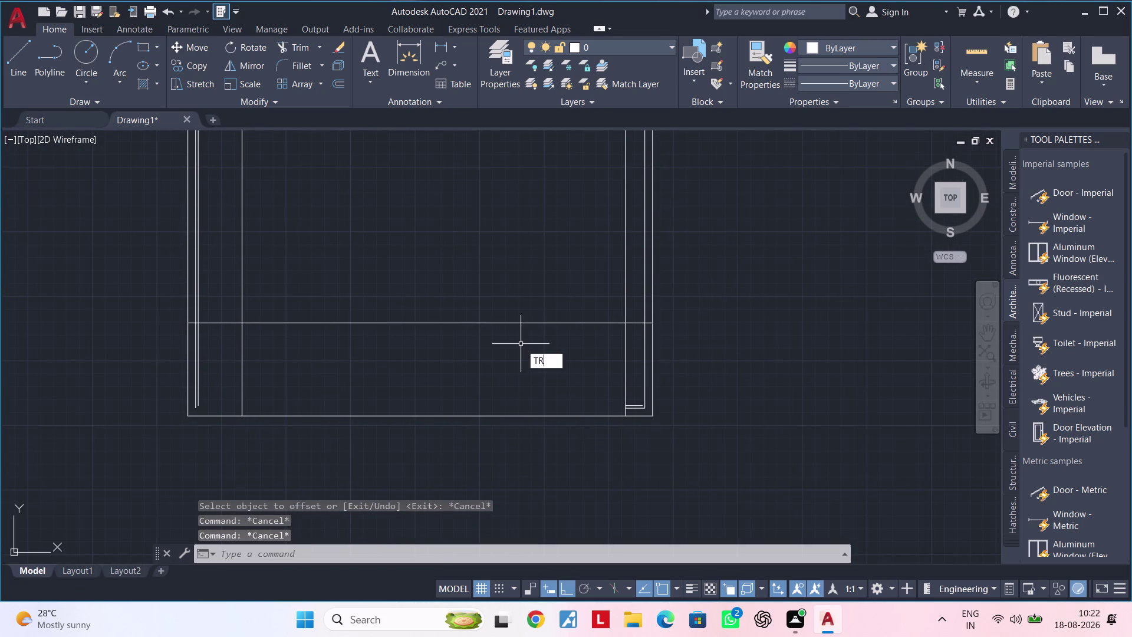
key(space)
click(634, 324)
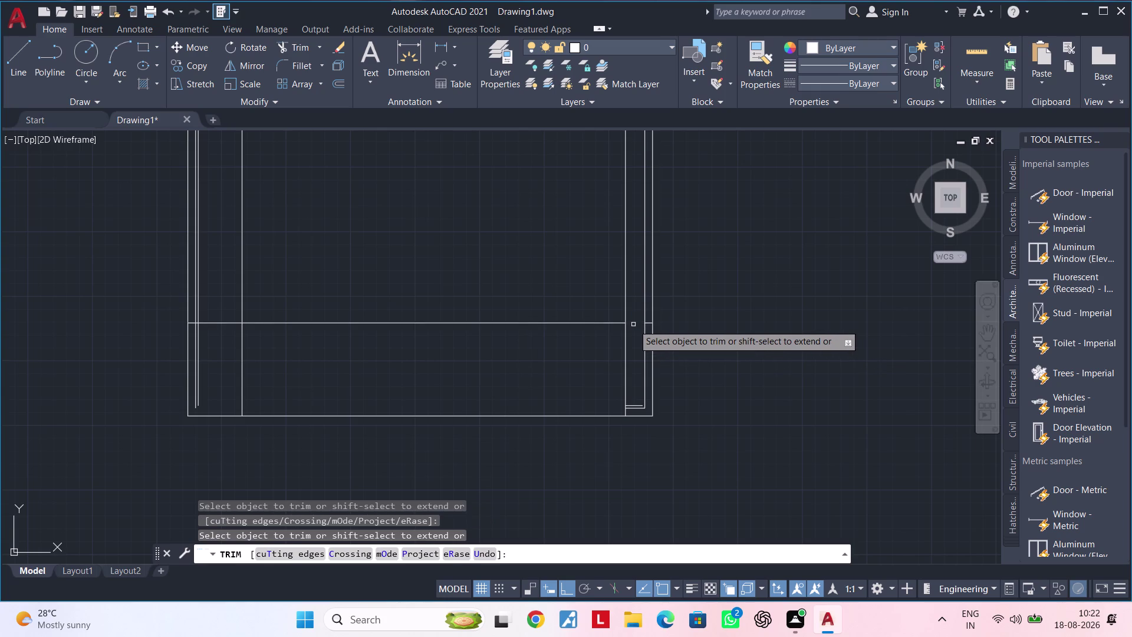
key(Escape)
scroll(up, 3)
click(647, 321)
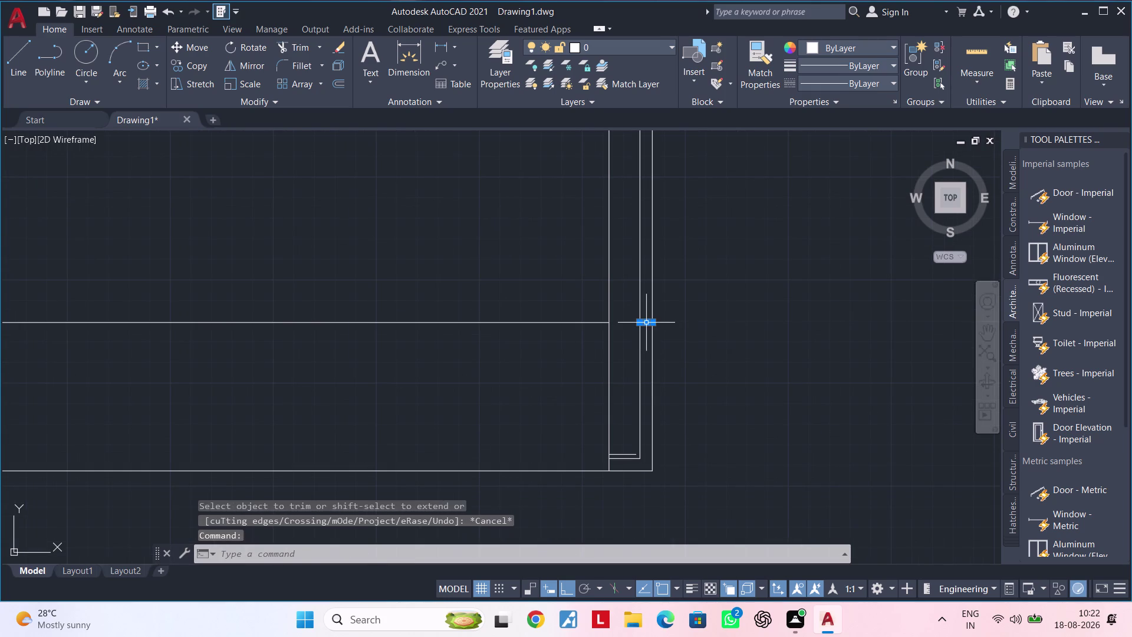
key(Delete)
Erase the short stray line near the outline's bottom-right corner.
middle_drag(641, 387, 642, 334)
scroll(up, 3)
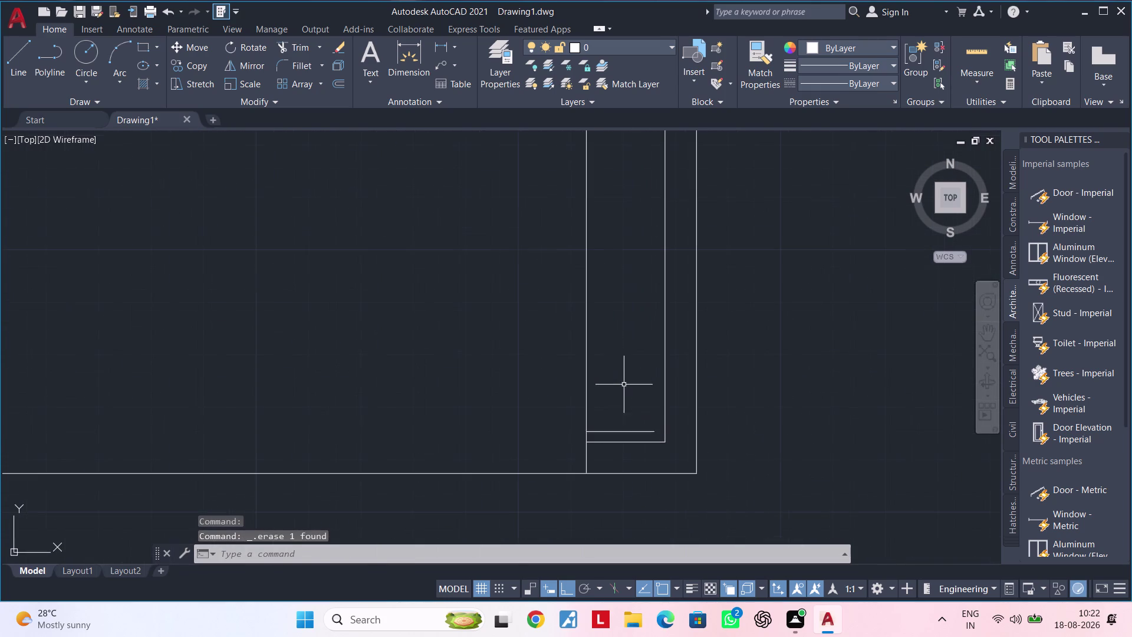
click(621, 430)
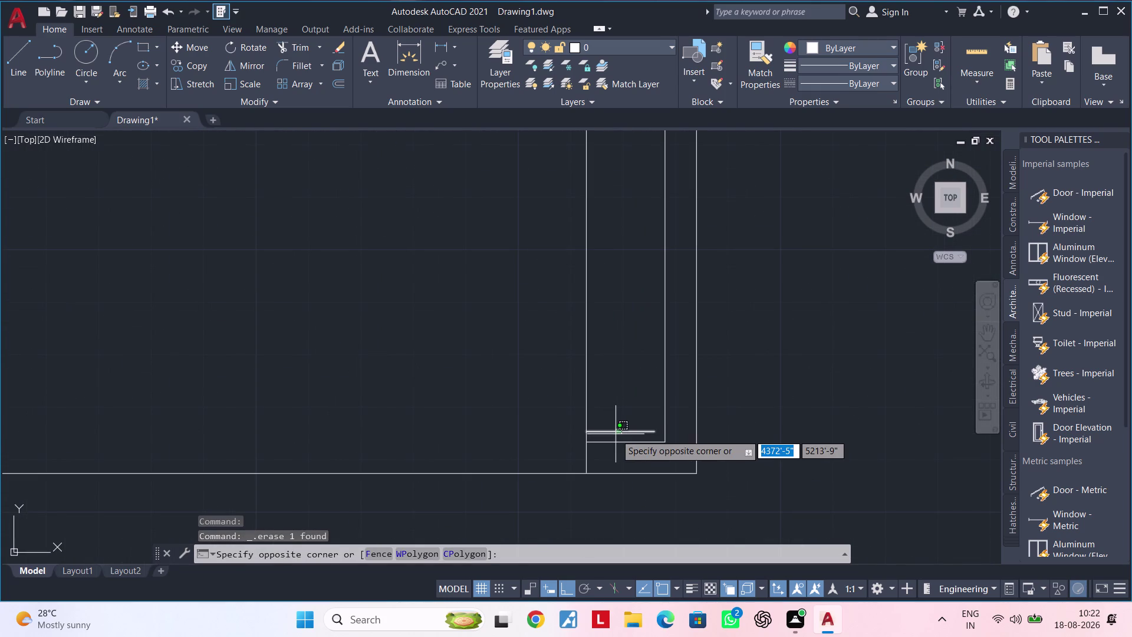
click(616, 434)
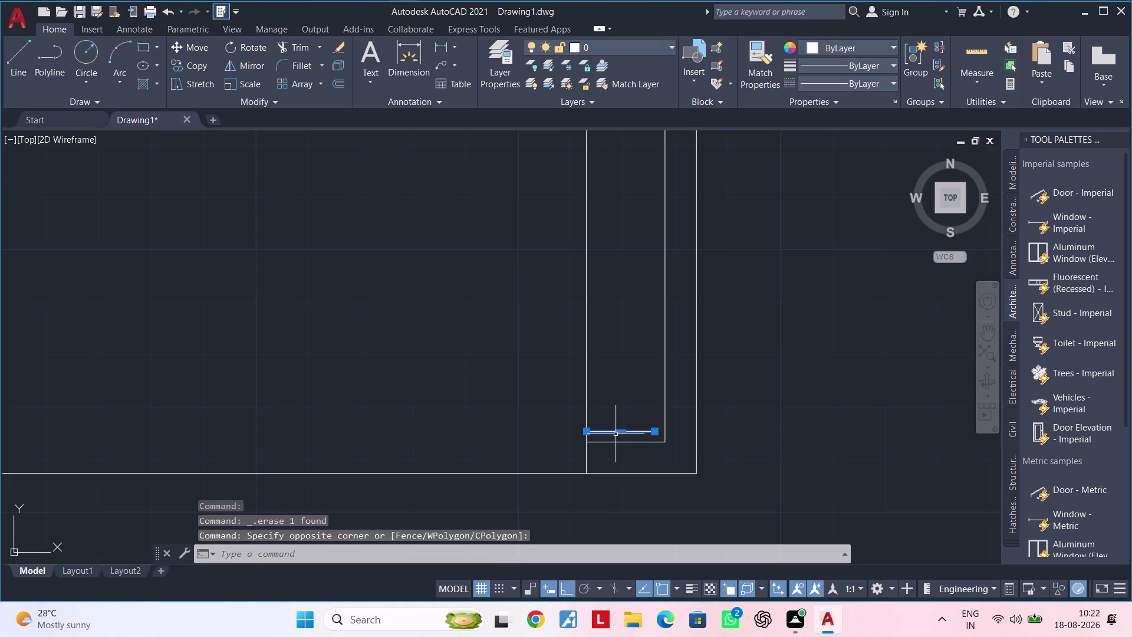
key(Delete)
Pan along the 6' setback line, clear commands, and restart TRIM.
scroll(down, 3)
middle_drag(628, 395, 677, 368)
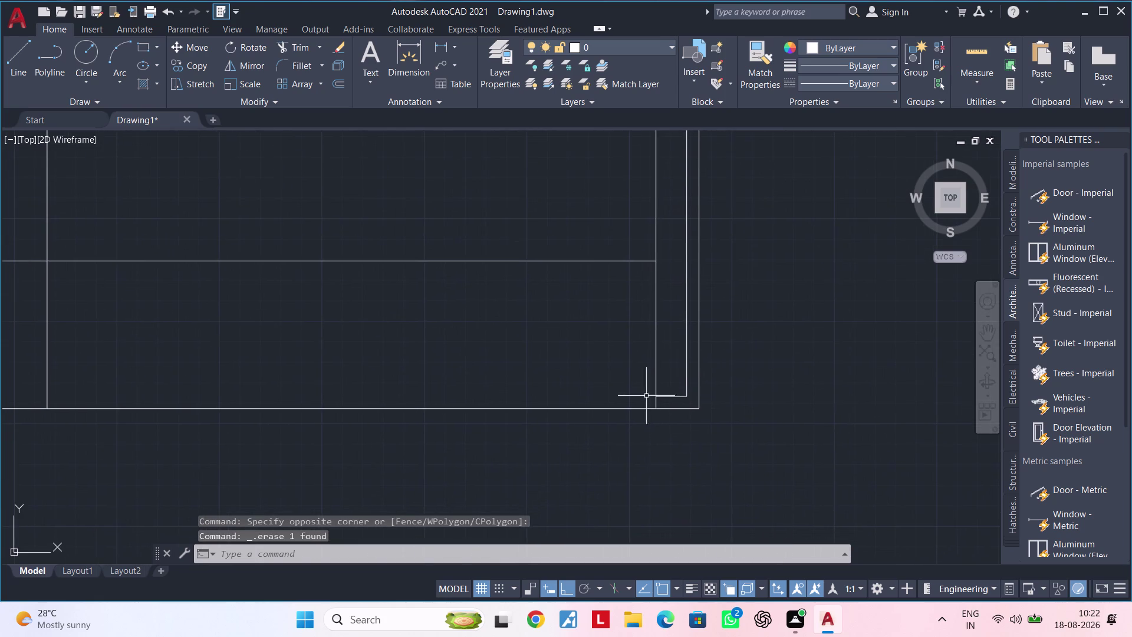
middle_drag(647, 396, 823, 368)
middle_drag(593, 343, 724, 337)
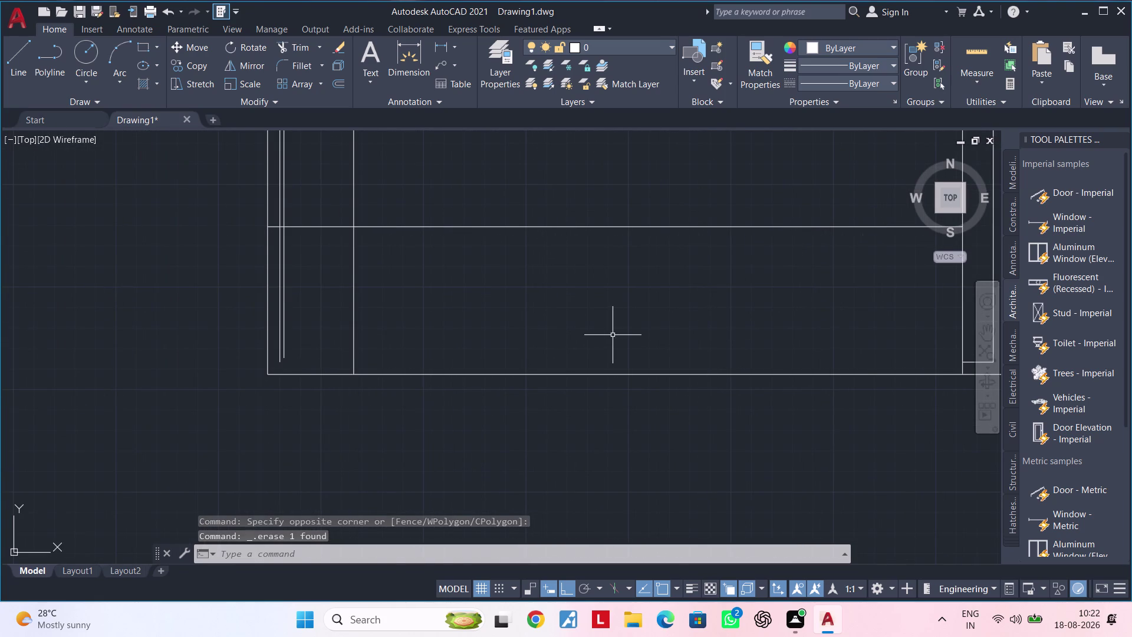
middle_drag(585, 314, 618, 408)
key(Escape)
key(Escape)
key(t)
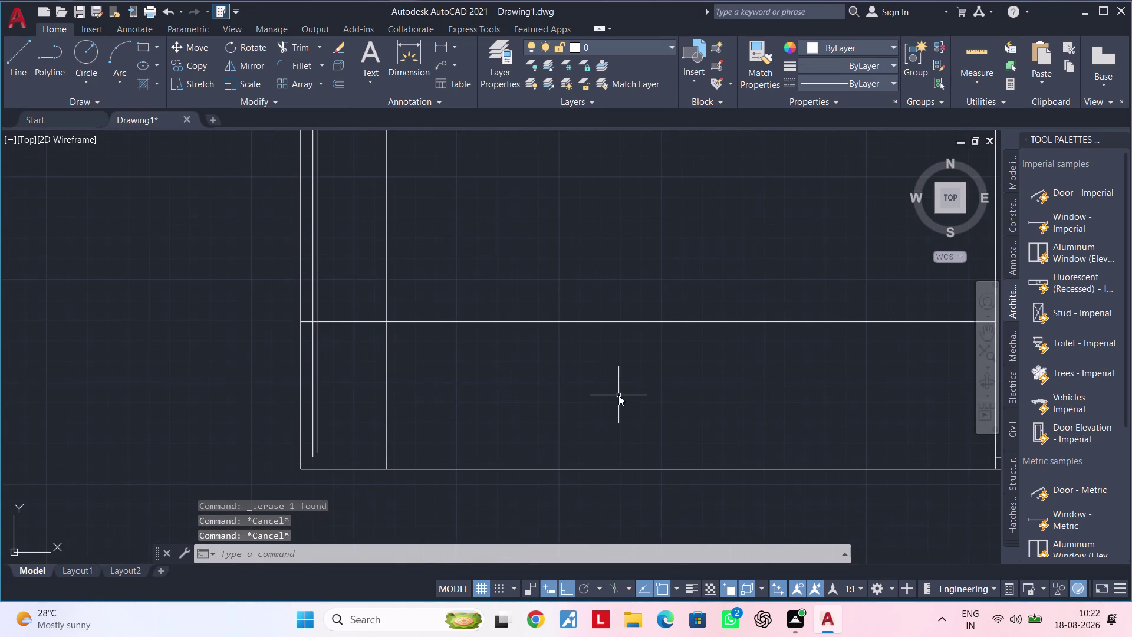
key(r)
key(space)
Trim the overlapping corner lines, using a fence across the crossed lines.
scroll(down, 3)
scroll(up, 3)
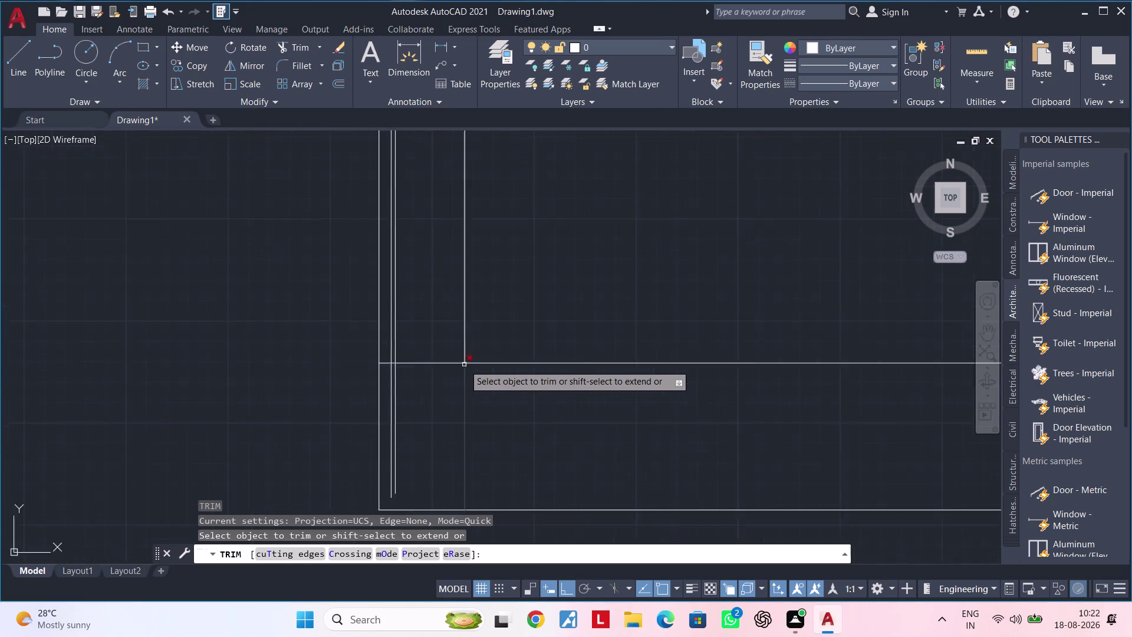
scroll(up, 3)
click(434, 362)
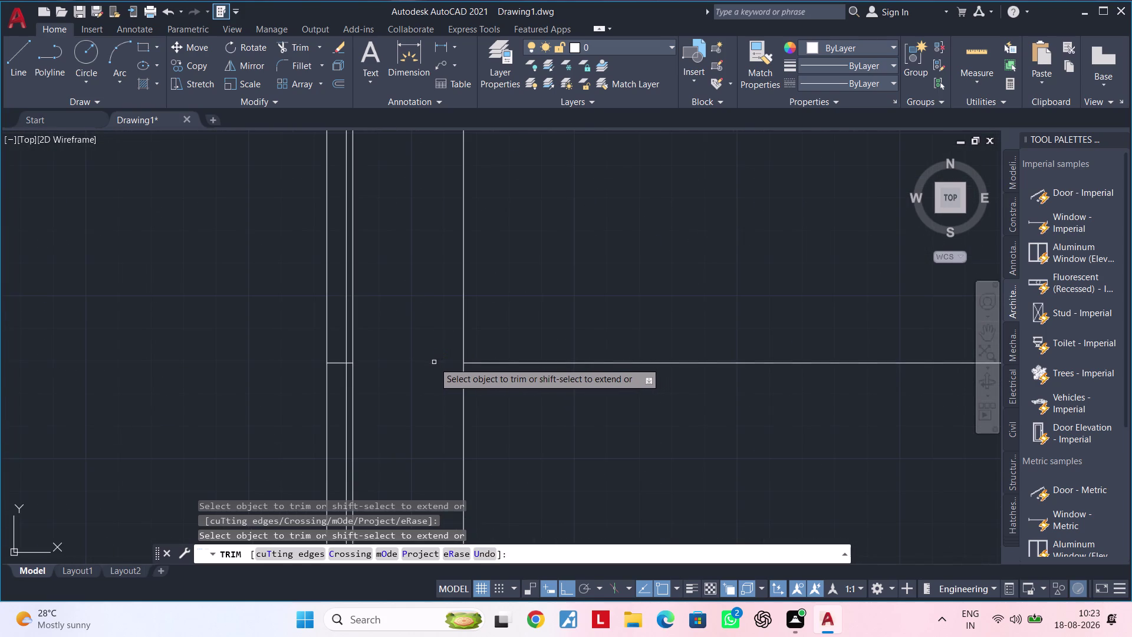
click(468, 396)
click(456, 398)
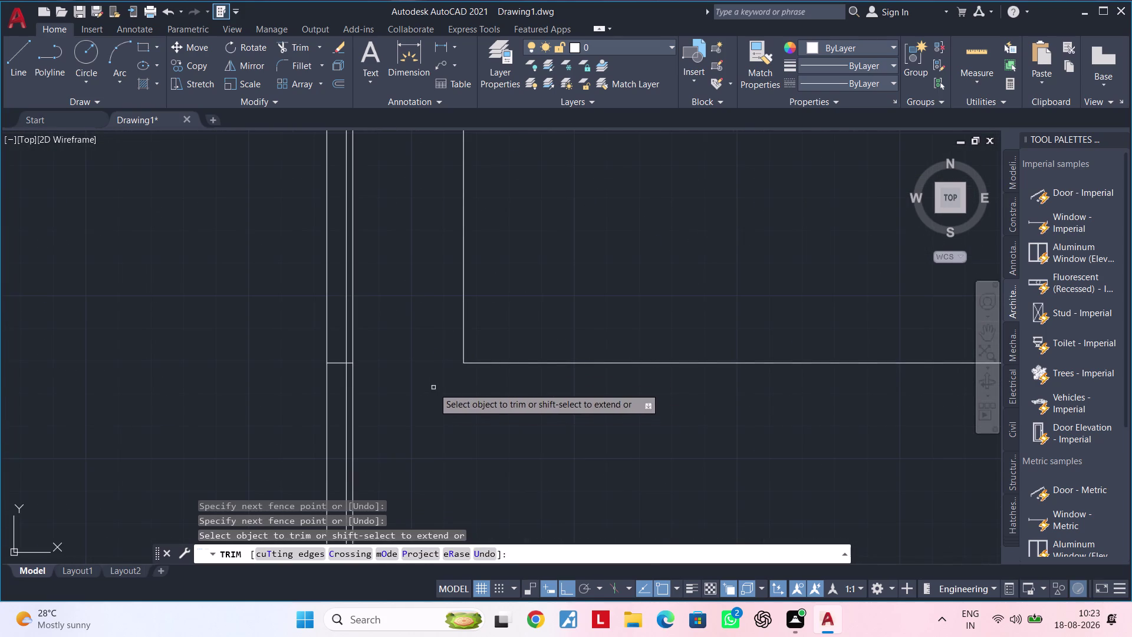
middle_drag(433, 387, 487, 385)
key(Escape)
Delete the leftover short line stub at the corner.
scroll(up, 3)
click(385, 357)
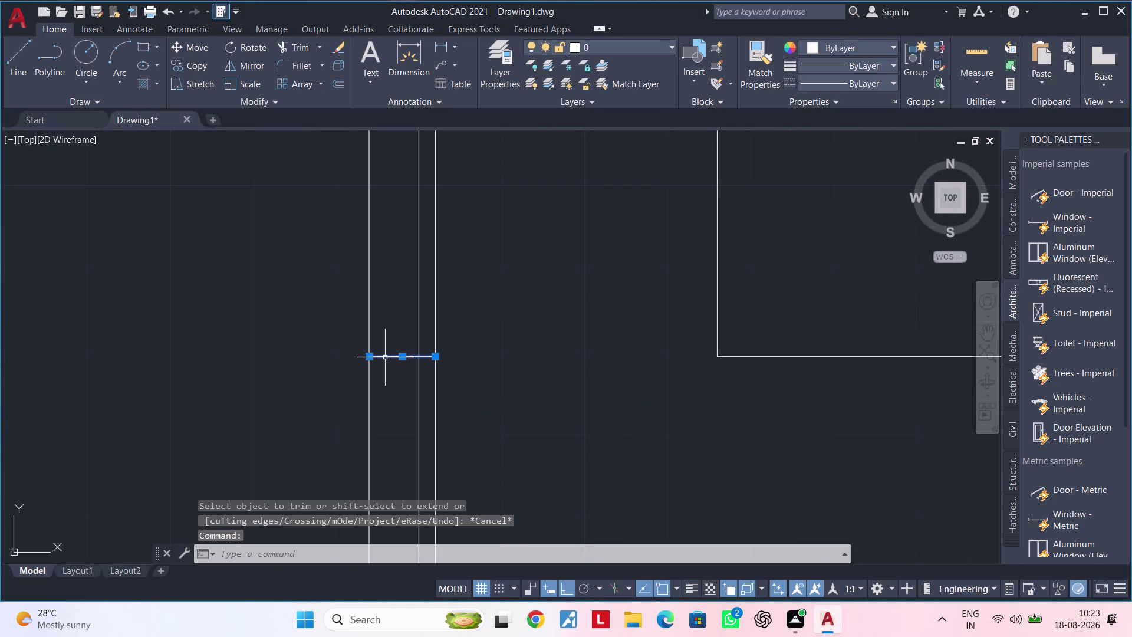
key(Delete)
scroll(down, 3)
middle_drag(445, 363, 465, 295)
scroll(up, 3)
middle_drag(441, 369, 464, 362)
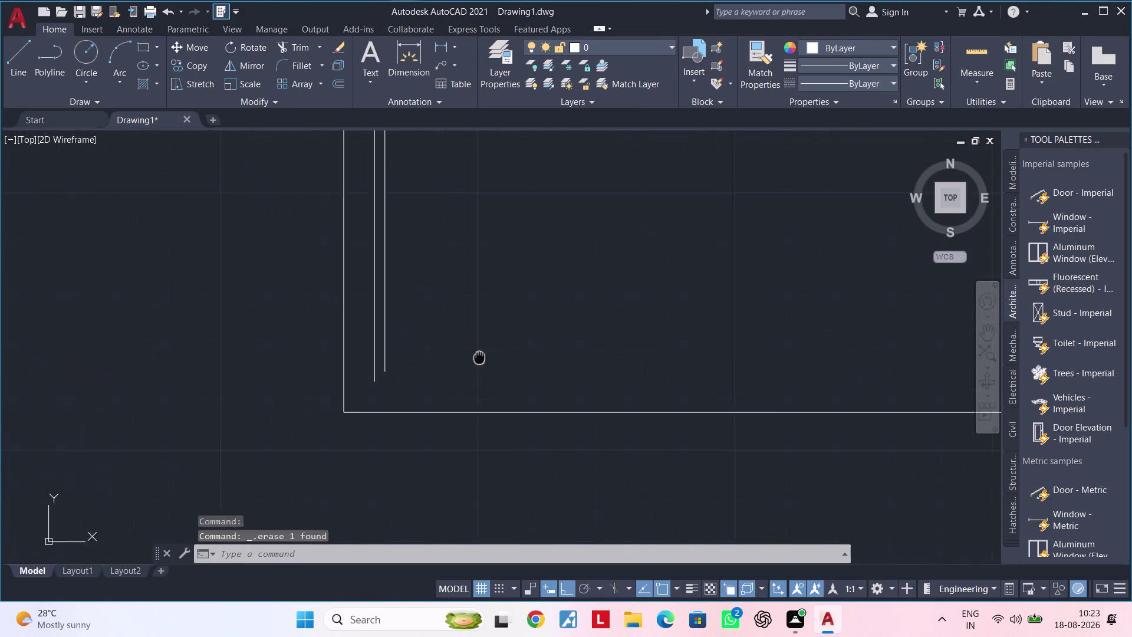
middle_drag(464, 362, 509, 354)
middle_drag(493, 362, 524, 359)
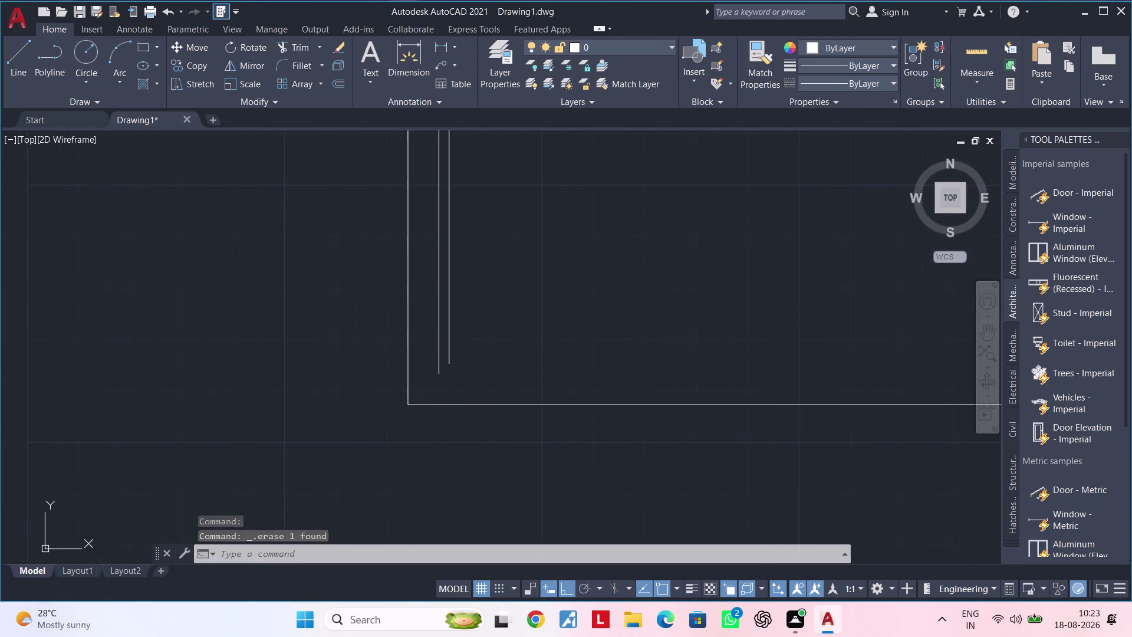
key(Escape)
key(Escape)
Extend the two inner vertical lines down to the plot boundary.
text(EX)
key(space)
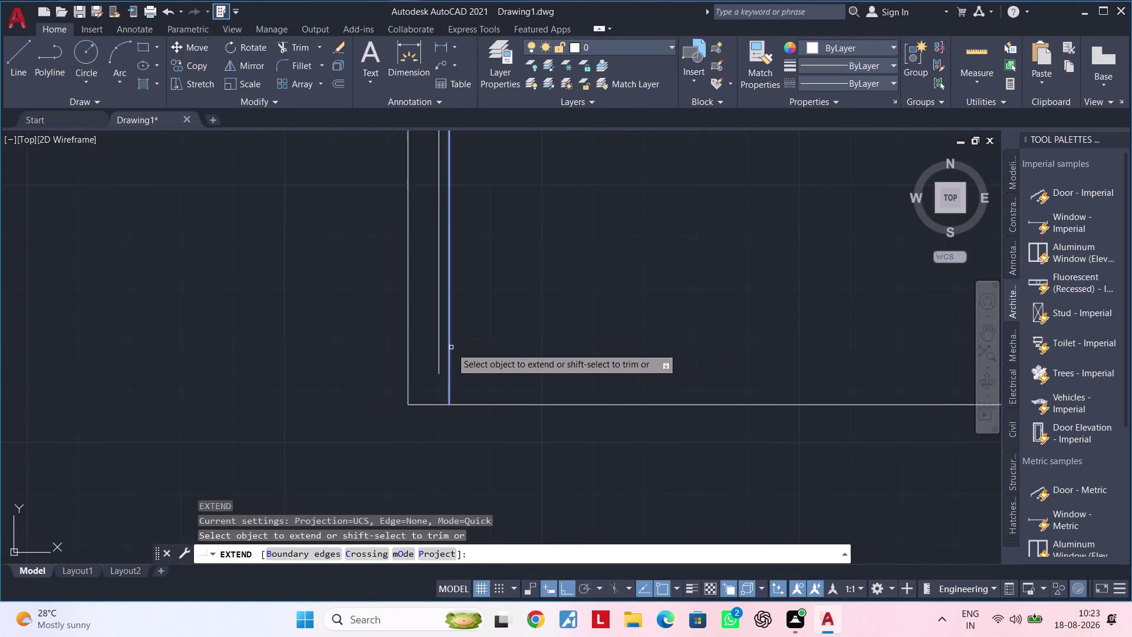
click(450, 347)
click(438, 356)
scroll(down, 3)
middle_drag(593, 356, 464, 344)
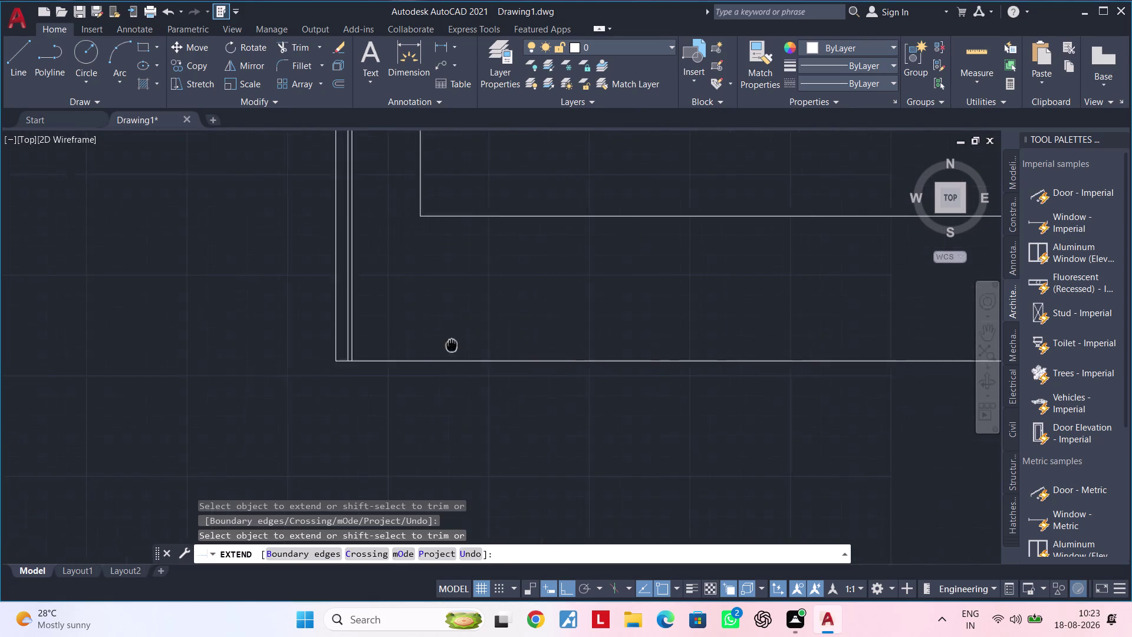
middle_drag(463, 344, 406, 345)
Cancel active commands and pan across the outline to the typical floor plan.
key(Escape)
middle_drag(638, 333, 423, 345)
key(Escape)
key(Escape)
middle_drag(508, 342, 595, 337)
key(Escape)
key(Escape)
key(Escape)
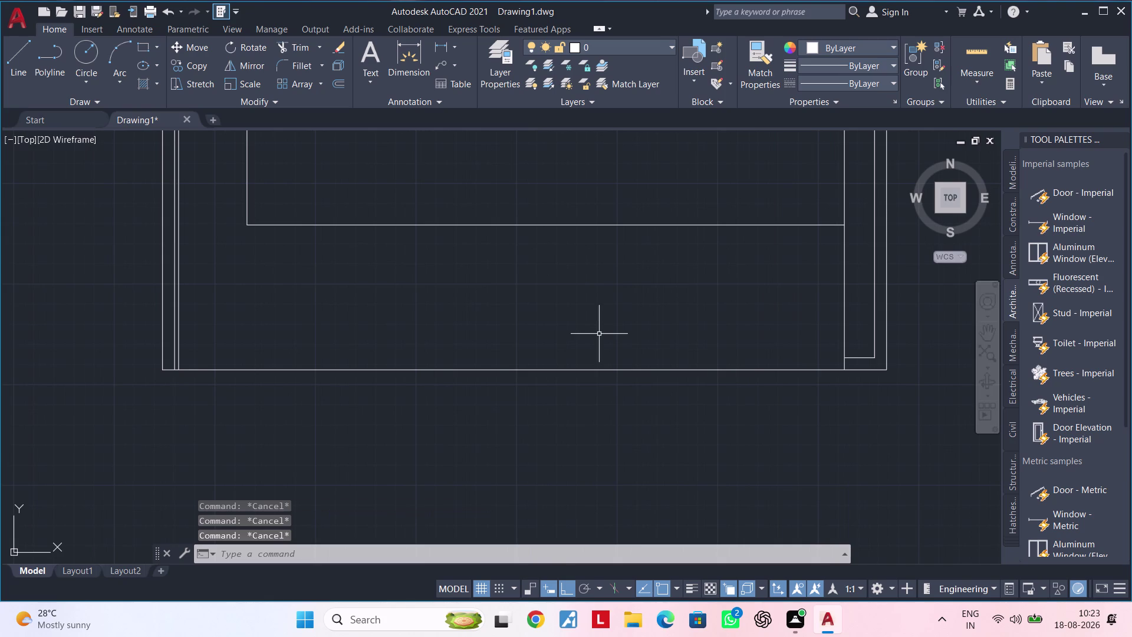
key(Escape)
key(Escape)
key(Escape)
key(Escape)
key(Escape)
key(Escape)
key(Escape)
key(Escape)
middle_drag(617, 332, 624, 348)
scroll(down, 3)
scroll(down, 3)
middle_drag(619, 348, 677, 347)
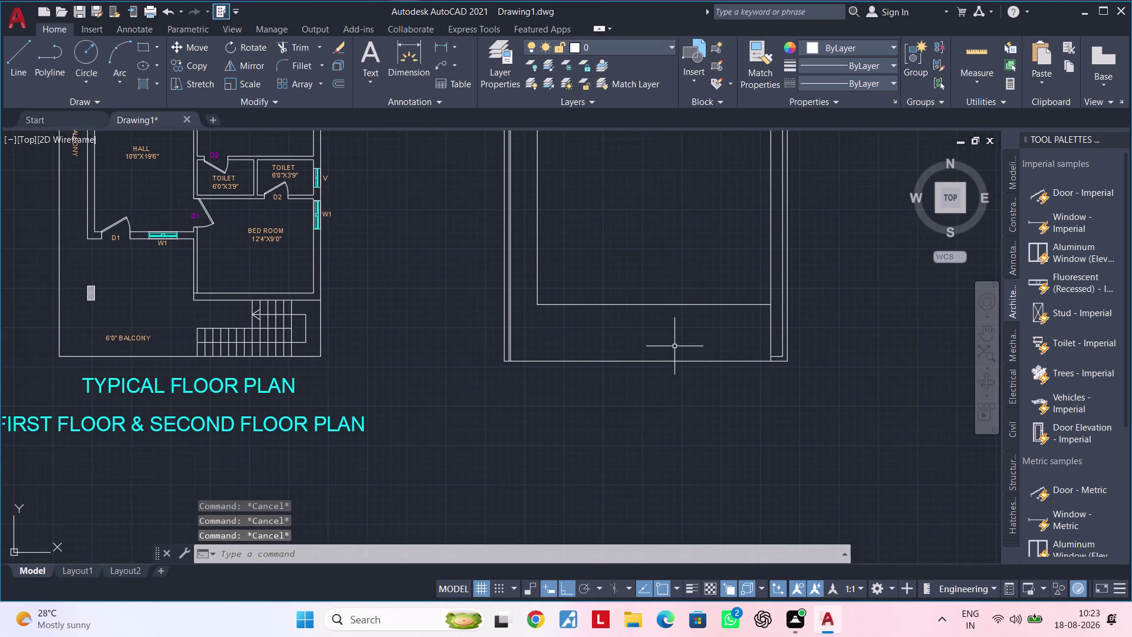
Measure the 13'-1" wall length with a dimension, then cancel without placing it.
middle_drag(670, 347, 822, 345)
scroll(up, 3)
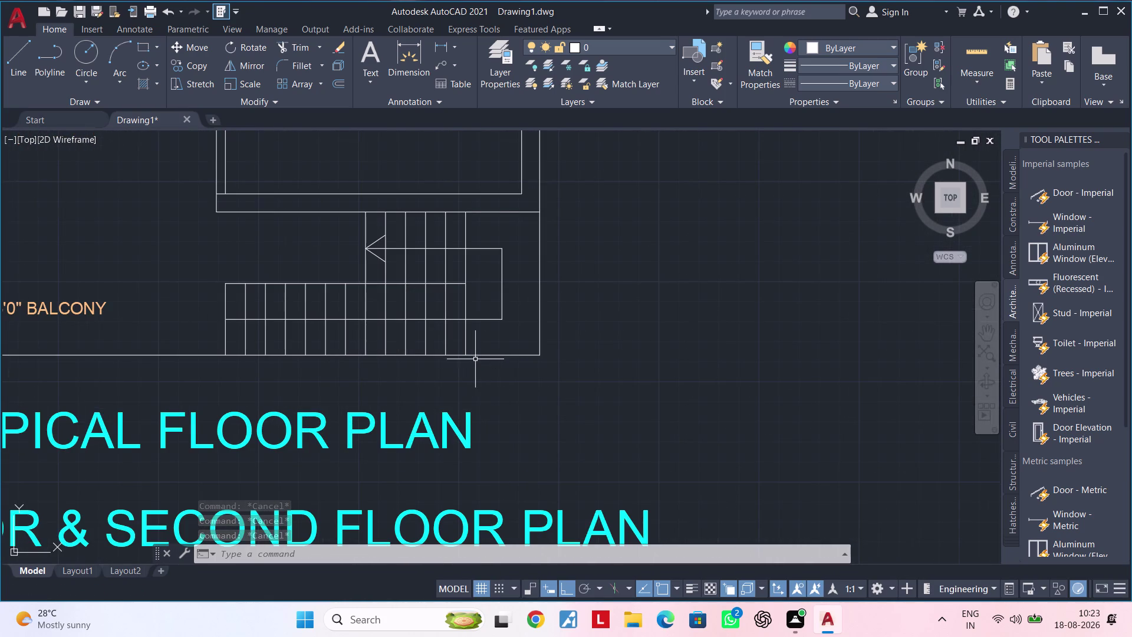
key(space)
key(Escape)
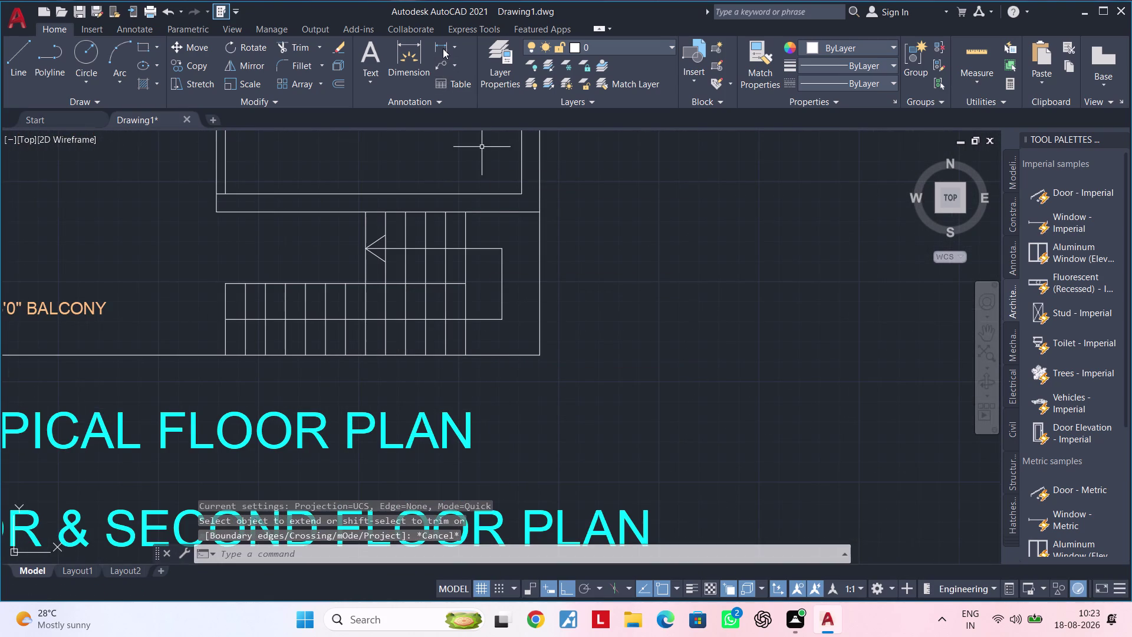
click(443, 47)
click(538, 358)
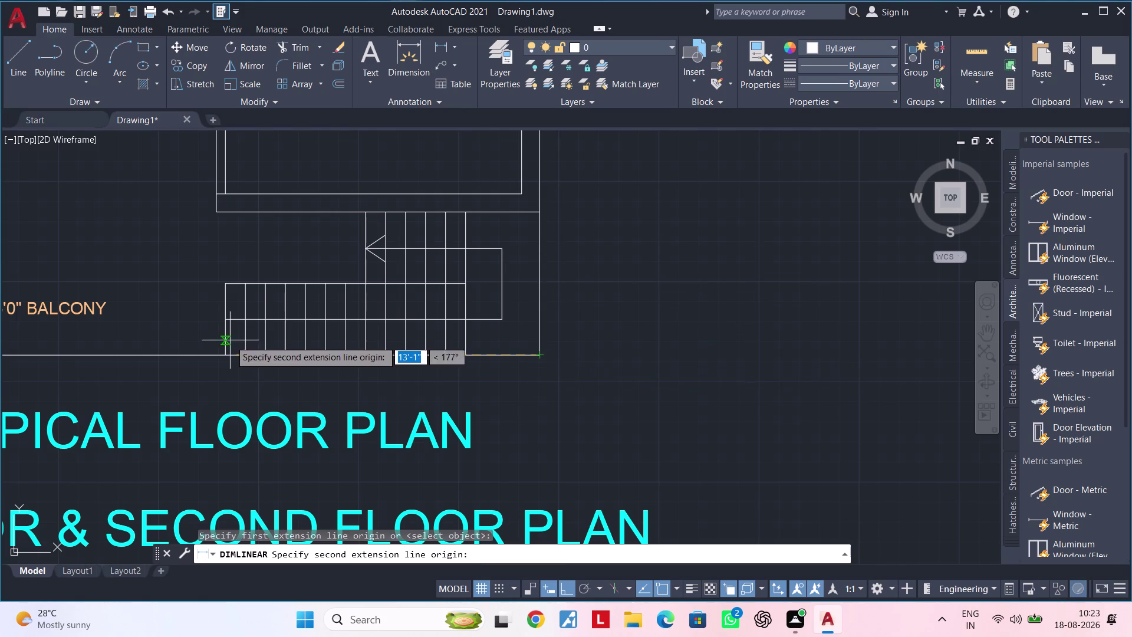
click(226, 356)
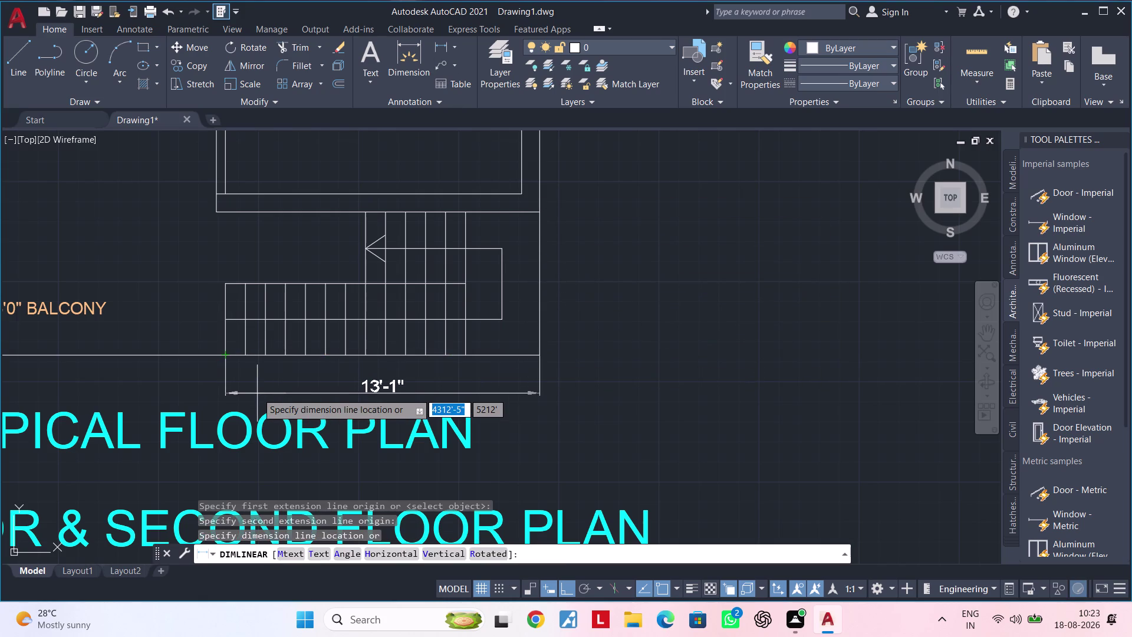
key(Escape)
Offset the plot line 13'-1" inside the plot.
scroll(down, 3)
middle_drag(699, 400, 468, 342)
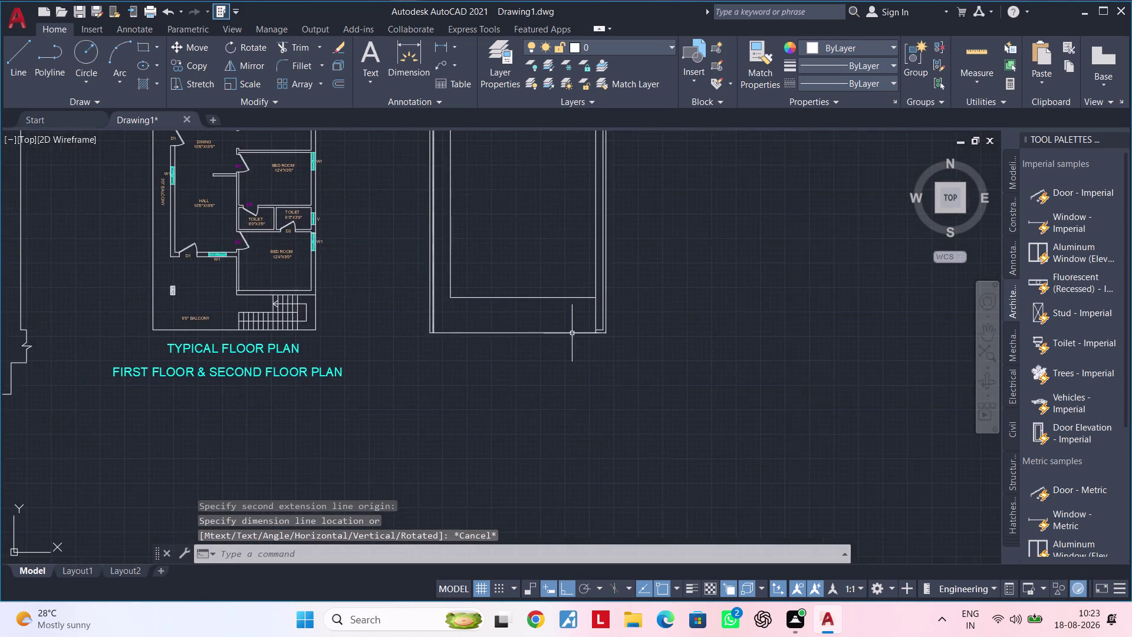
scroll(up, 3)
middle_drag(603, 325, 570, 352)
text(OF)
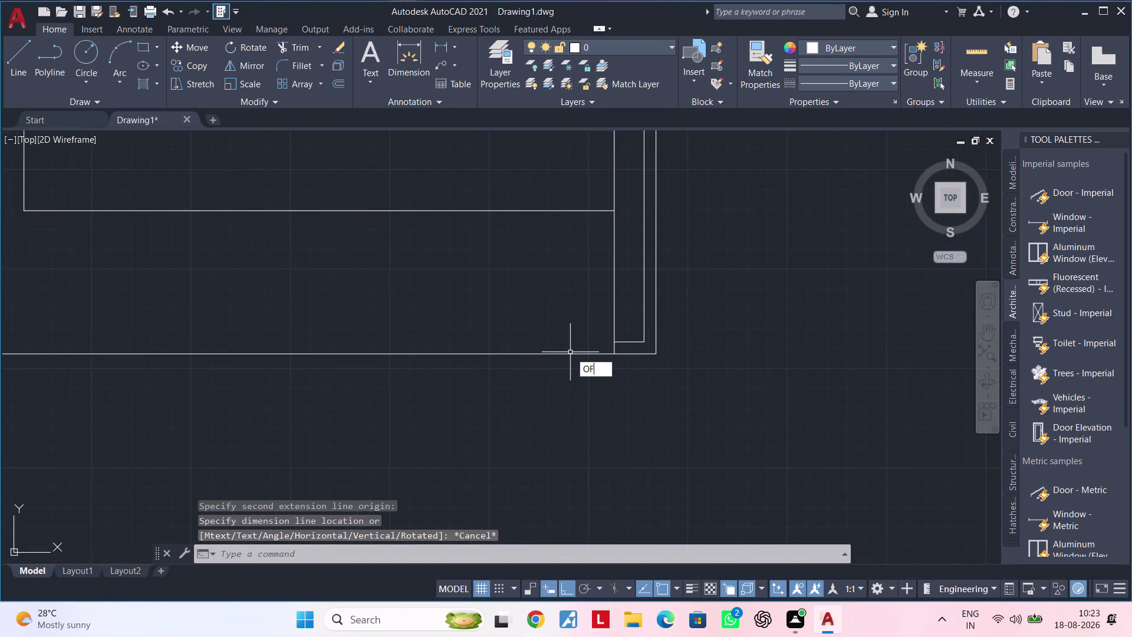
key(space)
text(13')
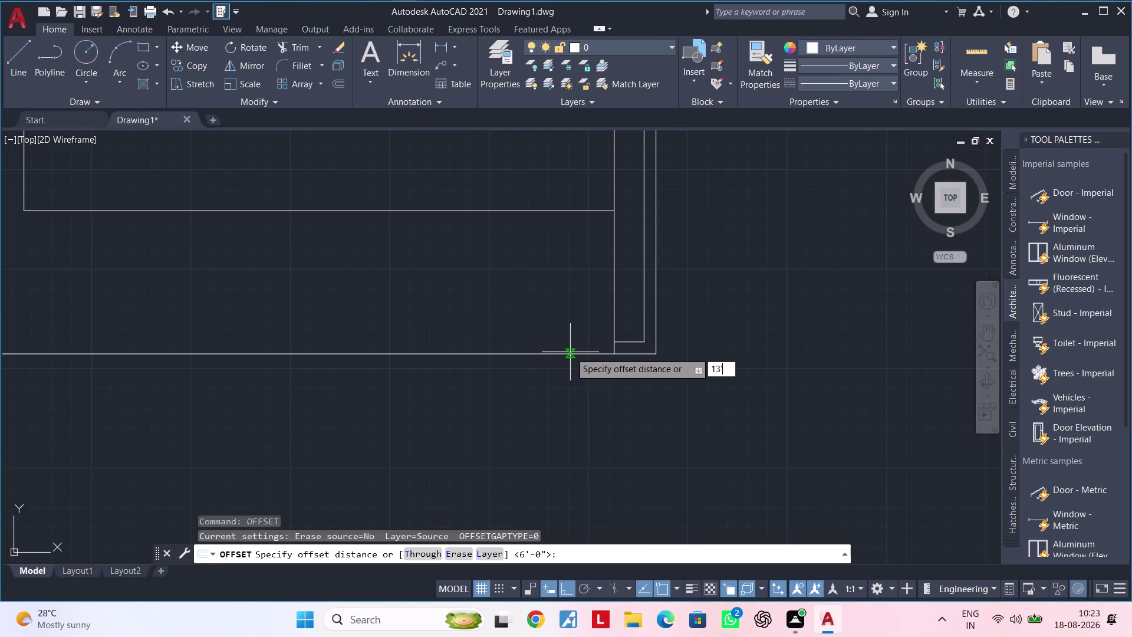
text(1")
key(Return)
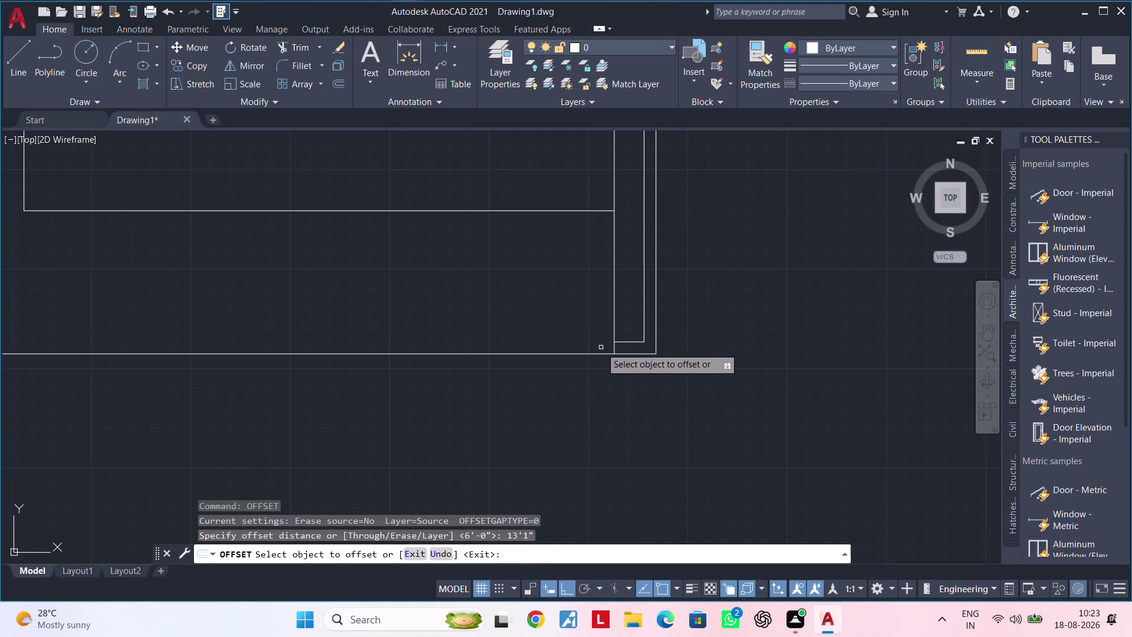
scroll(down, 3)
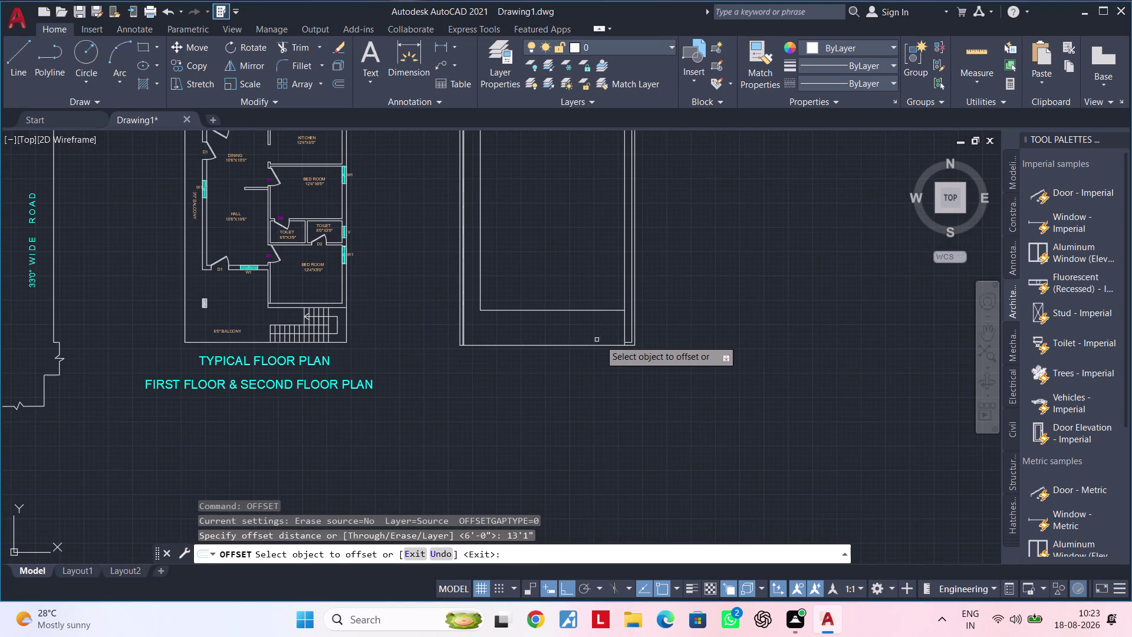
scroll(up, 3)
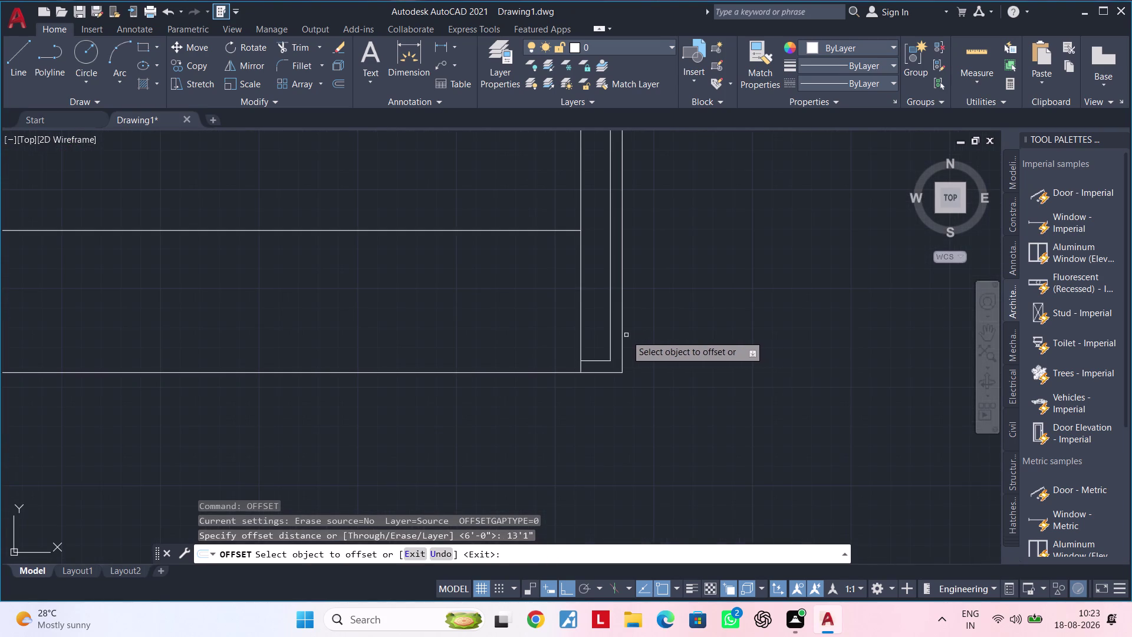
click(624, 335)
click(336, 337)
scroll(down, 3)
middle_drag(356, 326, 418, 411)
key(Escape)
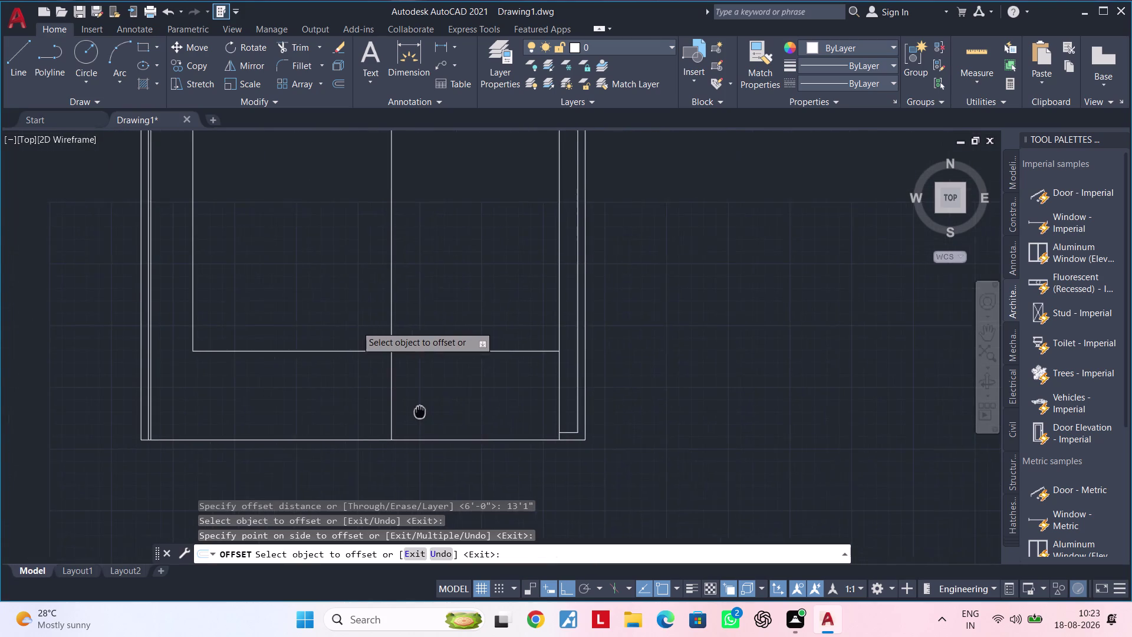
Trim the new offset line where it runs above the setback.
middle_drag(419, 411, 426, 410)
key(Escape)
key(t)
key(r)
key(space)
click(398, 331)
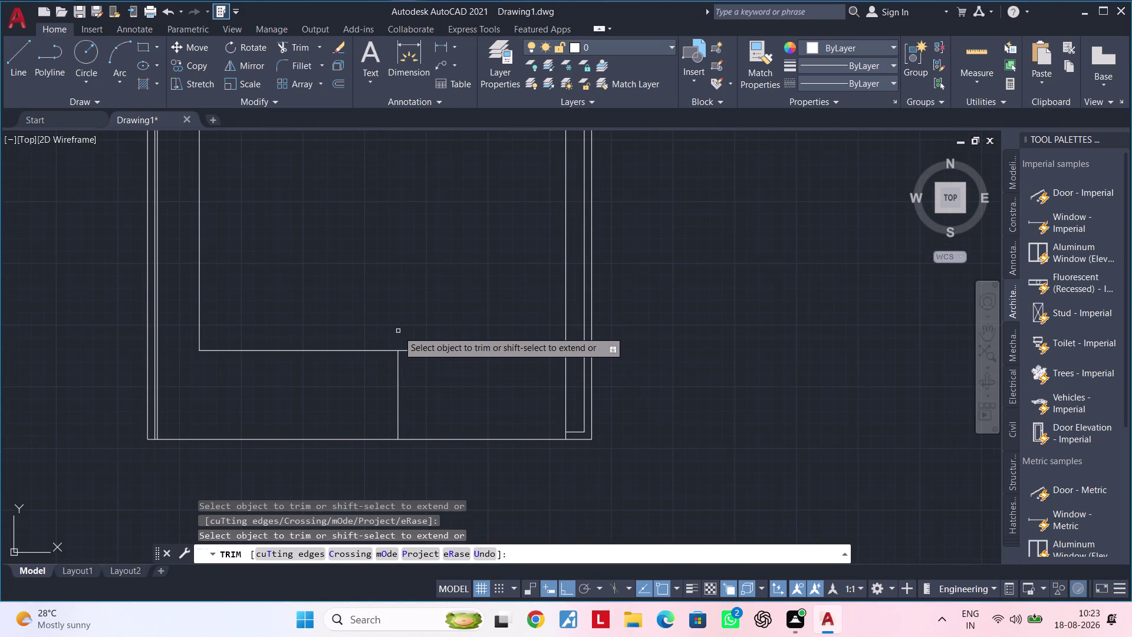
middle_drag(412, 329, 689, 256)
key(Escape)
middle_drag(620, 328, 615, 299)
key(Escape)
key(Escape)
middle_drag(620, 310, 603, 310)
key(Escape)
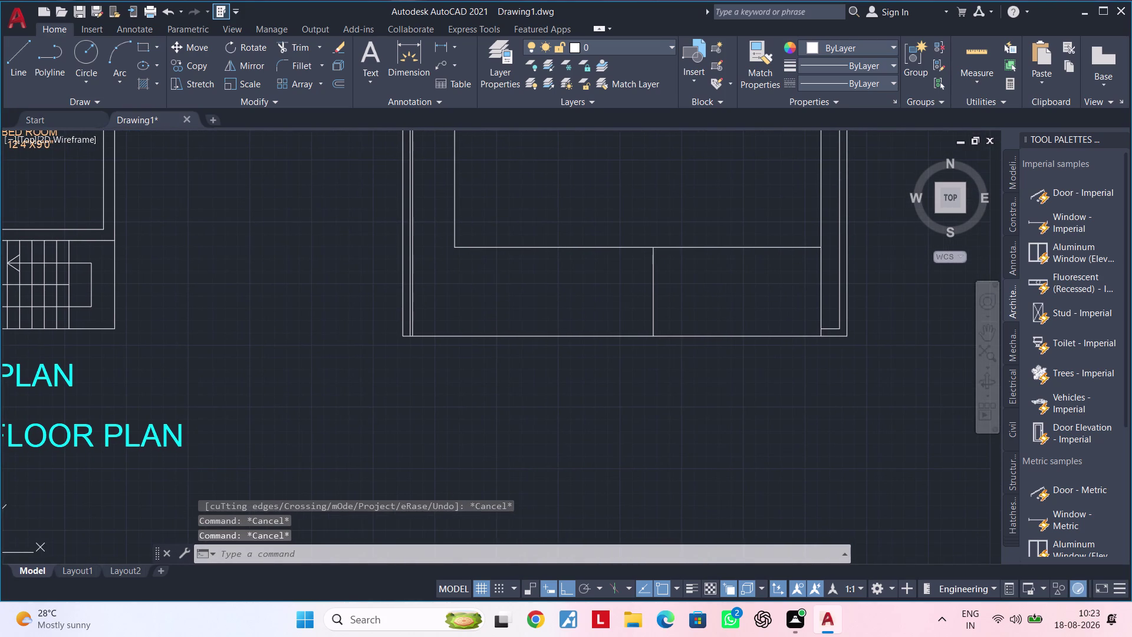
key(Escape)
key(Escape)
middle_drag(649, 286, 641, 329)
Offset the bottom plot line 6" inside the plot.
text(O)
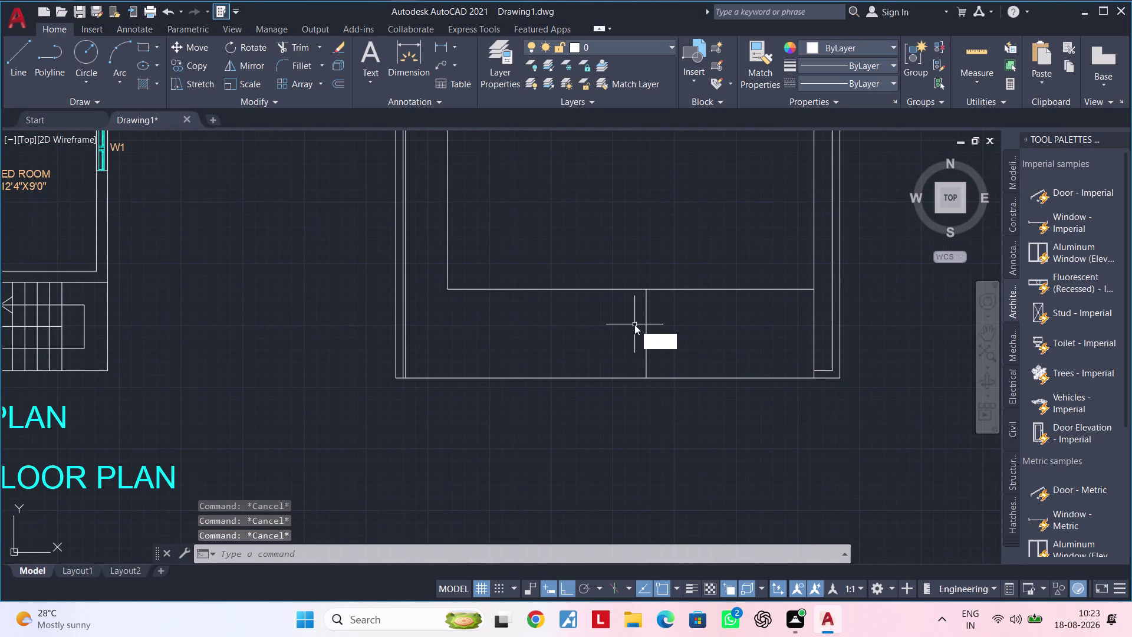
text(F 6")
key(Return)
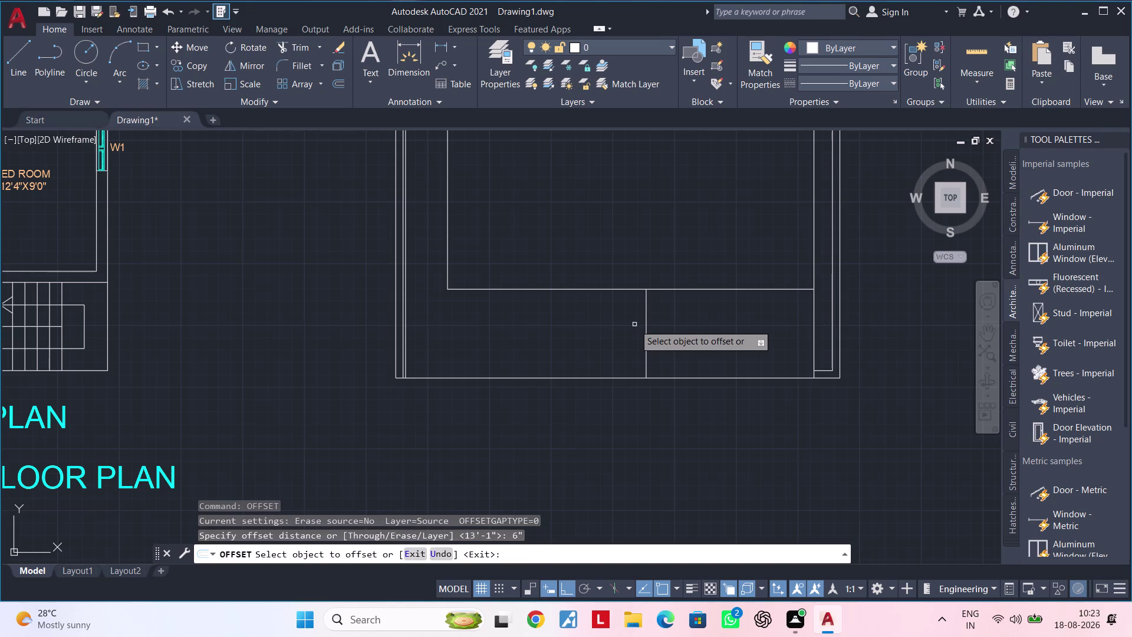
click(577, 380)
click(578, 358)
key(Escape)
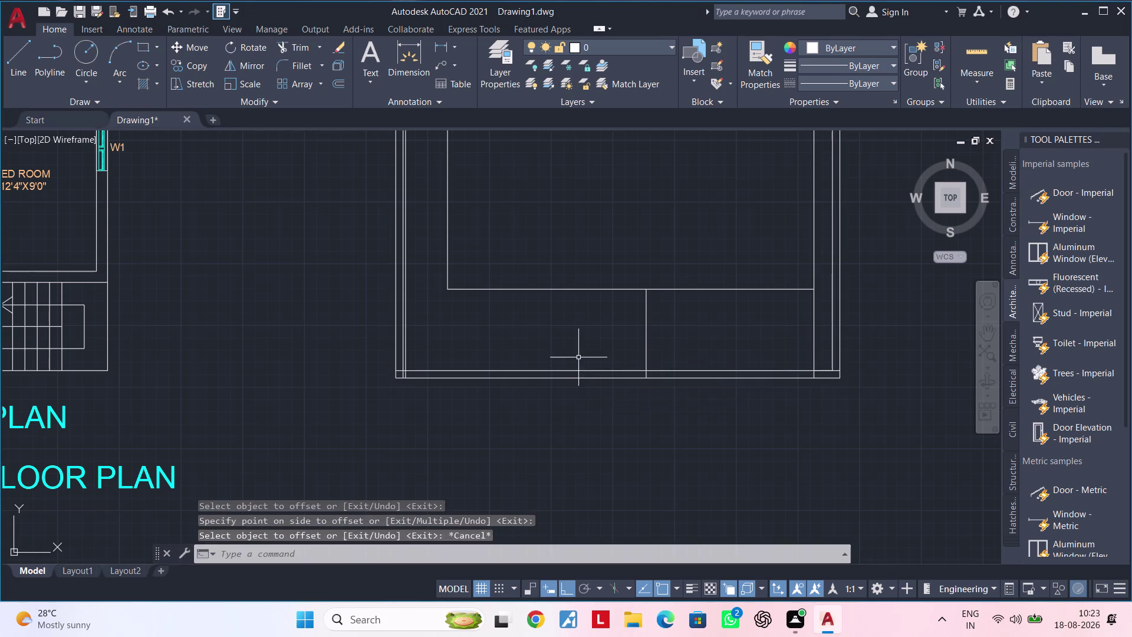
key(Escape)
Trim the 6" offset line to the right of the divider.
key(t)
key(r)
key(space)
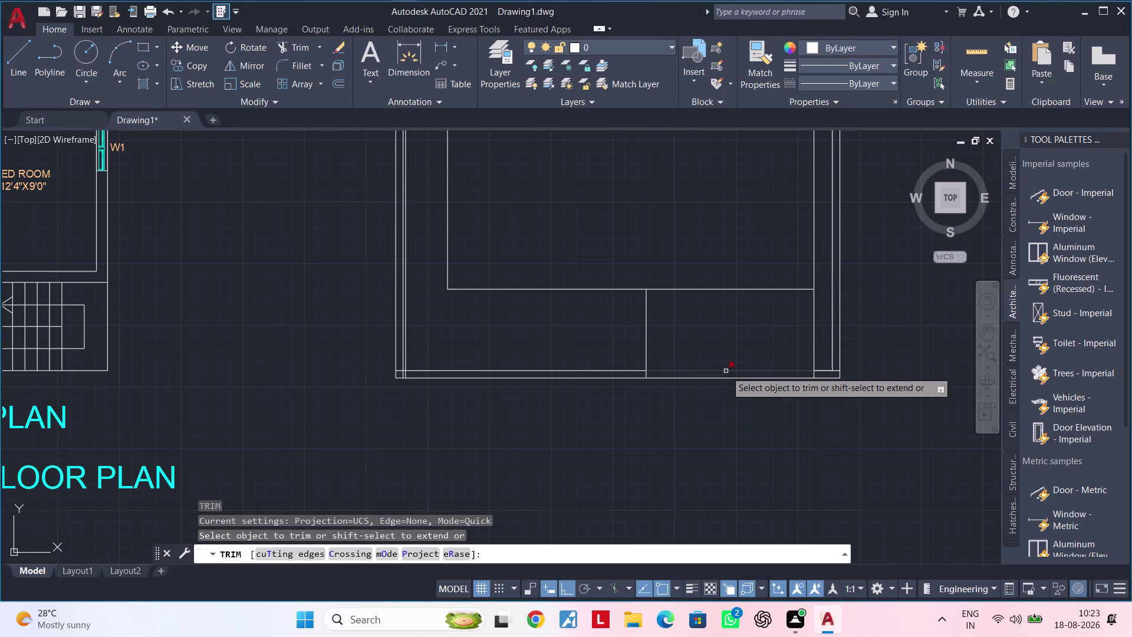
click(727, 371)
middle_drag(700, 372, 772, 373)
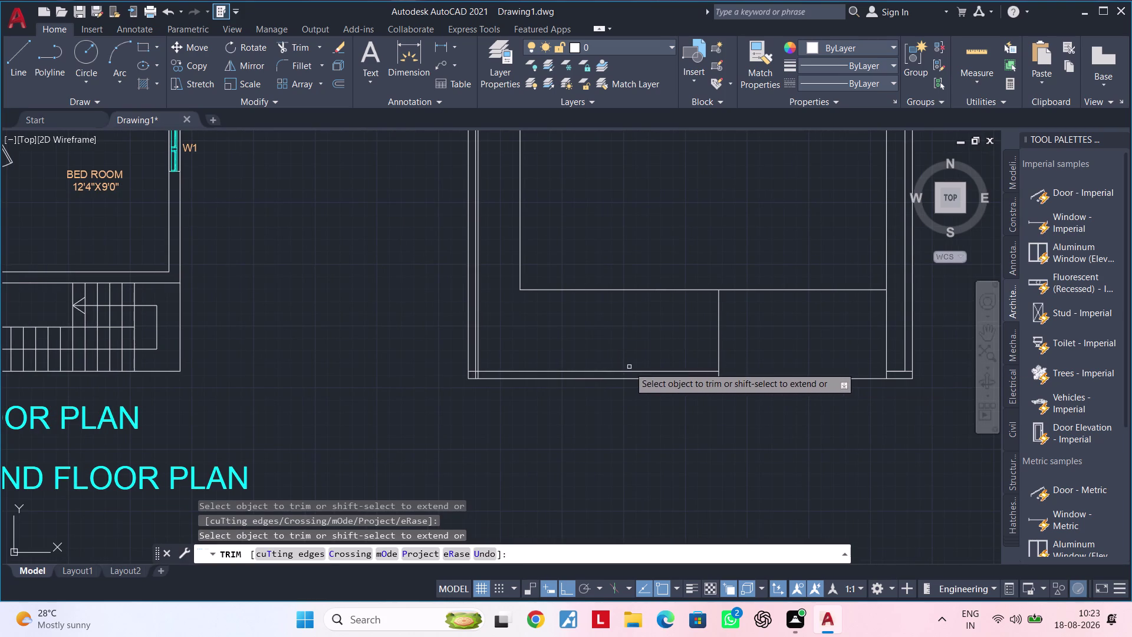
key(Escape)
key(Escape)
Trim the overlapping line end at the lower-left corner and a leftover bottom-strip line.
scroll(up, 3)
middle_drag(507, 395, 519, 392)
key(Escape)
key(Escape)
text(T)
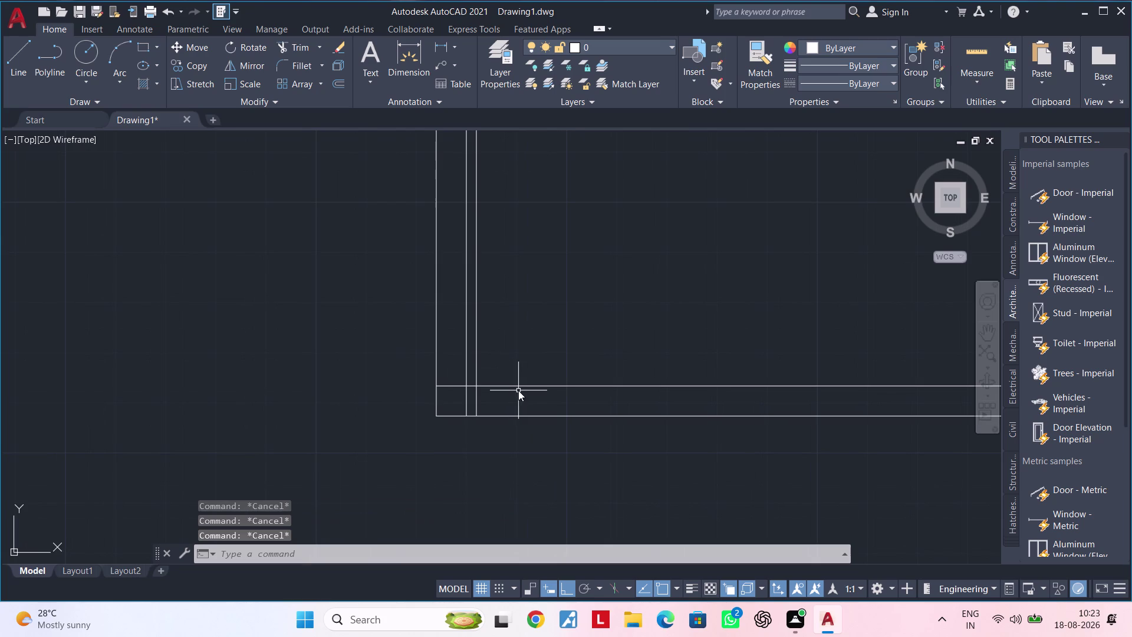
text(R)
key(space)
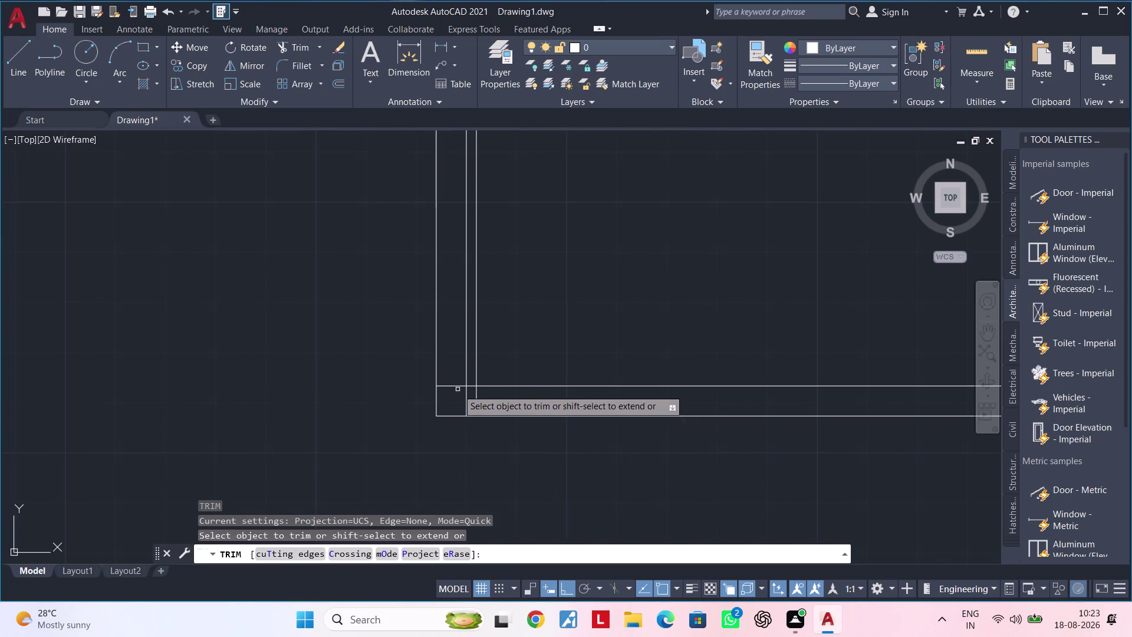
click(452, 385)
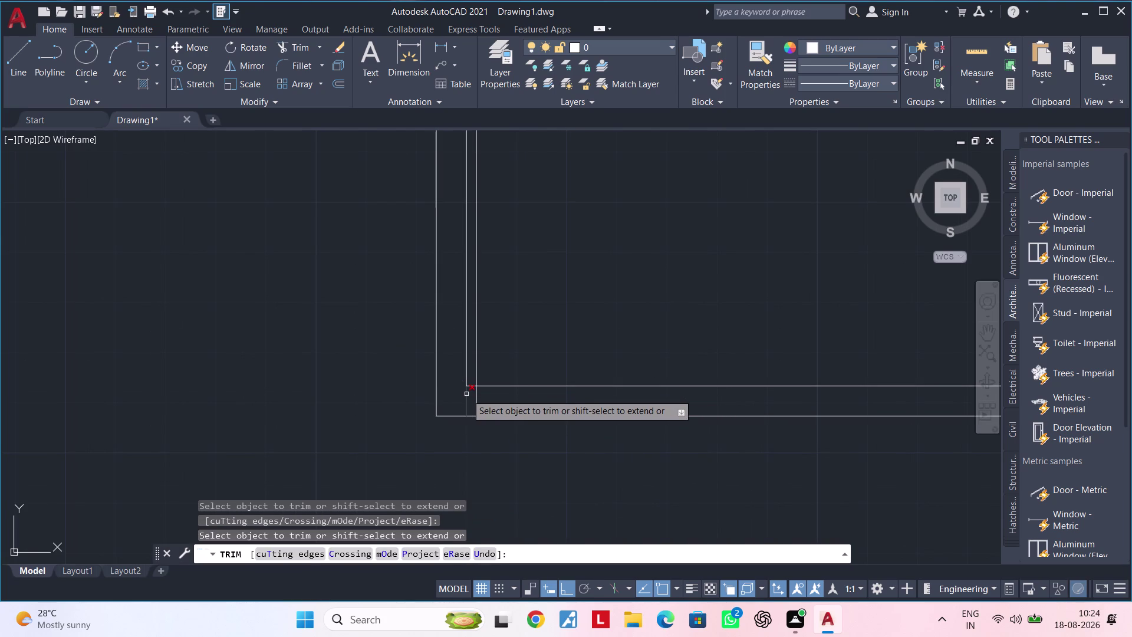
click(466, 394)
key(Escape)
Pan along the bottom strip to centre the vertical divider in view.
scroll(down, 3)
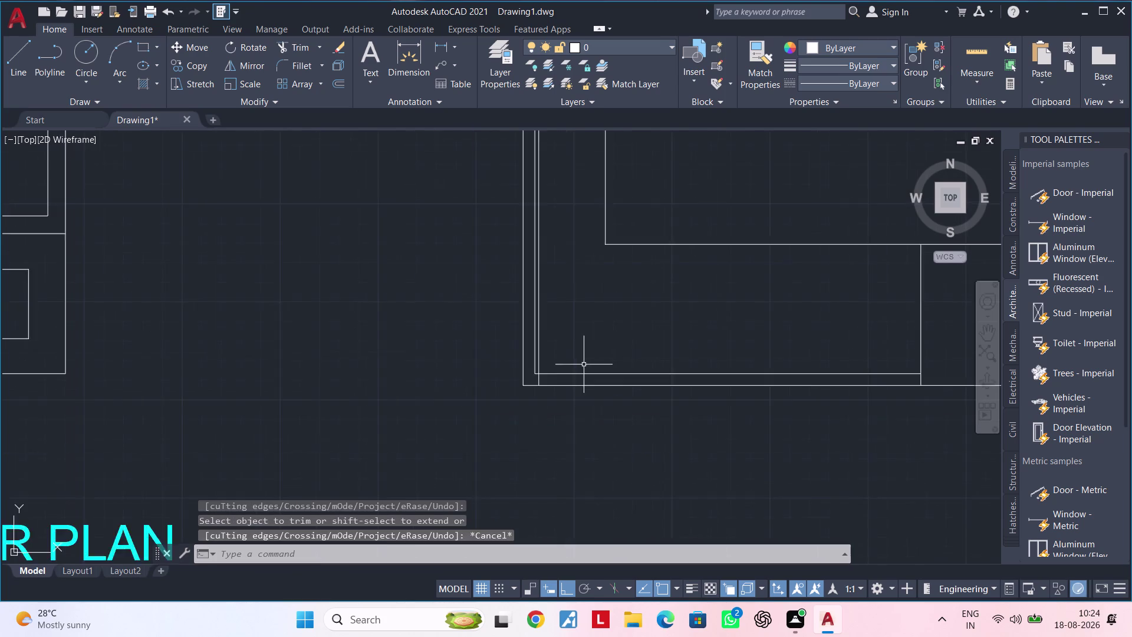
middle_drag(586, 364, 455, 353)
middle_click(348, 352)
middle_drag(679, 353, 531, 355)
key(Escape)
key(Escape)
key(Escape)
key(Escape)
key(Escape)
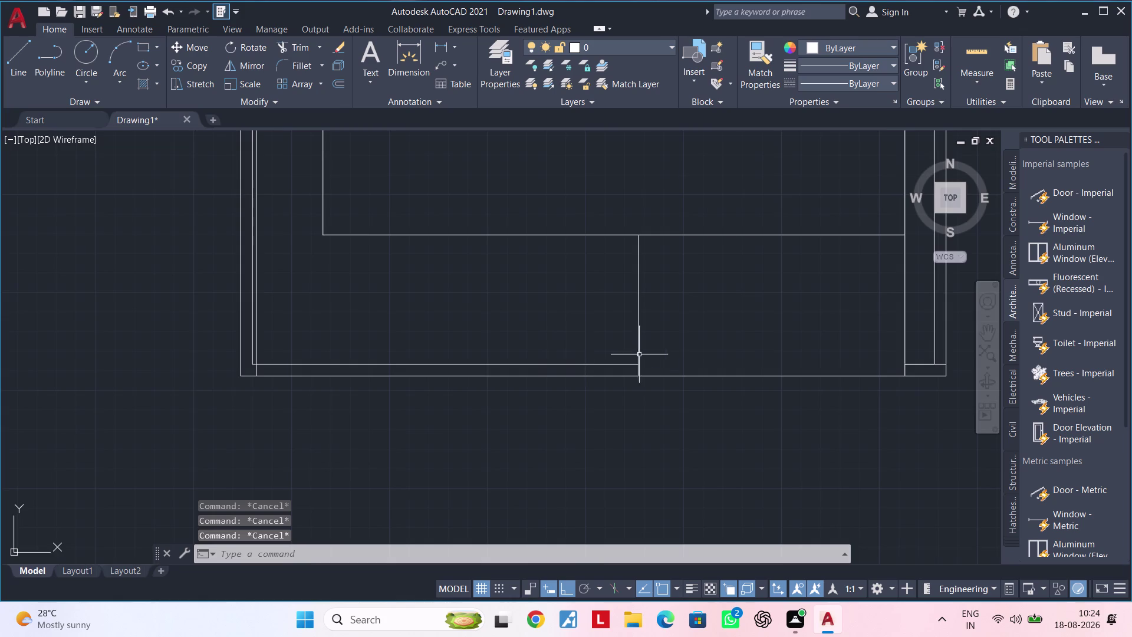
middle_drag(669, 357, 524, 363)
middle_drag(663, 360, 582, 360)
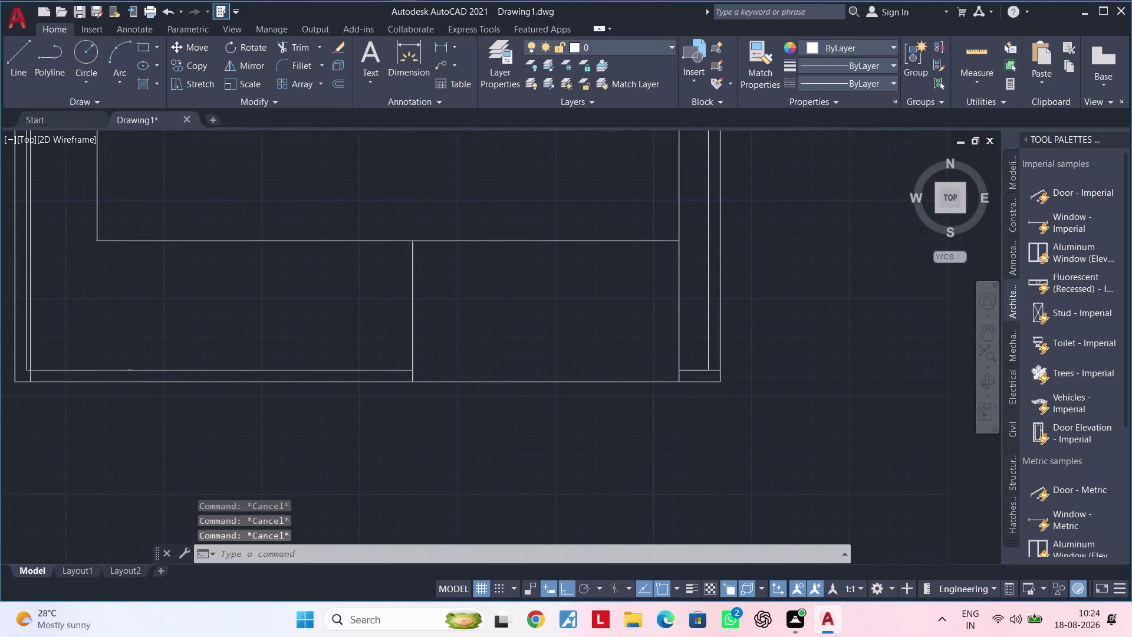
middle_drag(625, 357, 723, 355)
middle_drag(597, 344, 651, 343)
key(Escape)
key(Escape)
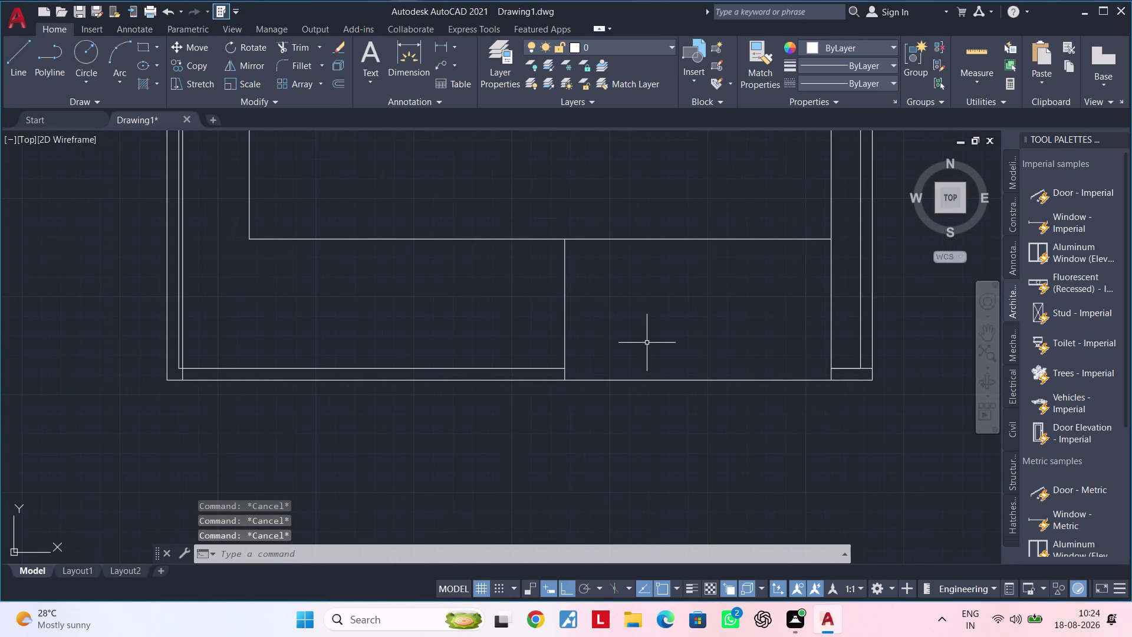
key(Escape)
Draw a horizontal line from the vertical divider to the right inner wall.
key(l)
key(space)
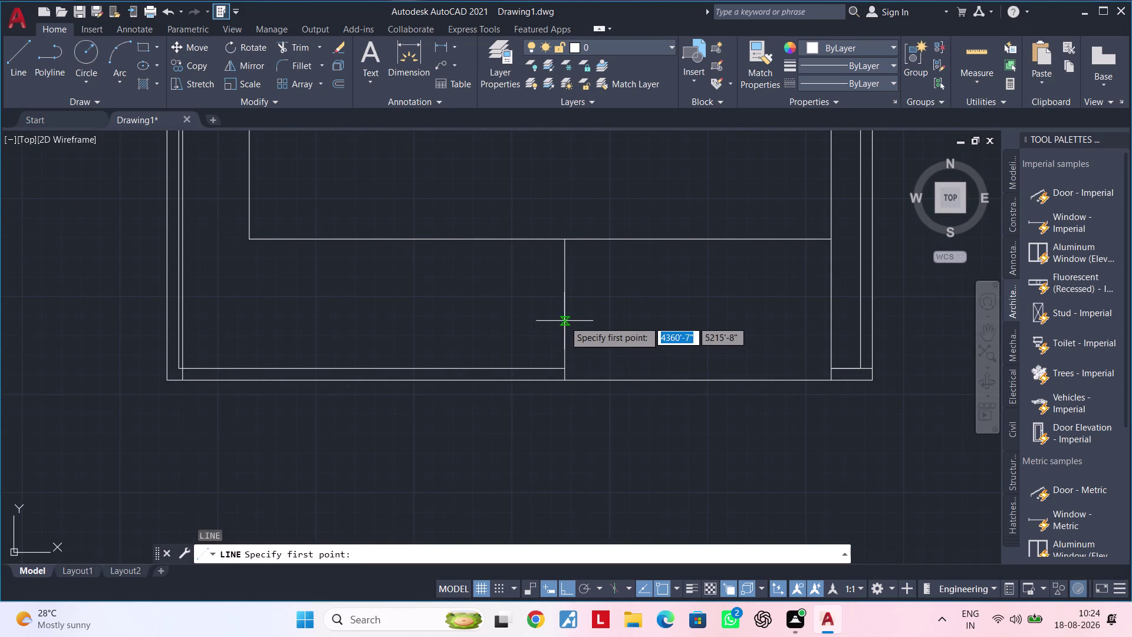
click(566, 309)
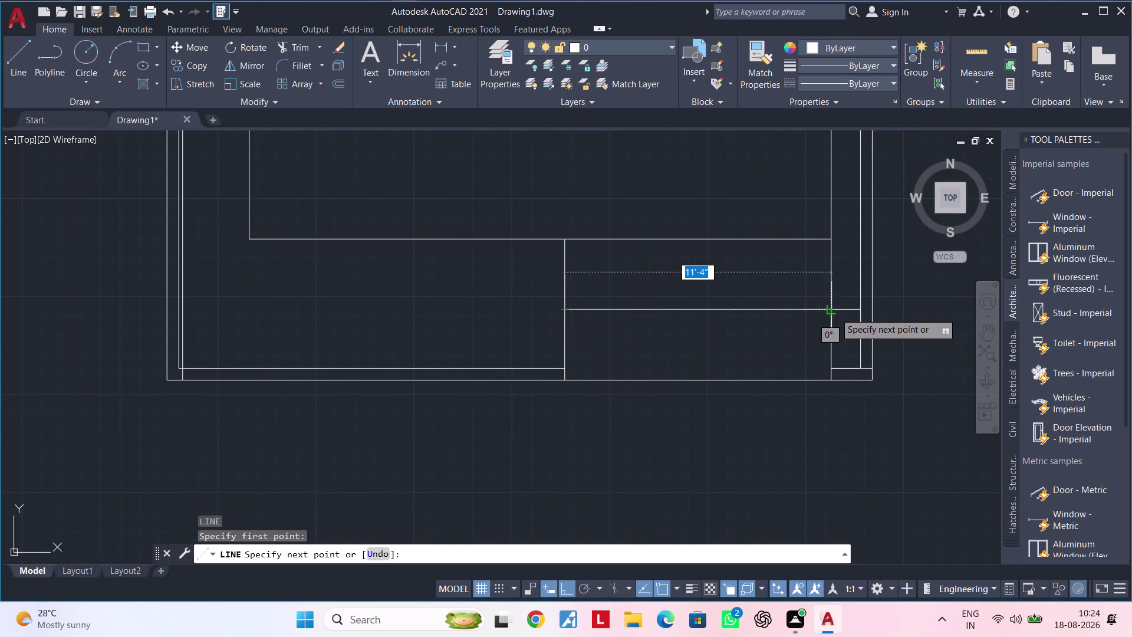
click(832, 313)
key(Escape)
middle_drag(734, 329, 768, 333)
key(Escape)
key(Escape)
Repeatedly offset the vertical divider 10" rightward, creating successive stair tread lines.
text(O)
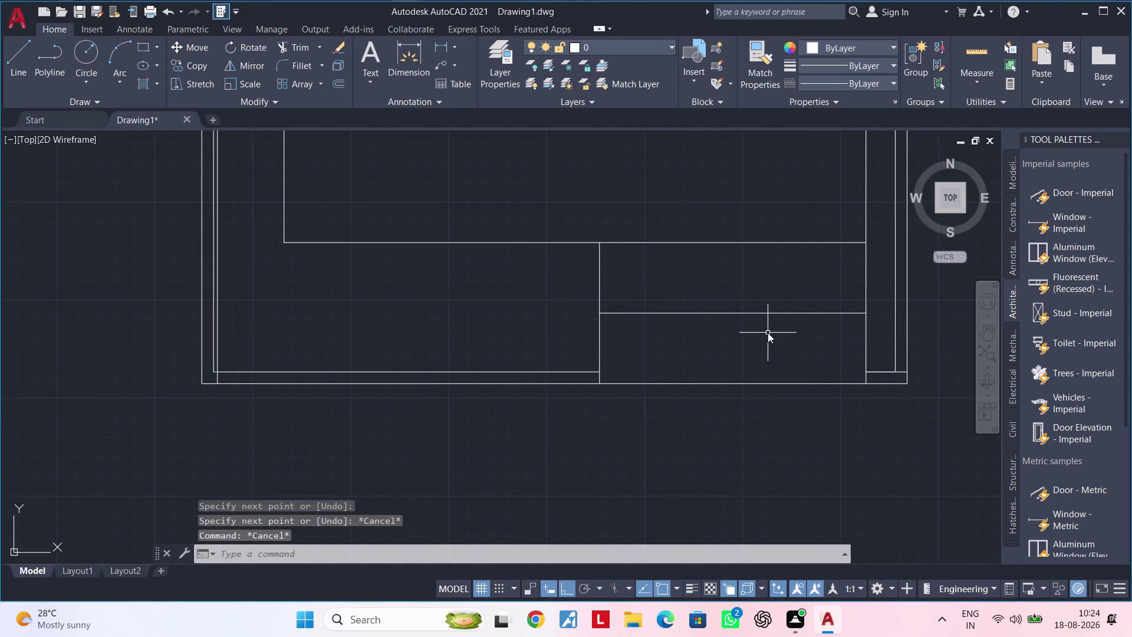
text(F 10")
key(Return)
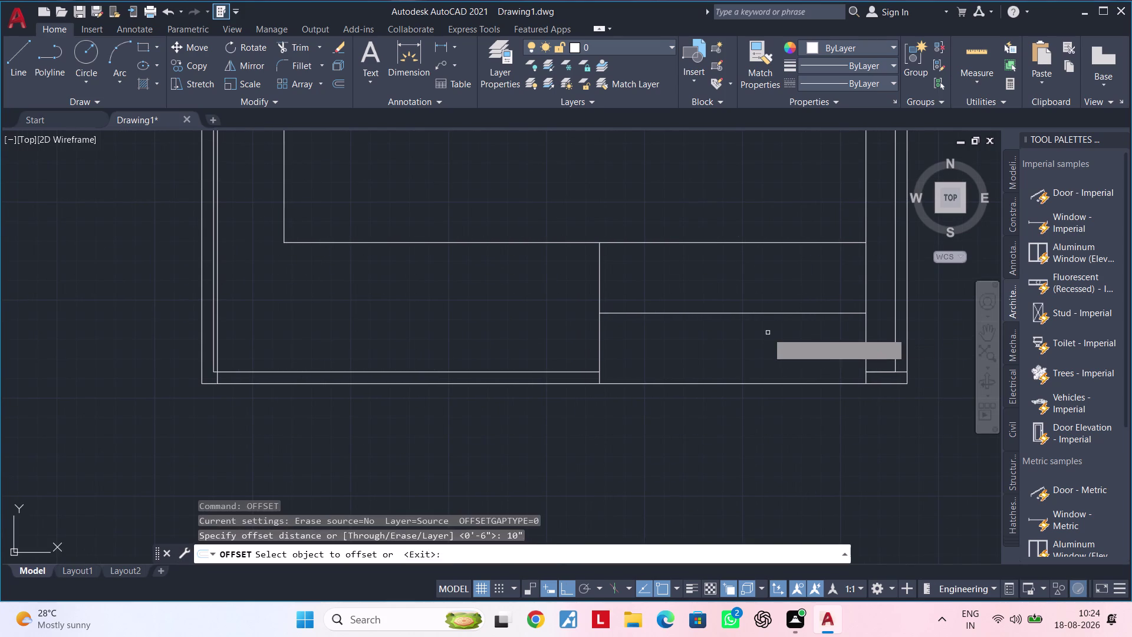
click(599, 335)
click(657, 335)
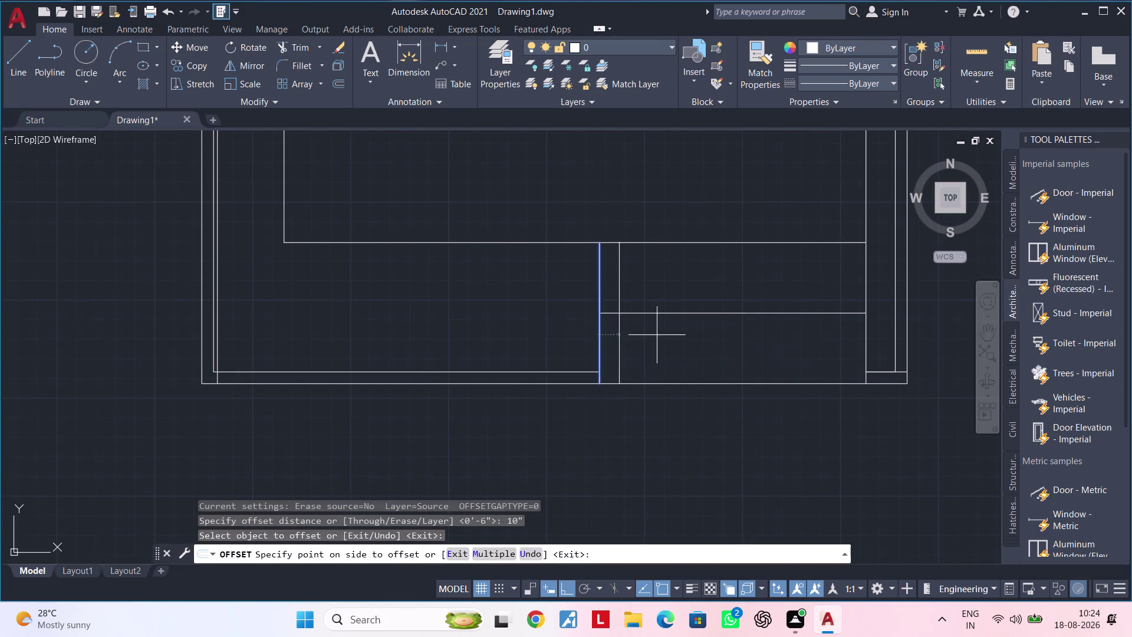
click(619, 341)
click(660, 342)
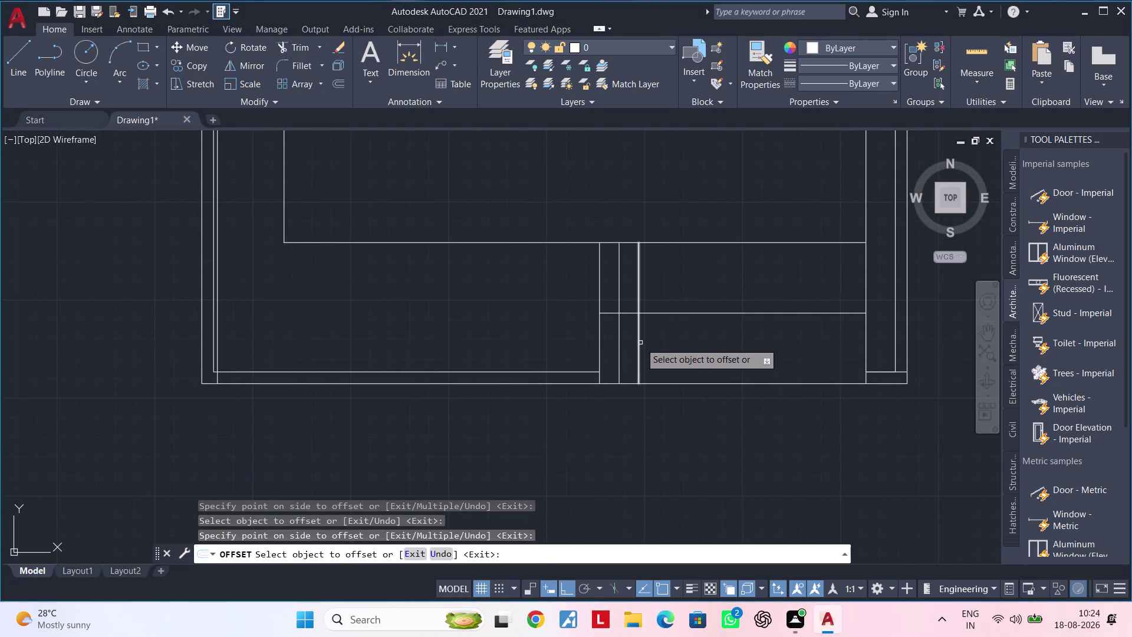
click(640, 343)
click(678, 343)
click(659, 344)
click(697, 342)
click(675, 345)
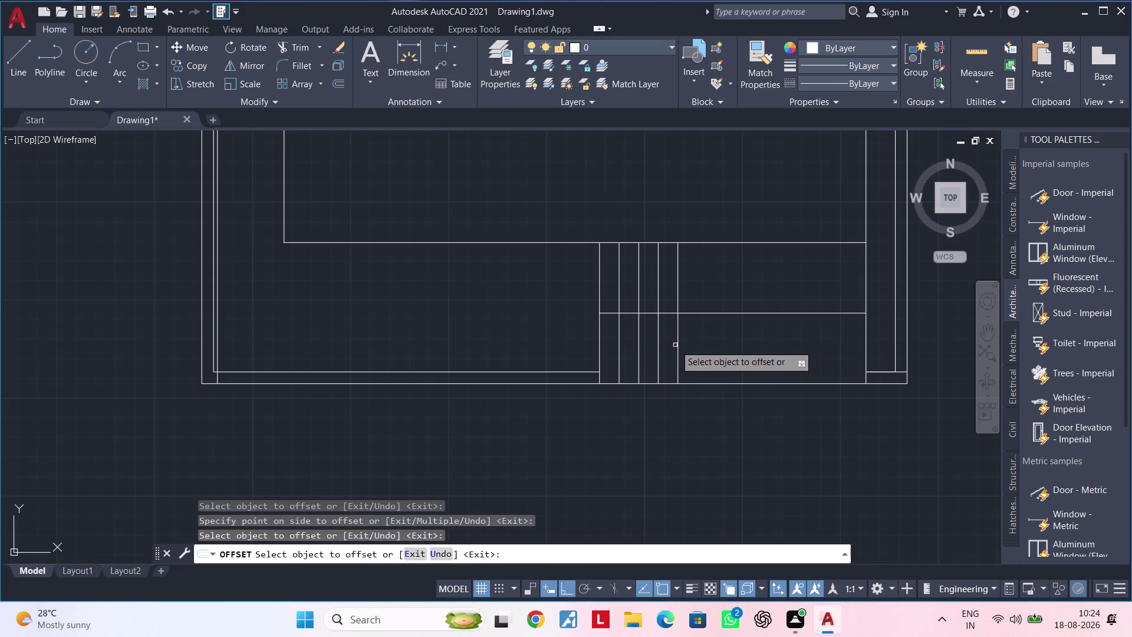
click(678, 344)
click(736, 342)
click(698, 343)
click(738, 338)
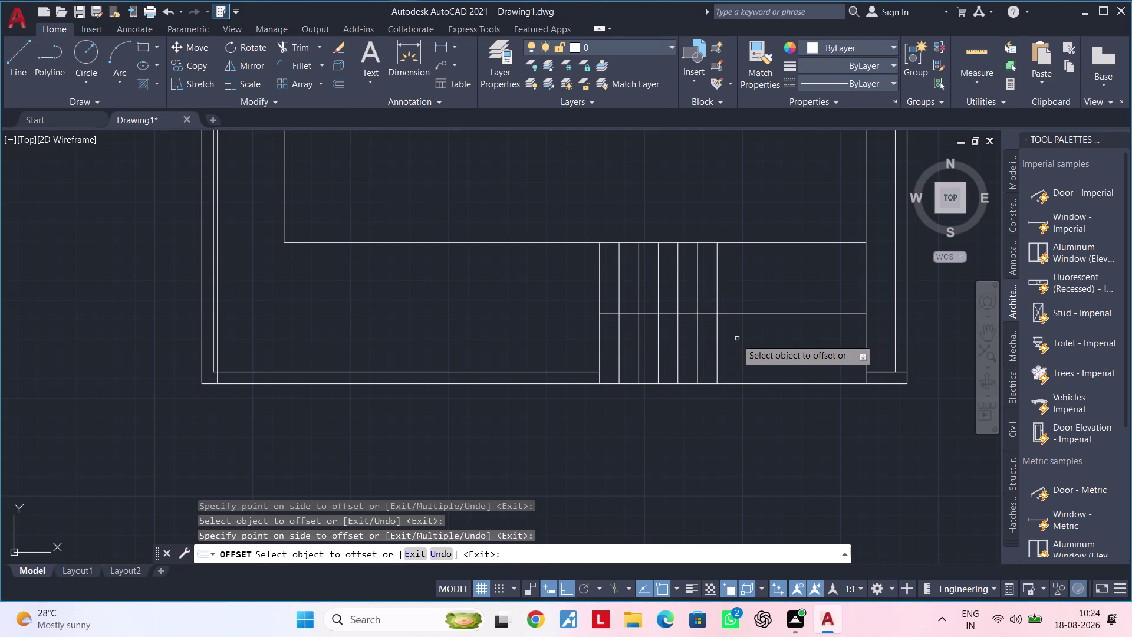
click(719, 341)
click(763, 338)
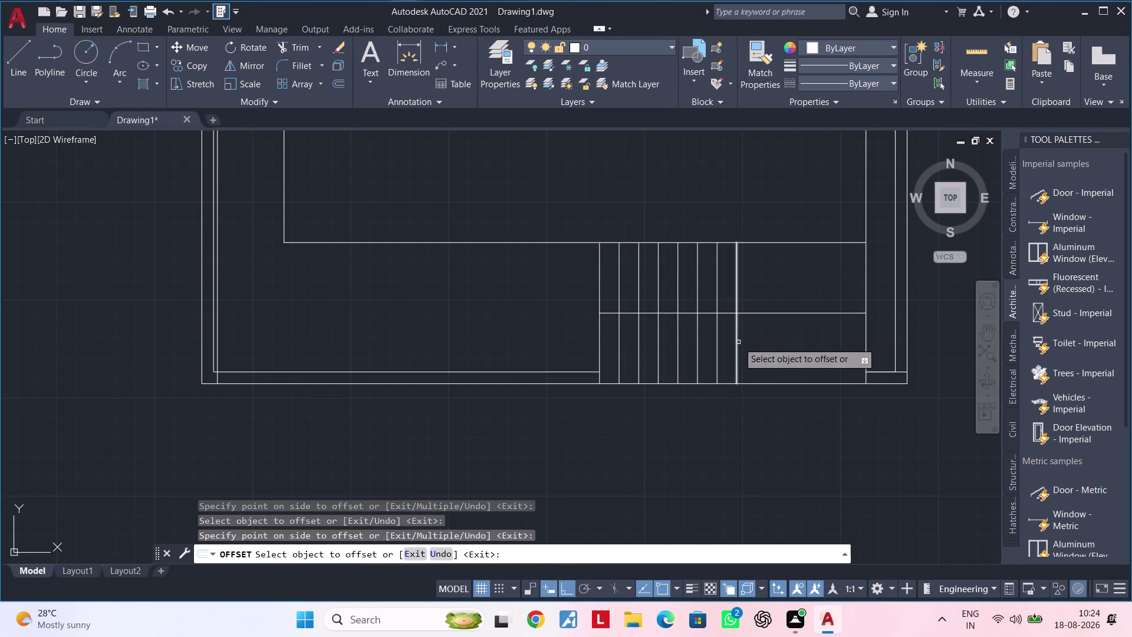
click(738, 342)
click(755, 342)
click(756, 342)
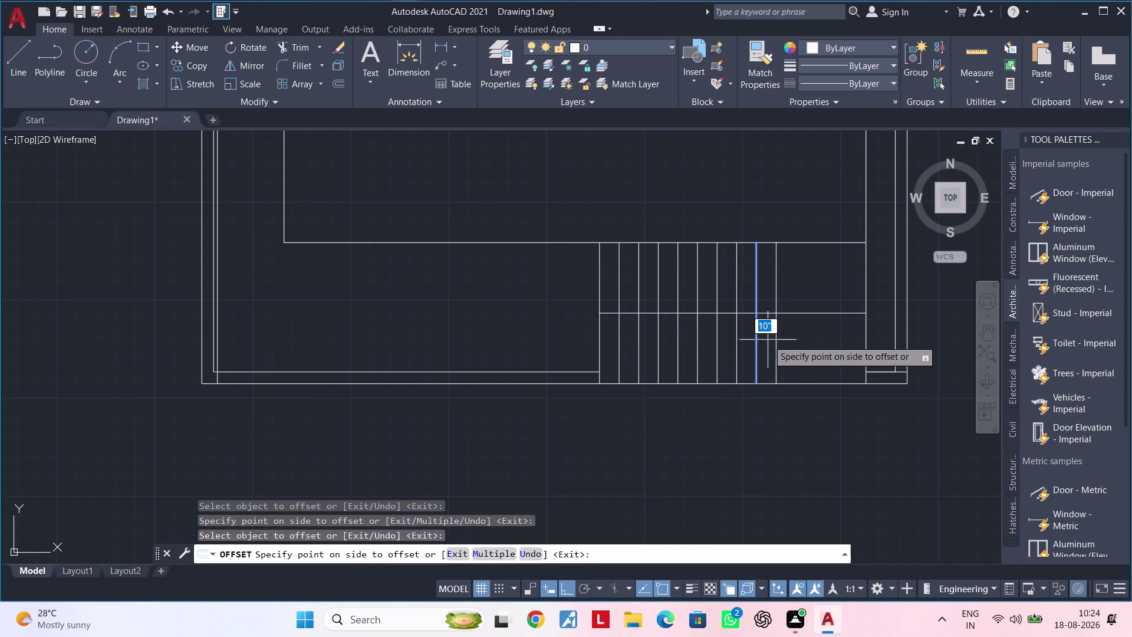
click(770, 340)
click(776, 339)
click(816, 336)
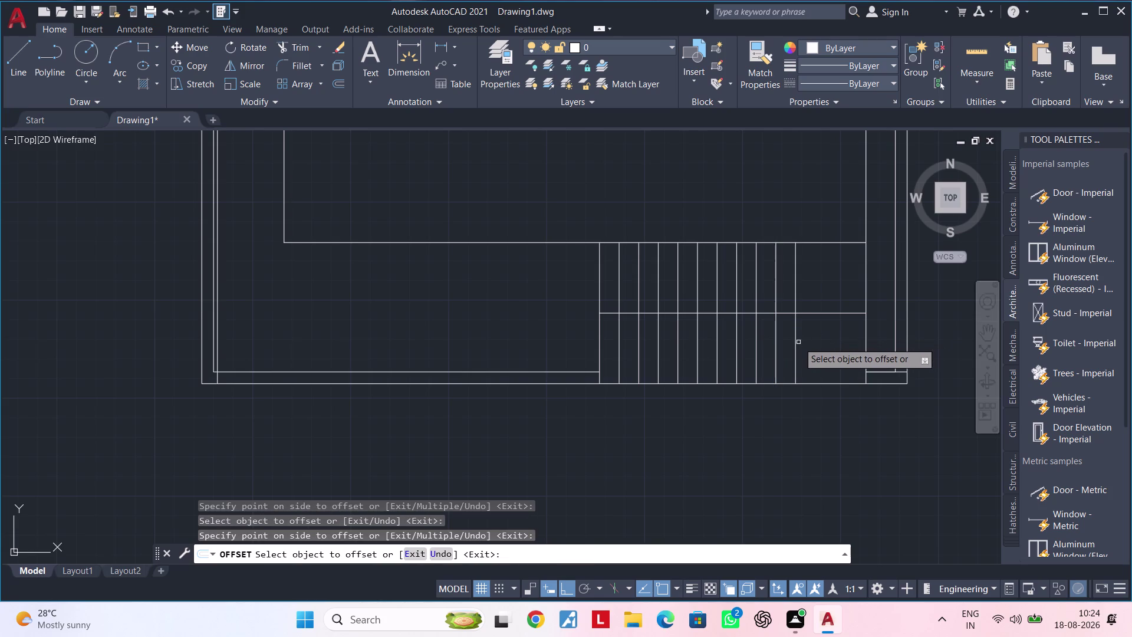
click(795, 344)
click(823, 342)
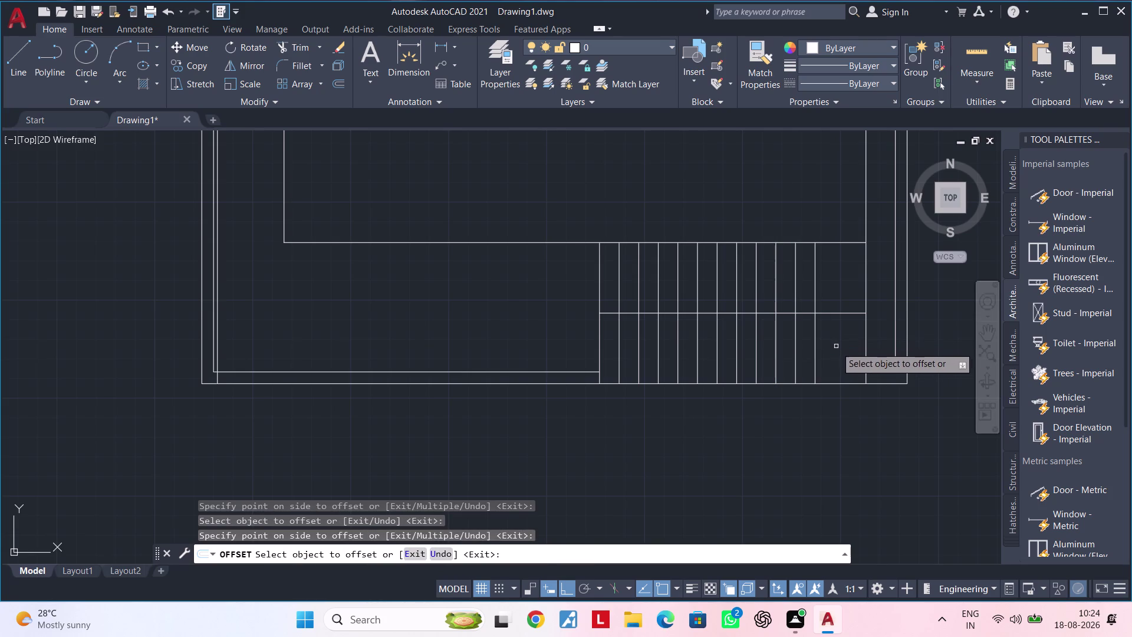
middle_drag(837, 350, 678, 397)
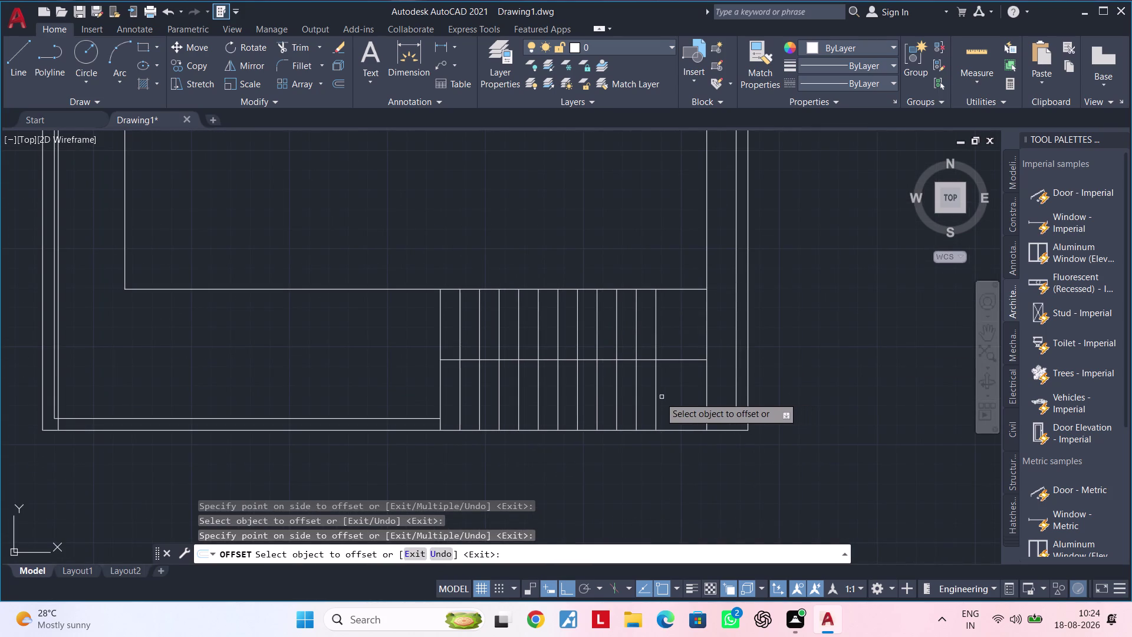
click(655, 397)
click(696, 395)
key(Escape)
key(Escape)
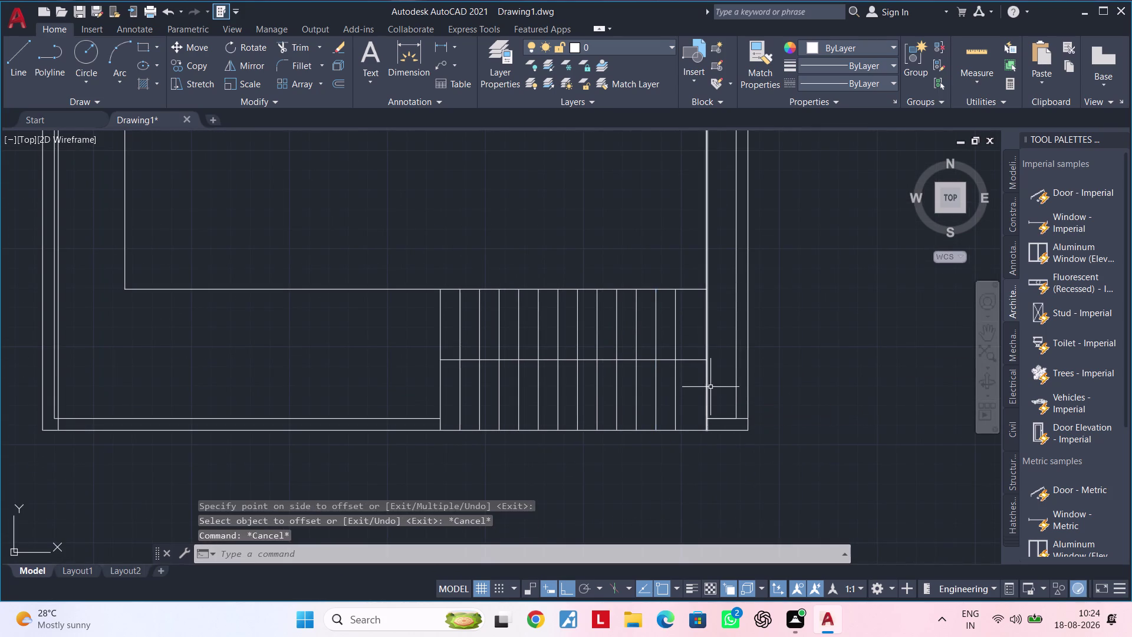
key(Escape)
key(Escape)
Trim away the stray line segment beside the new stair treads.
text(TR)
key(space)
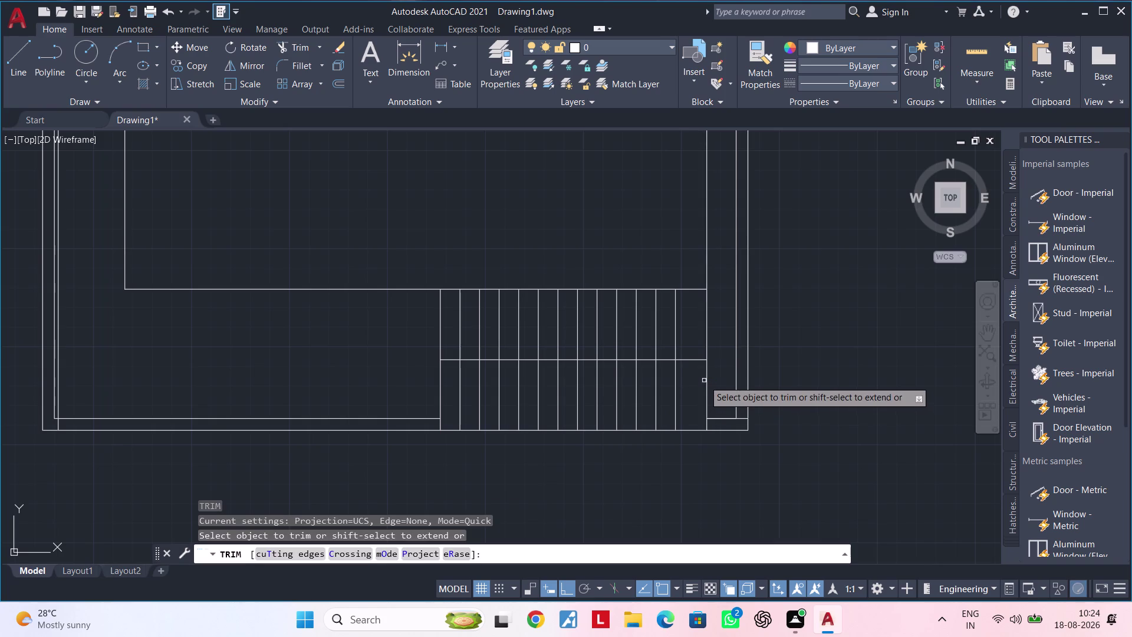
click(709, 380)
click(707, 339)
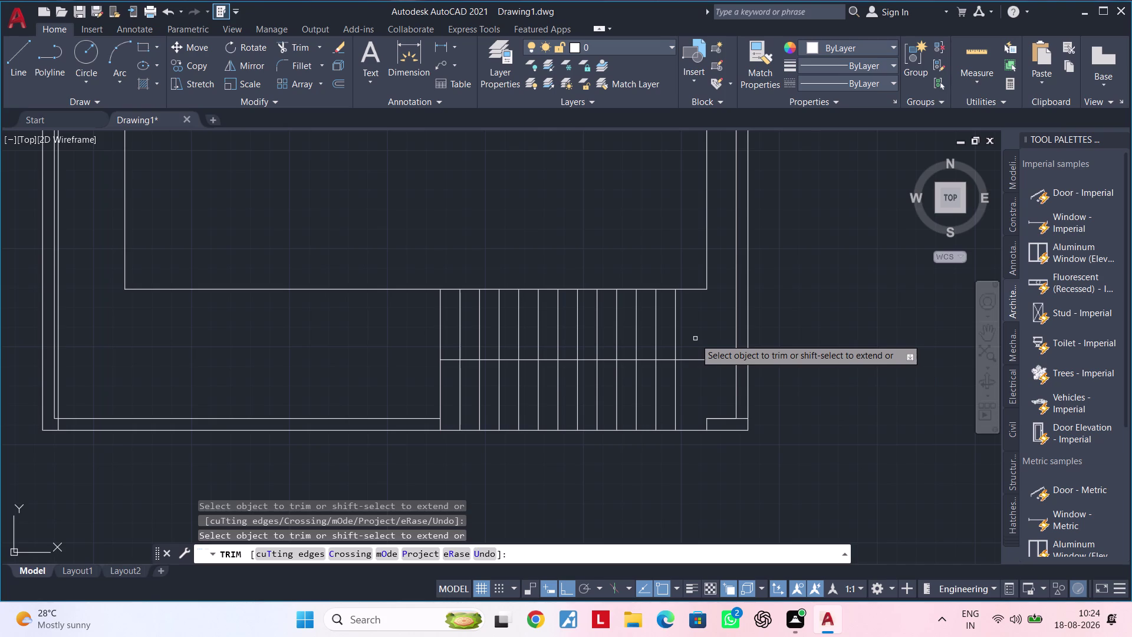
scroll(down, 3)
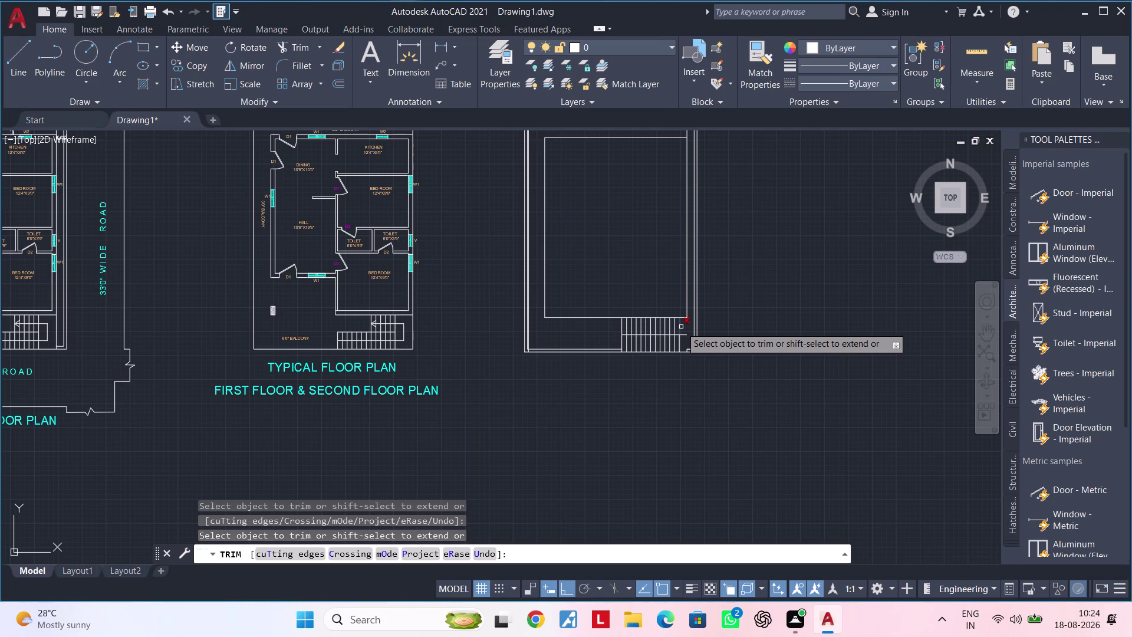
scroll(up, 3)
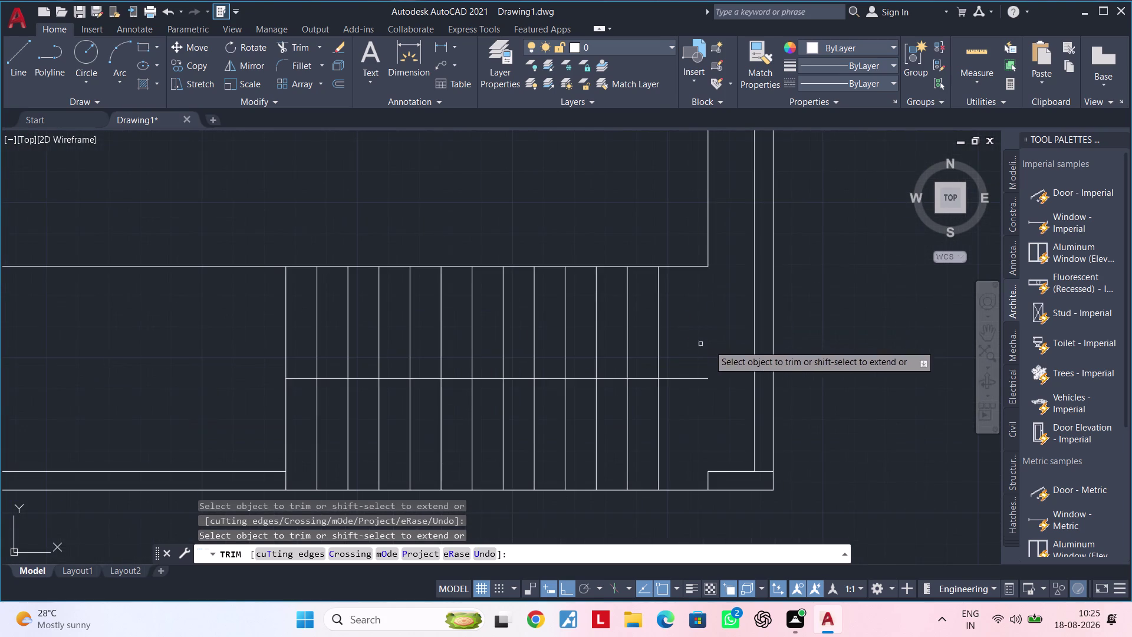
middle_drag(724, 344, 644, 353)
scroll(up, 3)
key(Escape)
key(Escape)
key(Escape)
key(Escape)
Start a line beside the staircase, abandon it, and check the right-edge line.
text(L)
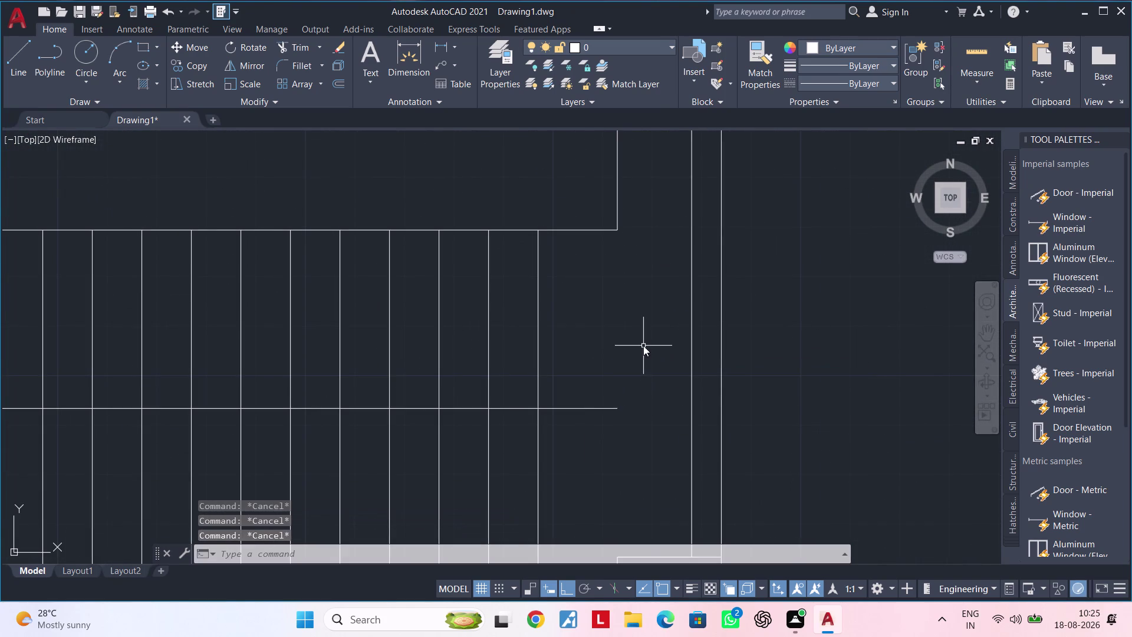
key(space)
click(615, 230)
middle_drag(652, 471, 665, 335)
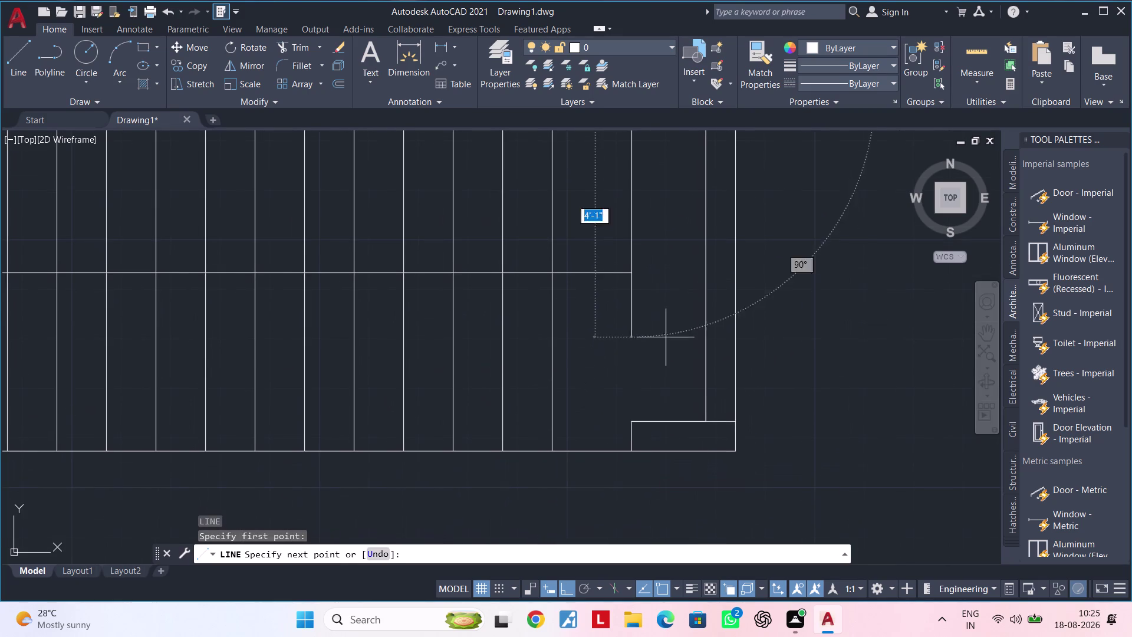
click(634, 447)
key(Escape)
scroll(up, 3)
click(633, 434)
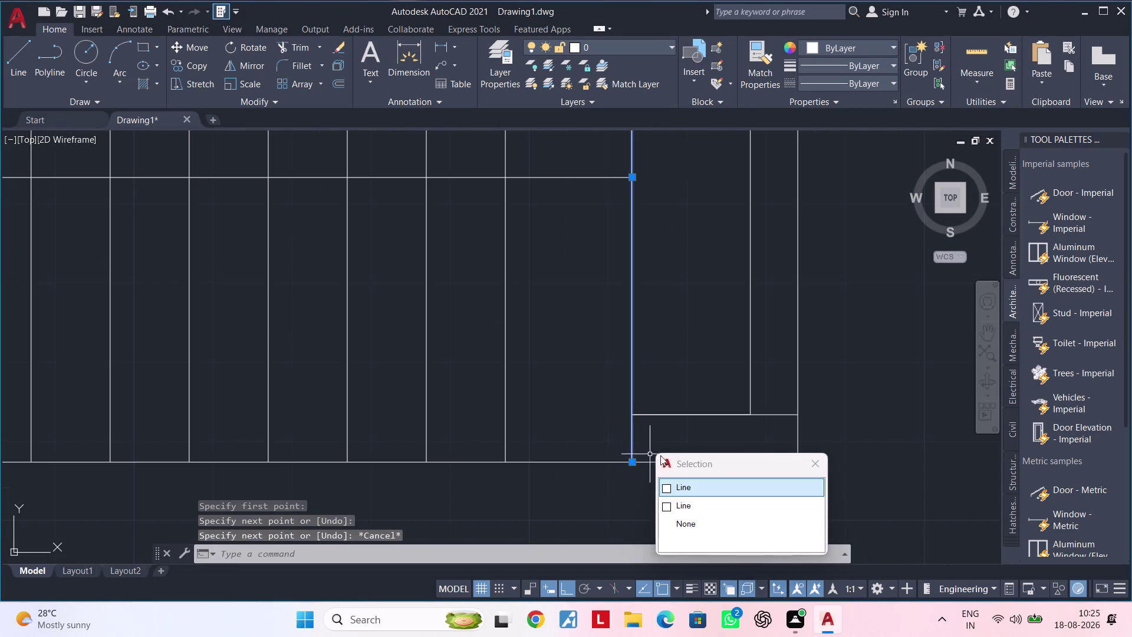
key(Escape)
Pan and zoom across the staircase and the whole third floor outline.
scroll(down, 3)
middle_drag(662, 370, 748, 386)
scroll(down, 3)
middle_drag(679, 369, 768, 370)
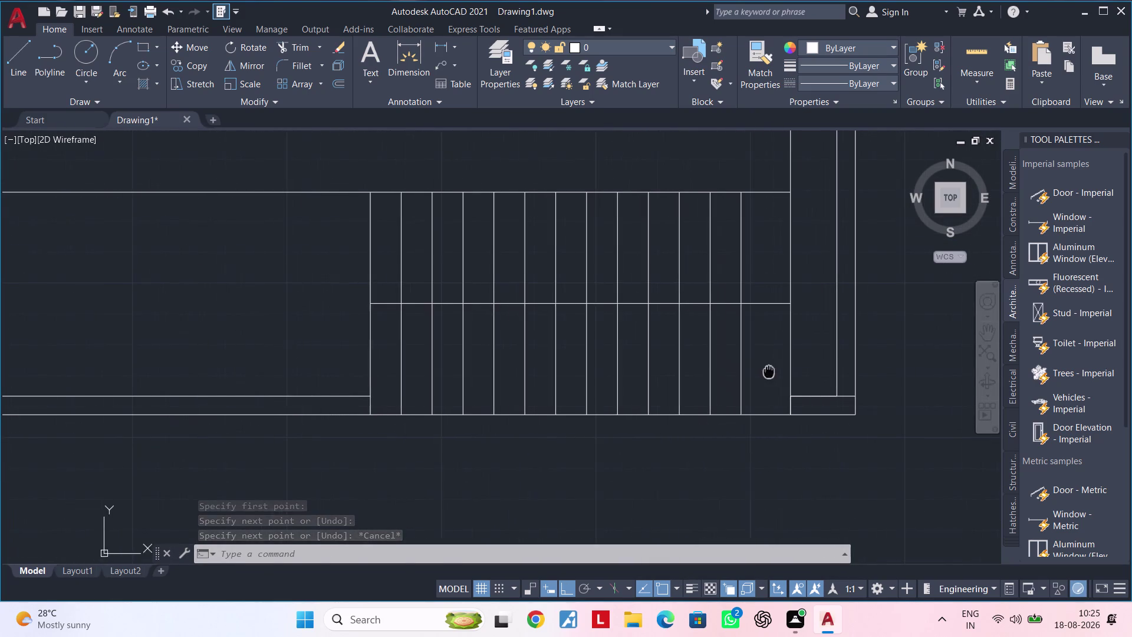
middle_drag(769, 370, 771, 371)
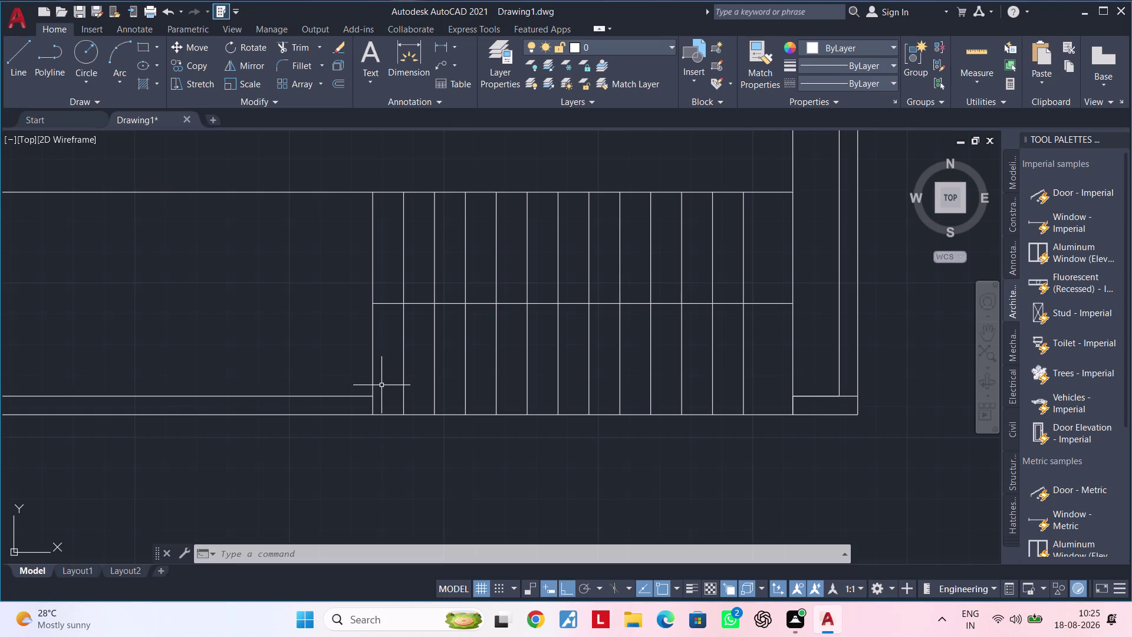
scroll(down, 3)
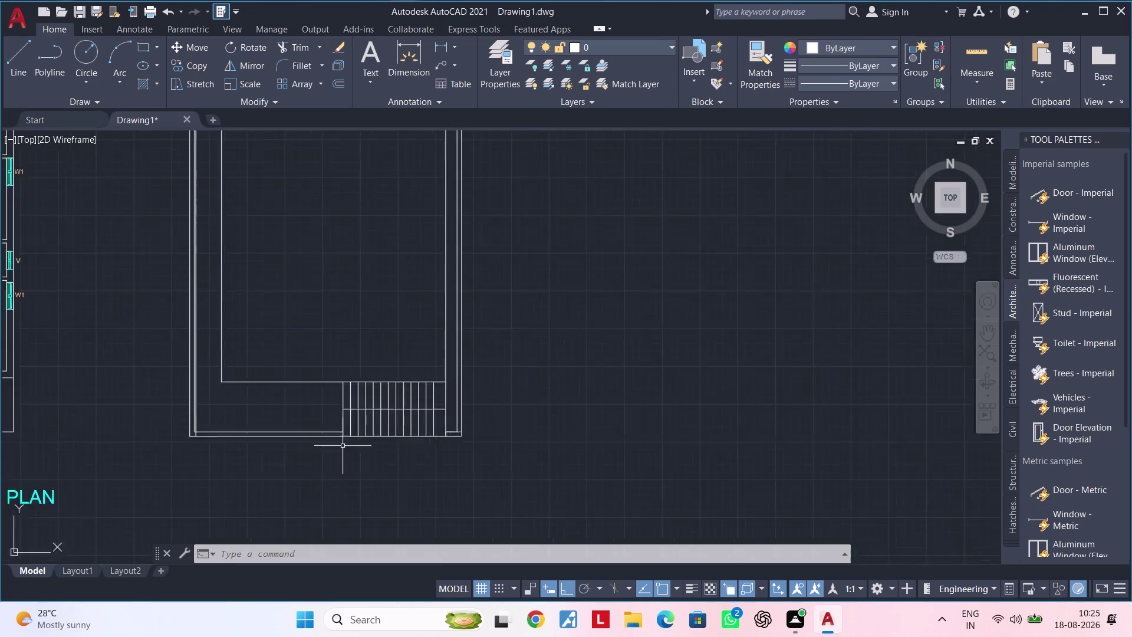
middle_drag(353, 445, 660, 369)
scroll(down, 3)
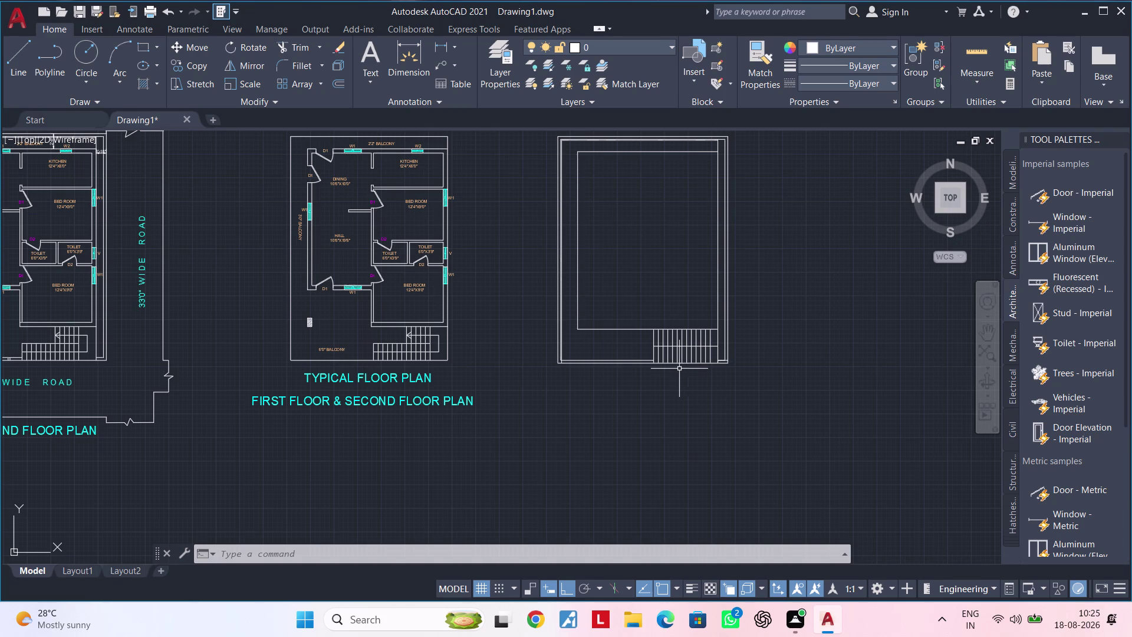
scroll(up, 3)
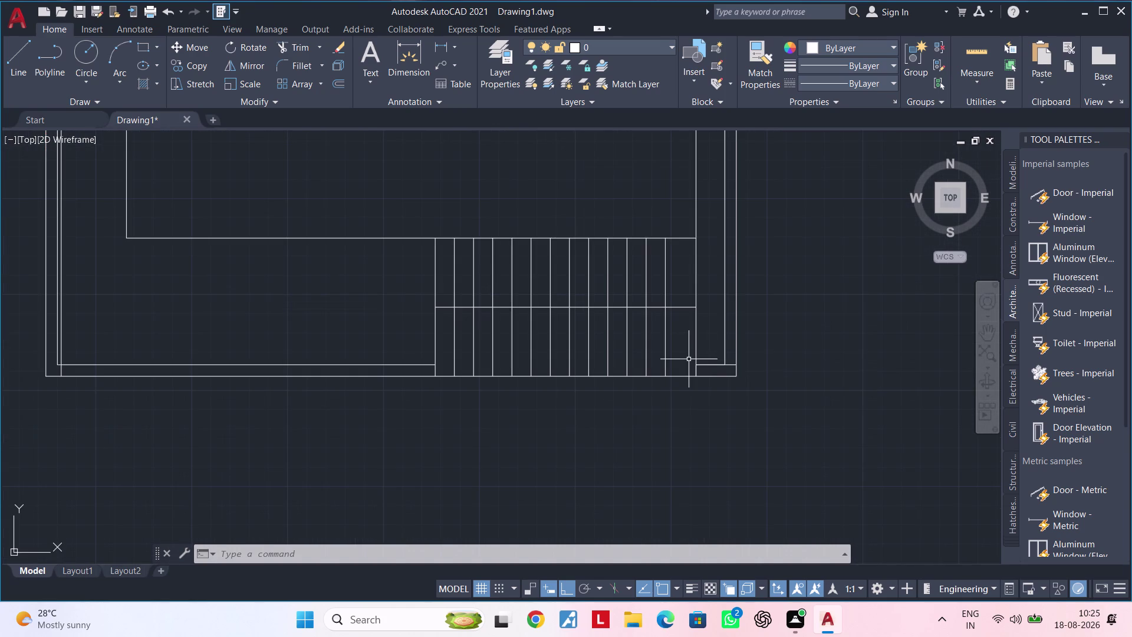
scroll(down, 3)
scroll(down, 3)
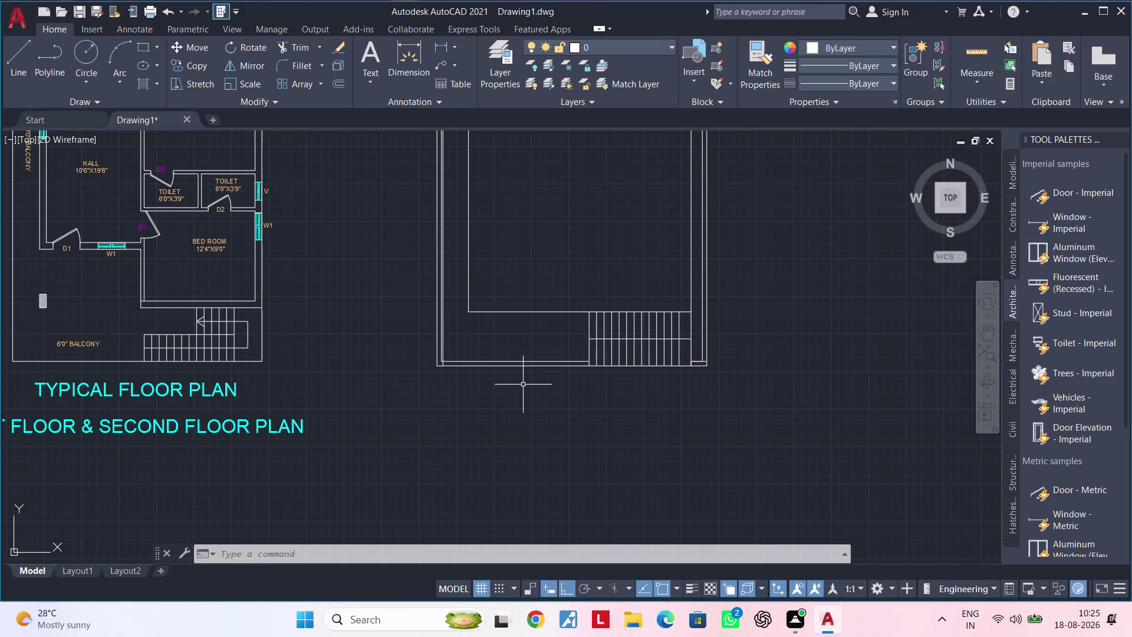
scroll(up, 3)
middle_drag(671, 374, 719, 428)
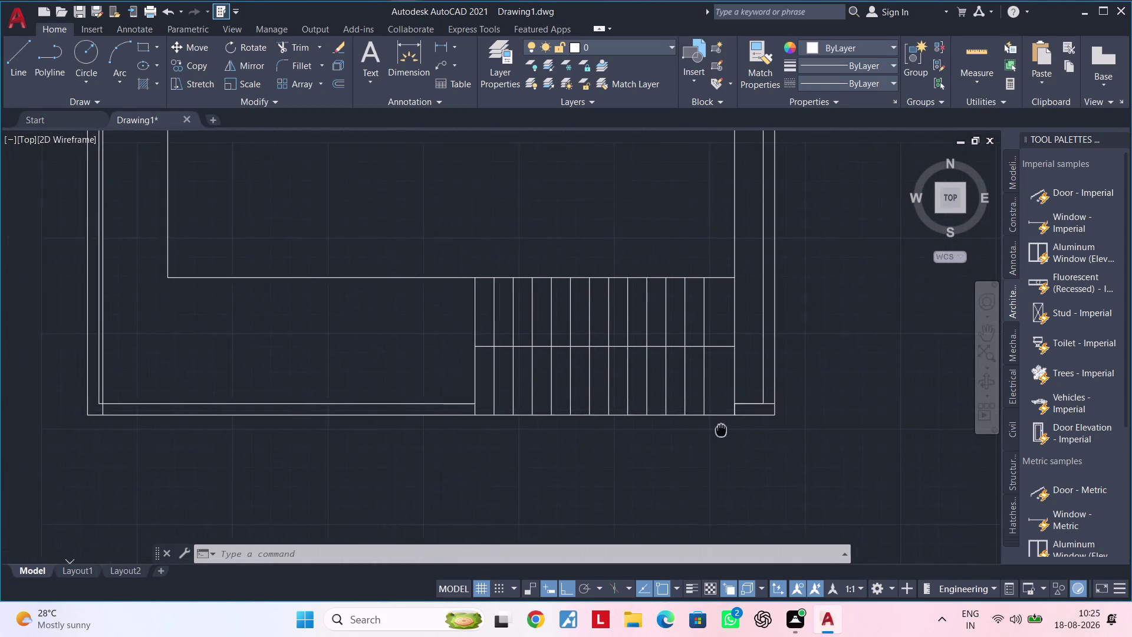
Erase the old stair tread lines.
middle_drag(719, 429, 746, 430)
click(744, 378)
click(480, 377)
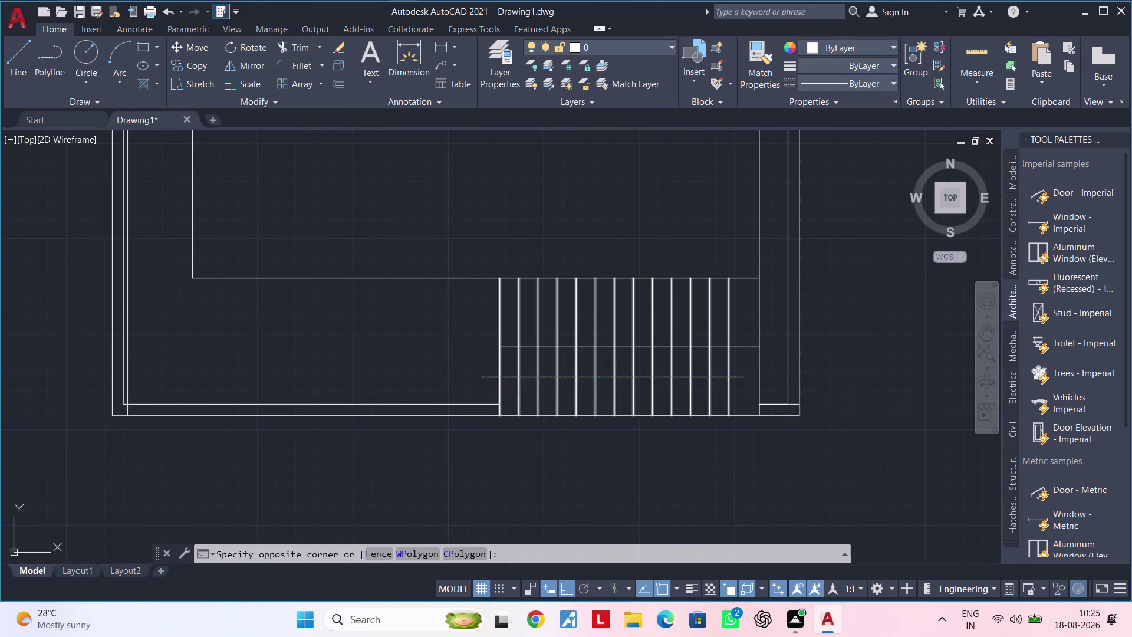
key(Delete)
middle_drag(580, 380, 616, 354)
key(Escape)
key(Escape)
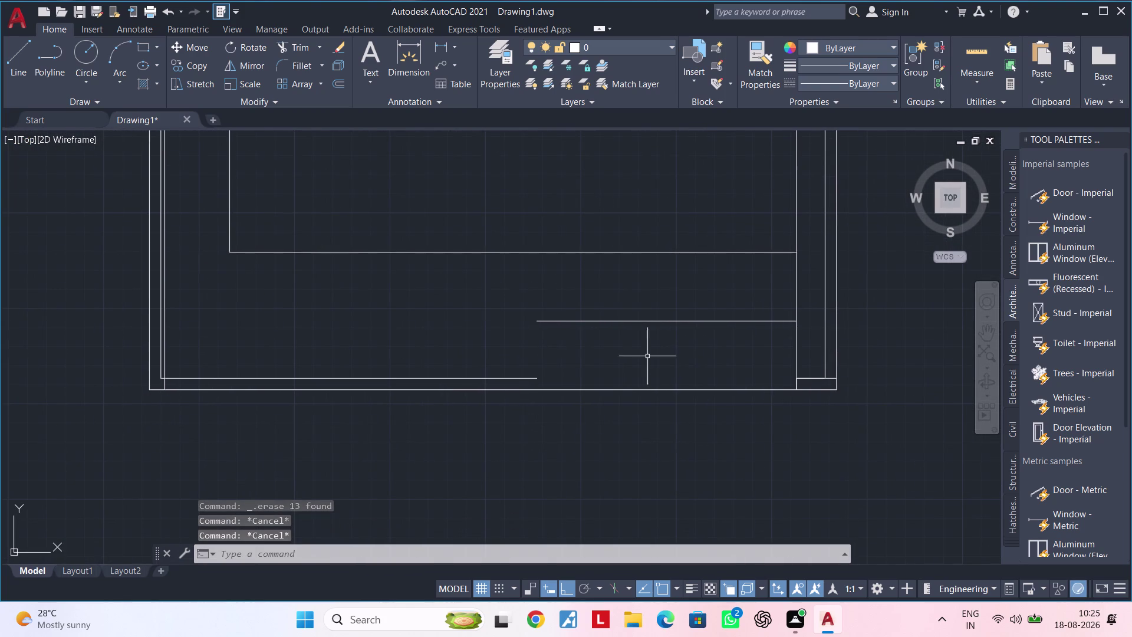
key(Escape)
key(Escape)
Offset the right wall 13'1" to the left as the new stair edge.
text(OF 1)
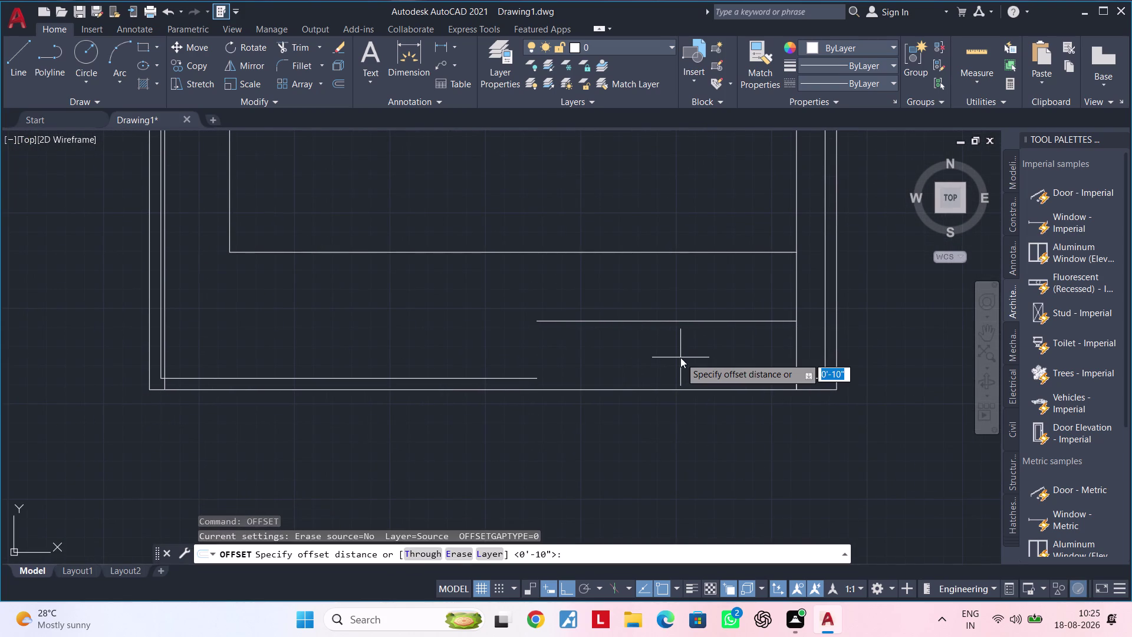
text(3')
key(shift+quotedbl)
key(Return)
key(Escape)
key(Escape)
key(Escape)
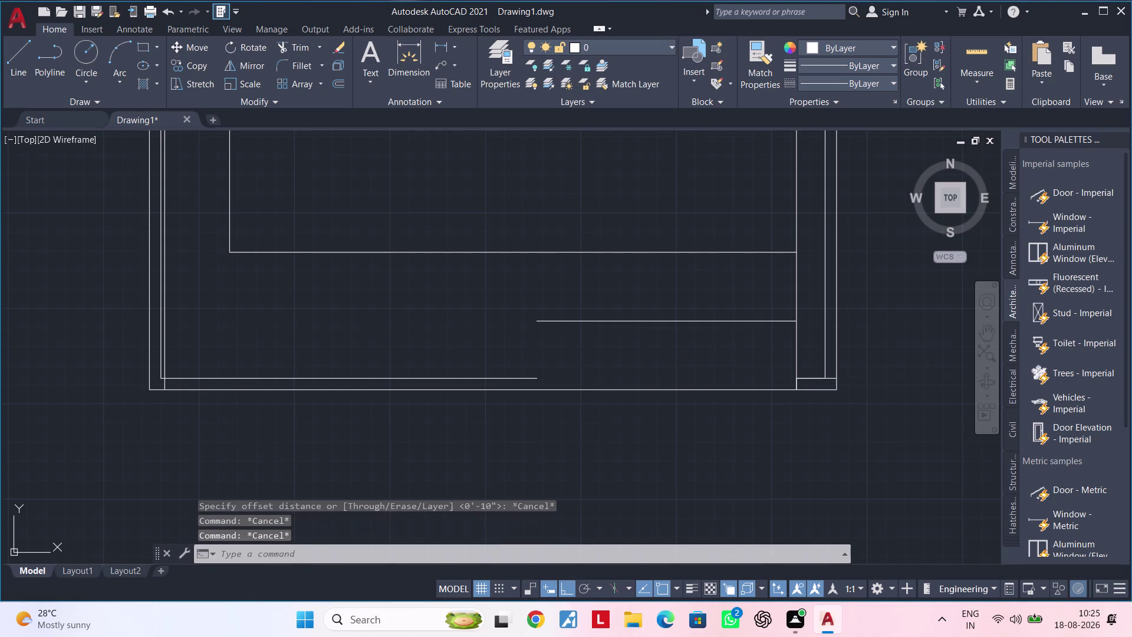
key(Escape)
text(OF 13)
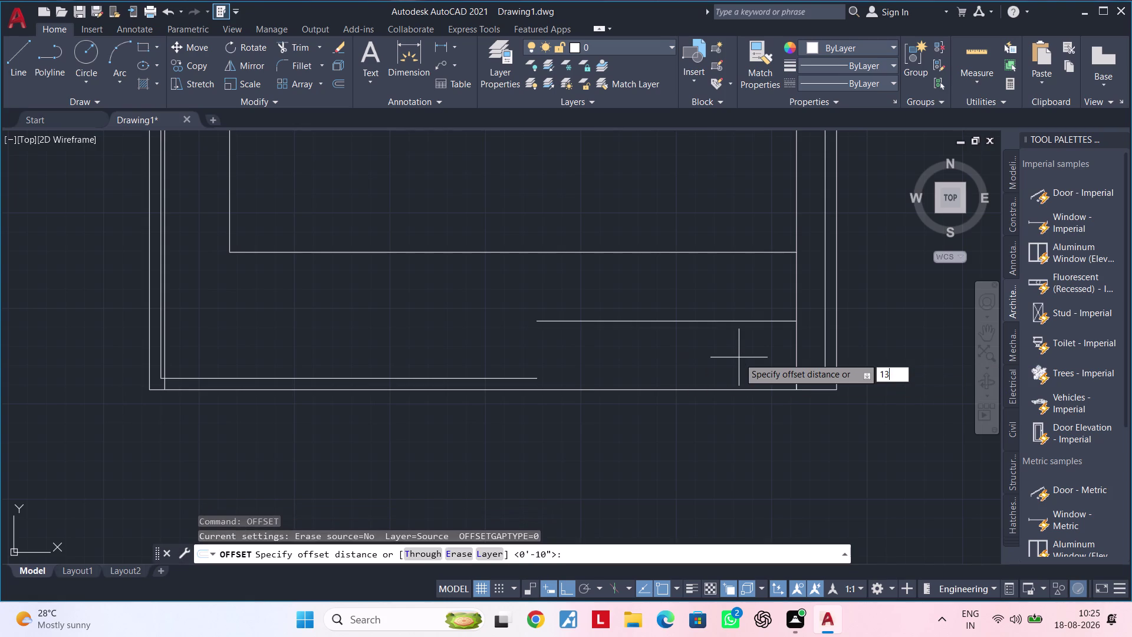
text('1")
key(Return)
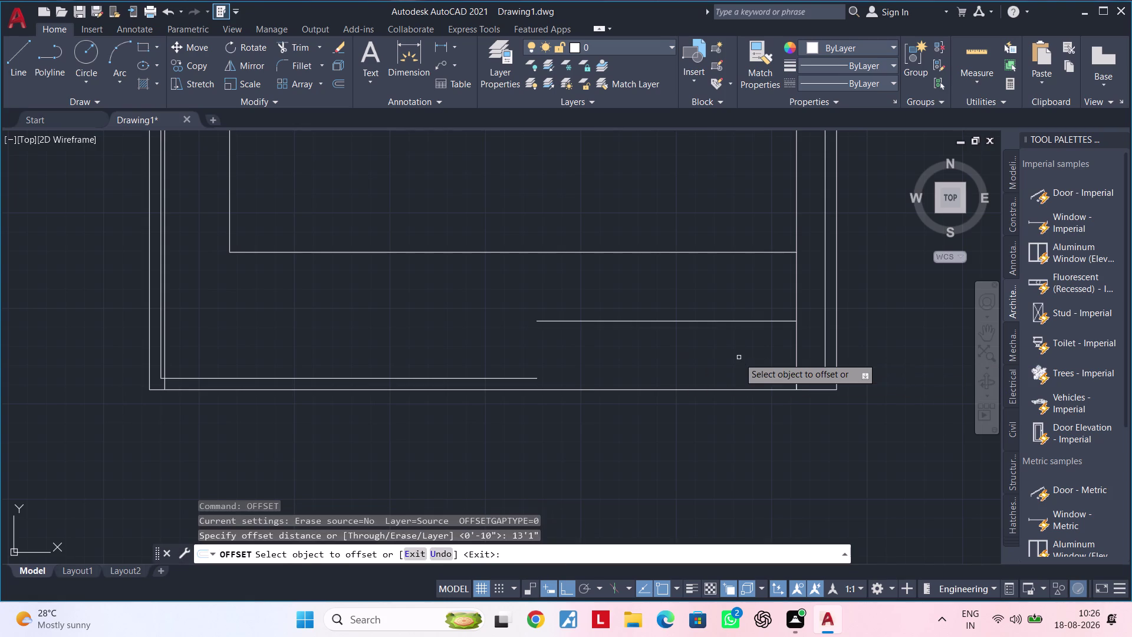
click(796, 346)
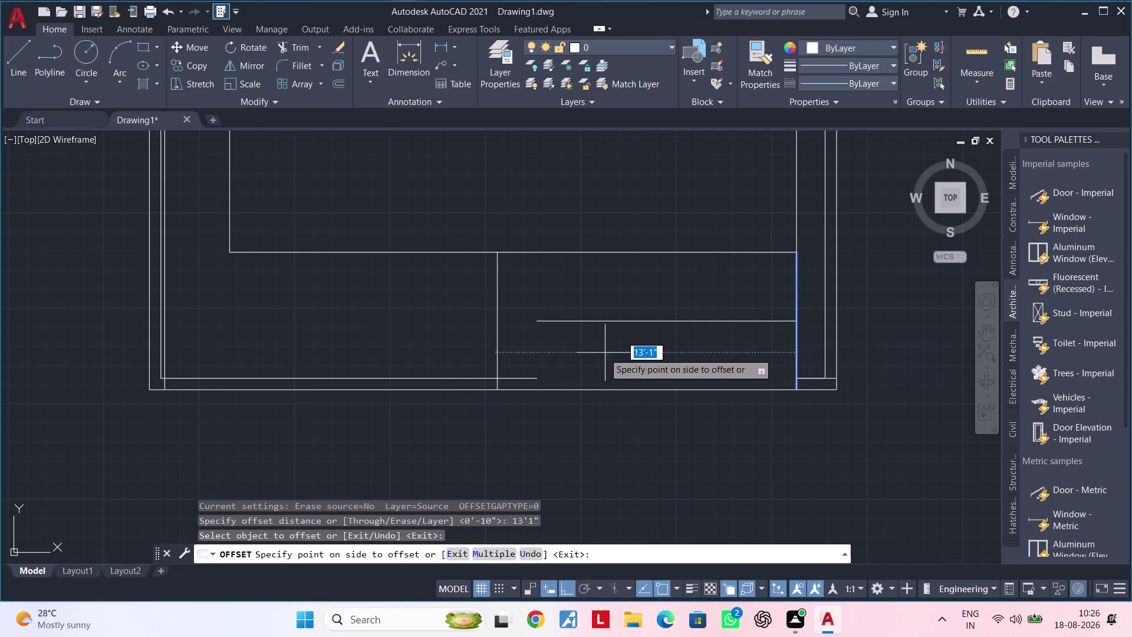
click(537, 351)
key(Escape)
key(Escape)
key(Escape)
Trim the bottom line in the stair opening and extend the horizontal line to the new edge.
text(TR)
key(space)
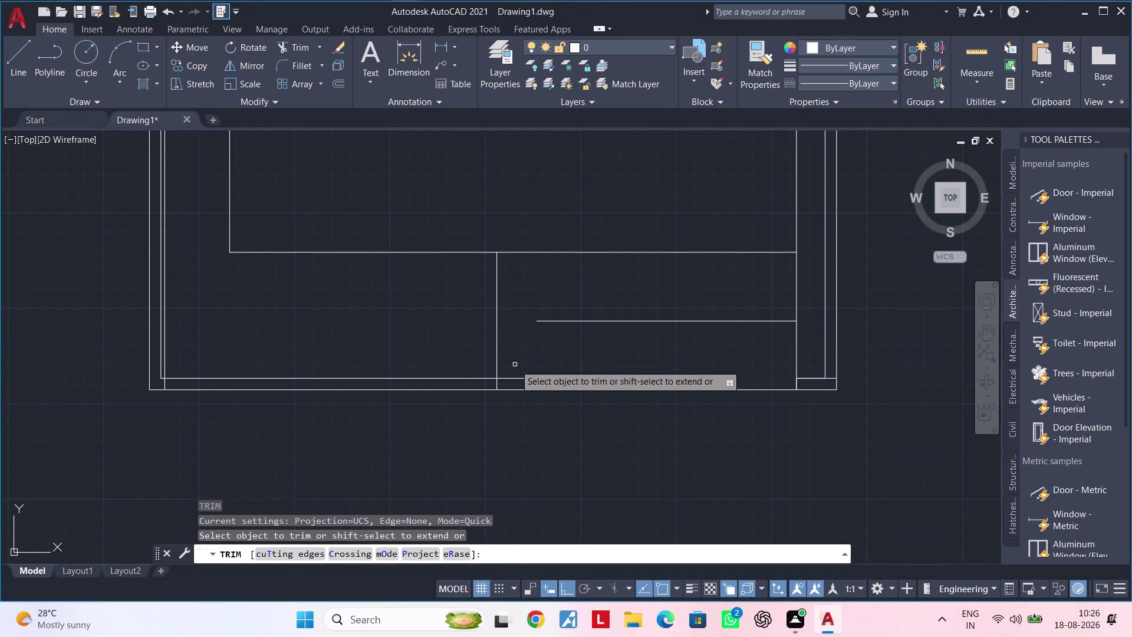
click(505, 379)
key(Escape)
key(Escape)
key(e)
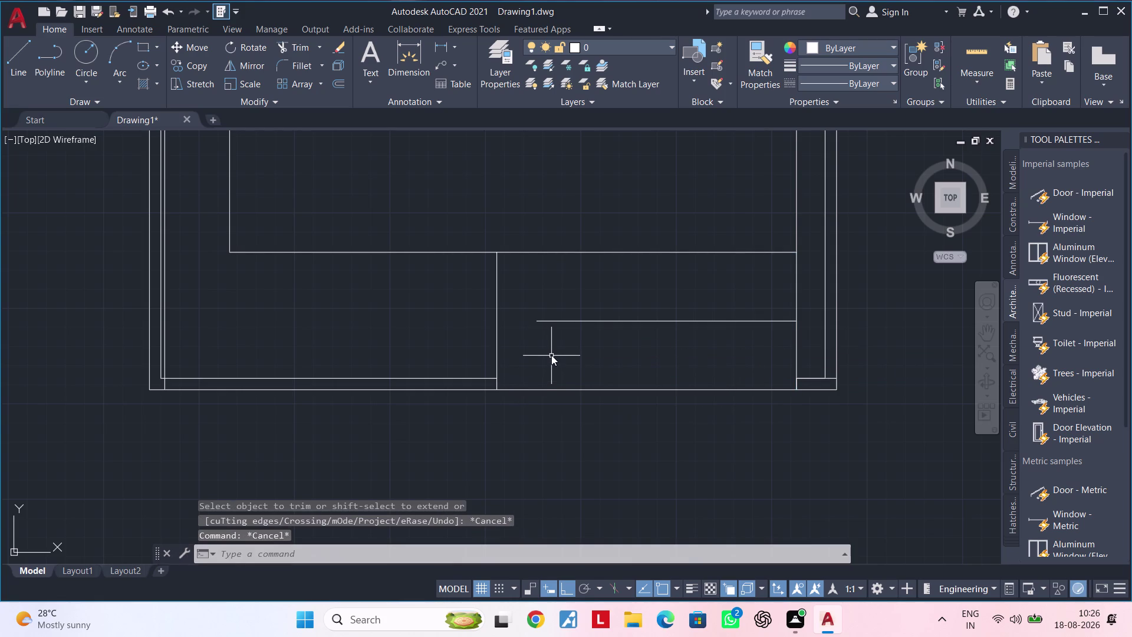
key(x)
key(space)
click(570, 321)
key(Escape)
key(Escape)
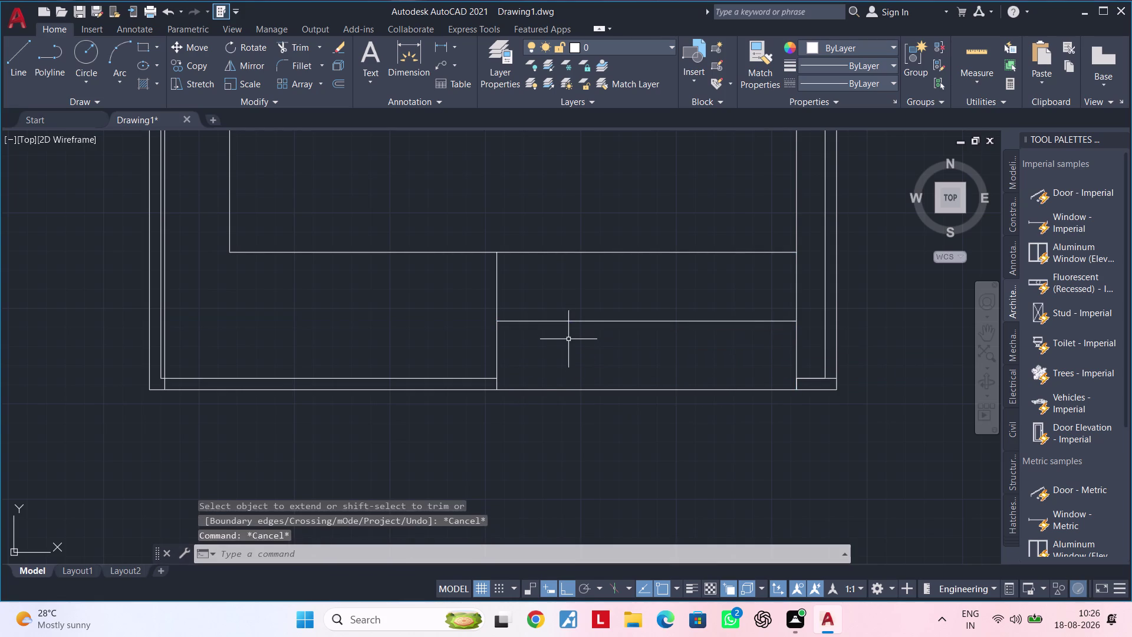
middle_drag(568, 342, 564, 349)
key(Escape)
key(Escape)
Offset a row of tread lines 10" apart toward the right wall.
text(OF 1)
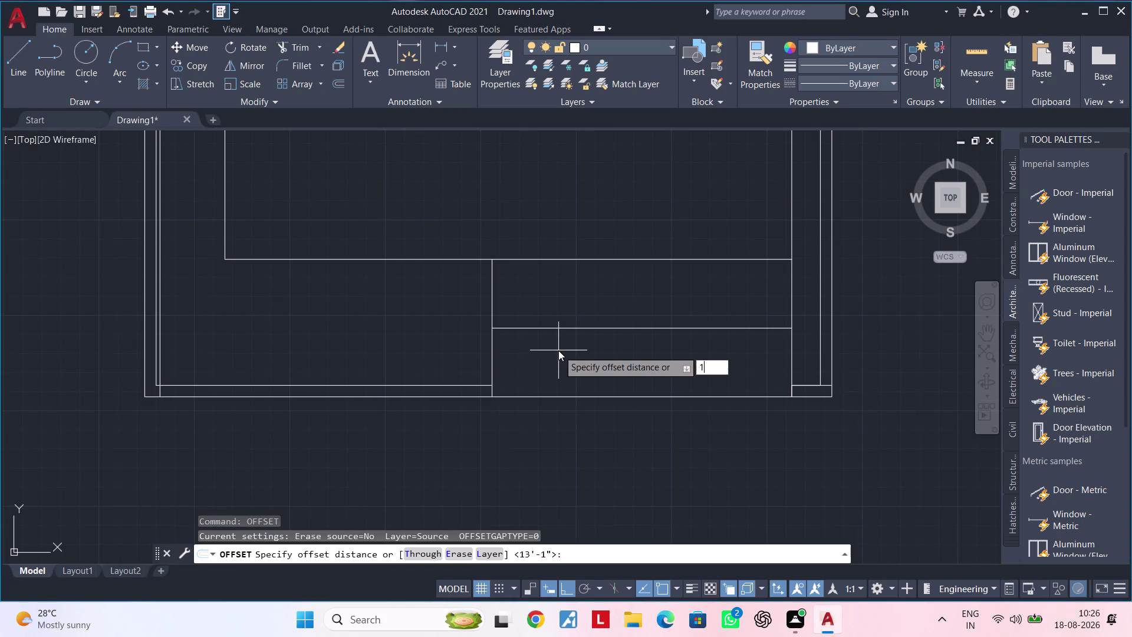
text(0")
key(Return)
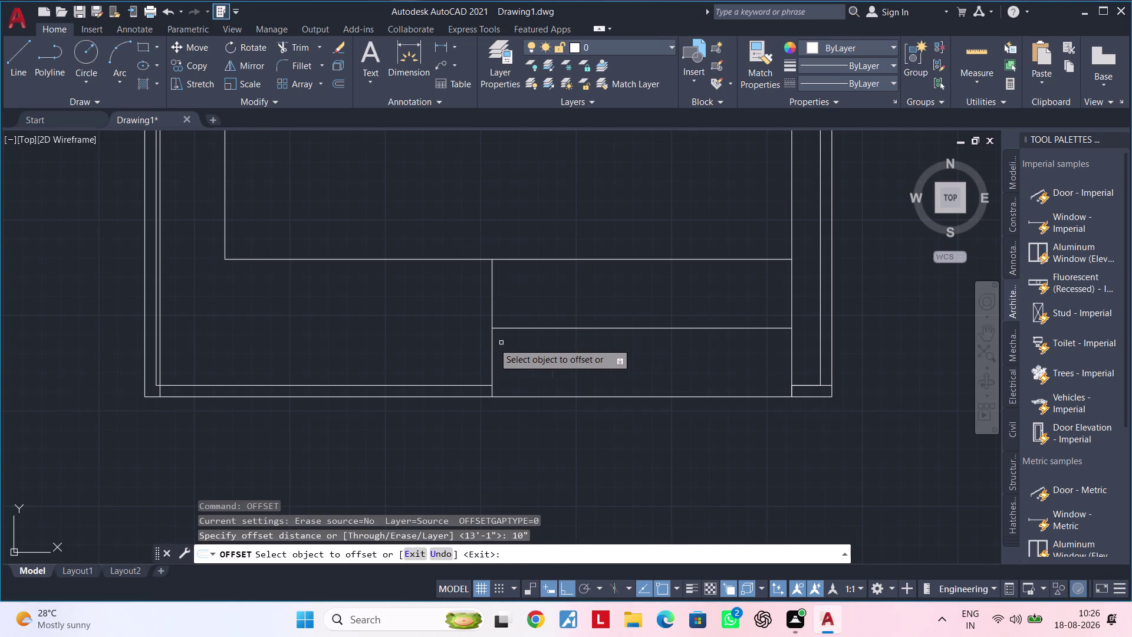
click(492, 343)
click(559, 348)
click(512, 351)
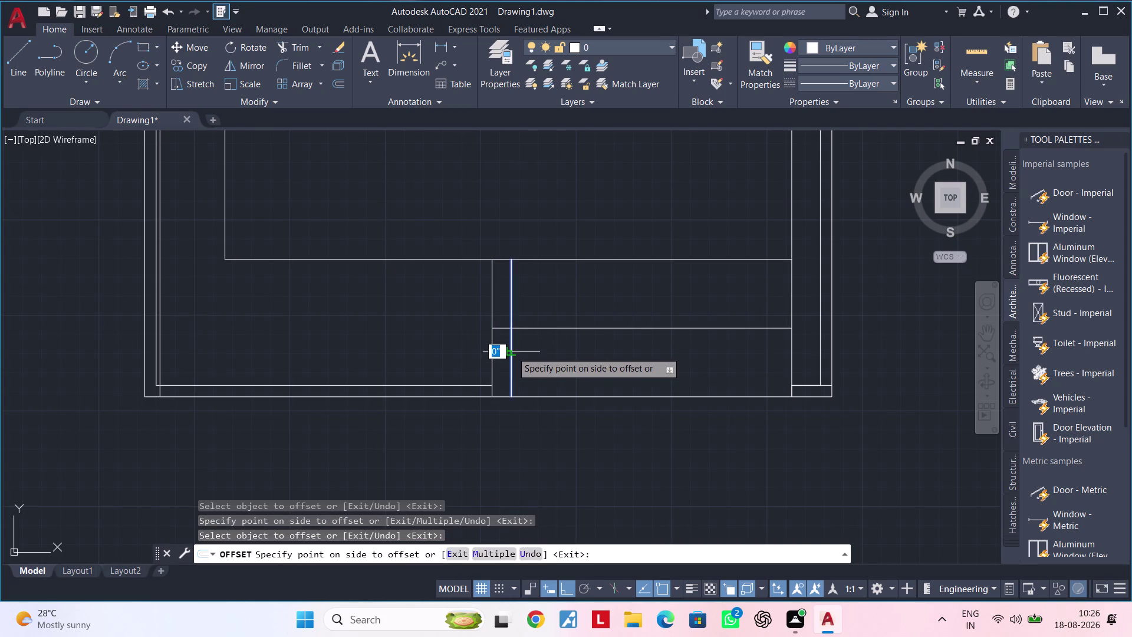
click(539, 351)
click(529, 352)
click(608, 350)
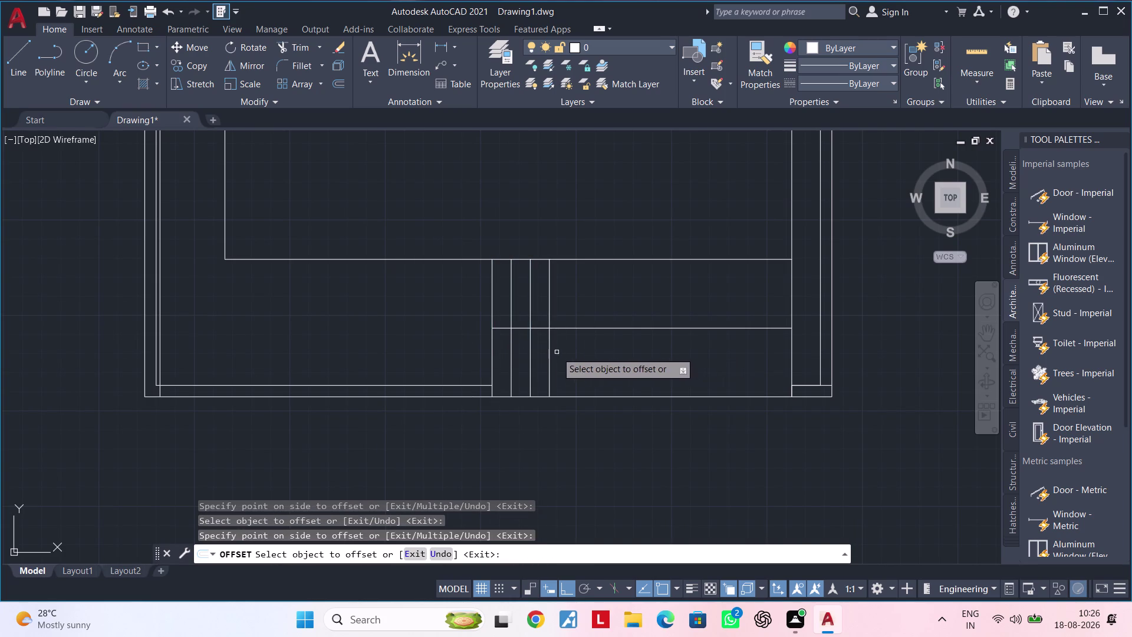
click(548, 354)
click(611, 353)
click(568, 354)
click(644, 351)
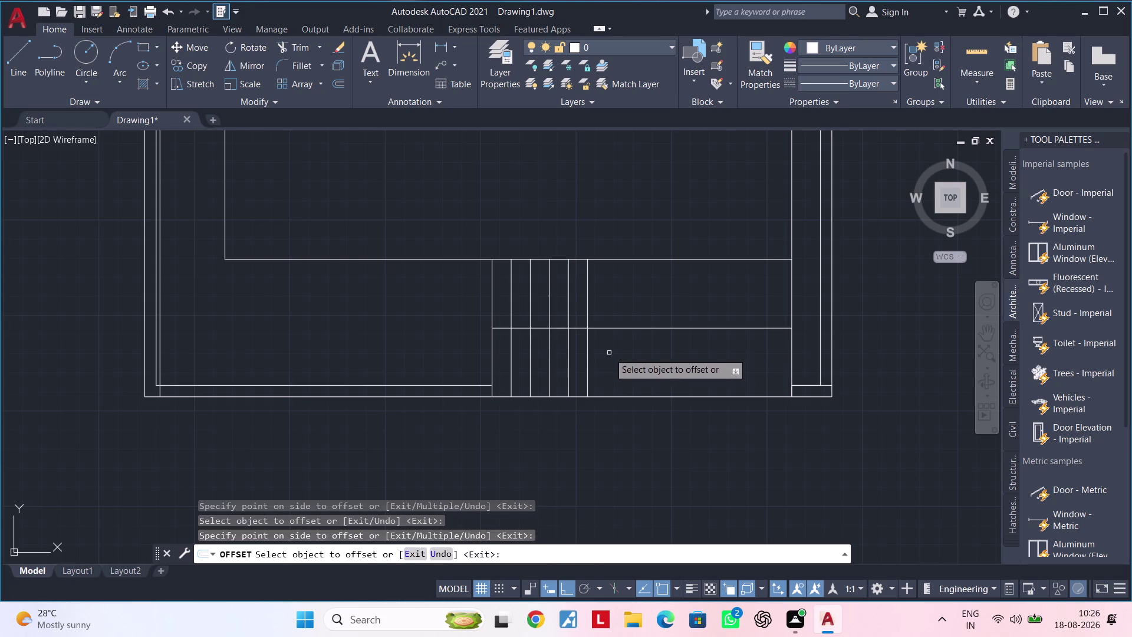
click(586, 353)
click(662, 352)
click(609, 353)
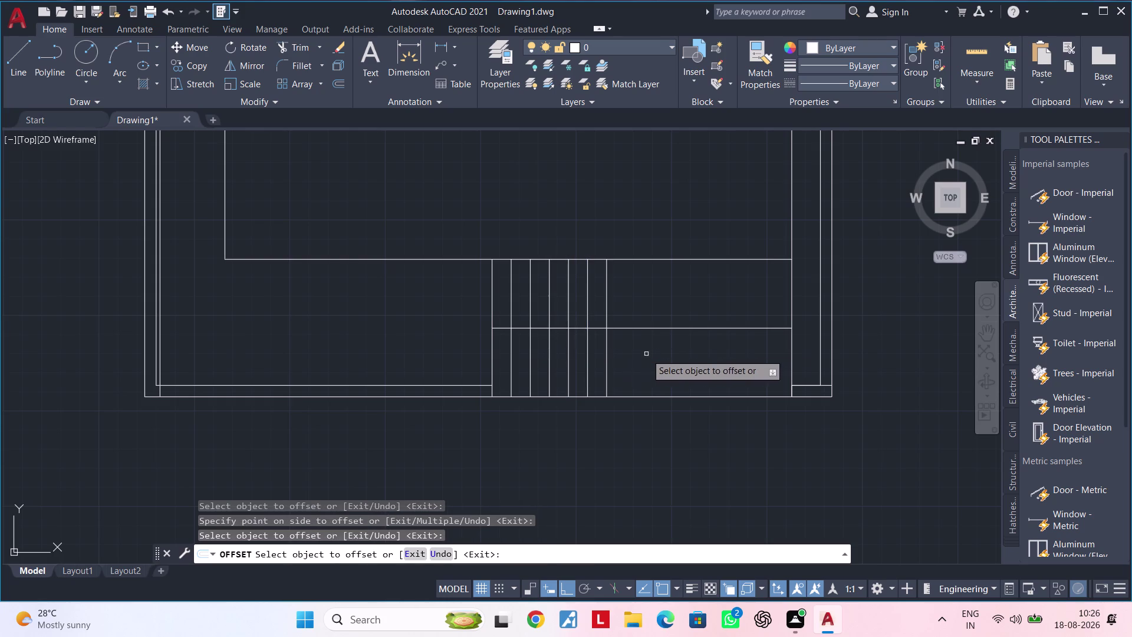
click(608, 355)
click(702, 352)
click(627, 358)
click(704, 355)
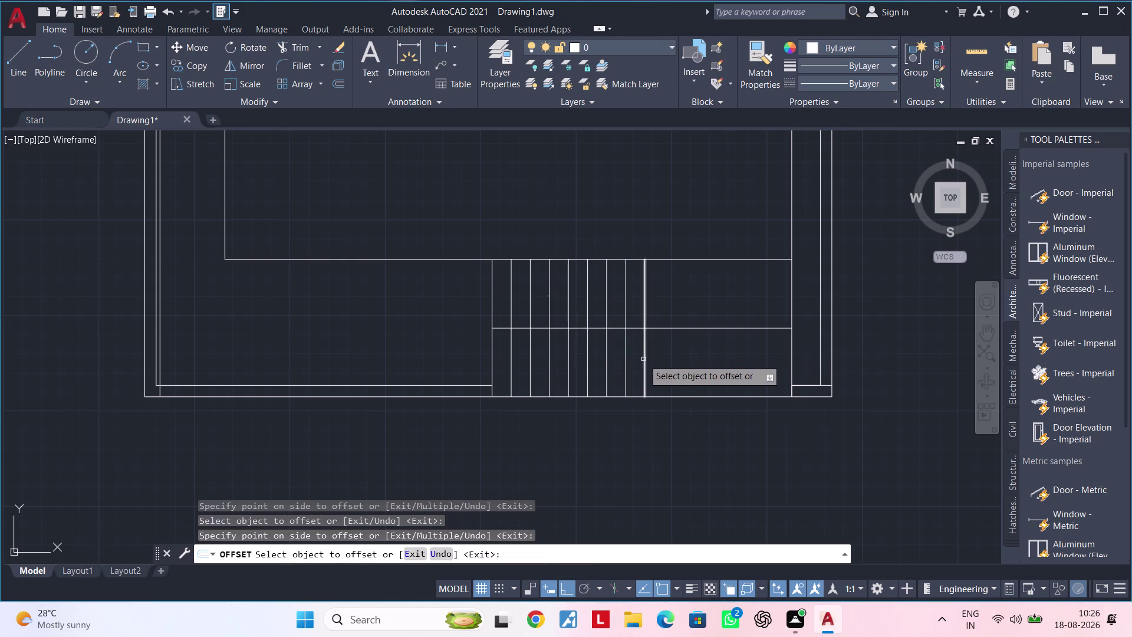
click(645, 358)
click(696, 355)
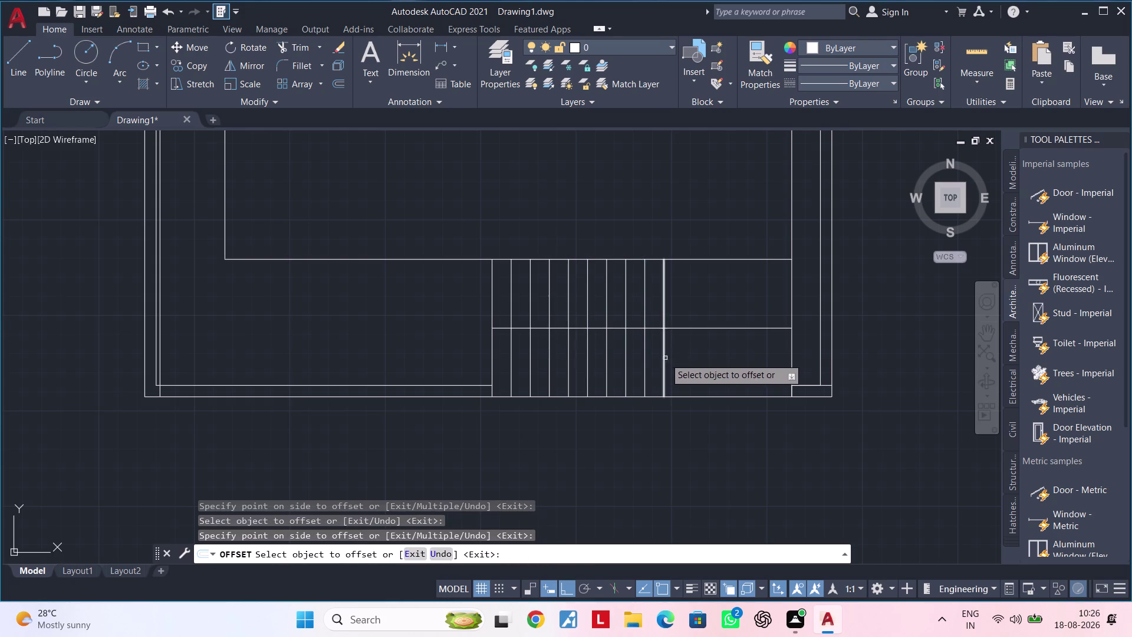
click(664, 358)
click(730, 358)
click(684, 362)
click(751, 360)
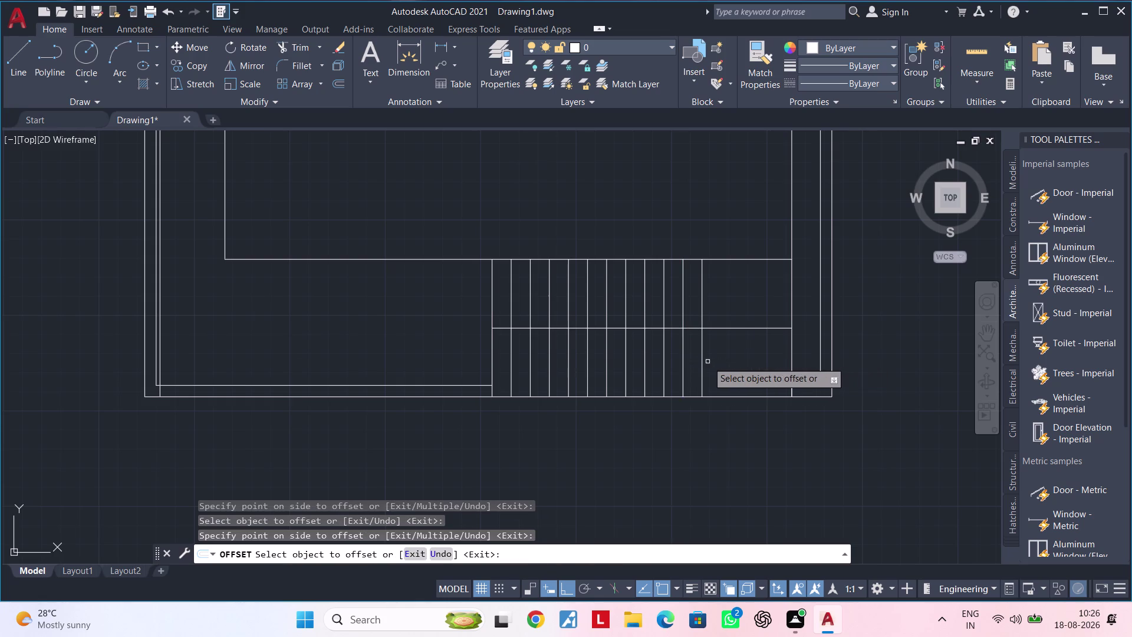
click(702, 362)
click(764, 357)
key(Escape)
key(Escape)
key(Escape)
key(Escape)
Fence-trim the upper portions of the left-hand treads above the midline.
text(T)
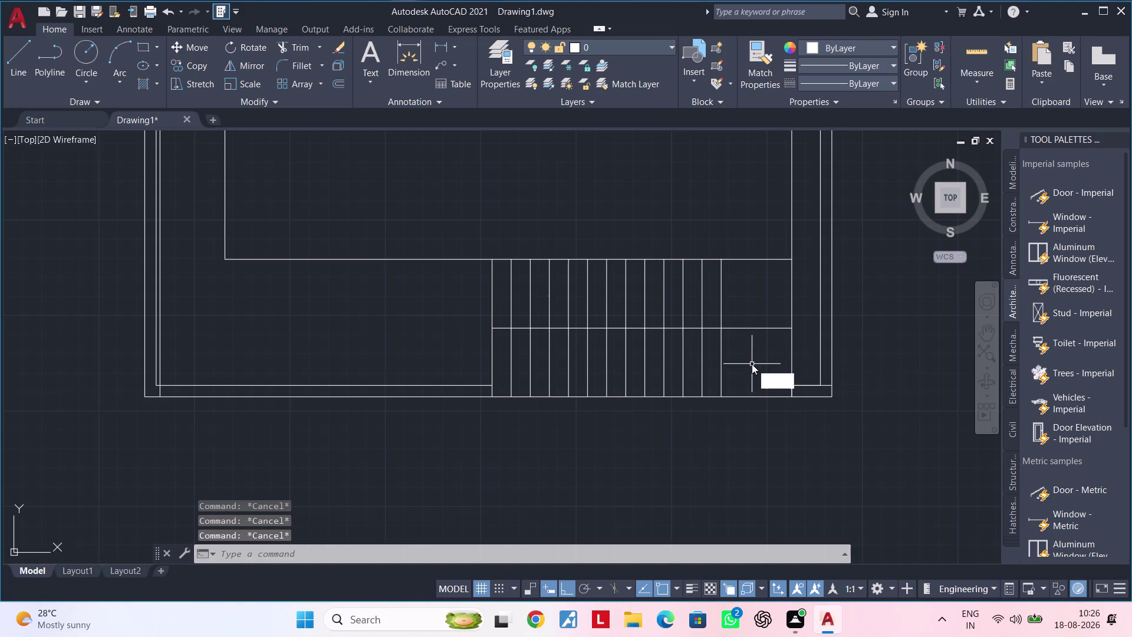
text(R)
key(space)
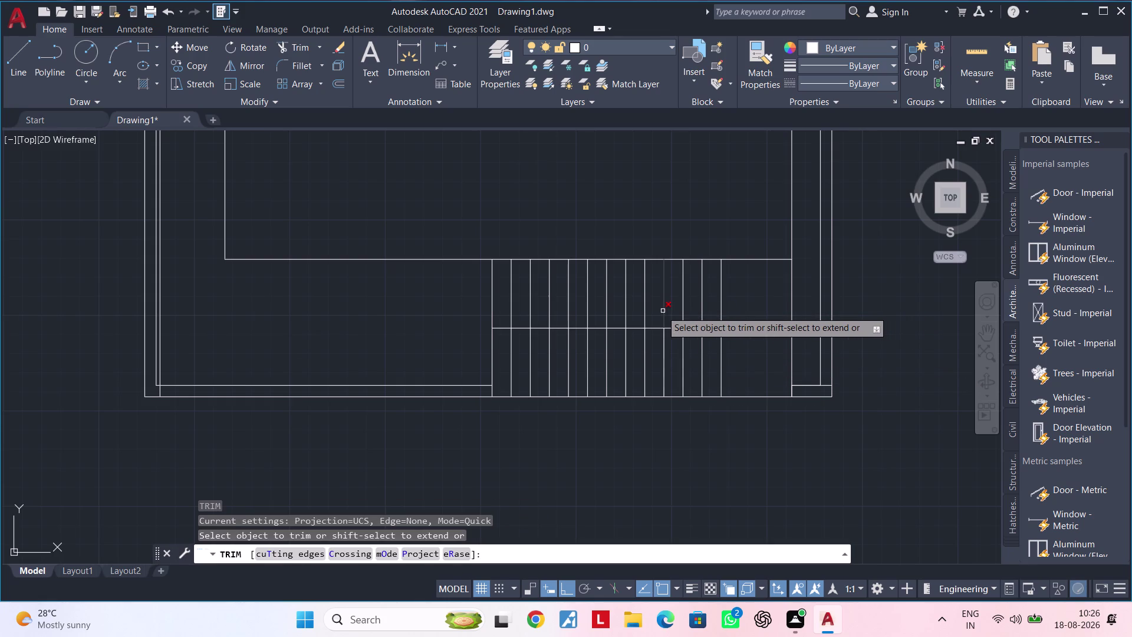
click(616, 313)
drag(604, 312, 546, 312)
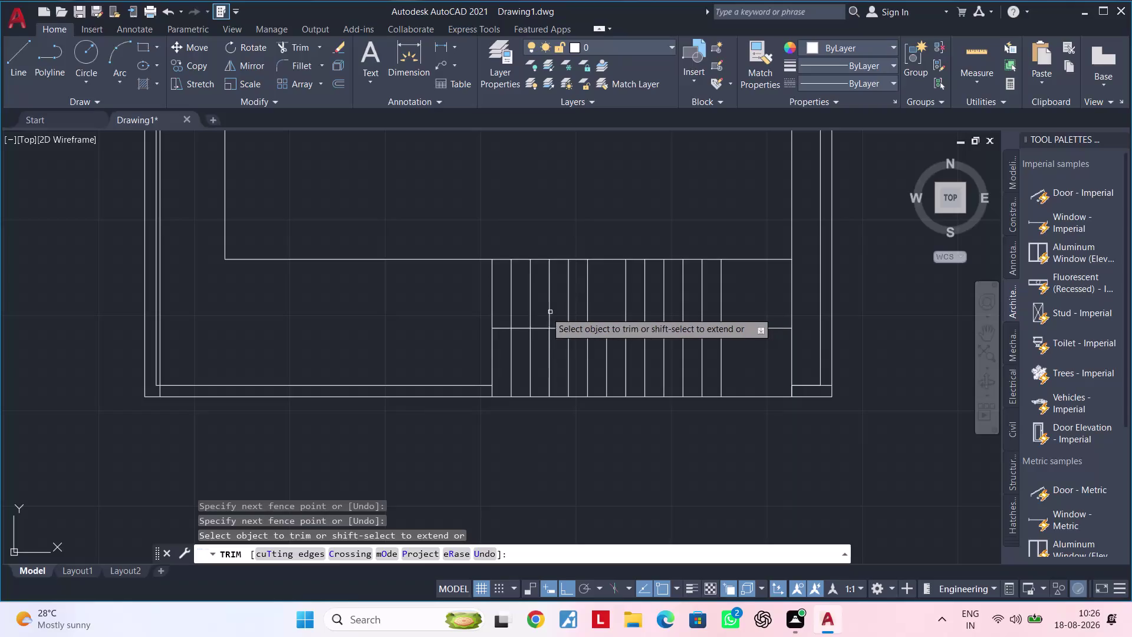
drag(546, 312, 520, 311)
click(607, 305)
drag(567, 307, 519, 306)
click(492, 307)
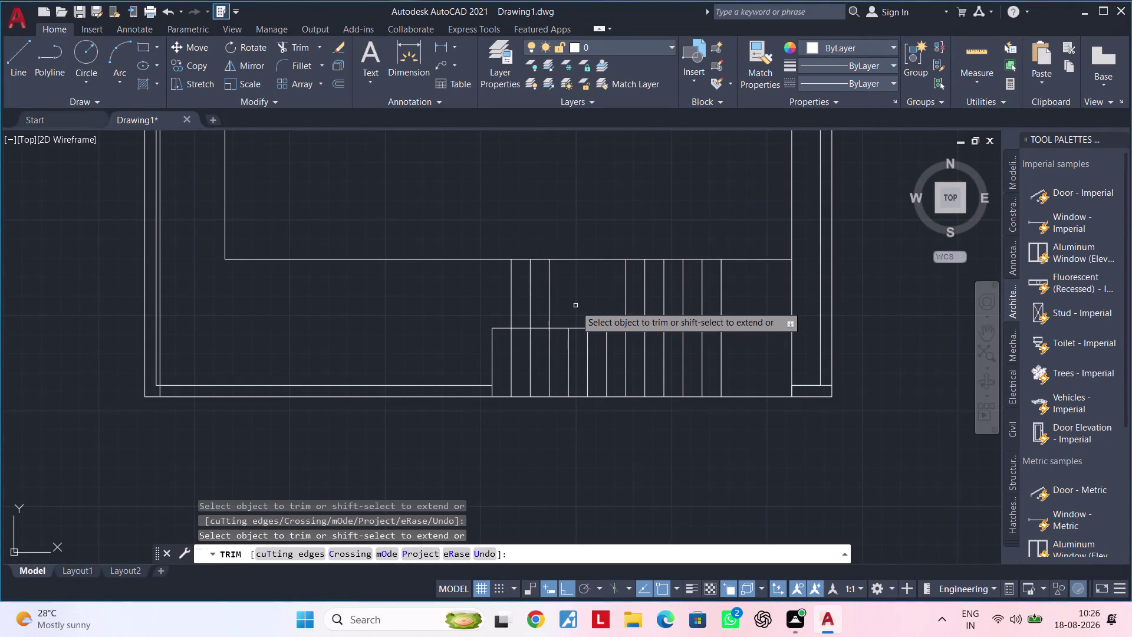
drag(578, 305, 547, 306)
click(525, 306)
drag(545, 306, 478, 307)
drag(544, 306, 509, 306)
click(499, 305)
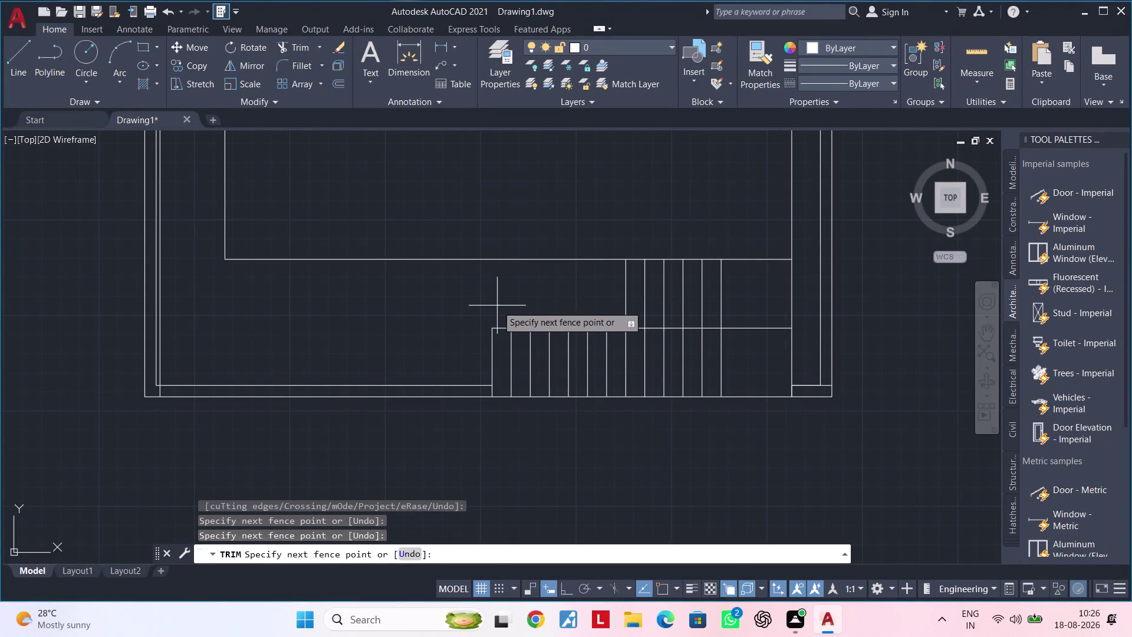
key(Escape)
key(Escape)
Pan and zoom to view the split, staggered staircase.
middle_drag(569, 307, 589, 258)
key(Escape)
key(Escape)
middle_drag(610, 289, 576, 311)
key(Escape)
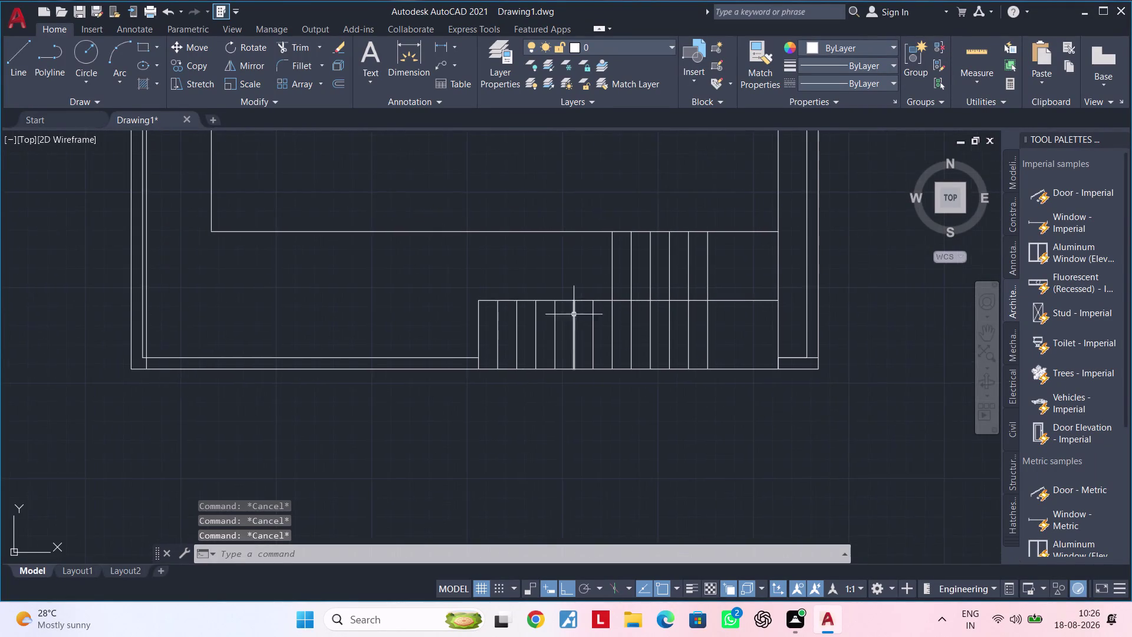
scroll(up, 3)
key(Escape)
middle_drag(542, 346, 527, 351)
Draw a three-segment line outlining the stair landing.
key(Escape)
text(L)
key(space)
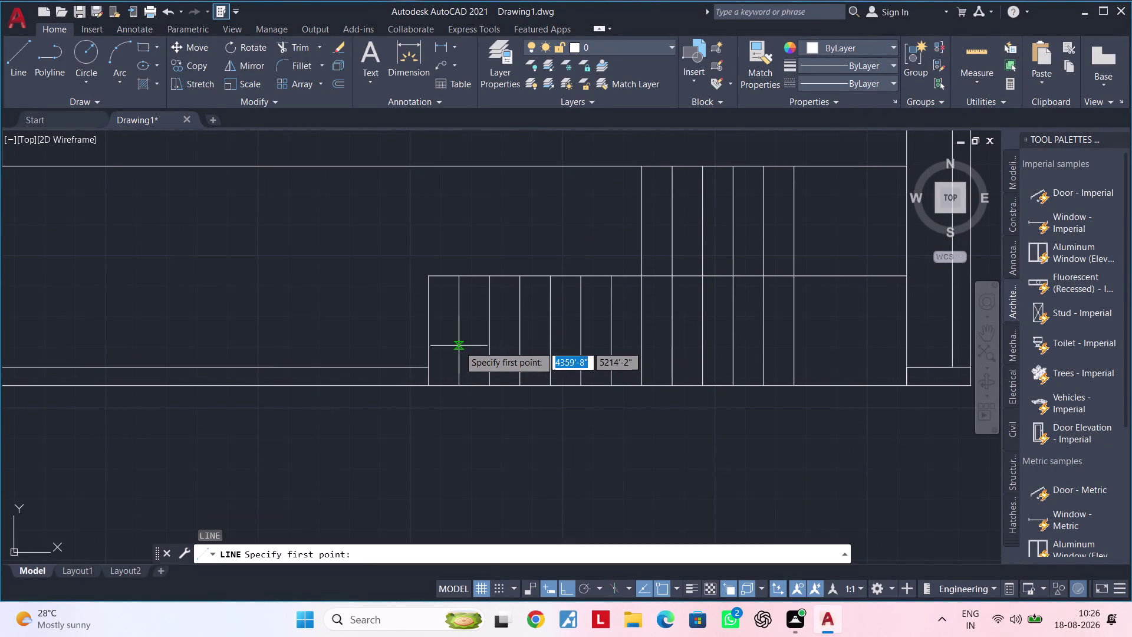
click(427, 331)
middle_drag(773, 324, 618, 327)
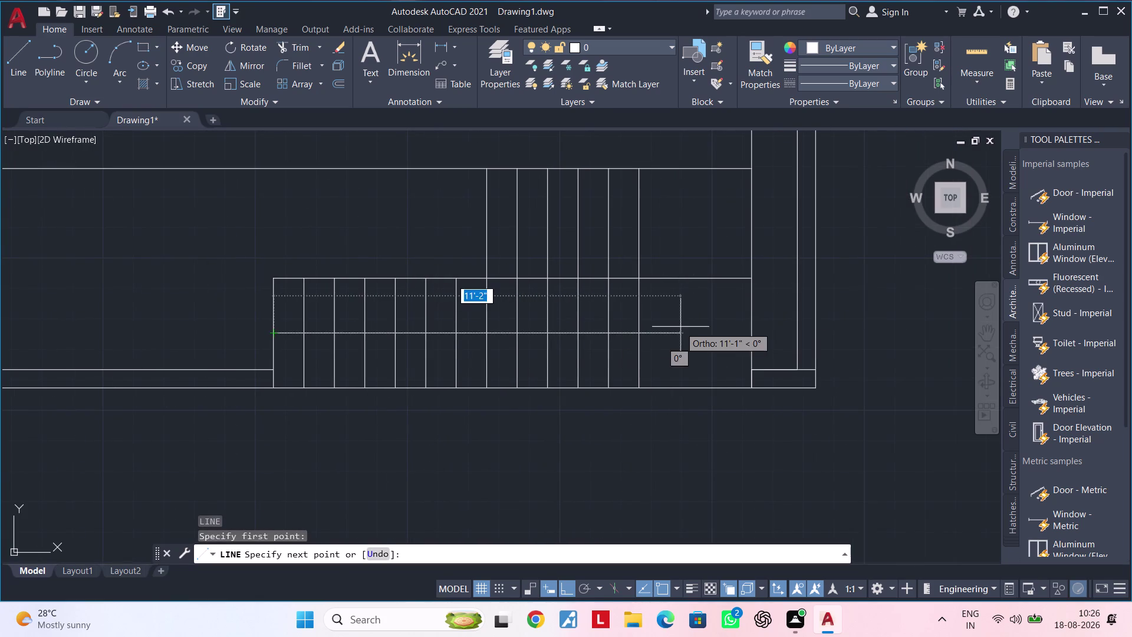
click(697, 333)
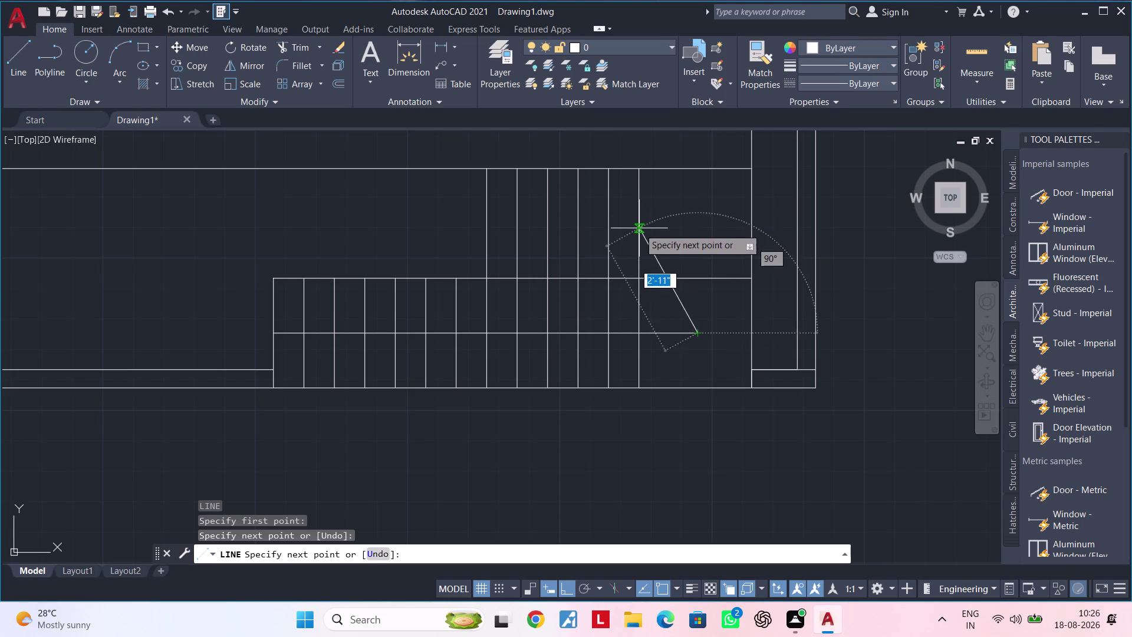
click(699, 233)
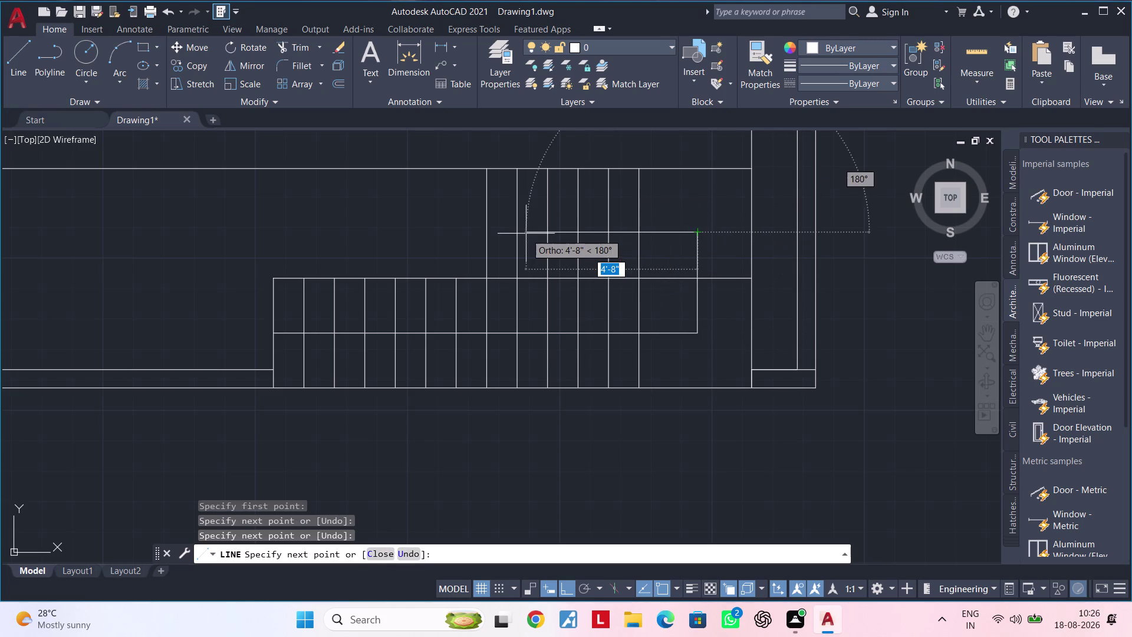
click(486, 233)
key(Escape)
Zoom into the landing corner and start another line there, then cancel it.
middle_drag(557, 239, 652, 267)
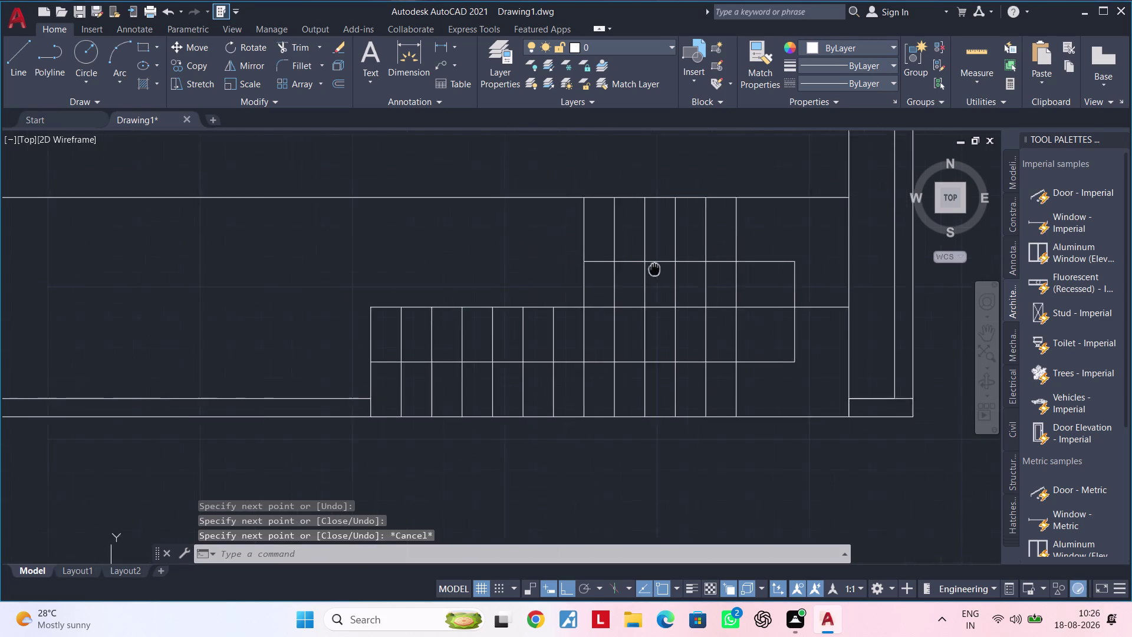
middle_drag(652, 267, 658, 268)
key(Escape)
scroll(up, 3)
middle_drag(602, 263, 559, 283)
key(Escape)
text(L)
key(space)
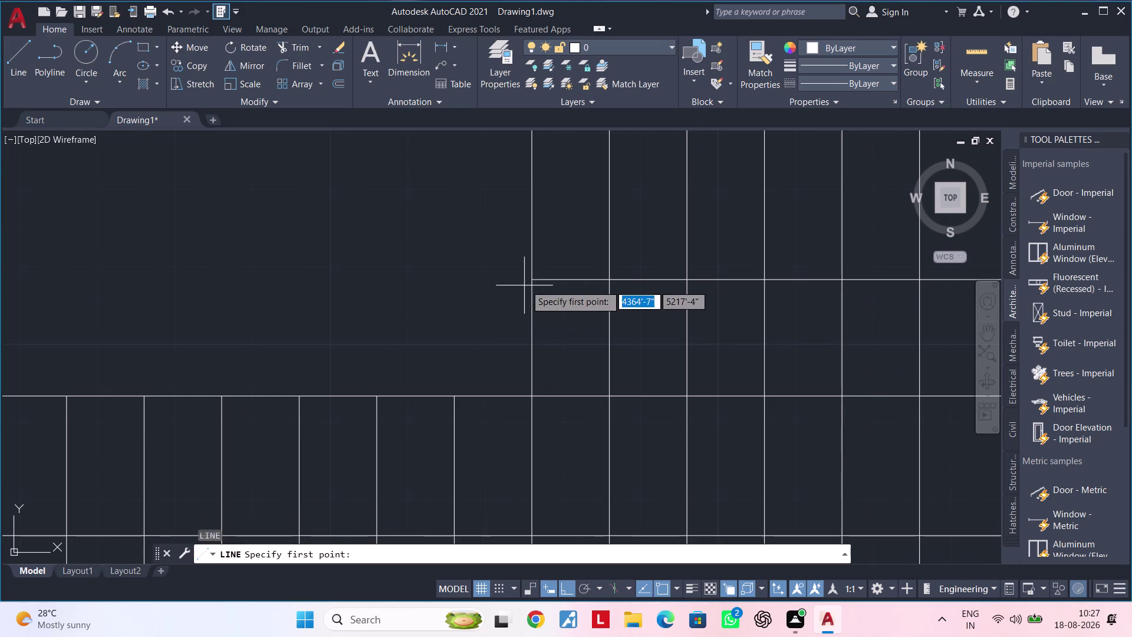
click(531, 276)
click(613, 236)
key(Escape)
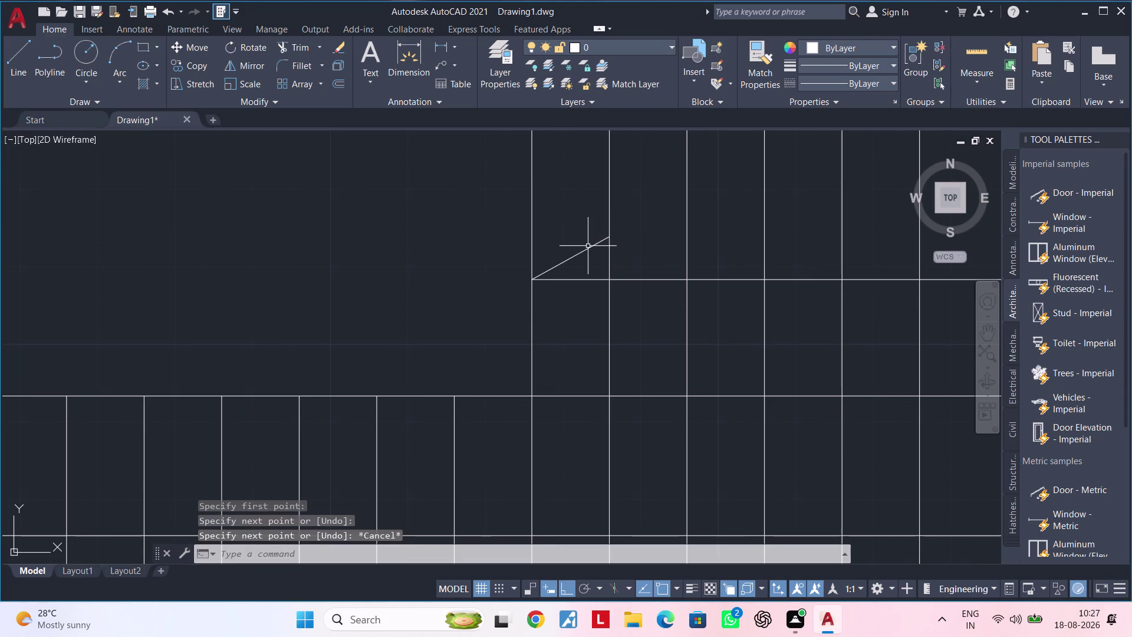
Mirror the selected staircase across a two-point line with MI, keeping the original.
click(588, 246)
text(MI)
key(space)
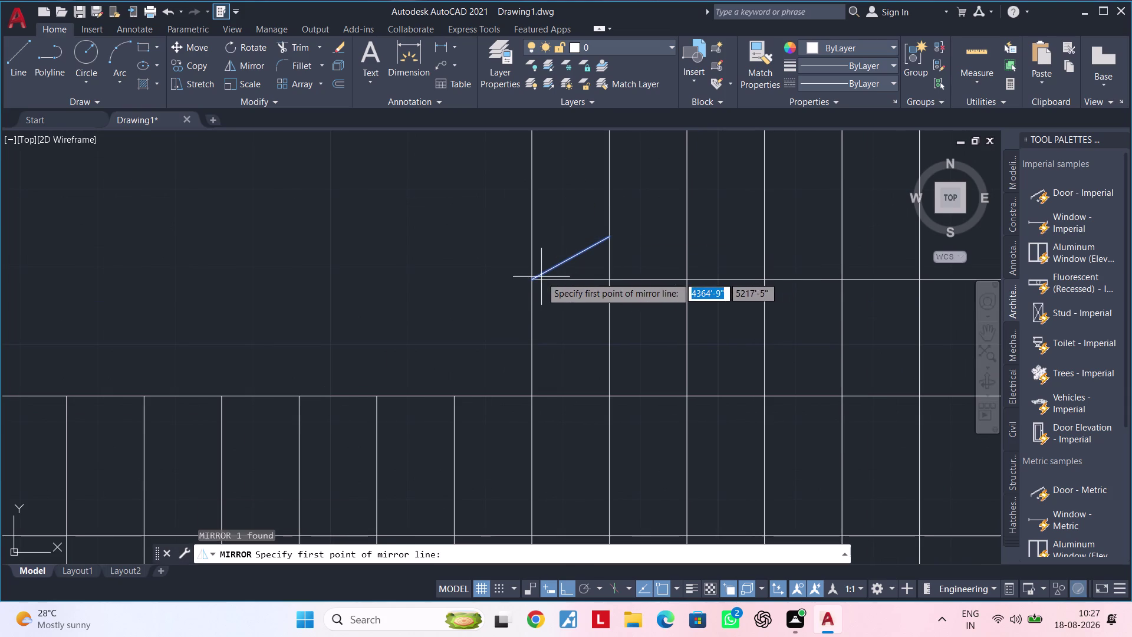
click(534, 280)
click(613, 277)
drag(646, 330, 613, 278)
scroll(down, 3)
middle_drag(733, 296, 614, 289)
scroll(up, 3)
middle_drag(618, 317, 637, 308)
key(Escape)
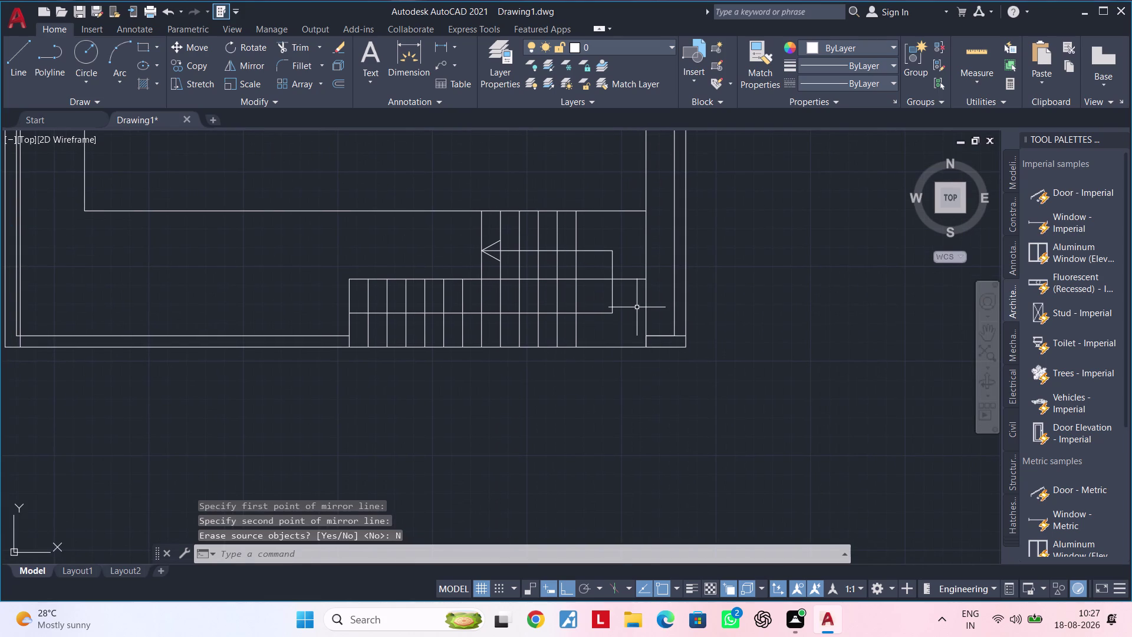
key(Escape)
key(Escape)
key(Escape)
Trim the four excess wall segments at the inner corner beside the staircase.
key(Escape)
scroll(up, 3)
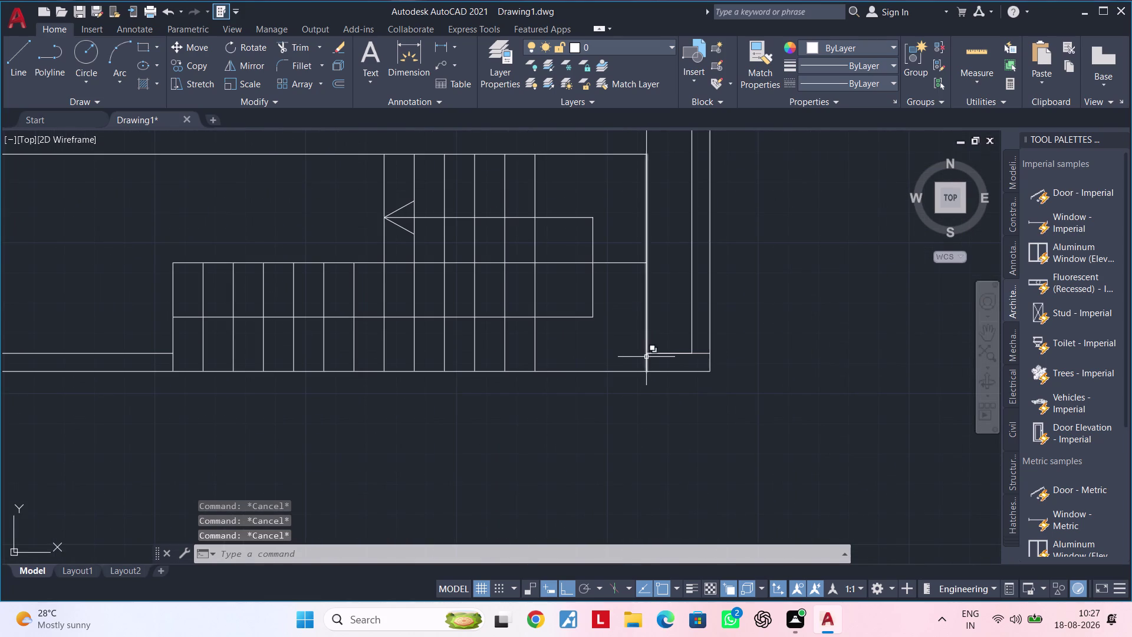
key(t)
key(r)
key(space)
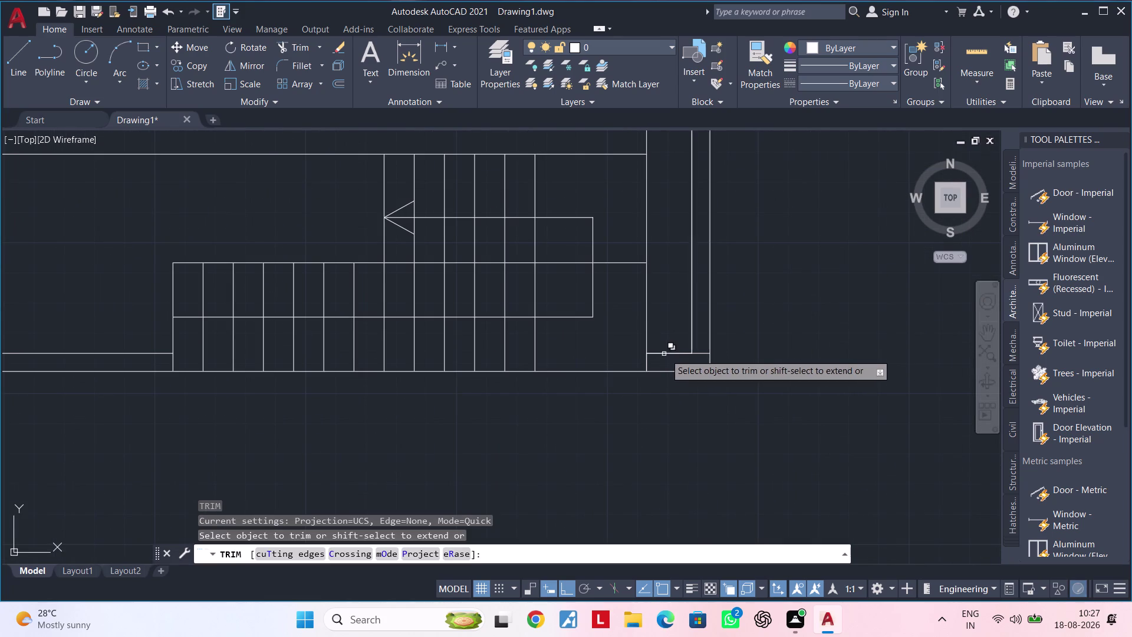
click(667, 353)
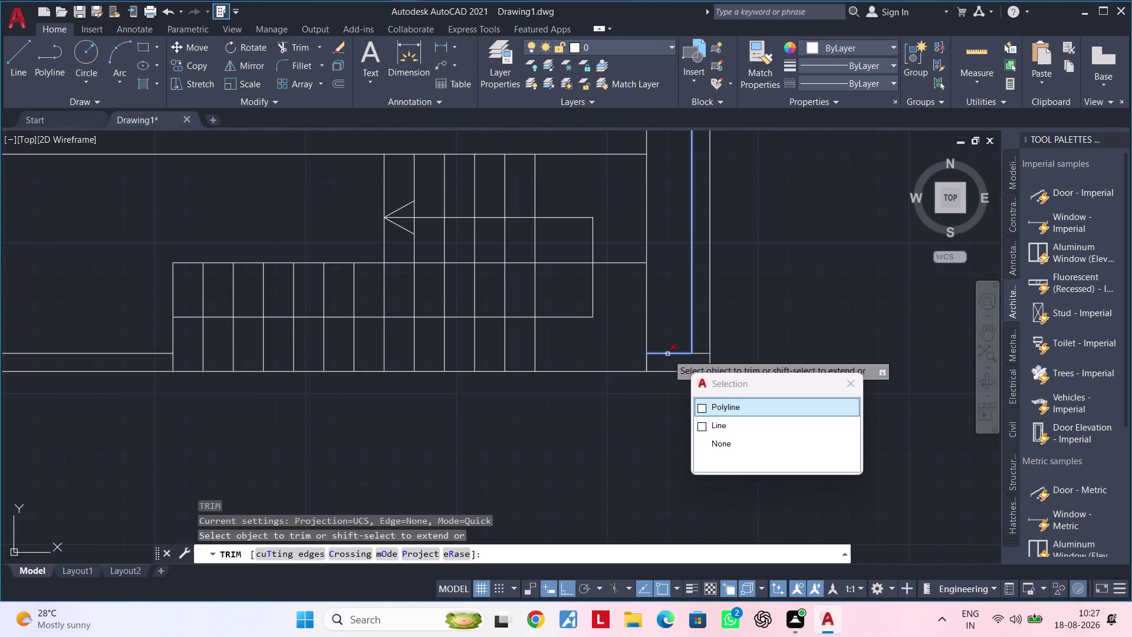
click(718, 424)
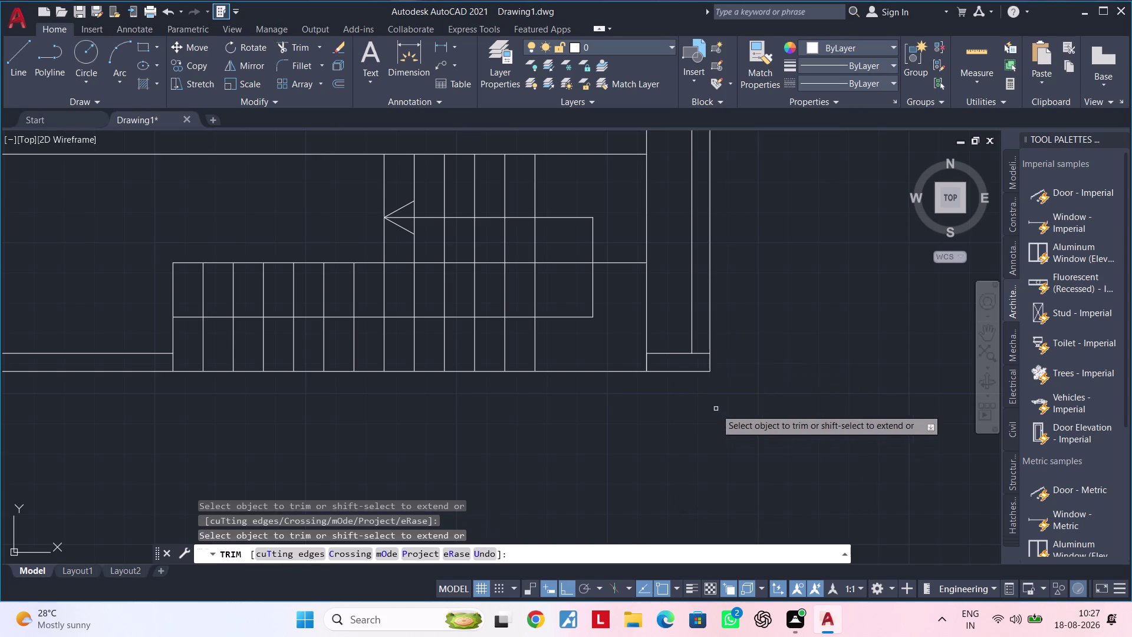
click(701, 352)
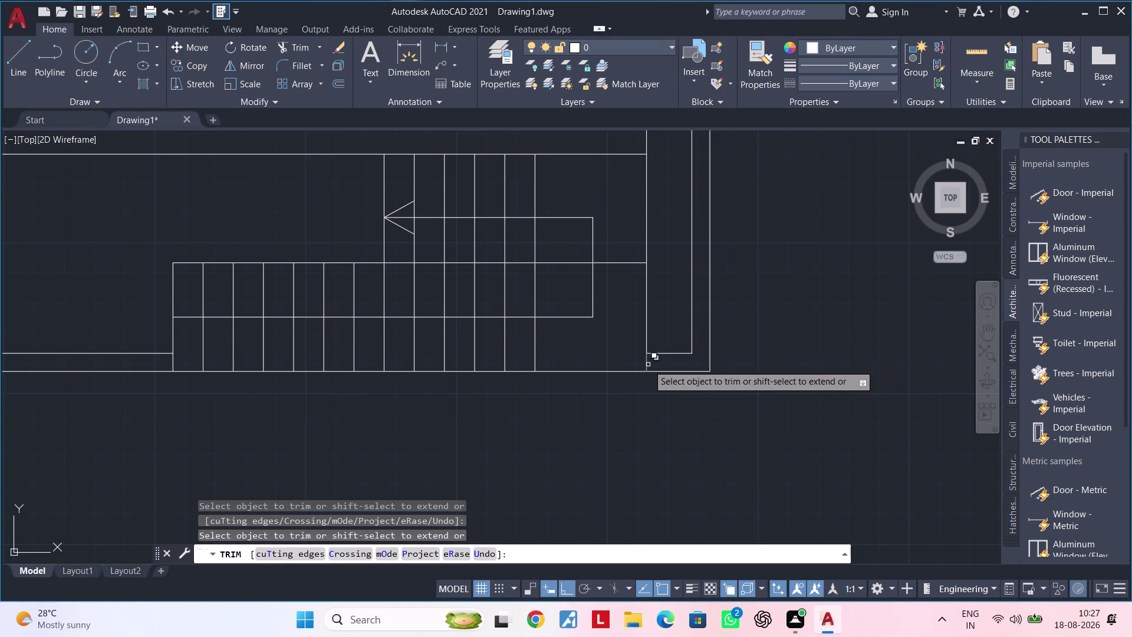
click(648, 365)
click(703, 431)
key(Escape)
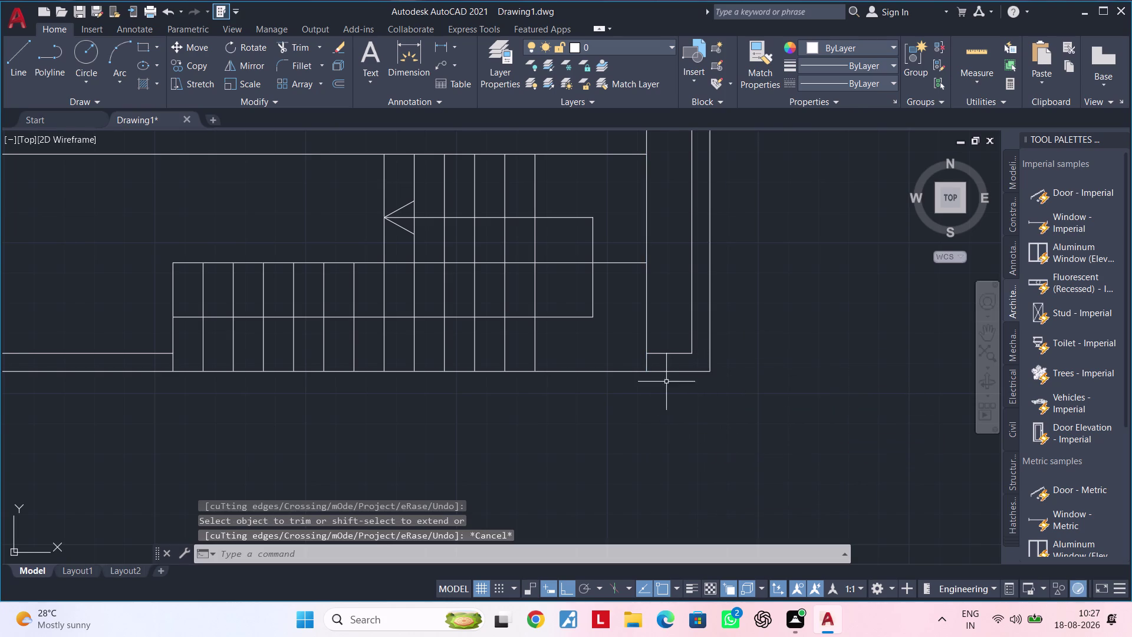
scroll(down, 3)
middle_drag(674, 358, 798, 340)
Pan from the third floor plan across to the GATE opening on the ground floor plan.
middle_drag(742, 343, 677, 429)
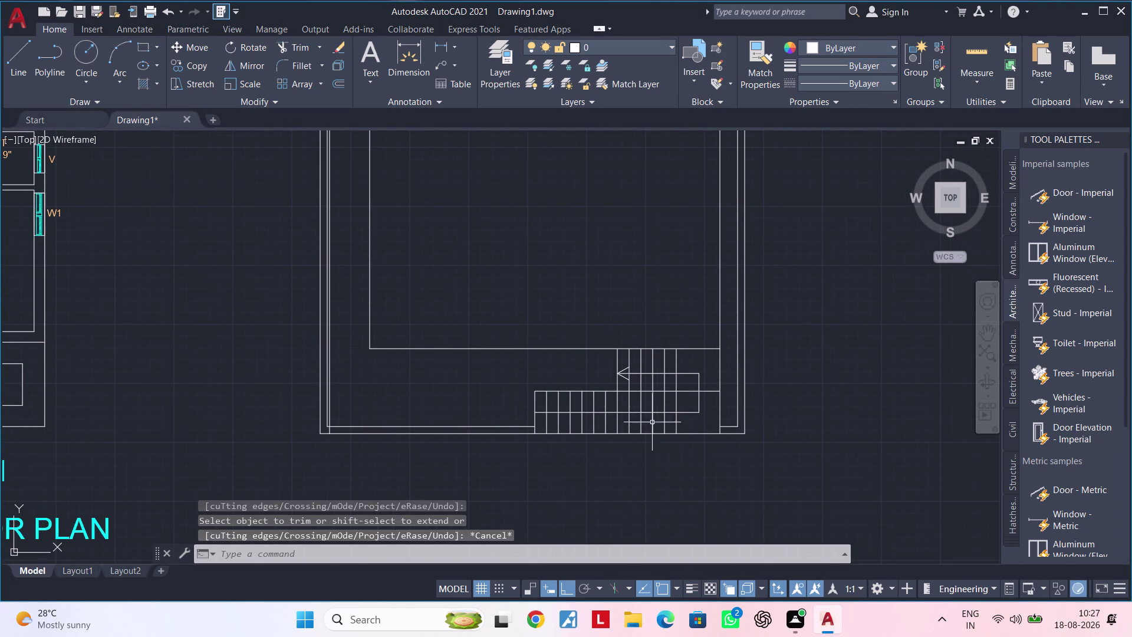
middle_drag(601, 404, 762, 365)
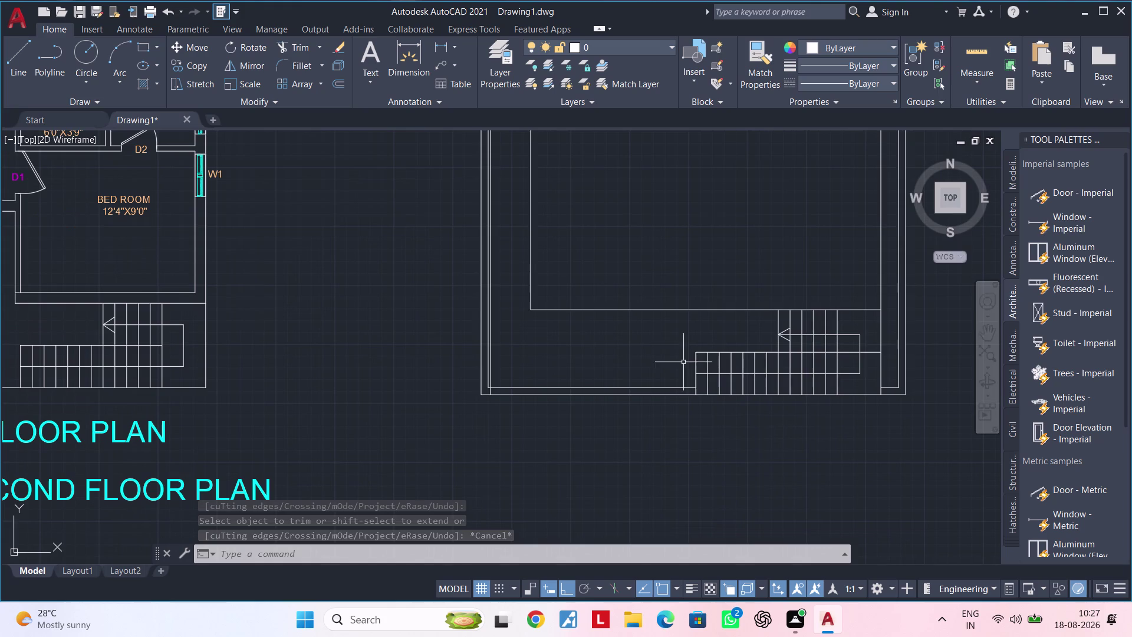
middle_drag(651, 357, 710, 353)
middle_drag(692, 356, 795, 343)
middle_drag(773, 351, 894, 338)
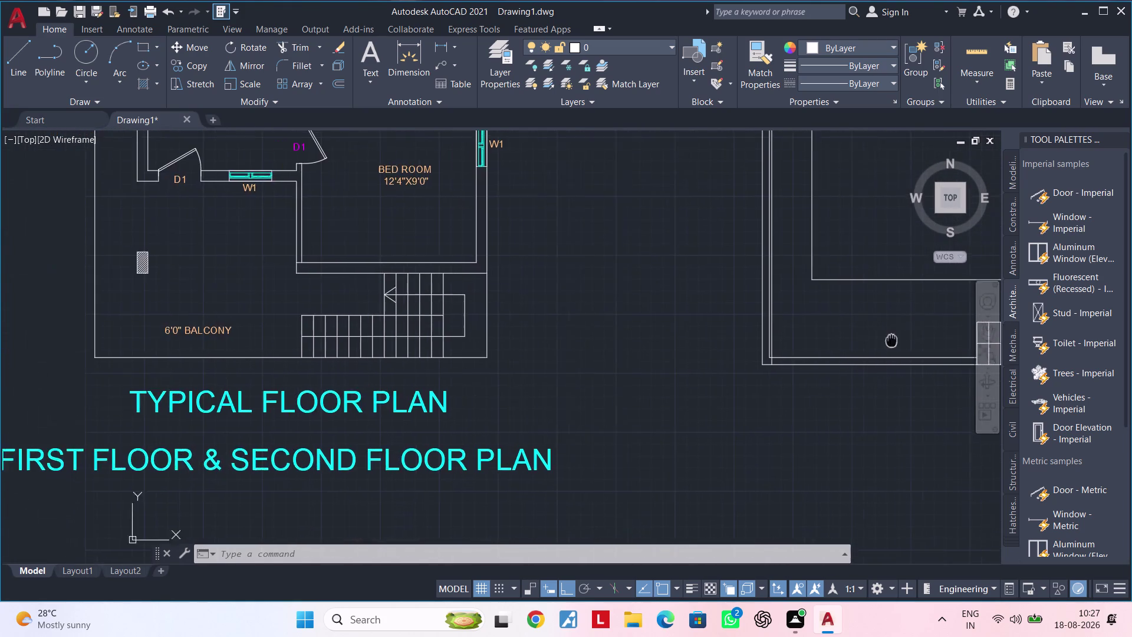
middle_drag(894, 339, 906, 337)
scroll(down, 3)
middle_drag(646, 360, 849, 341)
middle_drag(340, 345, 517, 341)
scroll(up, 3)
middle_drag(230, 341, 254, 341)
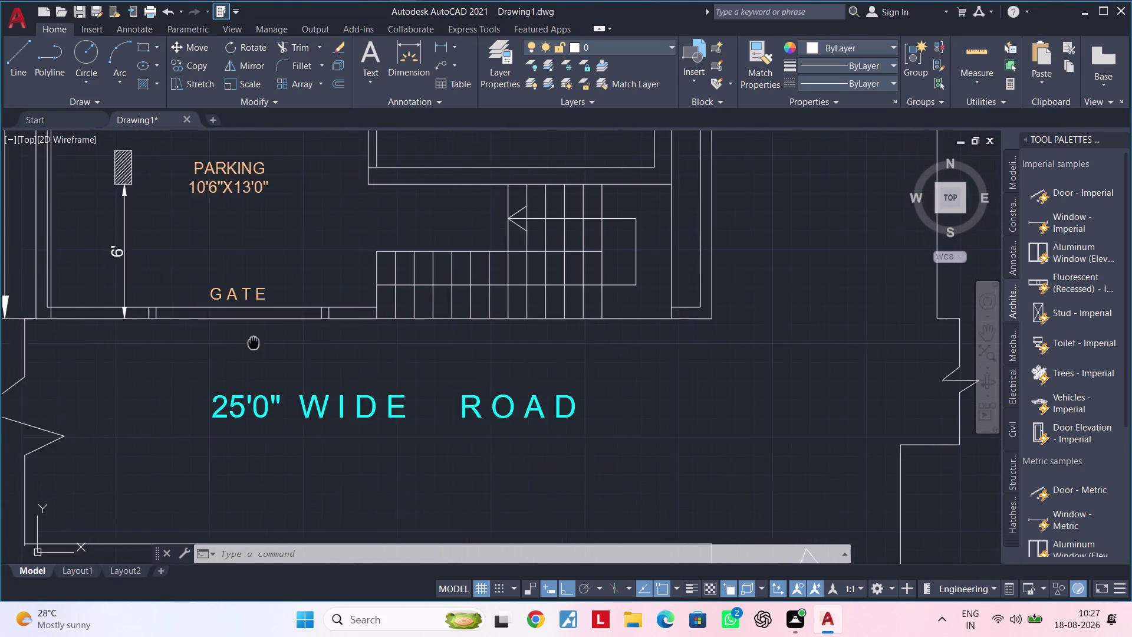
middle_drag(254, 341, 313, 346)
scroll(up, 3)
Window-select the gate posts and place a first copy near the upper floor plans.
click(182, 289)
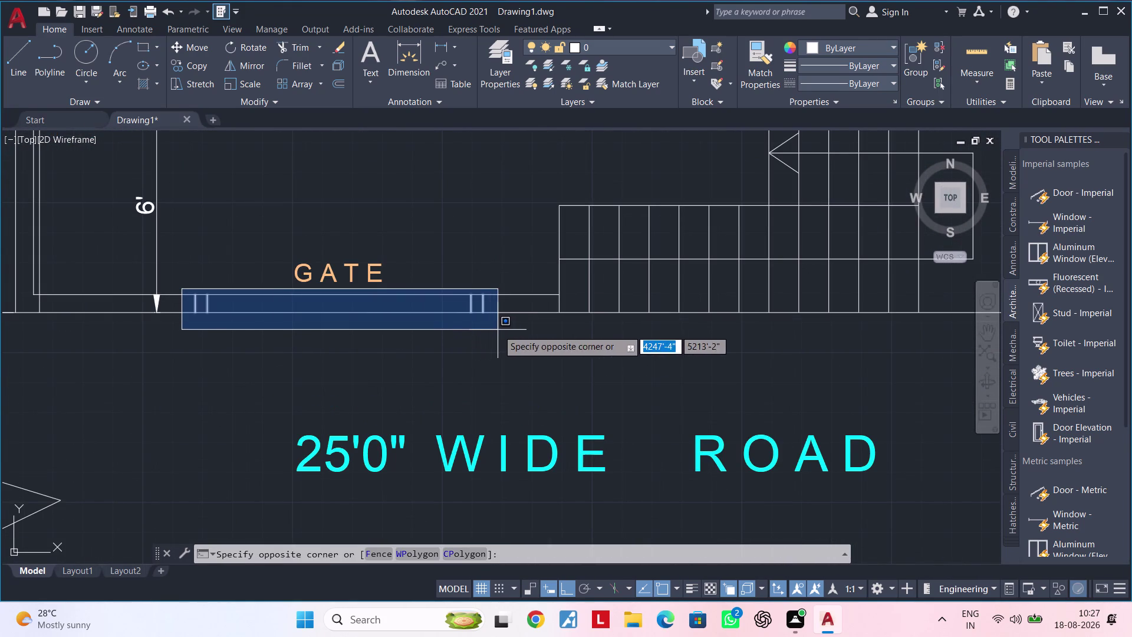
click(500, 330)
text(C)
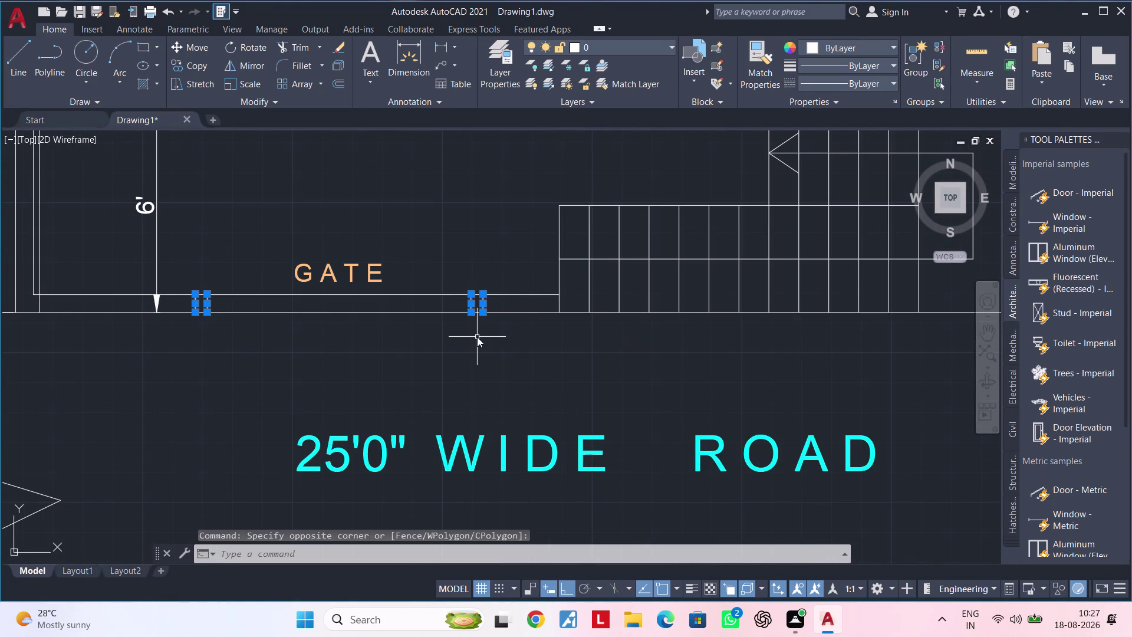
text(O)
key(space)
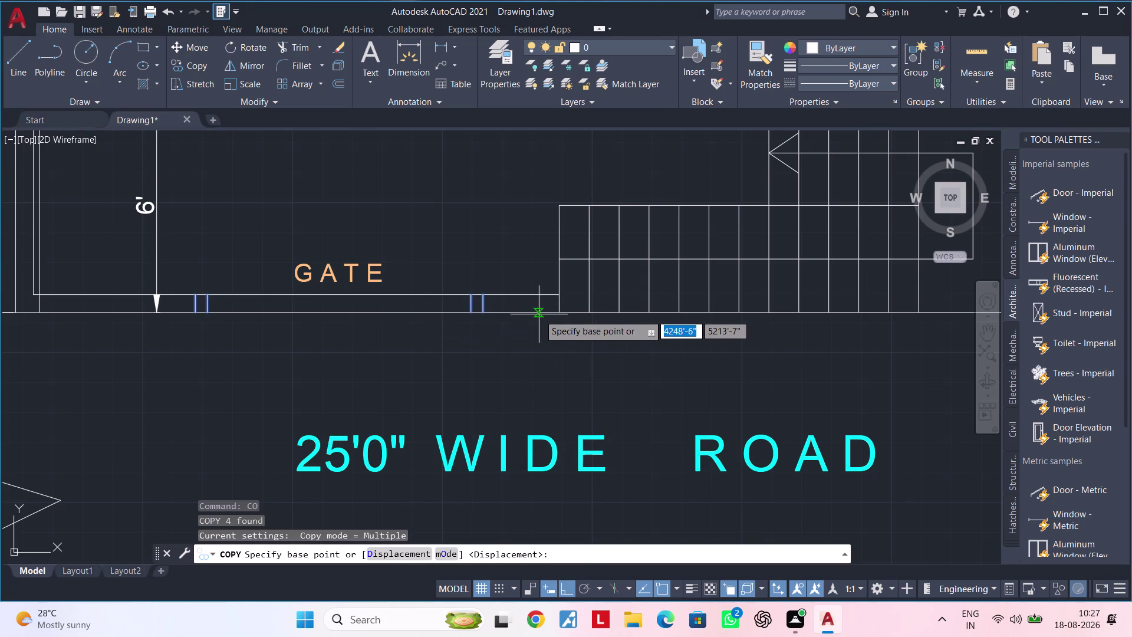
click(563, 312)
scroll(down, 3)
middle_drag(905, 330, 214, 306)
middle_drag(735, 313, 406, 311)
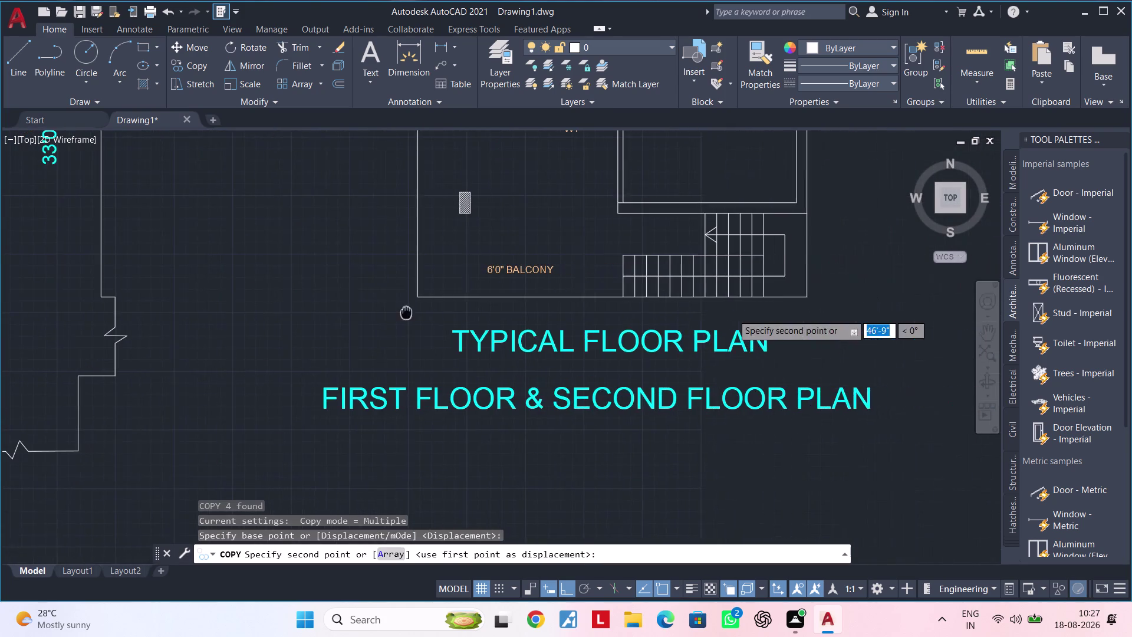
middle_drag(406, 312, 407, 312)
scroll(up, 3)
click(616, 287)
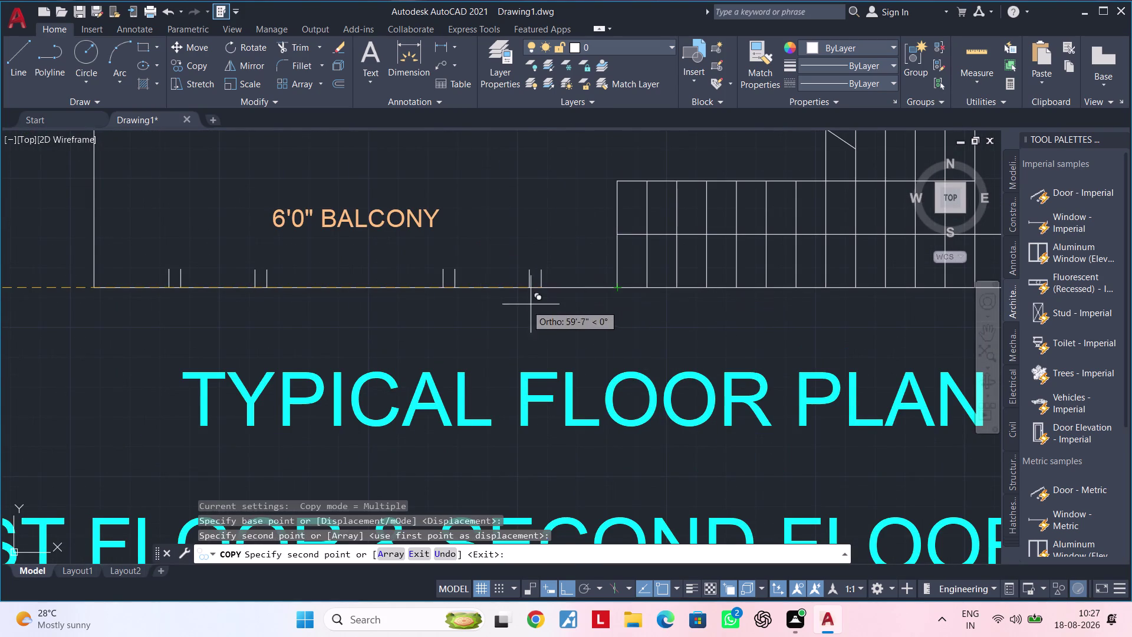
Place another copy of the gate posts on the third floor plan's front edge.
middle_drag(512, 306, 713, 312)
scroll(down, 3)
middle_drag(719, 312, 176, 315)
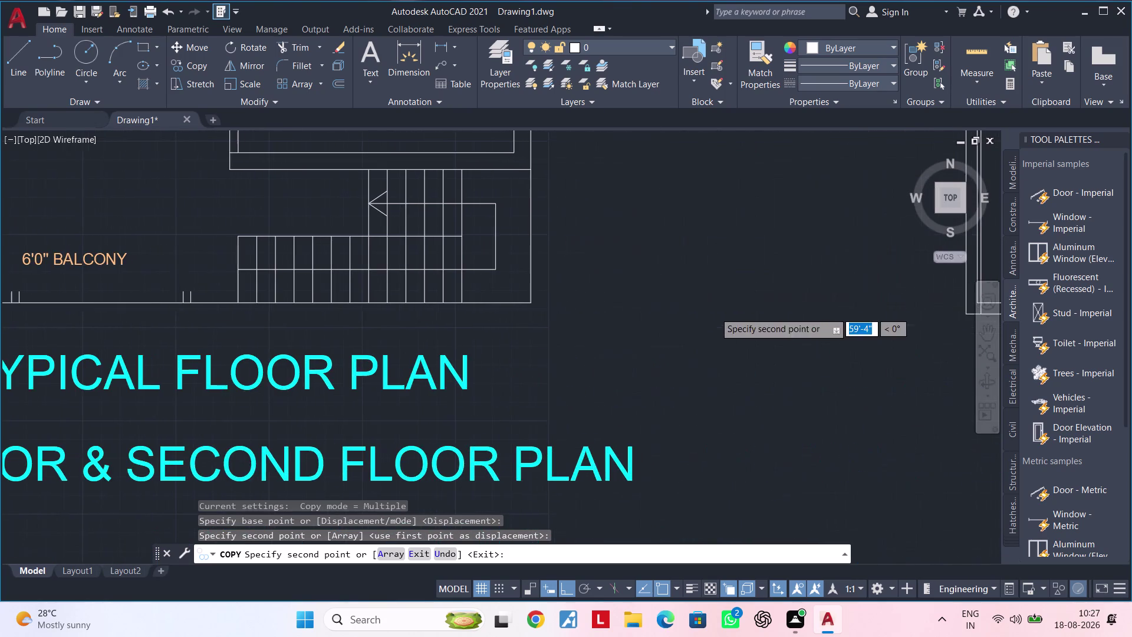
middle_drag(683, 305, 269, 305)
middle_drag(749, 293, 522, 294)
scroll(up, 3)
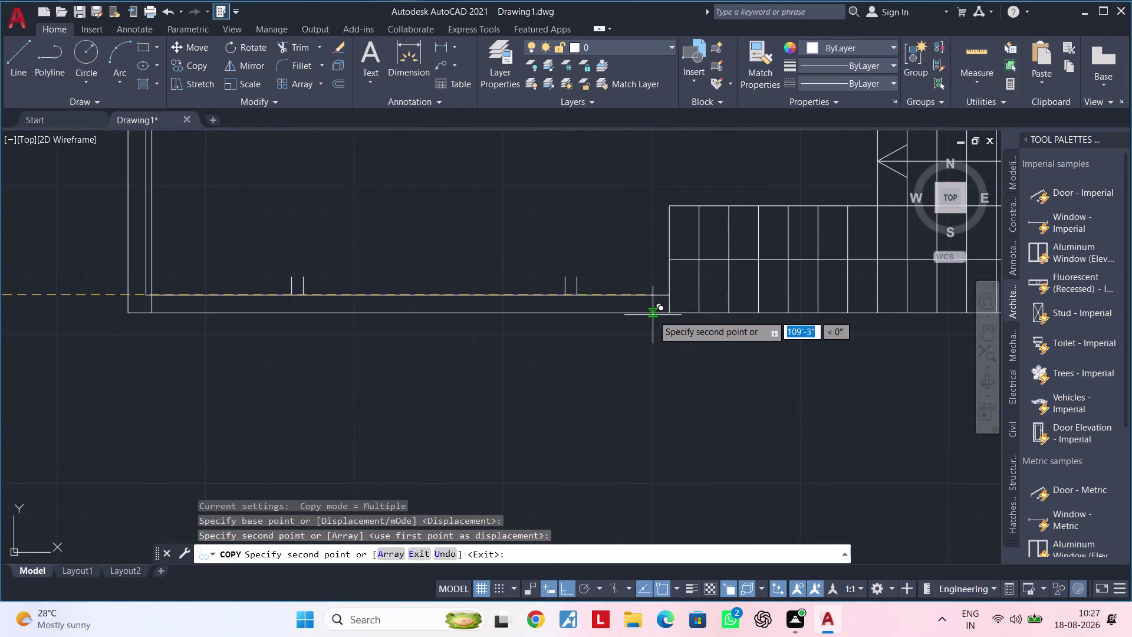
click(671, 315)
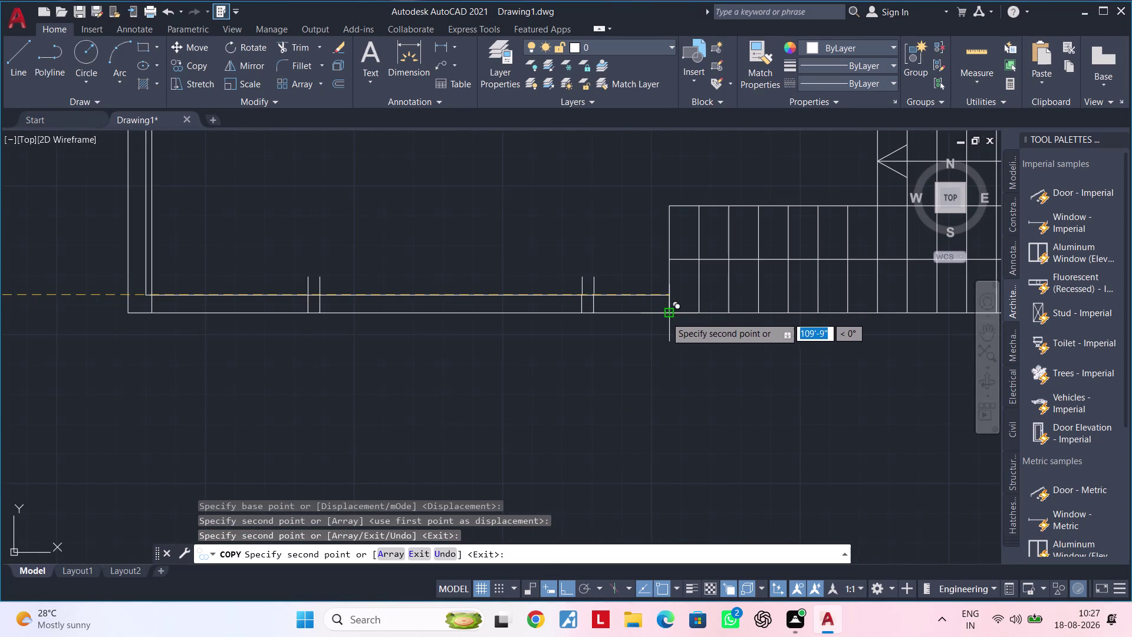
key(Escape)
key(Escape)
Delete the two stray pairs of copied gate posts.
scroll(down, 3)
middle_drag(488, 355, 791, 343)
middle_drag(419, 328, 791, 329)
scroll(up, 3)
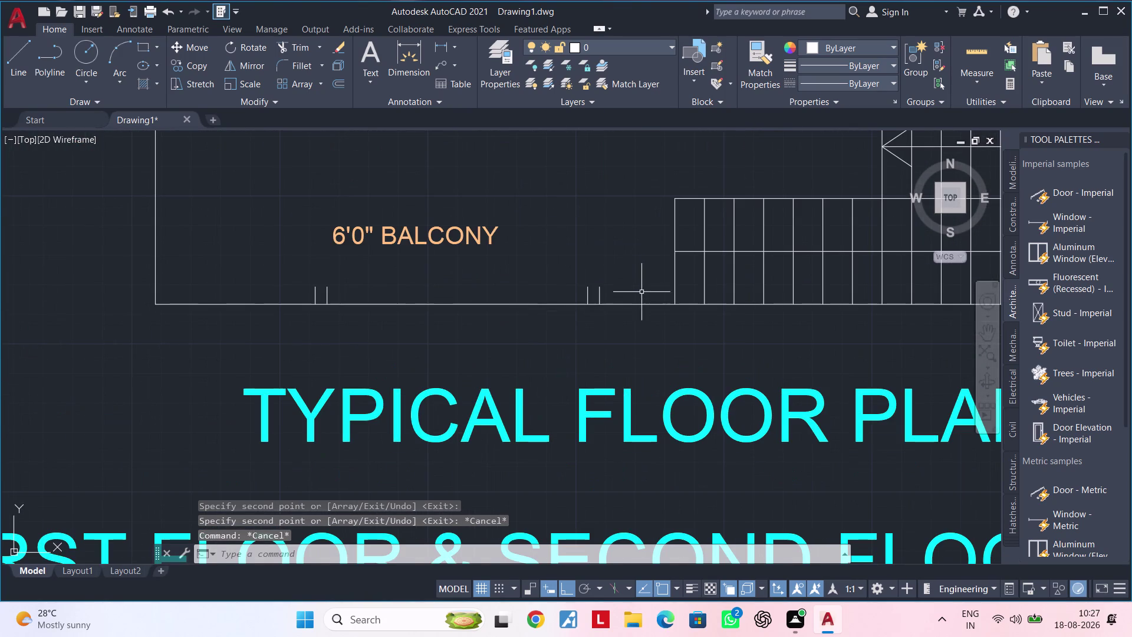
drag(642, 290, 636, 291)
click(569, 289)
key(Delete)
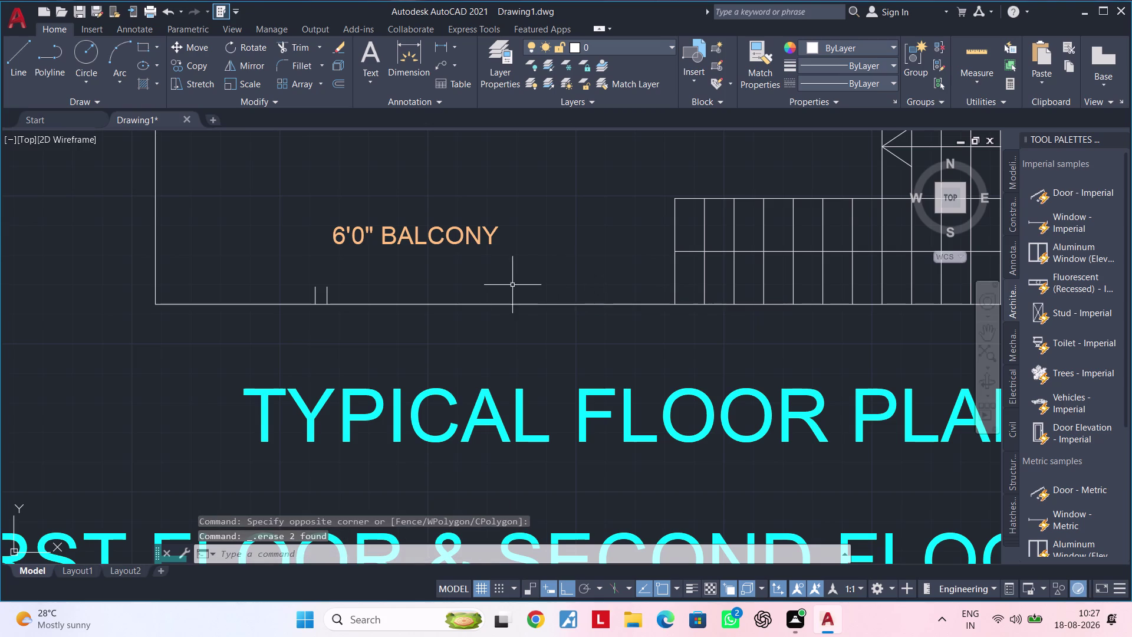
click(343, 284)
click(296, 289)
key(Delete)
scroll(down, 3)
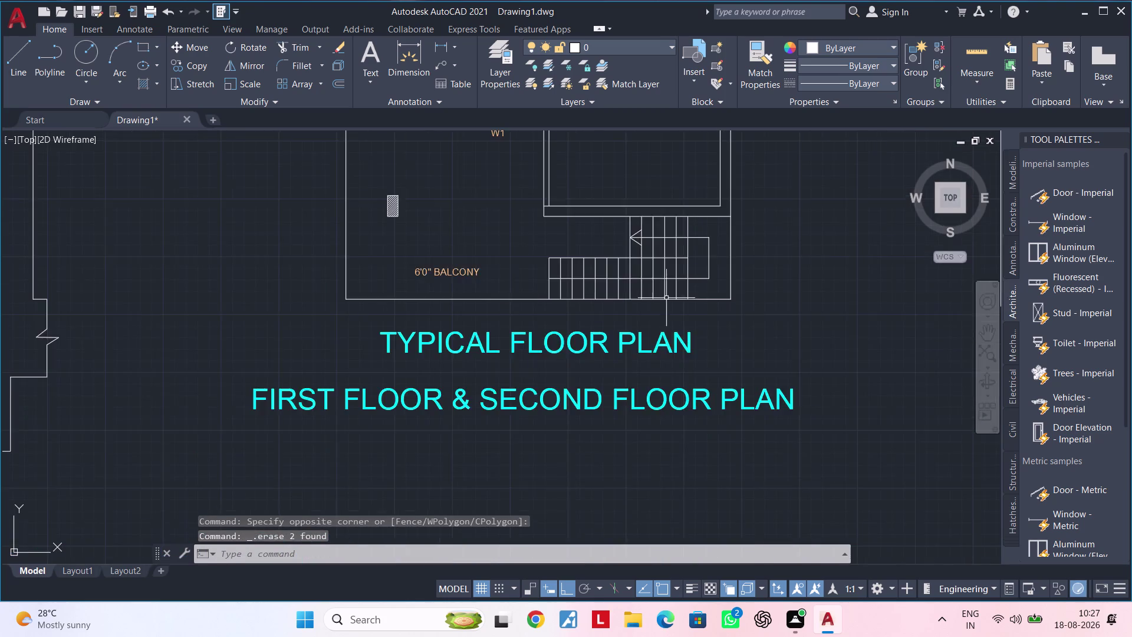
scroll(down, 3)
middle_drag(683, 296, 231, 279)
scroll(up, 3)
middle_drag(482, 305, 886, 335)
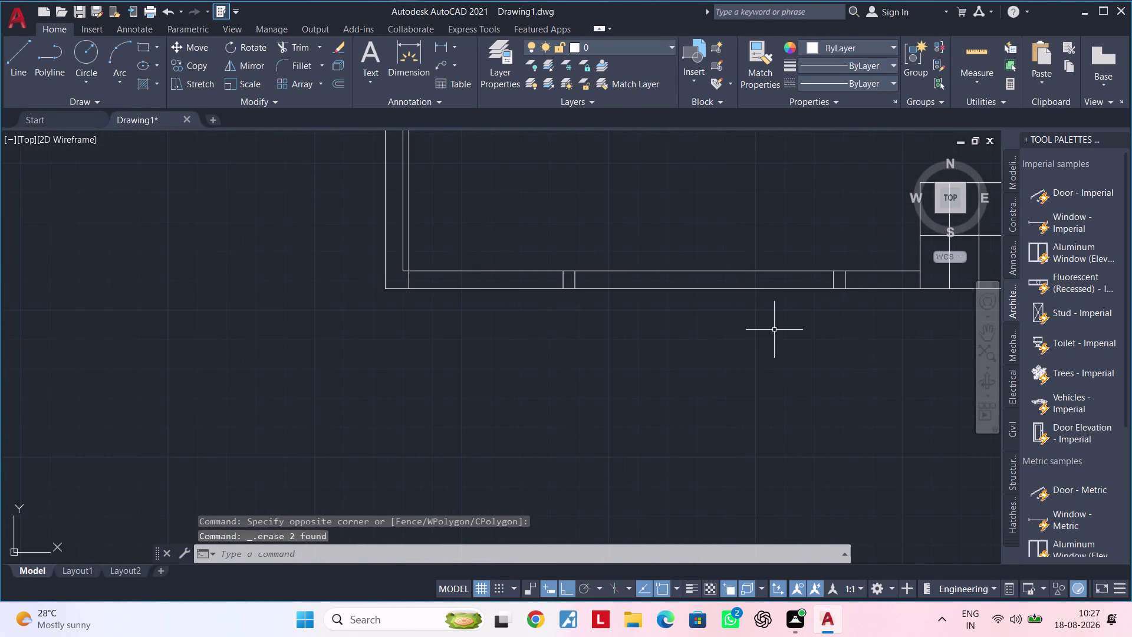
key(Escape)
Select the GATE label on the ground floor plan and start copying it from its base point.
scroll(down, 3)
middle_drag(655, 333, 871, 325)
middle_drag(673, 319, 833, 318)
middle_drag(638, 315, 913, 307)
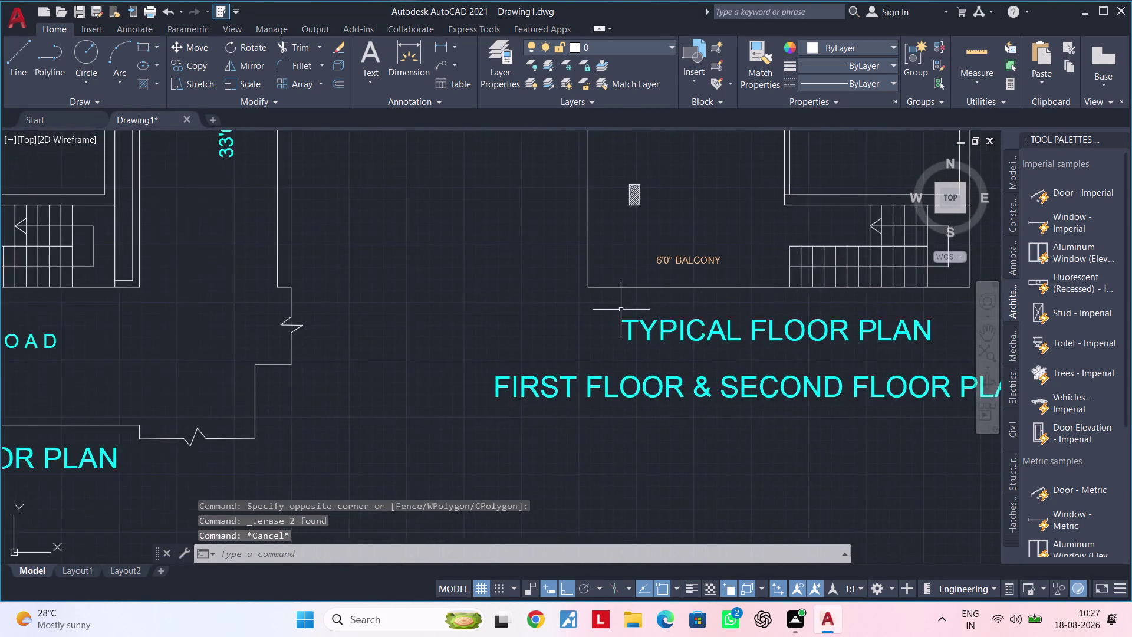
middle_drag(344, 304, 671, 303)
scroll(up, 3)
click(211, 259)
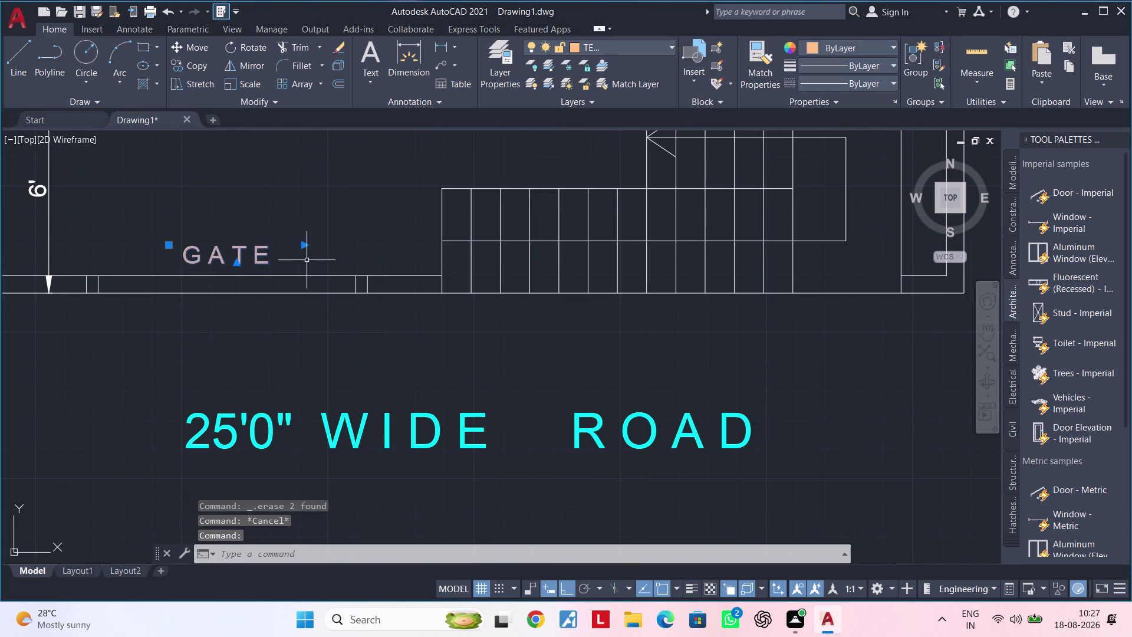
key(c)
key(o)
key(space)
click(218, 256)
Place the GATE label copy on the third floor plan's front edge beside the staircase.
scroll(down, 3)
middle_drag(836, 279, 262, 278)
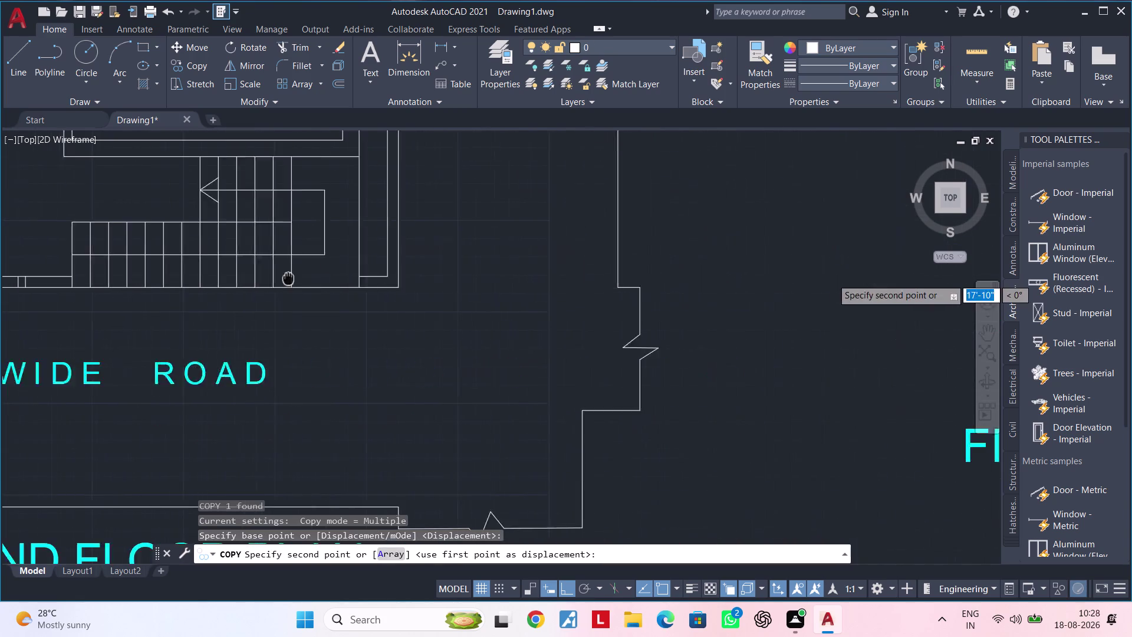
middle_drag(263, 279, 216, 278)
middle_drag(769, 275, 188, 271)
middle_drag(714, 288, 176, 284)
middle_drag(761, 291, 281, 286)
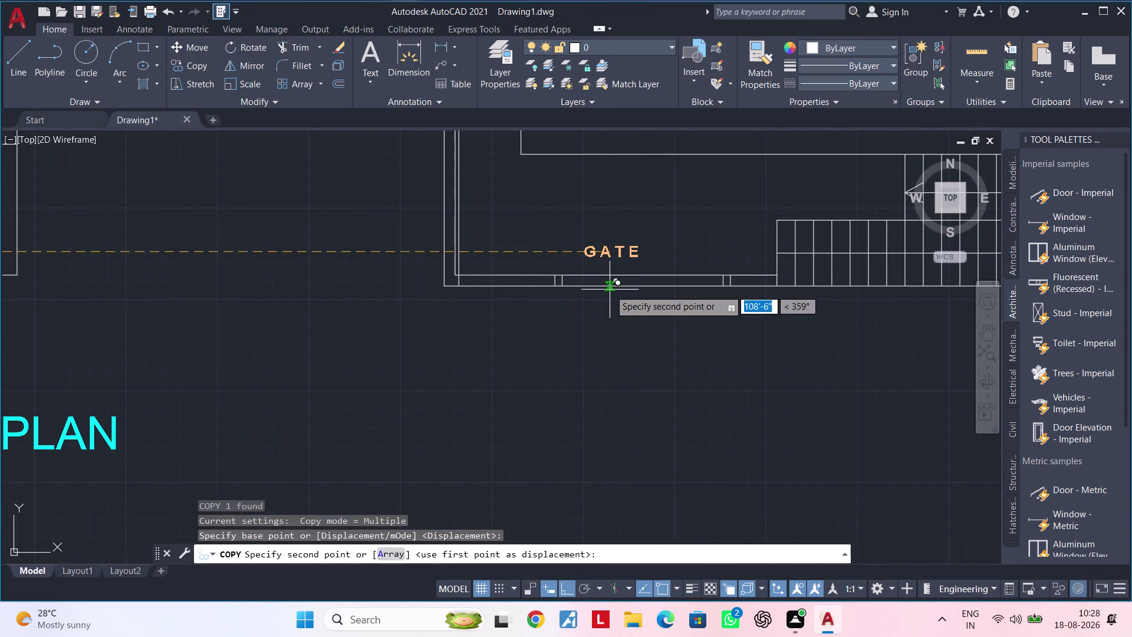
click(641, 307)
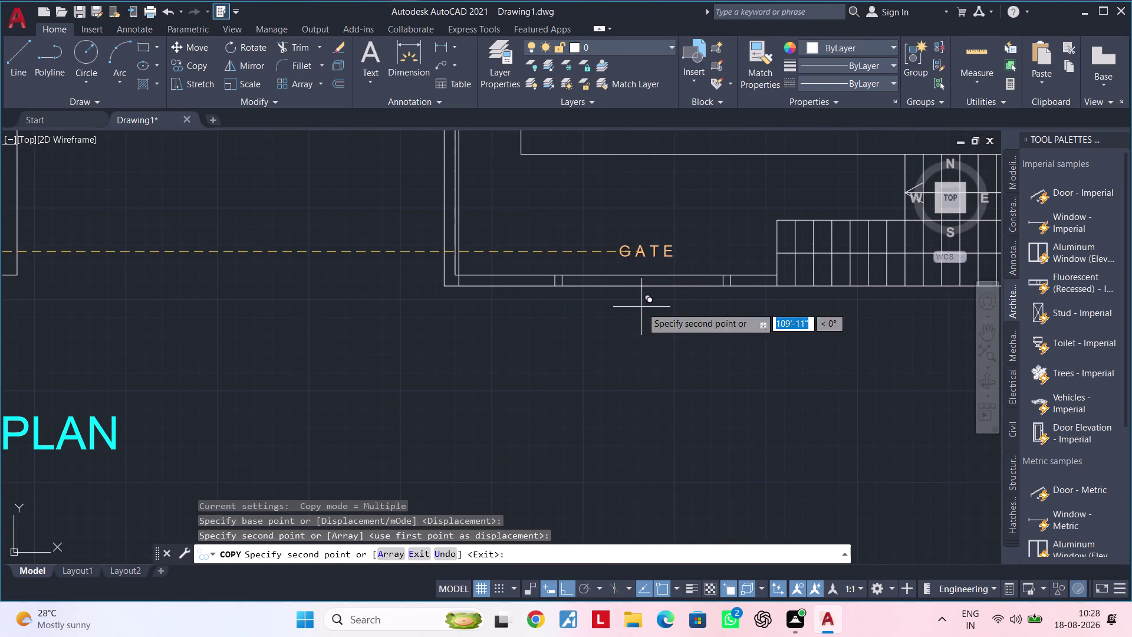
key(Escape)
key(Escape)
scroll(down, 3)
scroll(down, 3)
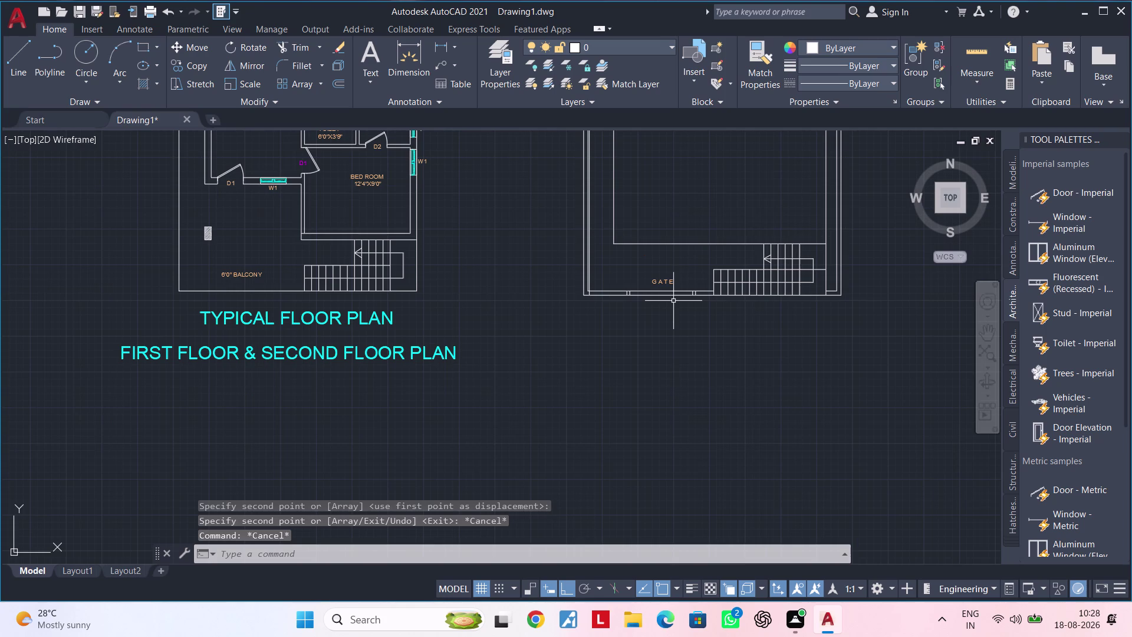
key(Escape)
key(Escape)
key(Escape)
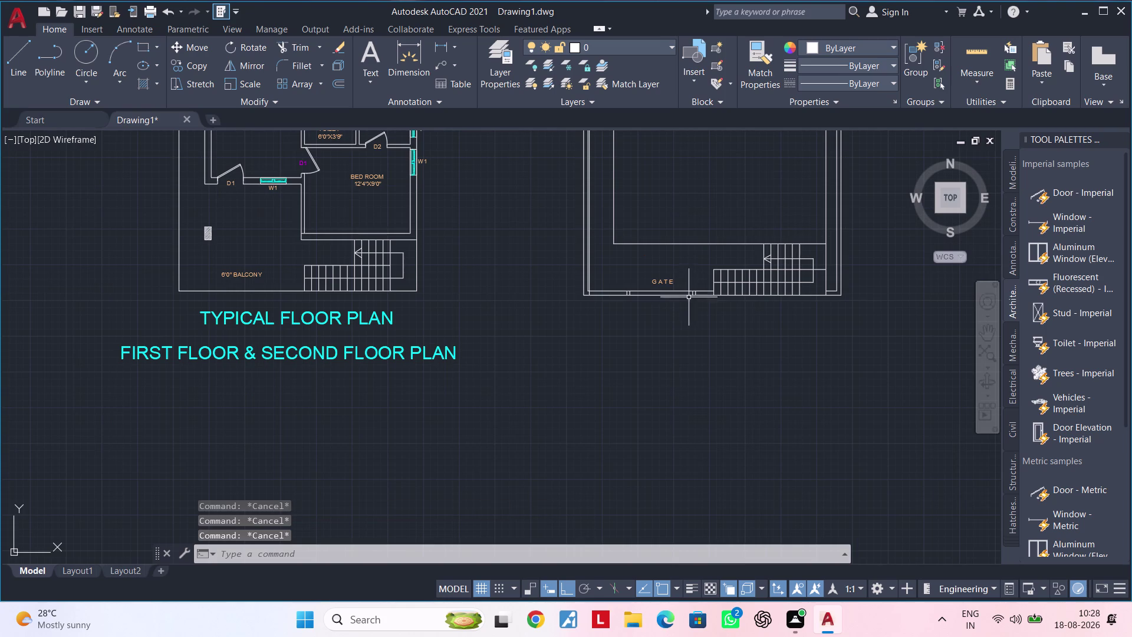
Select the ground floor road outline's left break line, left road edge and bottom edge.
scroll(down, 3)
middle_drag(684, 312, 675, 368)
middle_drag(679, 330, 600, 360)
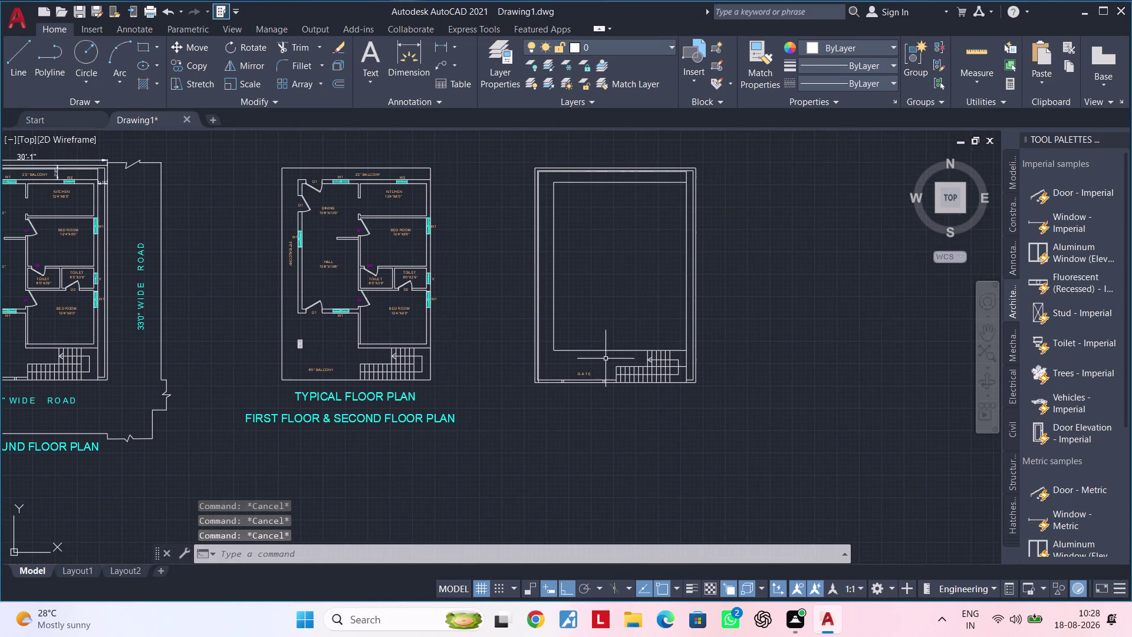
key(Escape)
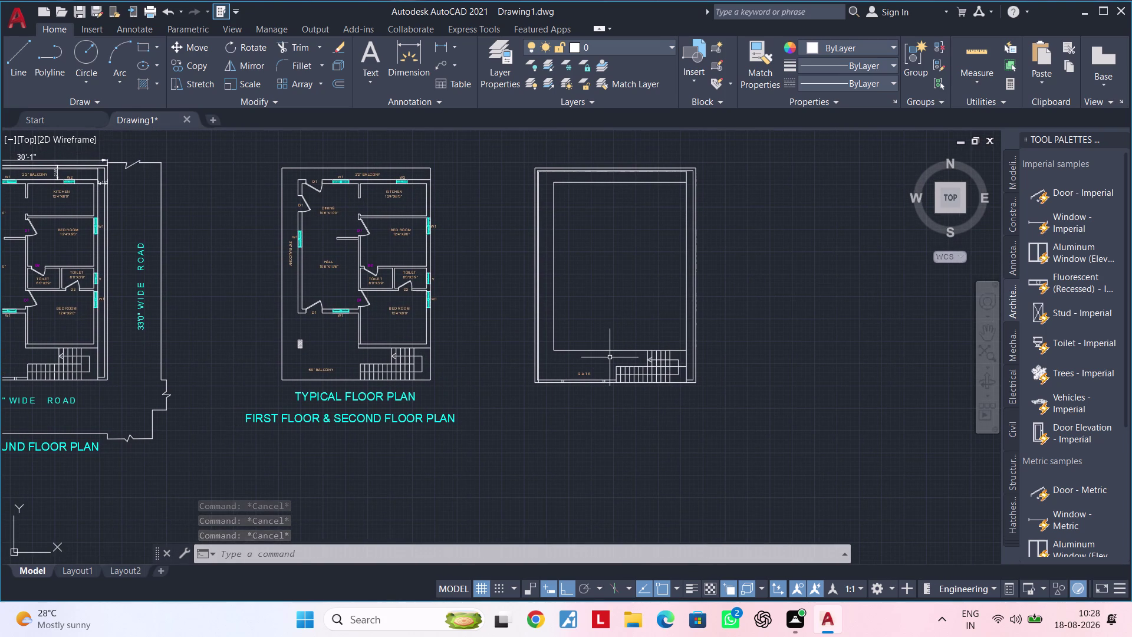
key(Escape)
key(Escape)
key(Escape)
key(Escape)
key(Escape)
key(Escape)
key(Escape)
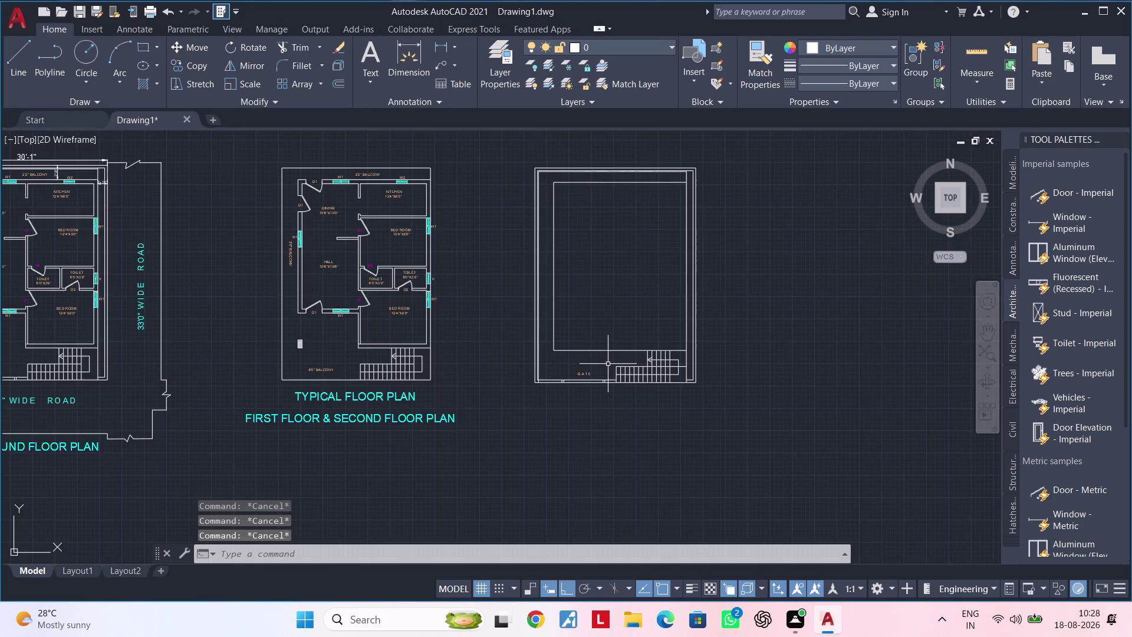
middle_drag(614, 360, 768, 316)
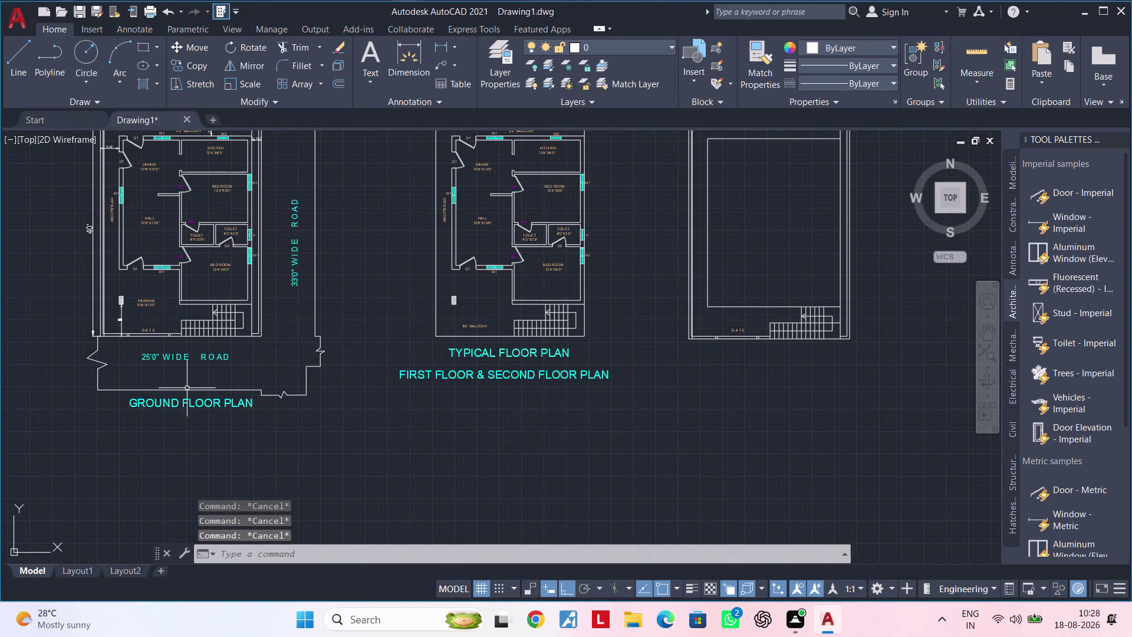
click(68, 352)
click(112, 385)
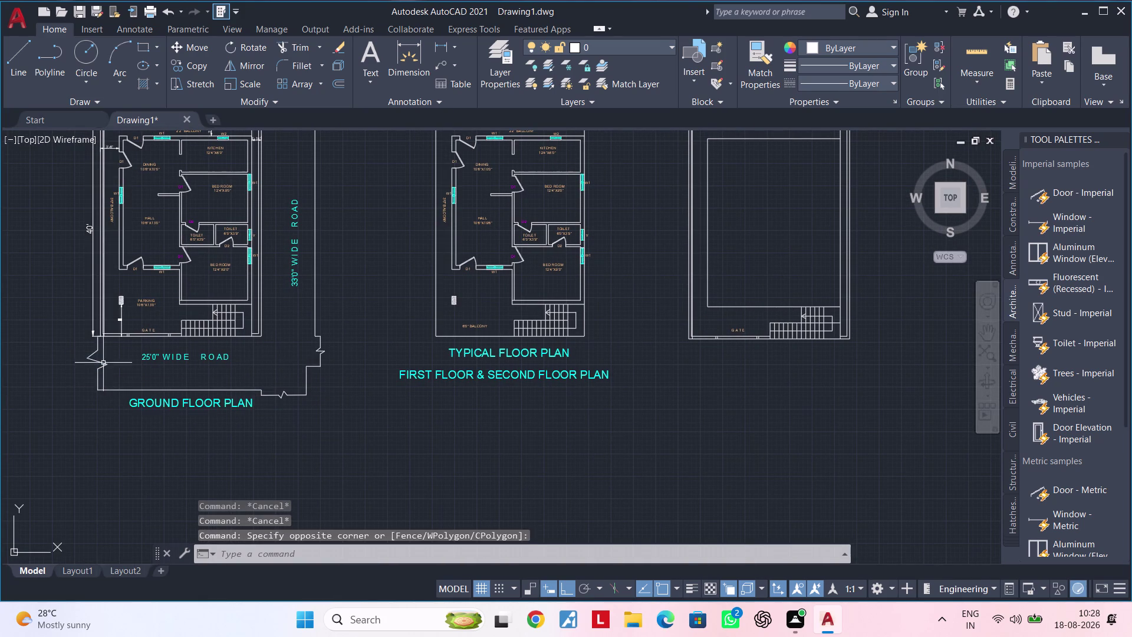
scroll(up, 3)
click(105, 338)
click(58, 432)
middle_drag(151, 408, 113, 381)
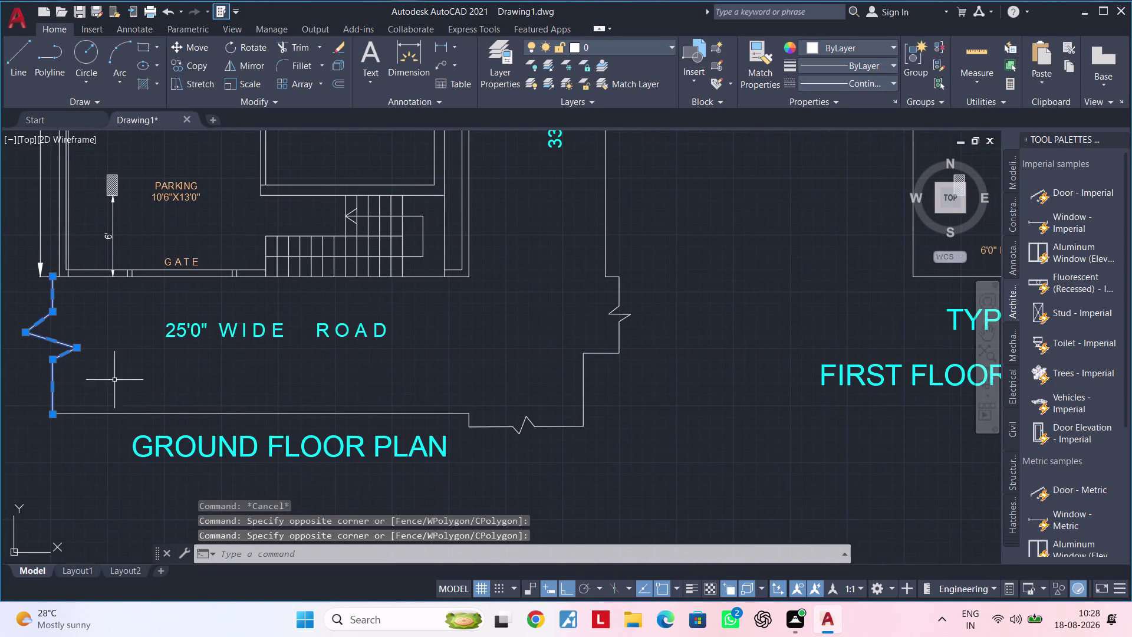
drag(240, 385, 234, 394)
click(160, 422)
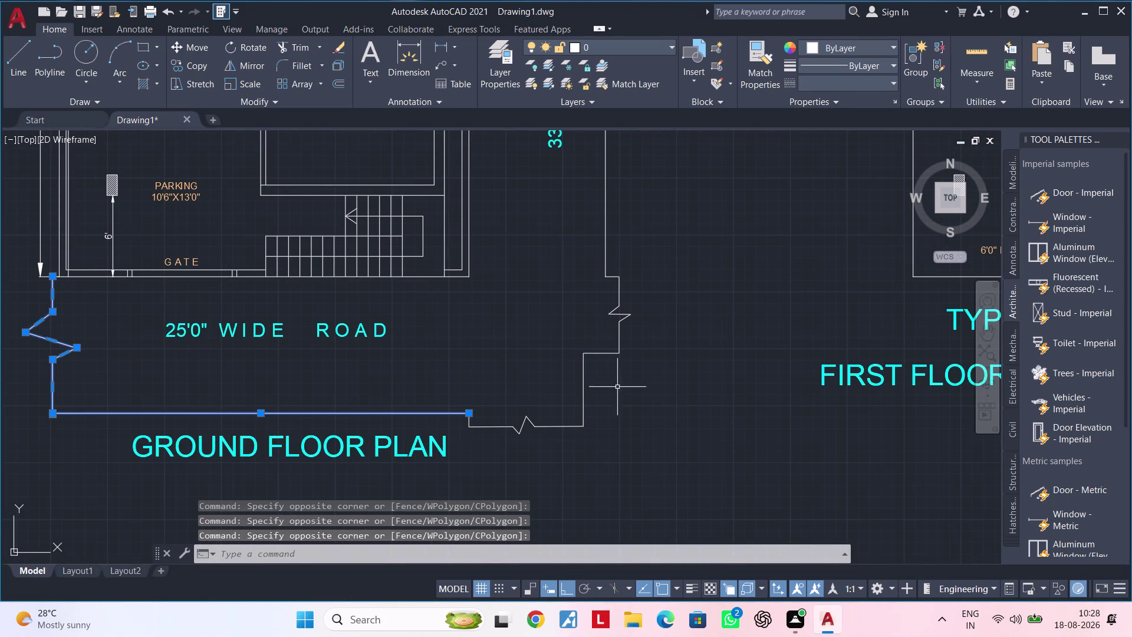
Add the outline's right side, right road edge and lower and top break lines to the selection.
drag(650, 386, 640, 392)
click(495, 440)
scroll(up, 3)
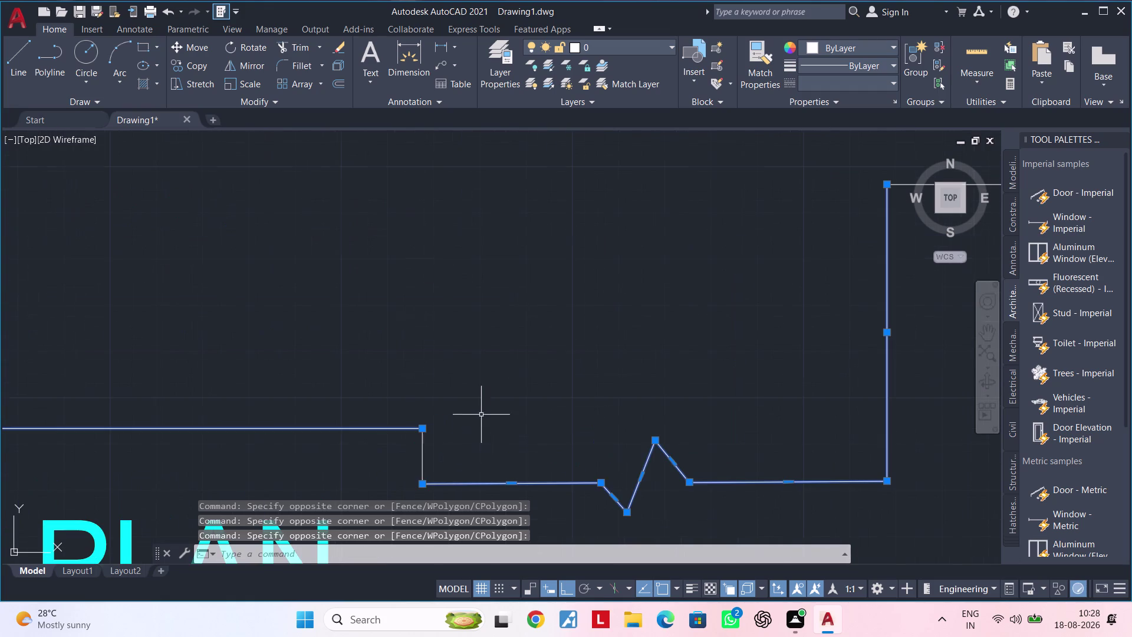
click(477, 447)
click(397, 456)
scroll(down, 3)
middle_drag(654, 314, 582, 403)
drag(720, 291, 713, 298)
click(590, 404)
middle_drag(686, 244, 630, 406)
click(646, 321)
drag(540, 381, 556, 382)
scroll(down, 3)
middle_drag(652, 306, 636, 415)
scroll(up, 3)
click(587, 259)
click(540, 321)
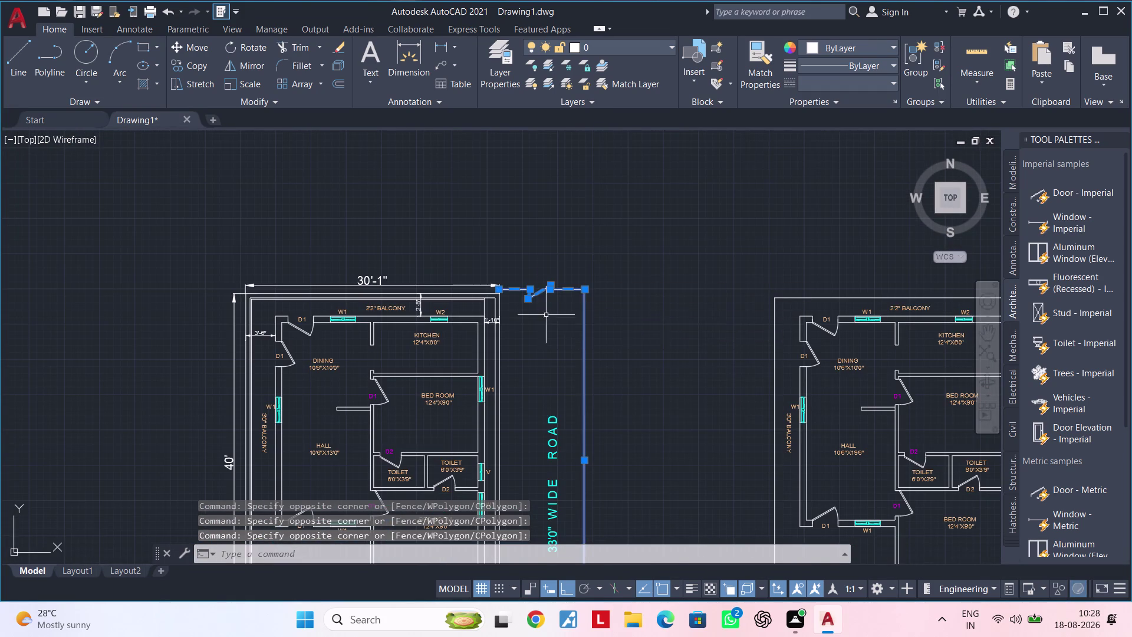
scroll(down, 3)
middle_drag(627, 307, 563, 215)
middle_drag(581, 248, 538, 253)
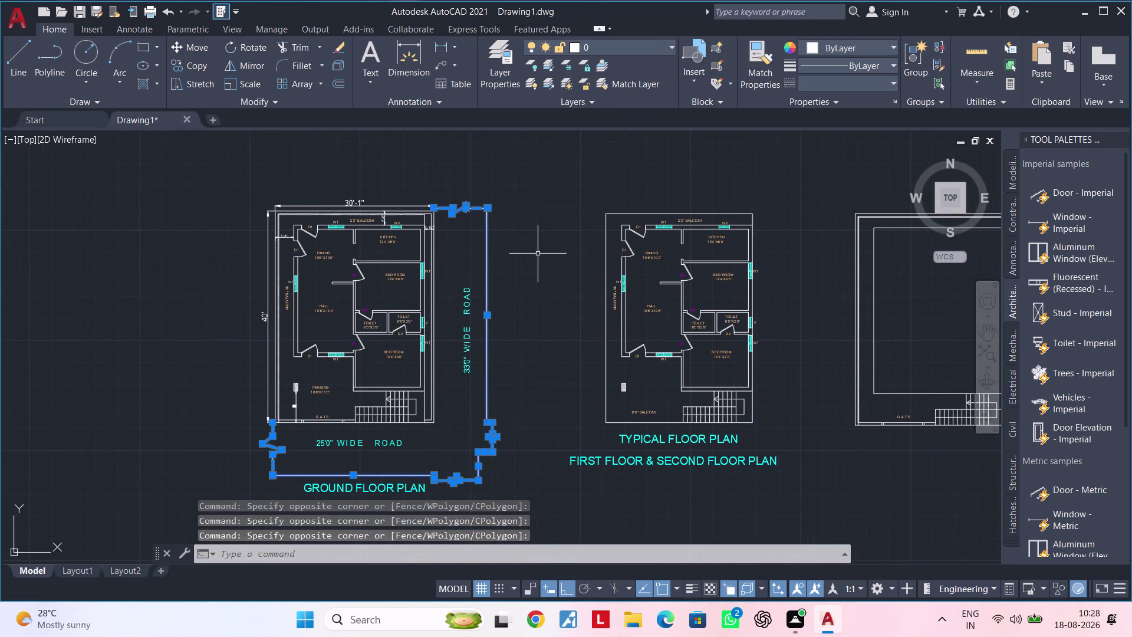
Copy the selected outline from its top corner to the third floor plan's matching corner.
key(c)
key(o)
key(space)
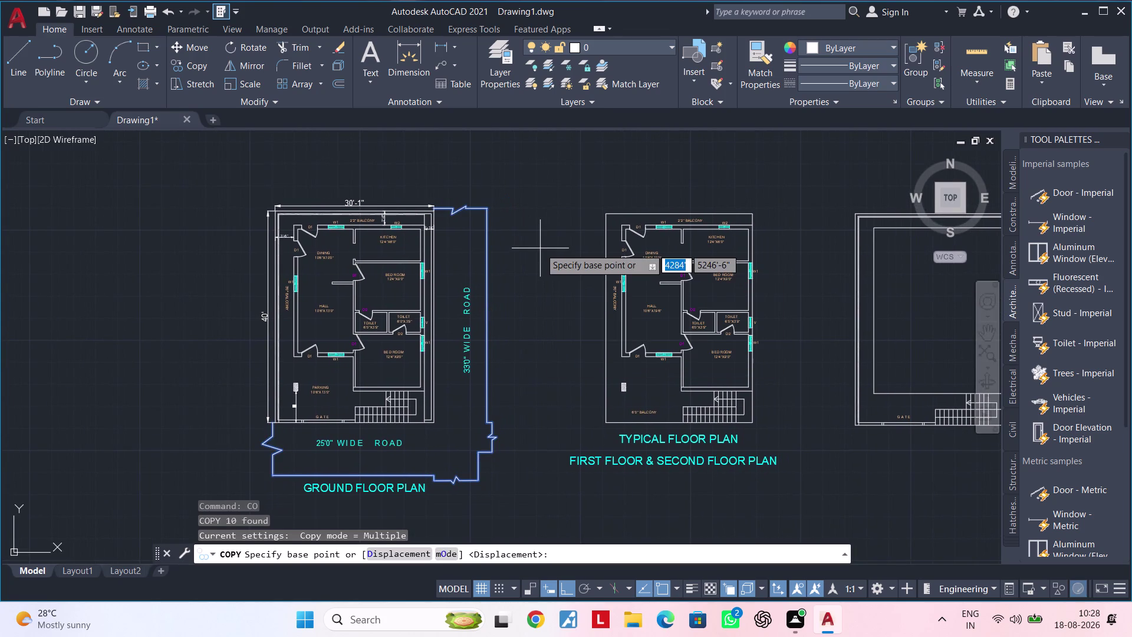
middle_drag(534, 228, 524, 276)
scroll(up, 3)
scroll(up, 3)
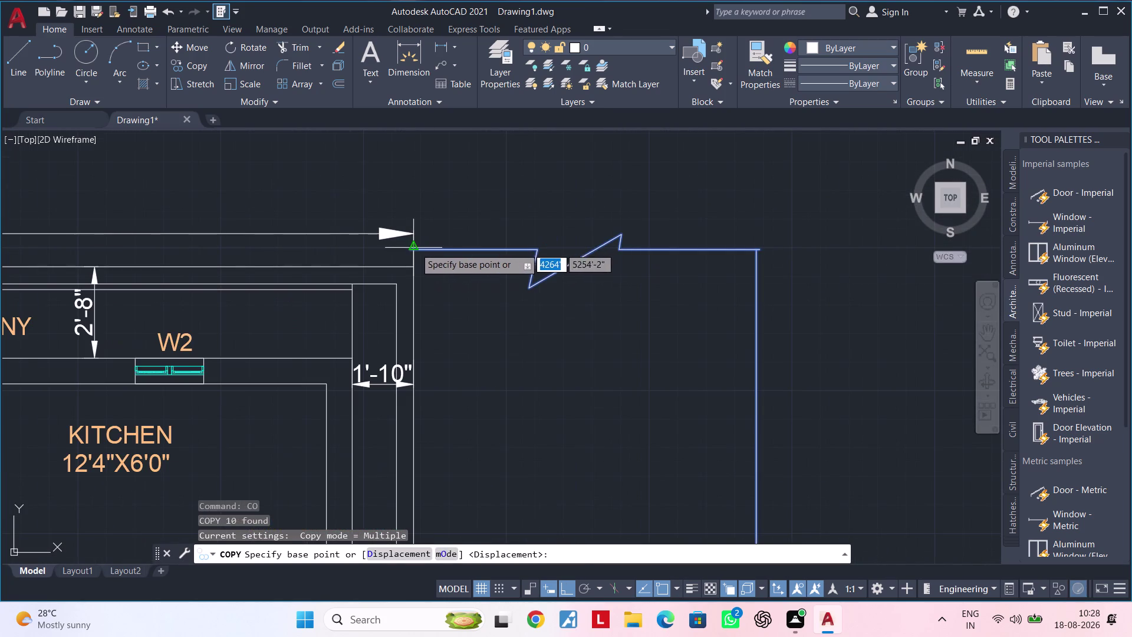
click(413, 251)
scroll(down, 3)
scroll(down, 3)
middle_drag(730, 247, 292, 249)
scroll(up, 3)
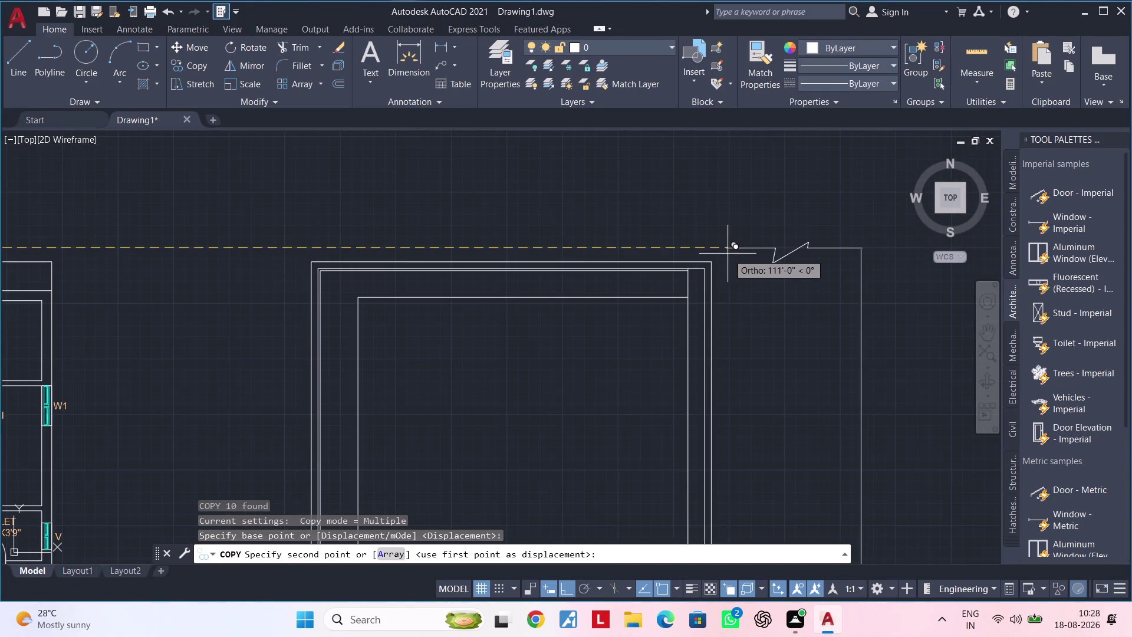
scroll(up, 3)
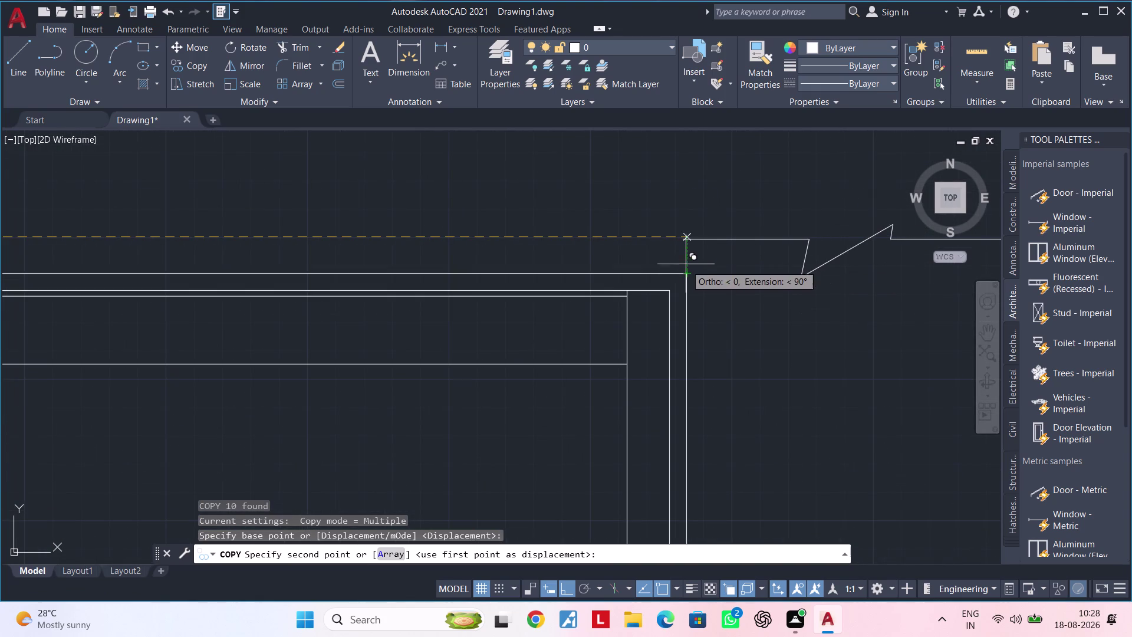
click(687, 239)
scroll(down, 3)
middle_drag(728, 282, 705, 193)
key(Escape)
key(Escape)
key(Escape)
key(Escape)
key(Escape)
key(Escape)
key(Escape)
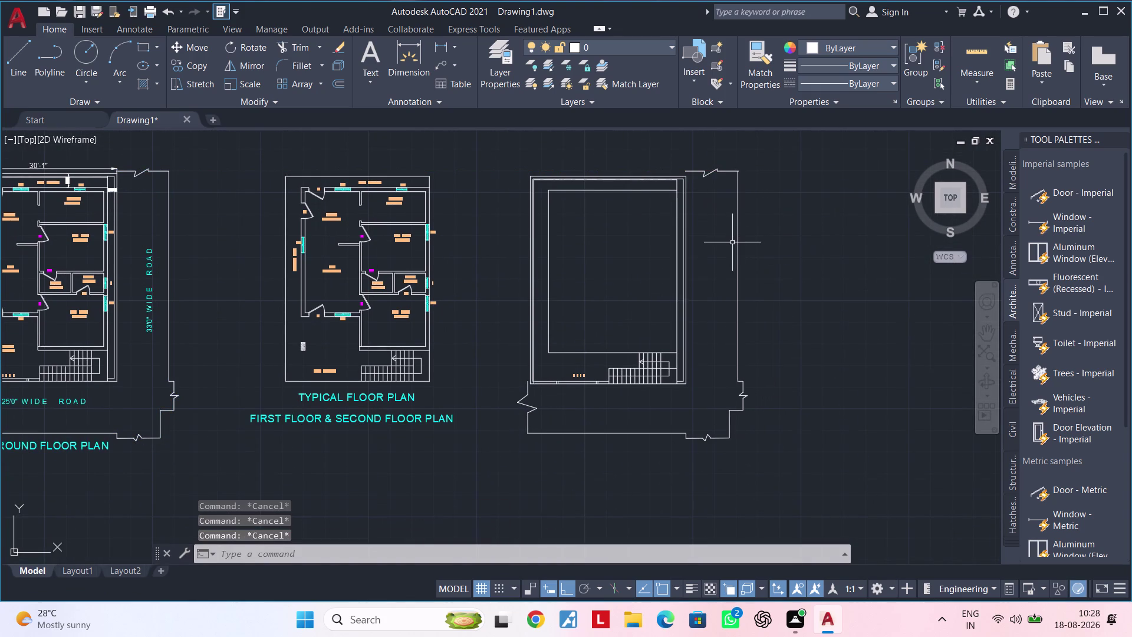
key(Escape)
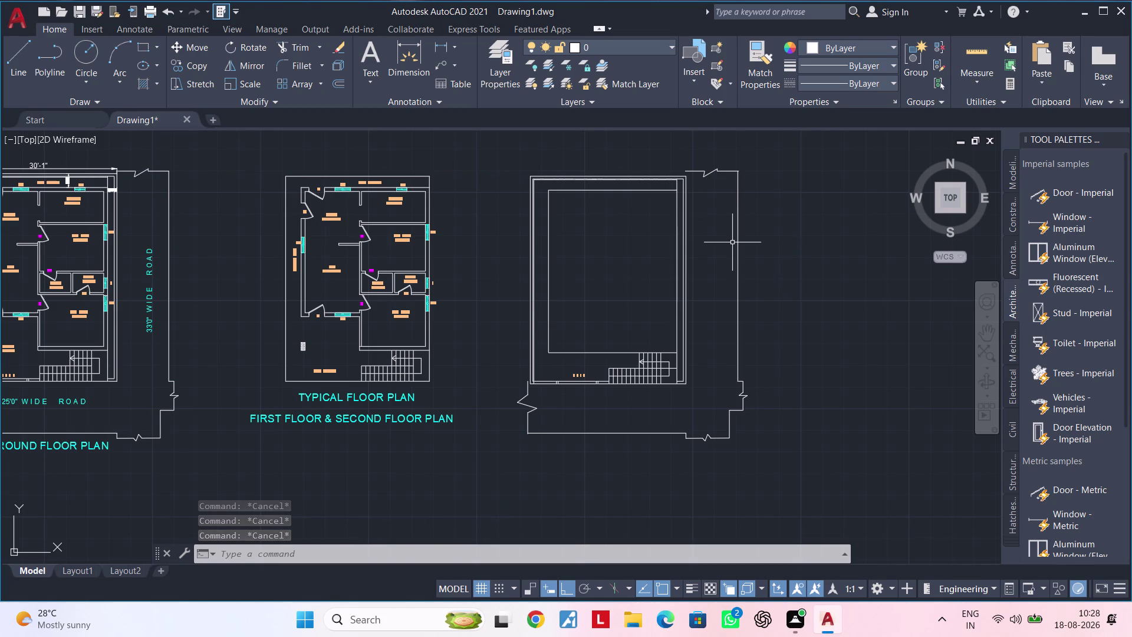
Draw a line from the copied outline's top corner toward the plot corner, replacing a wrong one.
key(Escape)
key(Escape)
scroll(up, 3)
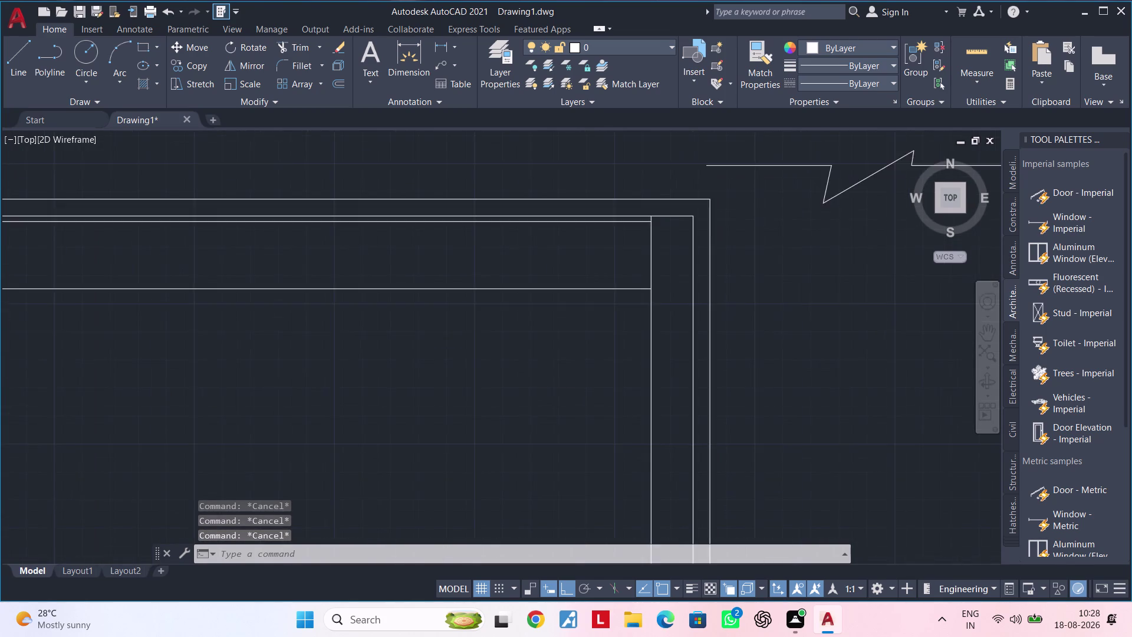
middle_drag(720, 210, 678, 237)
key(Escape)
key(Escape)
text(L)
key(space)
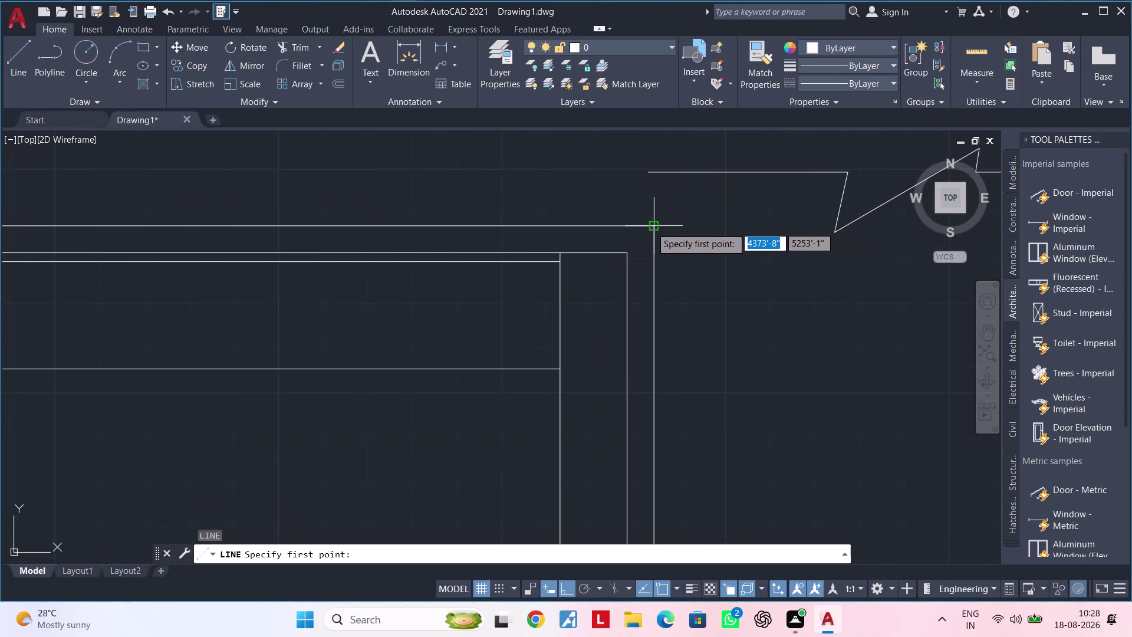
click(651, 227)
click(651, 172)
key(Escape)
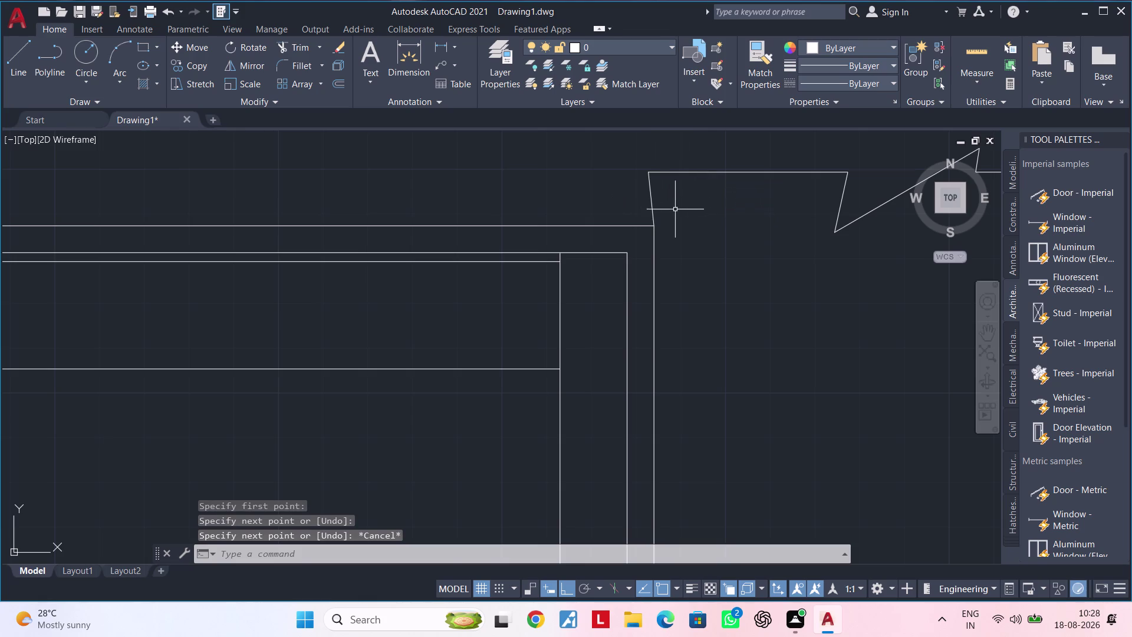
click(652, 204)
key(Delete)
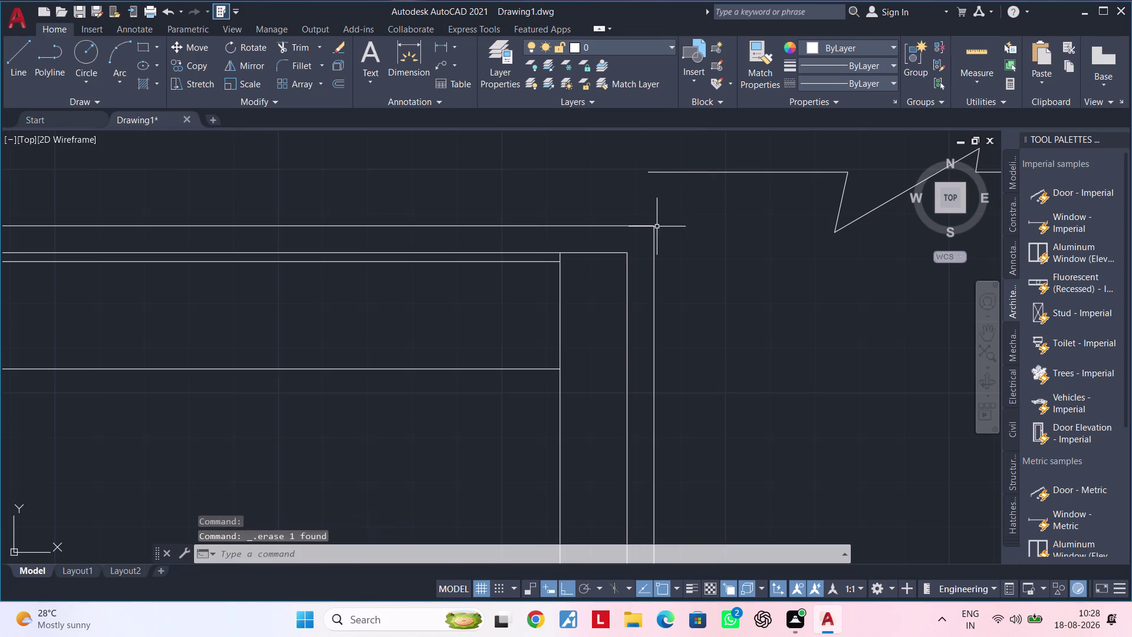
key(Escape)
key(Escape)
text(L)
key(space)
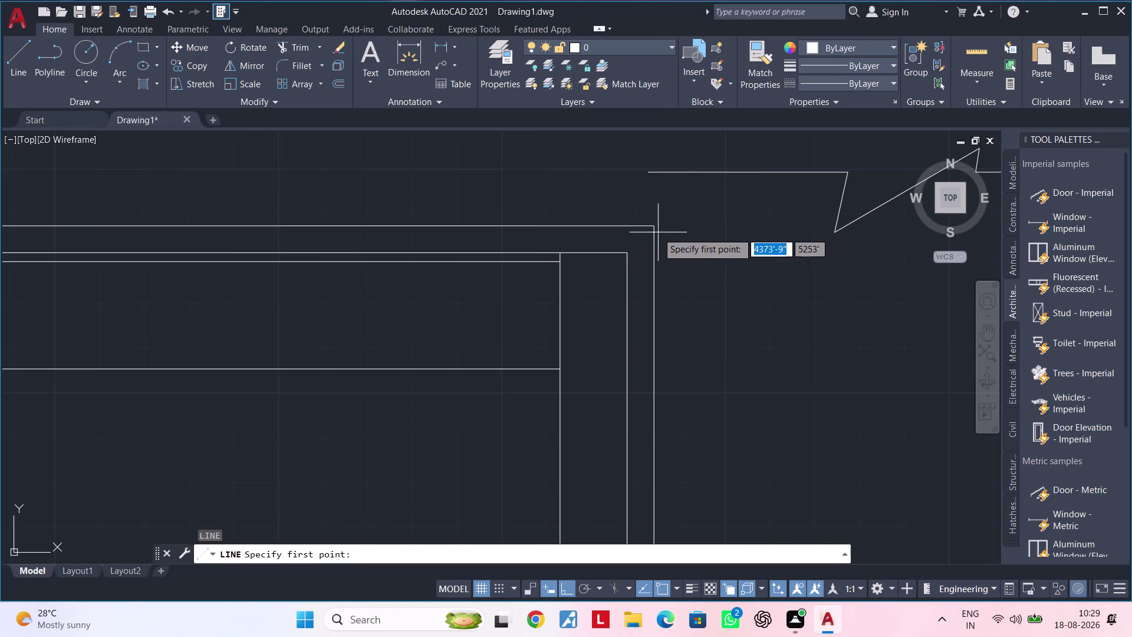
click(651, 228)
click(655, 153)
key(Escape)
Fillet the two lines at the top corner joint into a square corner.
scroll(down, 3)
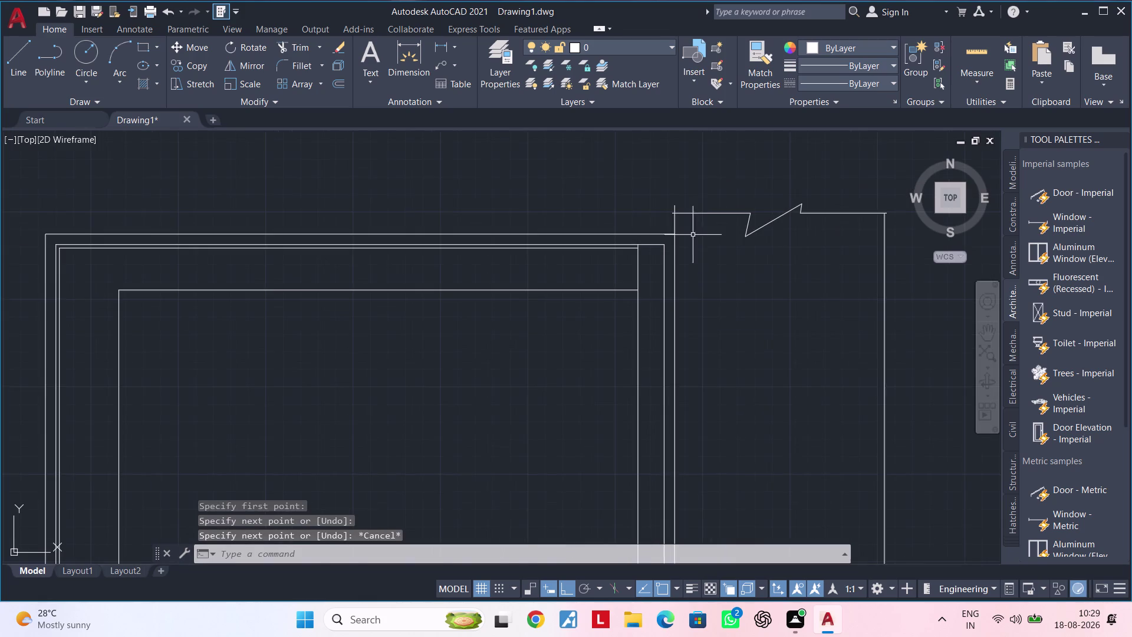
scroll(up, 3)
middle_drag(682, 221, 672, 267)
key(Escape)
key(Escape)
key(f)
key(space)
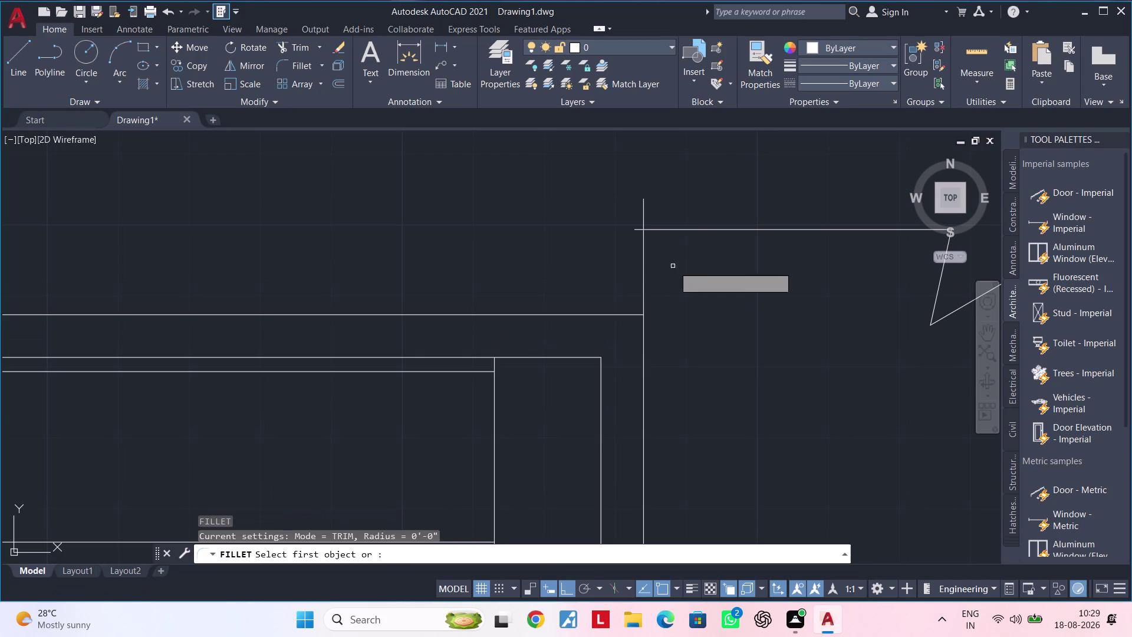
click(666, 229)
click(645, 244)
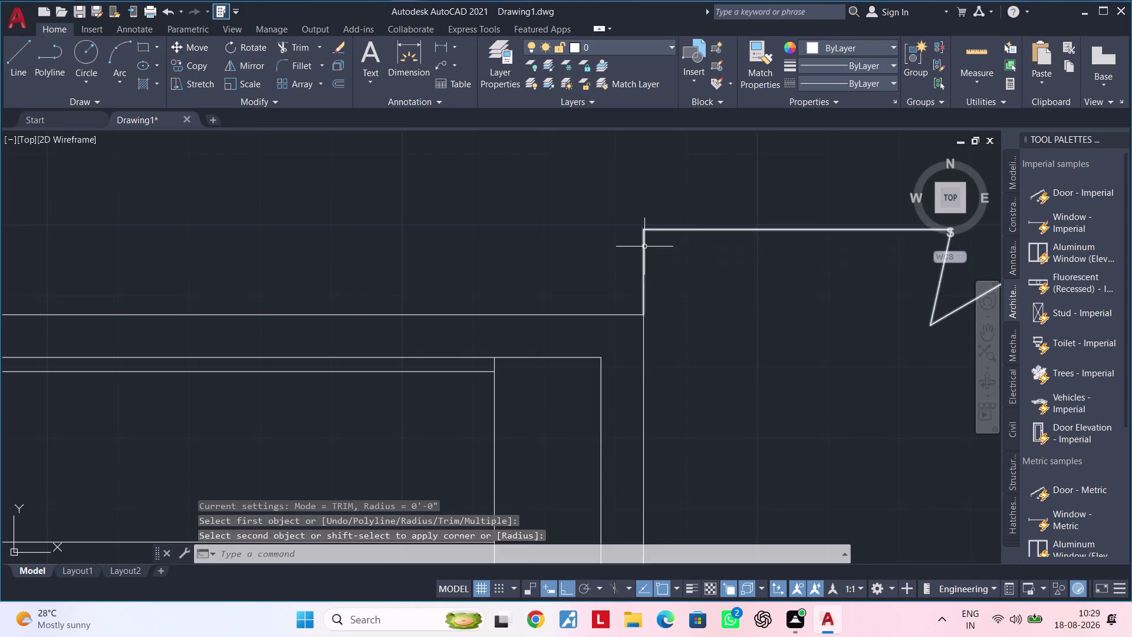
Draw a line from the lower corner joint across to the boundary.
scroll(down, 3)
scroll(down, 3)
middle_drag(684, 308, 805, 9)
scroll(down, 3)
scroll(up, 3)
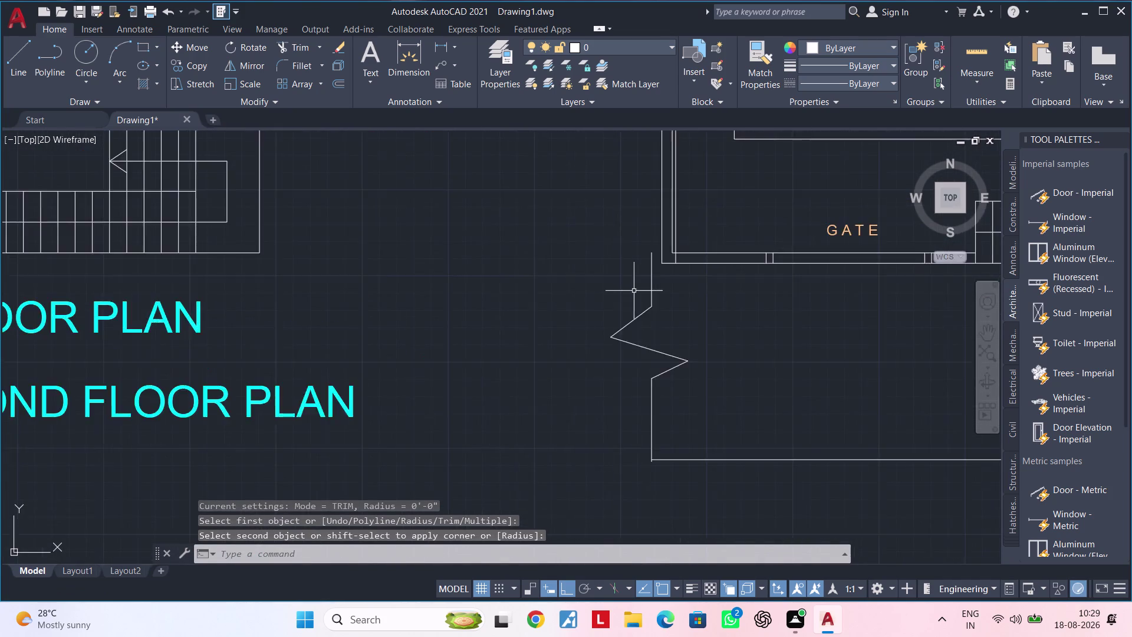
scroll(up, 3)
middle_drag(699, 278, 645, 327)
key(Escape)
key(Escape)
key(l)
key(space)
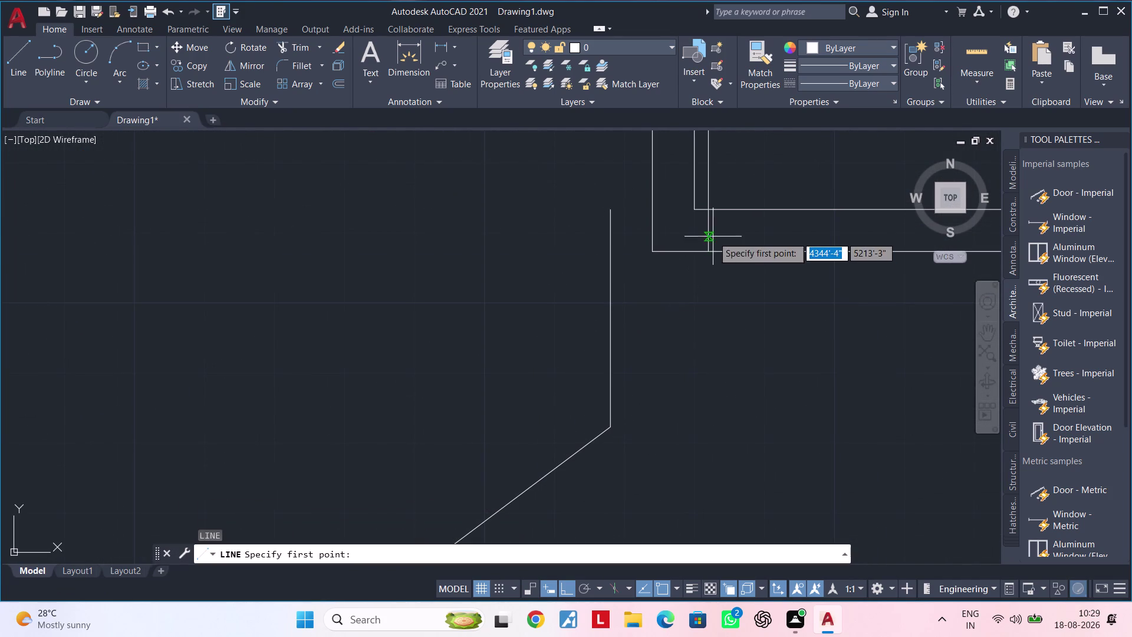
click(651, 207)
click(579, 210)
key(Escape)
key(Escape)
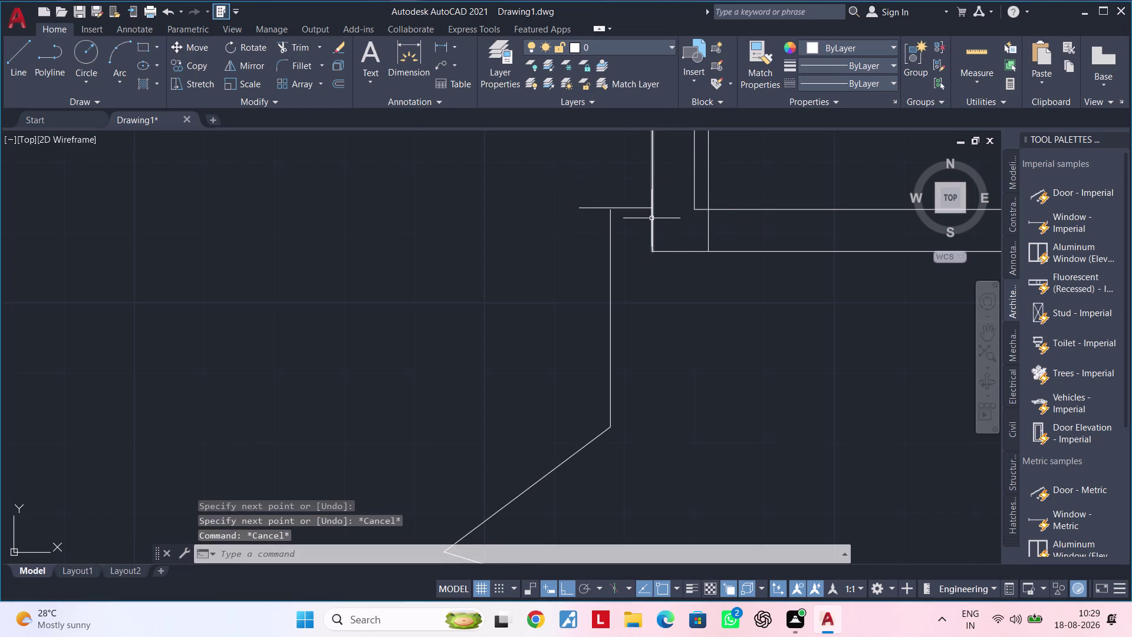
Fillet the lower corner lines with the vertical line to close the joint.
text(F)
key(space)
click(608, 231)
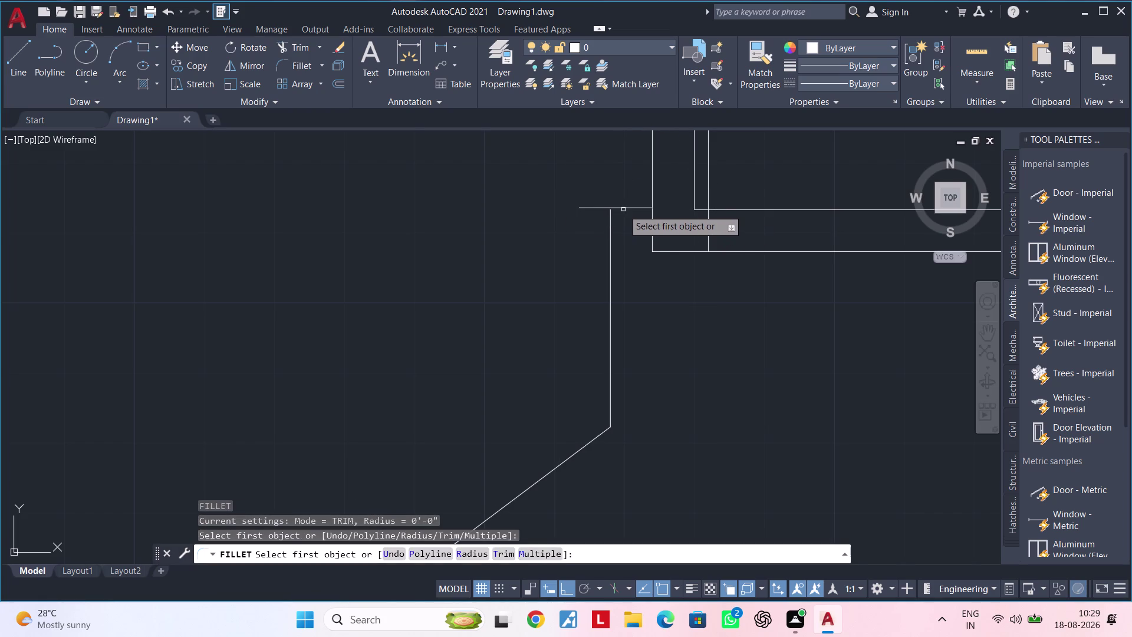
click(612, 221)
click(623, 210)
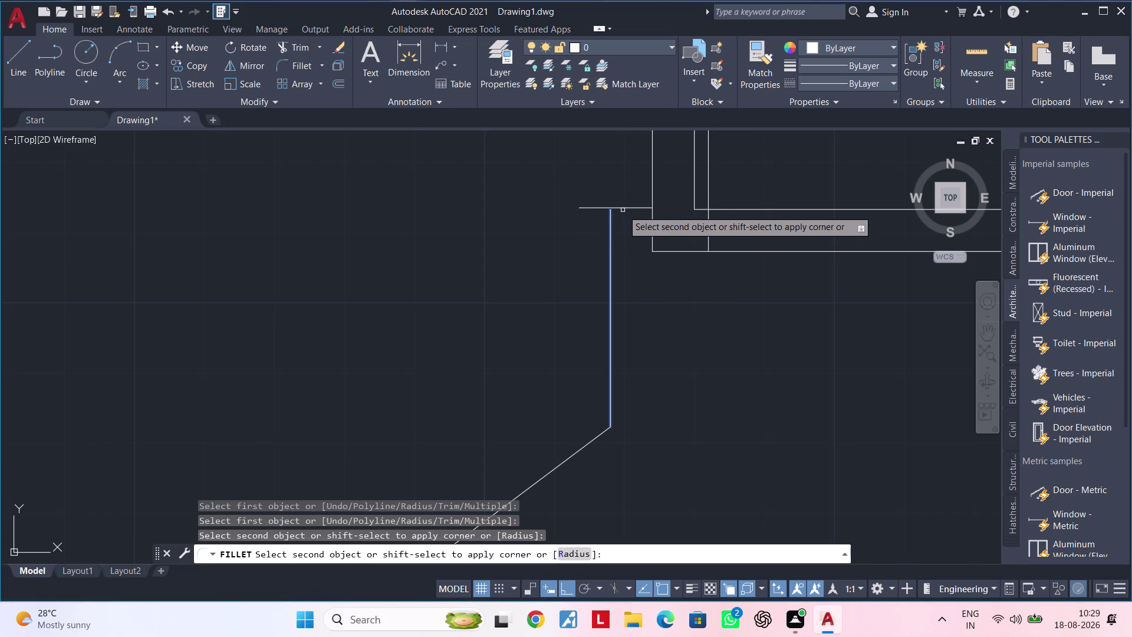
click(623, 208)
key(Escape)
scroll(down, 3)
scroll(down, 3)
middle_drag(767, 302, 677, 306)
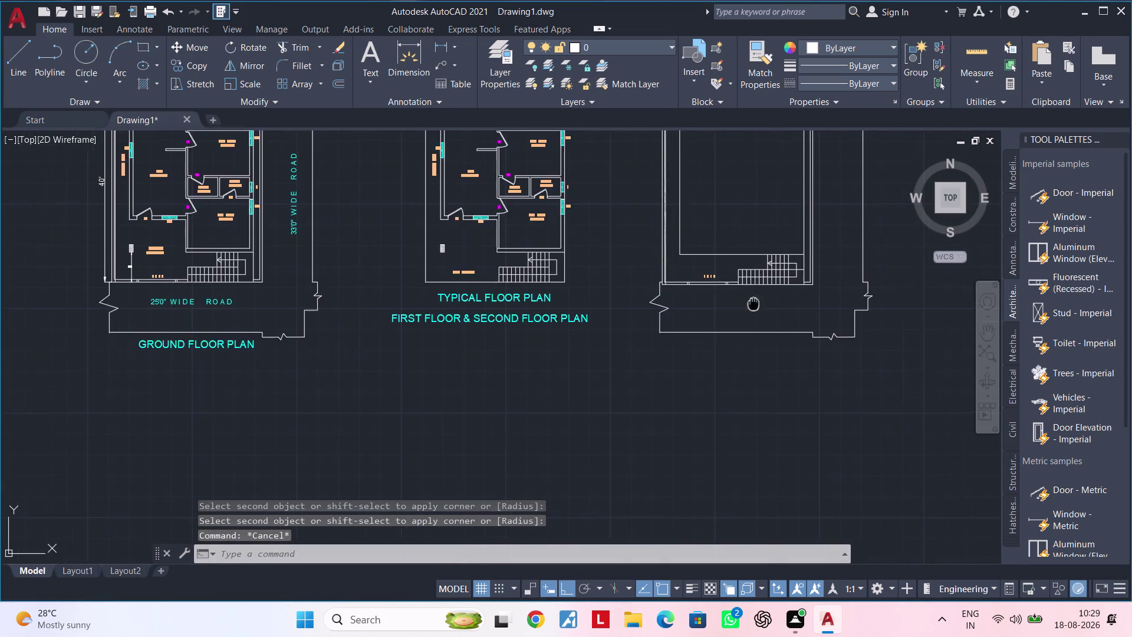
Frame the three floor plans to bring the road labels into view.
middle_drag(677, 306, 538, 306)
key(Escape)
middle_drag(544, 312, 598, 356)
key(Escape)
key(Escape)
middle_drag(600, 357, 753, 344)
key(Escape)
scroll(down, 3)
middle_drag(285, 345, 370, 346)
scroll(up, 3)
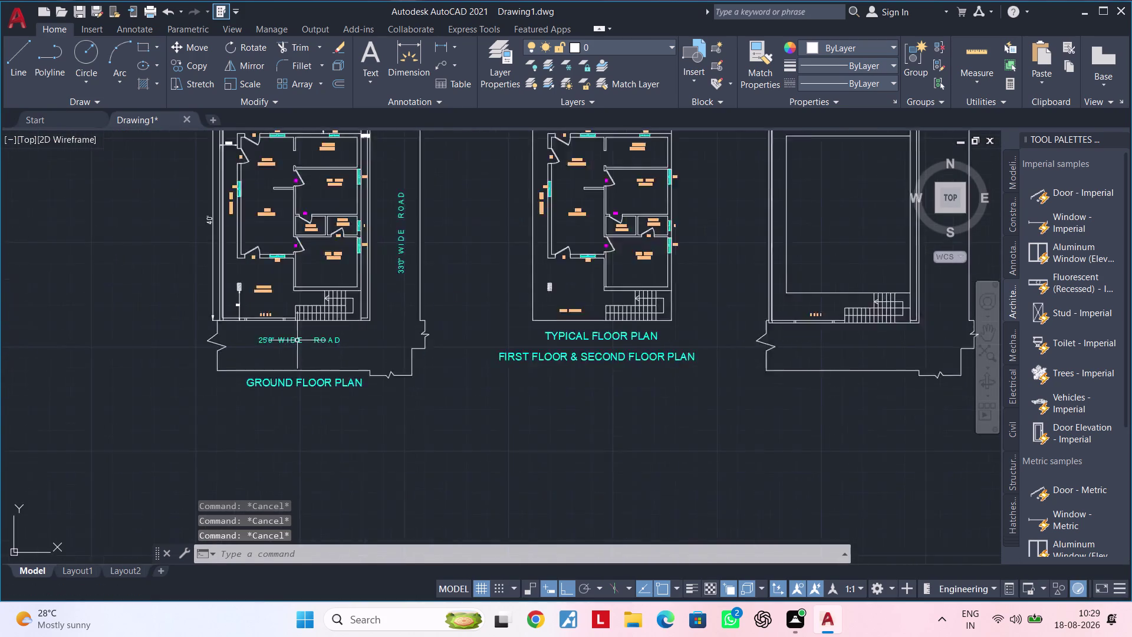
scroll(up, 3)
Attempt a copy of the 25'0" WIDE ROAD label, then cancel it.
click(294, 338)
middle_drag(439, 330, 365, 335)
key(c)
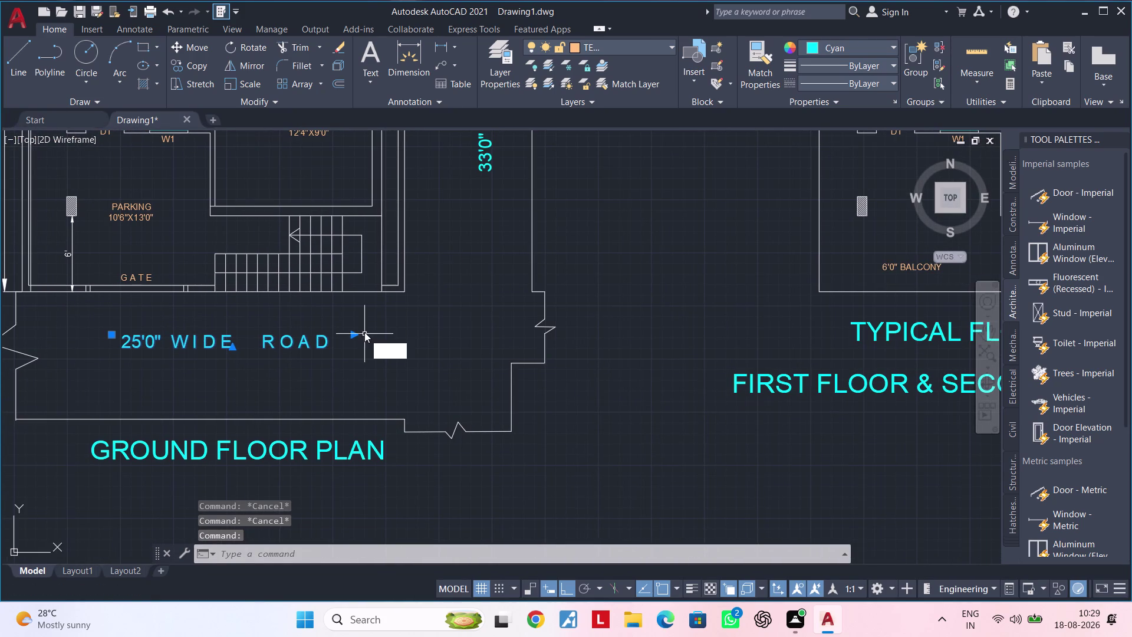
key(o)
key(space)
drag(274, 338, 291, 338)
scroll(down, 3)
middle_drag(661, 332, 555, 331)
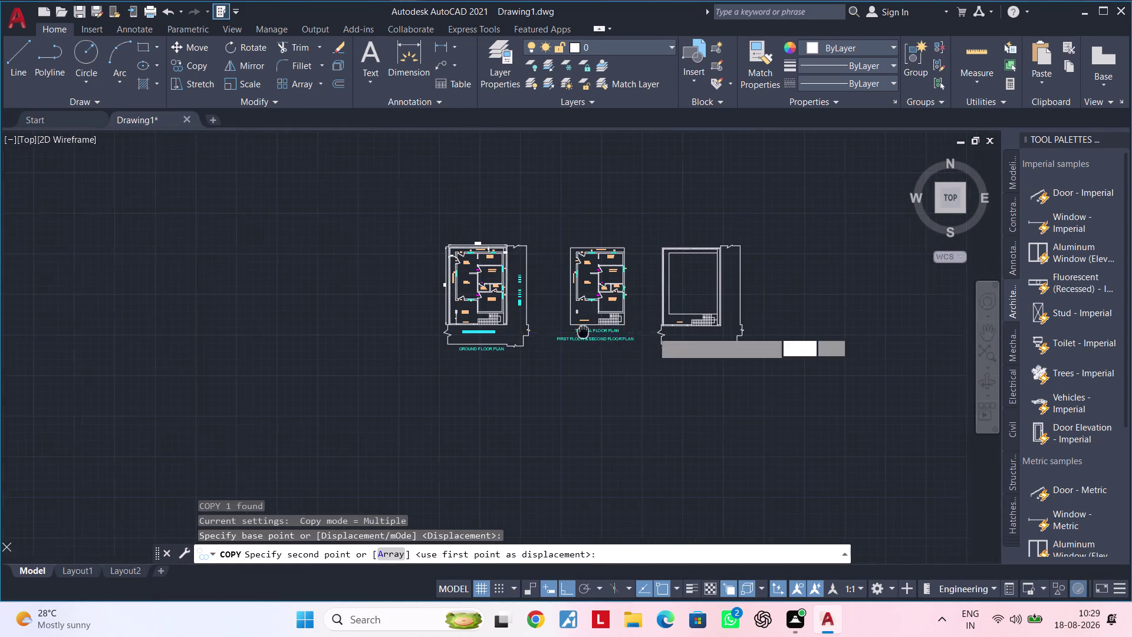
middle_drag(554, 331, 468, 332)
scroll(up, 3)
click(568, 335)
scroll(down, 3)
middle_drag(542, 347, 697, 347)
key(Escape)
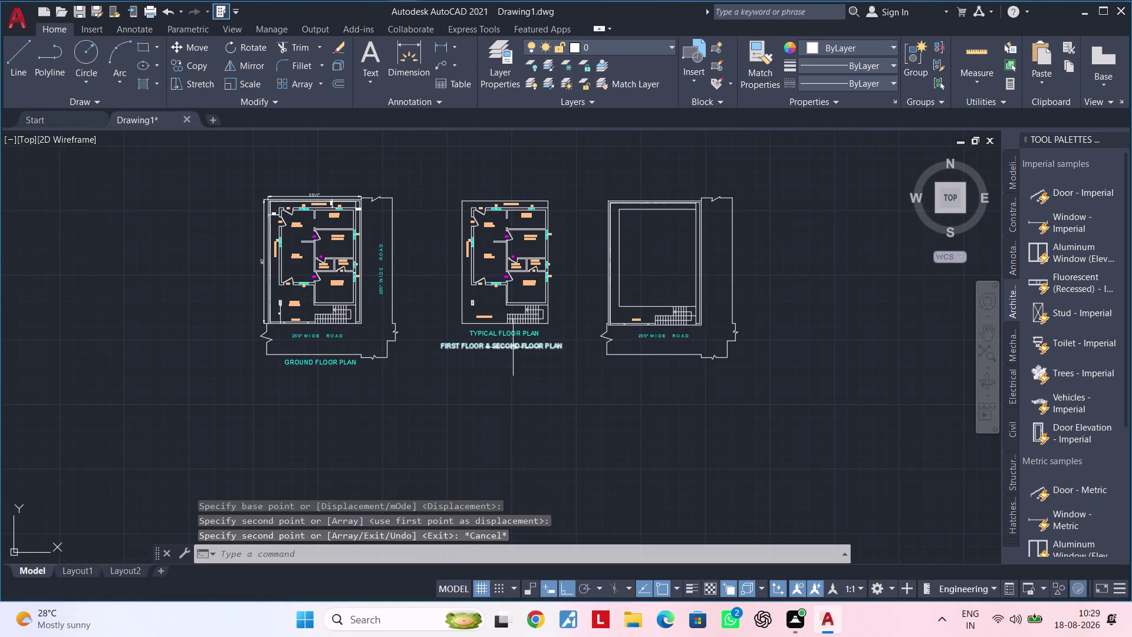
key(Escape)
Copy the 33'0" WIDE ROAD label to beside the third floor plan.
click(379, 270)
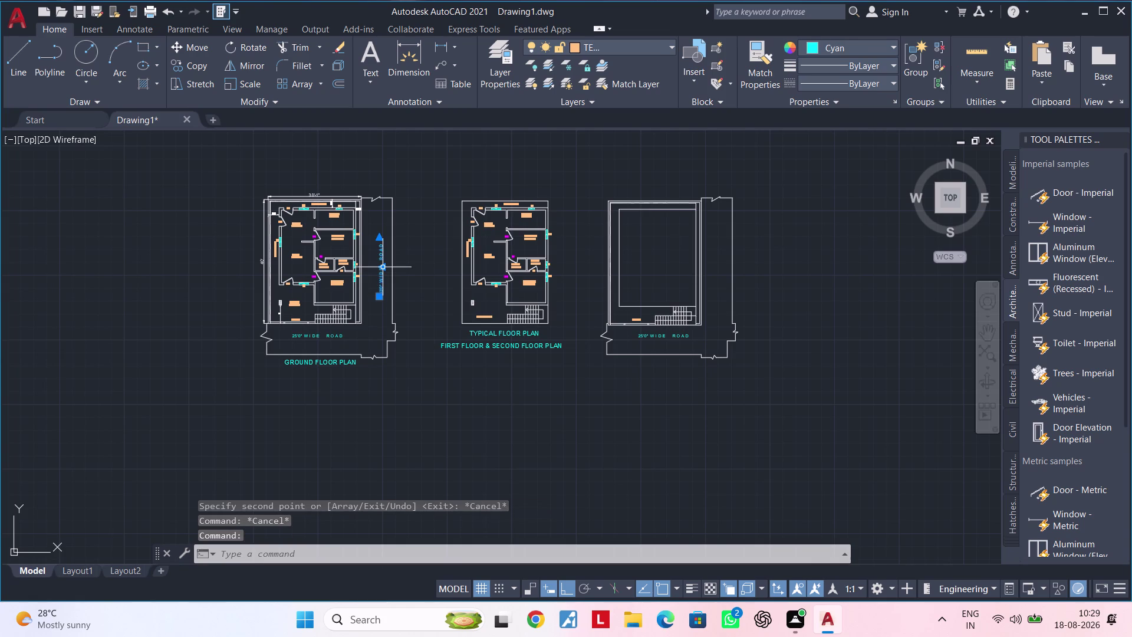
text(CO)
key(space)
click(372, 270)
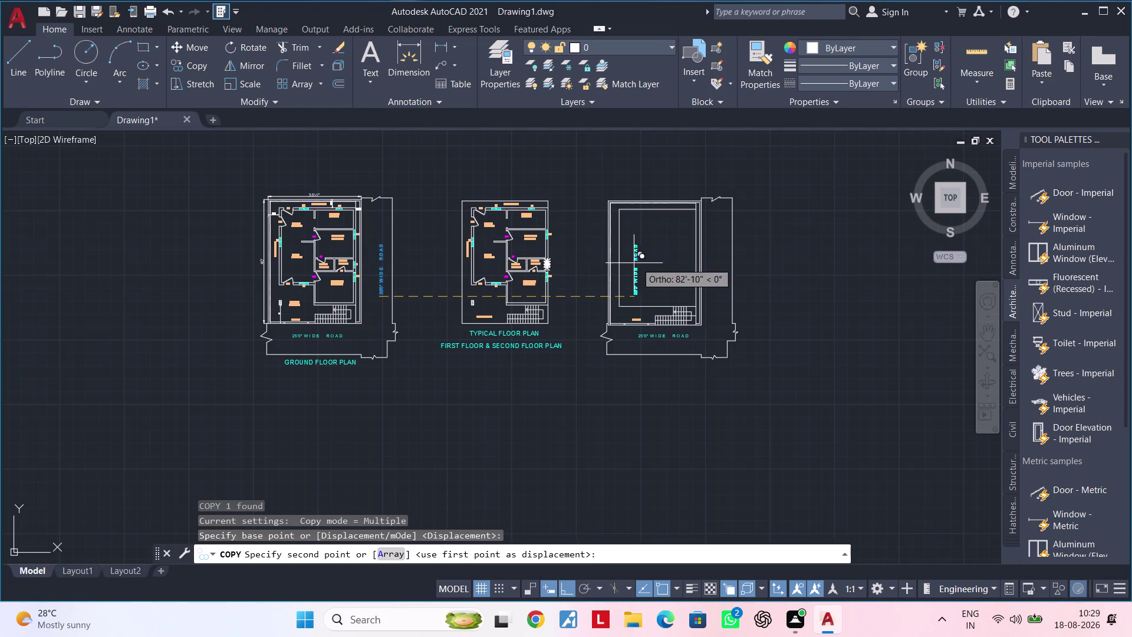
scroll(up, 3)
click(716, 255)
scroll(down, 3)
middle_drag(680, 275, 647, 286)
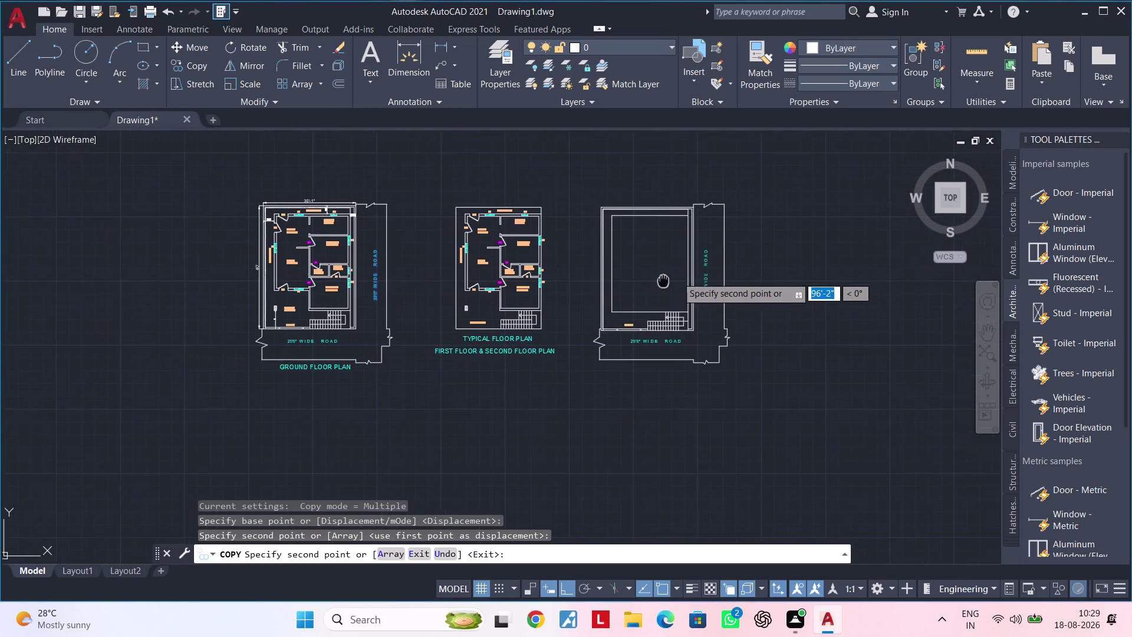
middle_drag(647, 286, 616, 295)
key(Escape)
key(Escape)
key(Escape)
key(Escape)
Start another copy of the road label on the third plan, setting its base point.
middle_drag(575, 286, 624, 286)
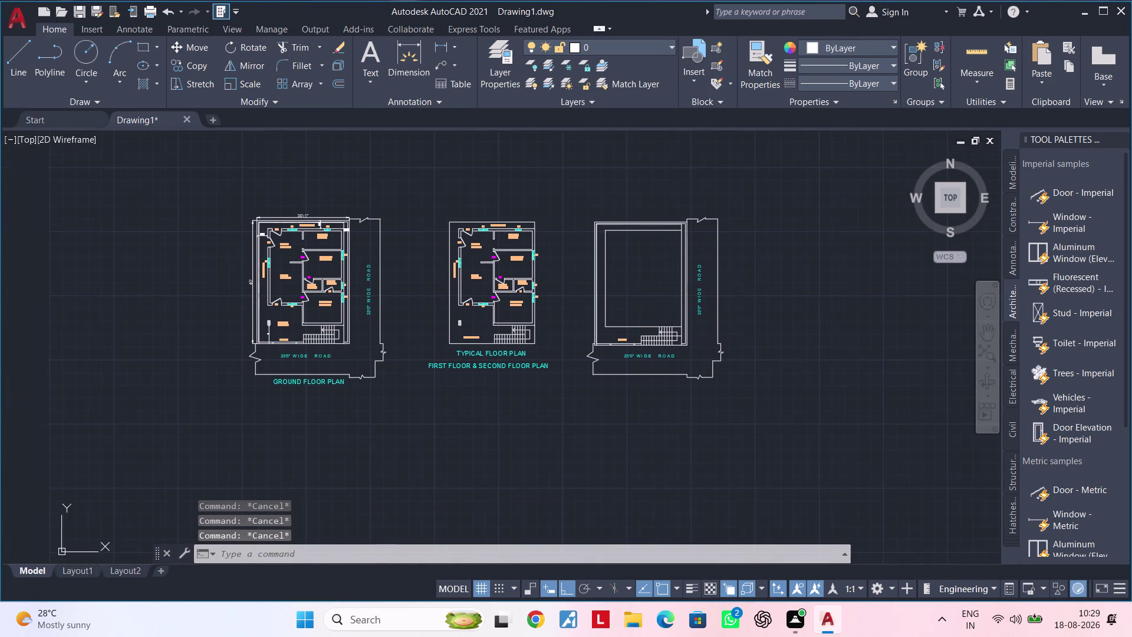
scroll(up, 3)
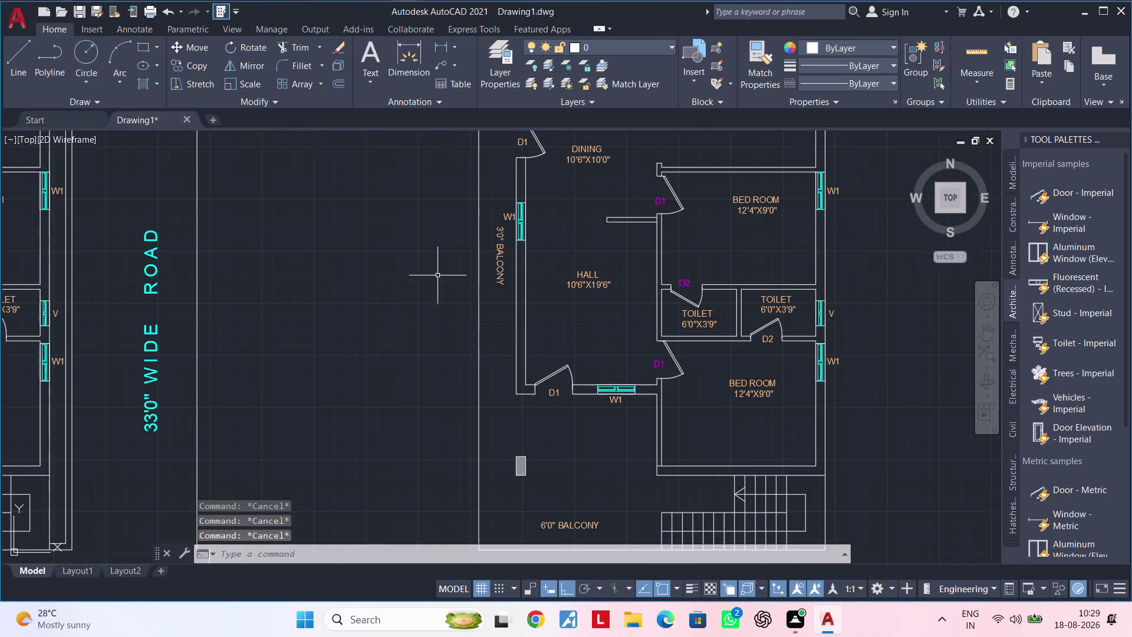
scroll(up, 3)
scroll(down, 3)
middle_drag(637, 272, 489, 272)
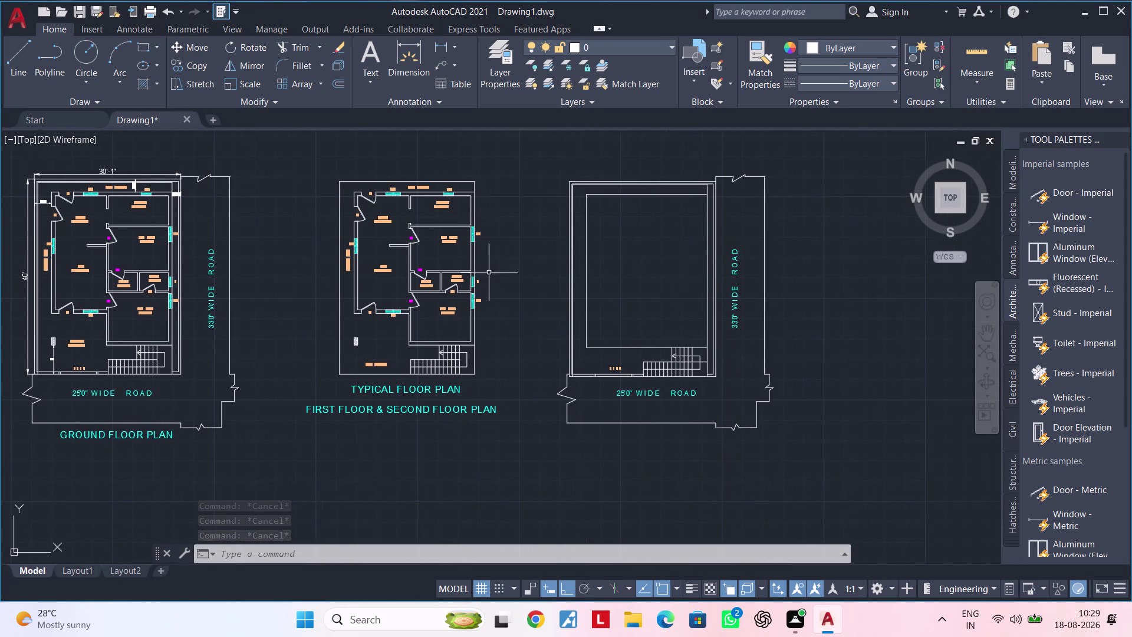
scroll(up, 3)
click(730, 292)
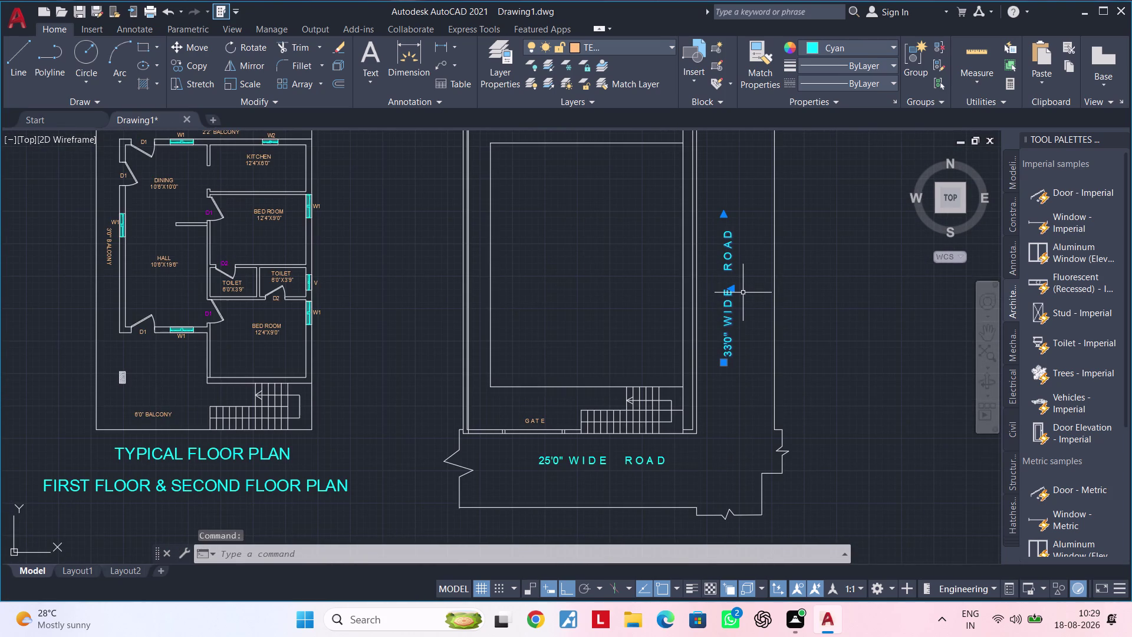
key(c)
key(o)
key(space)
click(730, 293)
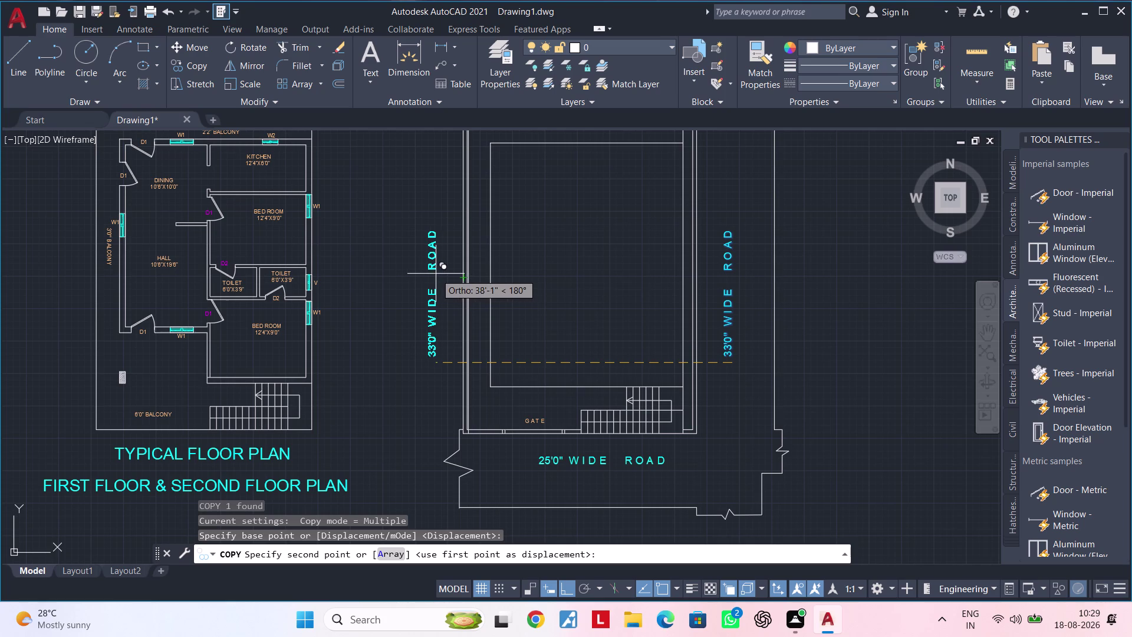
Place the road-label copy at the plan's left side and erase its old wording.
click(436, 273)
key(Escape)
key(Escape)
double_click(438, 293)
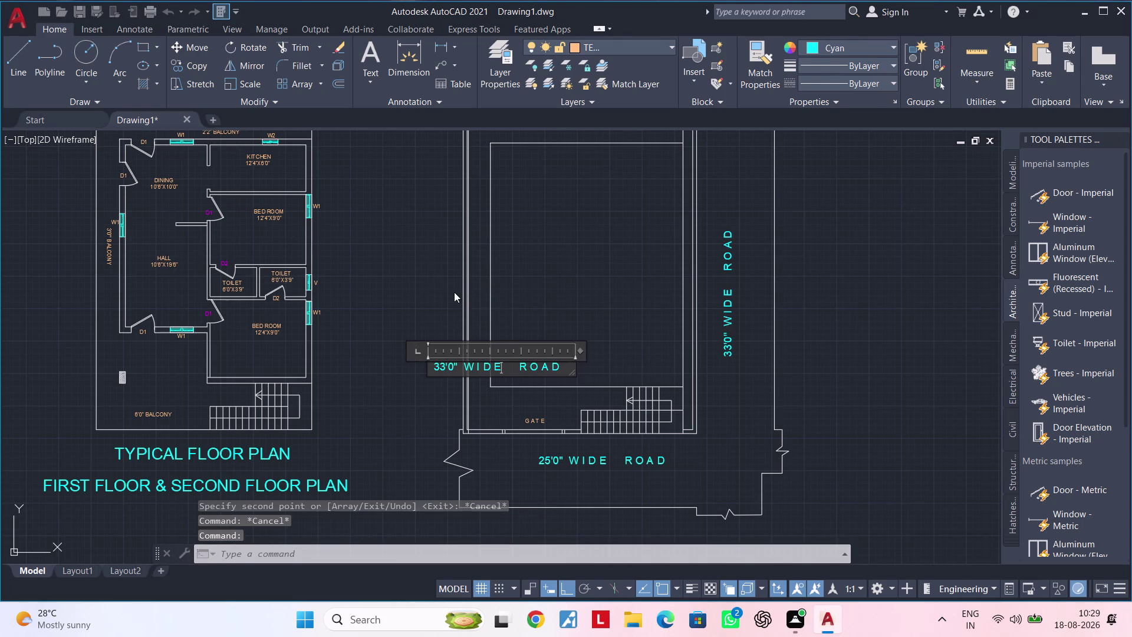
click(561, 362)
key(BackSpace)
key(BackSpace)
key(BackSpace)
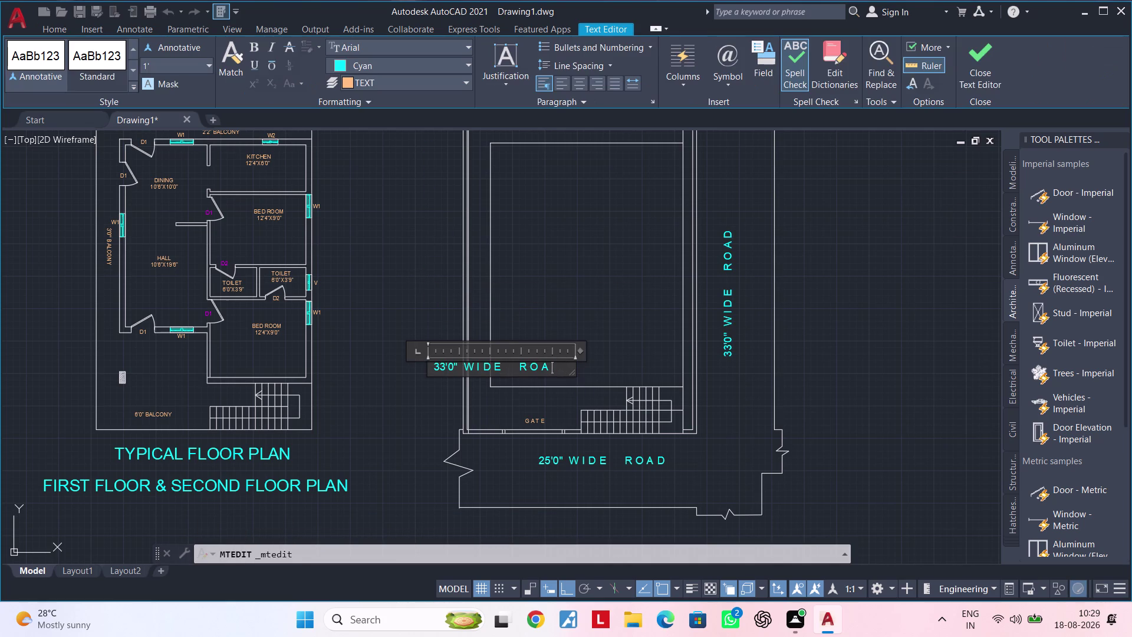
key(BackSpace)
key(BackSpace)
key(BackSpace)
key(BackSpace)
key(BackSpace)
key(BackSpace)
key(BackSpace)
key(BackSpace)
key(BackSpace)
key(BackSpace)
key(BackSpace)
key(BackSpace)
key(BackSpace)
key(BackSpace)
key(BackSpace)
key(BackSpace)
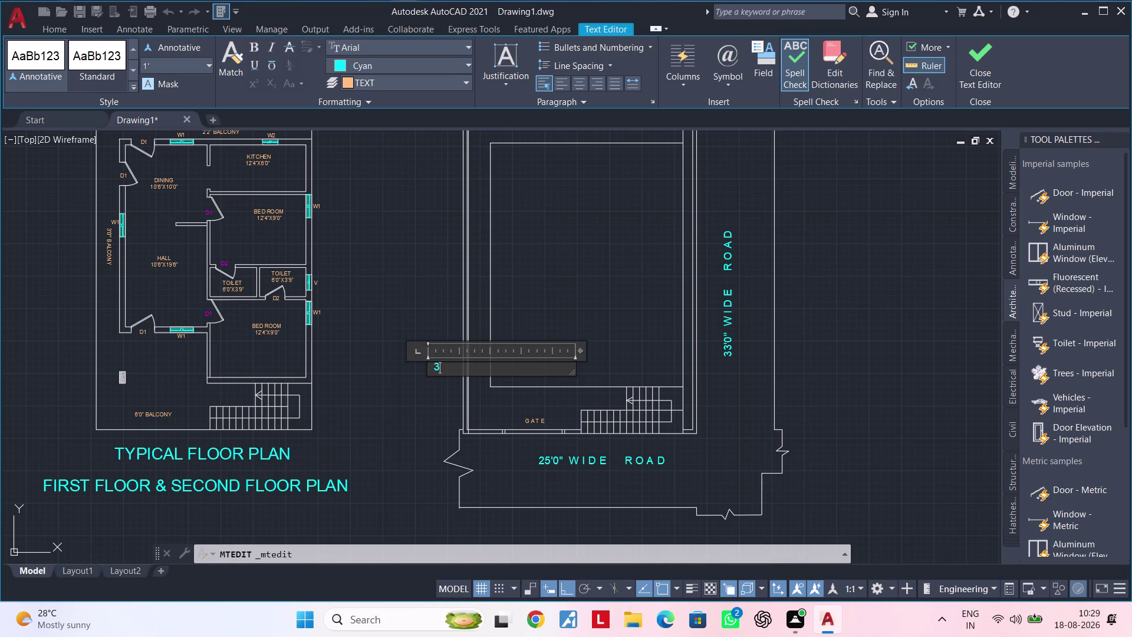
key(BackSpace)
Retype the label as 'PLOT NO. 80' with a second line '40' 0"'.
text(PLOT)
key(space)
text(NO)
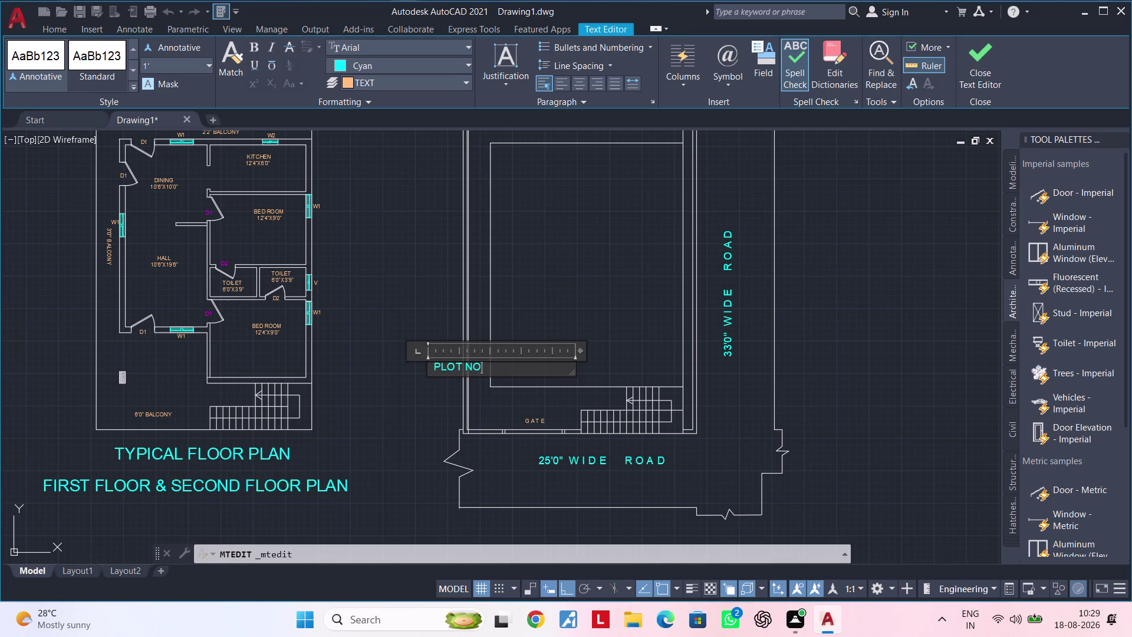
key(space)
key(BackSpace)
text(.)
key(space)
text(80)
key(Return)
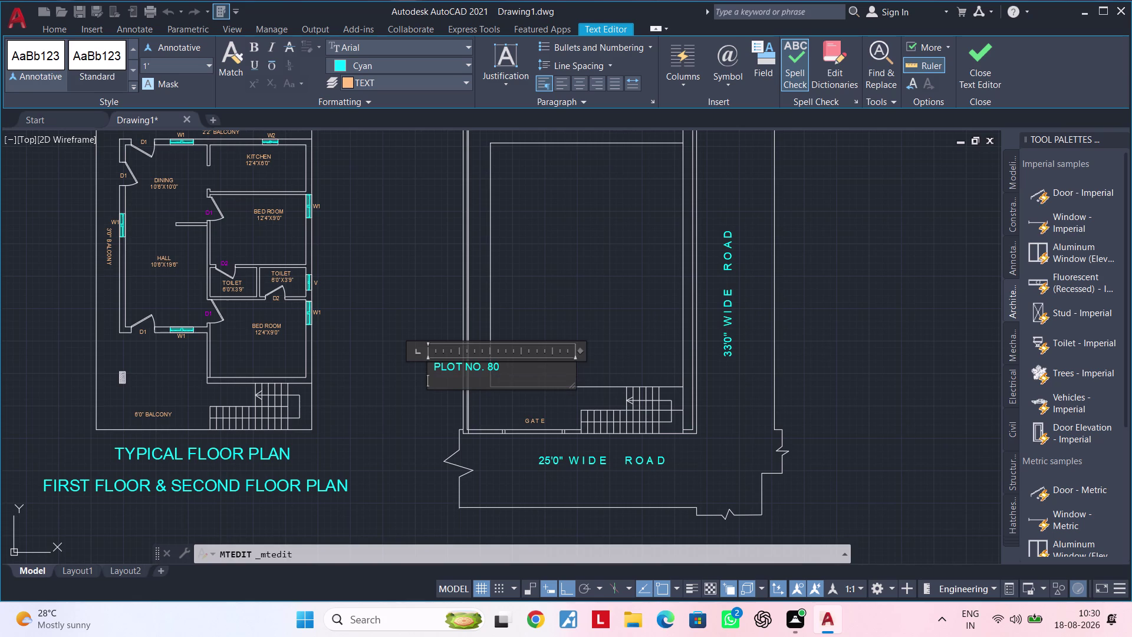
key(space)
key(space)
key(space)
key(space)
key(space)
key(space)
text(40')
key(space)
text(0")
click(407, 393)
scroll(up, 3)
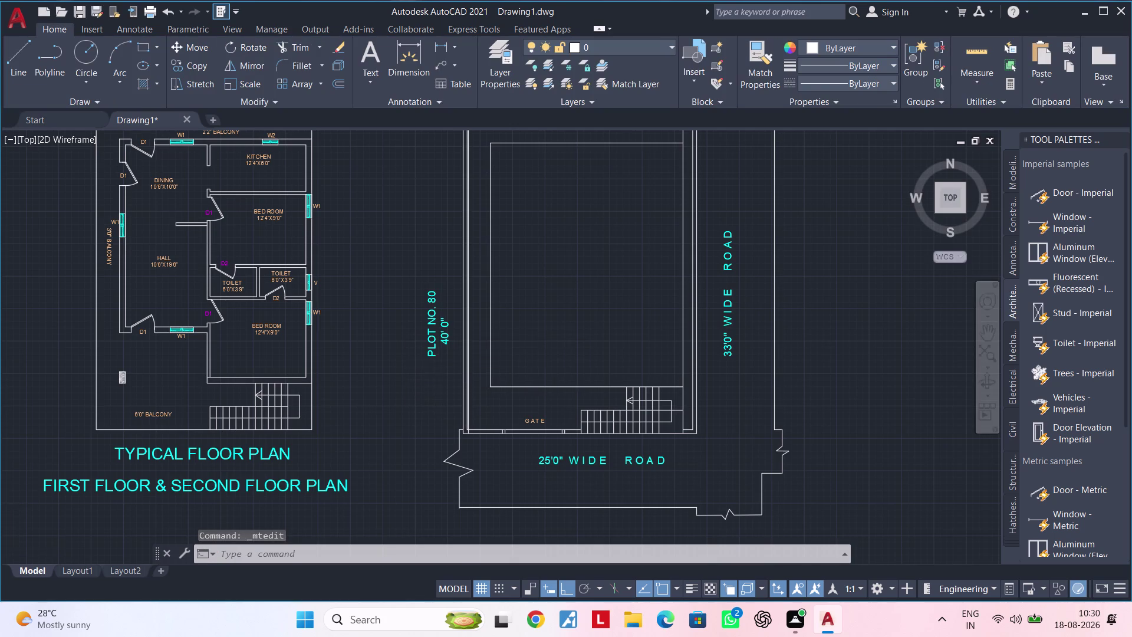
click(444, 317)
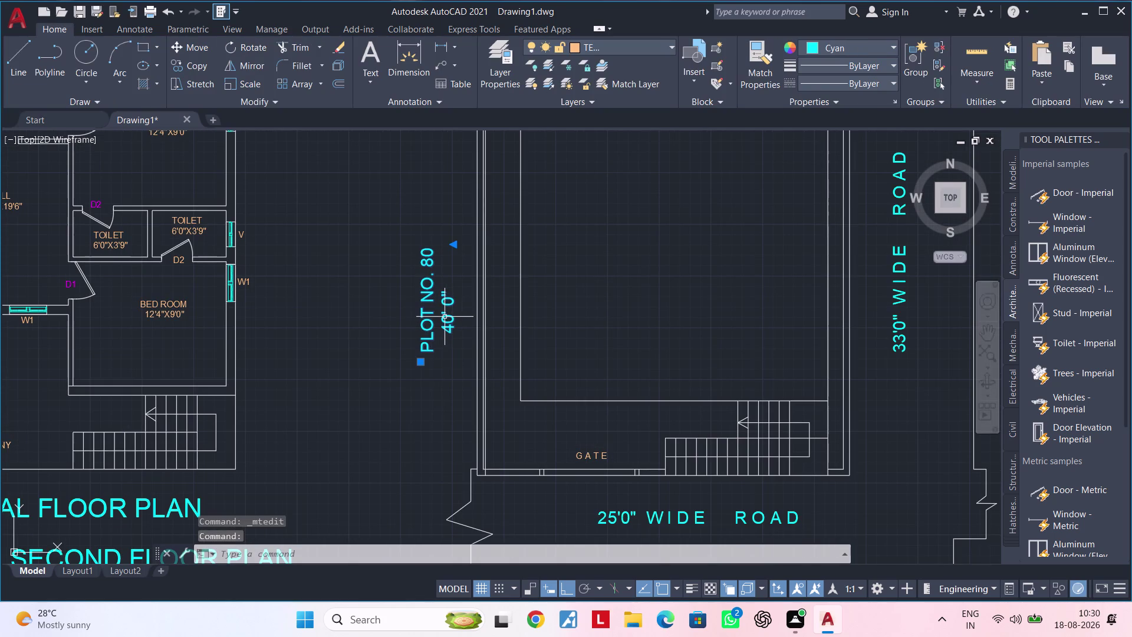
Move the PLOT NO. 80 label to a new position beside the plan.
text(M)
key(space)
click(445, 317)
click(457, 269)
scroll(down, 3)
middle_drag(437, 289, 394, 323)
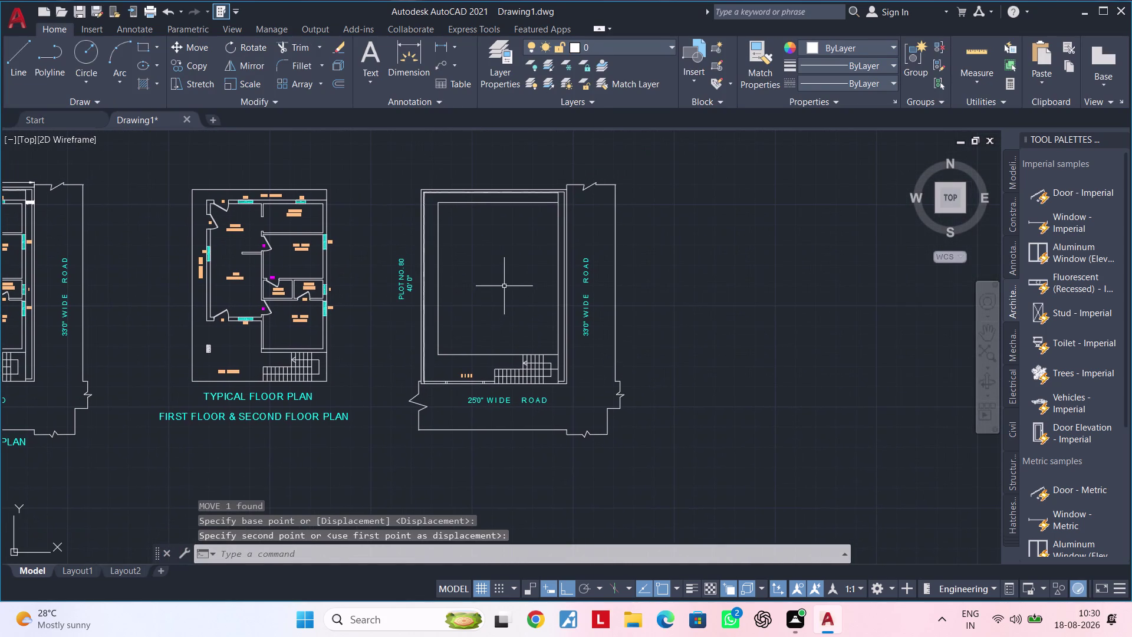
key(Escape)
key(Escape)
middle_drag(507, 284, 525, 291)
scroll(up, 3)
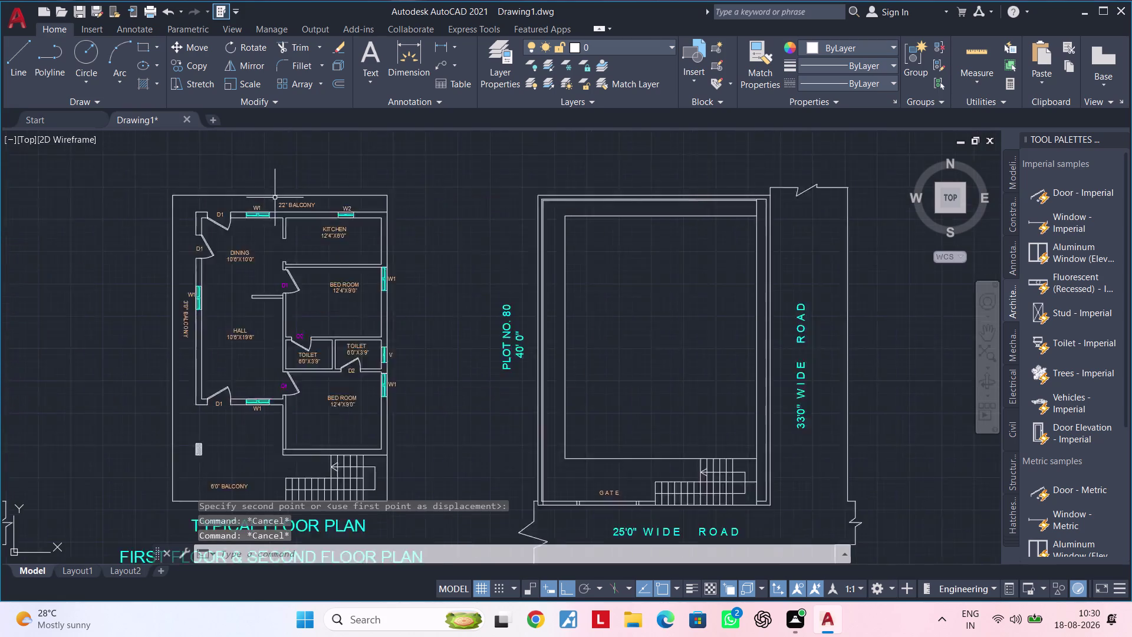
scroll(up, 3)
Start copying a selected object, cancel it, and bring all three plans into view.
click(286, 208)
key(c)
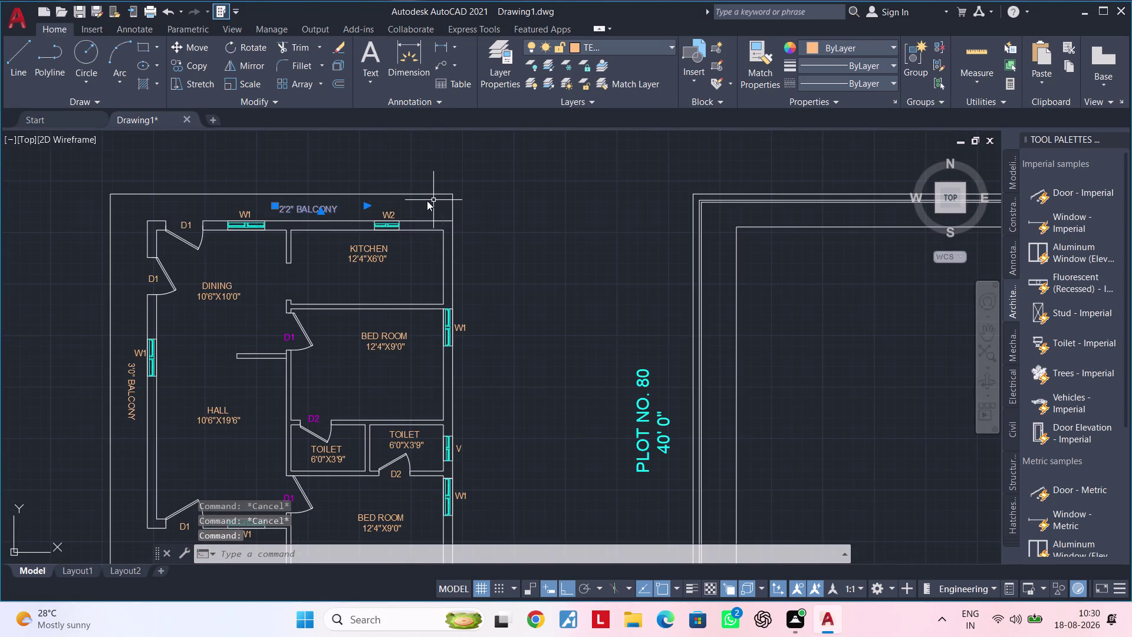
key(o)
key(space)
key(Escape)
key(Escape)
scroll(down, 3)
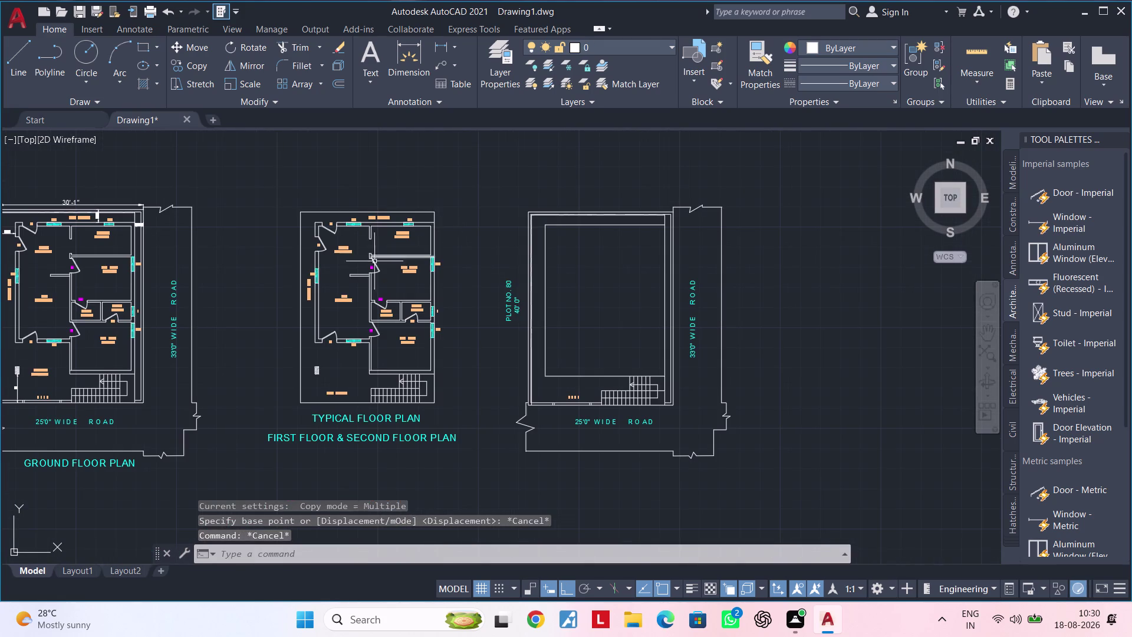
middle_drag(337, 290, 448, 281)
Copy the ground floor's 25'0" WIDE ROAD label above the third plan's top edge.
click(199, 413)
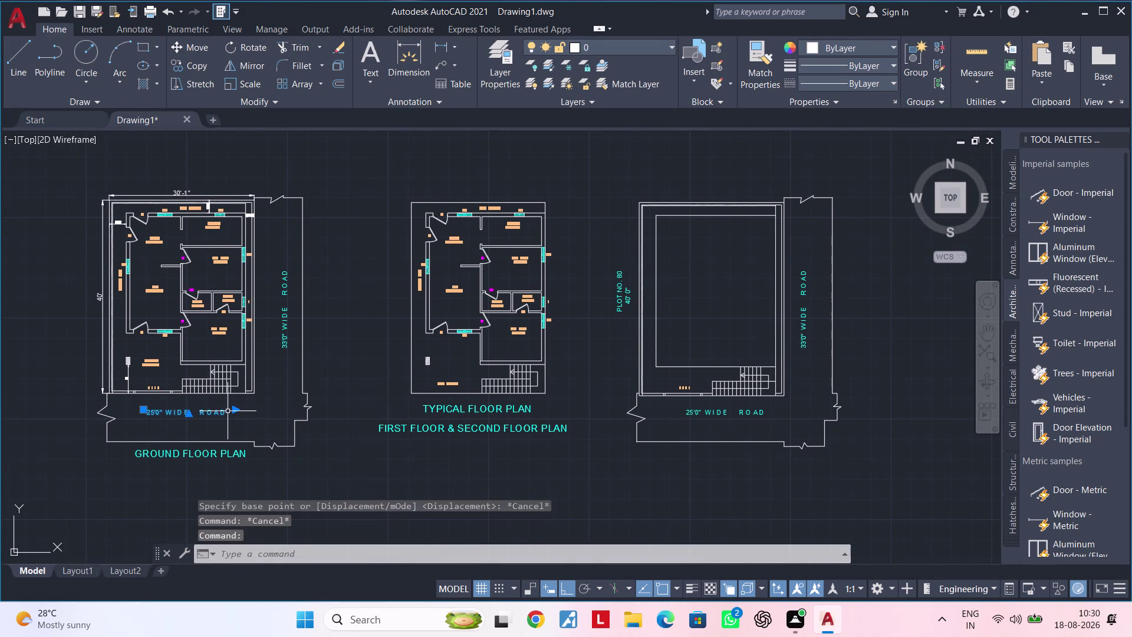
text(CO)
key(space)
click(210, 411)
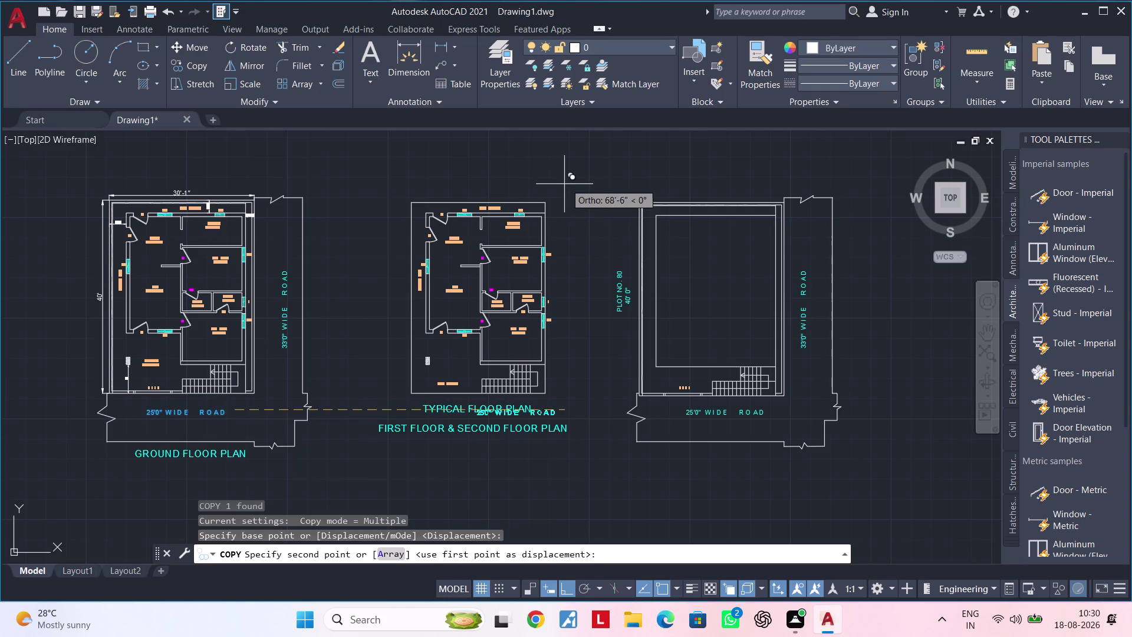
middle_drag(573, 192, 486, 239)
drag(564, 595, 569, 592)
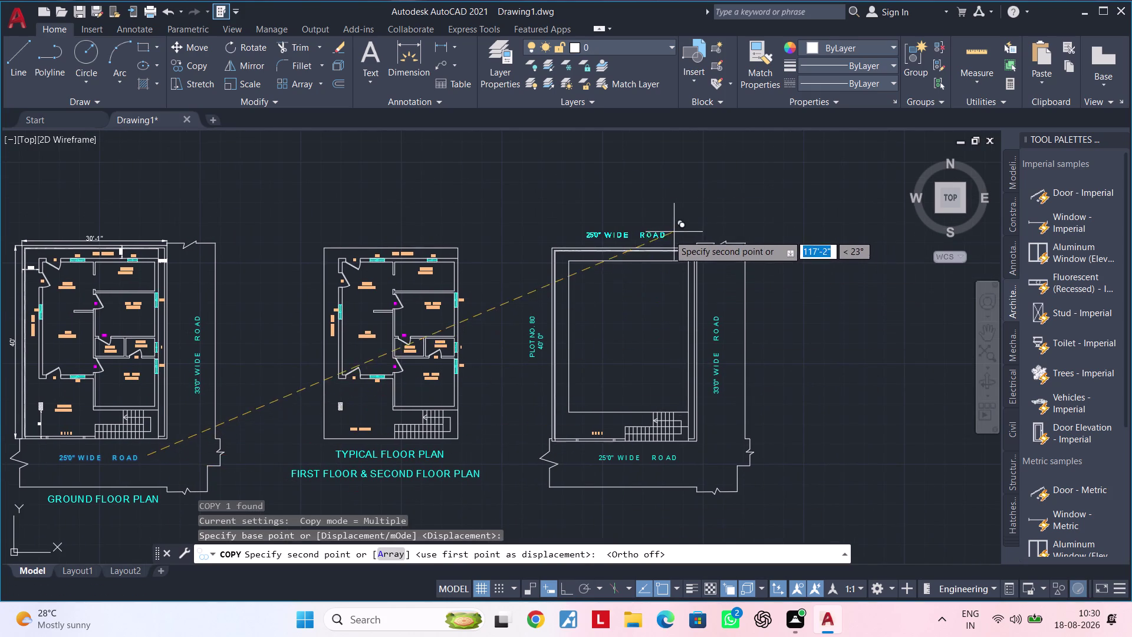
scroll(up, 3)
click(688, 237)
key(Escape)
double_click(677, 239)
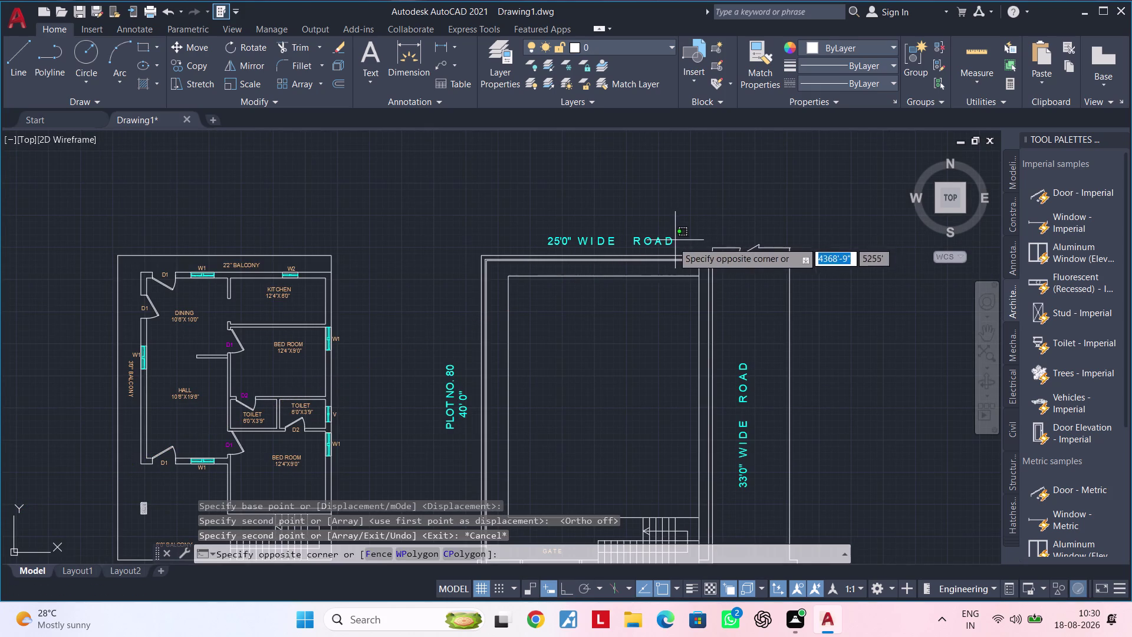
Replace the copied road label's wording with "PLOT NO. 30'0"".
key(Escape)
double_click(672, 243)
key(BackSpace)
key(BackSpace)
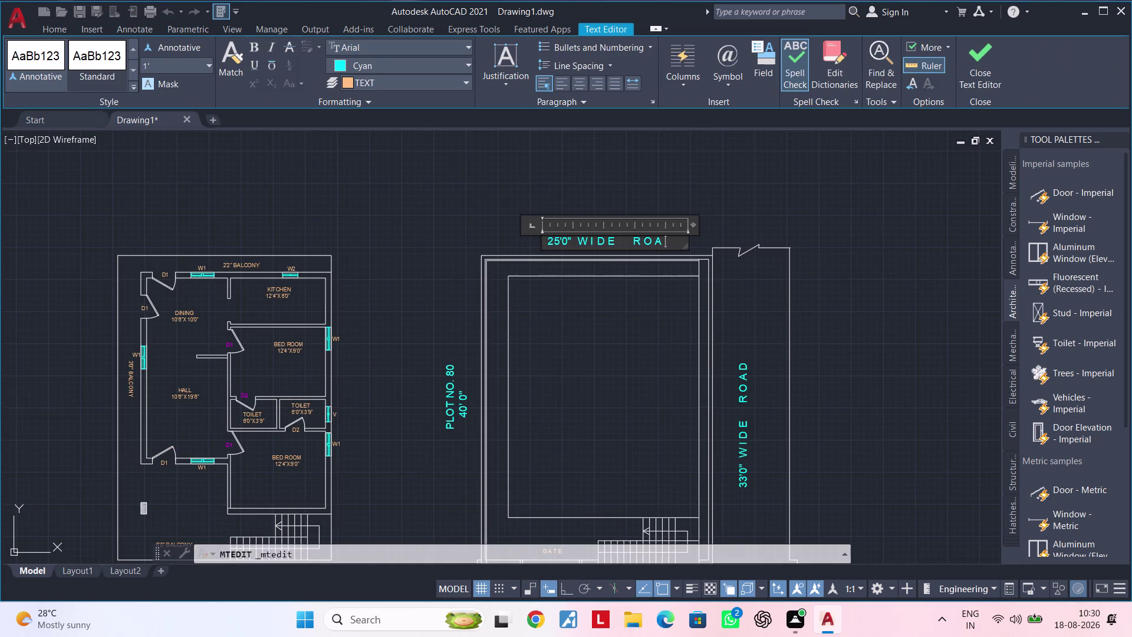
key(BackSpace)
key(BackSpace)
key(BackSpace)
key(BackSpace)
key(BackSpace)
key(BackSpace)
key(BackSpace)
key(BackSpace)
key(BackSpace)
key(BackSpace)
key(BackSpace)
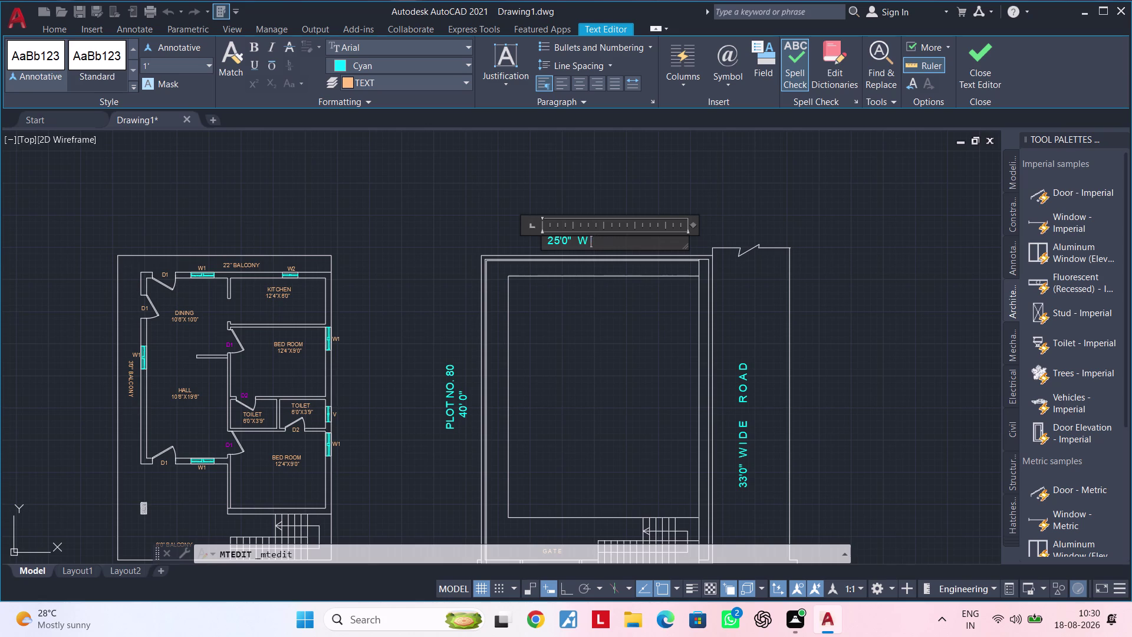
key(BackSpace)
key(BackSpace)
key(BackSpace)
key(BackSpace)
key(BackSpace)
key(BackSpace)
key(BackSpace)
key(BackSpace)
text(PLO)
text(T N)
text(O,)
key(BackSpace)
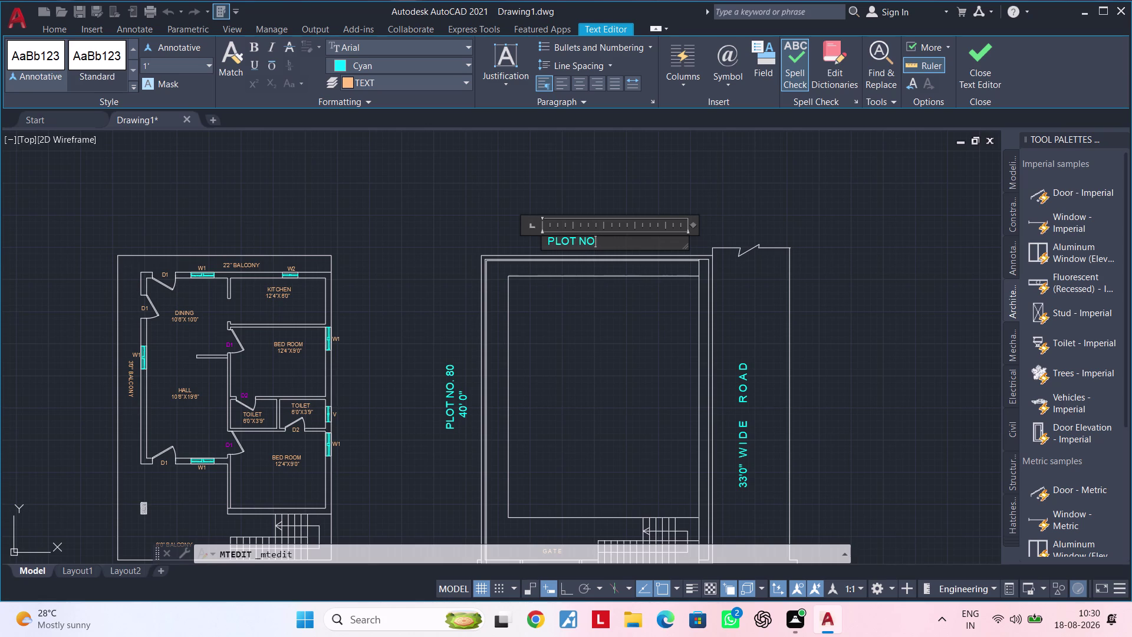
text(. 3)
text(0)
text(")
text(0")
key(BackSpace)
key(BackSpace)
key(BackSpace)
key(BackSpace)
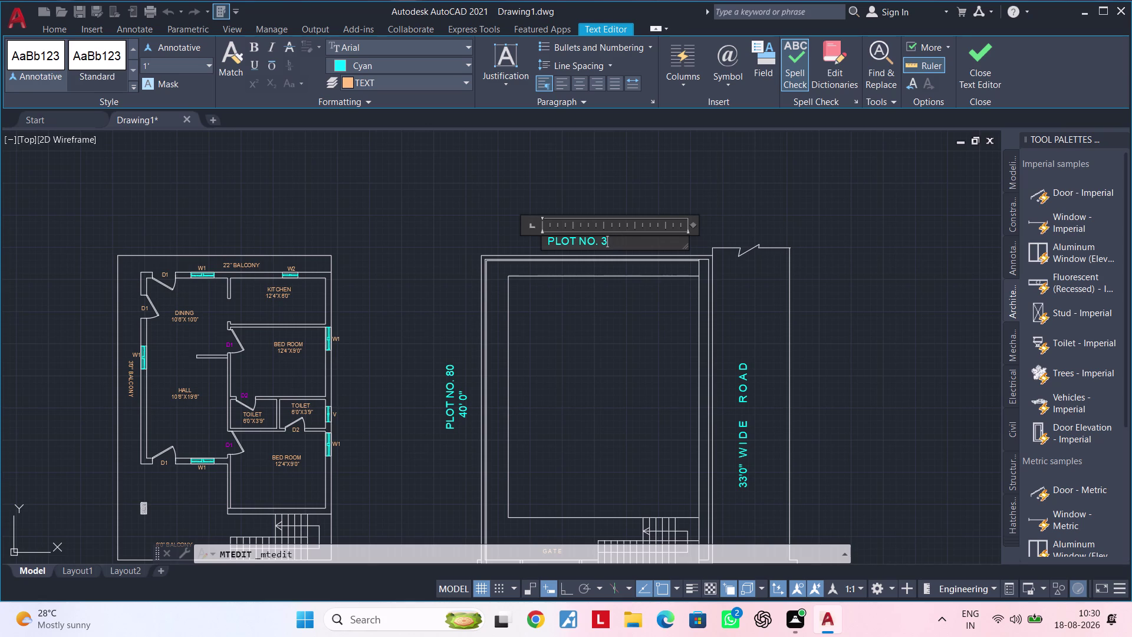
text(0'0")
key(Return)
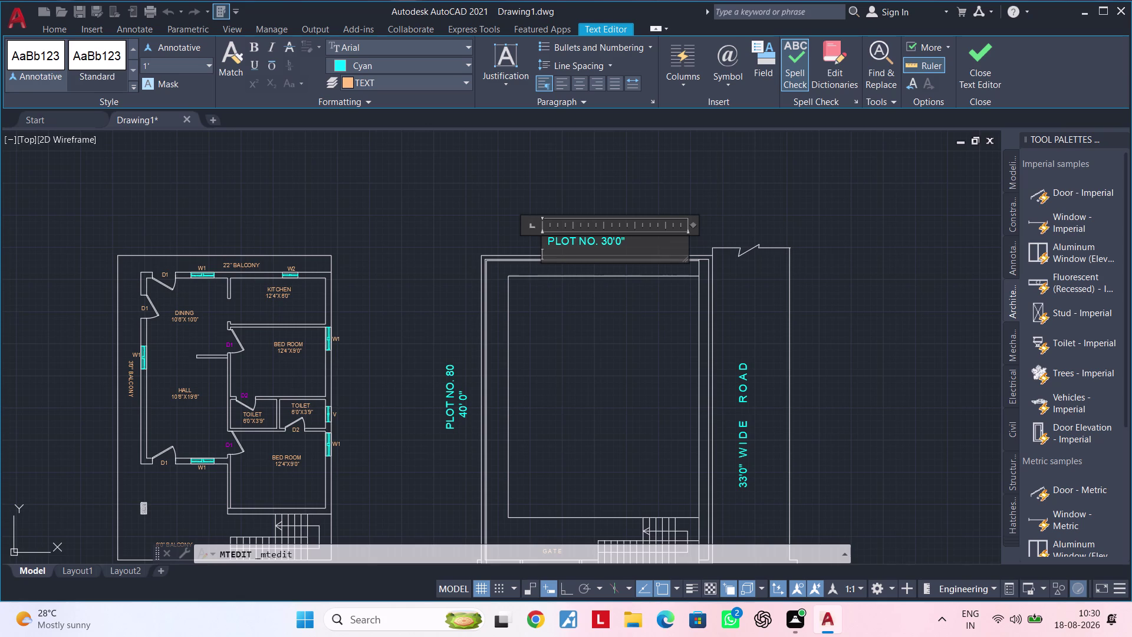
Make the label read "PLOT NO. 6" with 30'0" on its own line.
click(599, 240)
key(space)
key(6)
key(space)
key(Return)
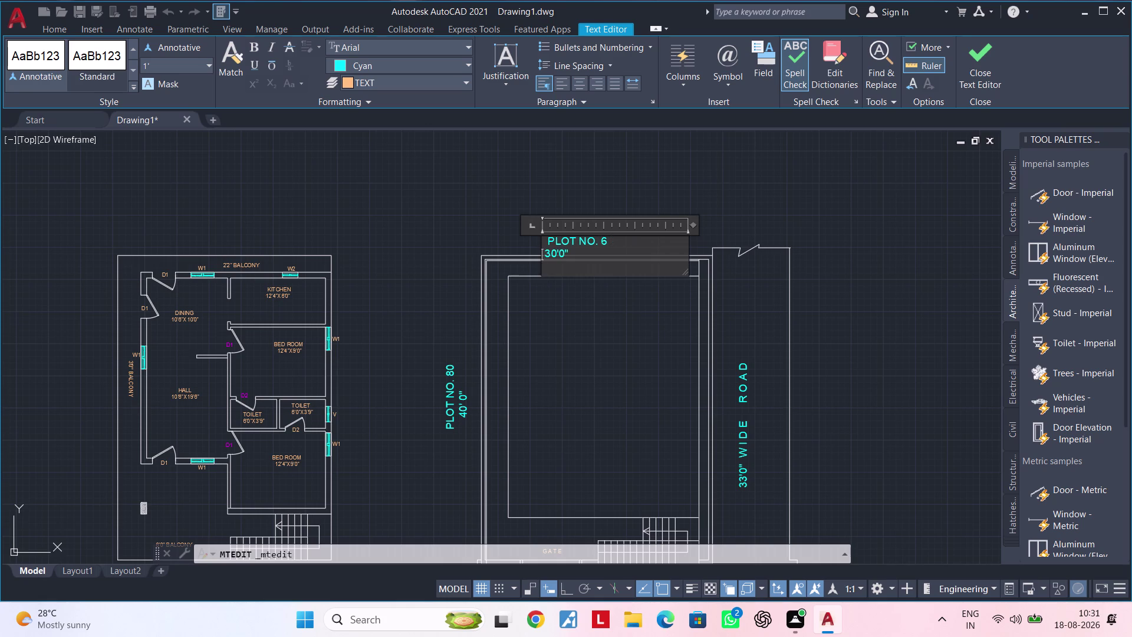
key(space)
key(space)
key(space)
key(space)
key(space)
key(space)
key(space)
click(750, 221)
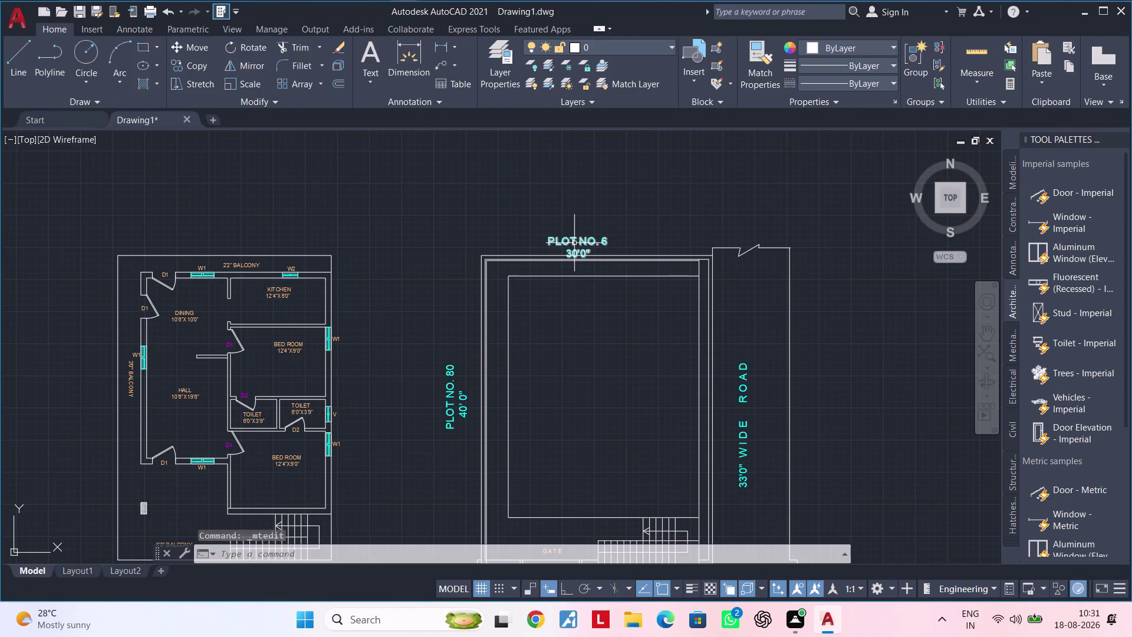
Move the PLOT NO. 6 label just above the plot's top boundary.
click(572, 243)
text(M)
key(space)
click(573, 243)
click(573, 232)
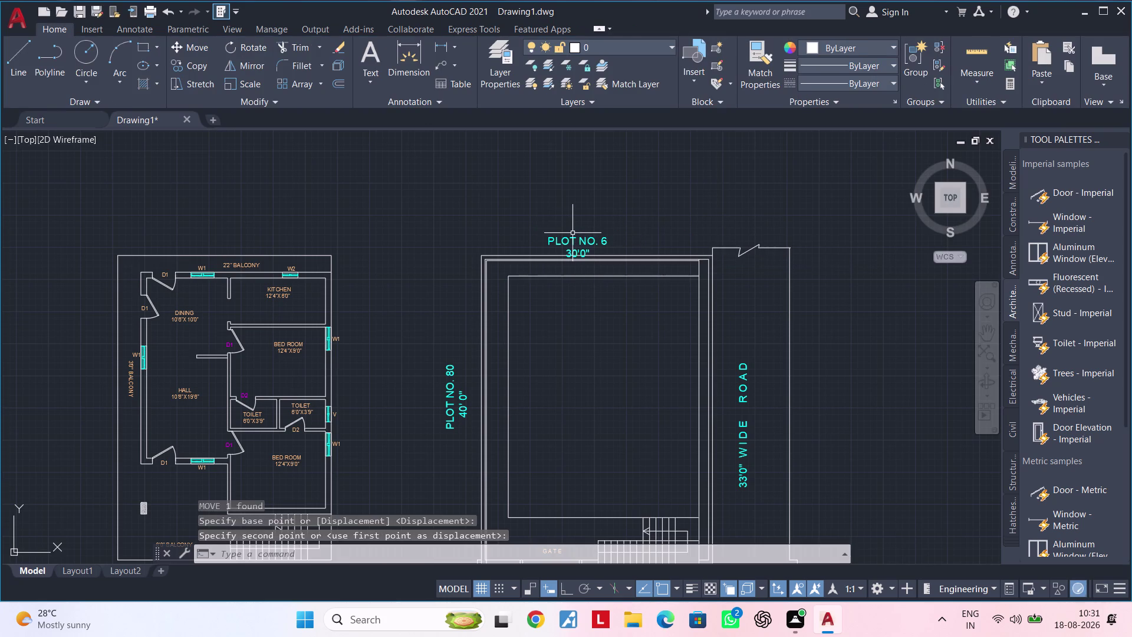
click(575, 236)
text(M)
key(space)
click(577, 235)
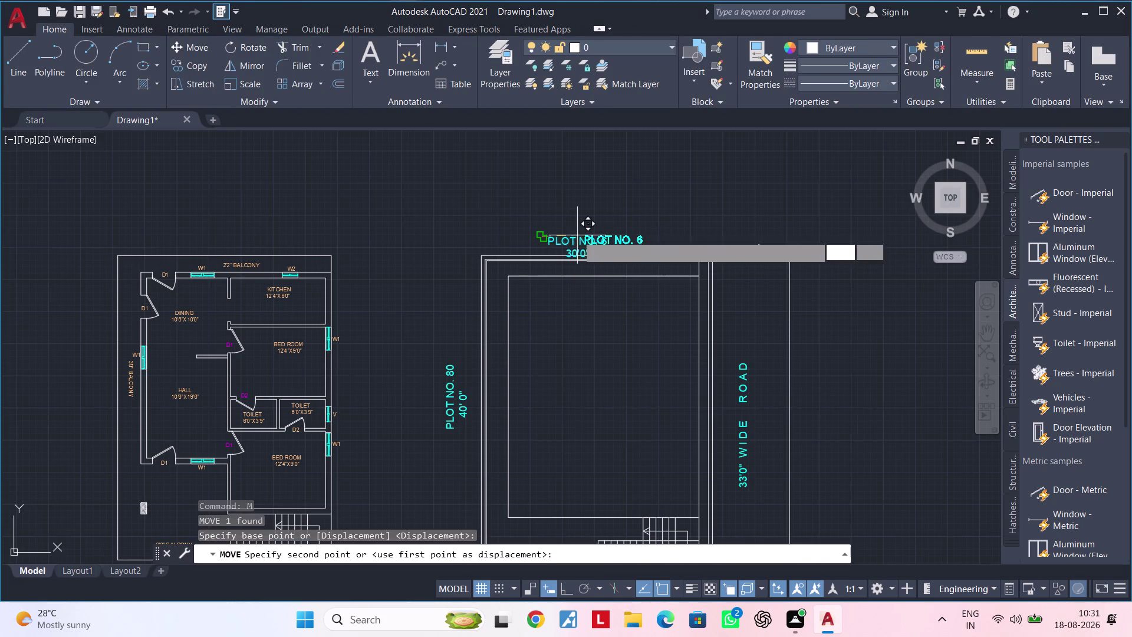
click(575, 223)
key(Escape)
key(Escape)
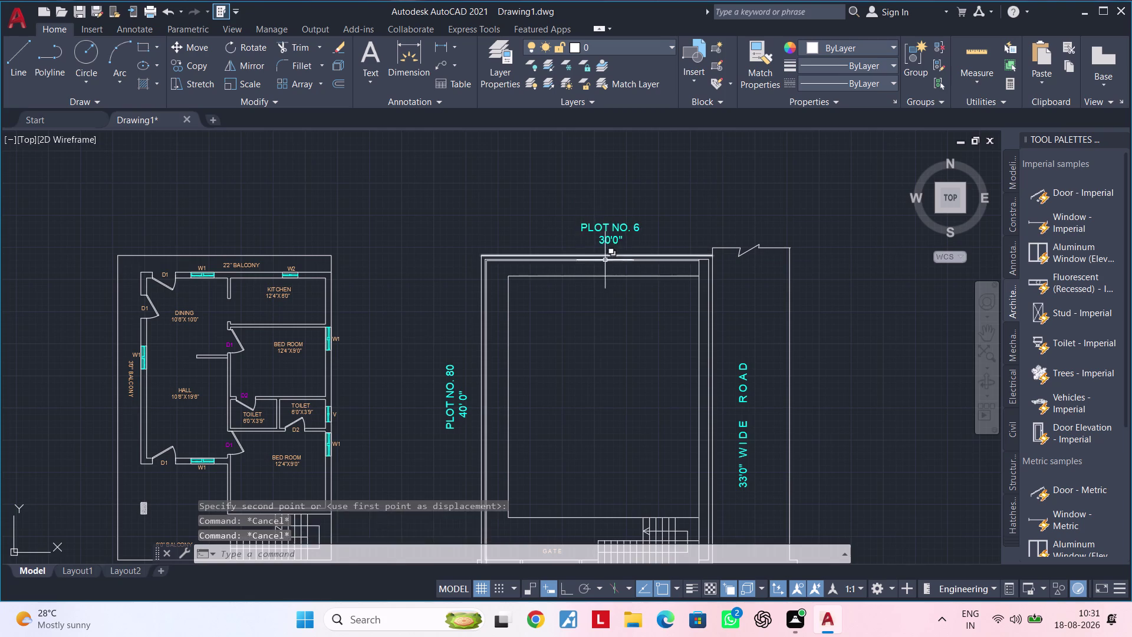
scroll(up, 3)
scroll(down, 3)
middle_drag(642, 268, 664, 246)
key(Escape)
key(Escape)
key(Escape)
key(Escape)
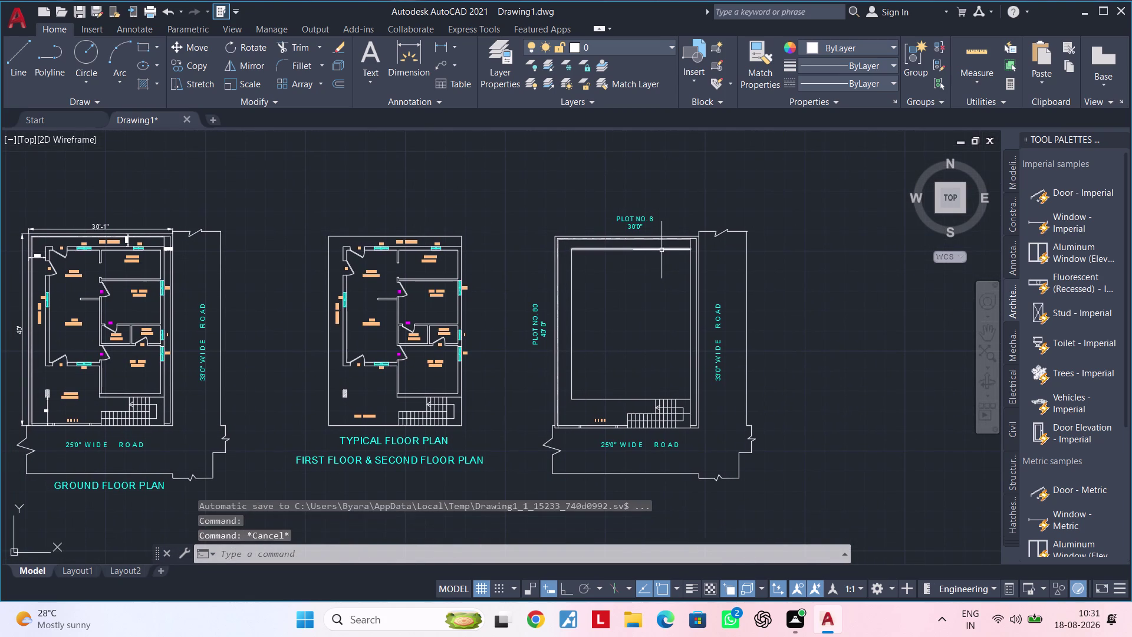
key(Escape)
key(Escape)
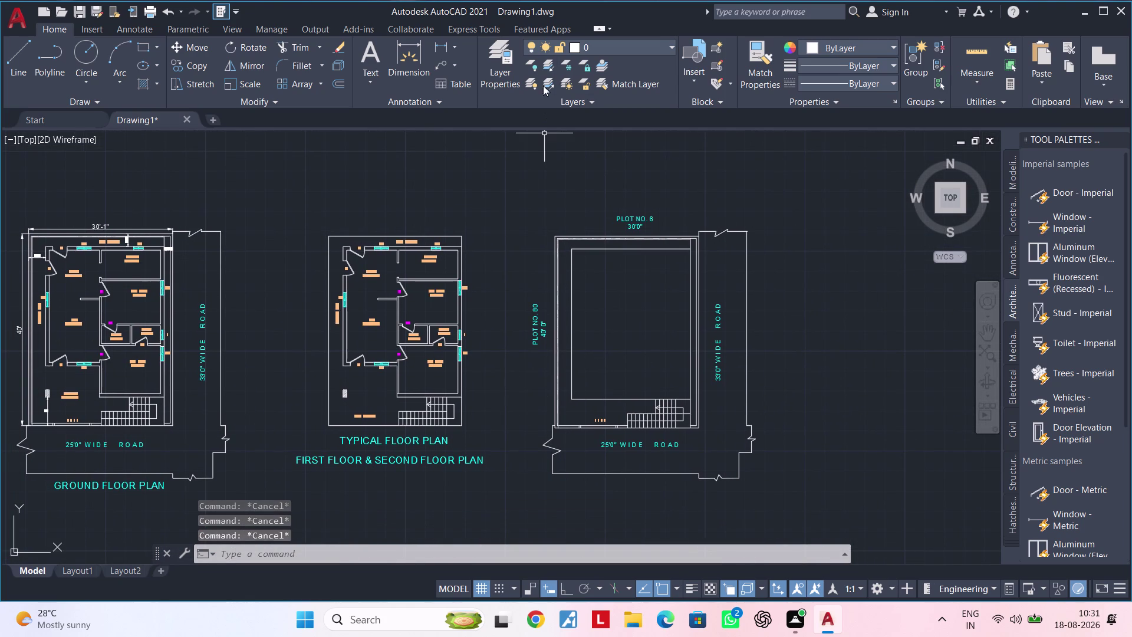
Dimension the 3'-6" left setback from plot line to footprint edge.
click(436, 42)
scroll(up, 3)
scroll(up, 3)
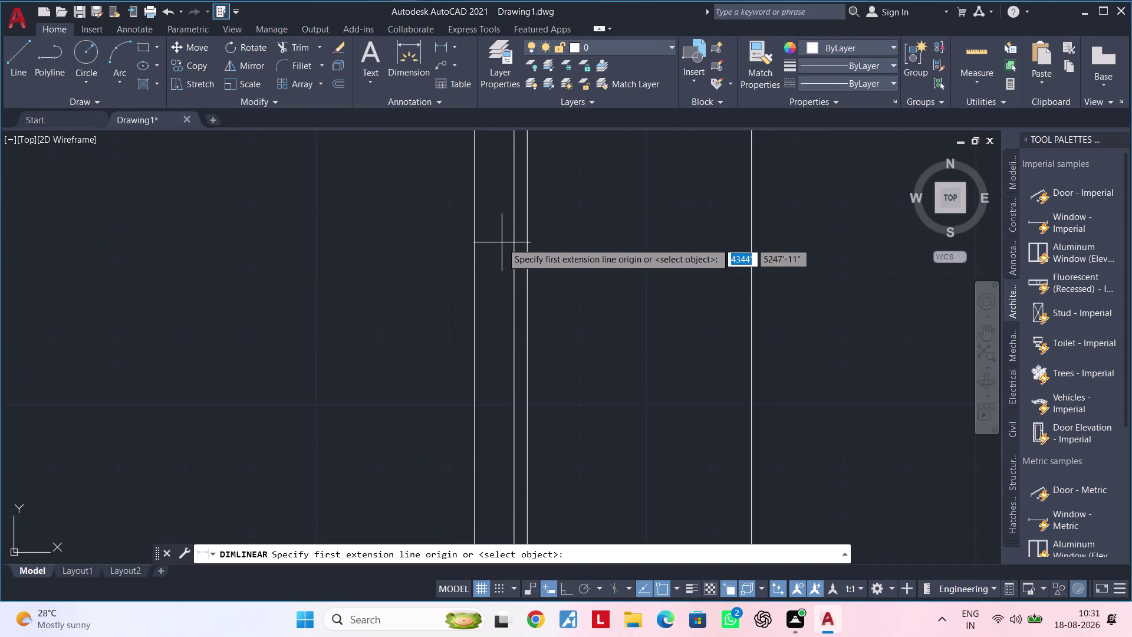
click(473, 251)
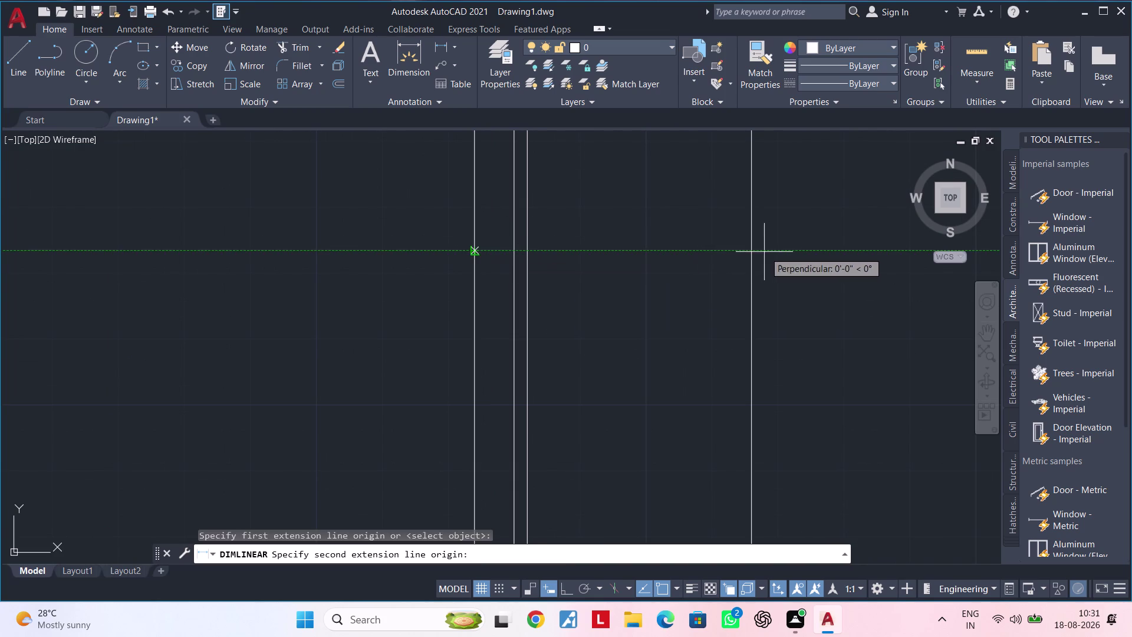
click(752, 252)
click(720, 289)
scroll(down, 3)
middle_drag(795, 288, 427, 282)
scroll(up, 3)
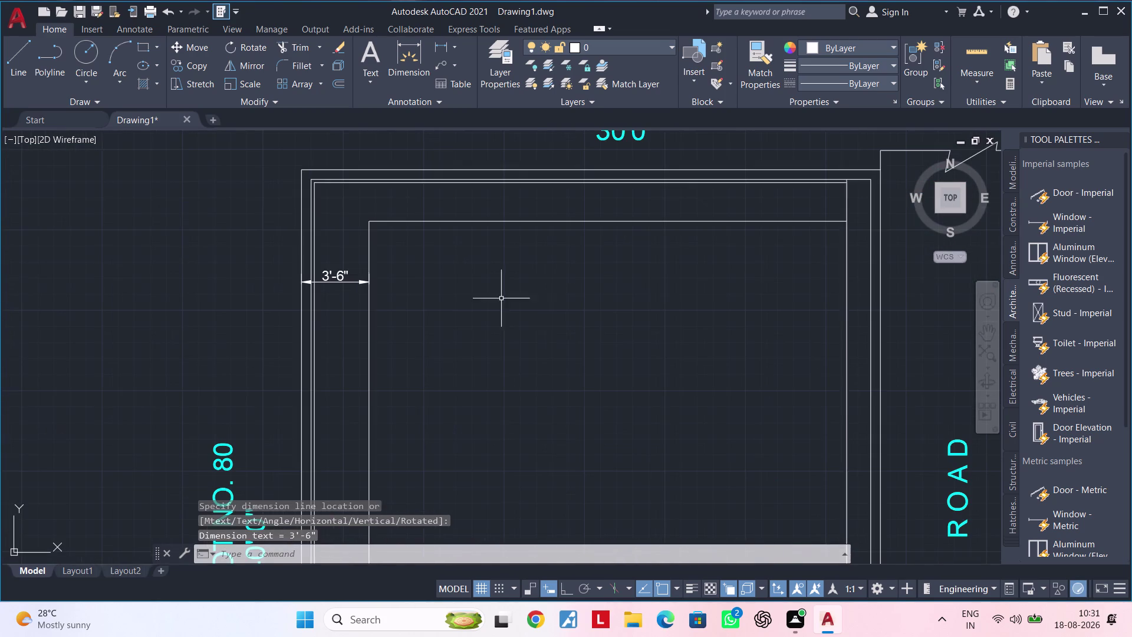
Dimension the two top setbacks, 2'-2" and 2'-8".
key(space)
click(707, 168)
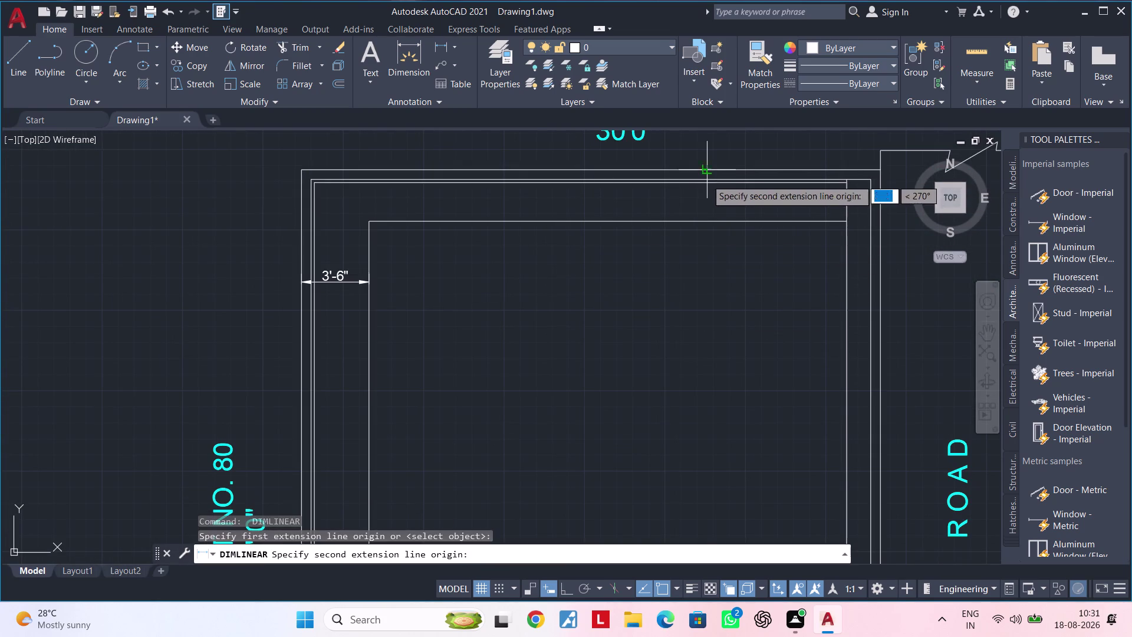
click(702, 223)
click(711, 226)
scroll(up, 3)
key(space)
click(640, 232)
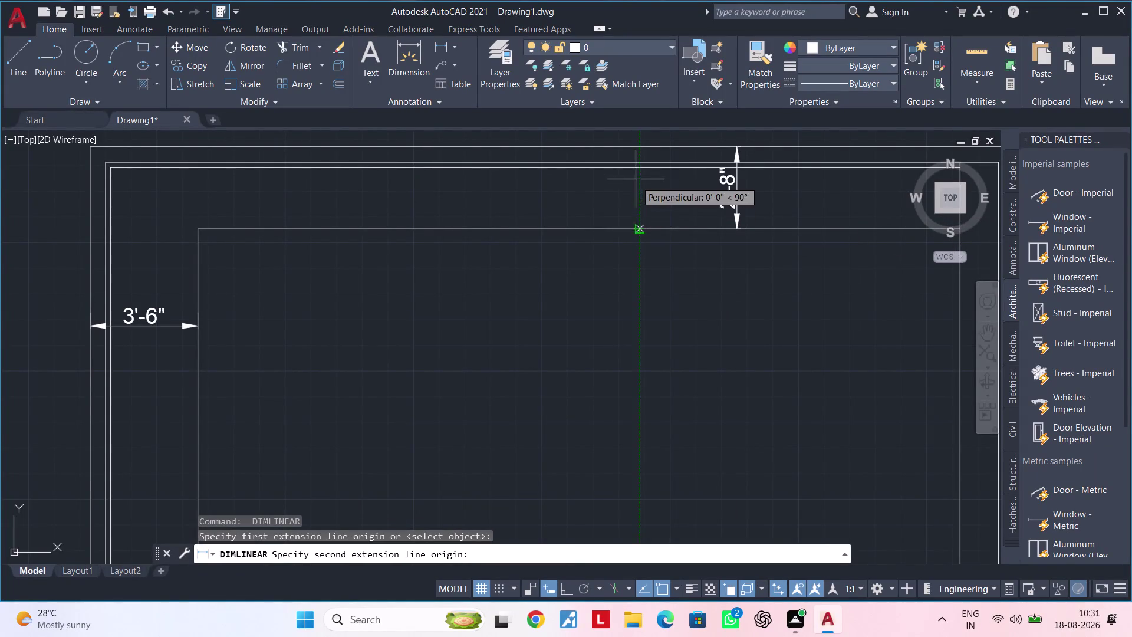
click(635, 159)
click(629, 169)
scroll(down, 3)
middle_drag(658, 237, 667, 208)
click(570, 593)
scroll(down, 3)
middle_drag(641, 434, 640, 428)
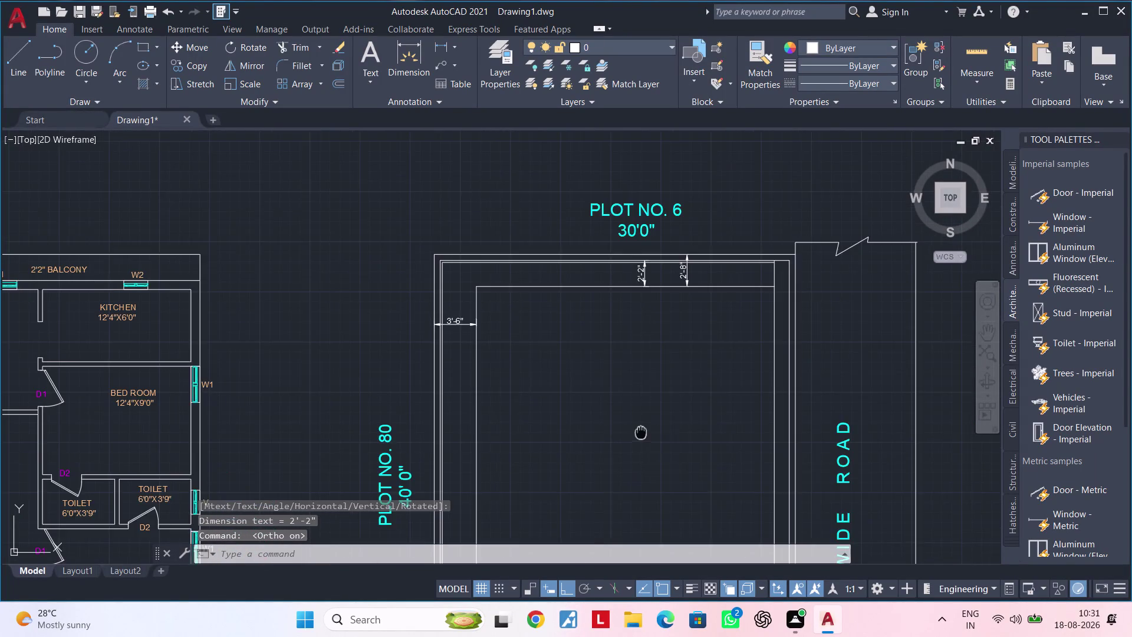
middle_drag(640, 428, 631, 363)
middle_drag(635, 388, 632, 340)
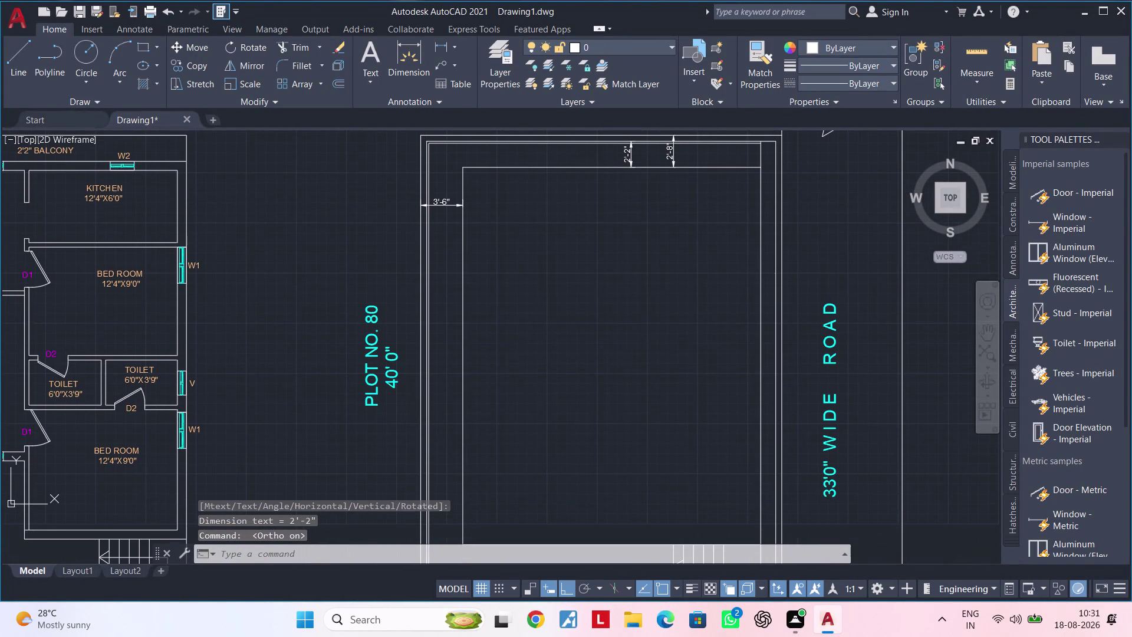
middle_drag(693, 251, 607, 285)
scroll(up, 3)
Dimension the 1'-9" right setback between footprint edge and plot line.
key(space)
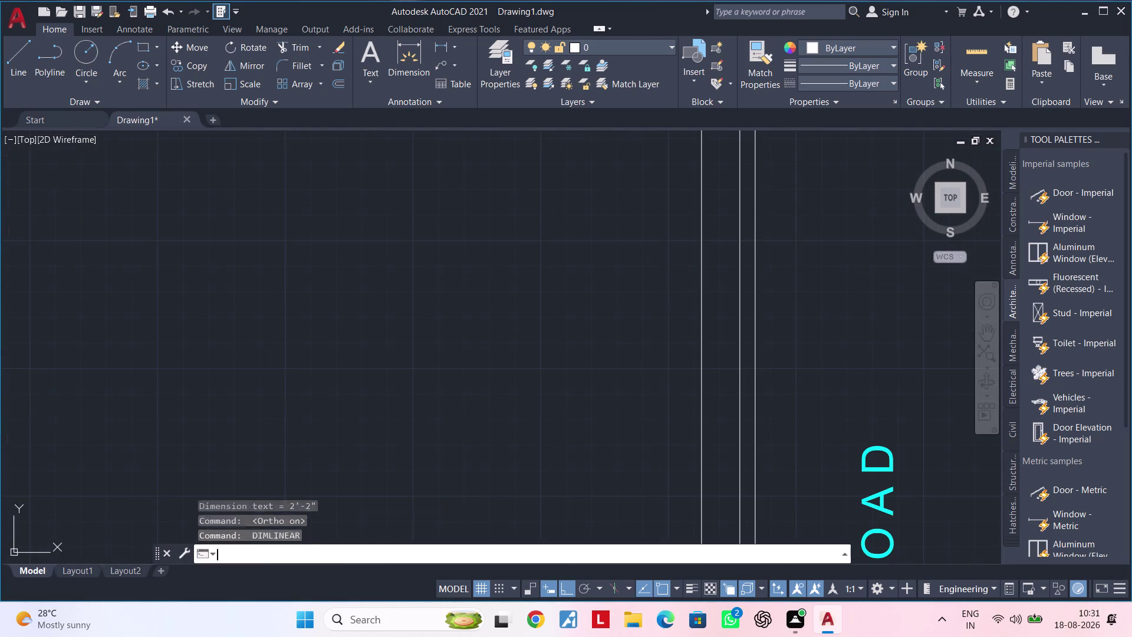
middle_drag(665, 273, 524, 385)
click(561, 258)
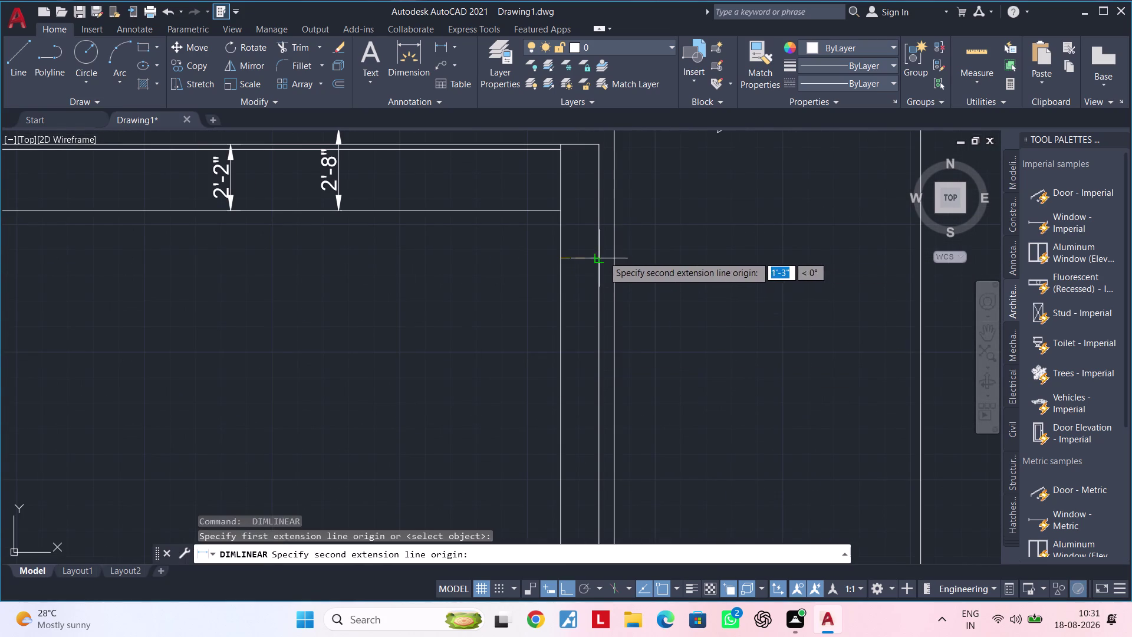
click(616, 257)
click(614, 261)
scroll(down, 3)
middle_drag(509, 345, 621, 288)
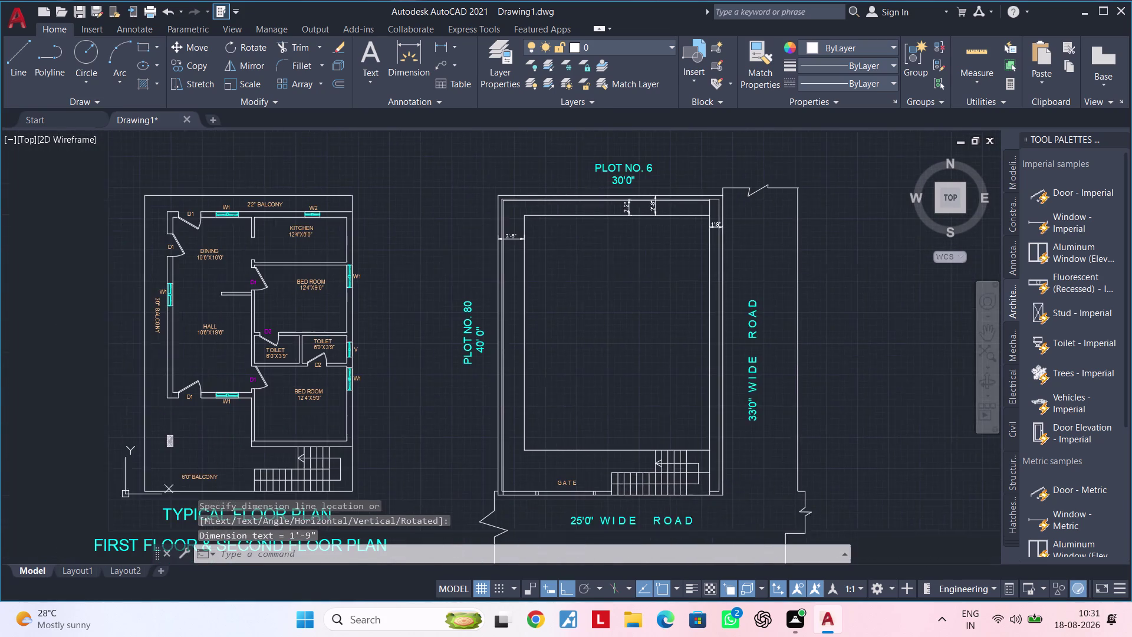
middle_drag(626, 293, 504, 293)
key(Escape)
middle_drag(482, 311, 541, 287)
key(Escape)
key(Escape)
key(Escape)
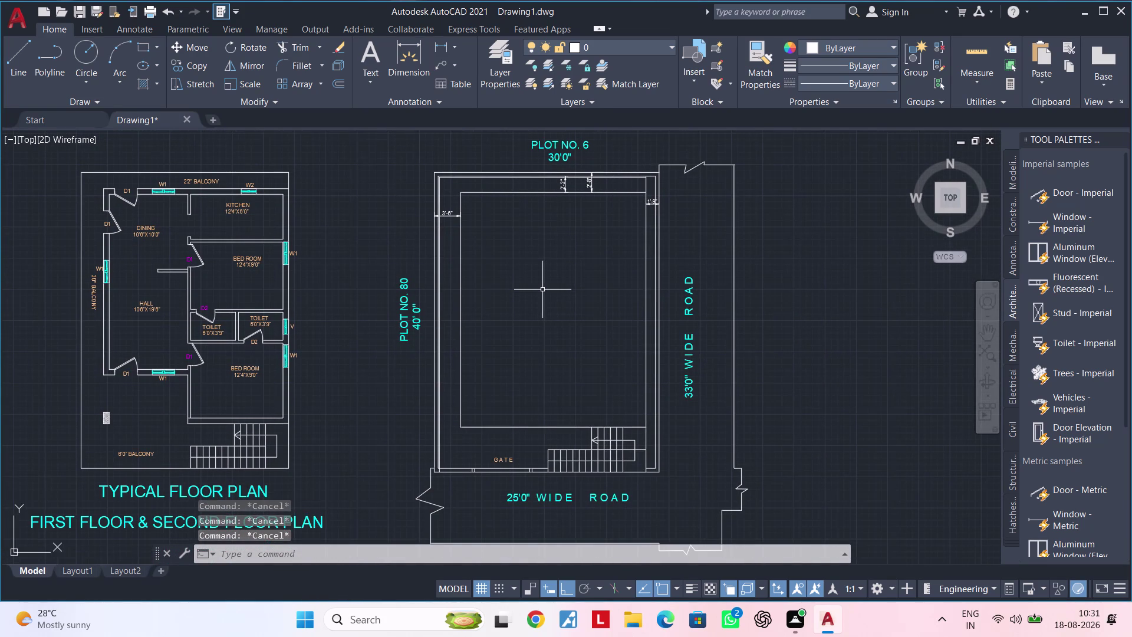
key(Escape)
key(Escape)
key(Escape)
Send all hatches behind other objects with HB.
text(HB)
key(space)
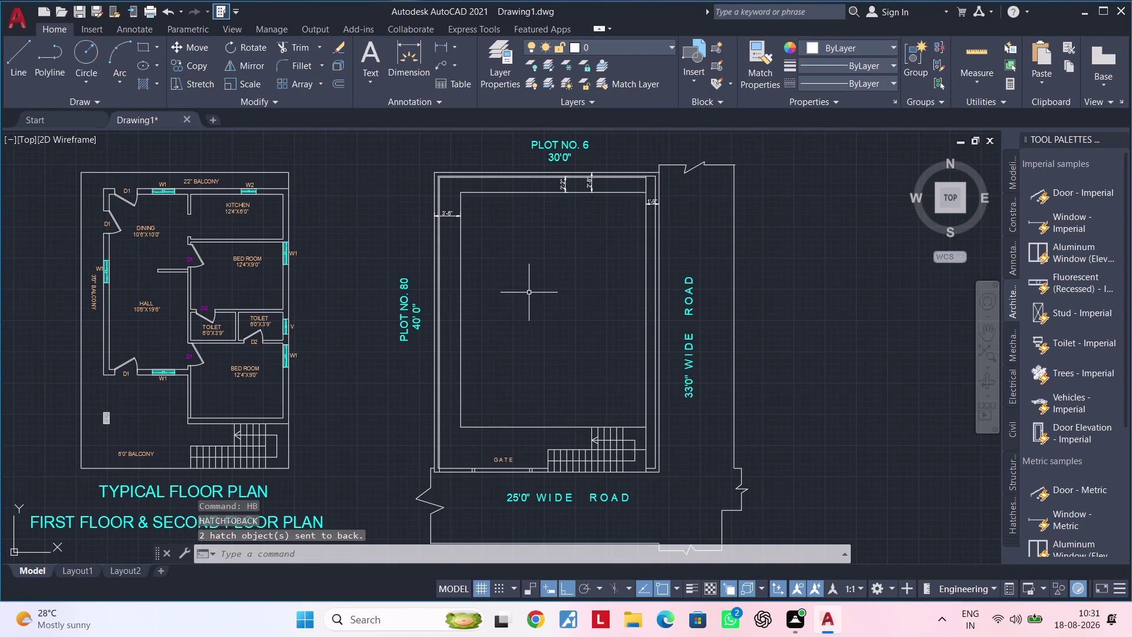
key(Escape)
Try the ANSI31/ANSI32 diagonal-line hatch patterns inside the building footprint.
key(h)
key(space)
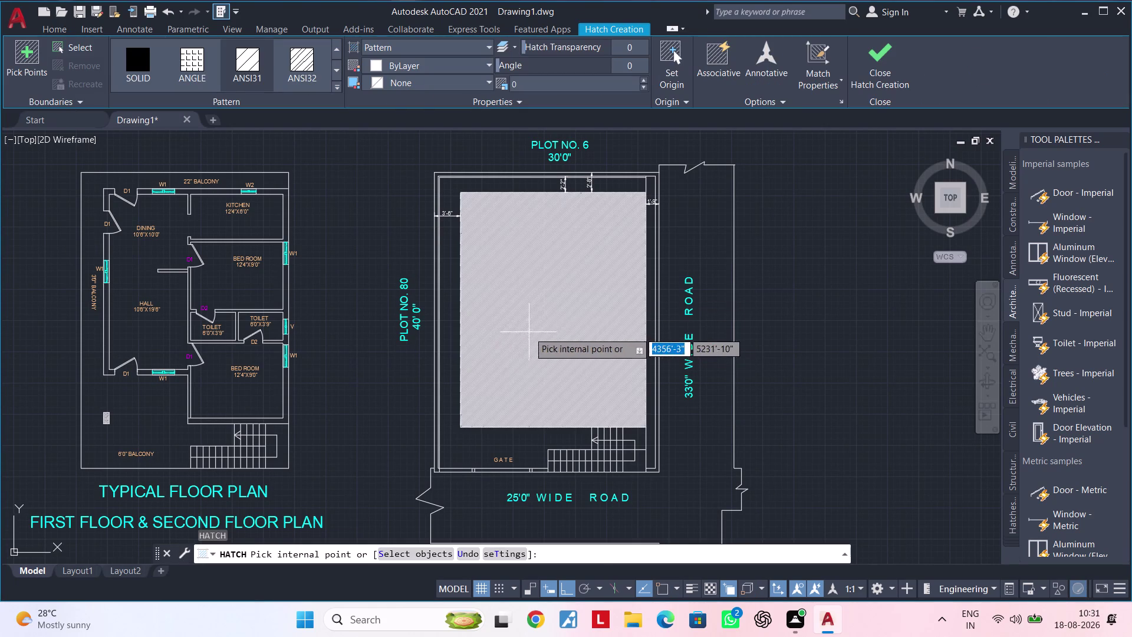
click(255, 69)
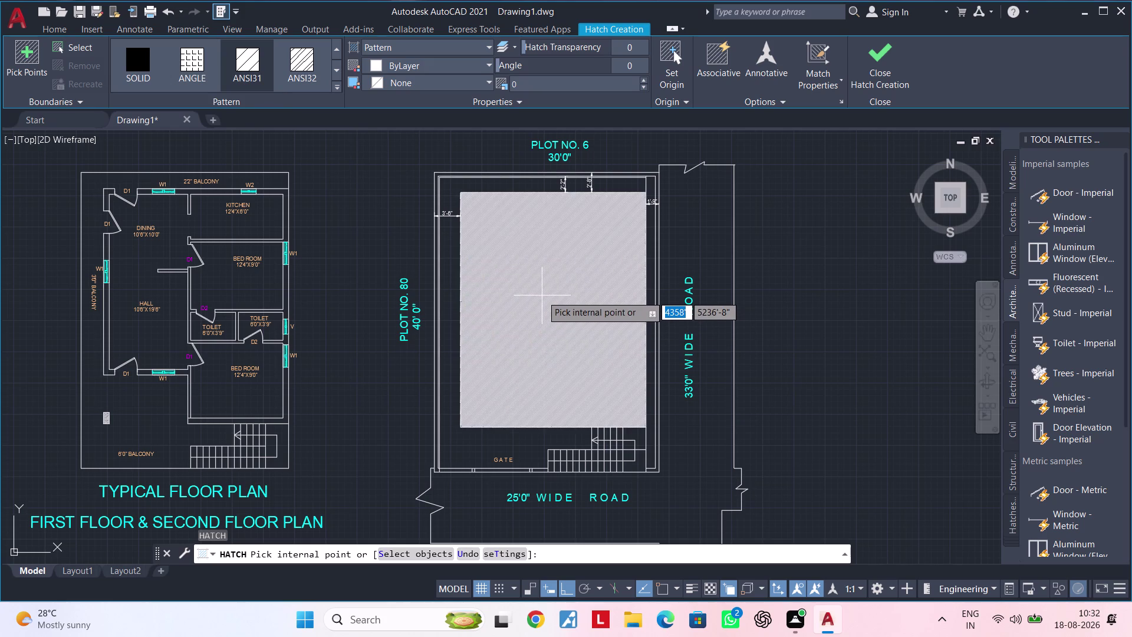
click(542, 296)
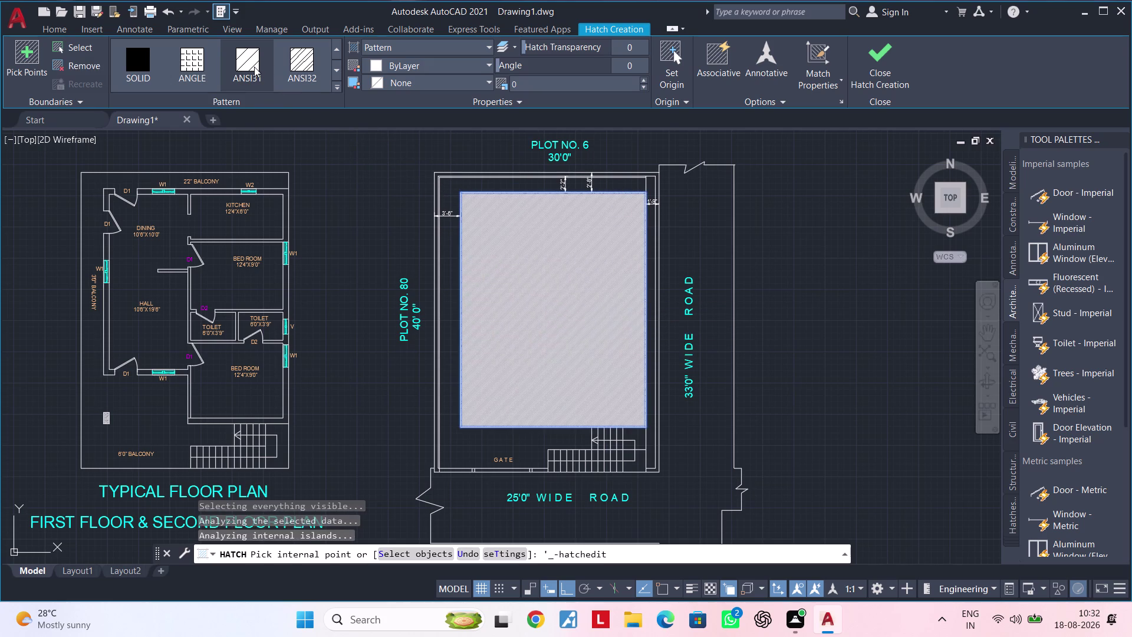
double_click(255, 66)
click(546, 309)
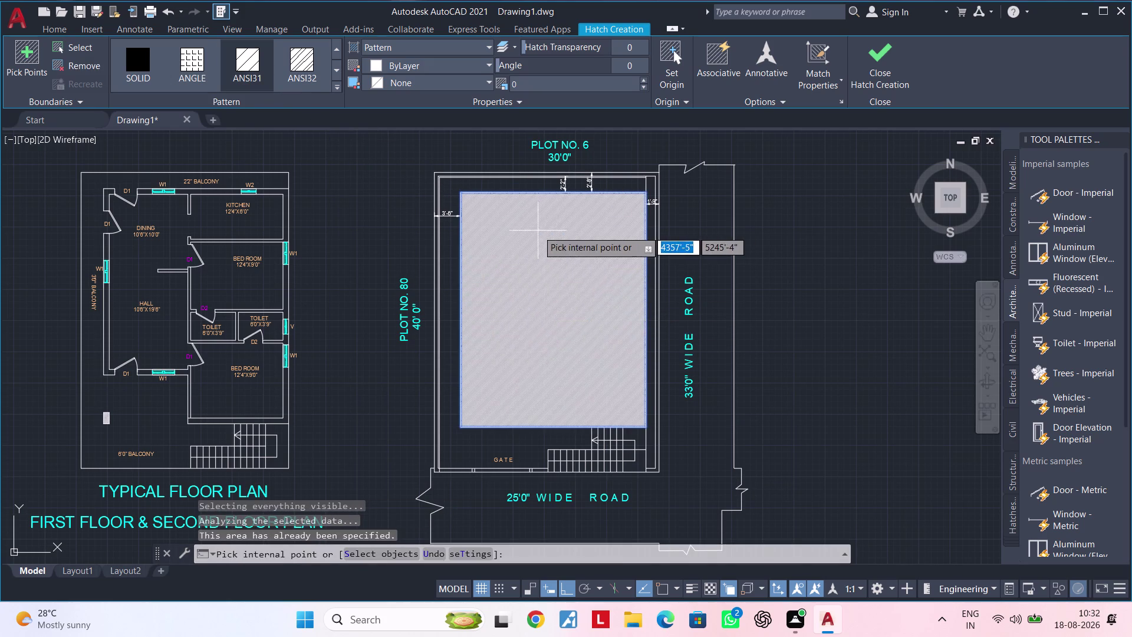
key(Escape)
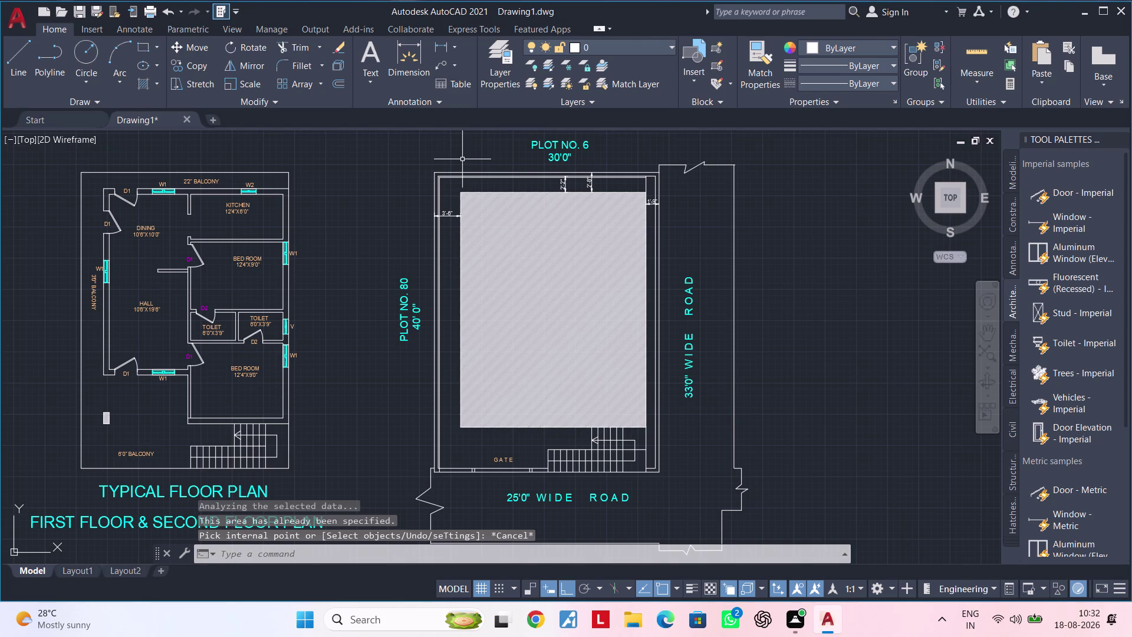
key(h)
key(space)
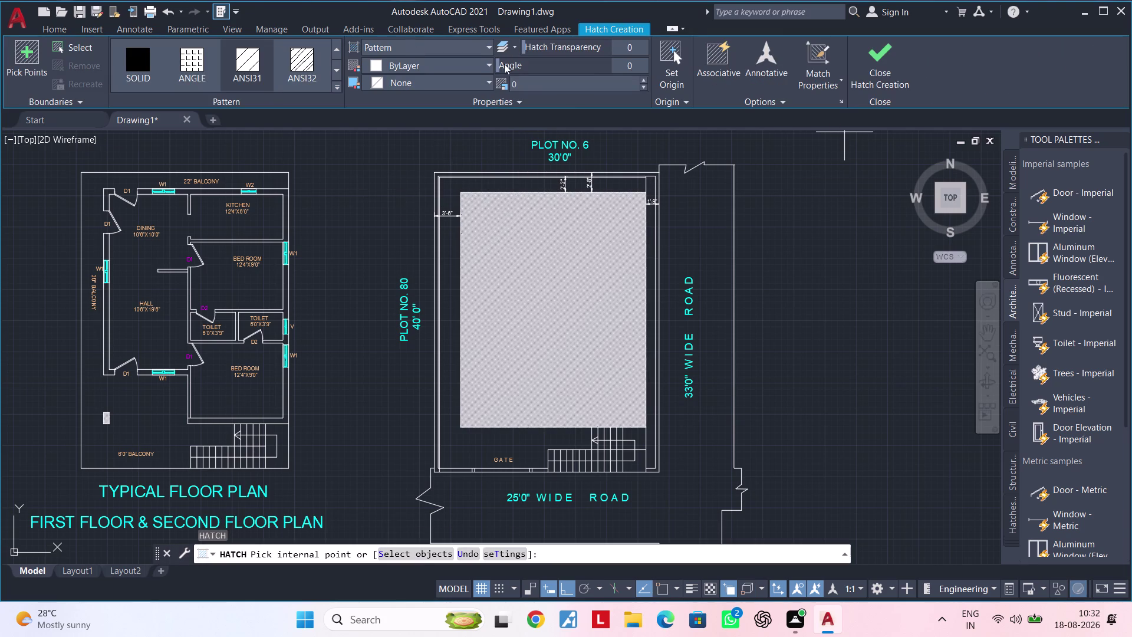
double_click(250, 68)
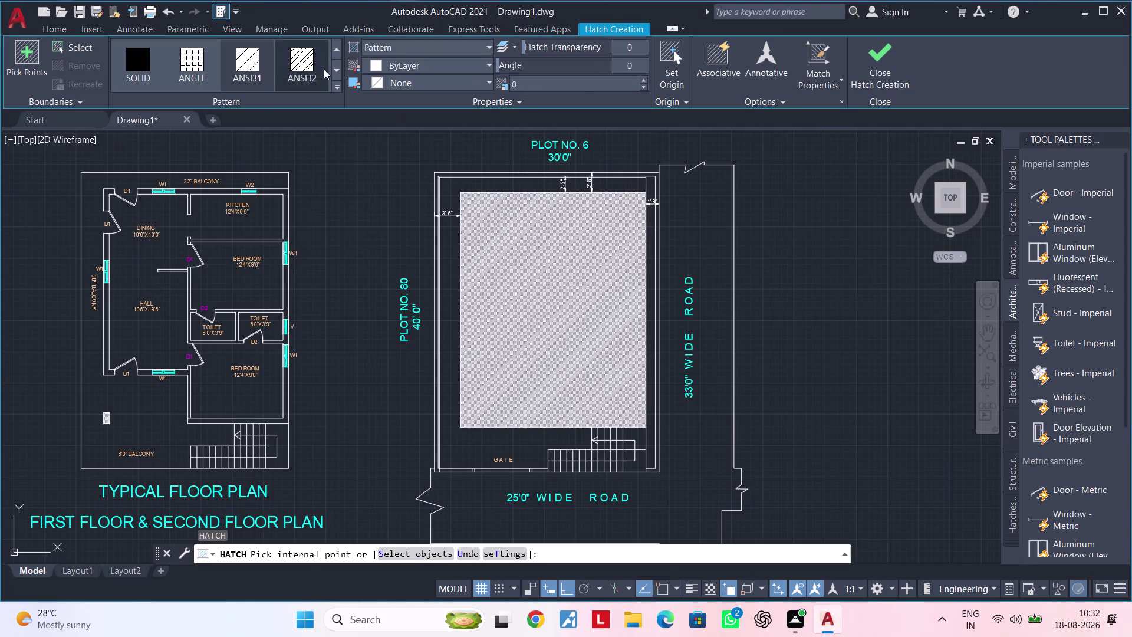
click(644, 82)
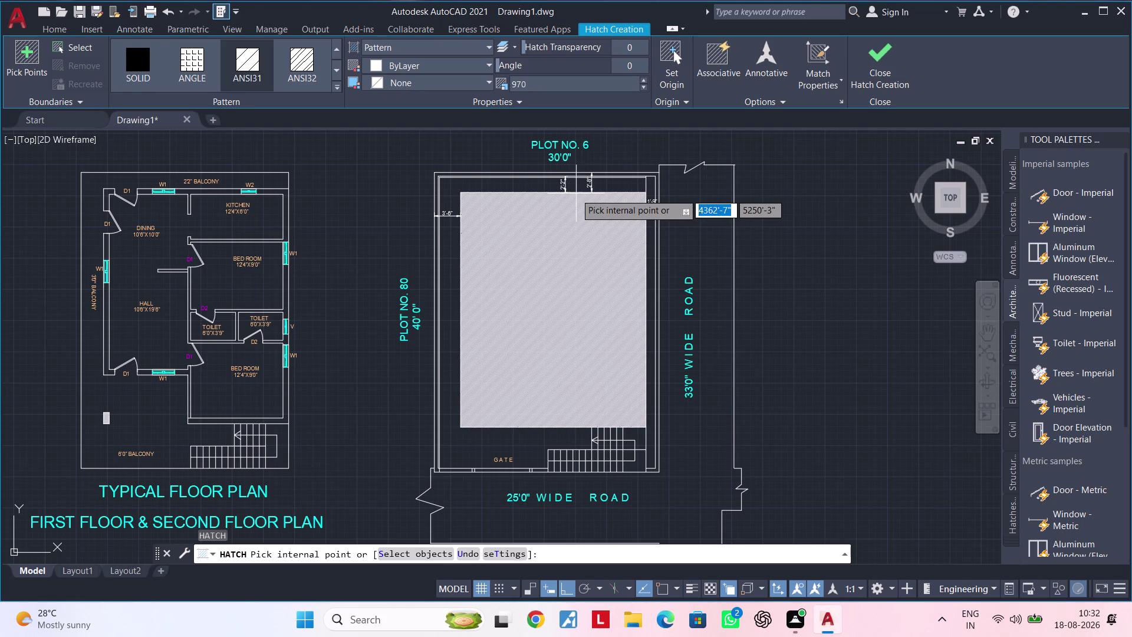
key(Escape)
key(Escape)
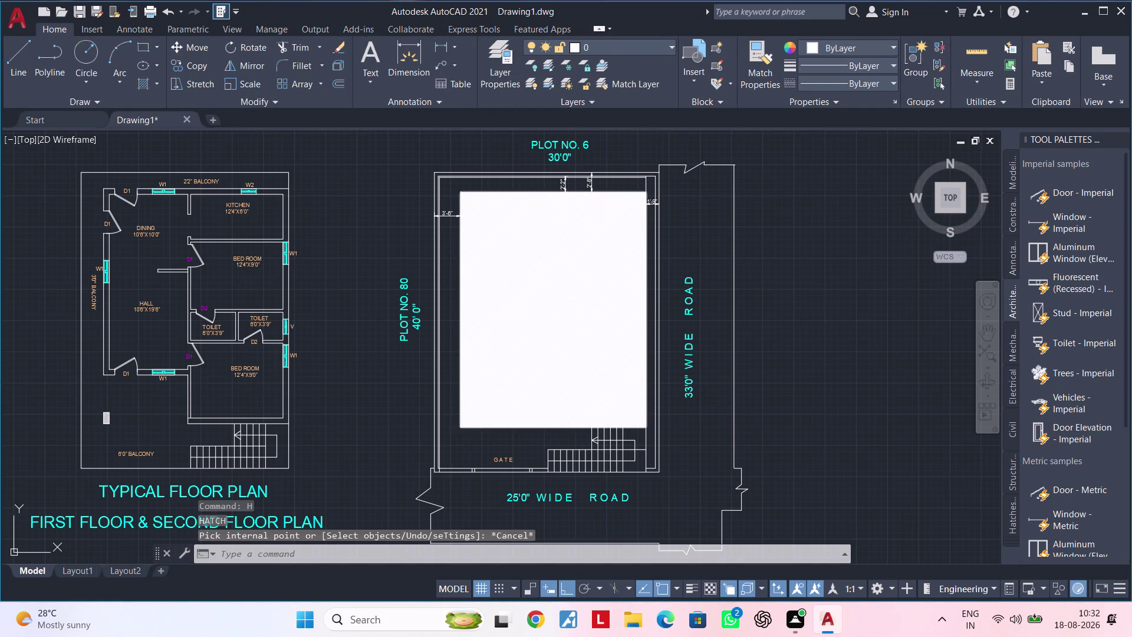
Delete the trial fill from the footprint and start a fresh hatch.
click(601, 316)
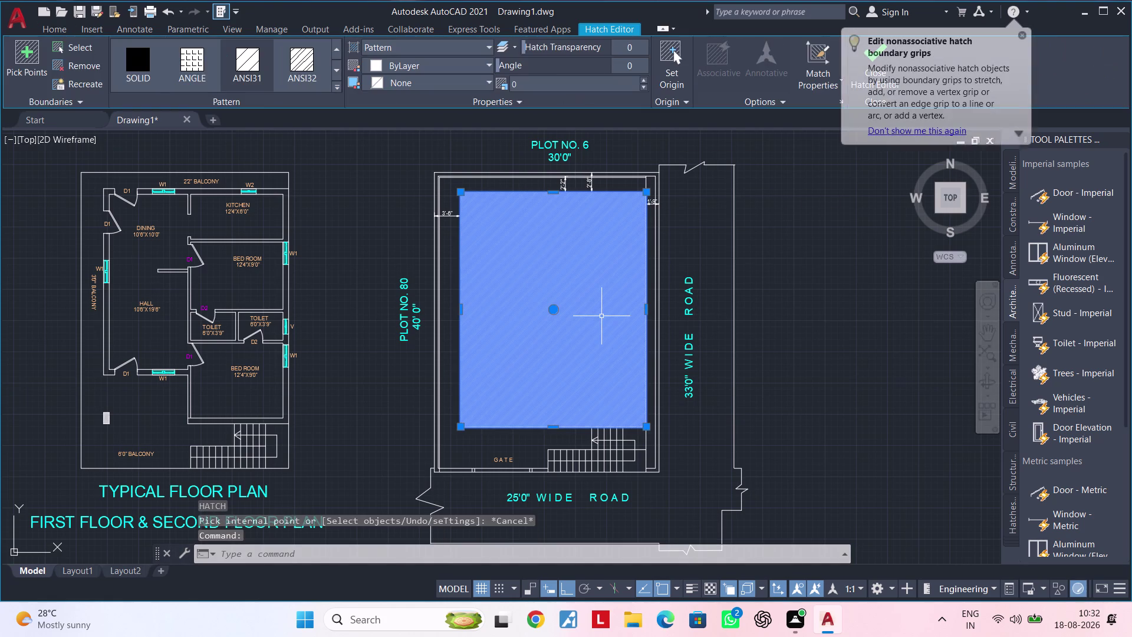
key(Delete)
key(Escape)
key(Escape)
key(h)
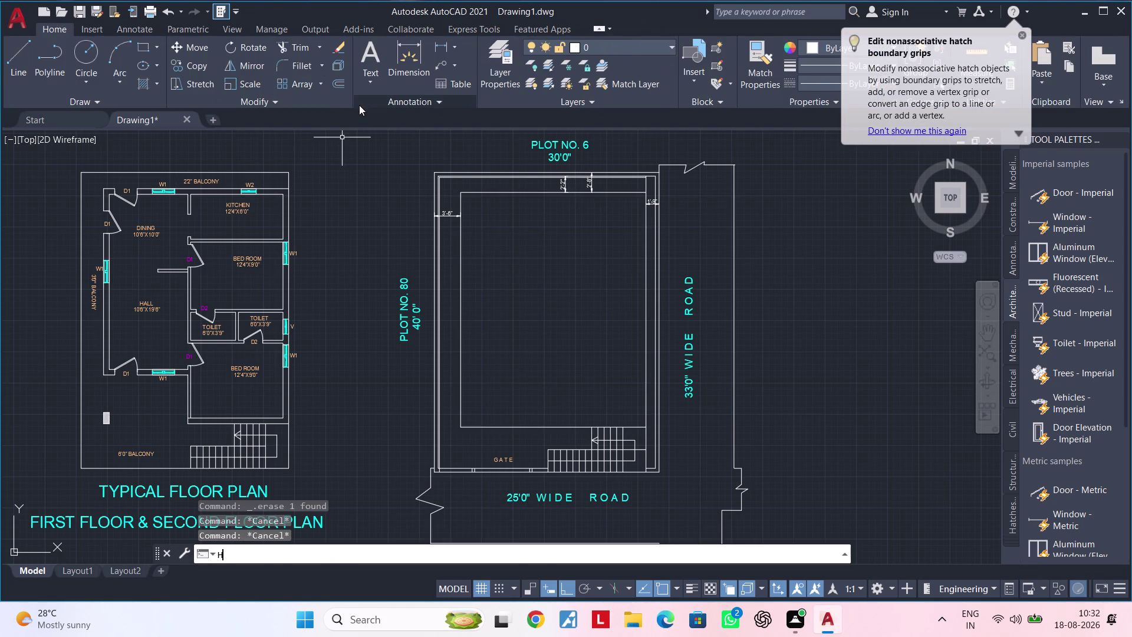
key(space)
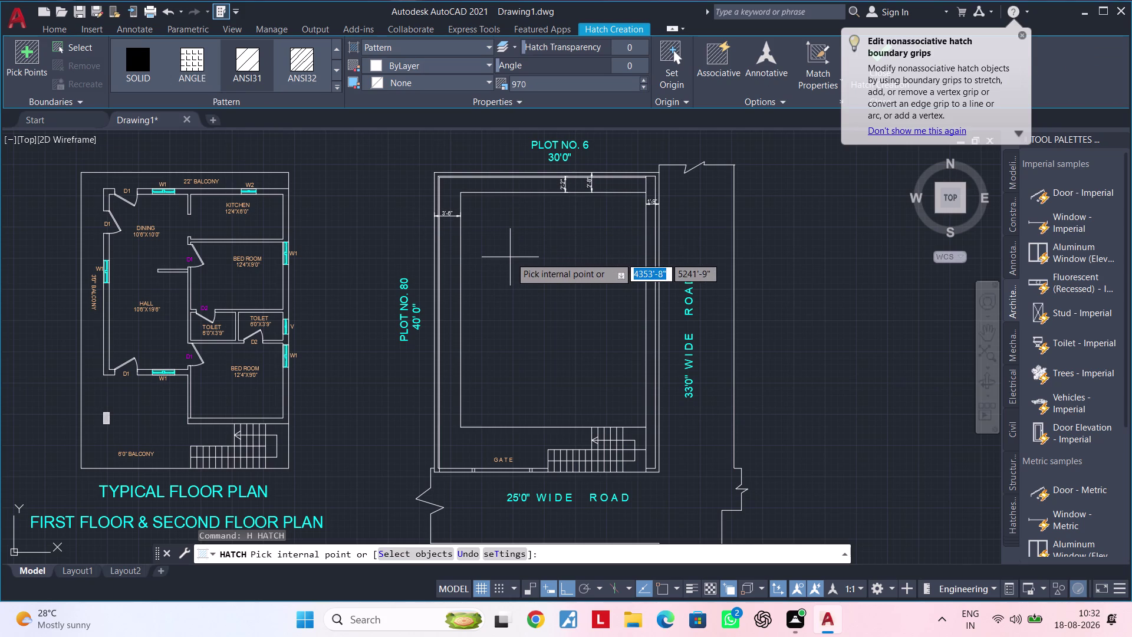
Try a diagonal-line fill inside the building footprint, then delete that fill.
click(147, 69)
click(250, 77)
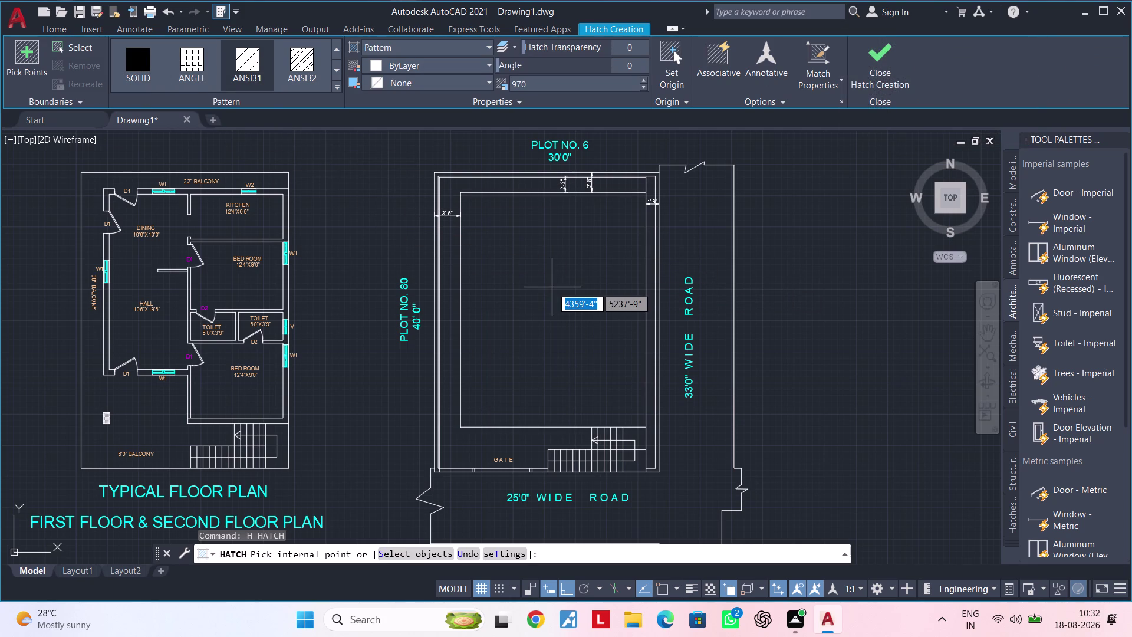
click(552, 287)
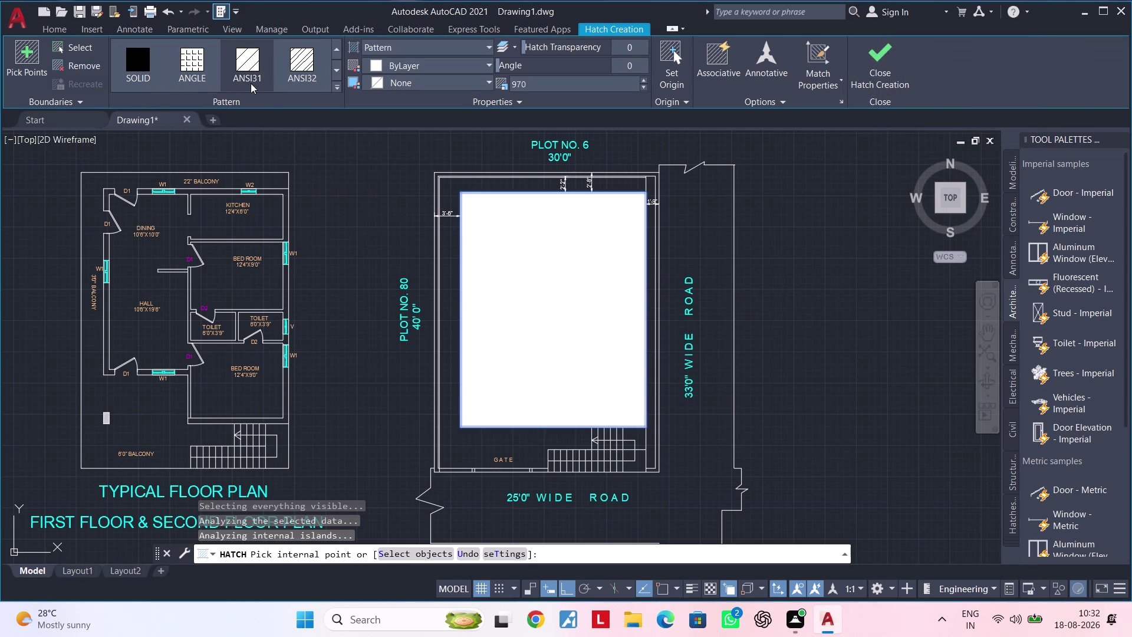
key(Delete)
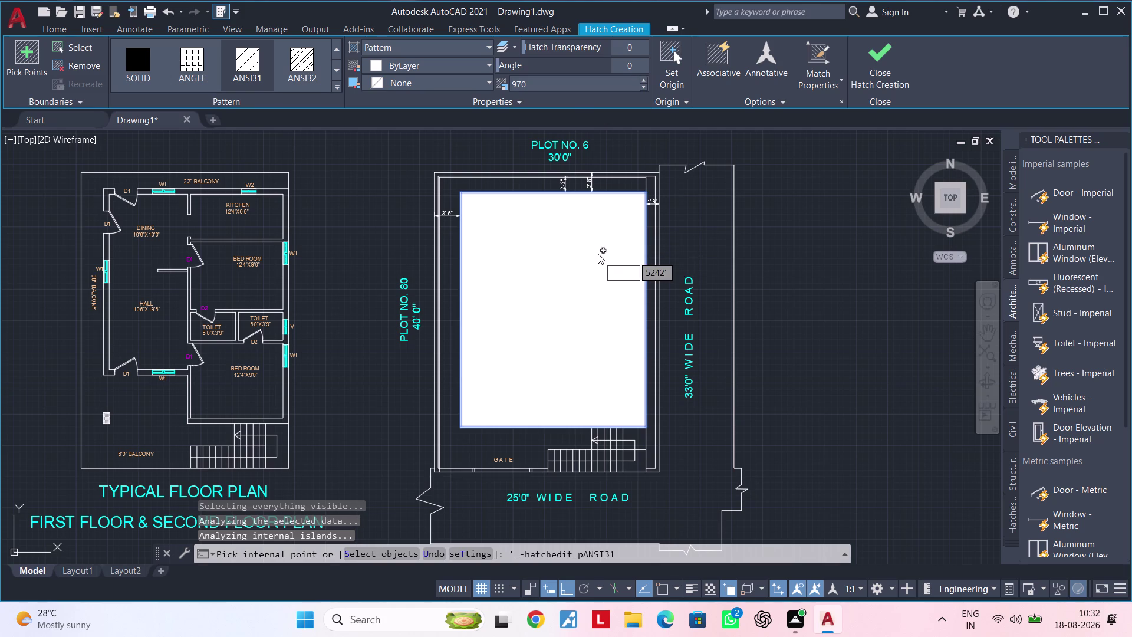
key(Escape)
key(Escape)
click(599, 247)
key(Delete)
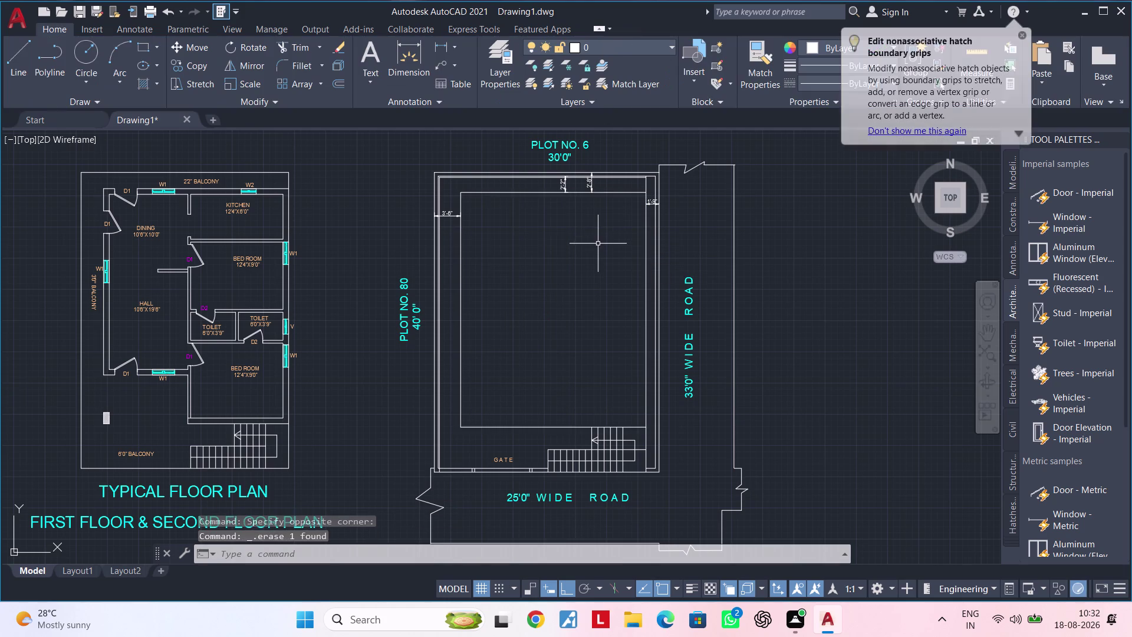
Hatch the footprint again from a set origin, yielding one widely spaced diagonal line.
text(H)
key(space)
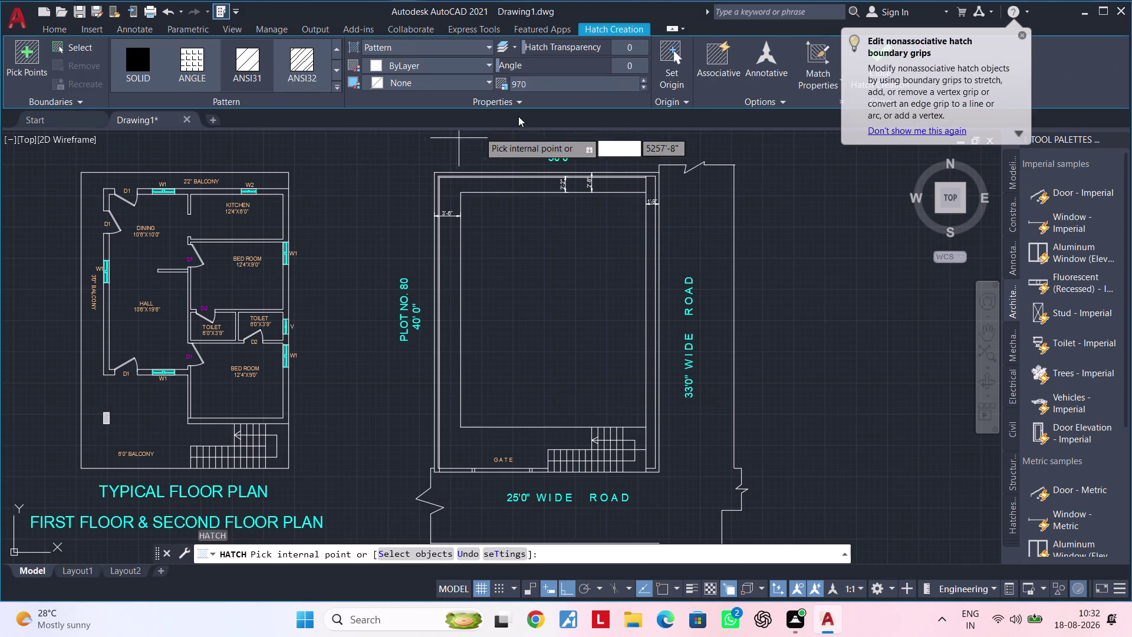
click(673, 56)
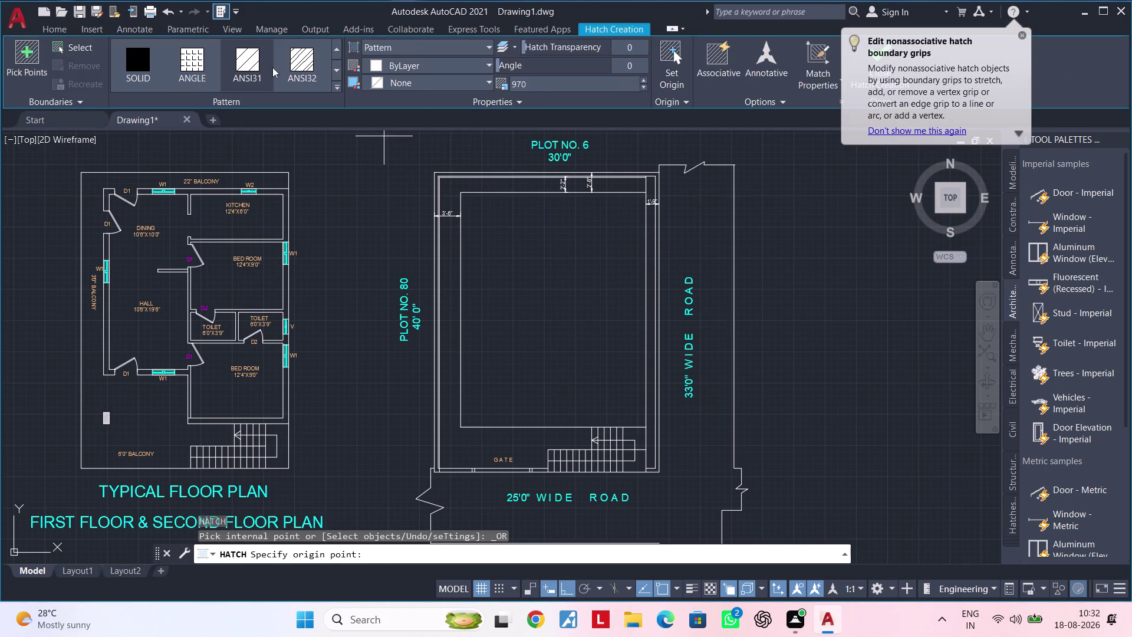
click(252, 60)
click(532, 290)
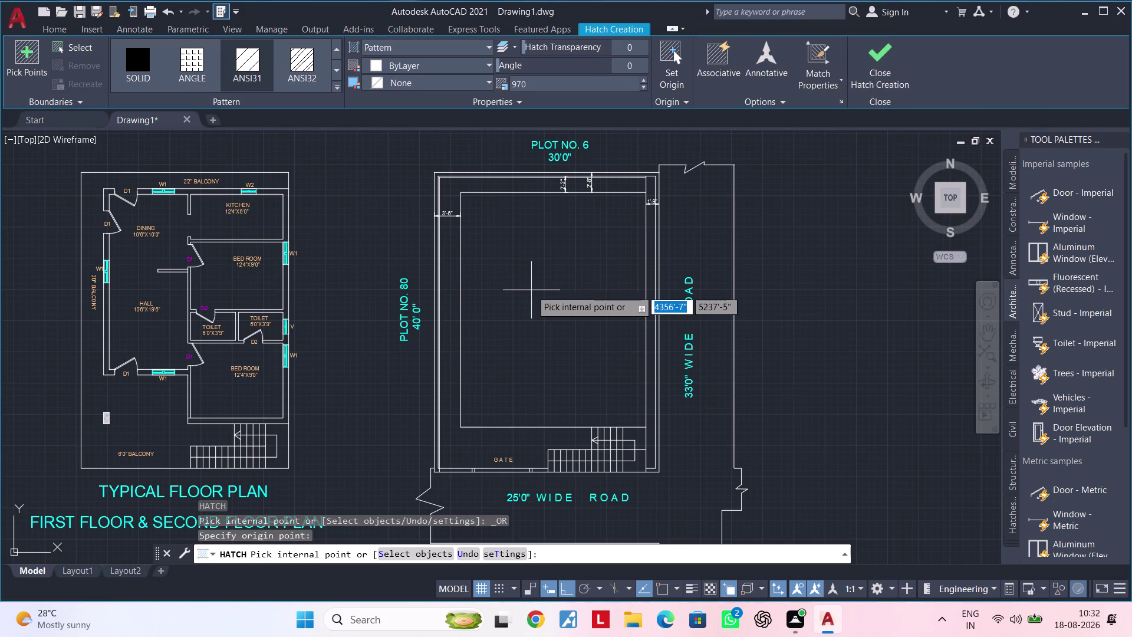
click(535, 290)
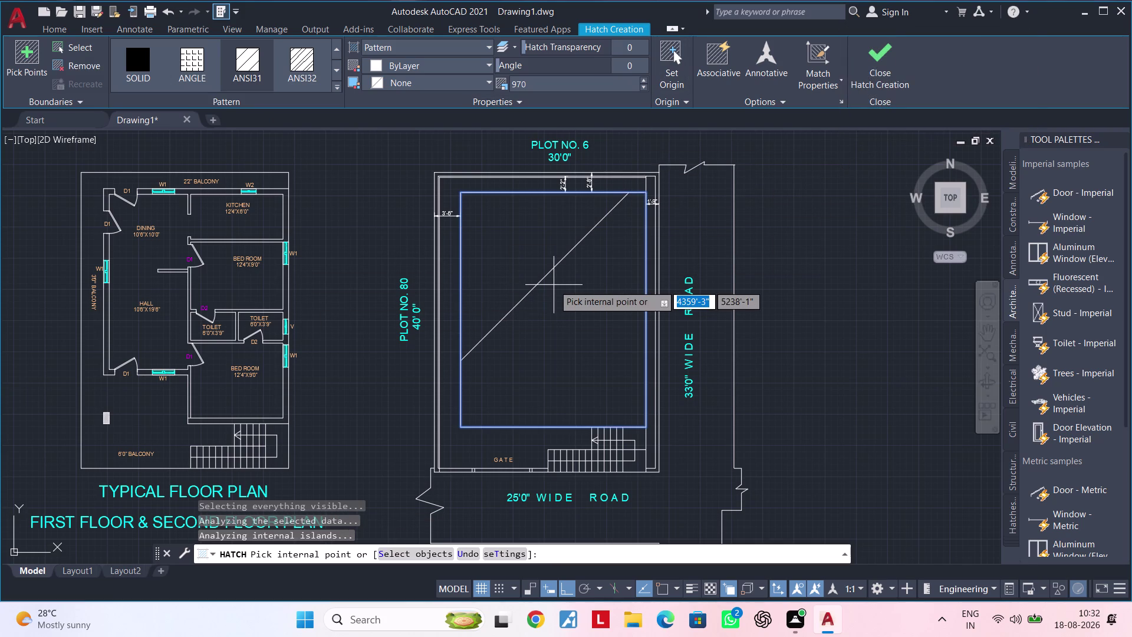
key(Escape)
key(Escape)
key(Escape)
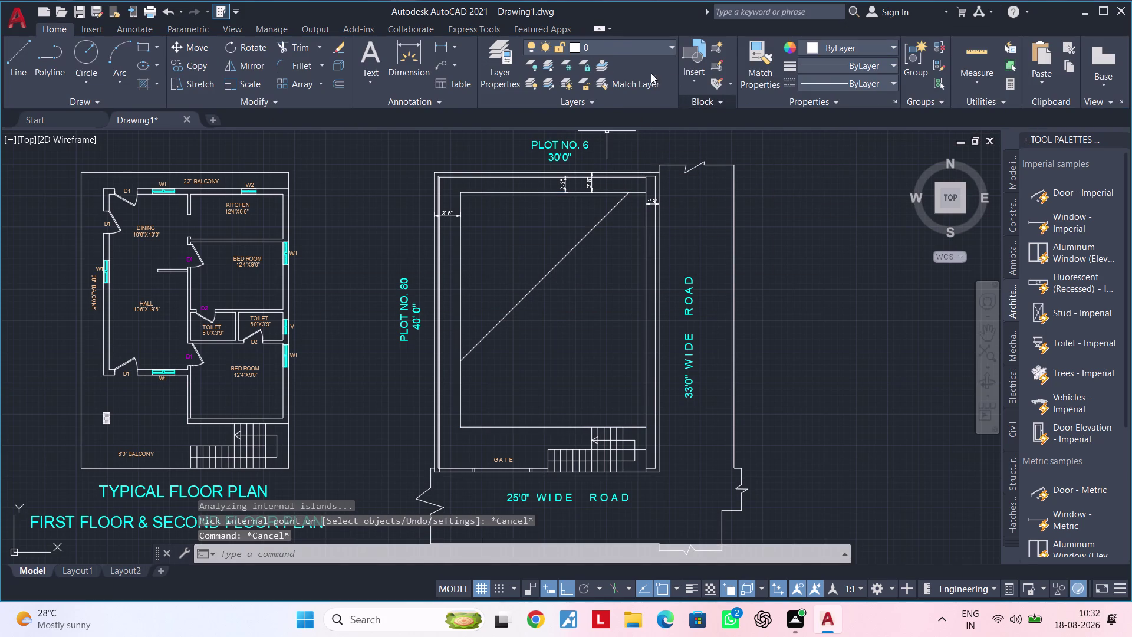
key(Escape)
key(Escape)
text(H)
key(space)
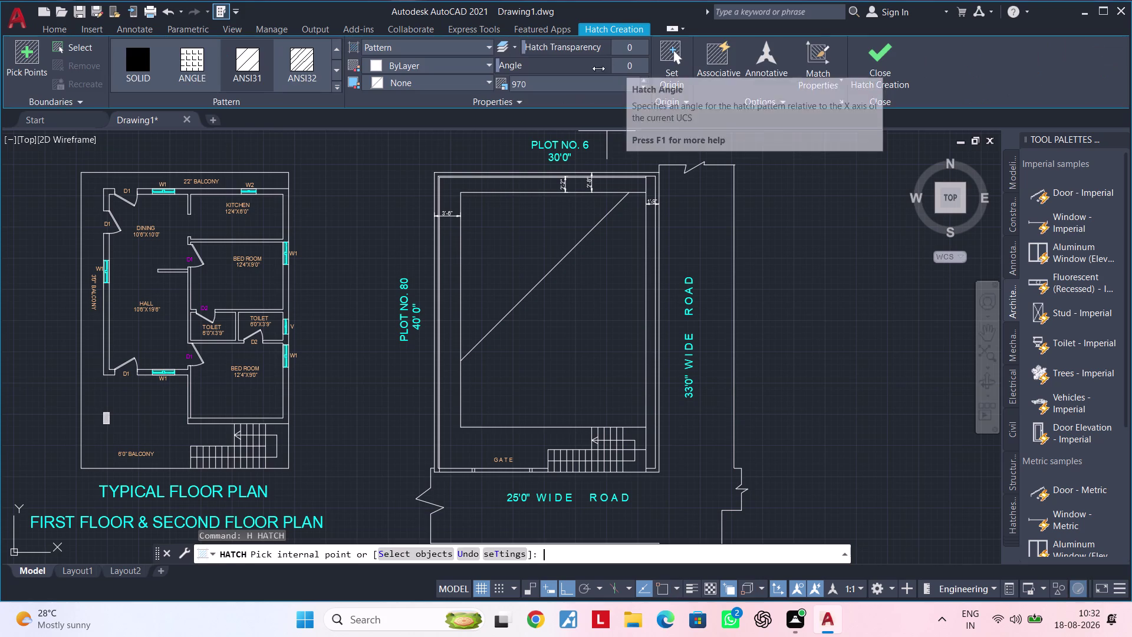
click(643, 81)
click(643, 81)
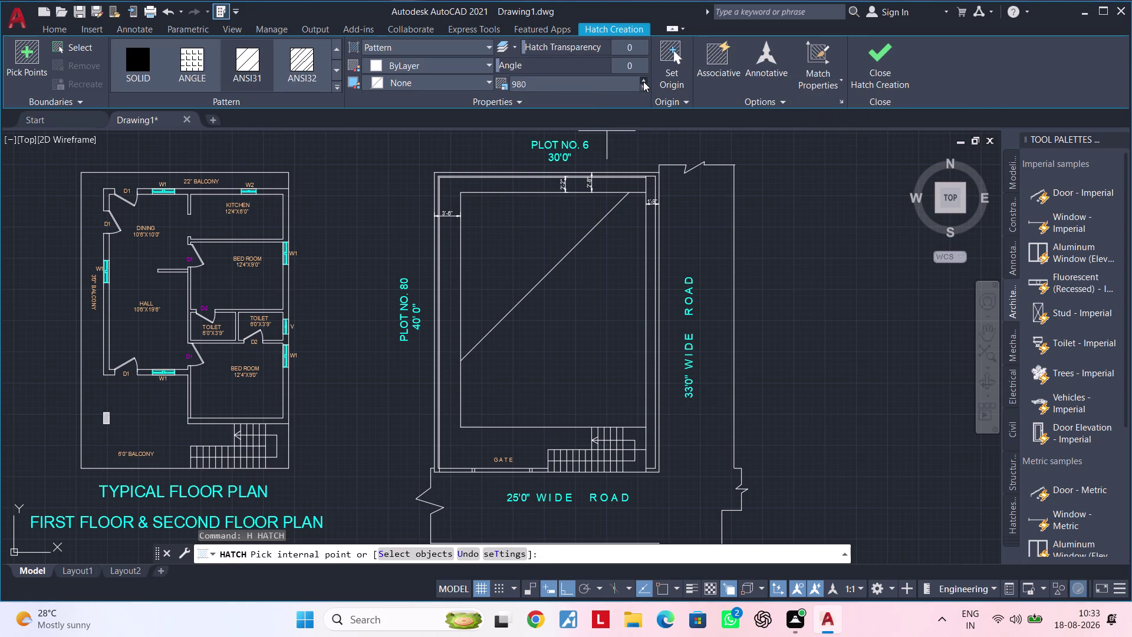
double_click(645, 87)
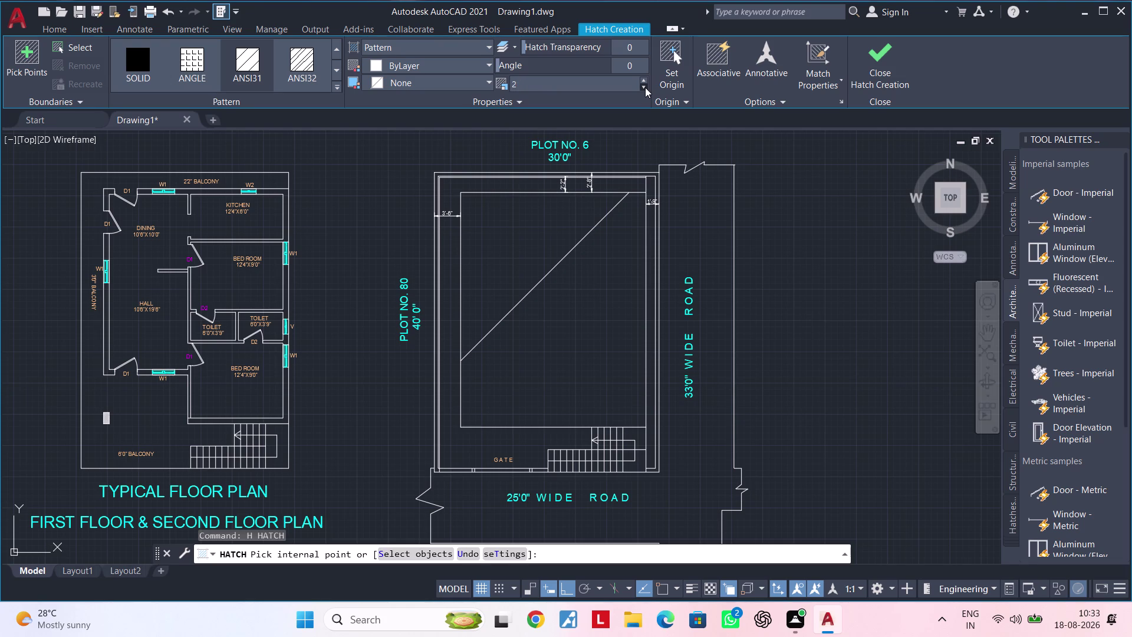
triple_click(645, 87)
triple_click(646, 88)
triple_click(645, 87)
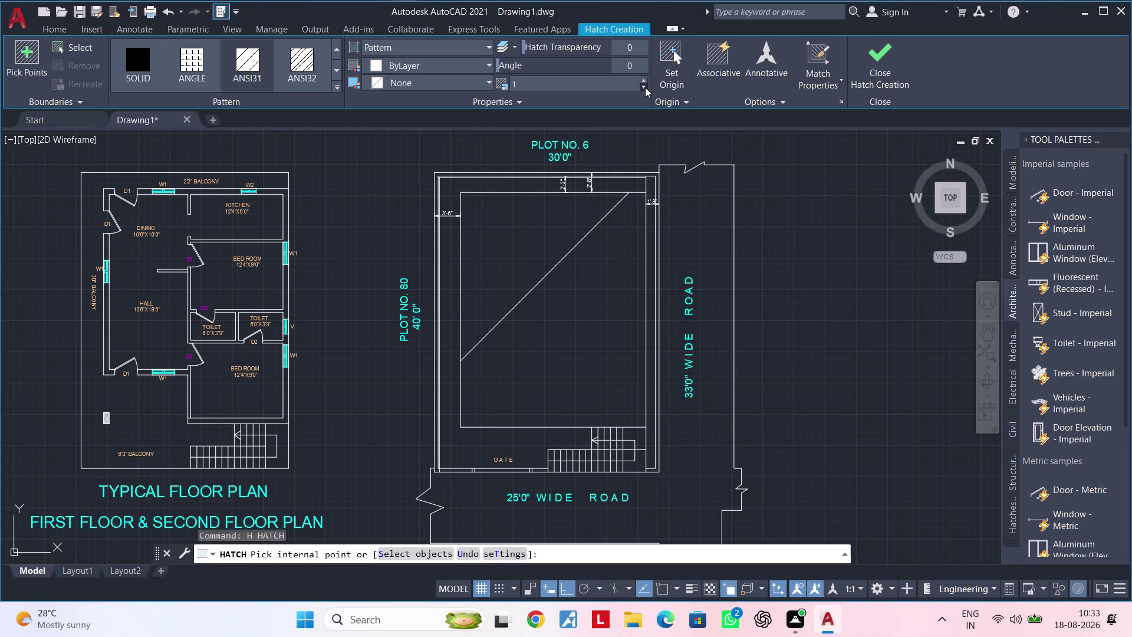
triple_click(645, 88)
triple_click(645, 88)
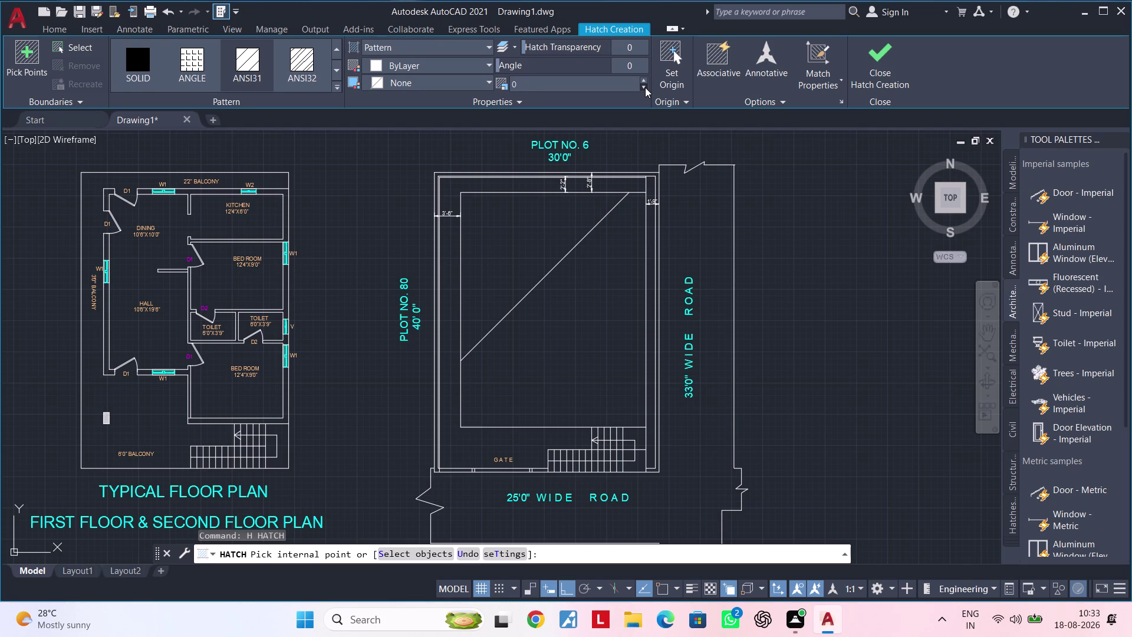
double_click(645, 88)
double_click(644, 81)
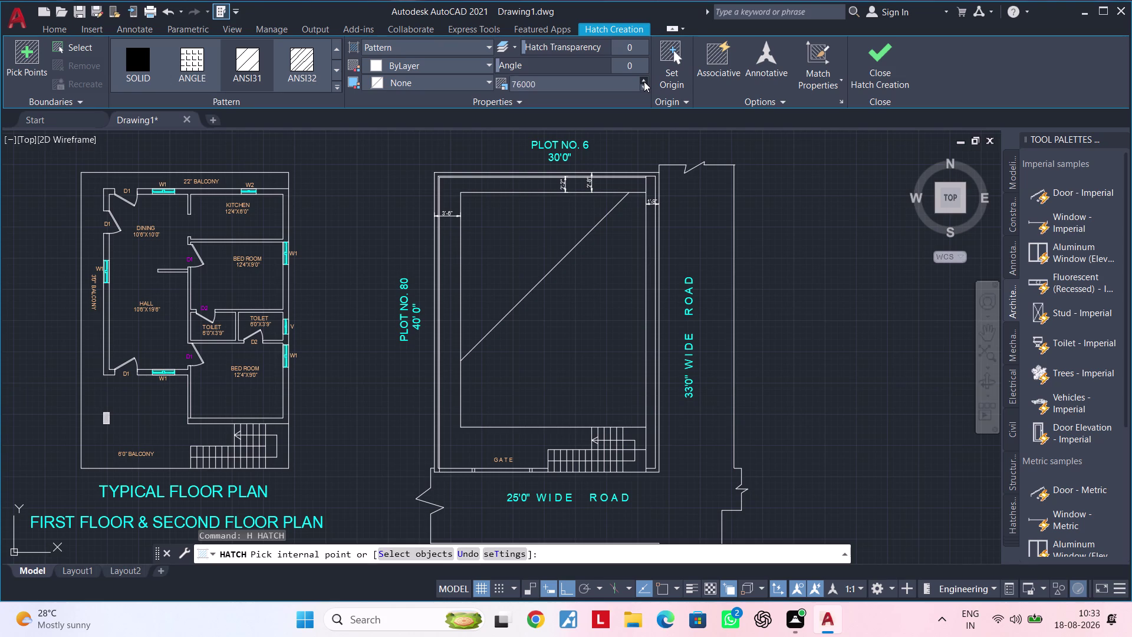
click(644, 81)
key(Escape)
key(Escape)
key(Escape)
key(Escape)
click(600, 222)
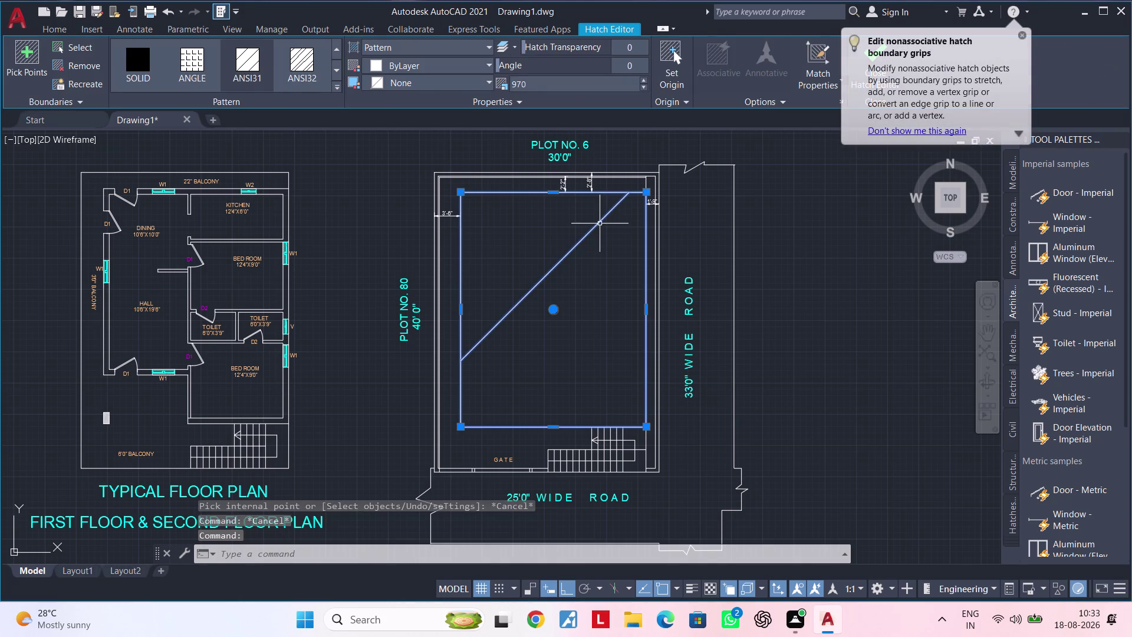
Delete the old footprint hatch and start a new hatch at scale 250000.
key(Delete)
key(h)
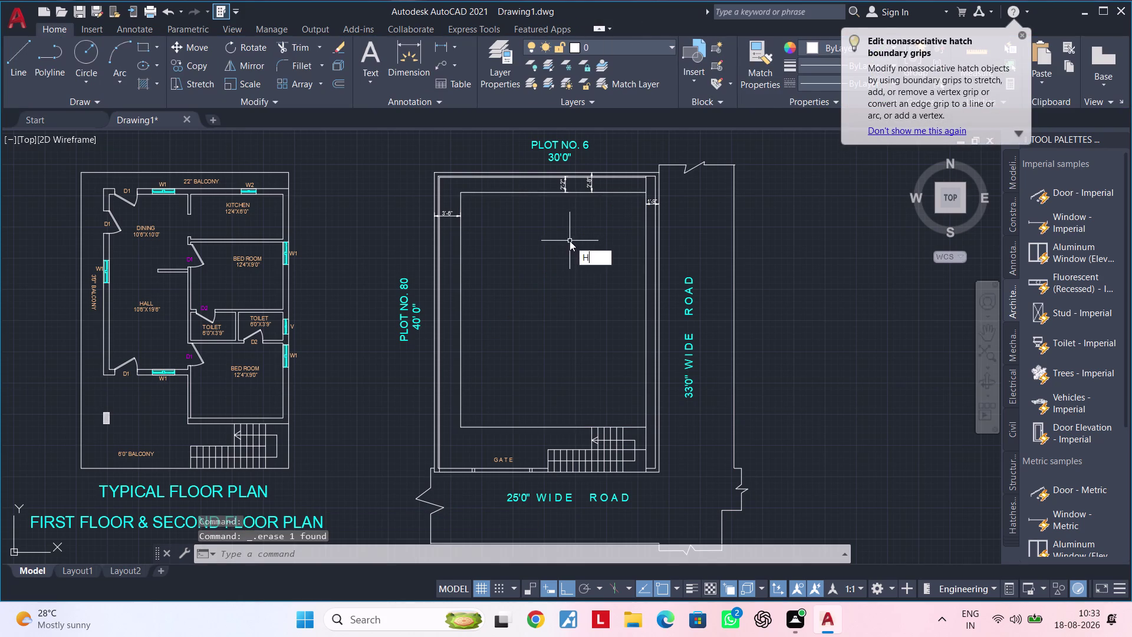
key(space)
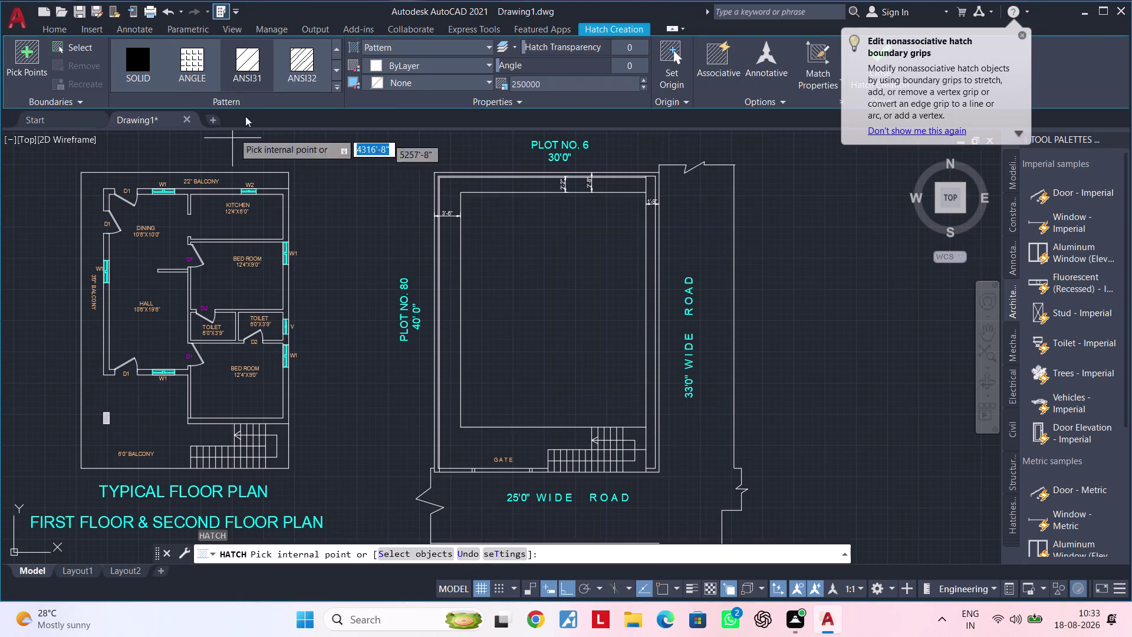
triple_click(251, 74)
triple_click(250, 75)
click(252, 70)
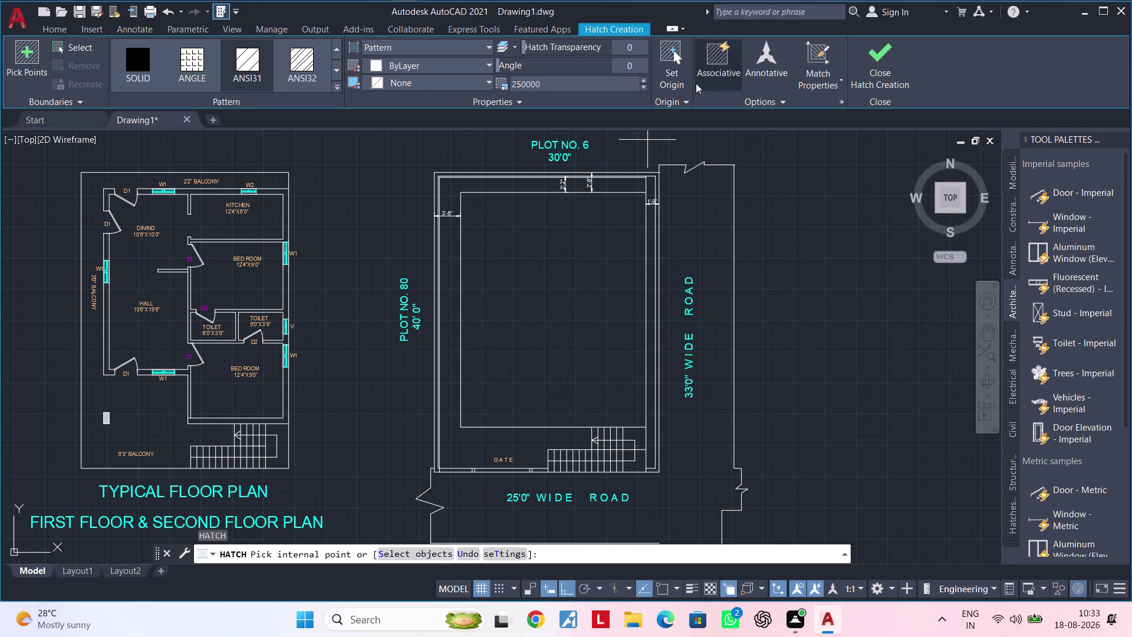
Set the hatch origin and pick inside the footprint to place the hatch.
double_click(677, 62)
click(670, 61)
double_click(243, 67)
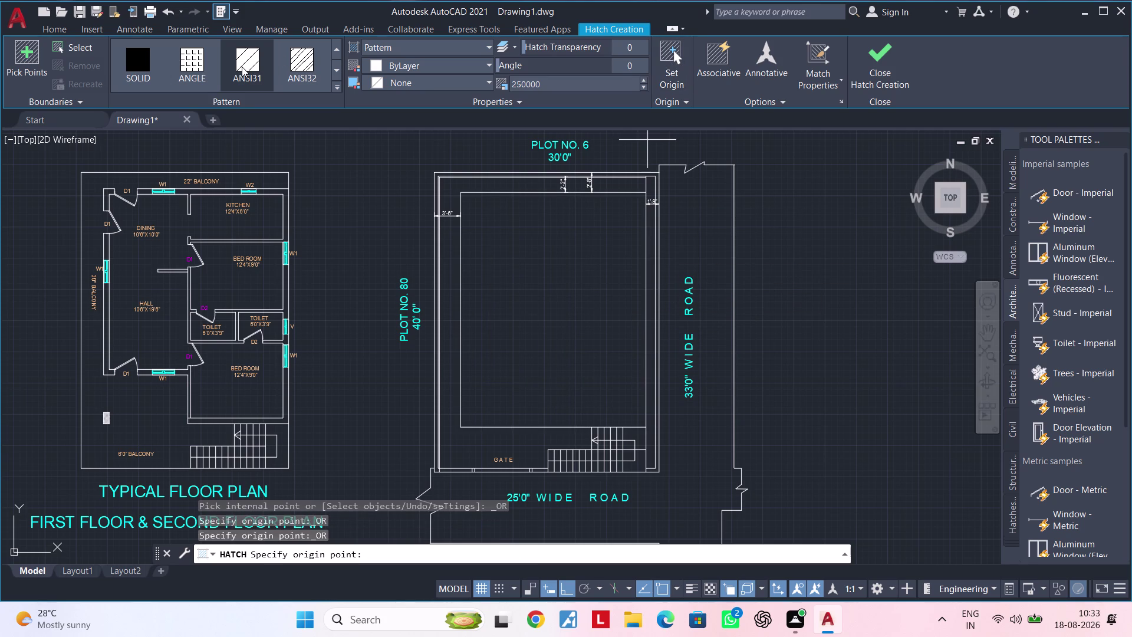
click(536, 245)
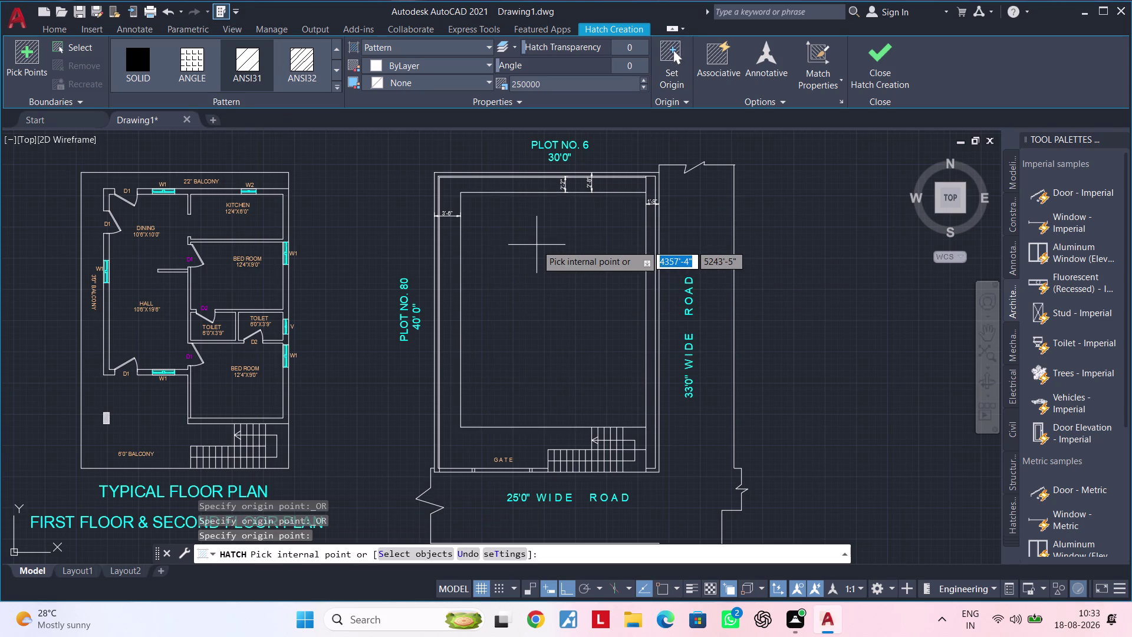
click(537, 244)
triple_click(537, 245)
click(536, 245)
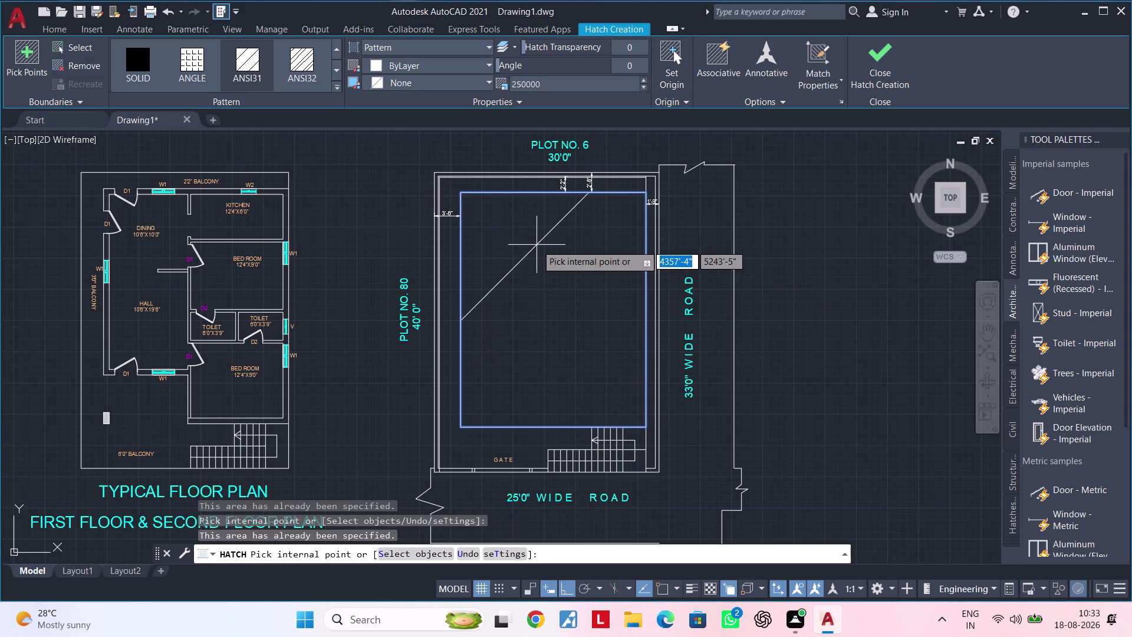
click(553, 262)
key(Escape)
key(Escape)
key(Escape)
key(Escape)
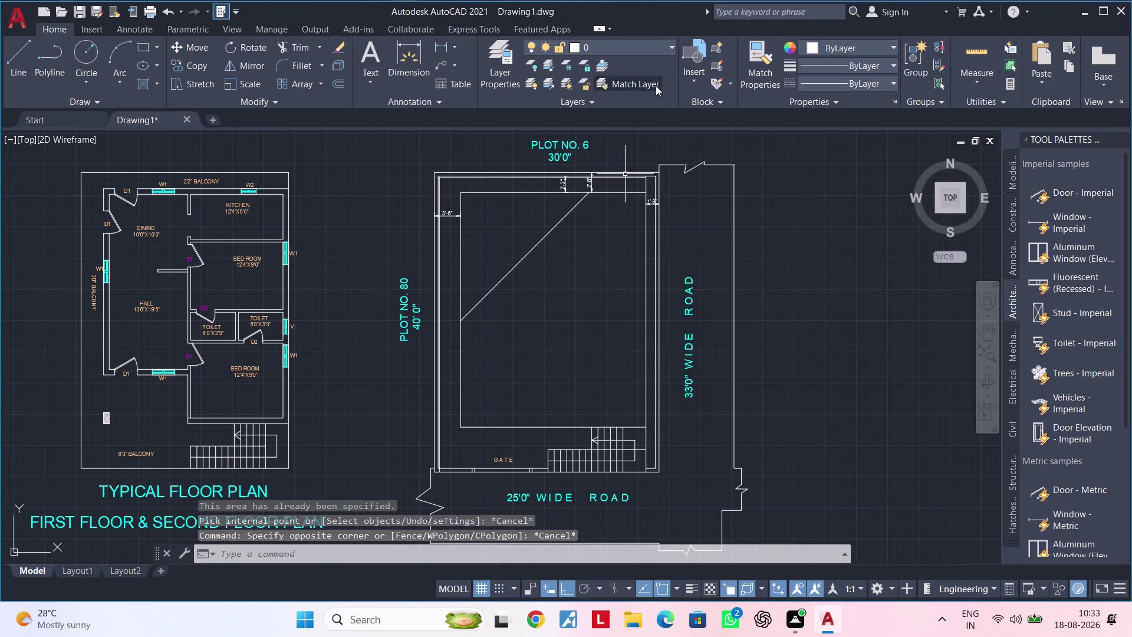
Grip-stretch the footprint hatch to the right, undo it, and reselect the hatch.
click(554, 234)
click(545, 234)
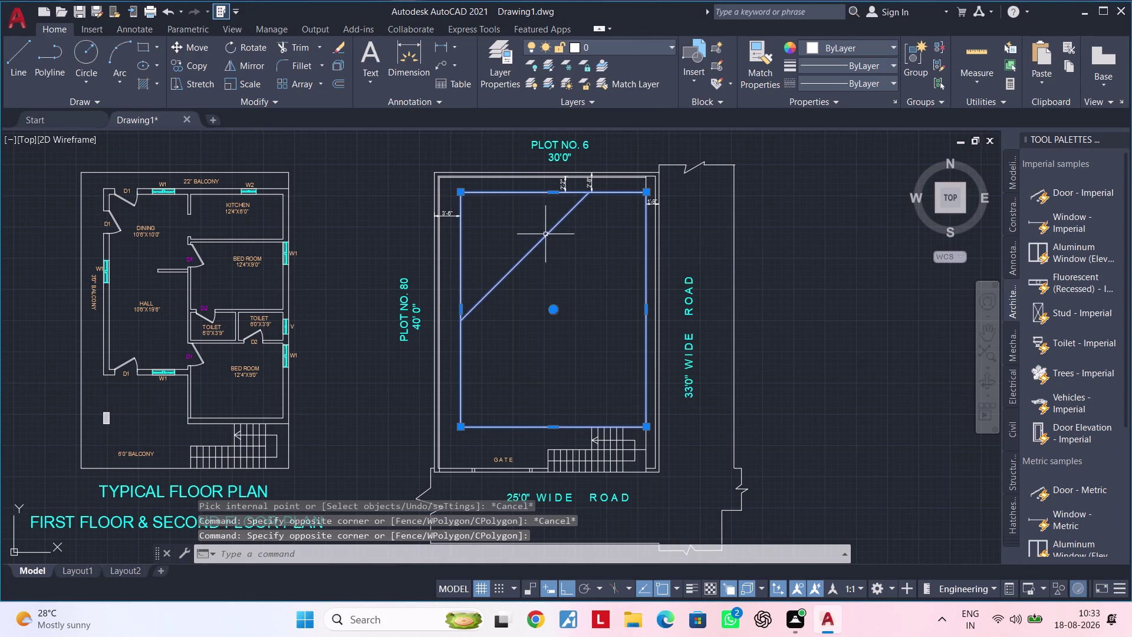
click(553, 309)
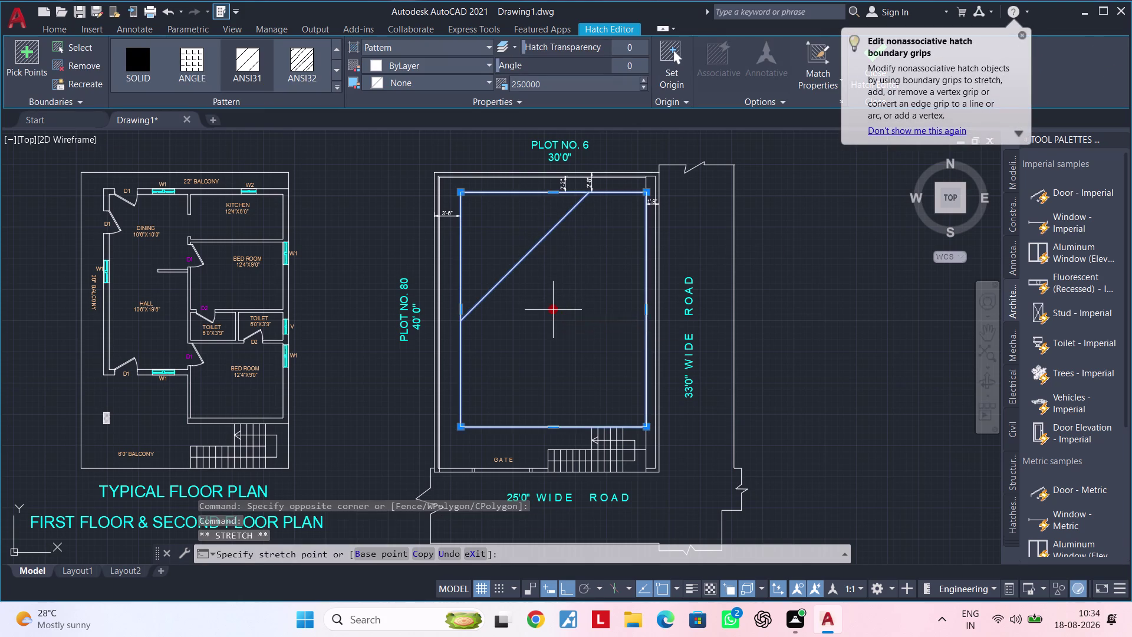
click(573, 316)
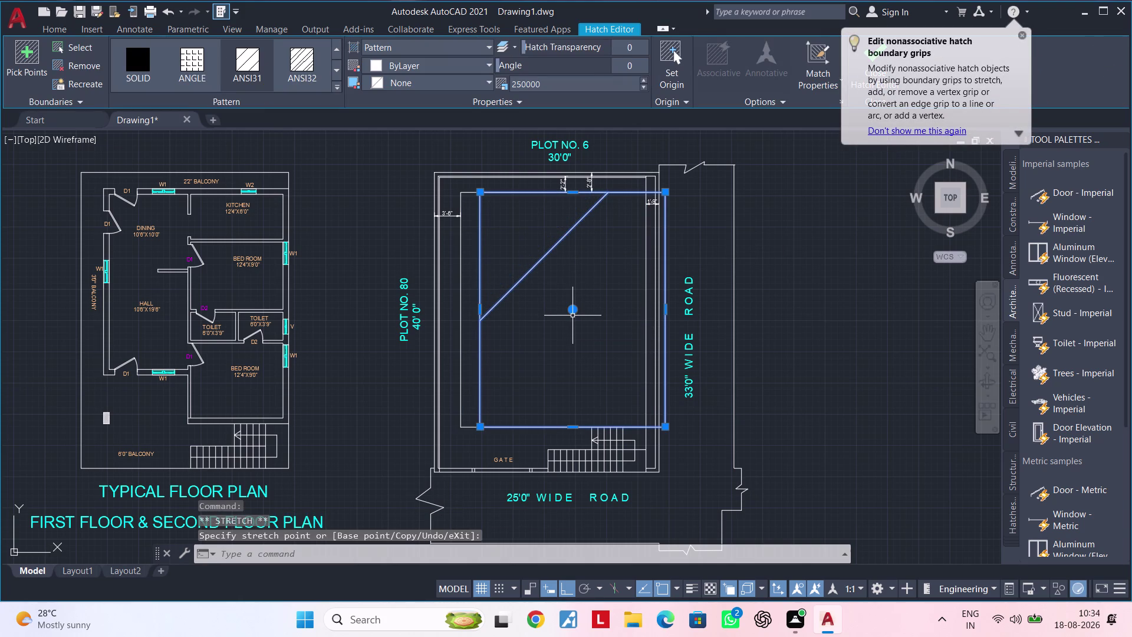
key(ctrl+z)
key(Escape)
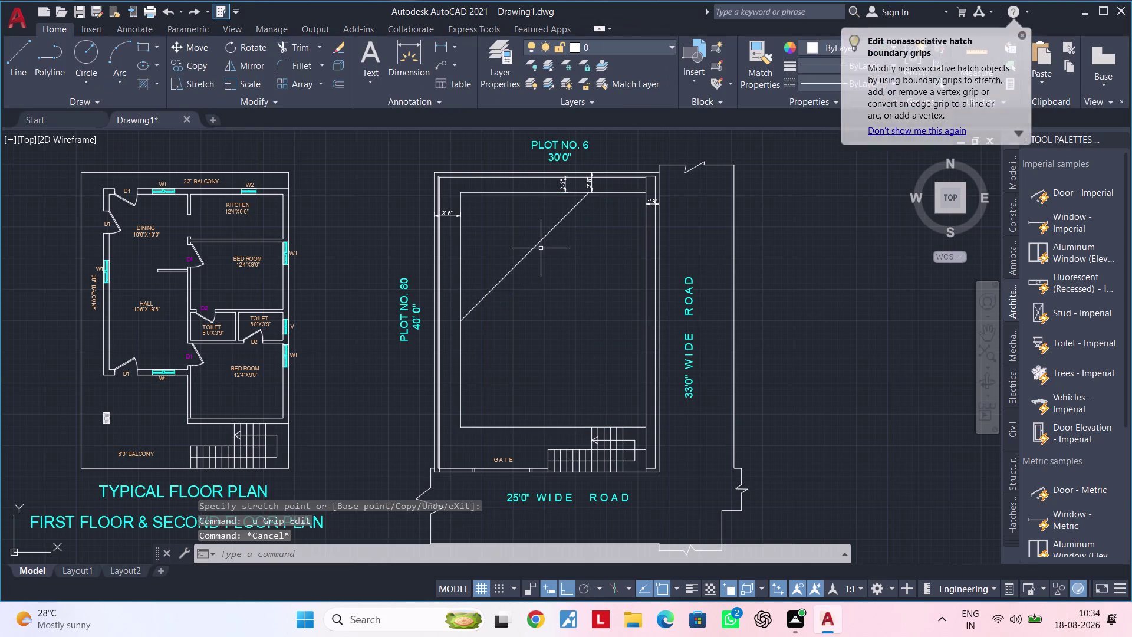
click(541, 246)
click(540, 241)
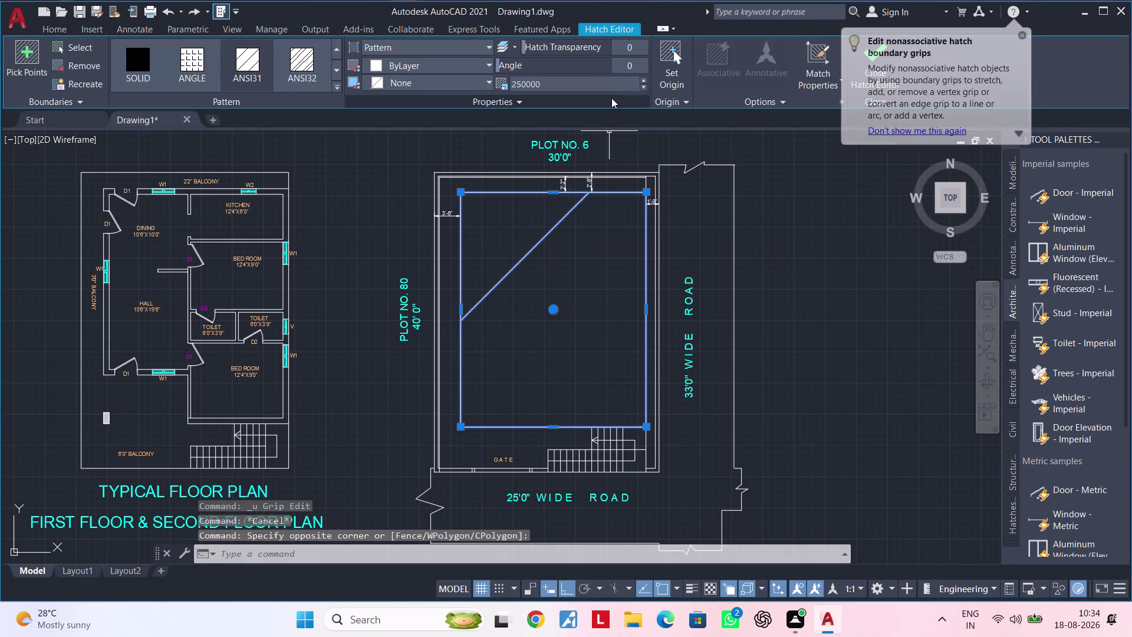
Change the selected hatch to scale 0.01 and rotate its angle to about 102 degrees.
drag(627, 83, 485, 83)
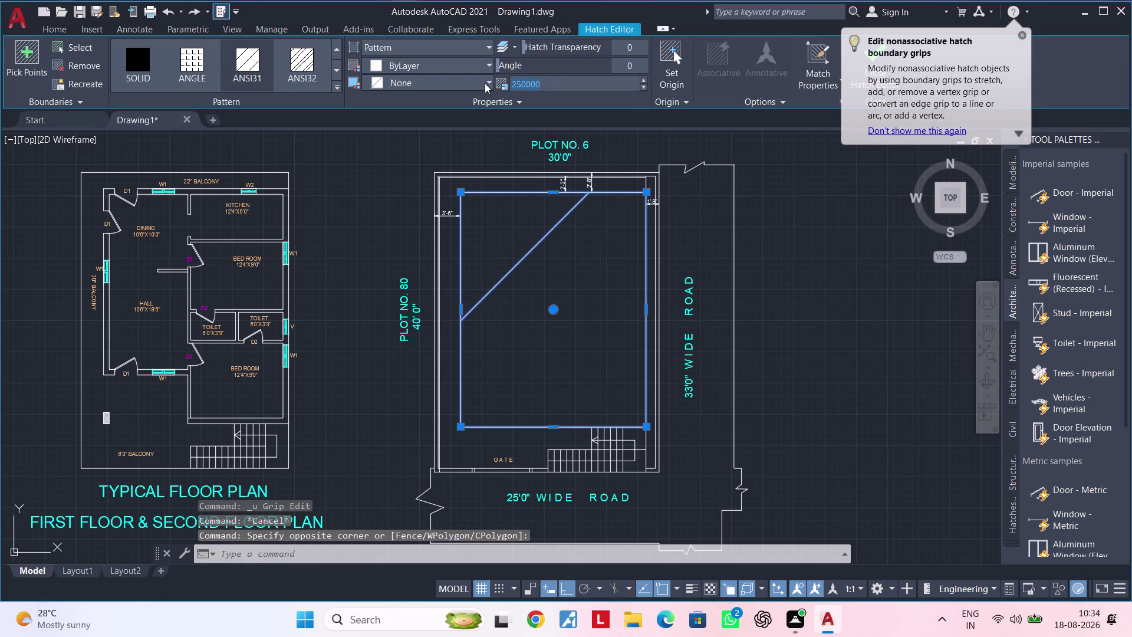
key(BackSpace)
text(0.)
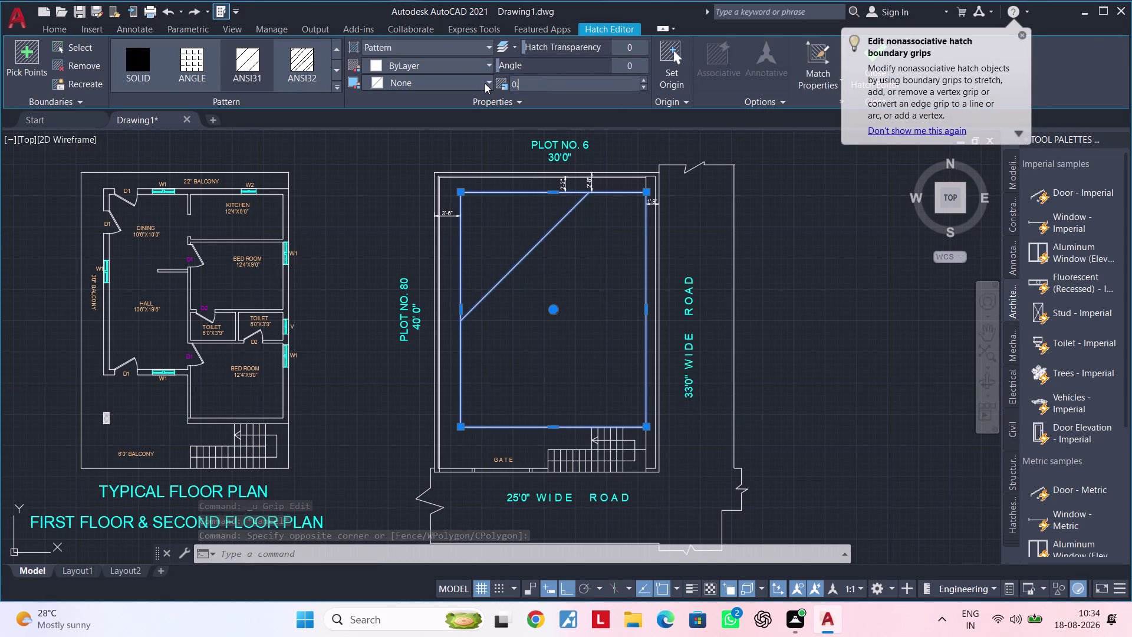
text(01)
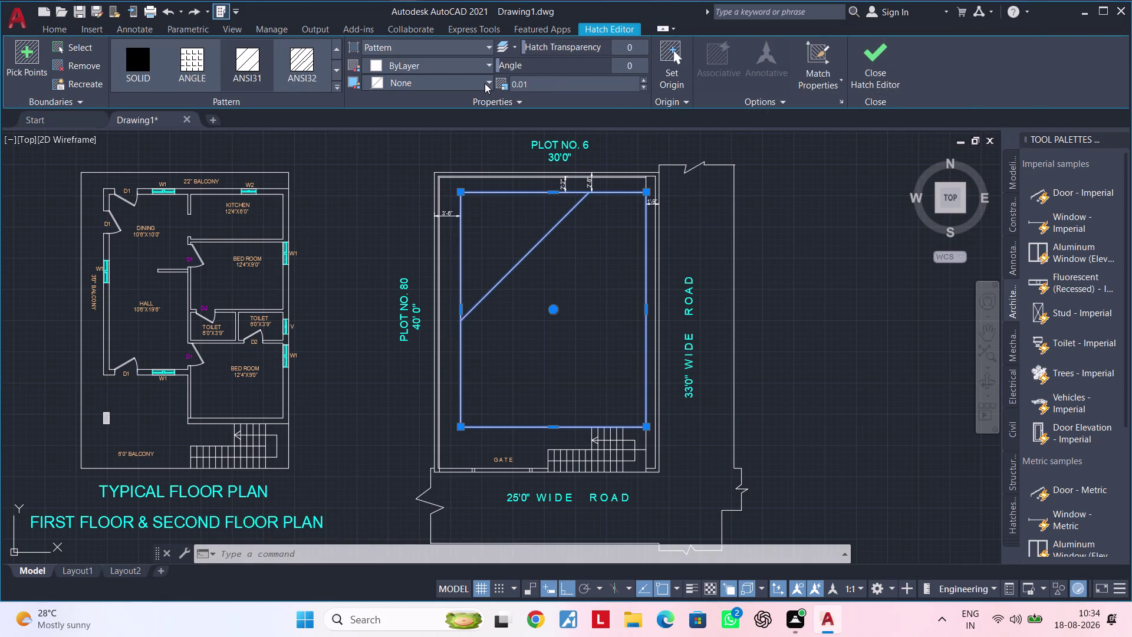
key(shift+quotedbl)
key(Return)
drag(531, 69, 556, 69)
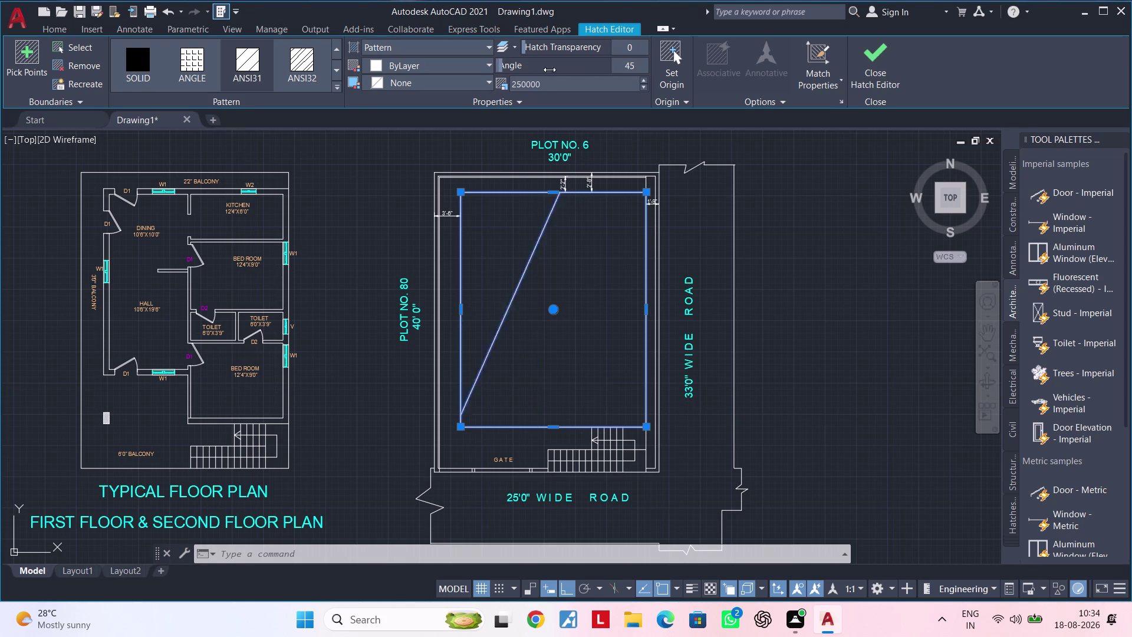
drag(556, 68, 584, 72)
Reselect the footprint hatch and erase it.
key(Escape)
key(Escape)
key(Escape)
key(Escape)
key(Escape)
key(Escape)
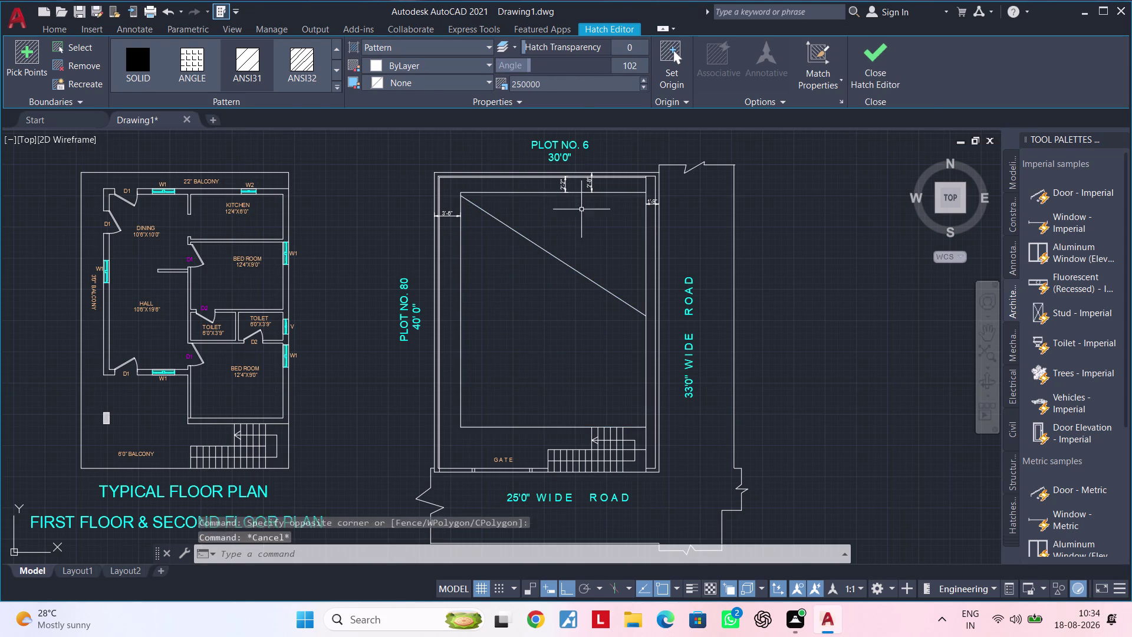
click(573, 271)
key(Delete)
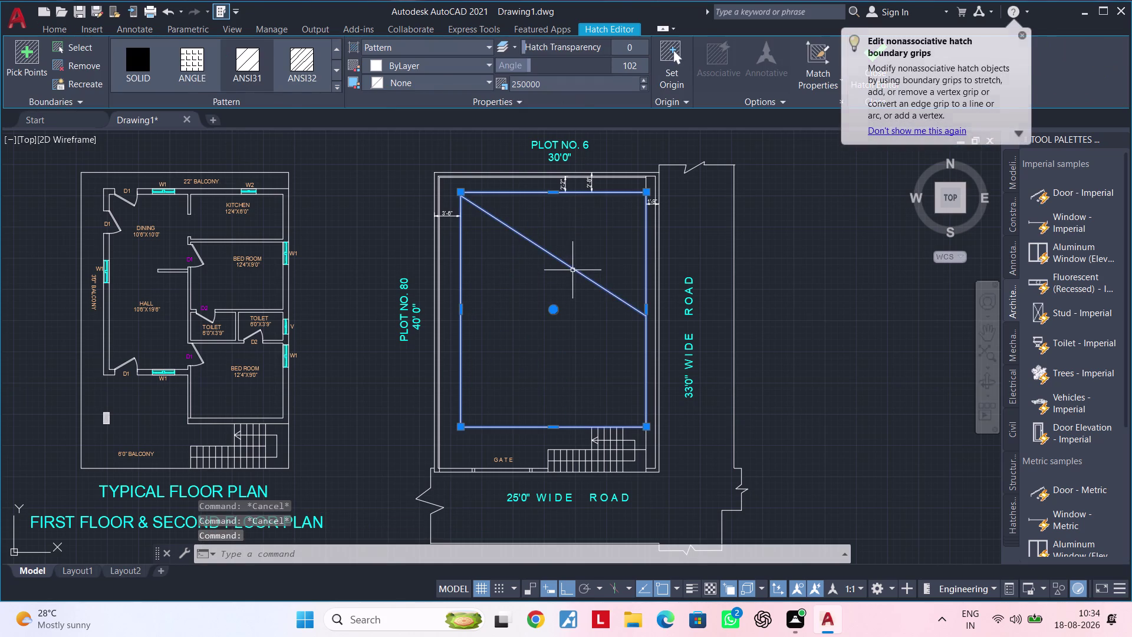
key(Escape)
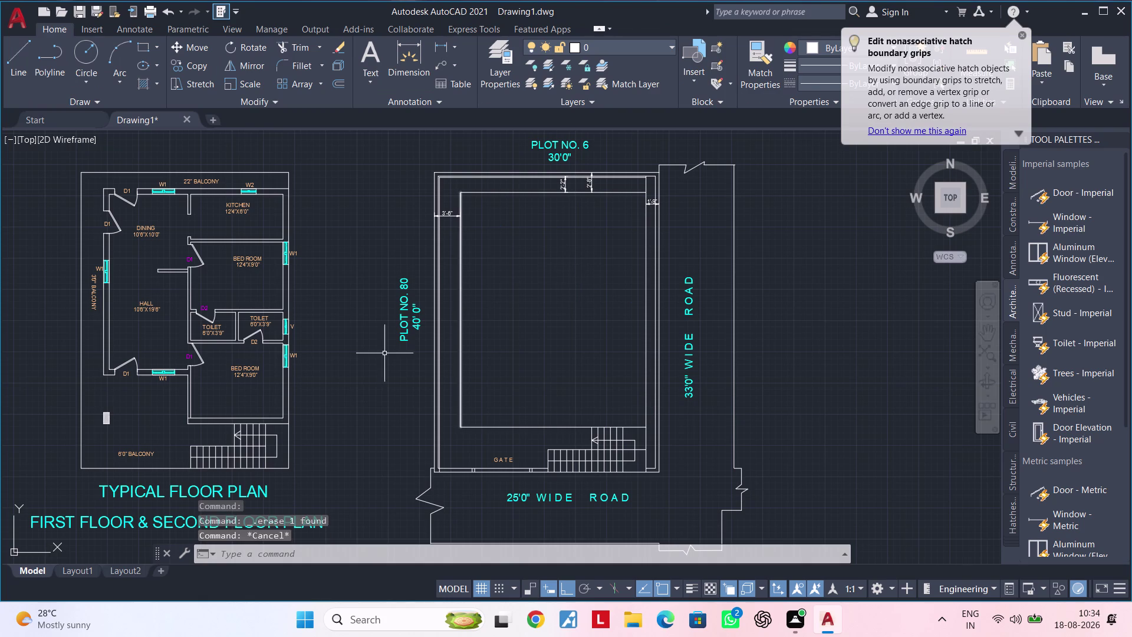
Pan over to the small diagonally hatched sample rectangle.
scroll(up, 3)
middle_drag(157, 412, 398, 394)
scroll(up, 3)
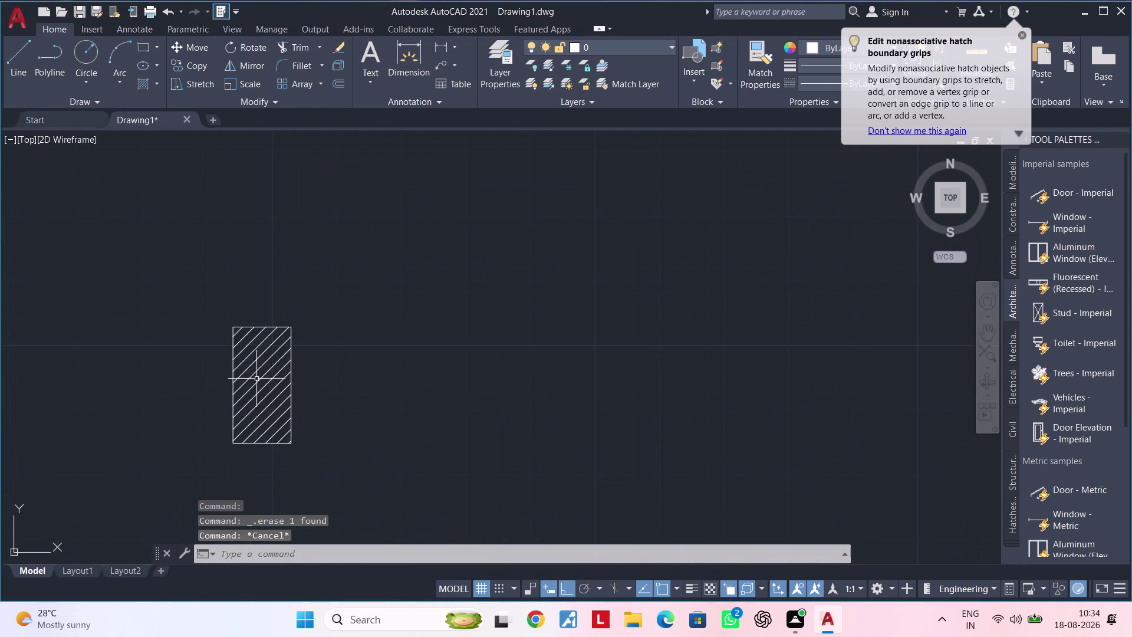
click(256, 378)
scroll(down, 3)
middle_drag(457, 354, 299, 354)
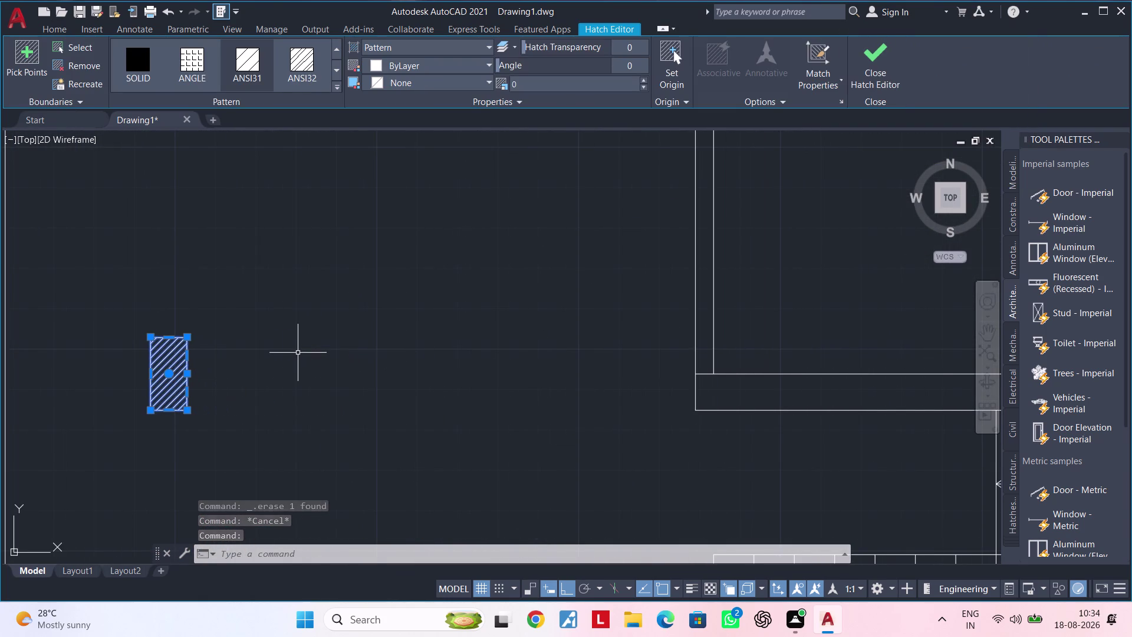
key(h)
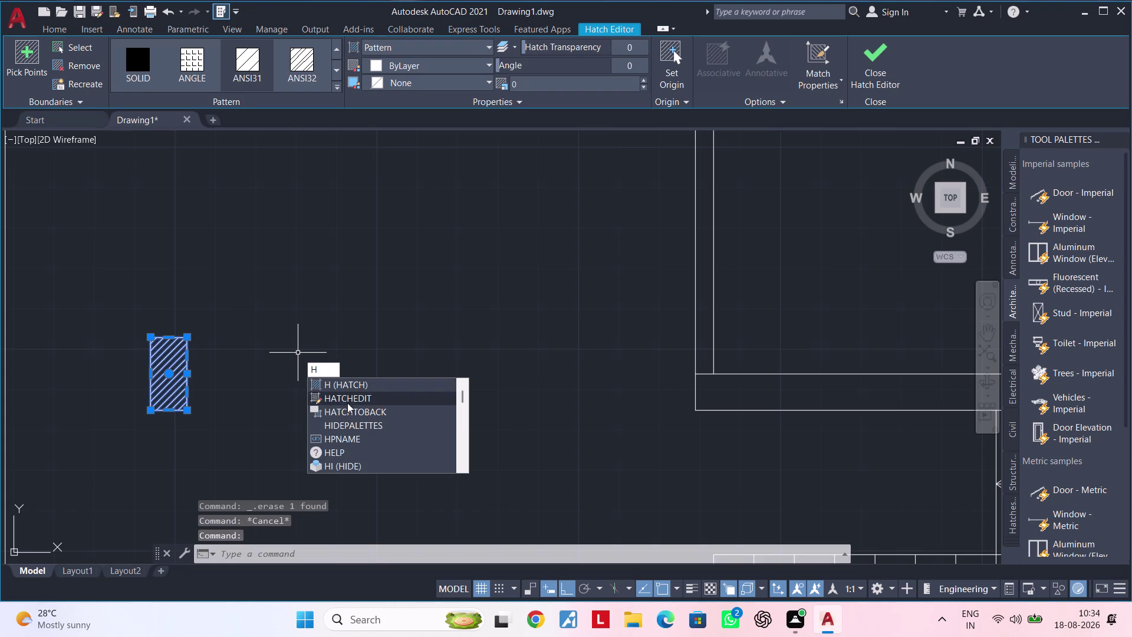
click(355, 403)
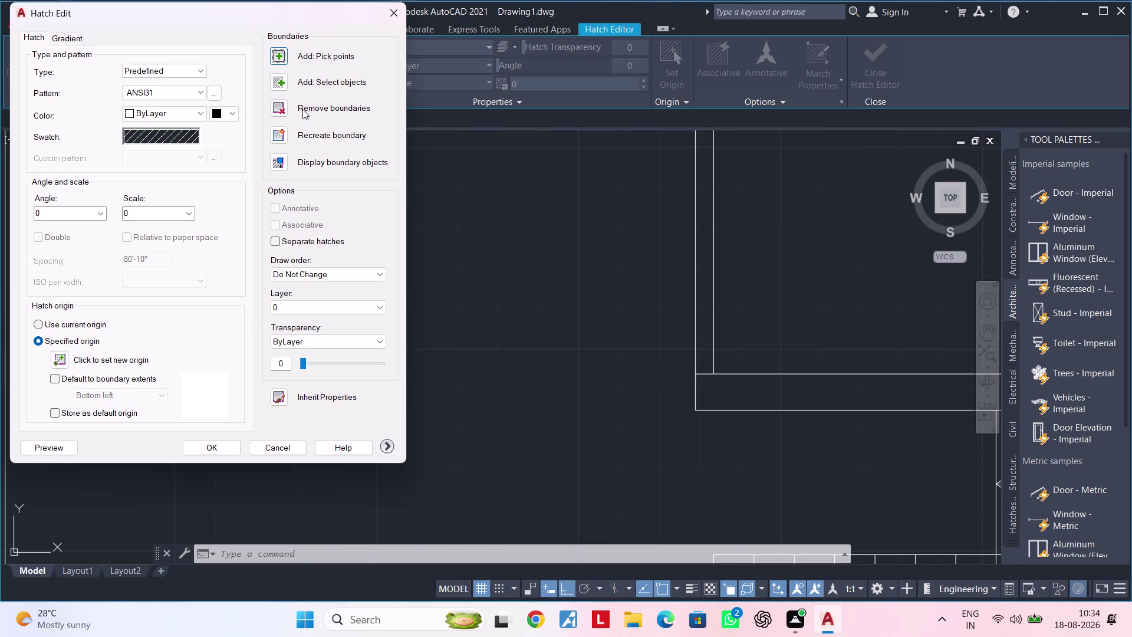
click(280, 86)
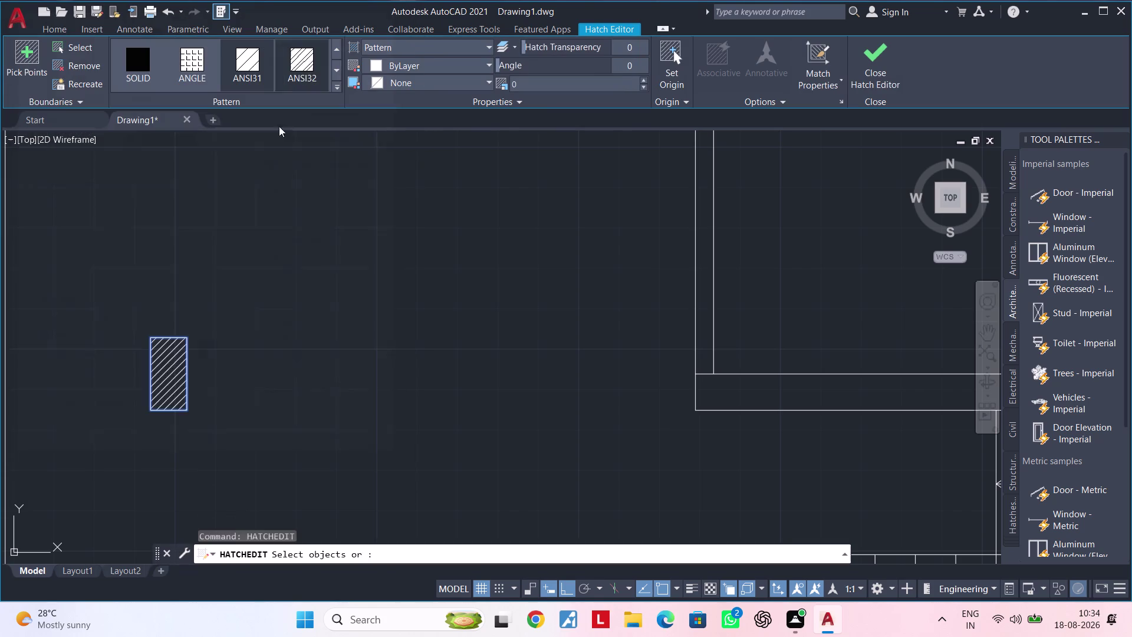
scroll(down, 3)
scroll(down, 3)
middle_drag(784, 263, 481, 299)
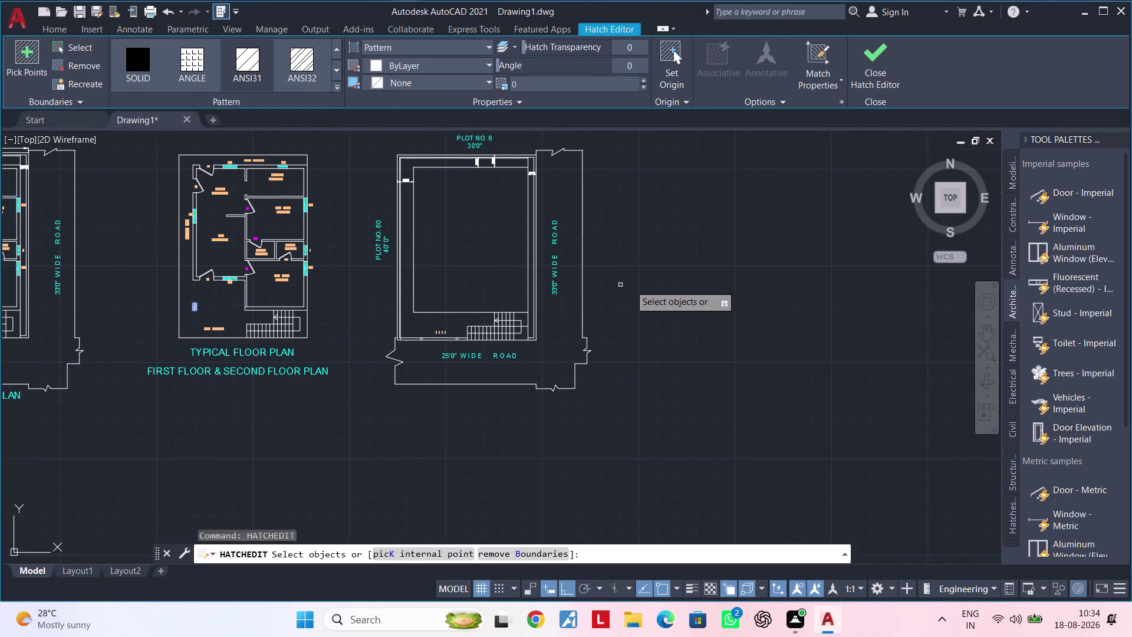
click(450, 260)
middle_drag(439, 266, 557, 257)
double_click(581, 255)
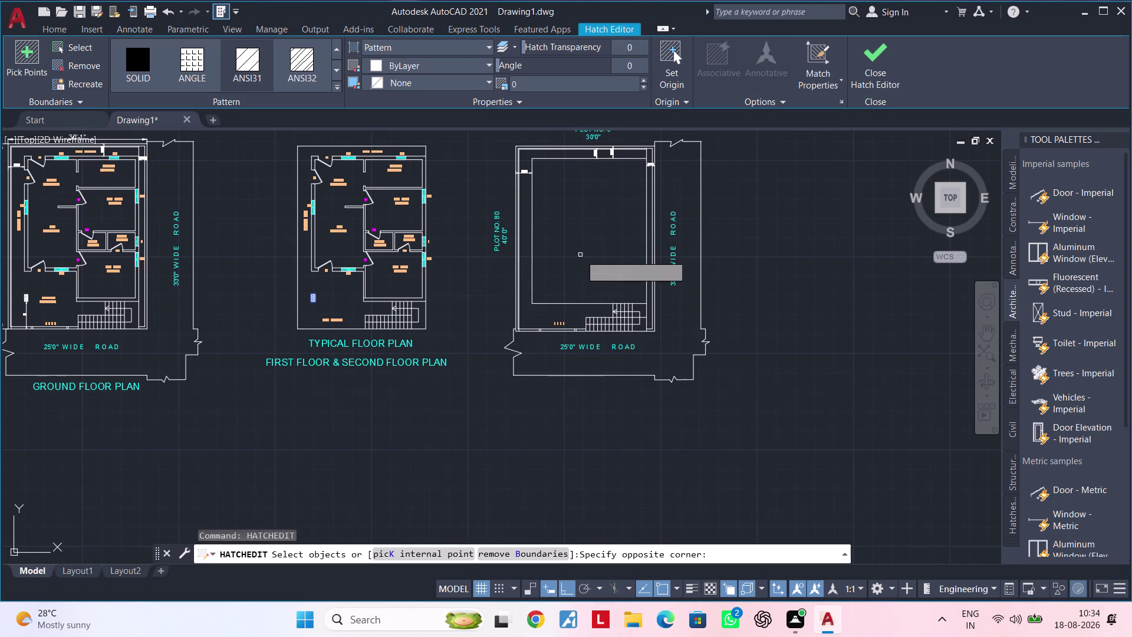
double_click(549, 291)
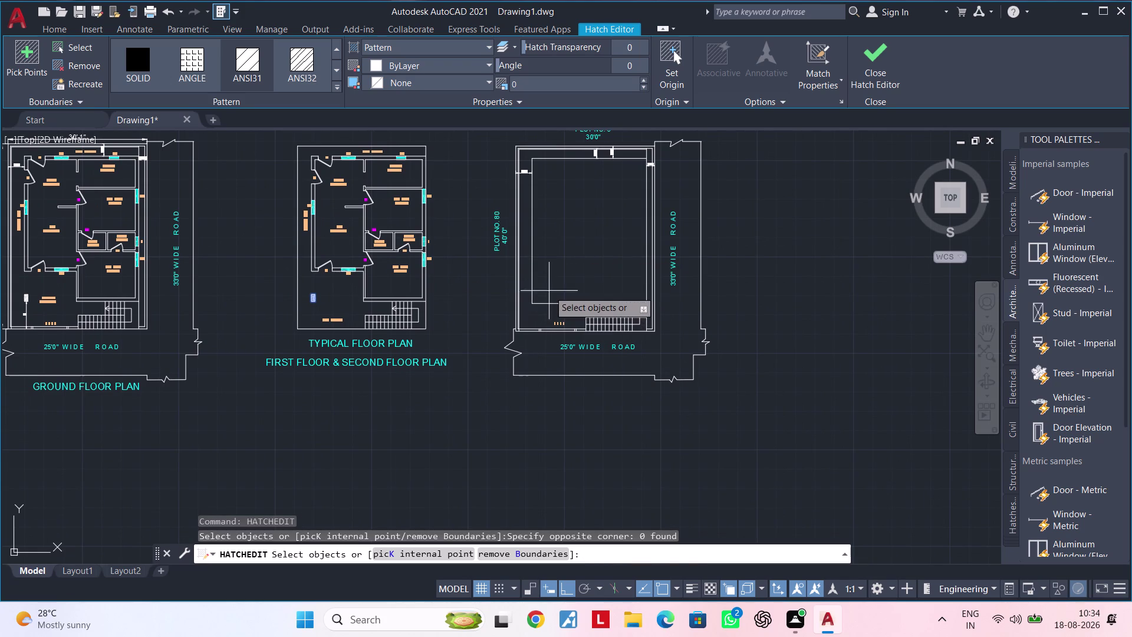
click(559, 270)
right_click(564, 240)
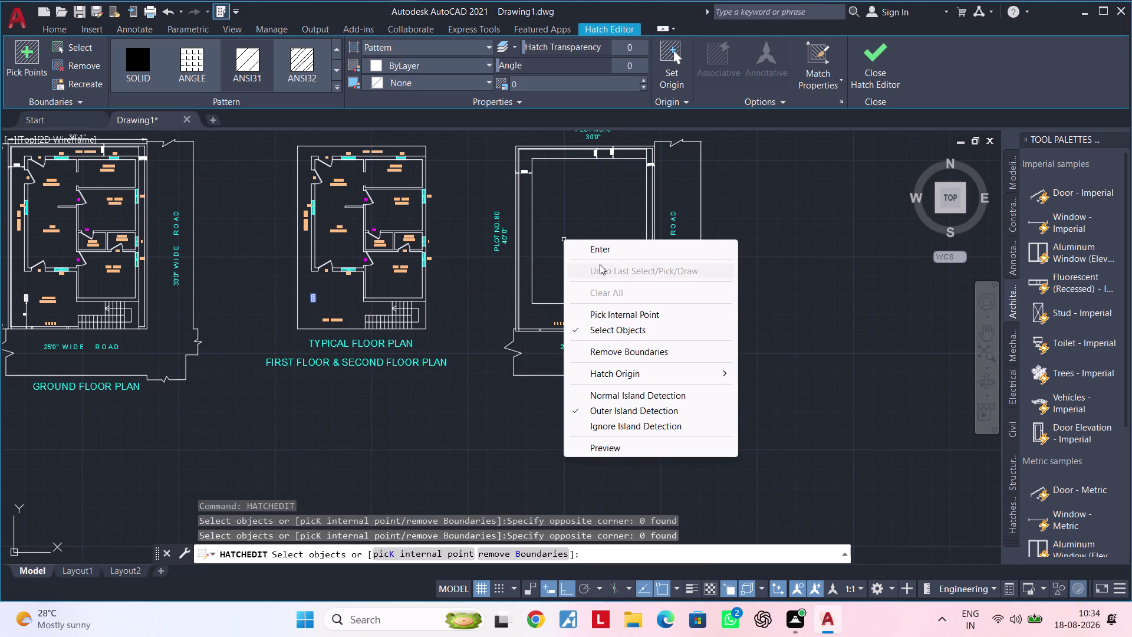
click(604, 253)
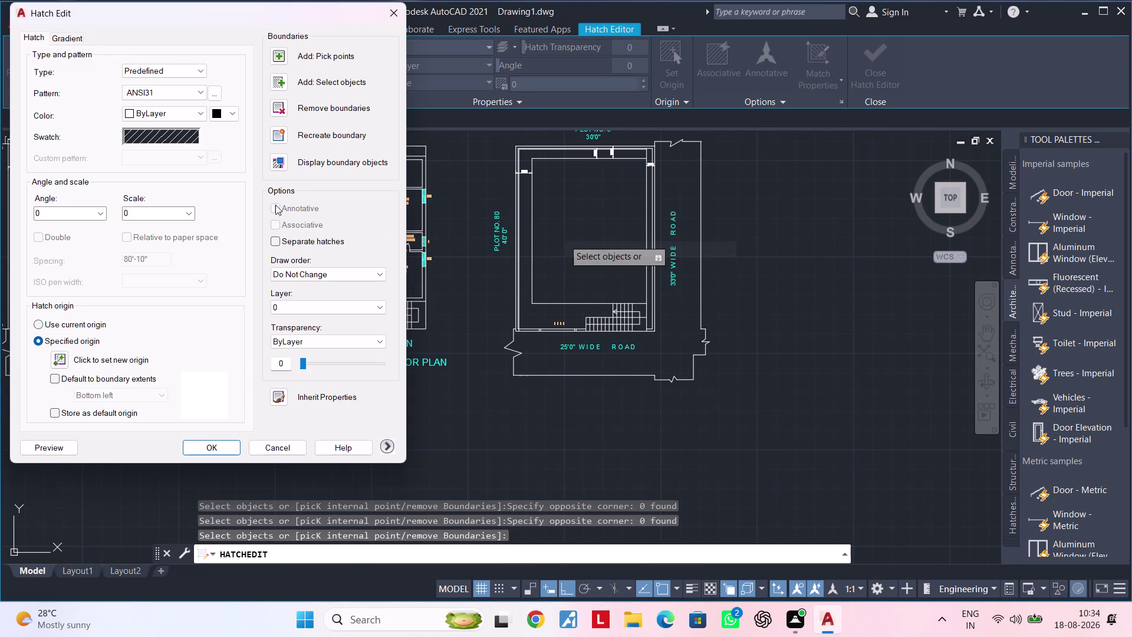
click(218, 445)
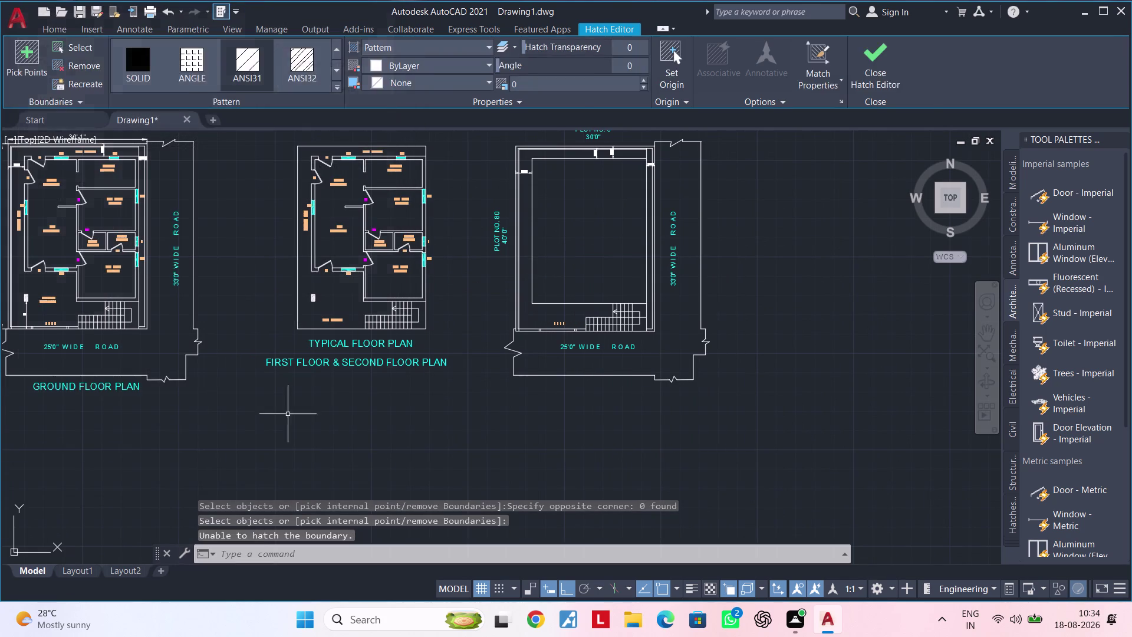
click(592, 244)
click(581, 247)
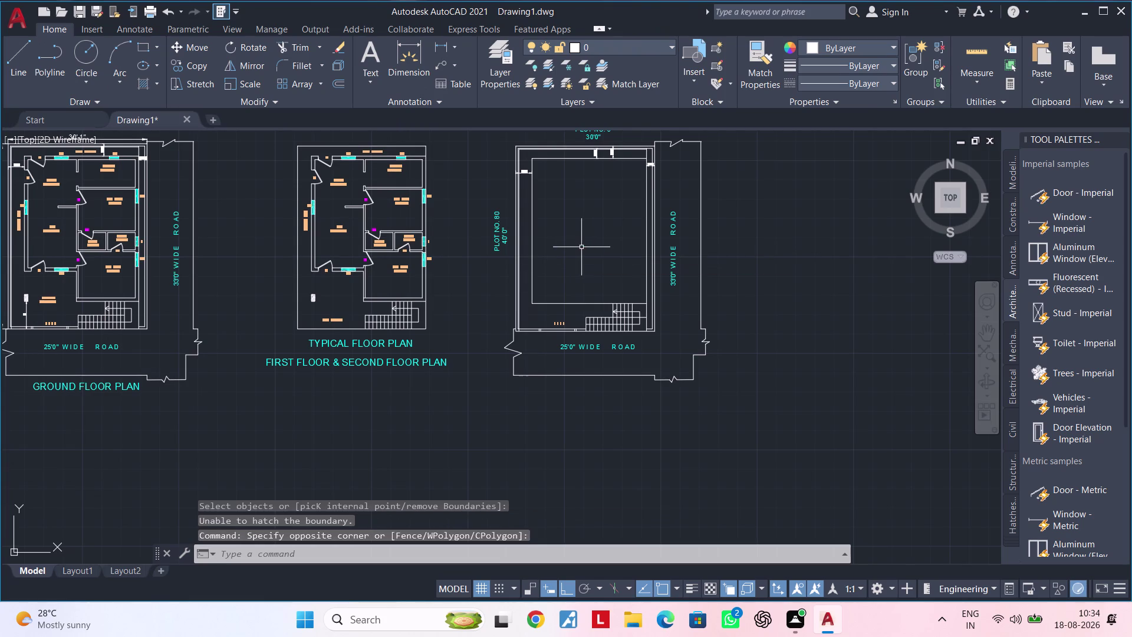
middle_drag(581, 247, 692, 235)
scroll(up, 3)
scroll(up, 3)
scroll(down, 3)
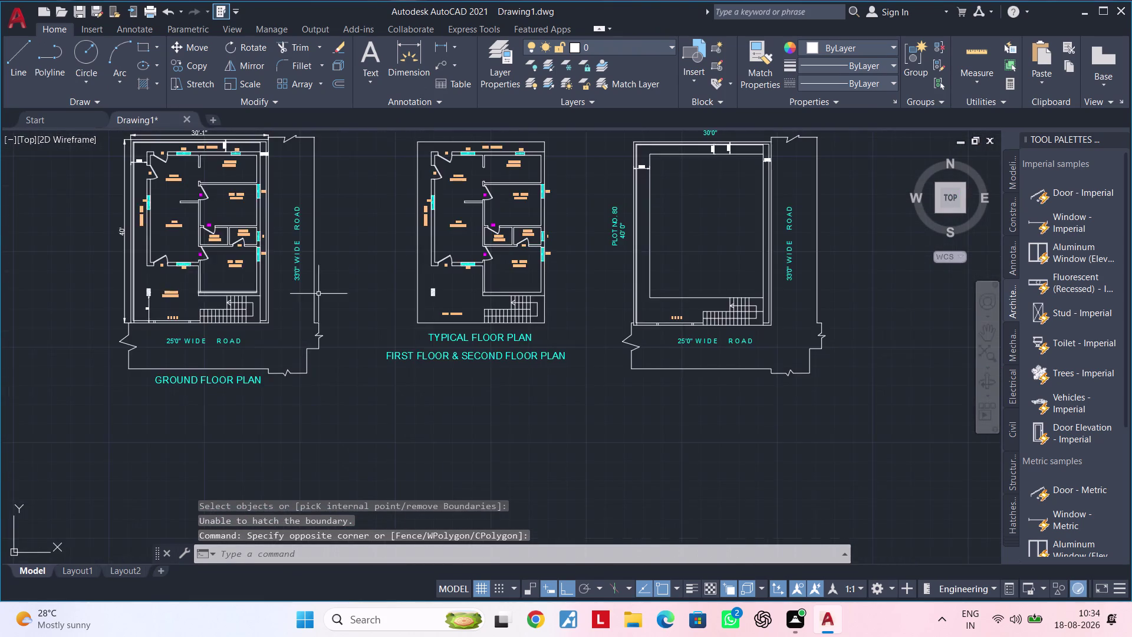
middle_drag(533, 287, 320, 297)
scroll(up, 3)
middle_drag(485, 272, 409, 329)
key(Escape)
key(Escape)
key(h)
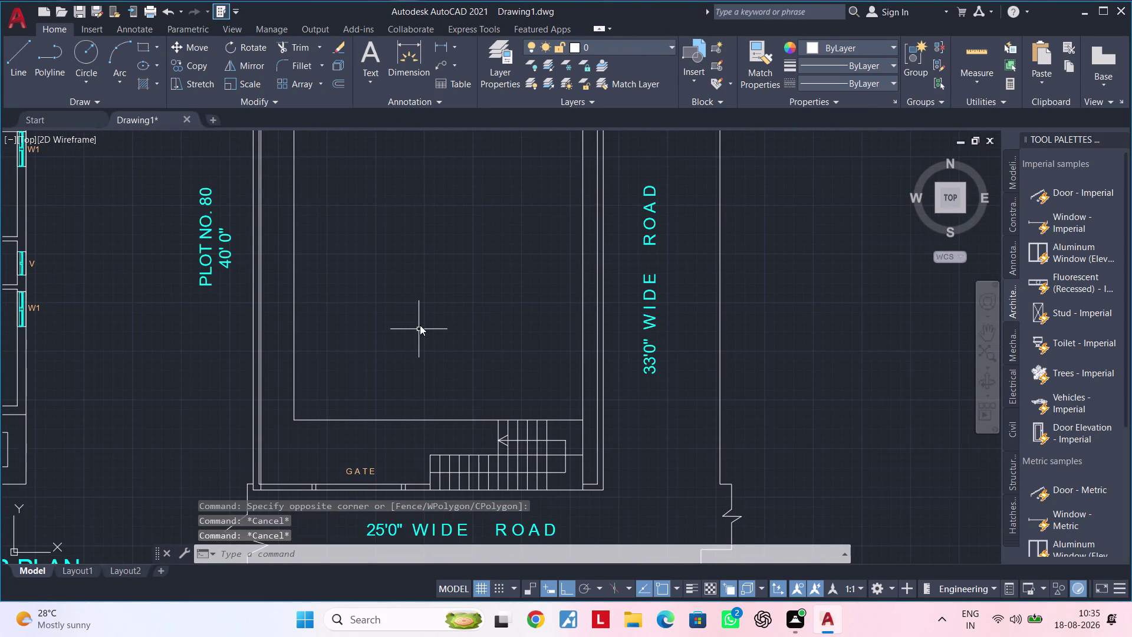
key(space)
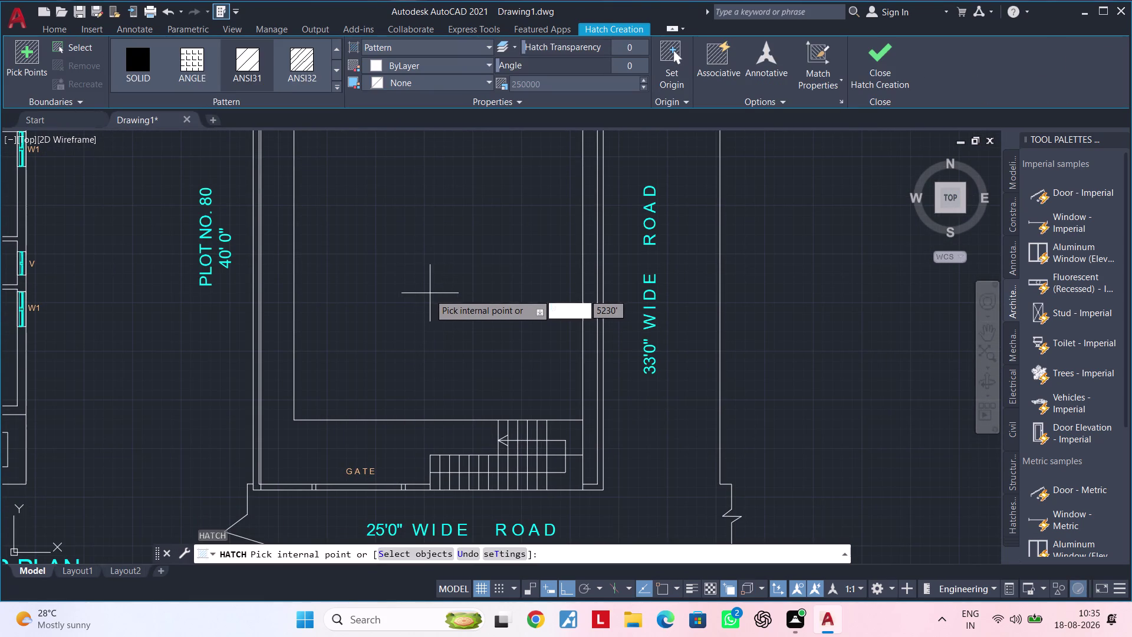
click(249, 64)
triple_click(249, 65)
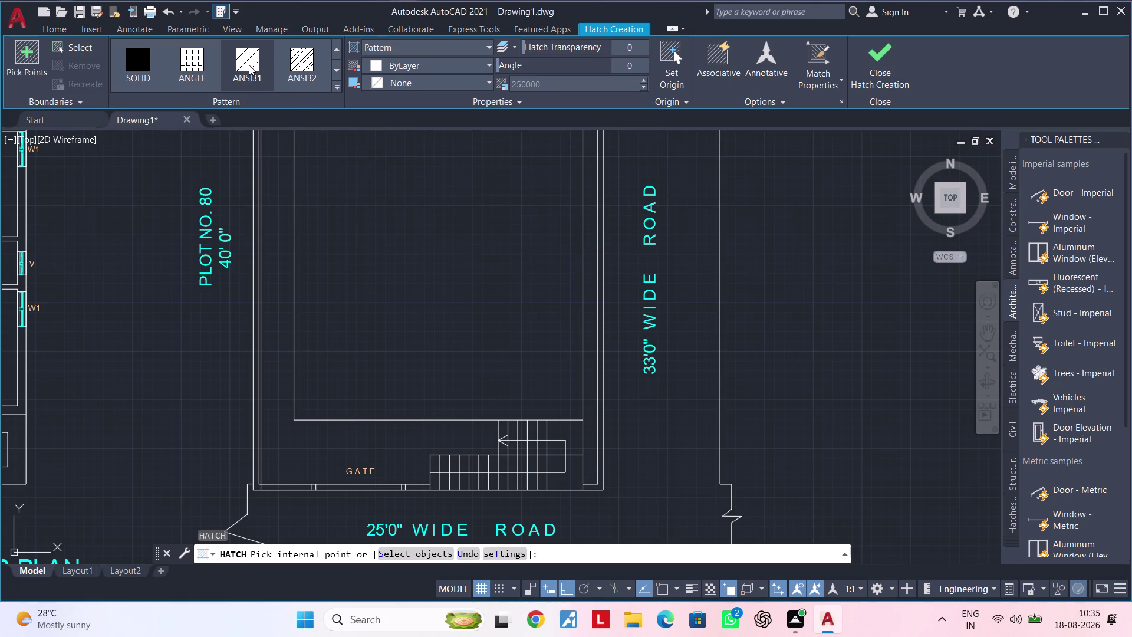
triple_click(249, 65)
double_click(249, 65)
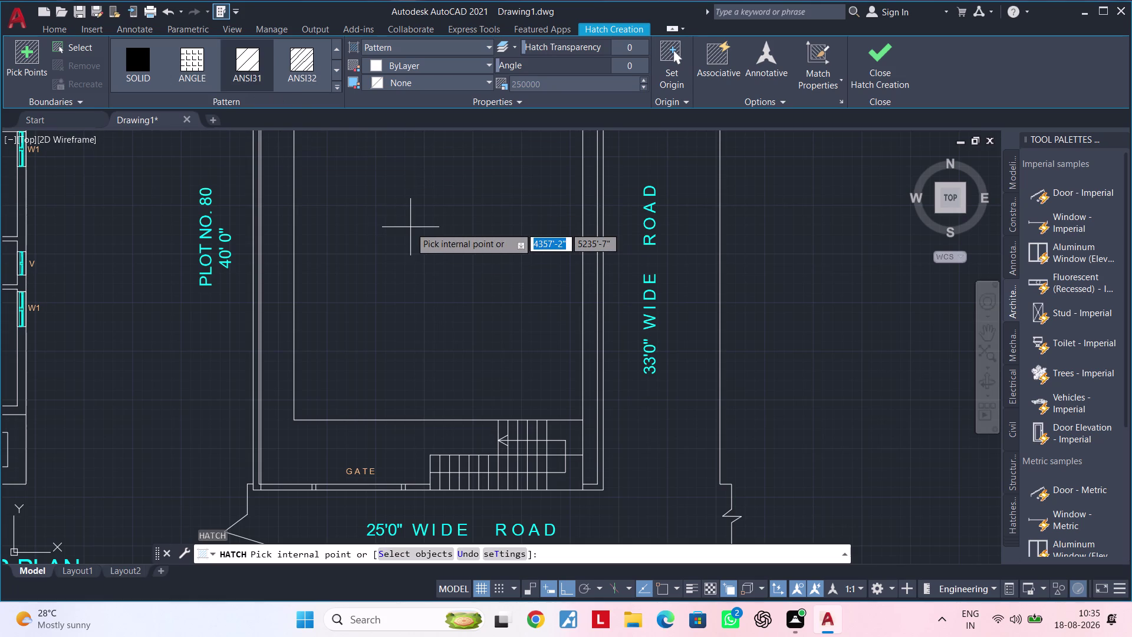
click(411, 227)
scroll(down, 3)
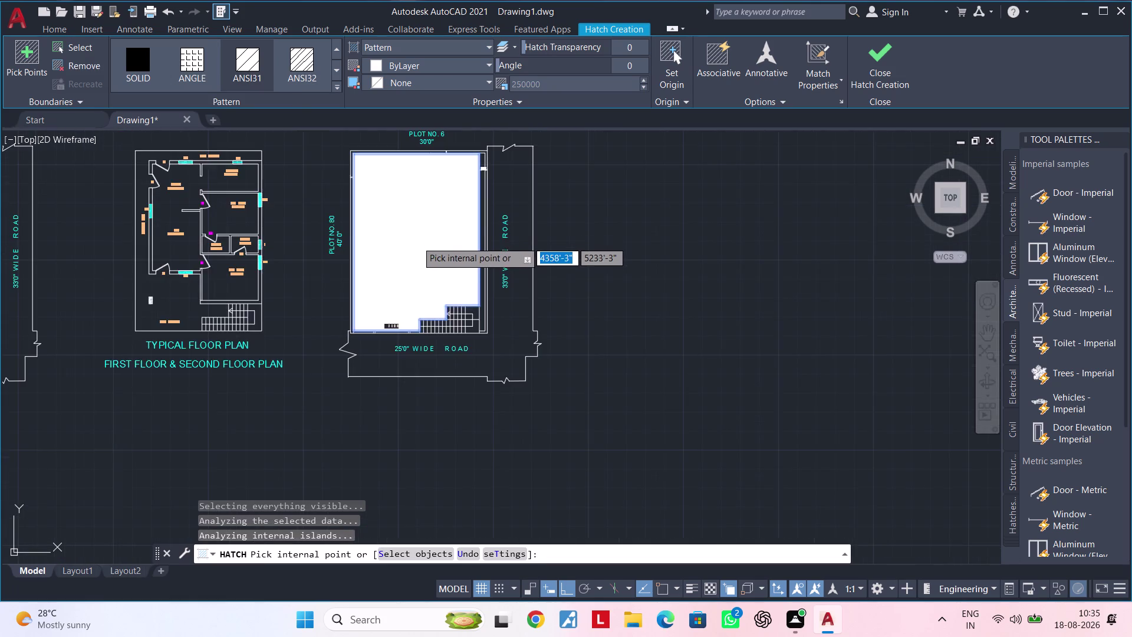
scroll(up, 3)
key(ctrl+z)
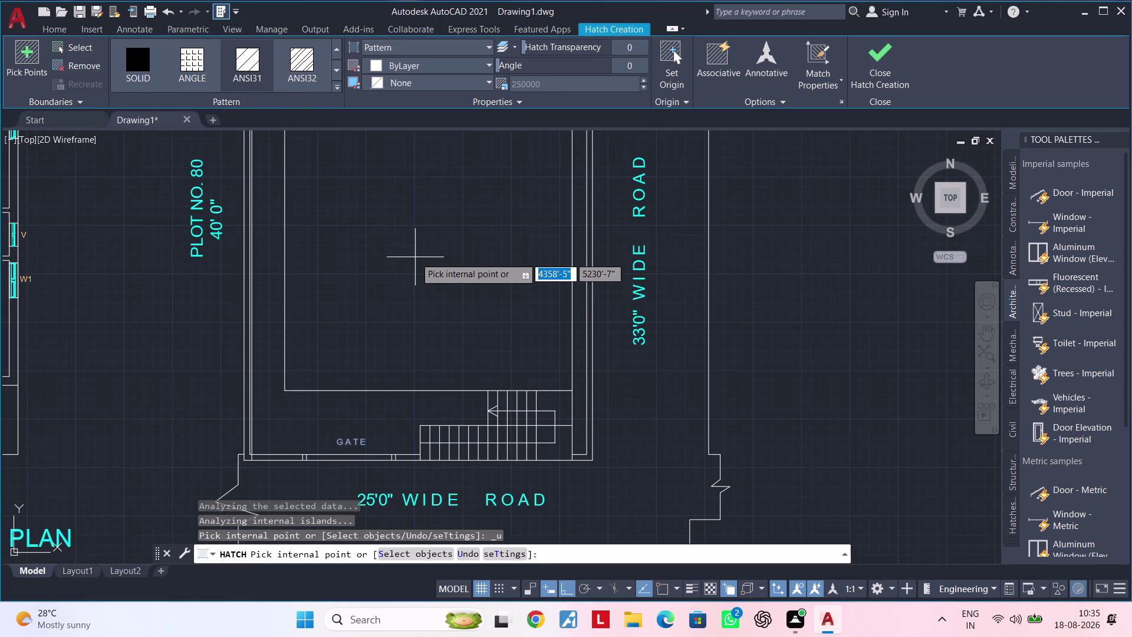
click(415, 257)
key(ctrl+z)
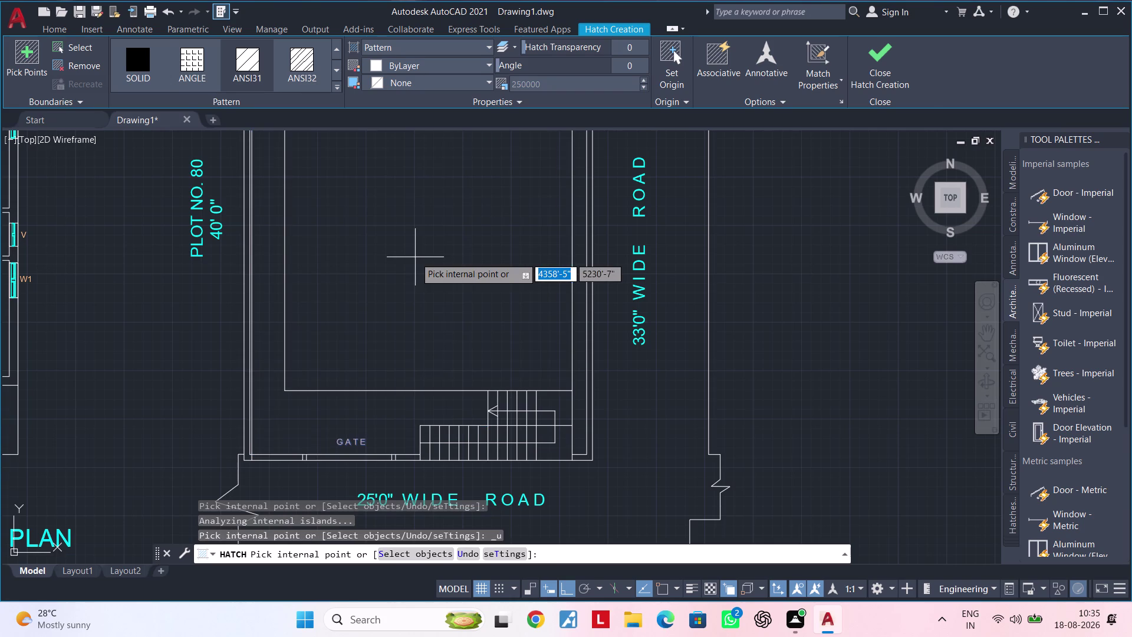
key(Escape)
key(Escape)
key(Escape)
key(Escape)
key(Escape)
key(h)
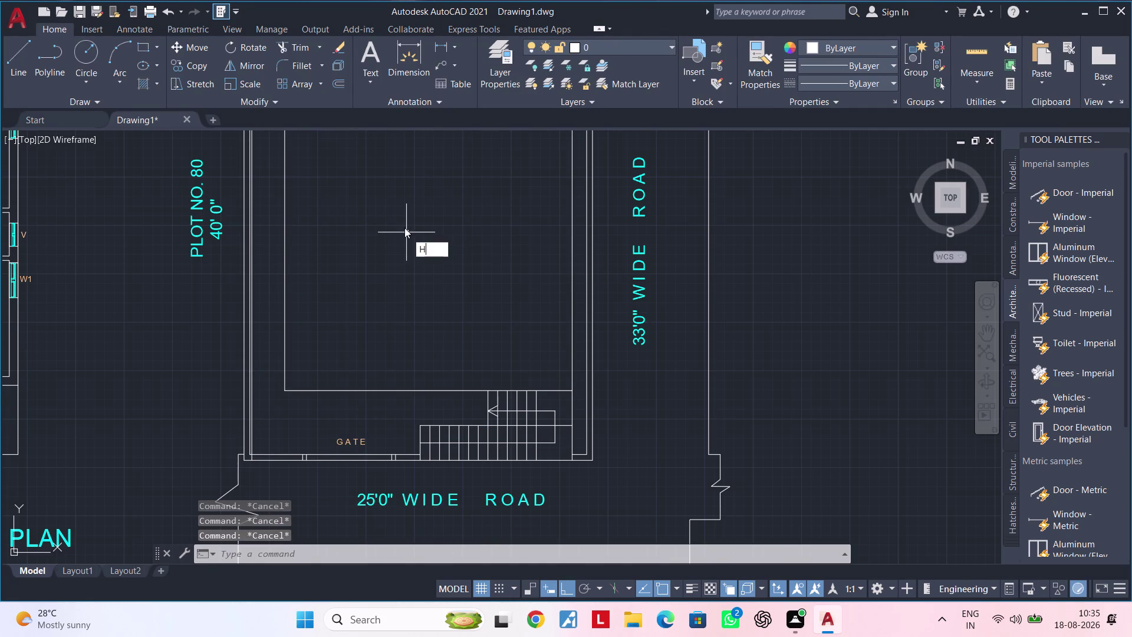
key(space)
click(310, 67)
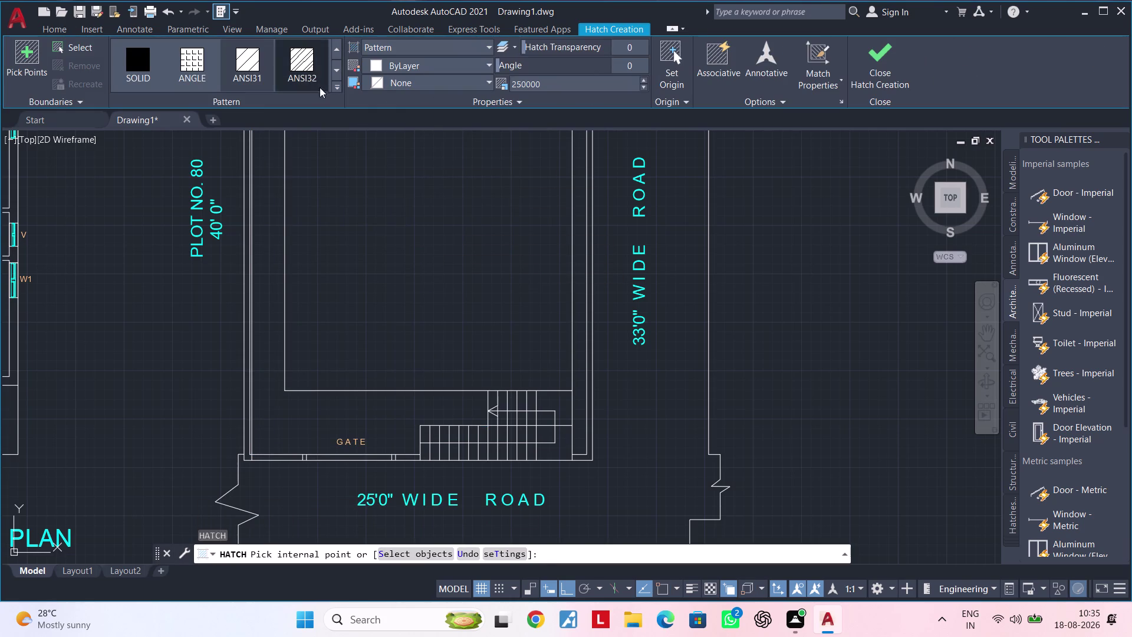
click(411, 237)
key(Escape)
key(Escape)
key(Escape)
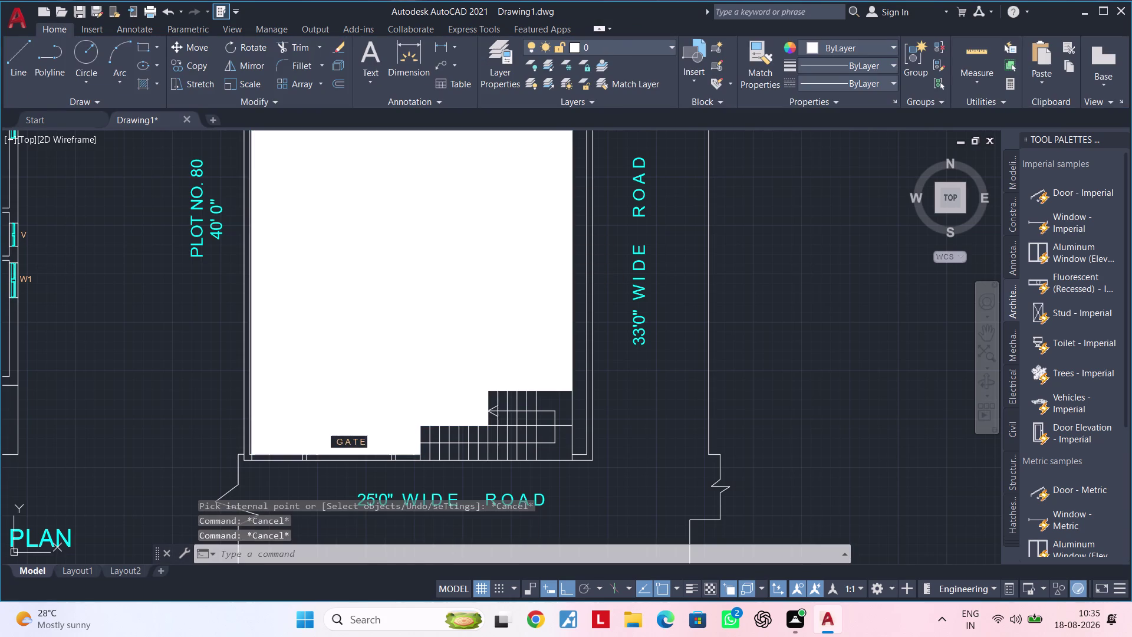
key(ctrl+z)
key(Escape)
click(414, 291)
key(Escape)
key(Escape)
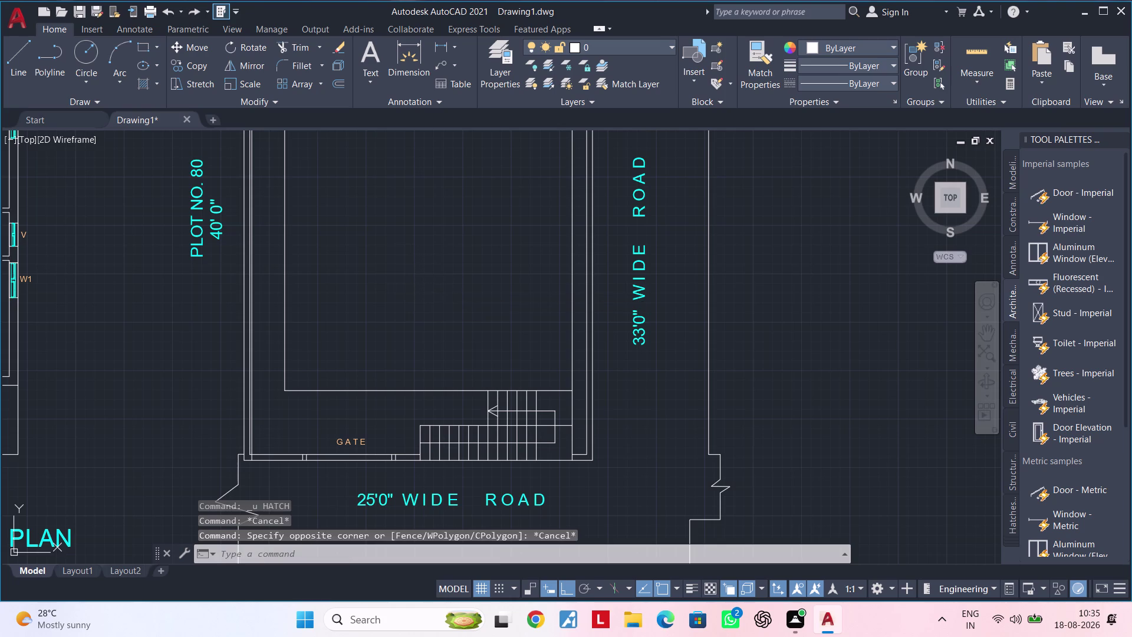
scroll(down, 3)
middle_drag(424, 295, 484, 296)
key(ctrl+z)
key(ctrl+z)
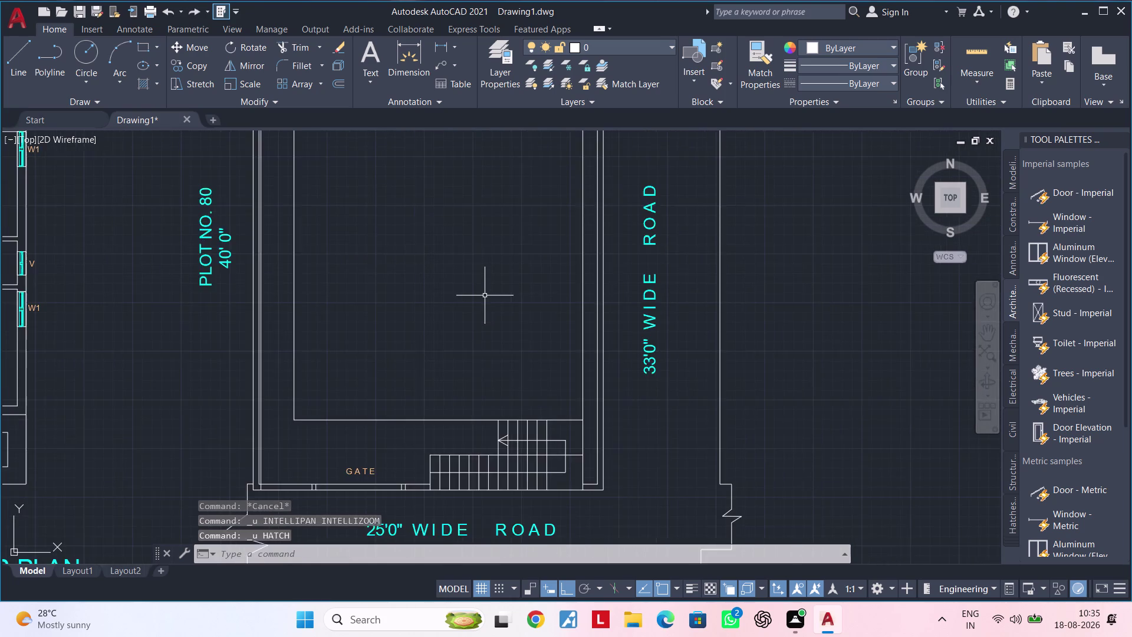
key(ctrl+z)
key(ctrl+z)
key(ctrl+z)
key(ctrl+z)
key(Escape)
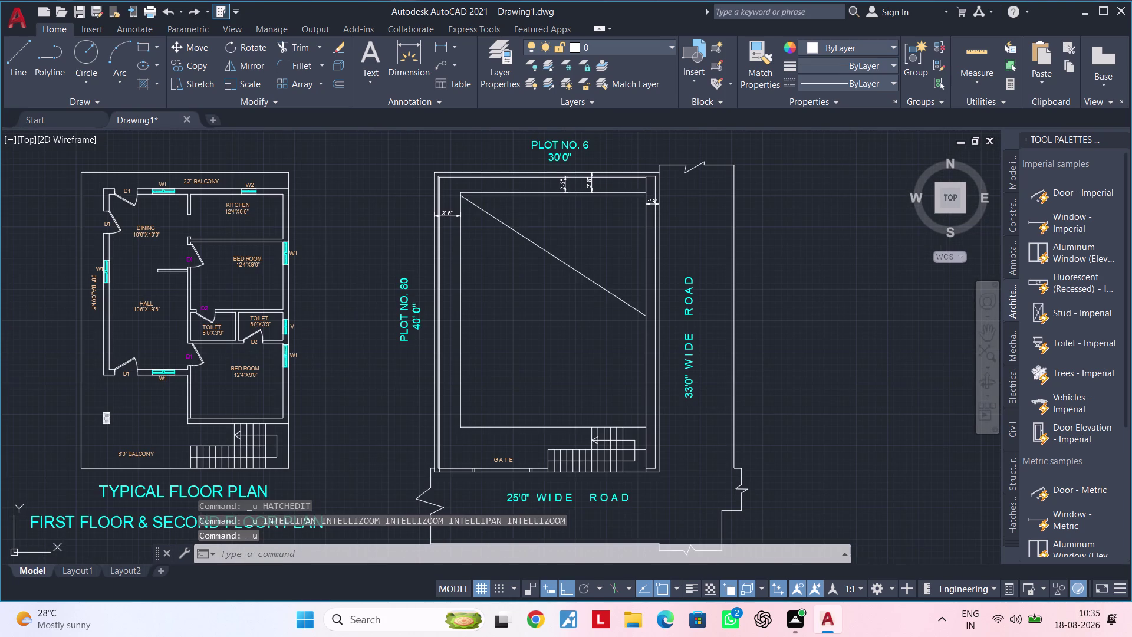
key(ctrl+z)
key(ctrl+z)
key(ctrl+z)
key(ctrl+z)
key(ctrl+z)
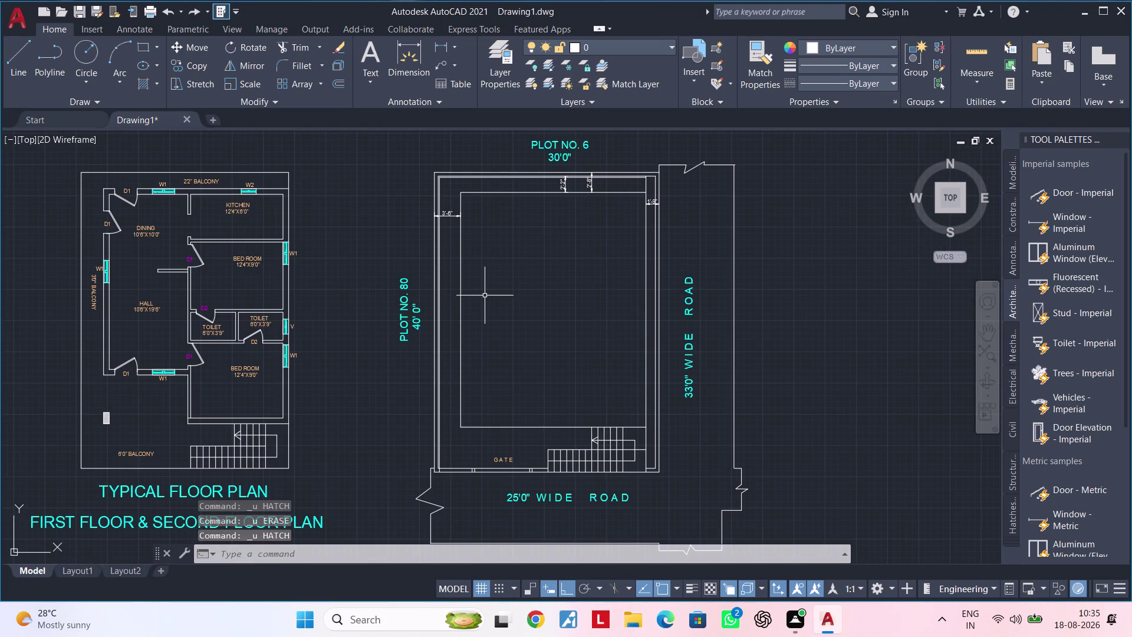
key(z)
key(Escape)
key(Escape)
scroll(down, 3)
middle_drag(485, 308, 428, 322)
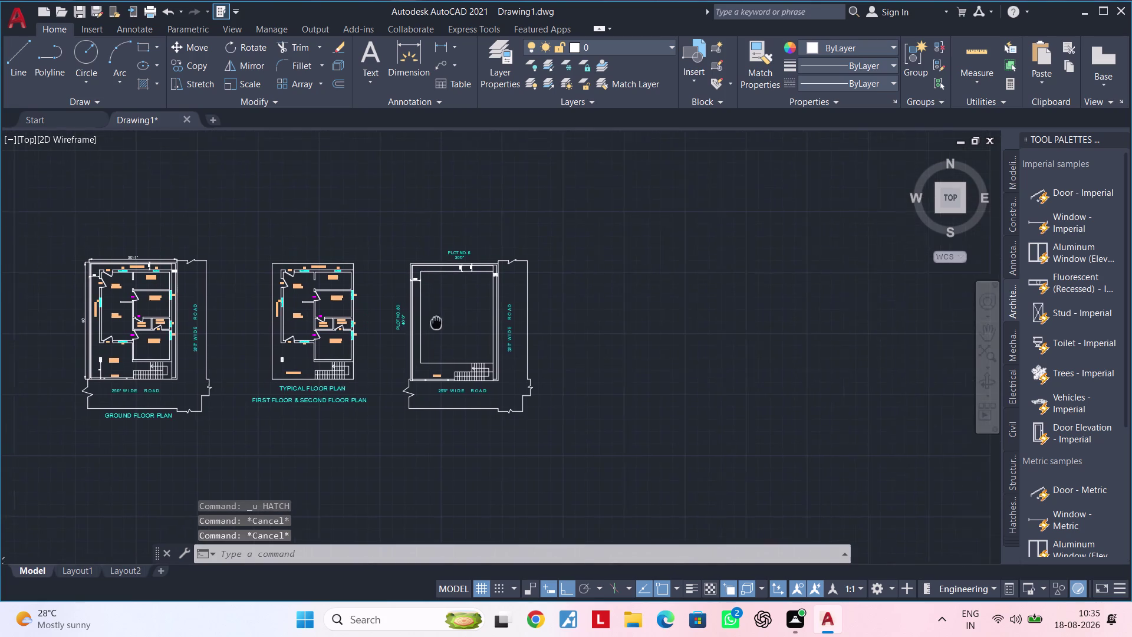
middle_drag(428, 322, 499, 322)
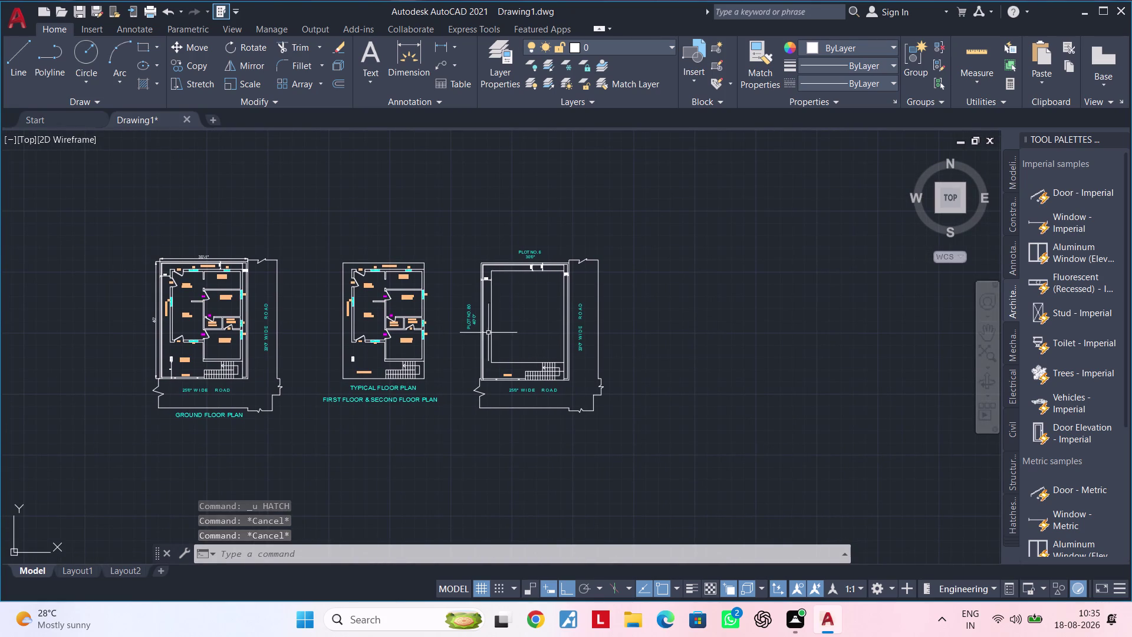
Start a new hatch and choose a diagonal-line pattern from the full pattern list.
key(h)
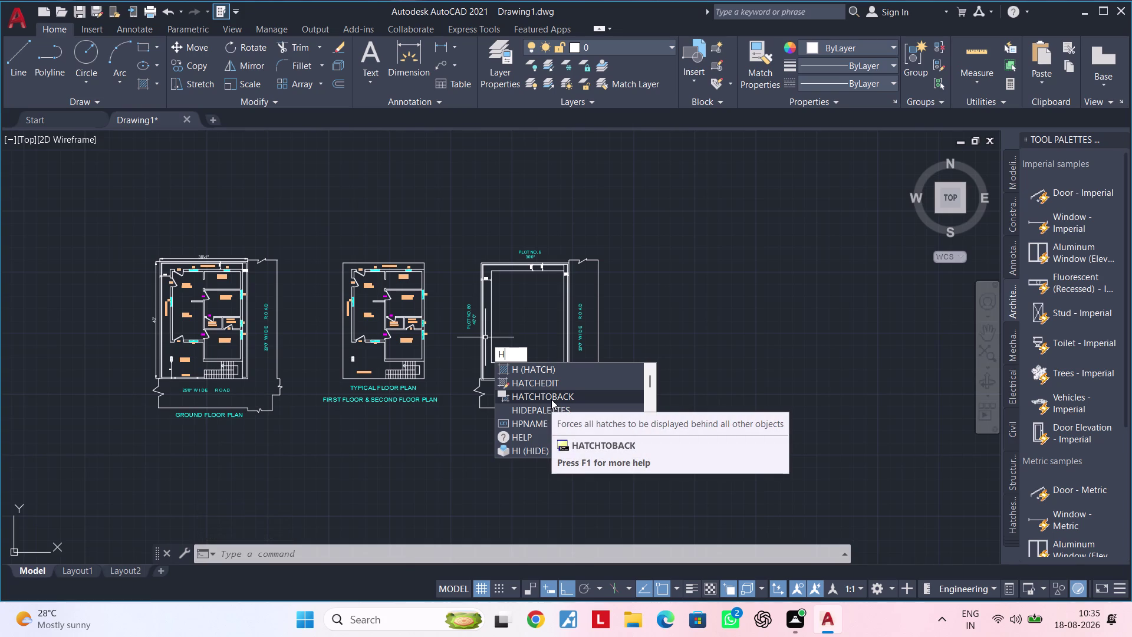
click(557, 368)
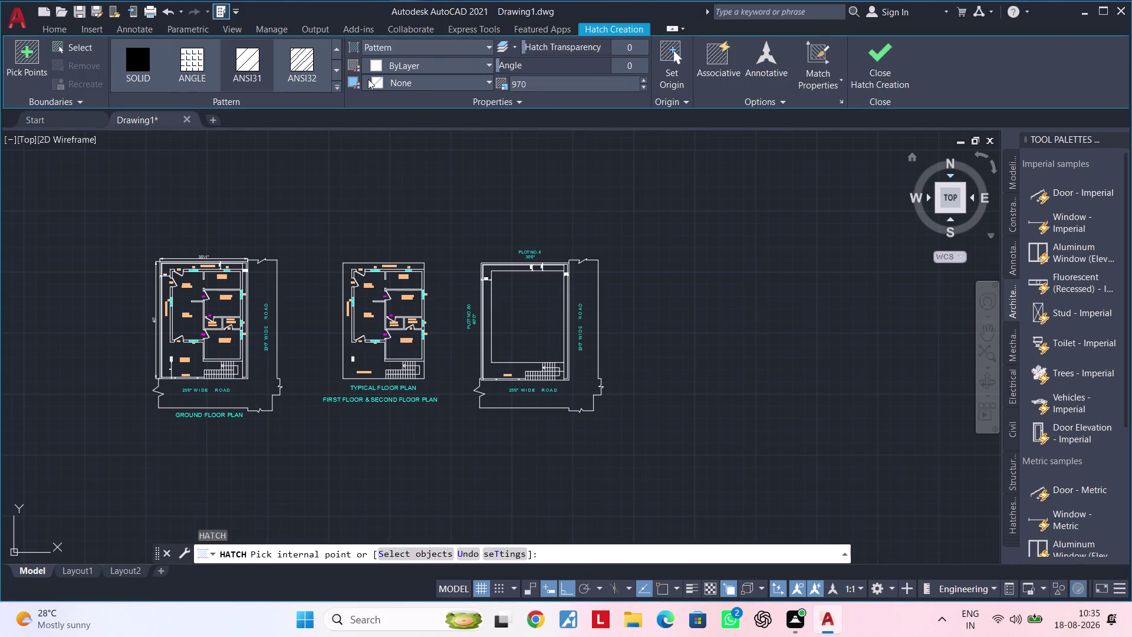
click(341, 89)
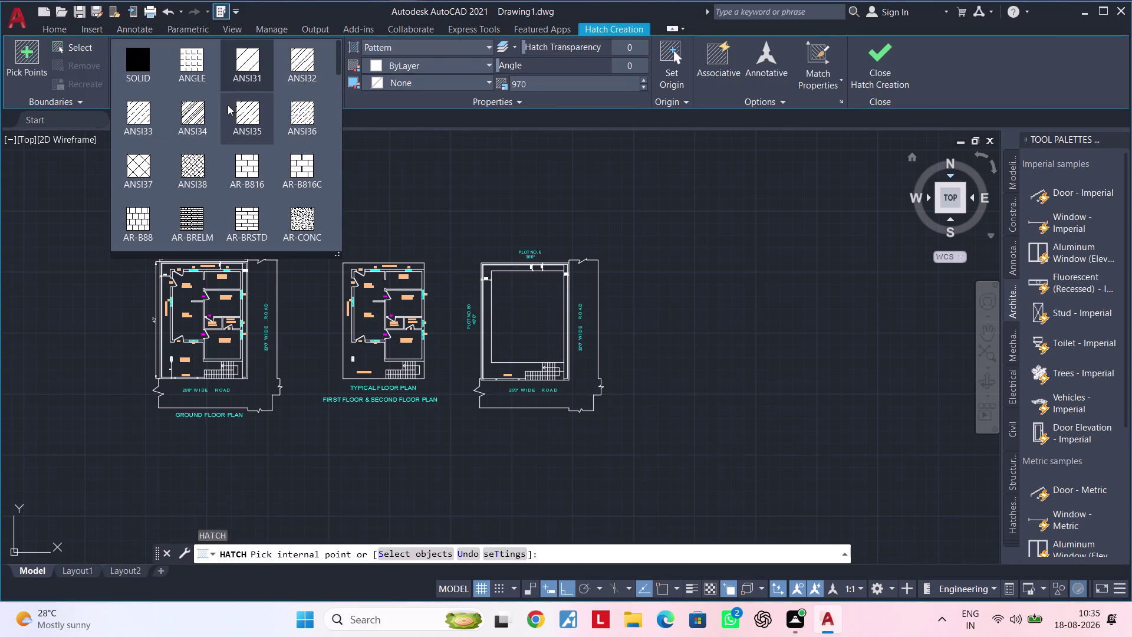
click(242, 116)
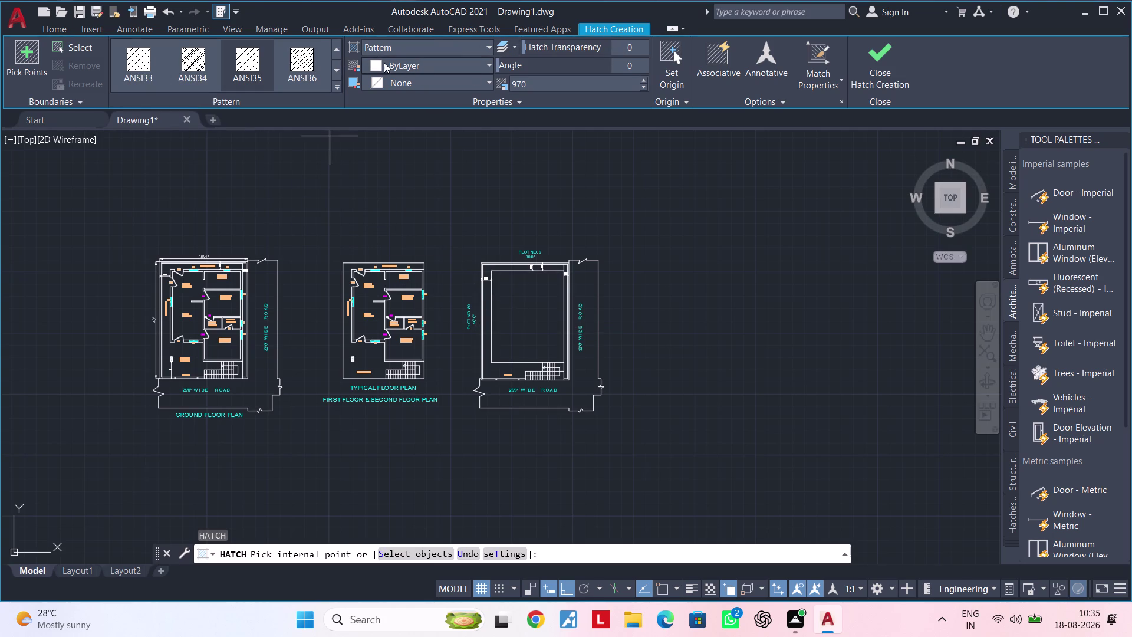
click(357, 63)
click(337, 52)
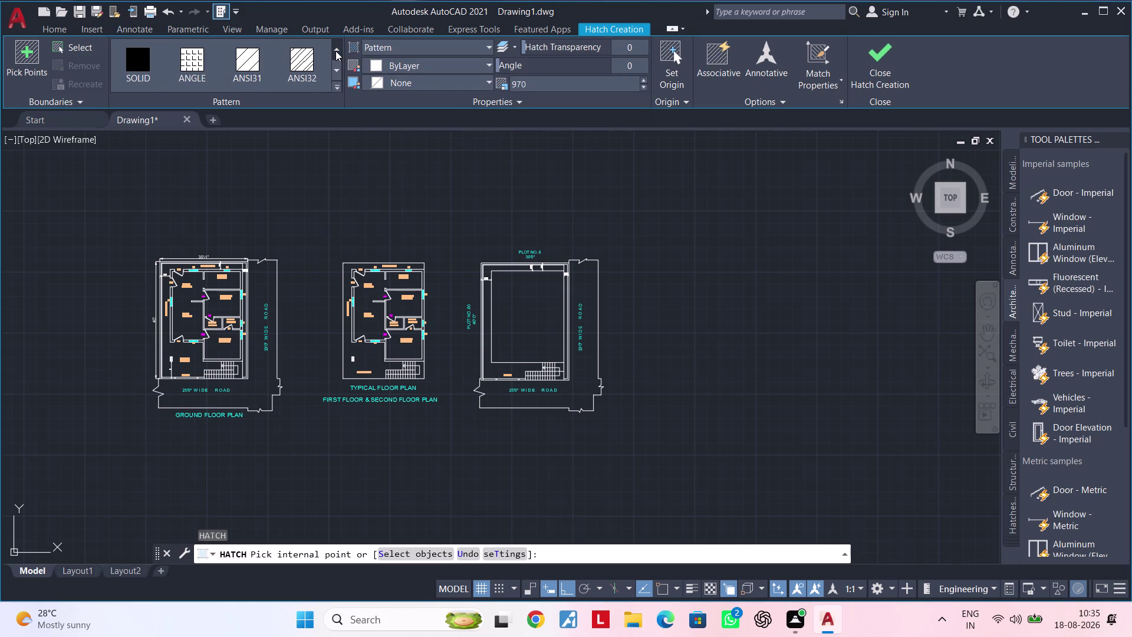
click(258, 69)
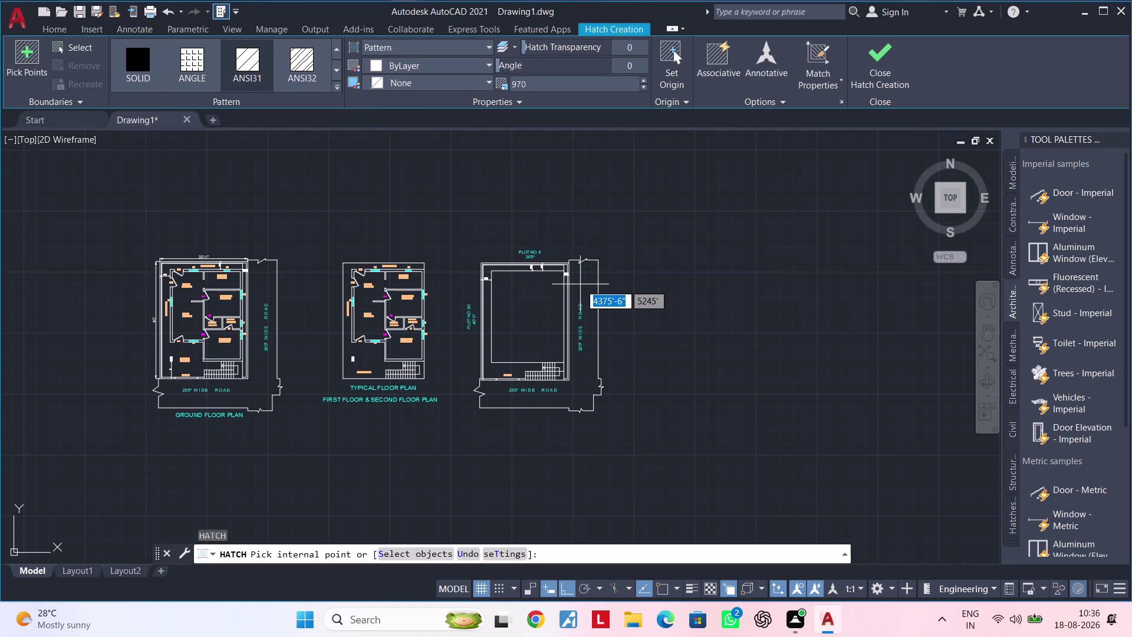
Bring the Plot No. 6 plan into view, cancel, and restart HATCH.
scroll(up, 3)
scroll(down, 3)
middle_drag(530, 325, 524, 337)
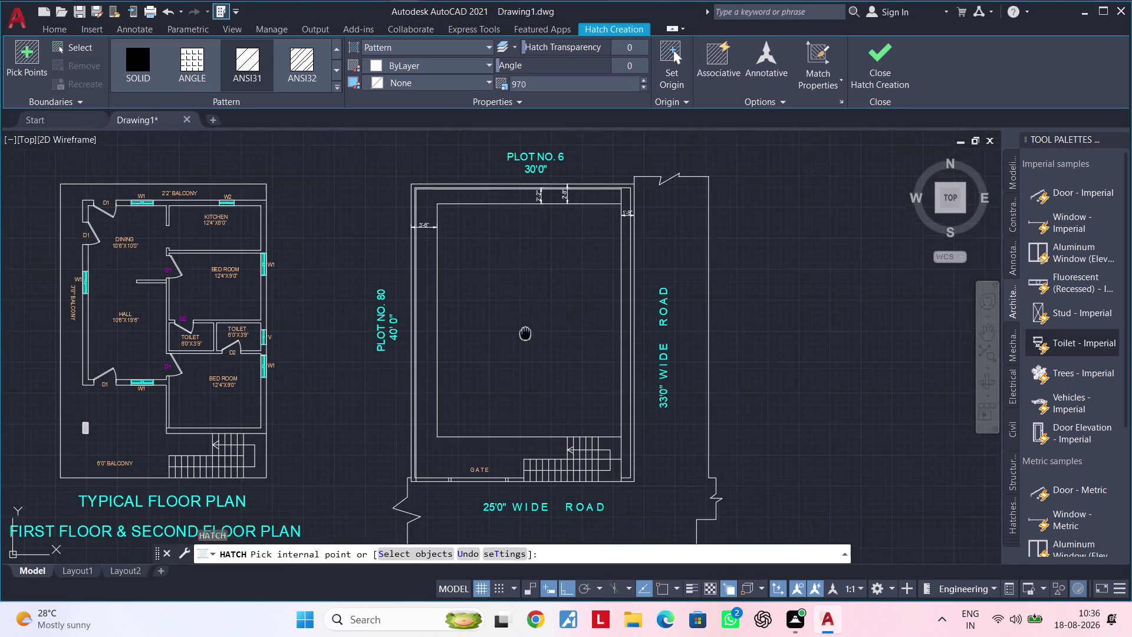
middle_drag(524, 336, 484, 386)
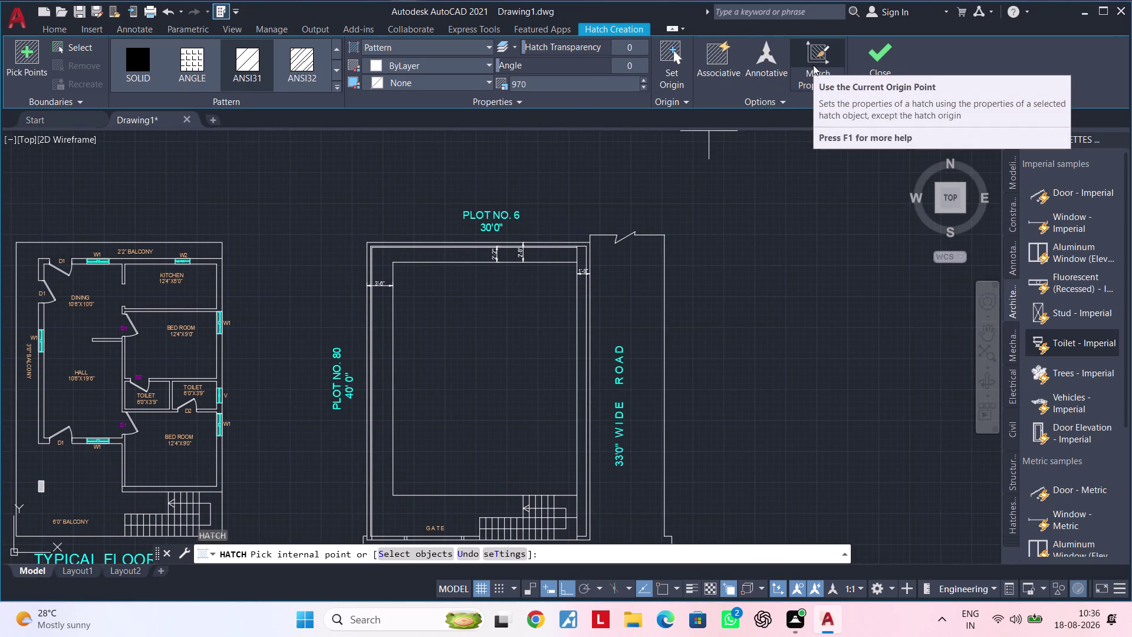
key(Escape)
key(Escape)
text(H)
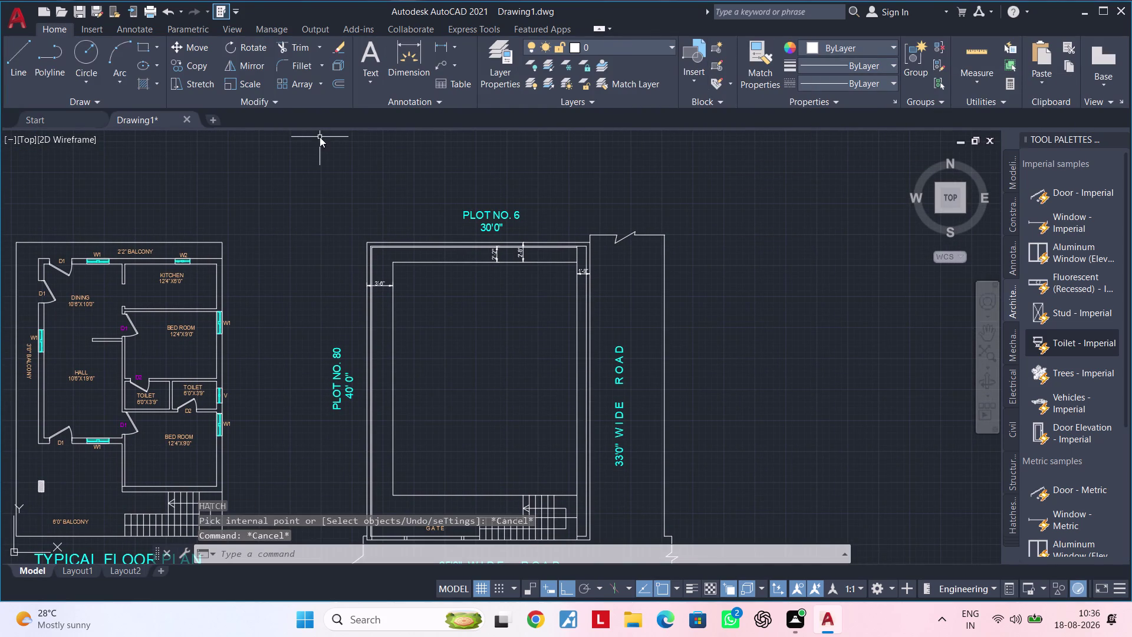
key(space)
Match Properties from the small diagonal sample hatch near PARKING.
click(815, 59)
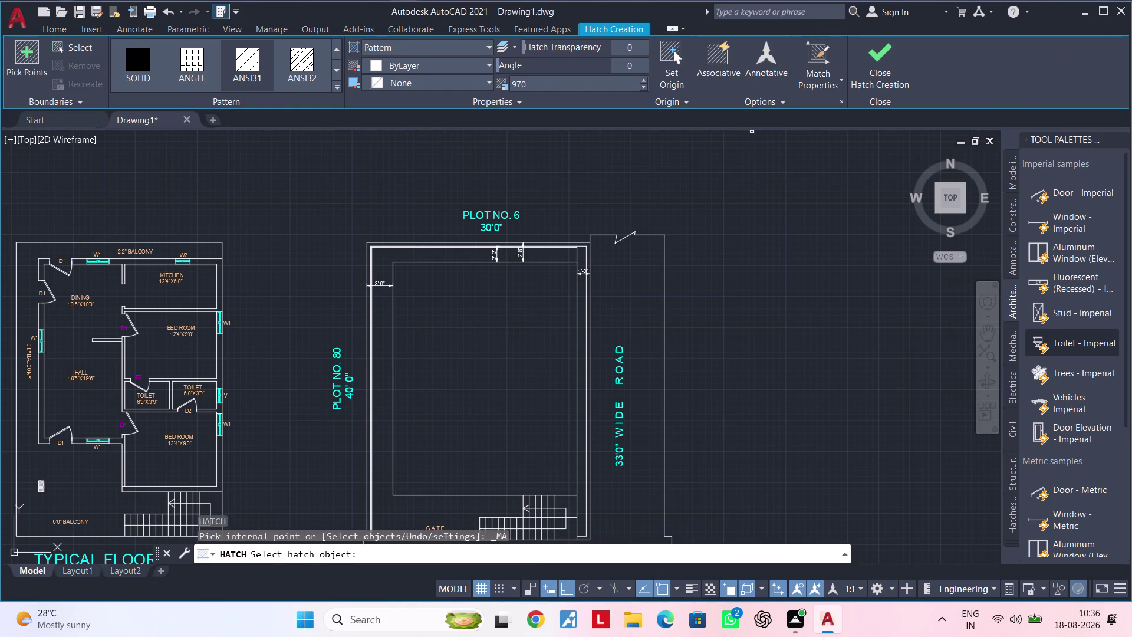
scroll(down, 3)
middle_drag(737, 190, 860, 152)
scroll(up, 3)
scroll(up, 3)
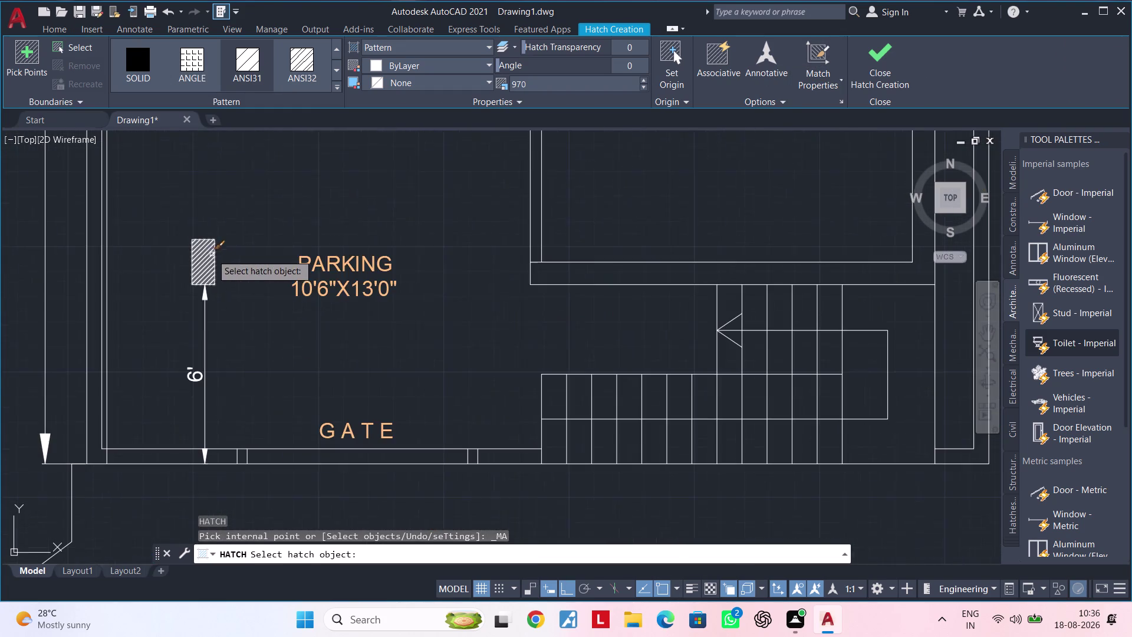
click(205, 255)
Pick inside the Plot No. 6 footprint to place the matched hatch and inspect it.
scroll(down, 3)
middle_drag(862, 275, 222, 277)
scroll(up, 3)
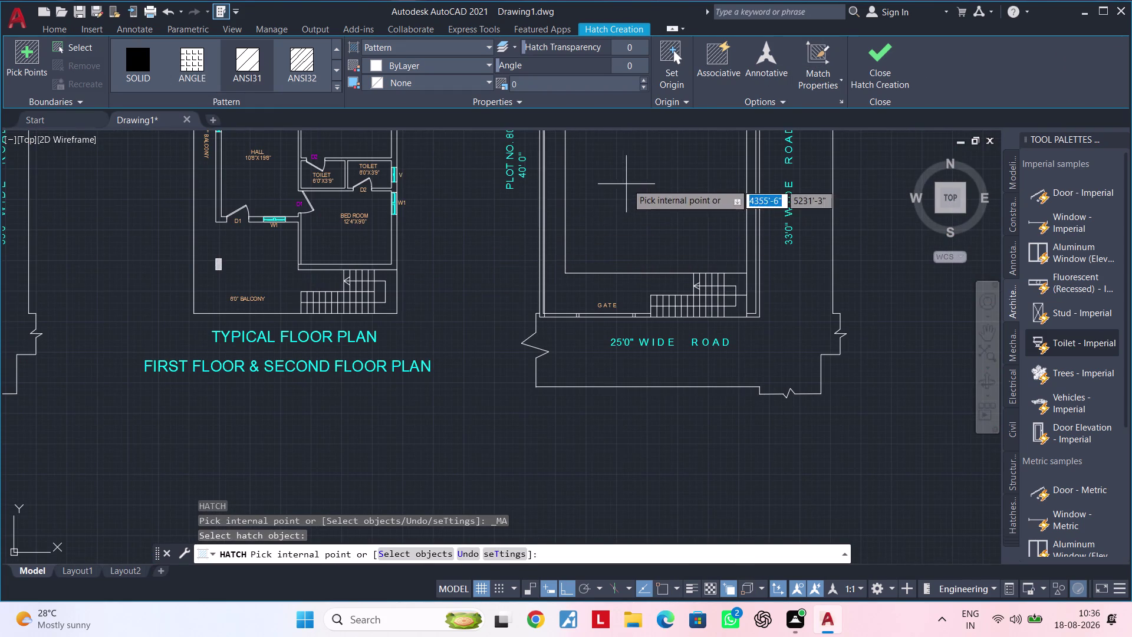
click(631, 192)
middle_drag(636, 205, 499, 331)
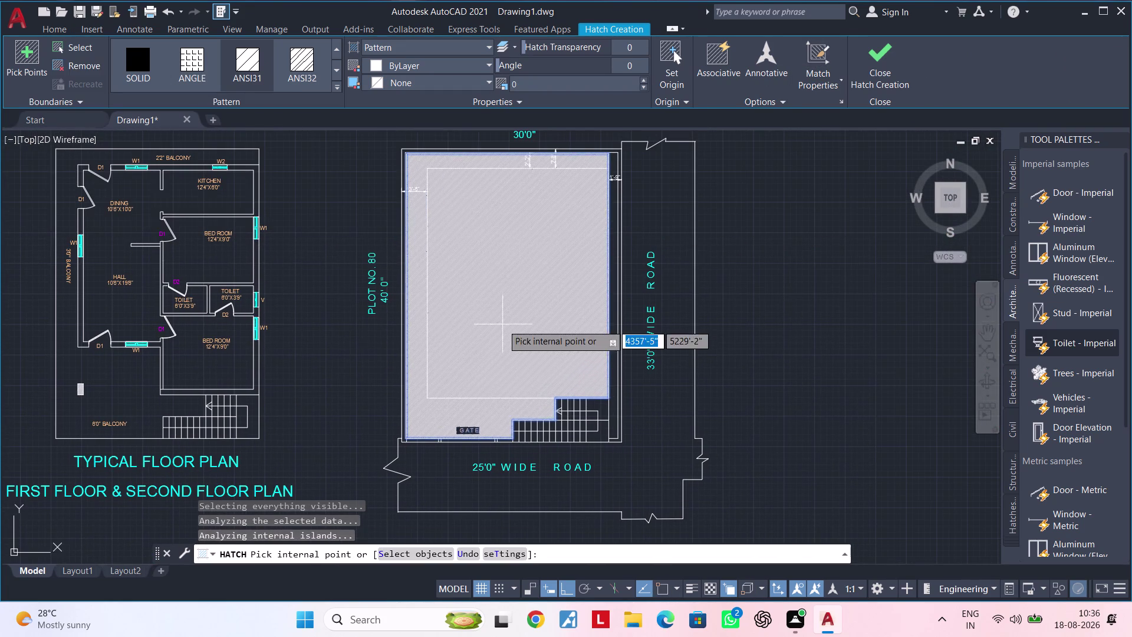
key(Escape)
key(Escape)
scroll(down, 3)
click(516, 309)
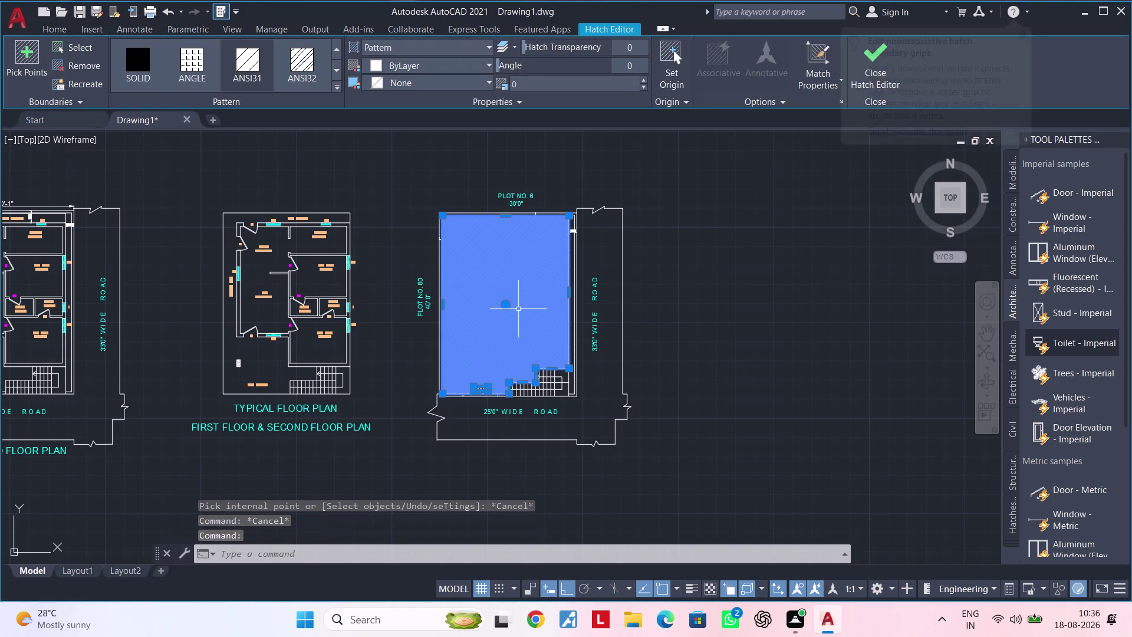
scroll(up, 3)
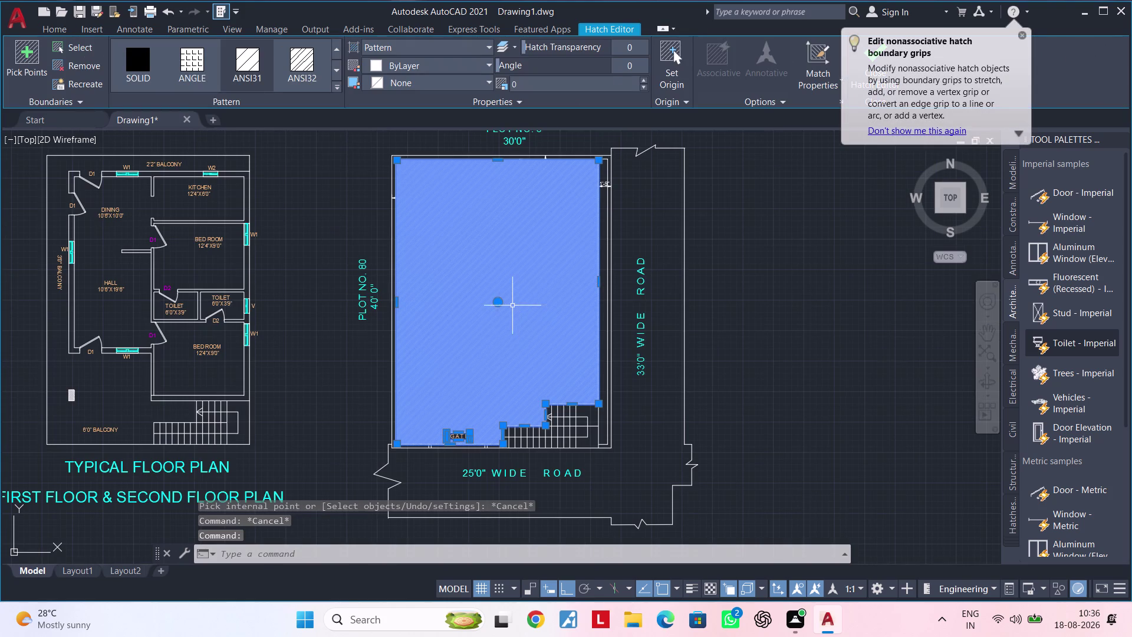